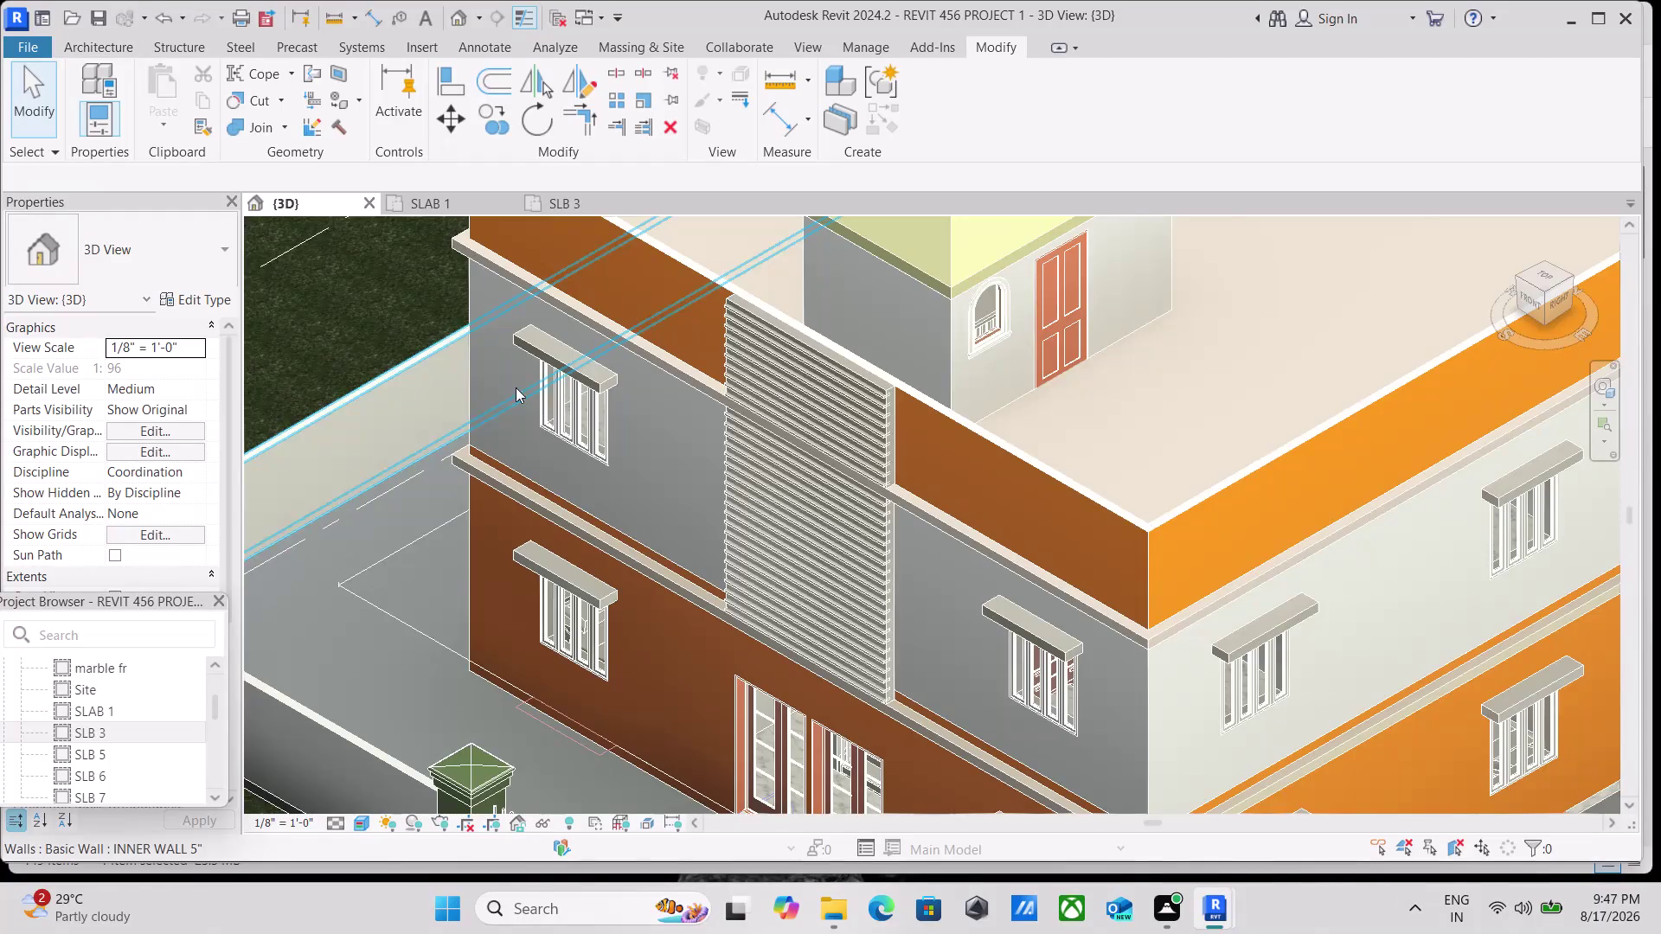
Select the sunshade above the grey-wall window and start the Paint tool.
scroll(up, 3)
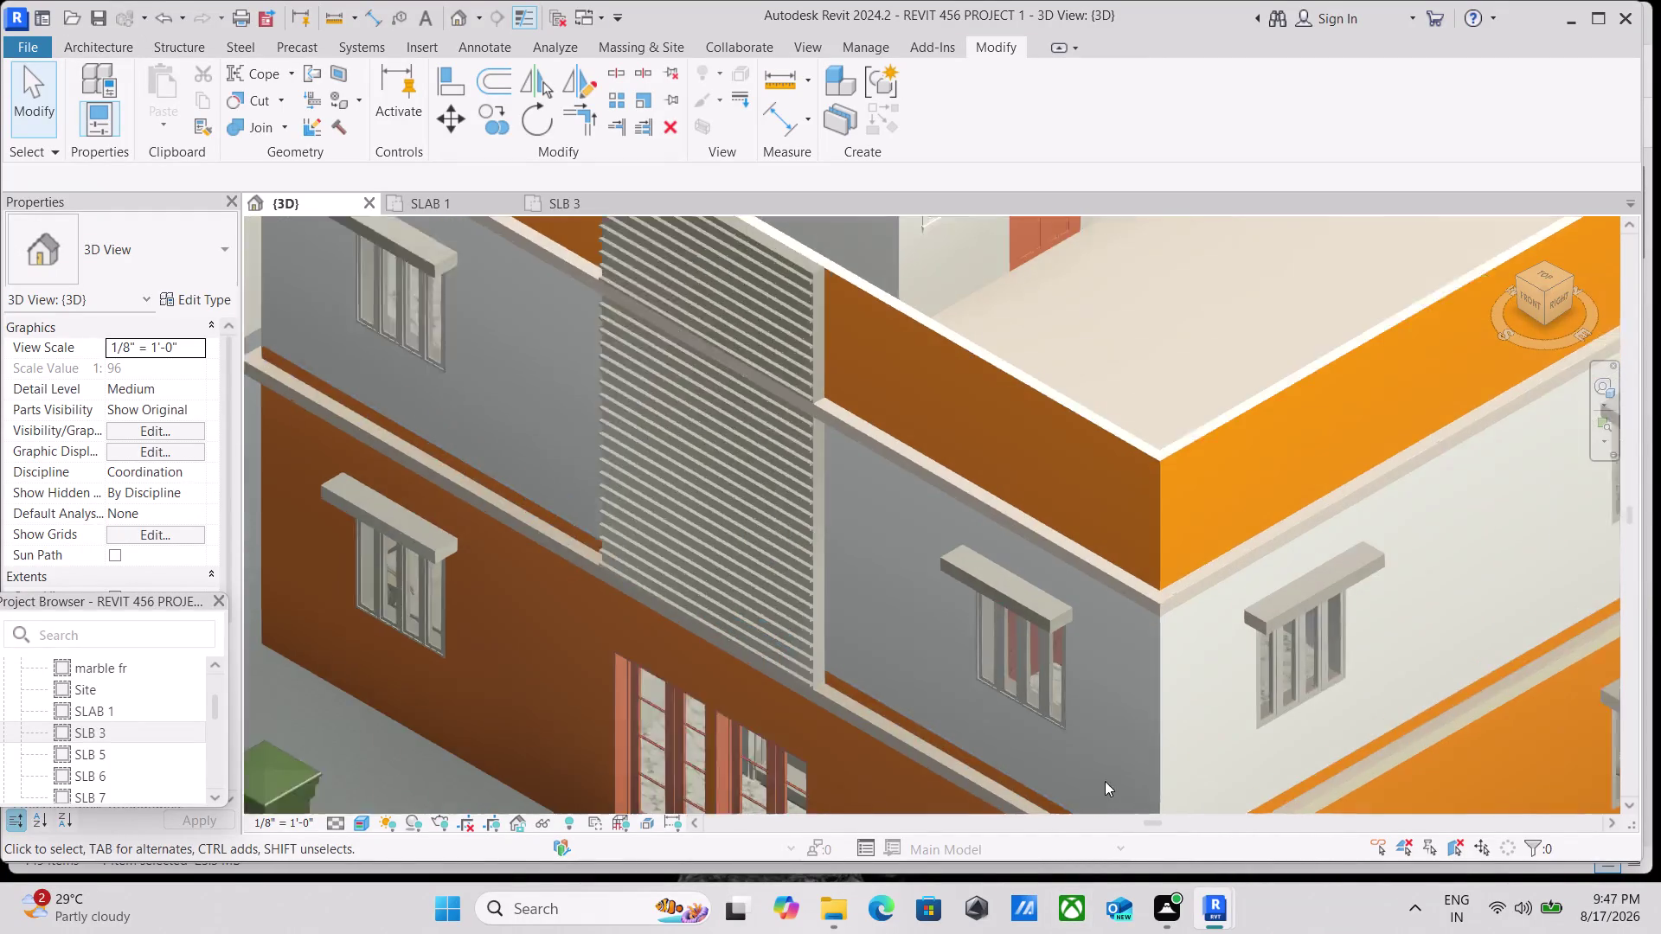
scroll(up, 3)
scroll(up, 3)
scroll(up, 3)
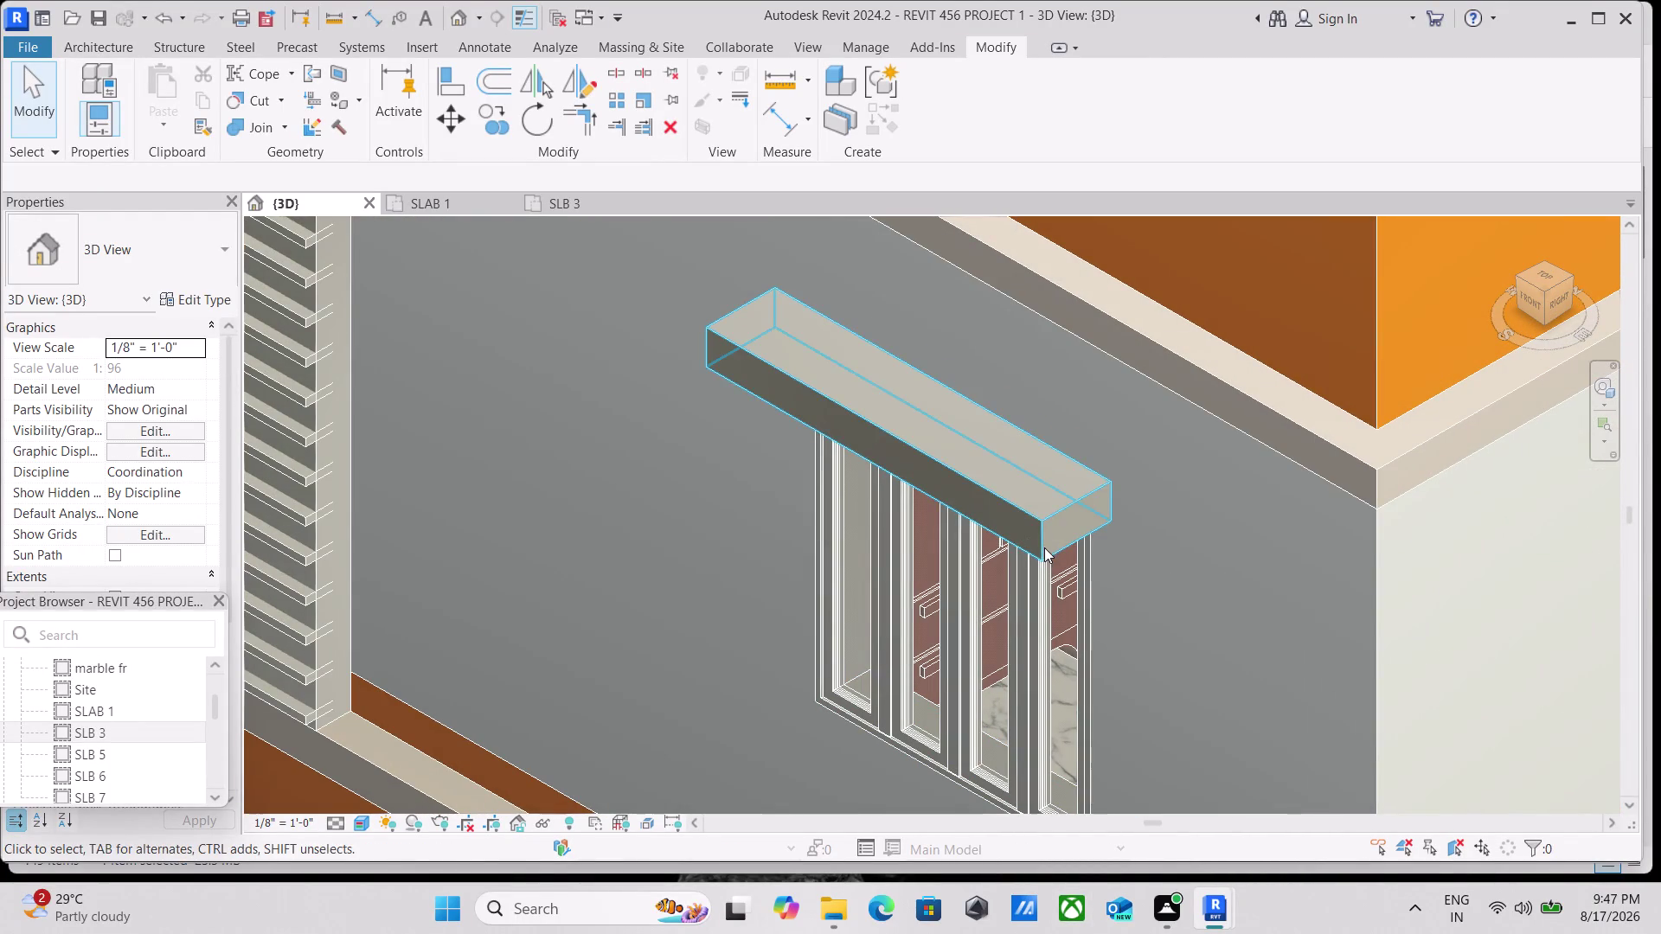
click(1044, 552)
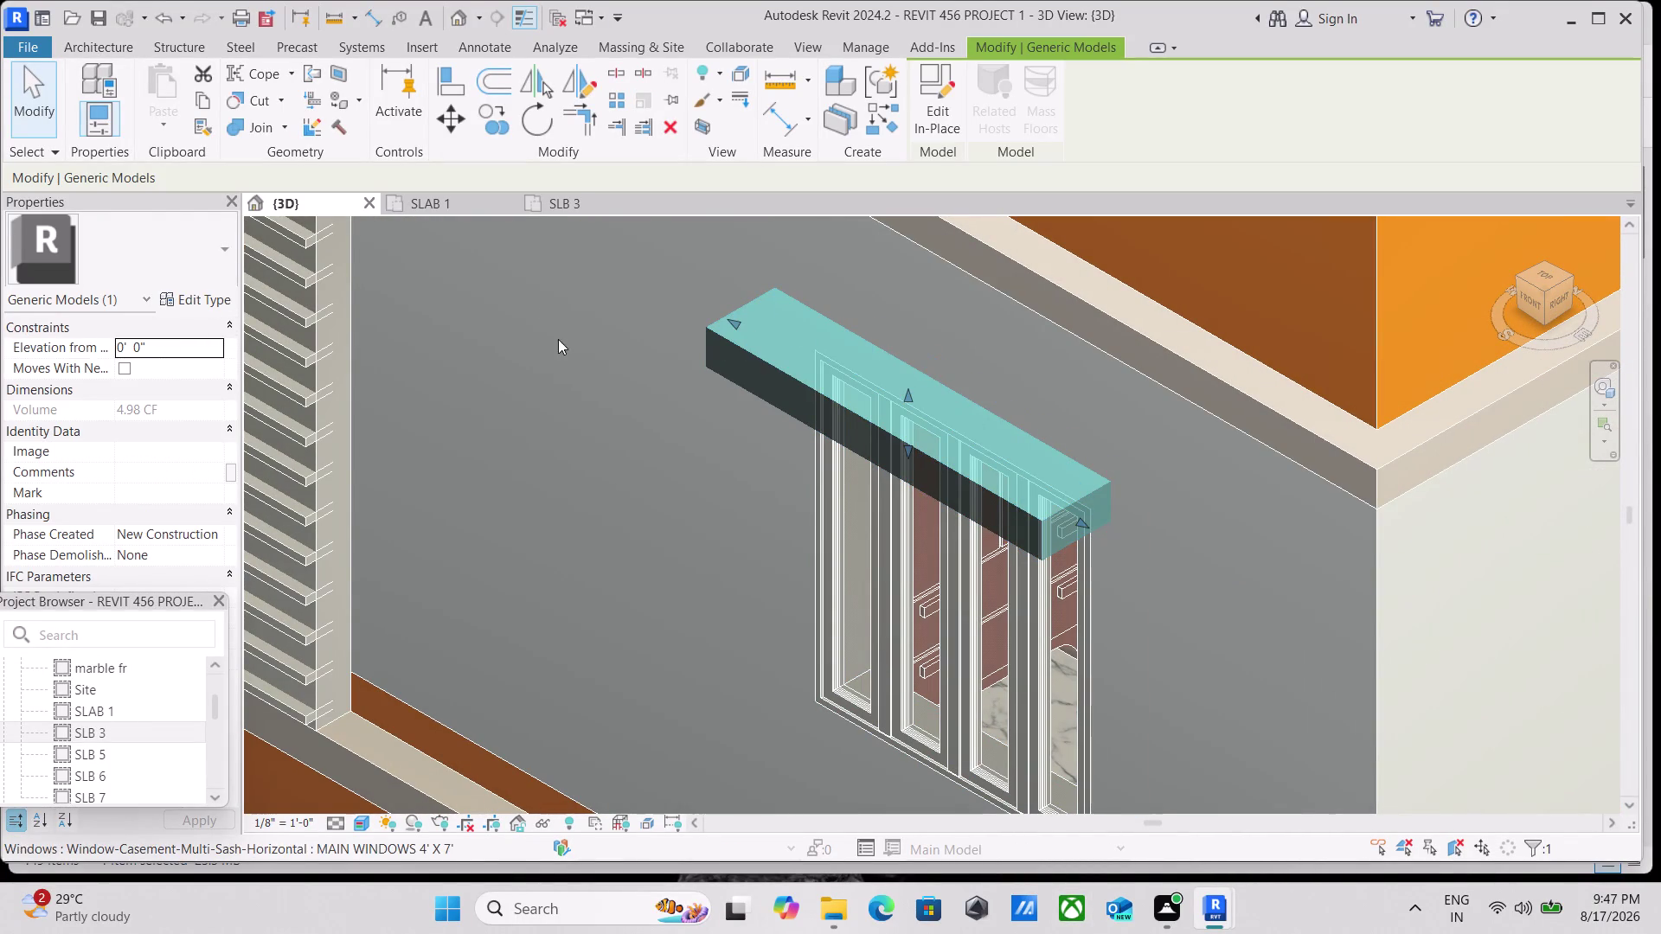
click(361, 104)
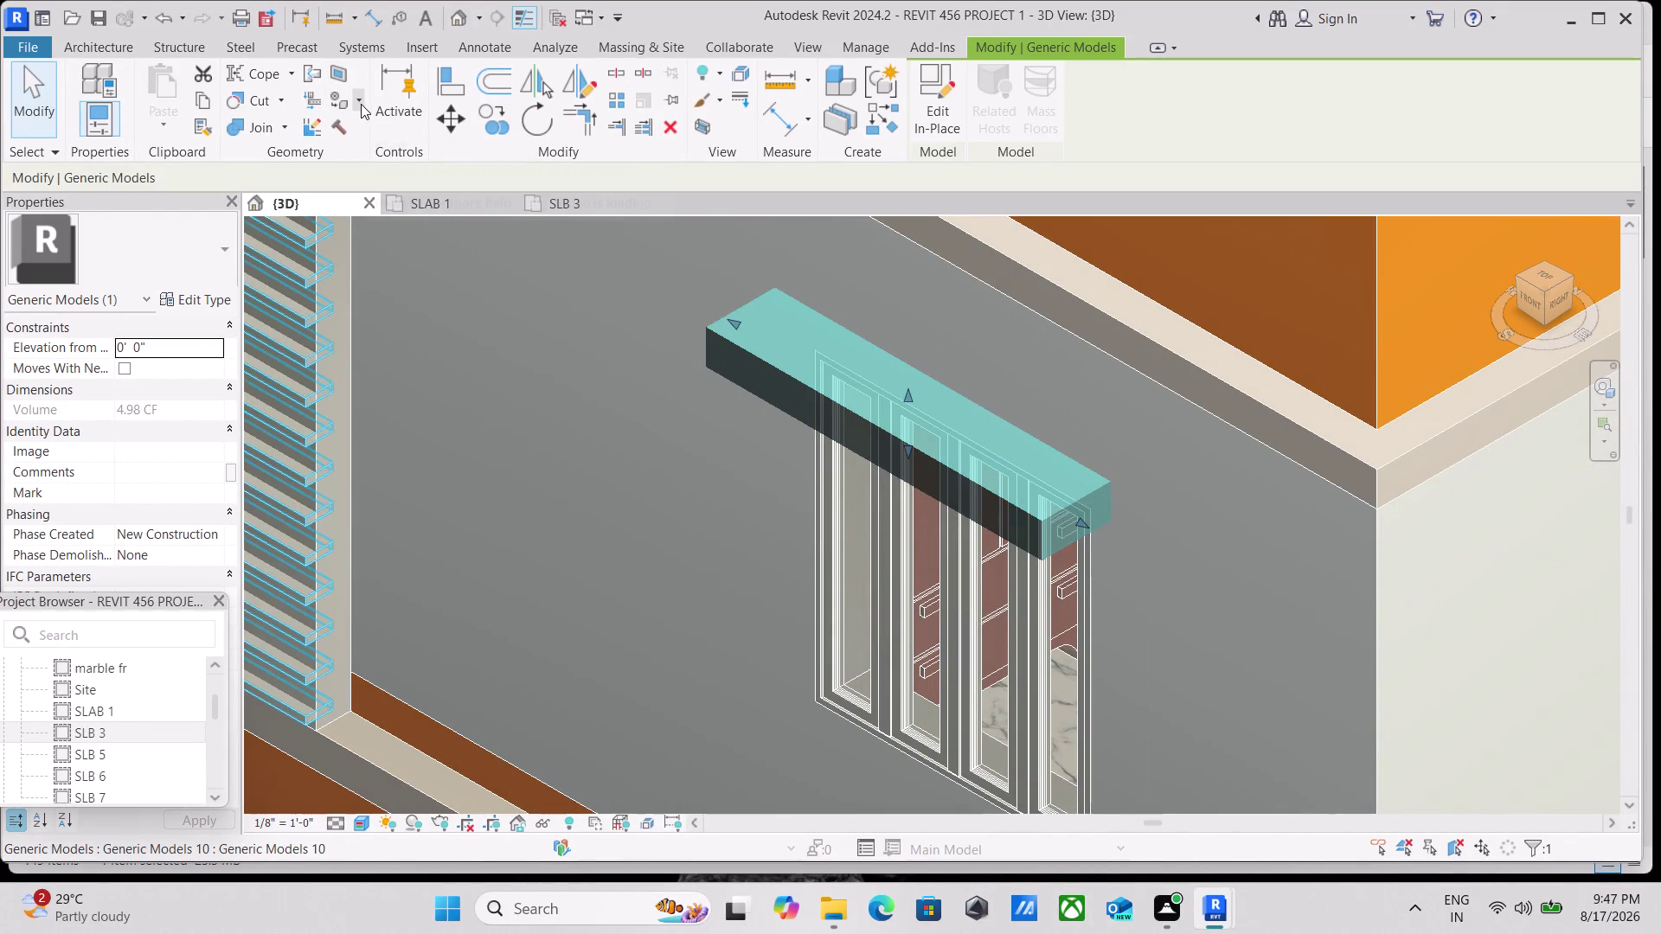
click(379, 140)
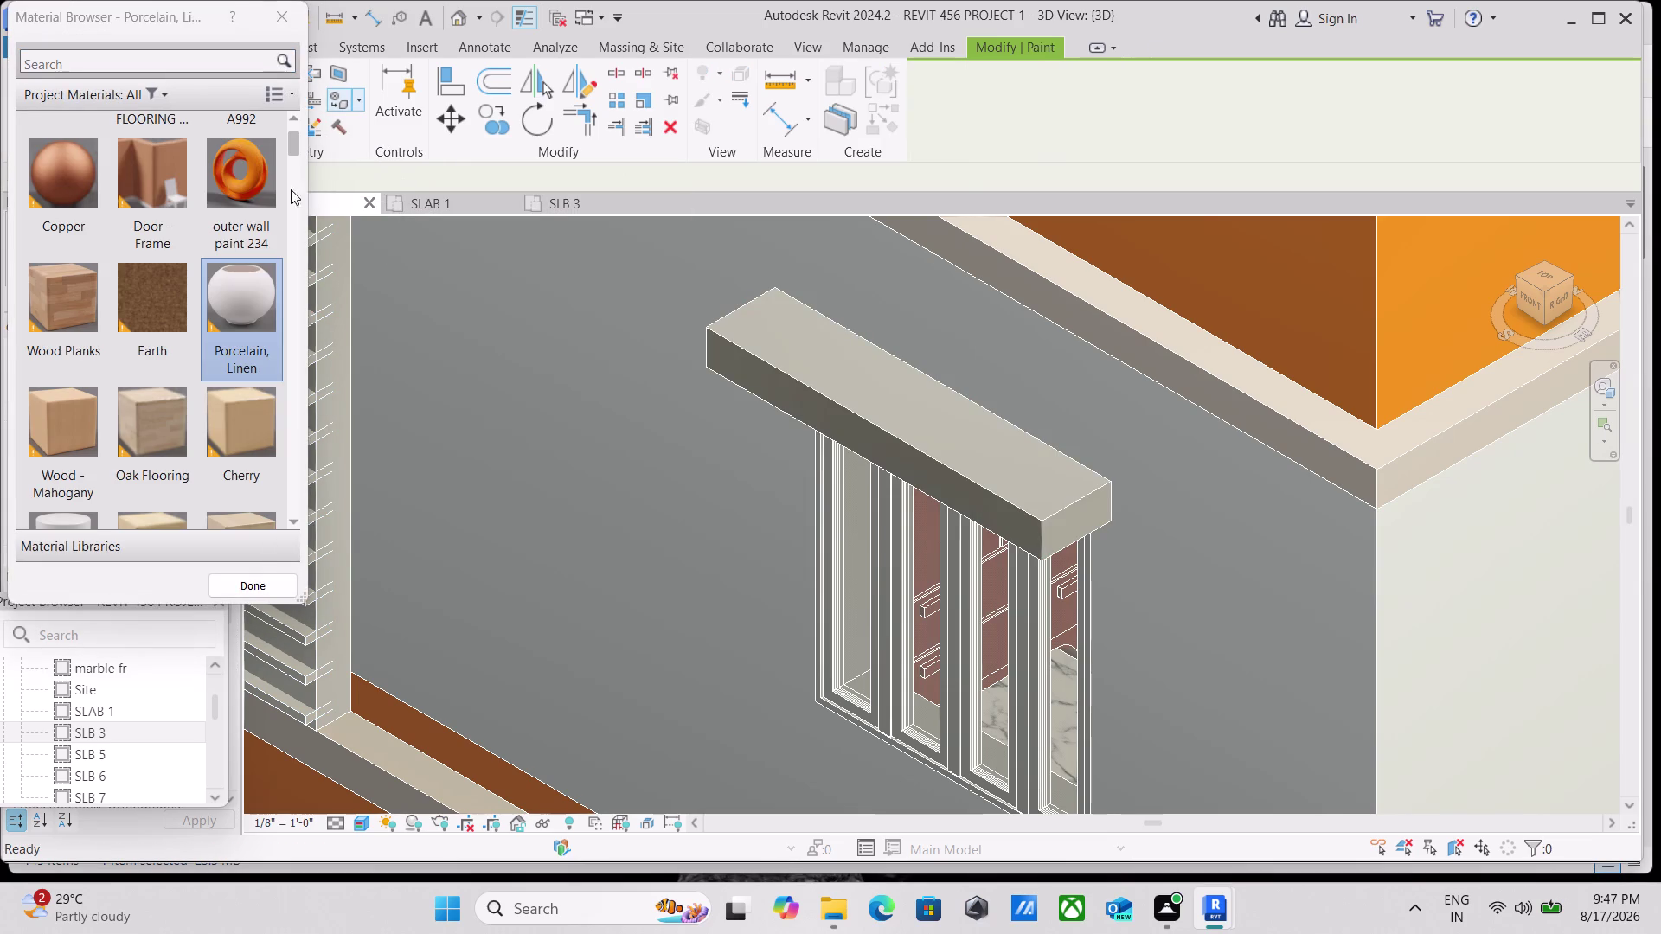
Paint the sunshade's underside and front faces.
click(232, 310)
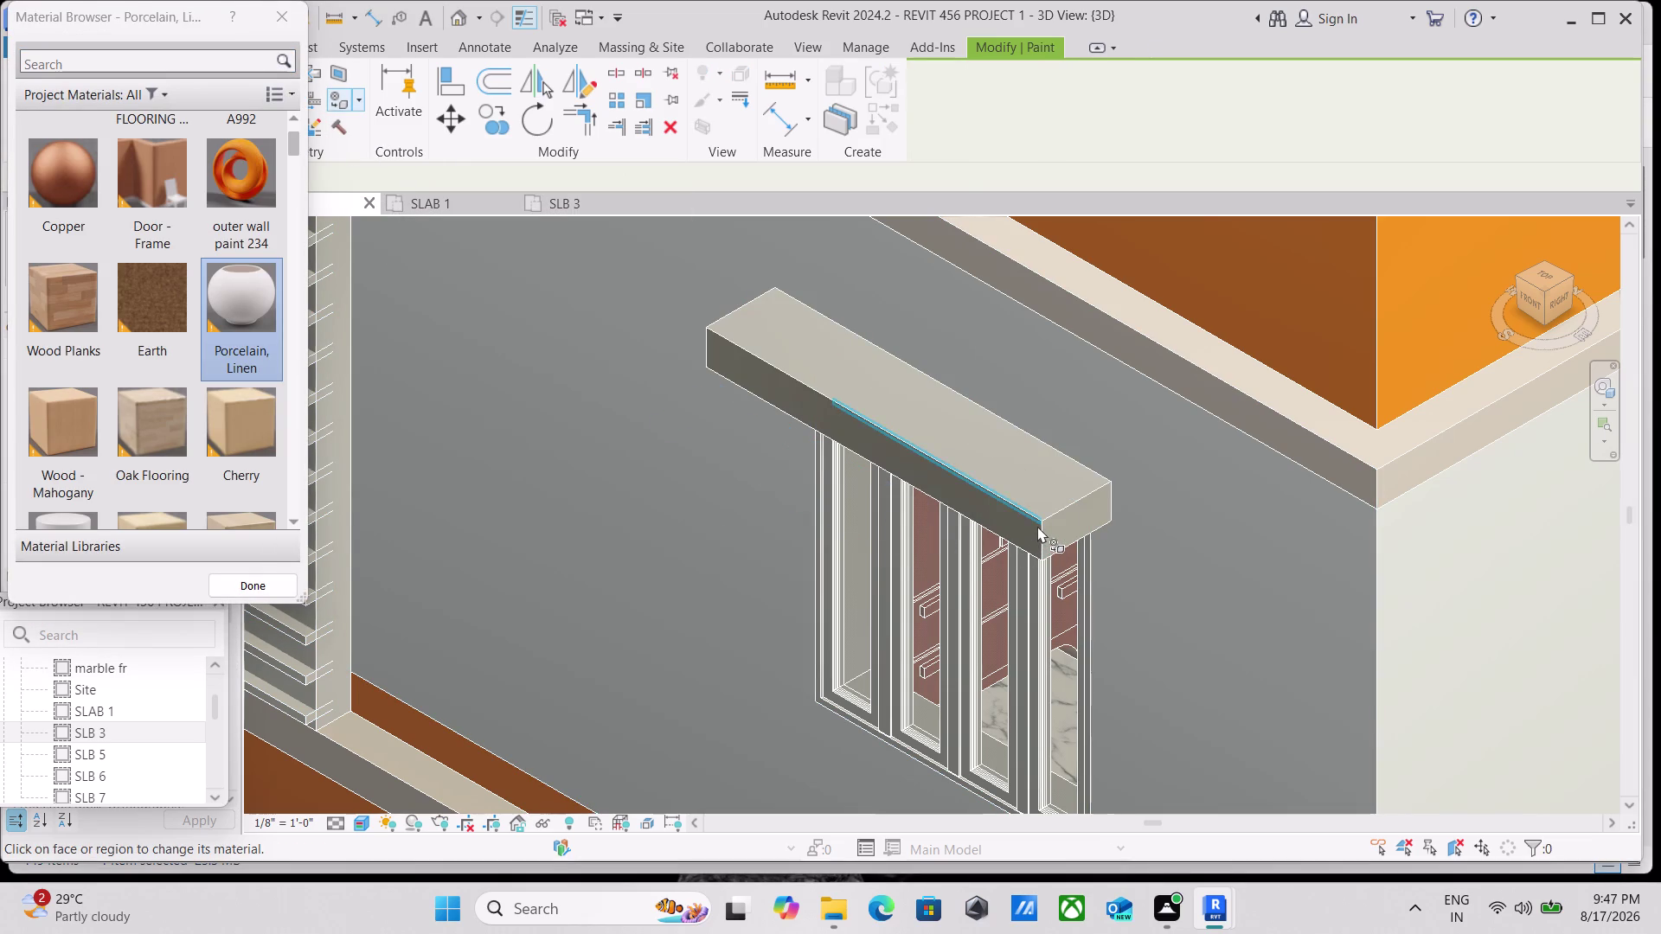
click(1037, 526)
click(1027, 539)
click(1036, 543)
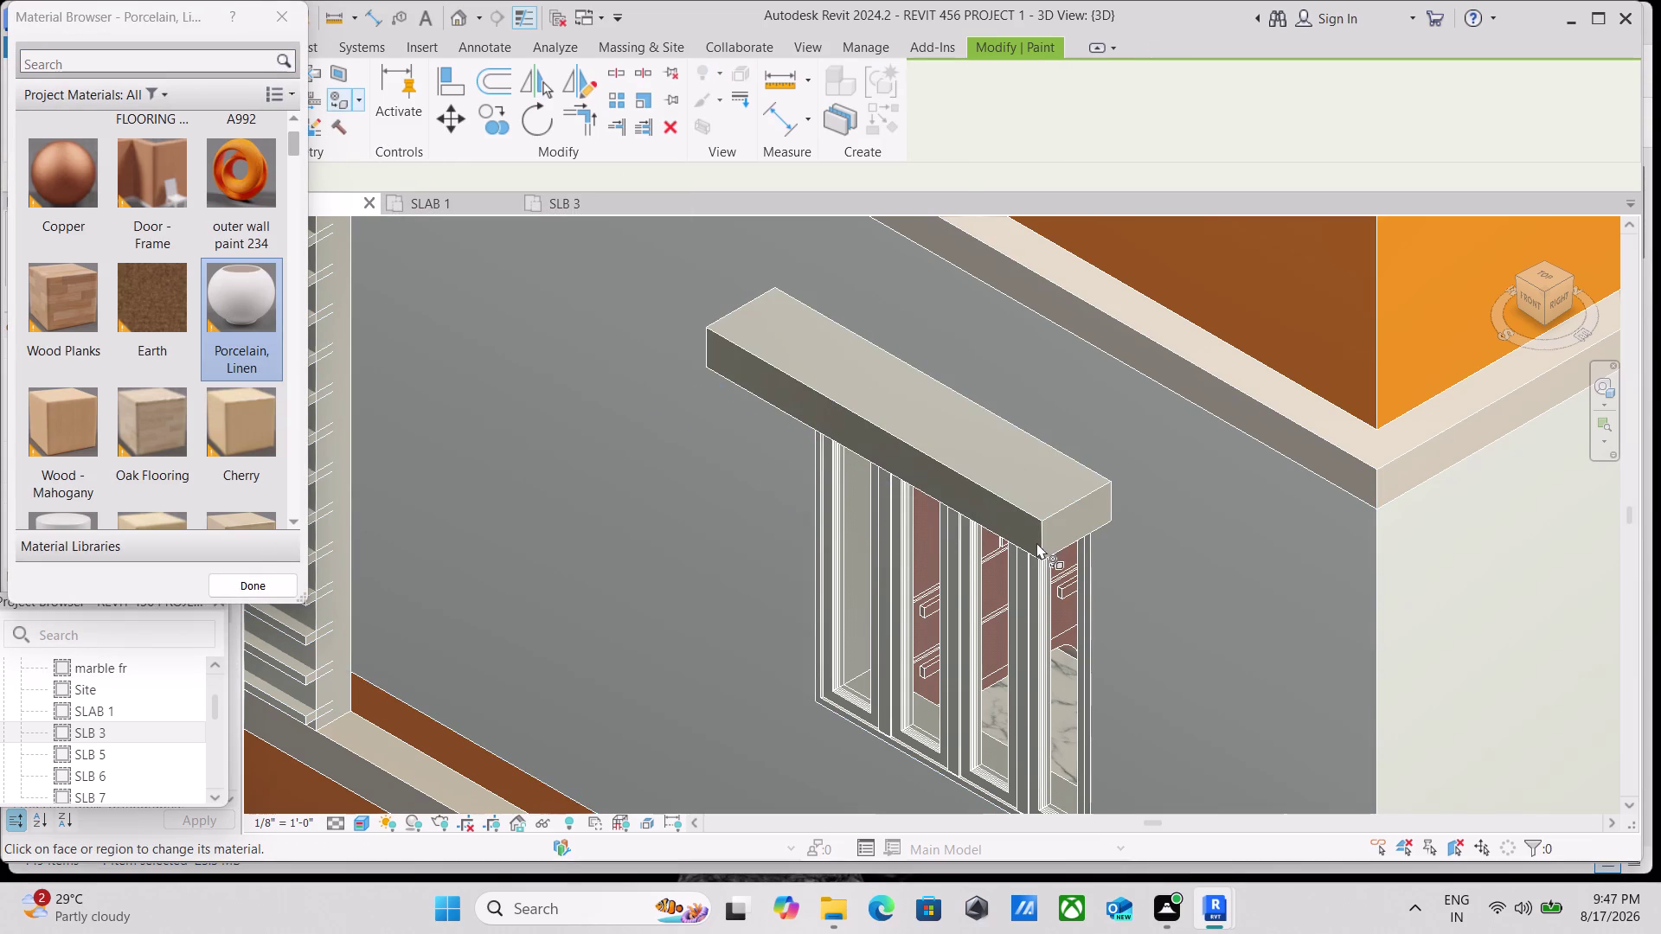
click(1067, 519)
Choose Porcelain, Linen in the Material Browser and finish painting.
scroll(up, 3)
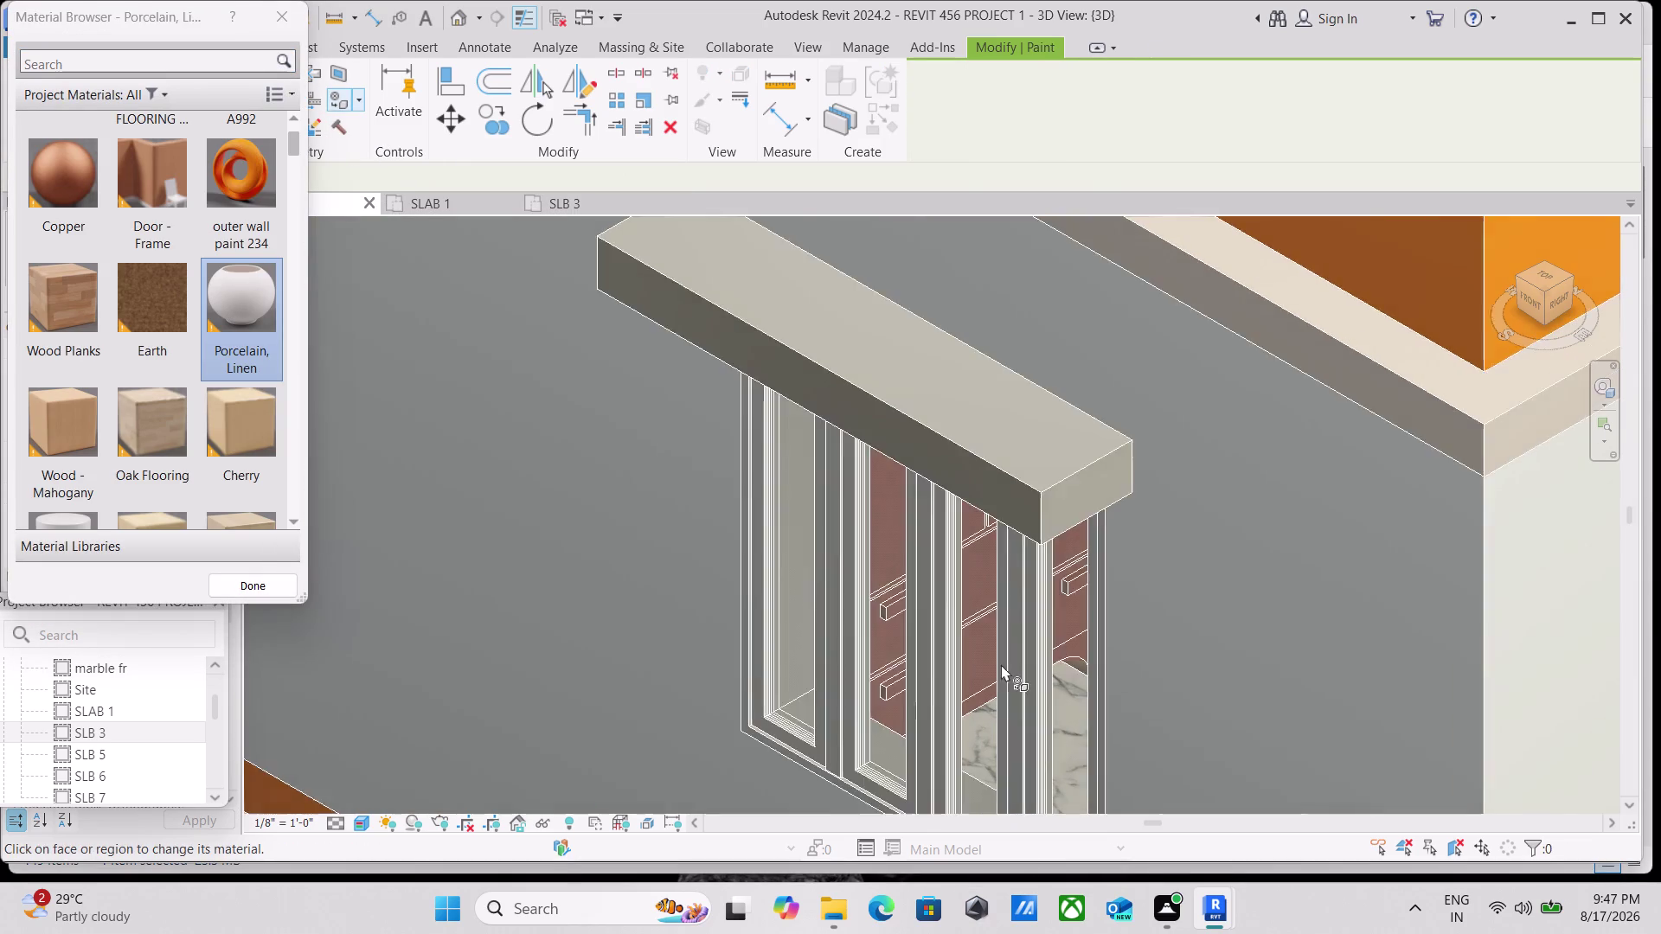
scroll(up, 3)
scroll(up, 3)
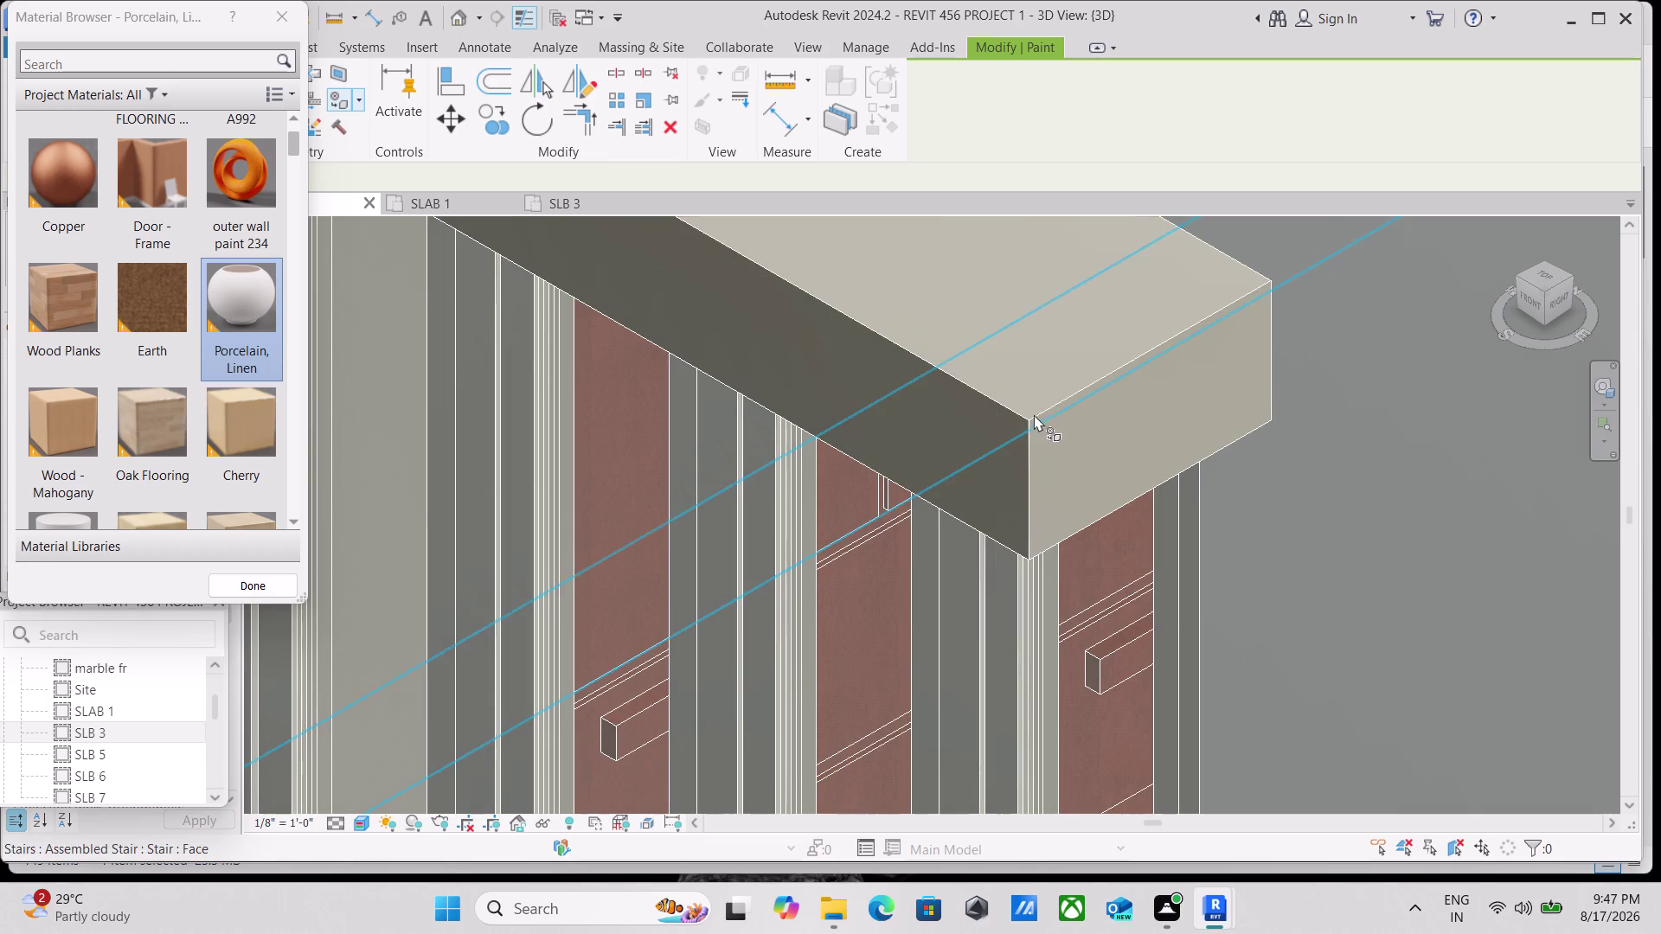
scroll(down, 3)
scroll(down, 3)
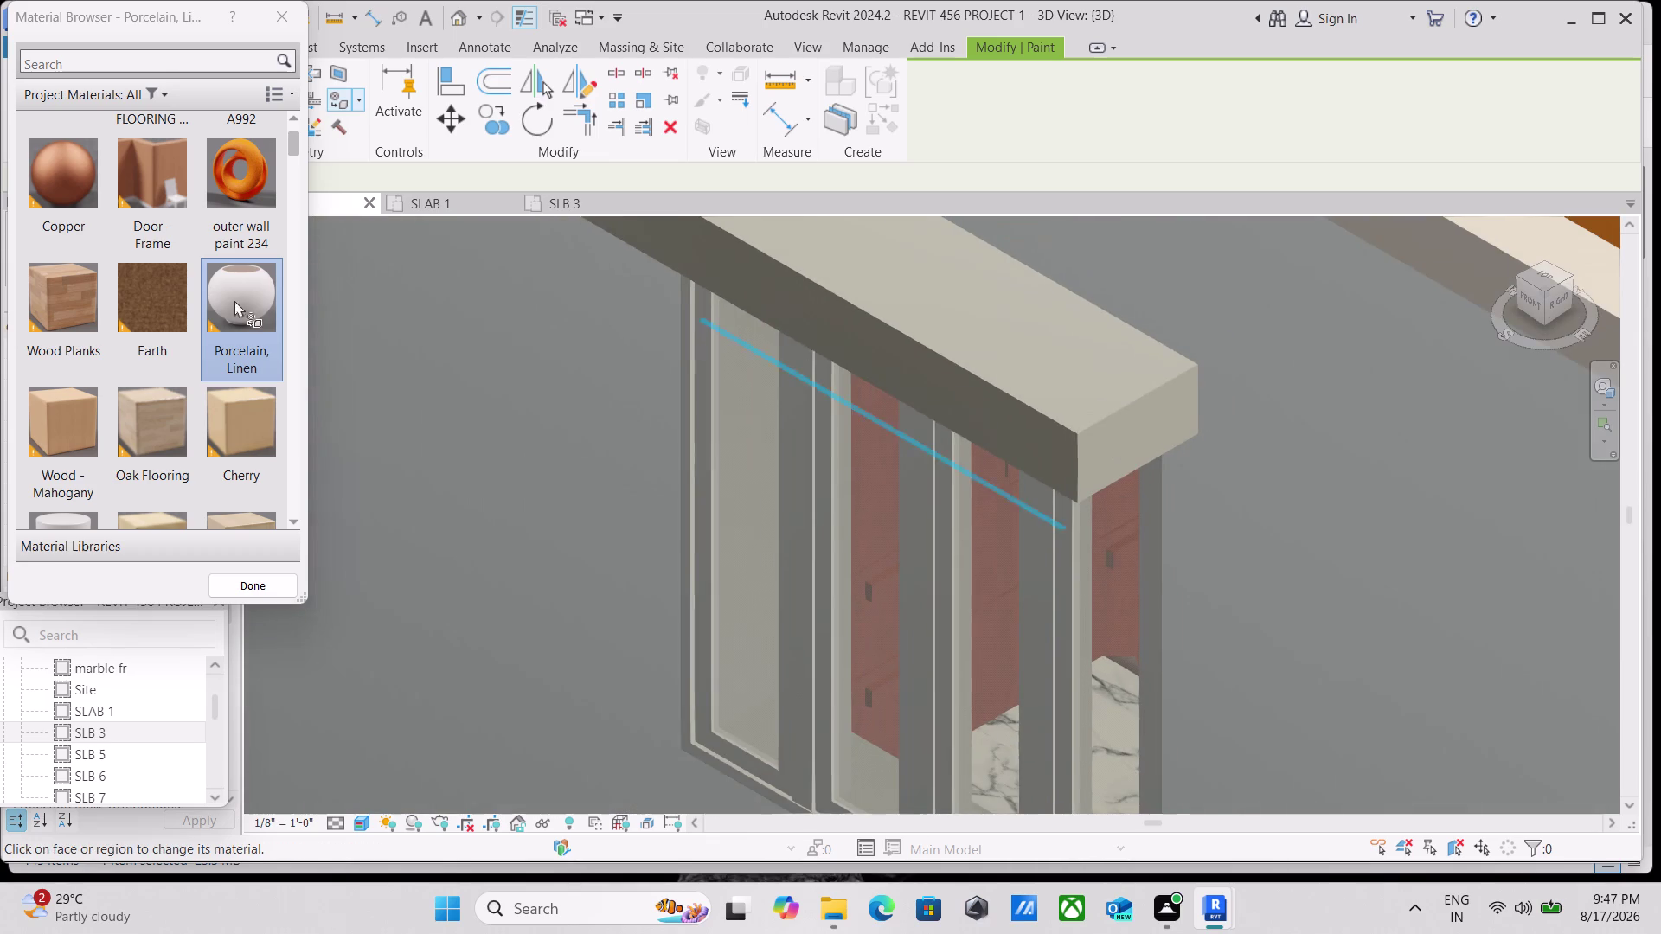
double_click(245, 308)
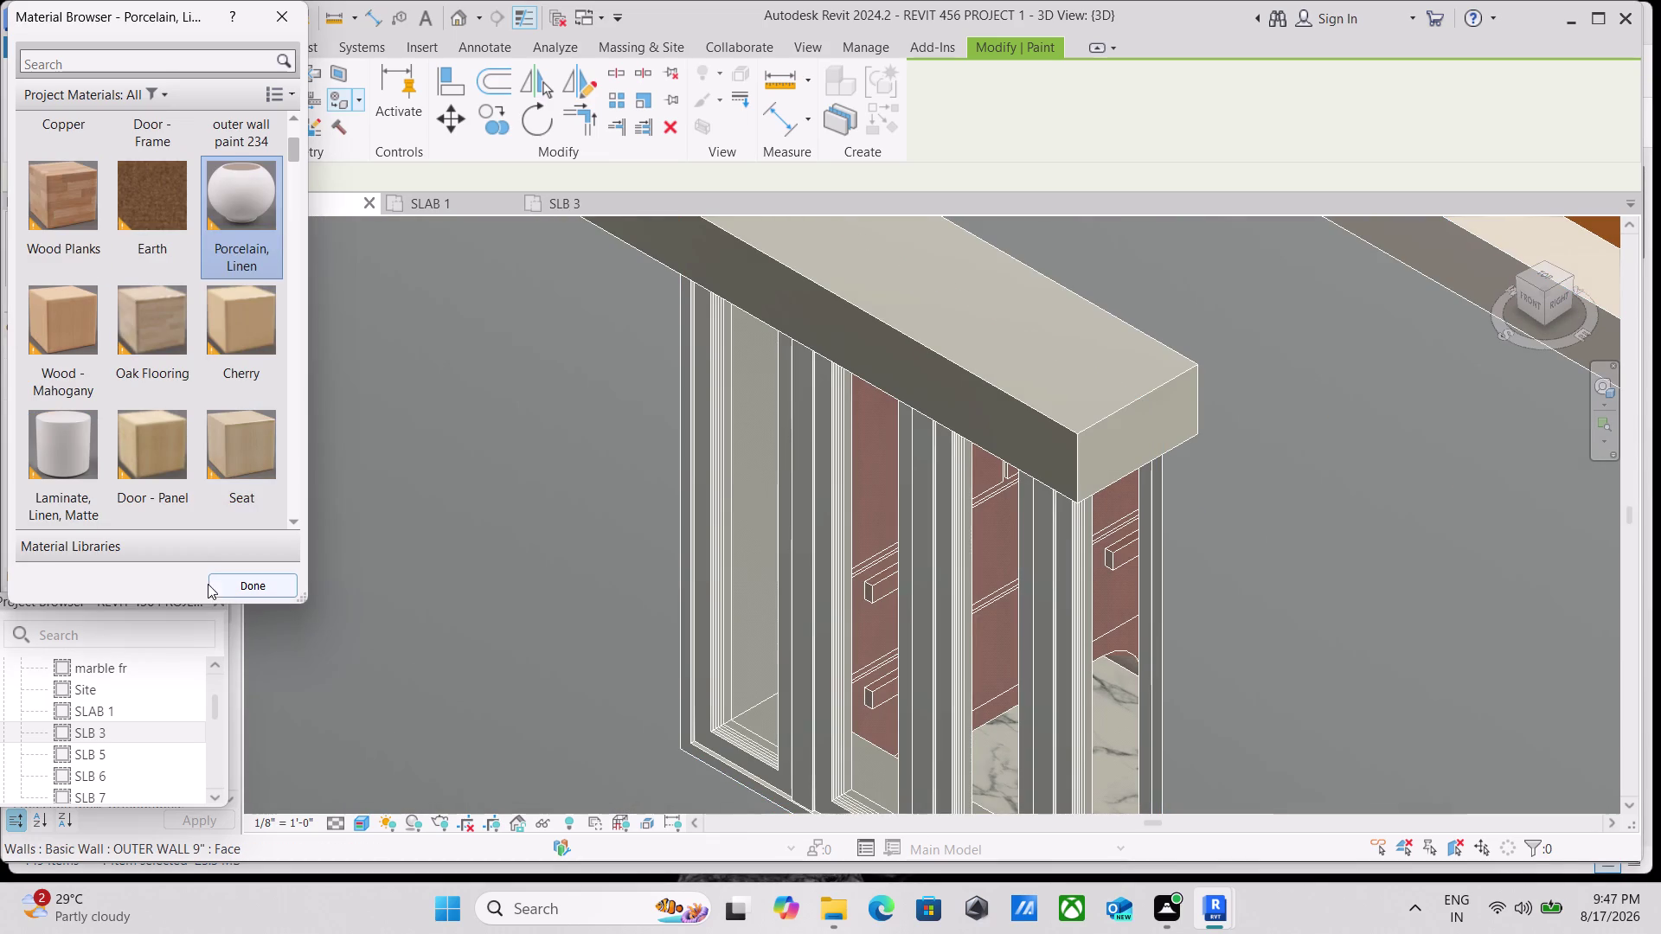
click(262, 236)
click(276, 580)
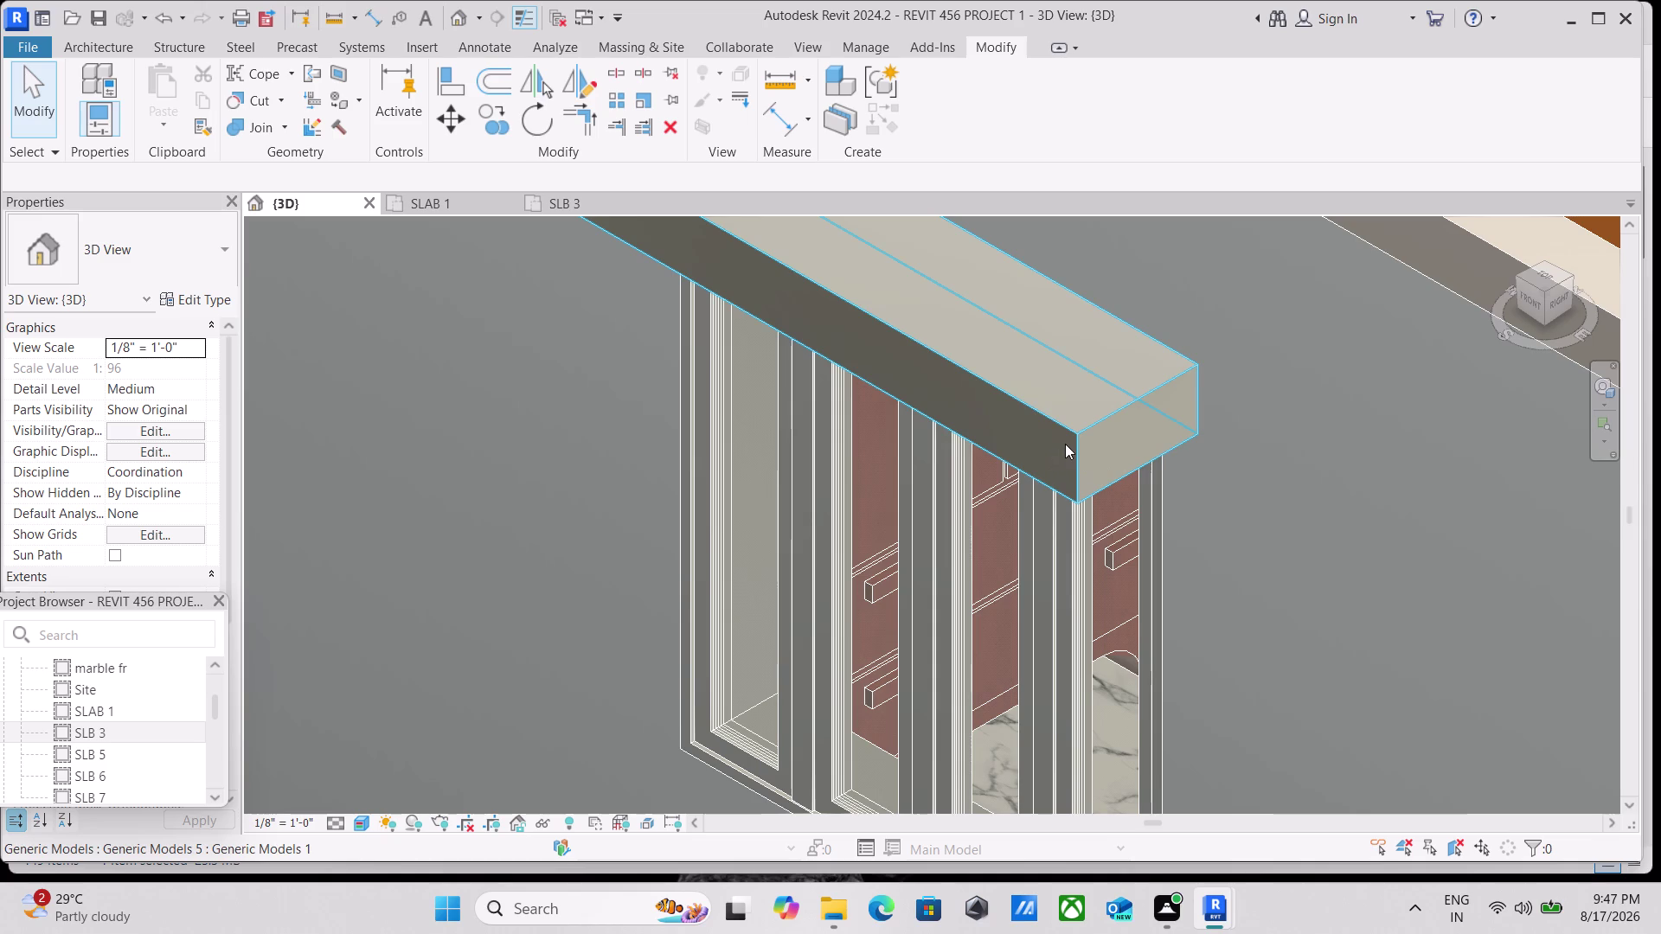
Bring the sunshade back into view, reselect it and start Paint.
scroll(down, 3)
scroll(down, 3)
middle_drag(1065, 443, 1031, 526)
click(1064, 522)
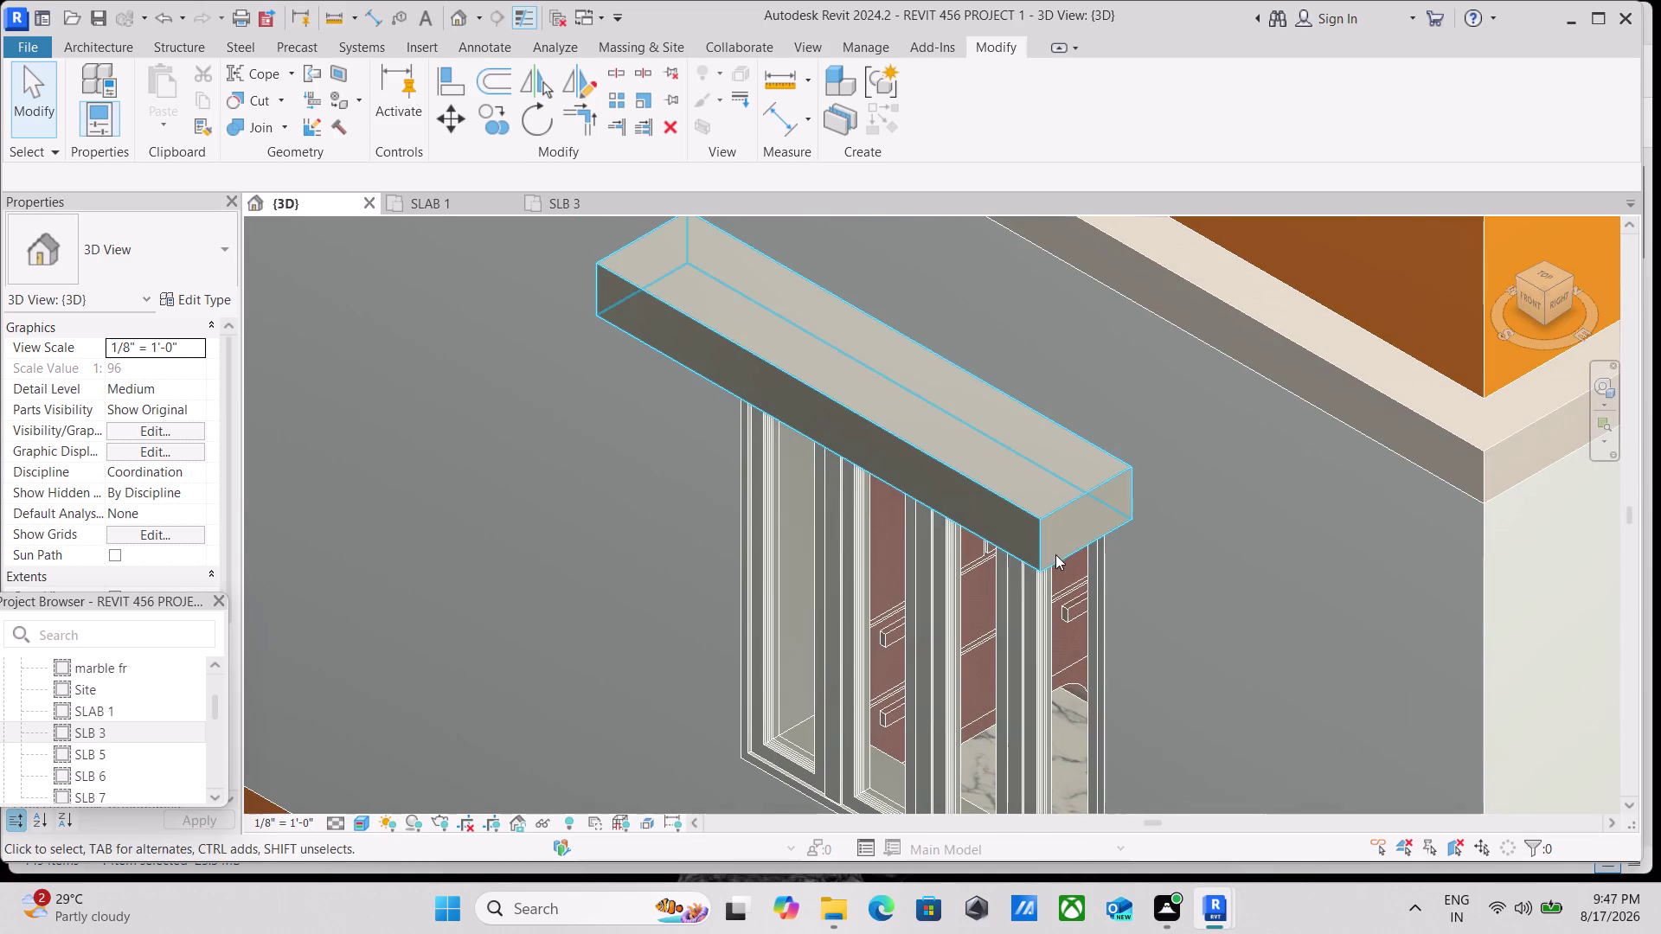
click(1039, 565)
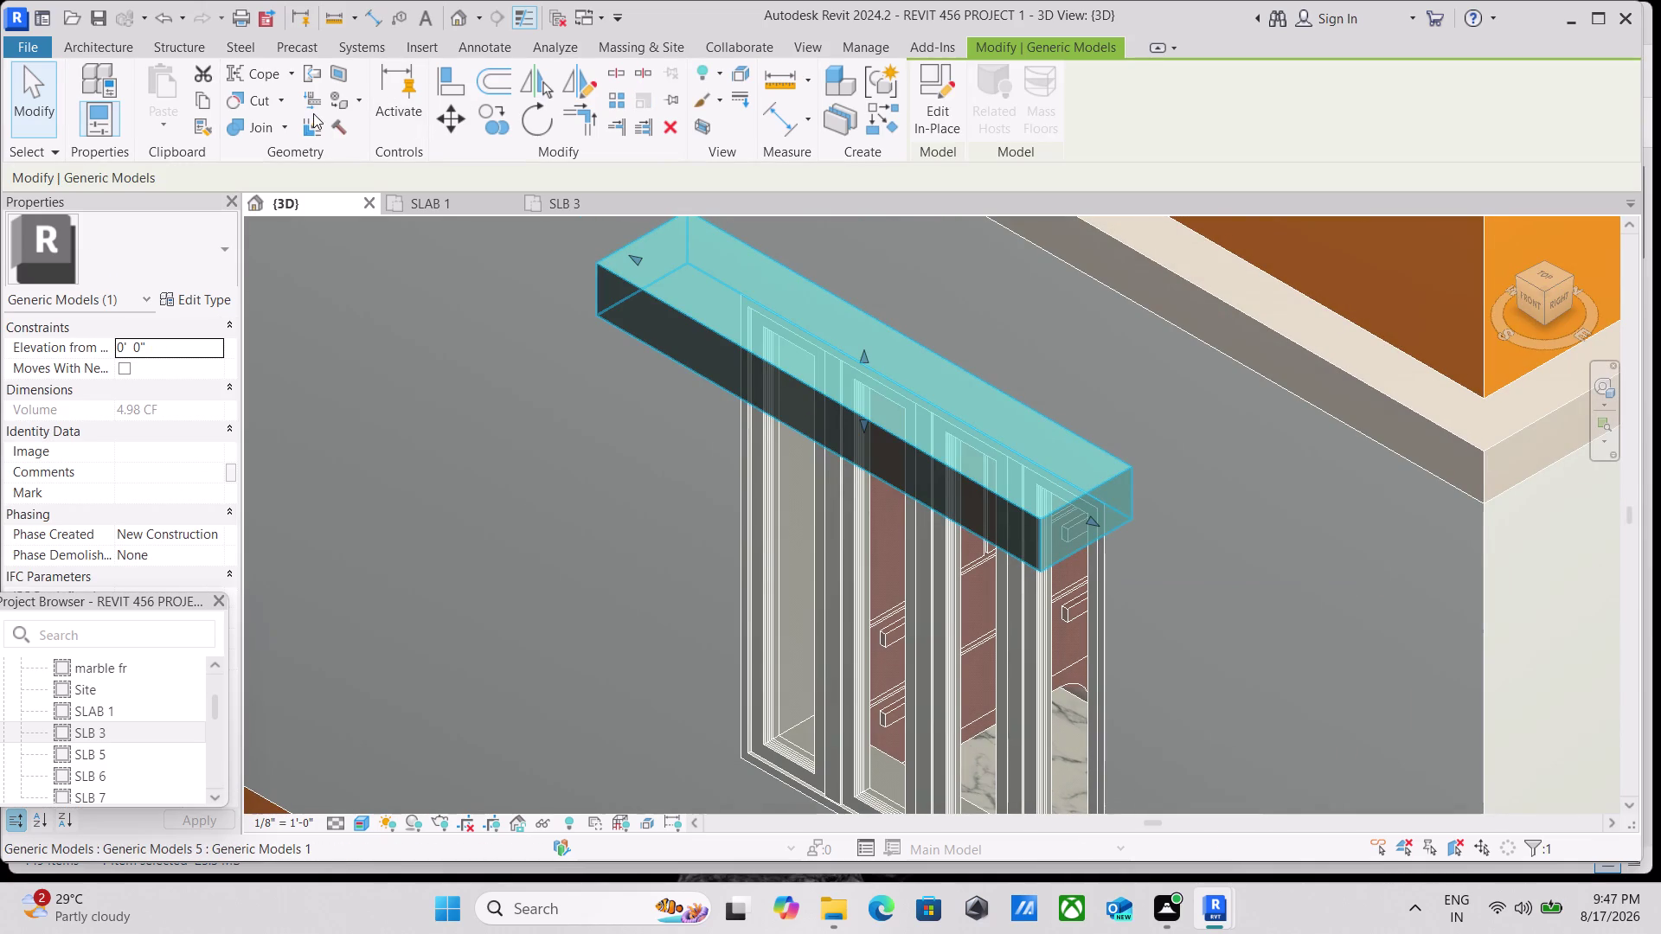
click(359, 97)
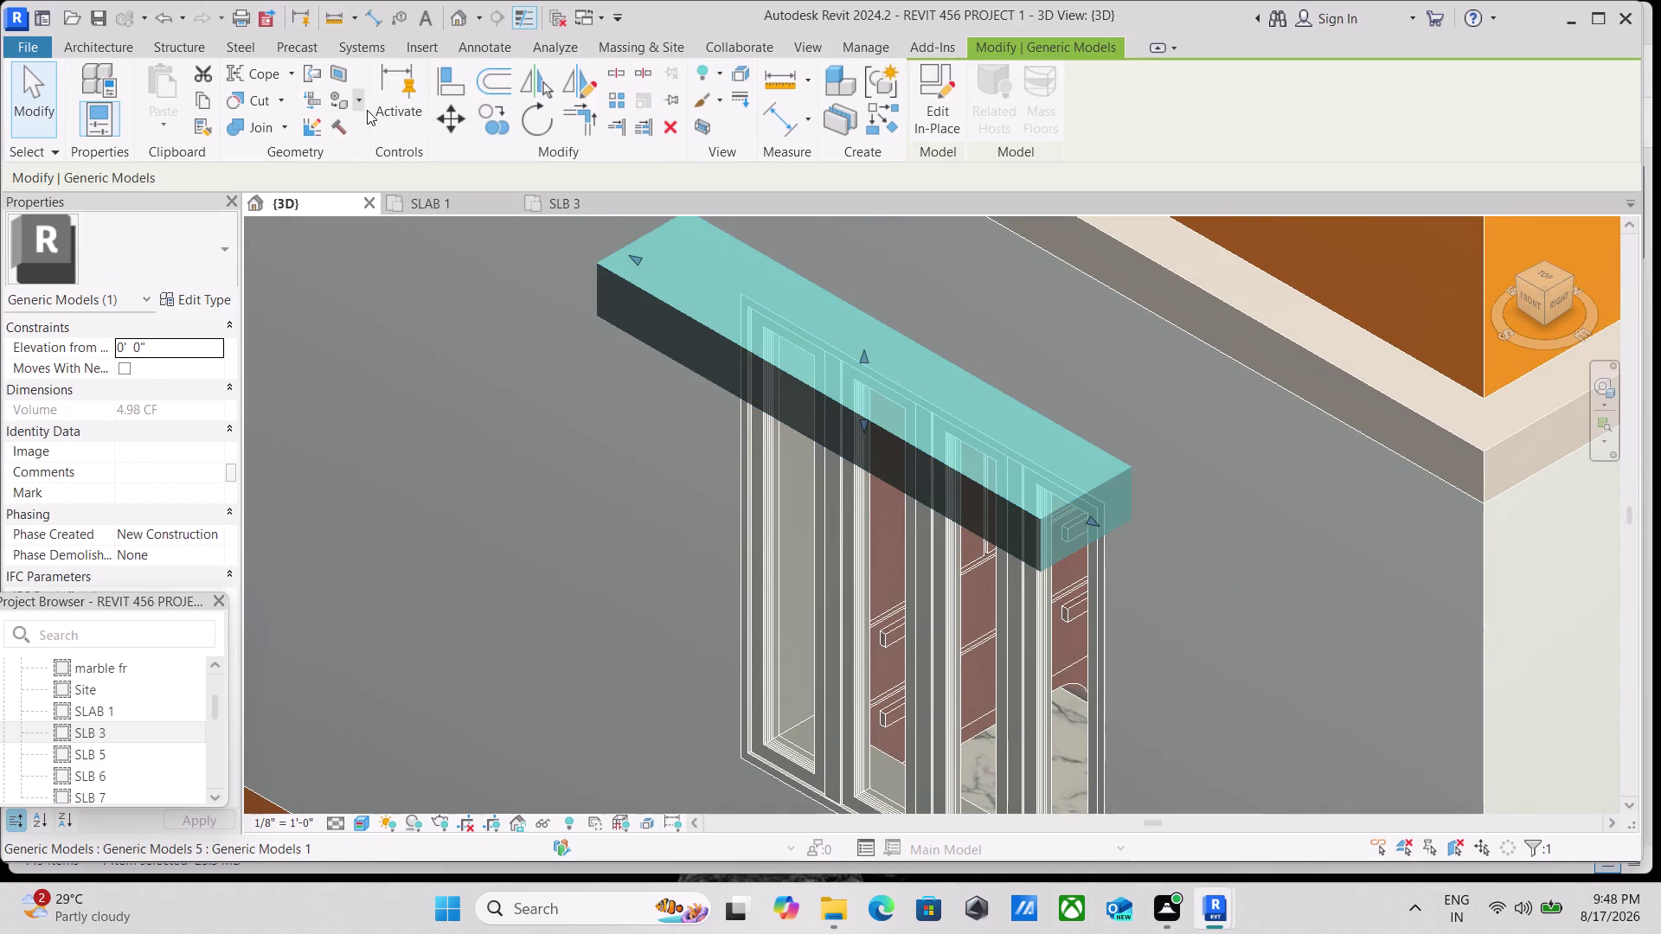
scroll(down, 3)
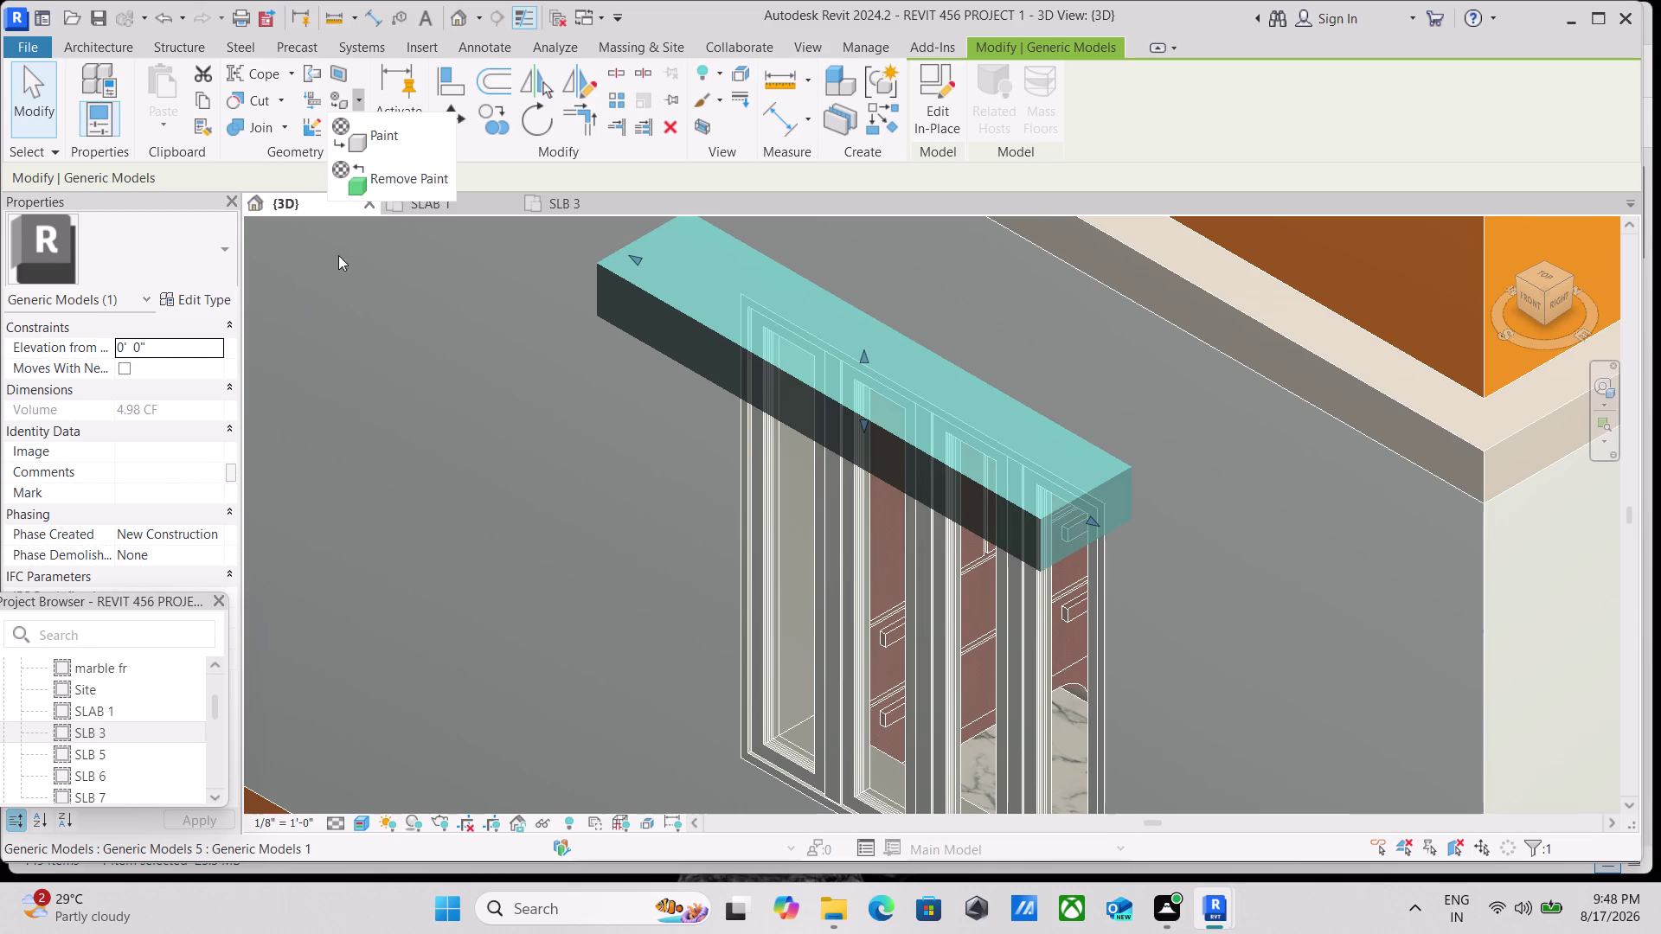
click(395, 145)
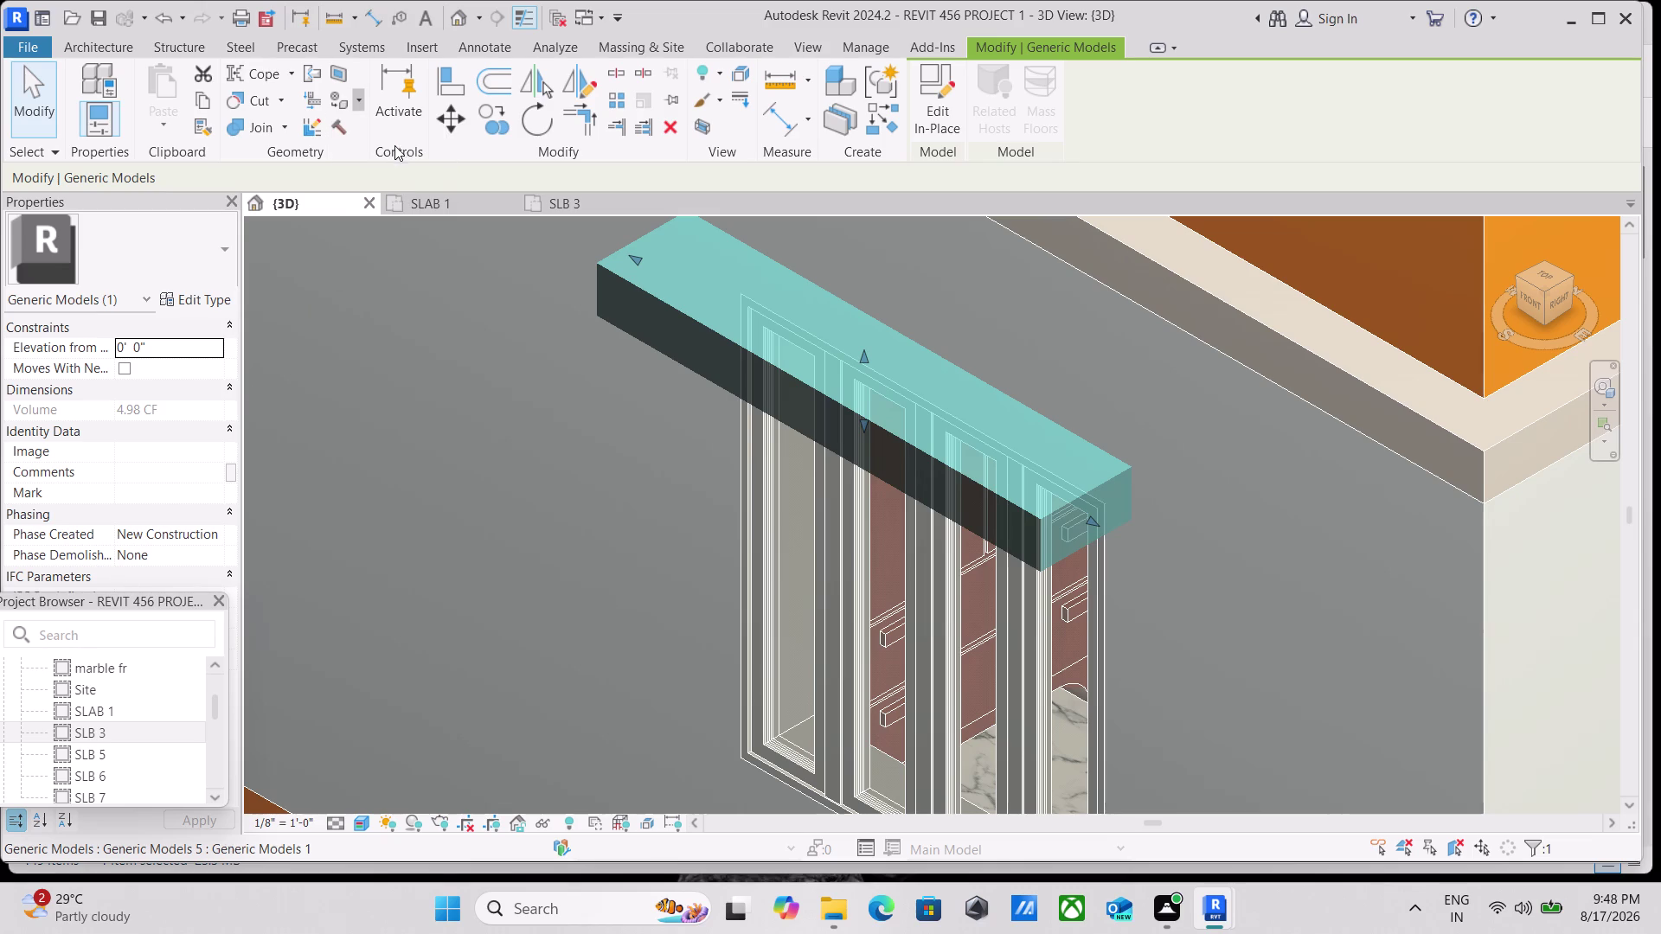
Paint the sunshade's top face with Porcelain, Ivory, then view from the front.
click(228, 297)
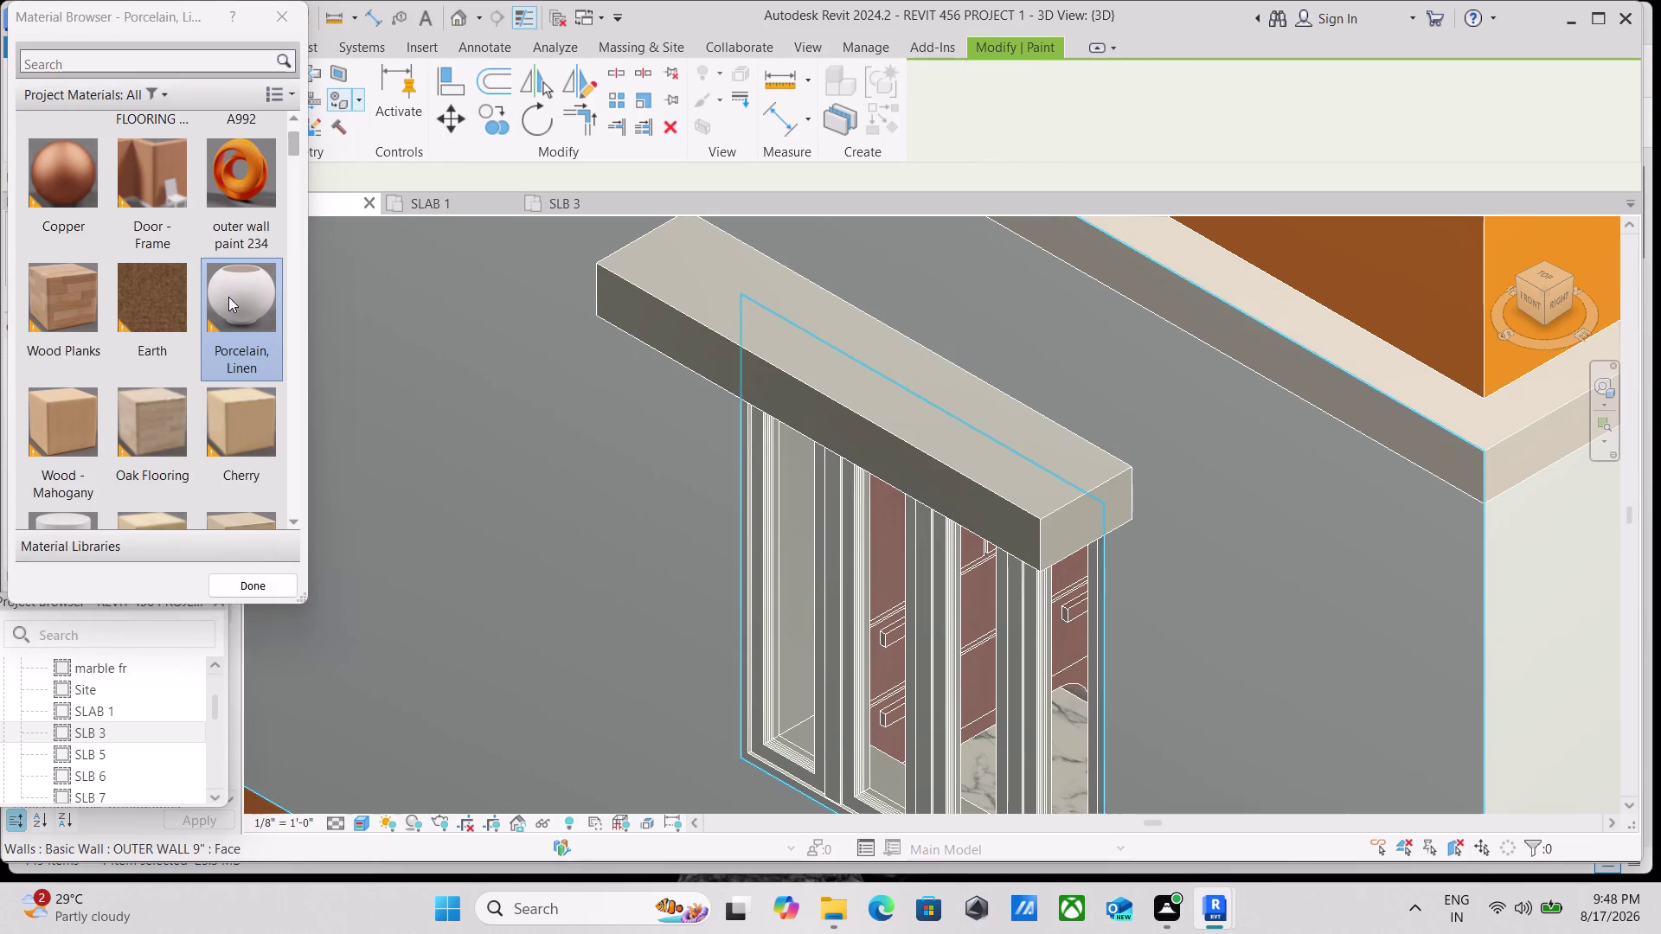
scroll(down, 3)
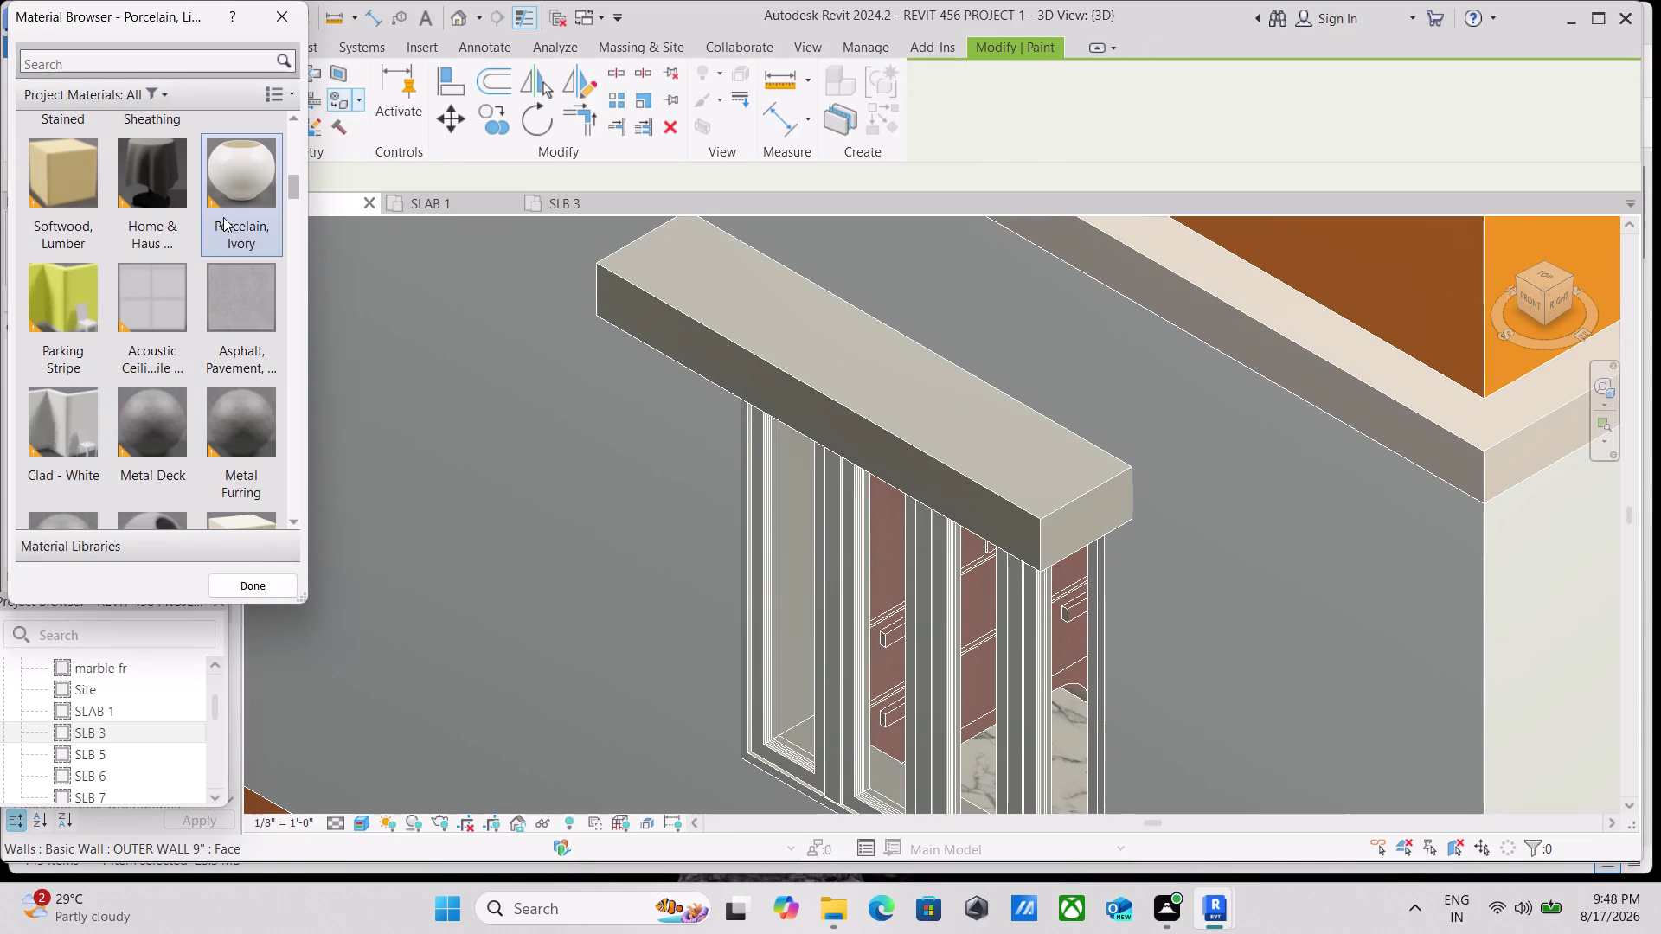
double_click(230, 209)
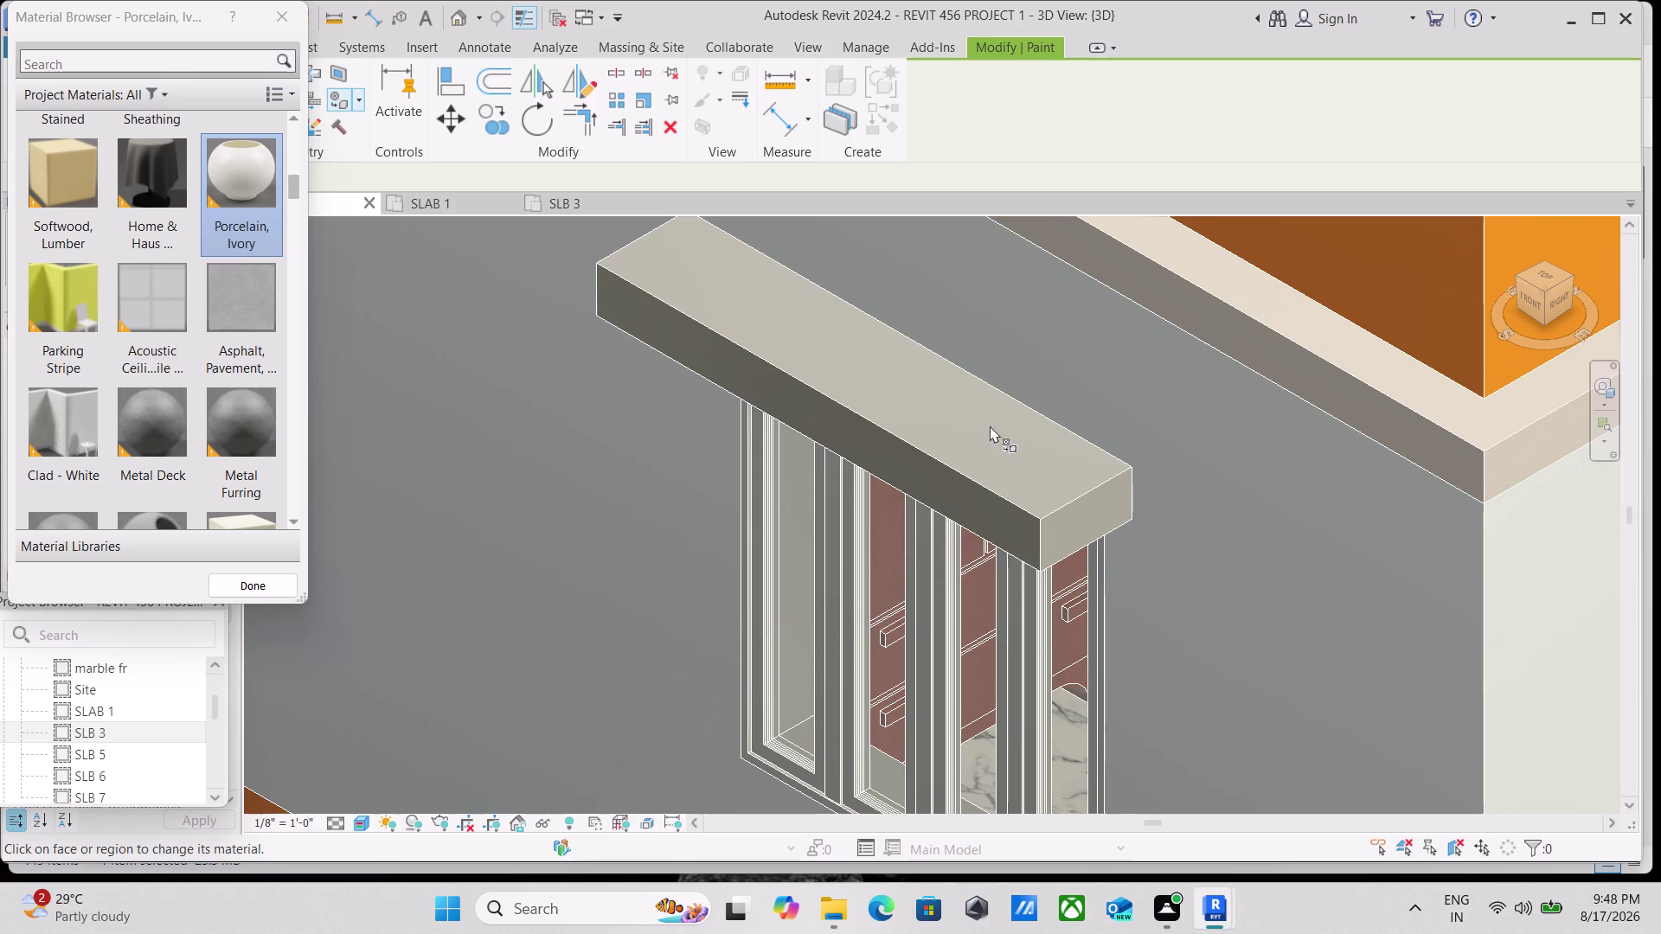
click(1073, 524)
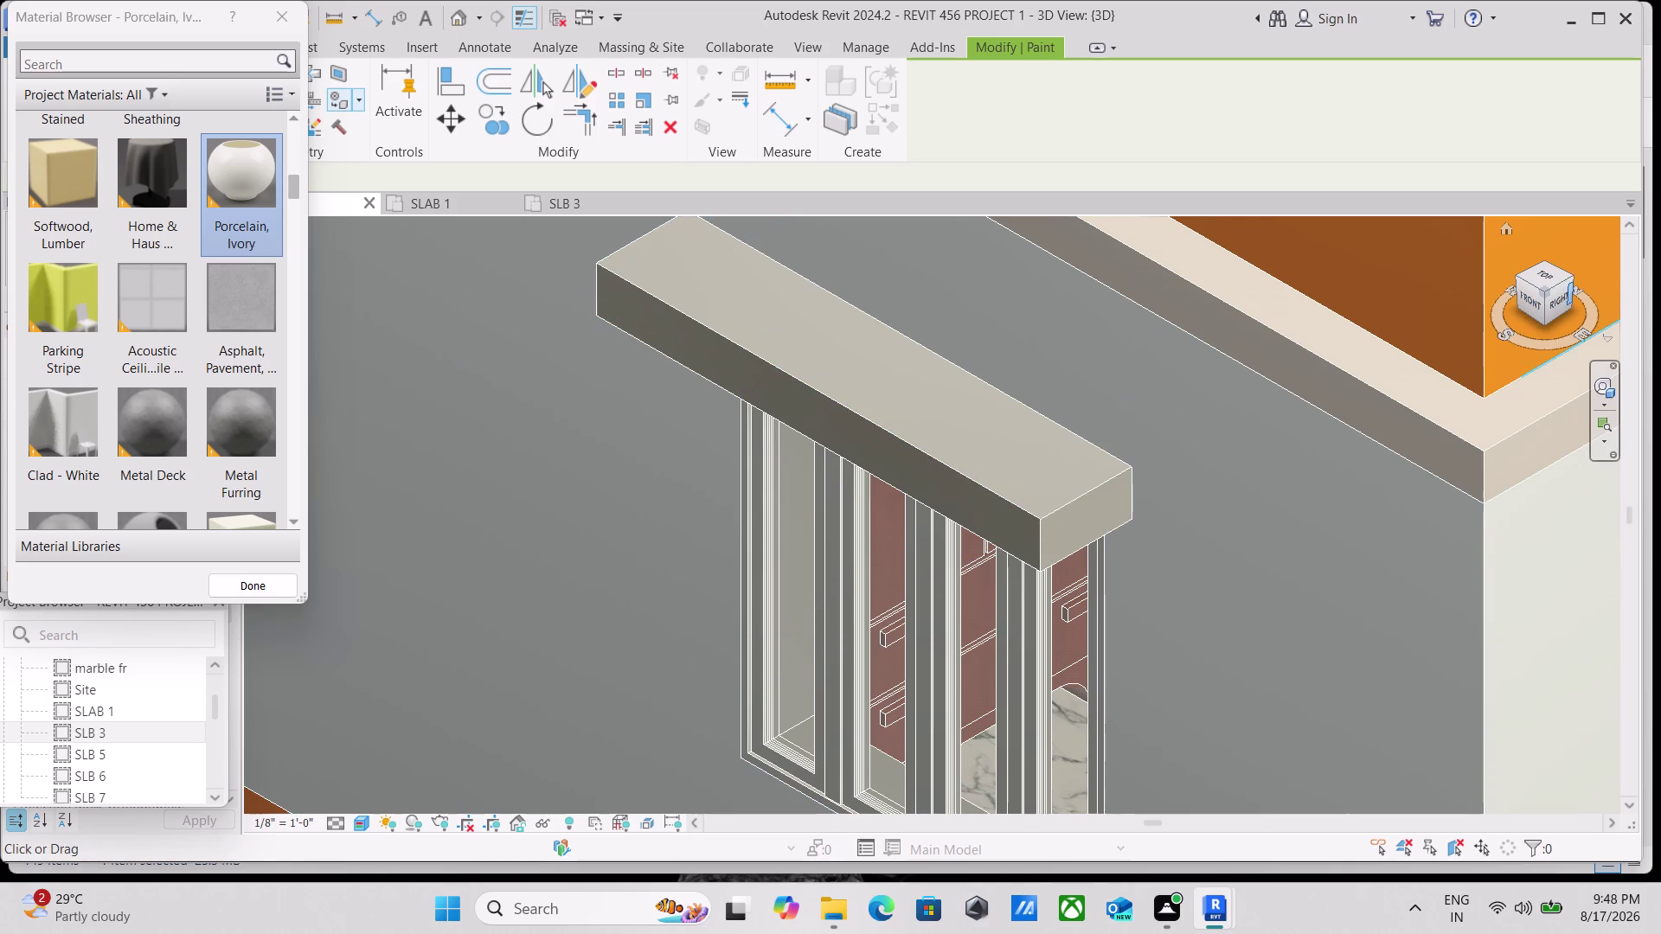
click(1530, 298)
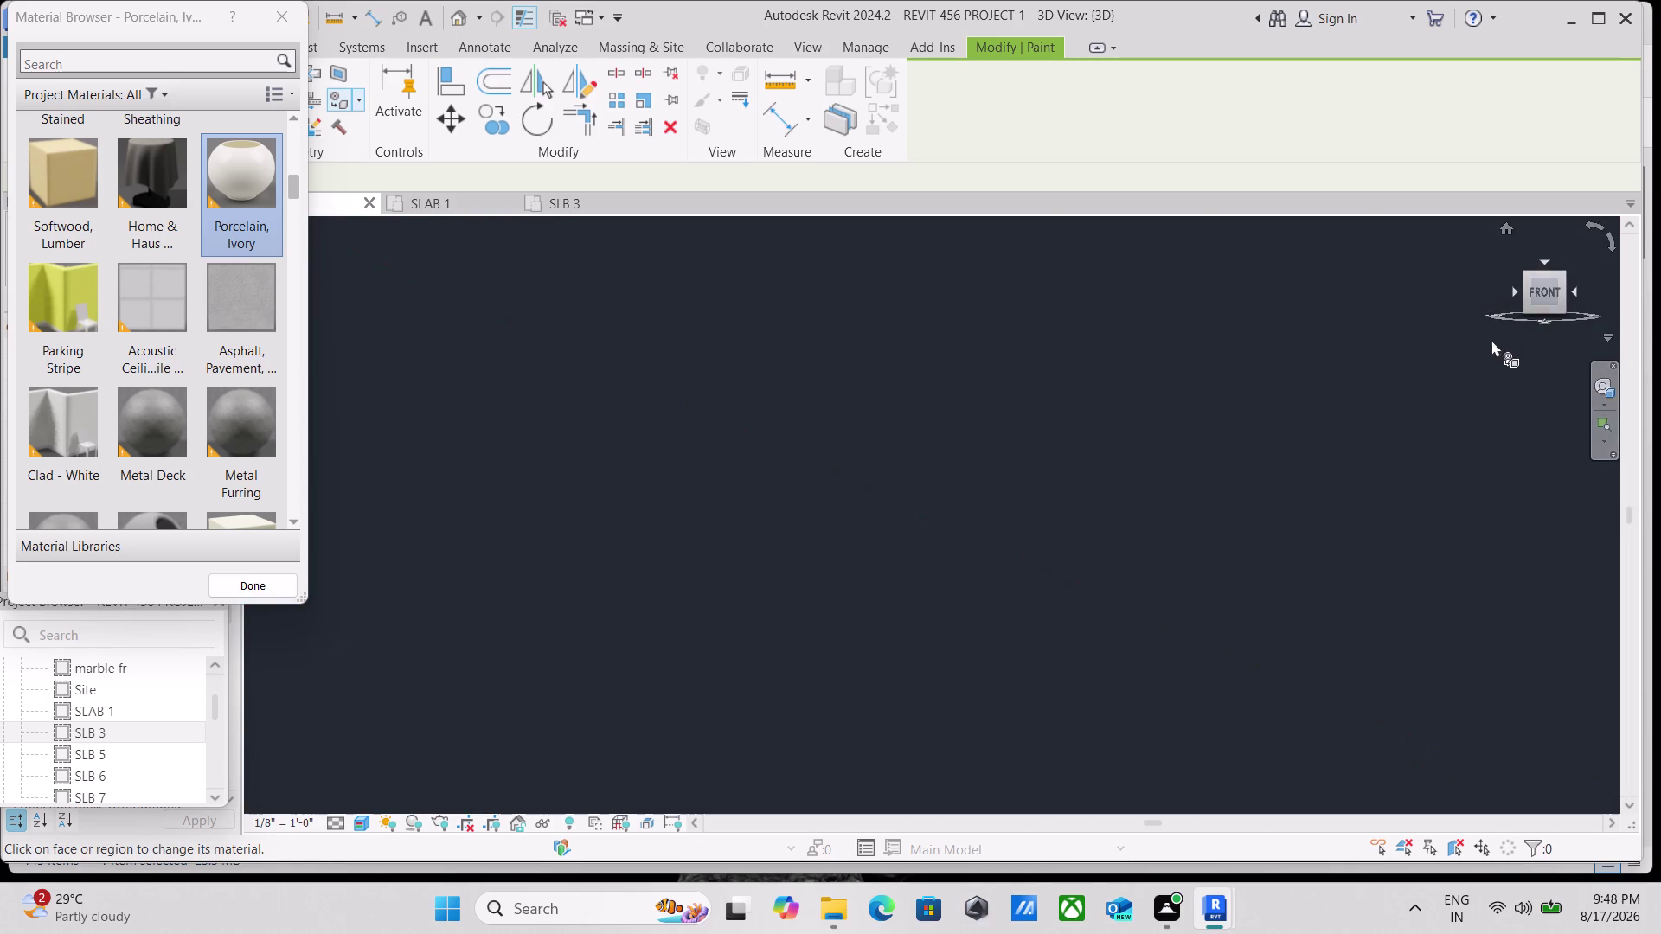
Paint the front face of the sunshade over the lower window in ivory.
scroll(up, 3)
scroll(up, 3)
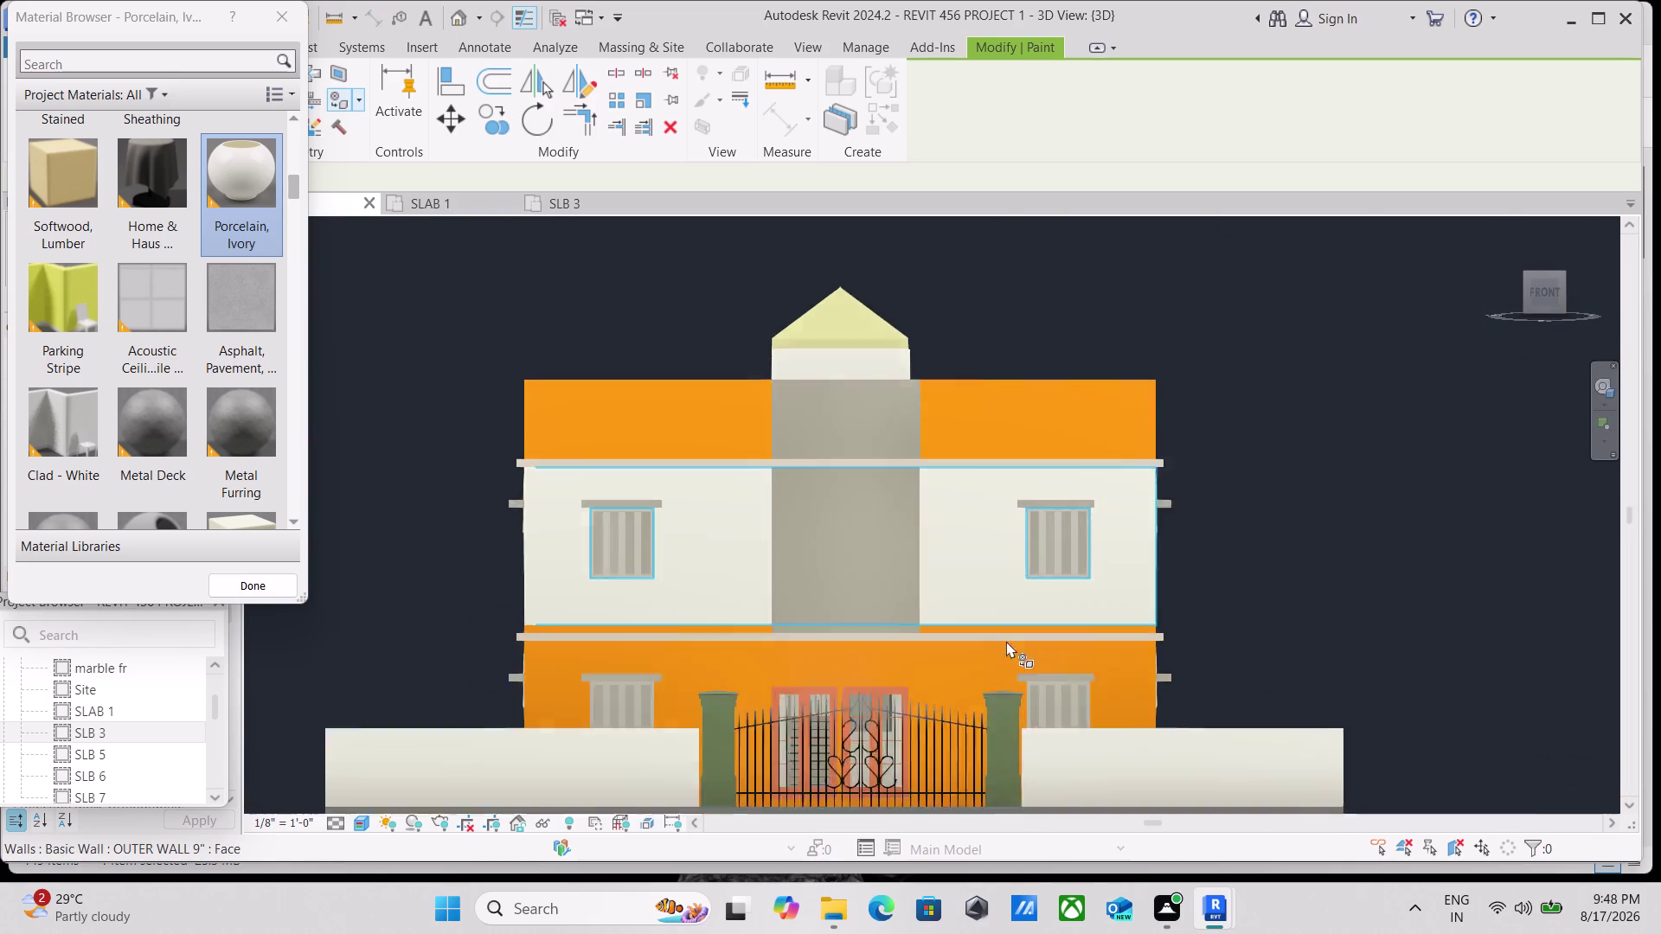
scroll(up, 3)
scroll(up, 3)
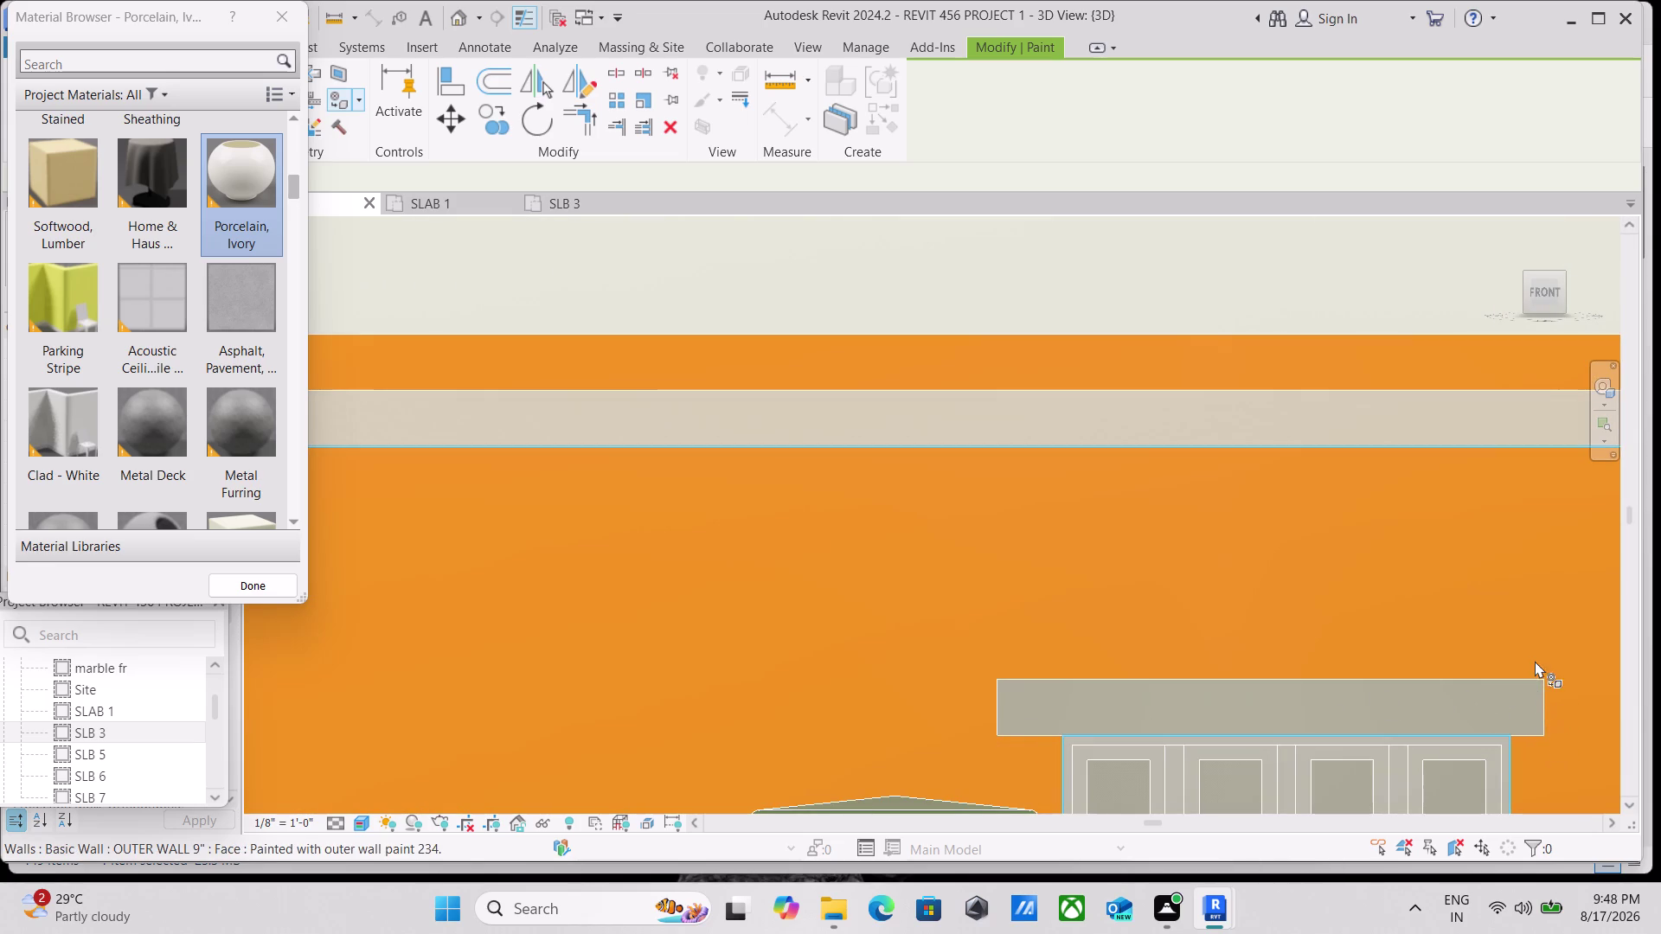
click(1519, 691)
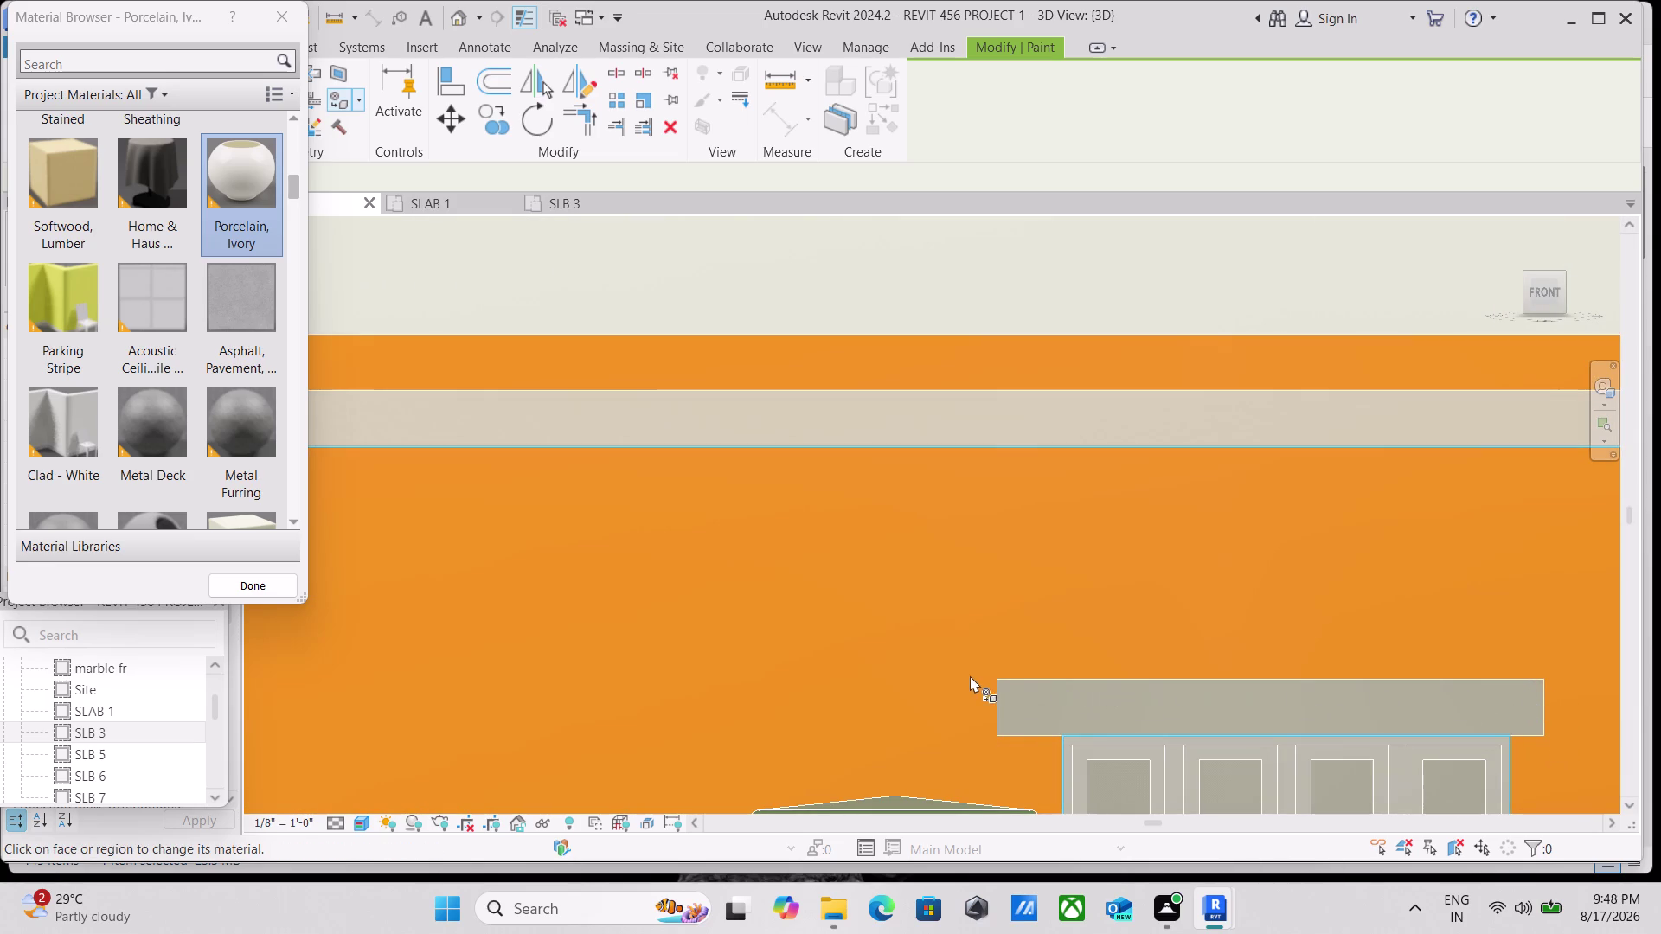
click(1002, 683)
scroll(down, 3)
scroll(down, 3)
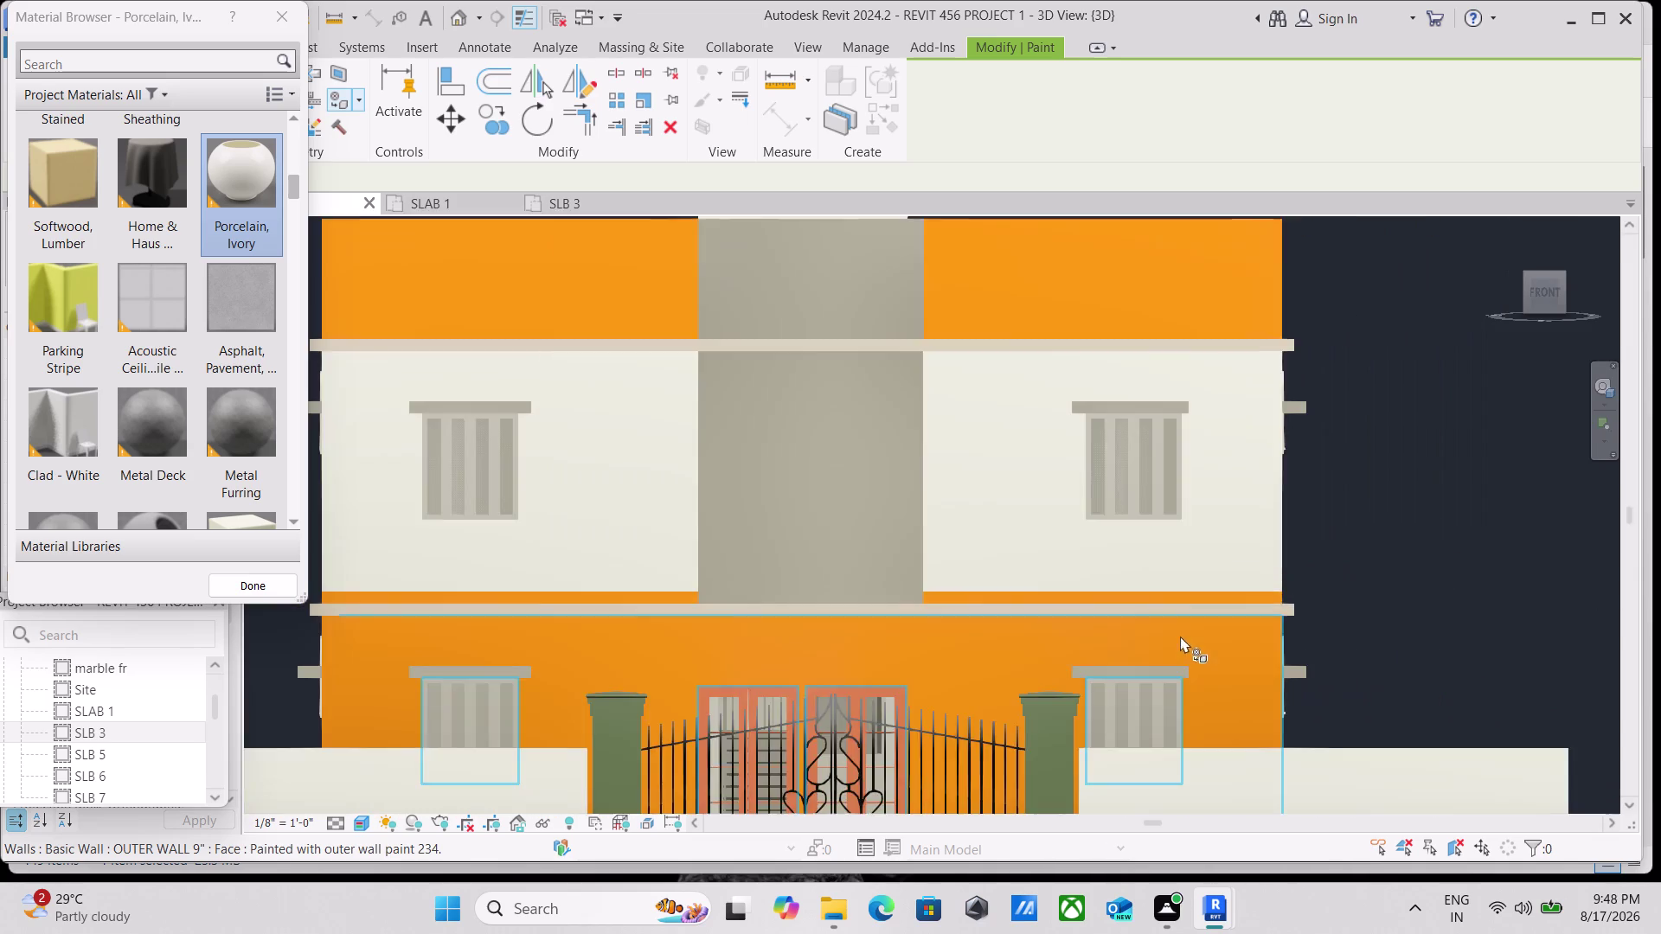
scroll(down, 3)
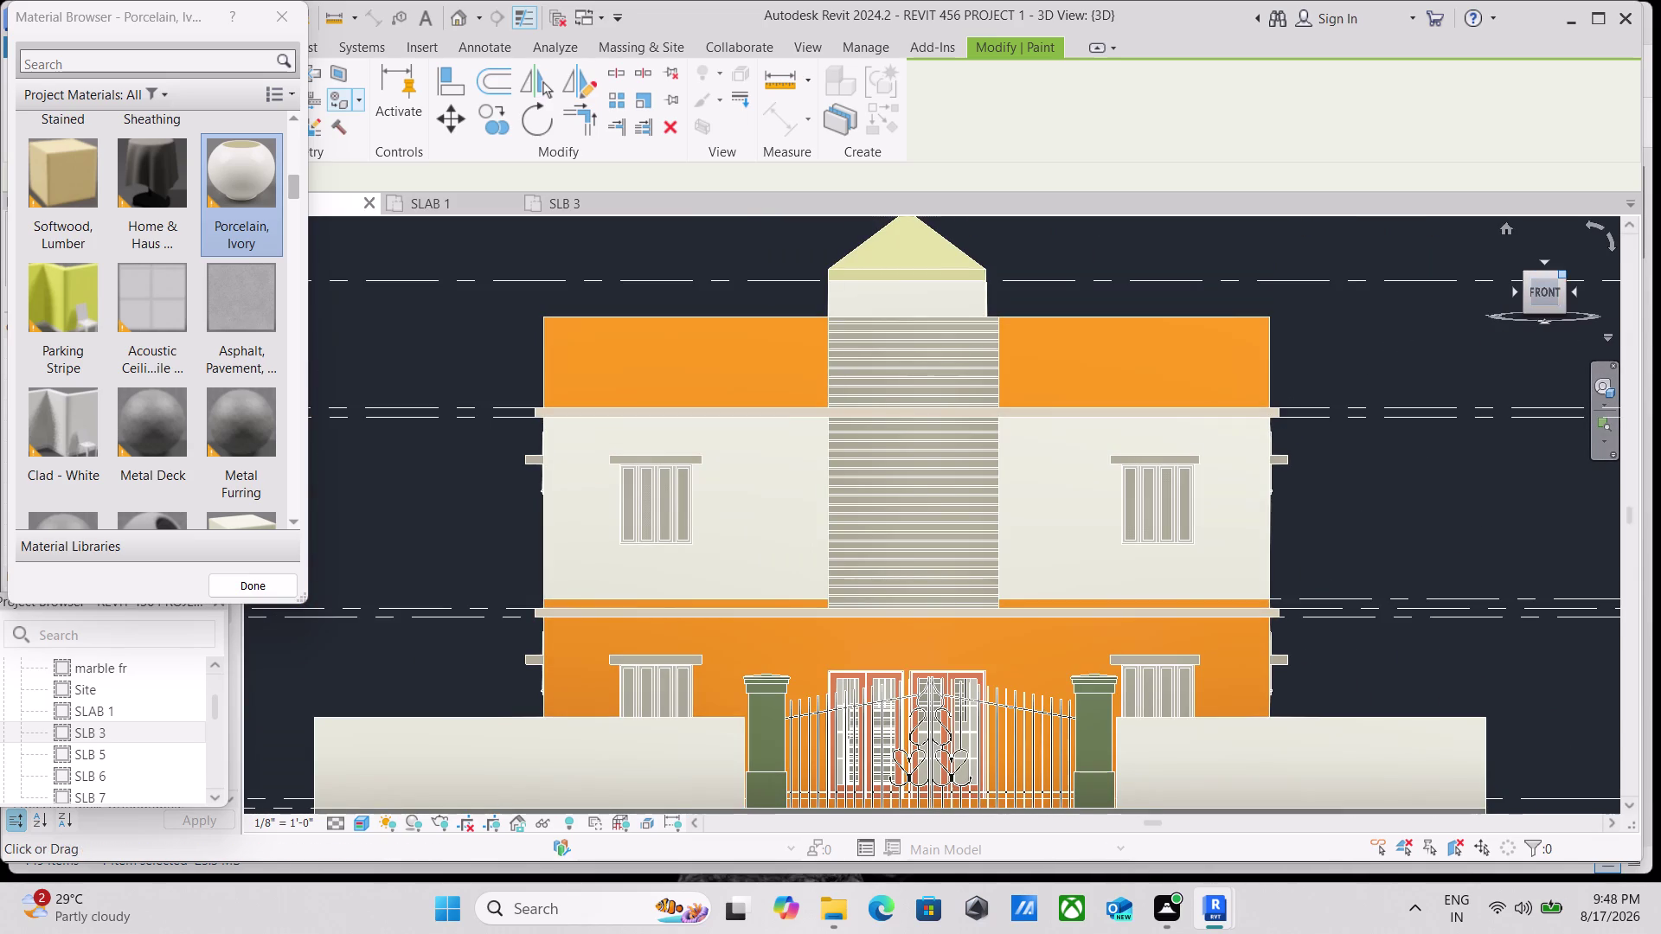
click(1563, 272)
Paint a louver face with Porcelain, Ivory and close the materials list.
scroll(up, 3)
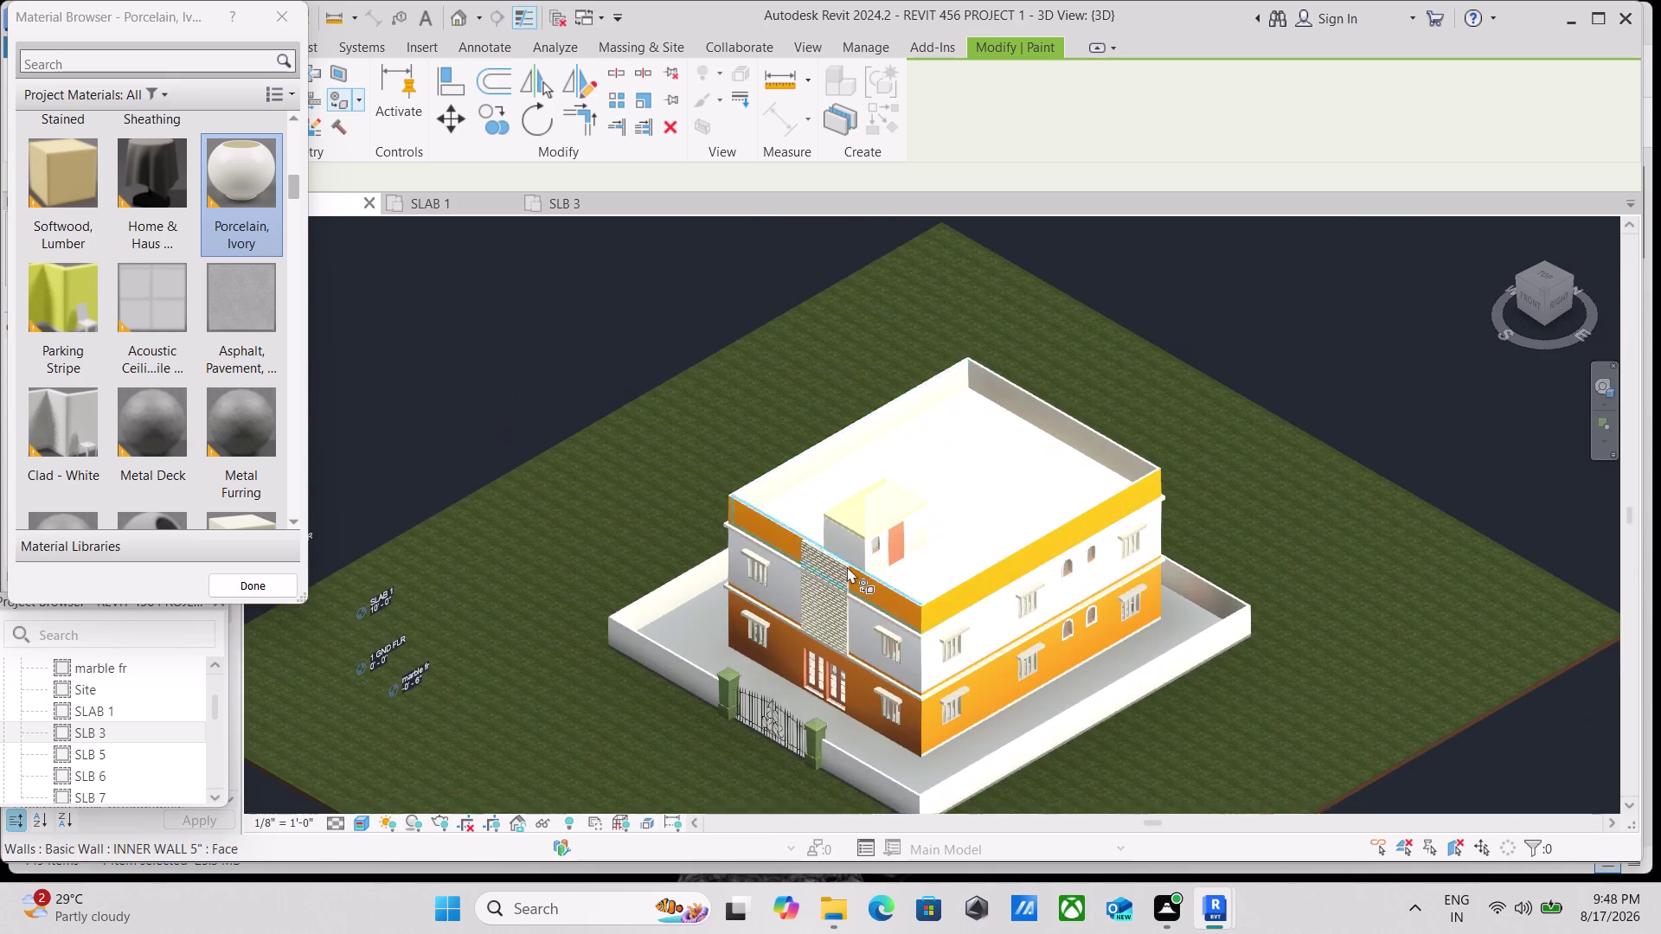
scroll(up, 3)
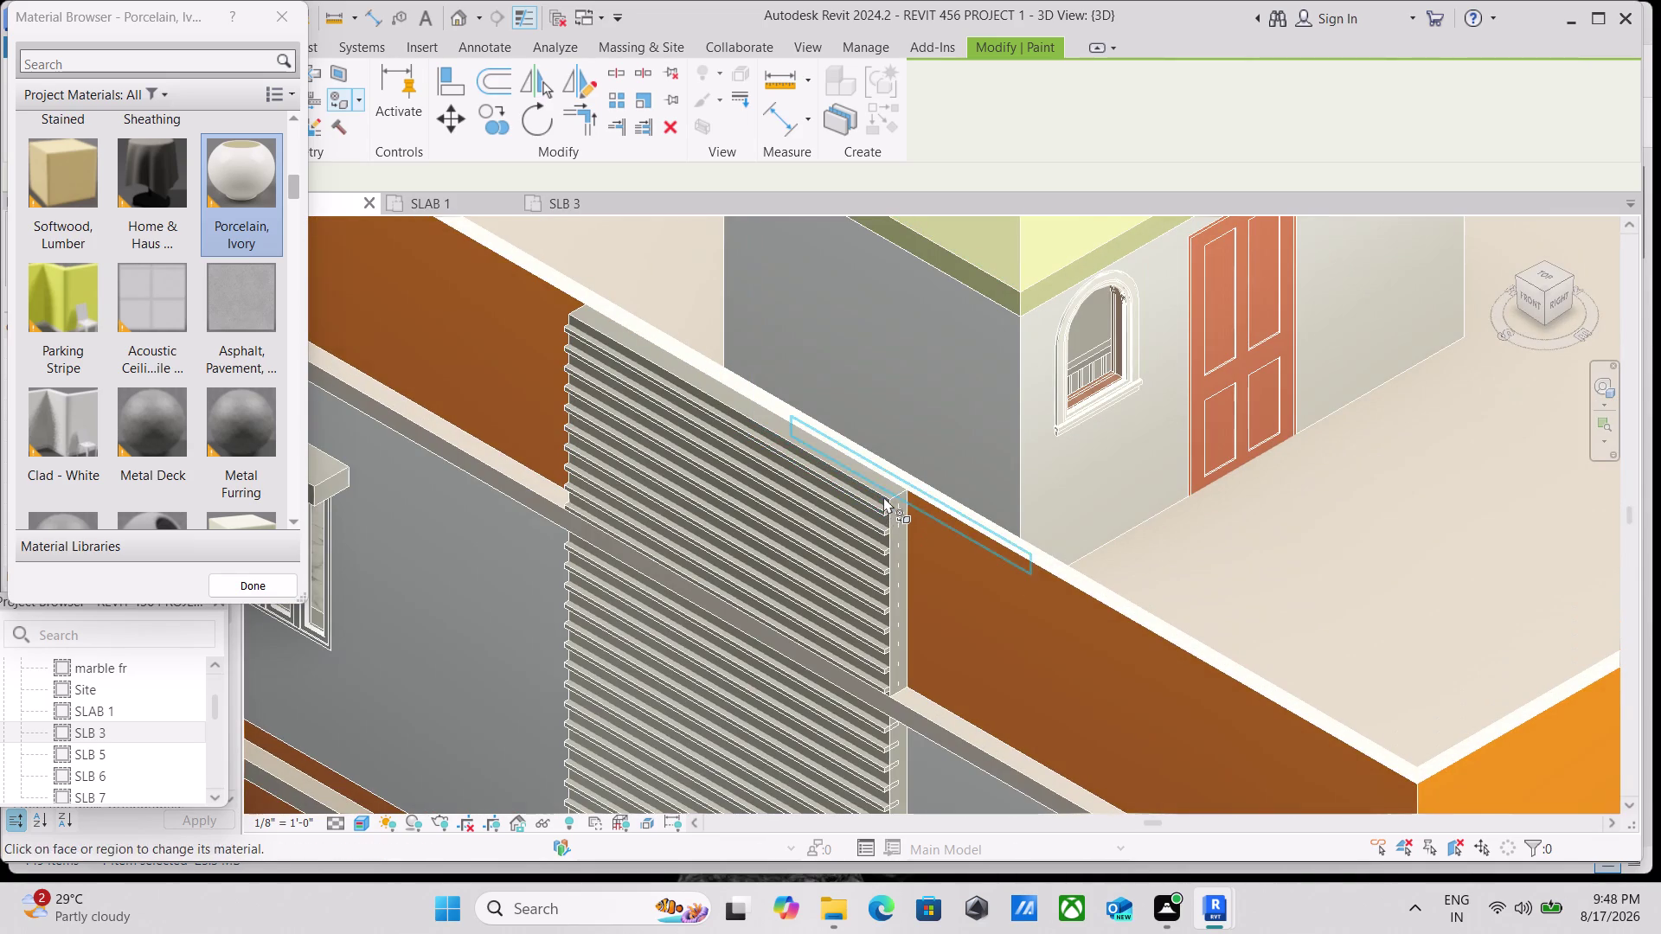
scroll(up, 3)
scroll(up, 3)
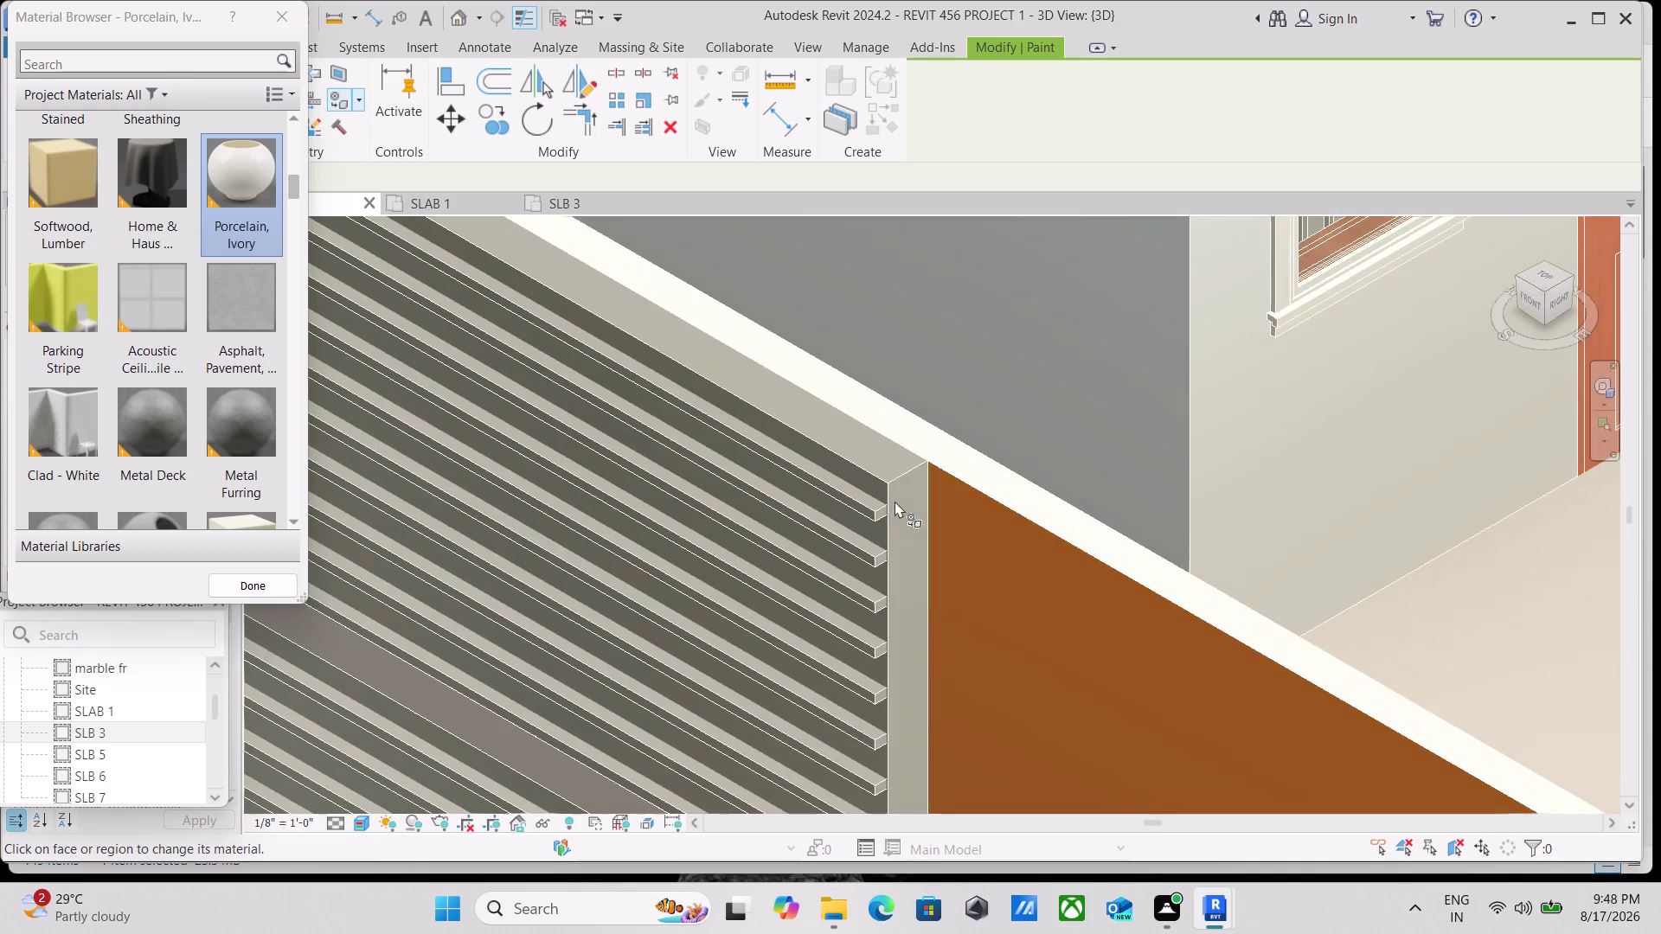
click(885, 479)
scroll(down, 3)
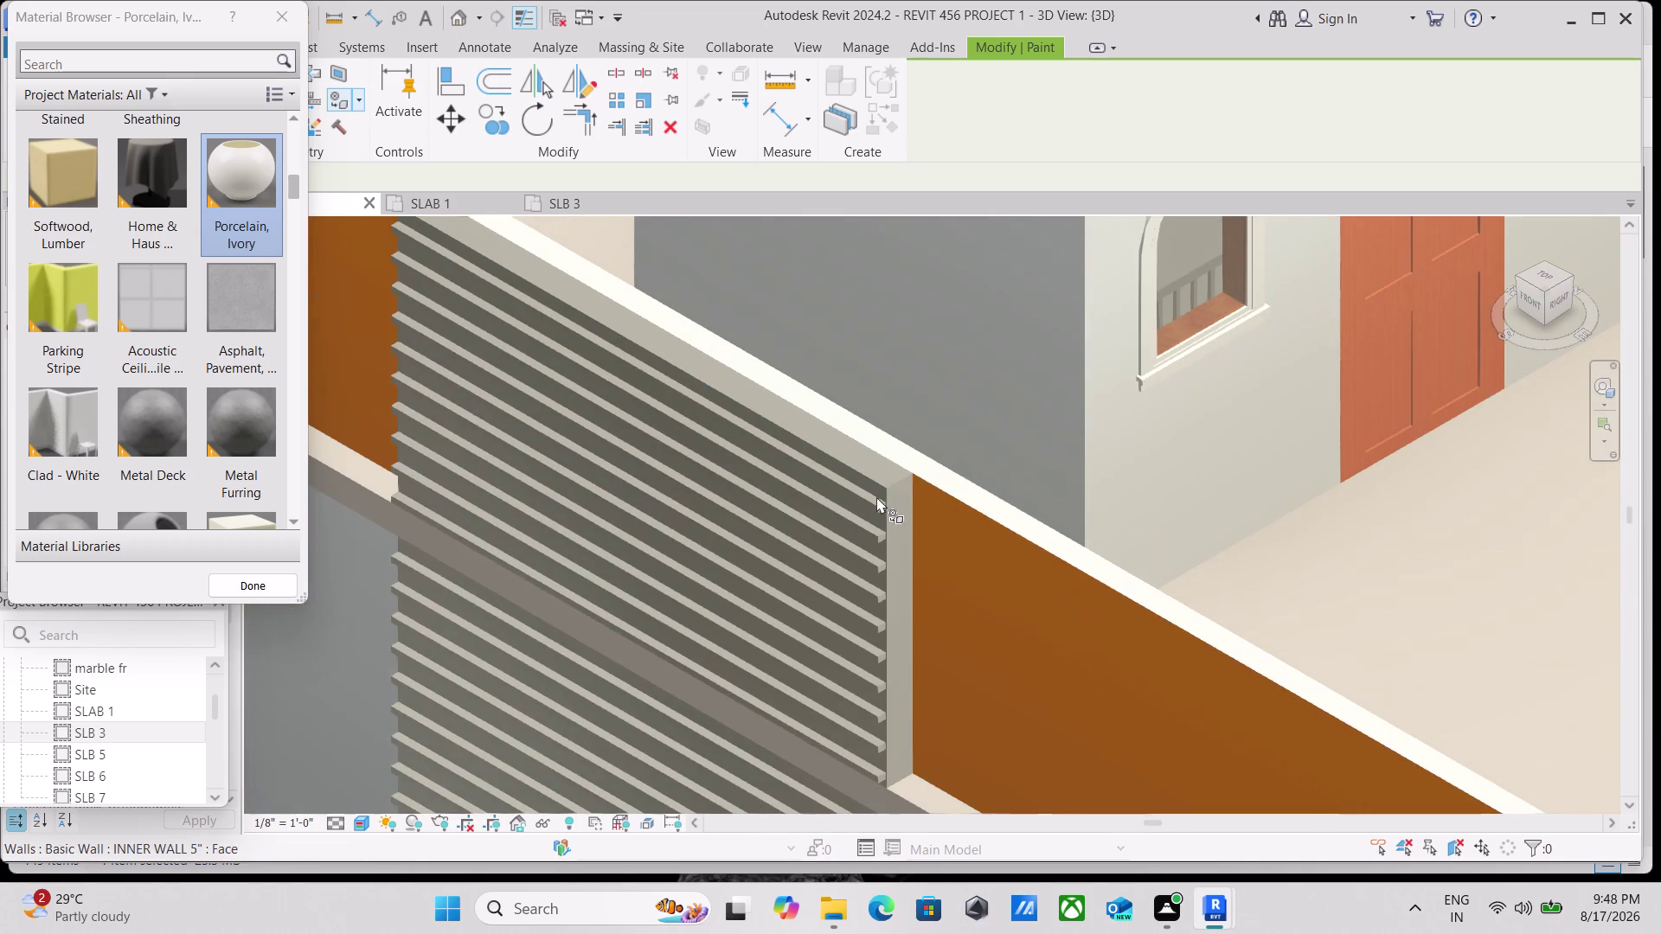
click(278, 12)
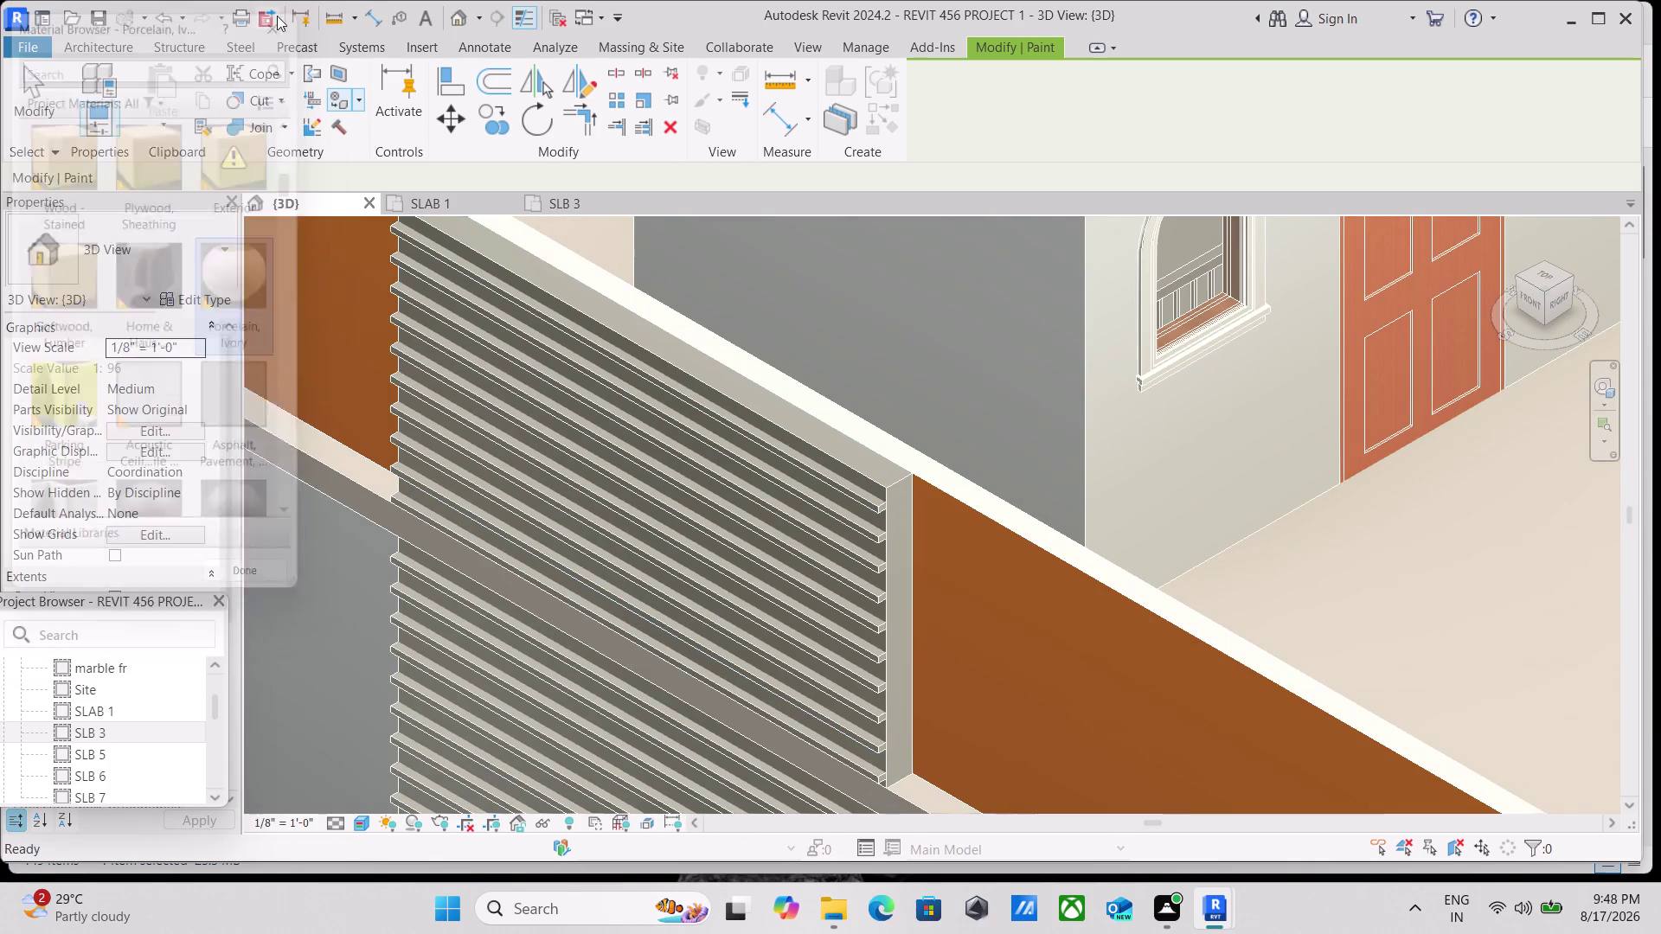
Select the louver model and paint its face with Porcelain, Ivory.
click(854, 499)
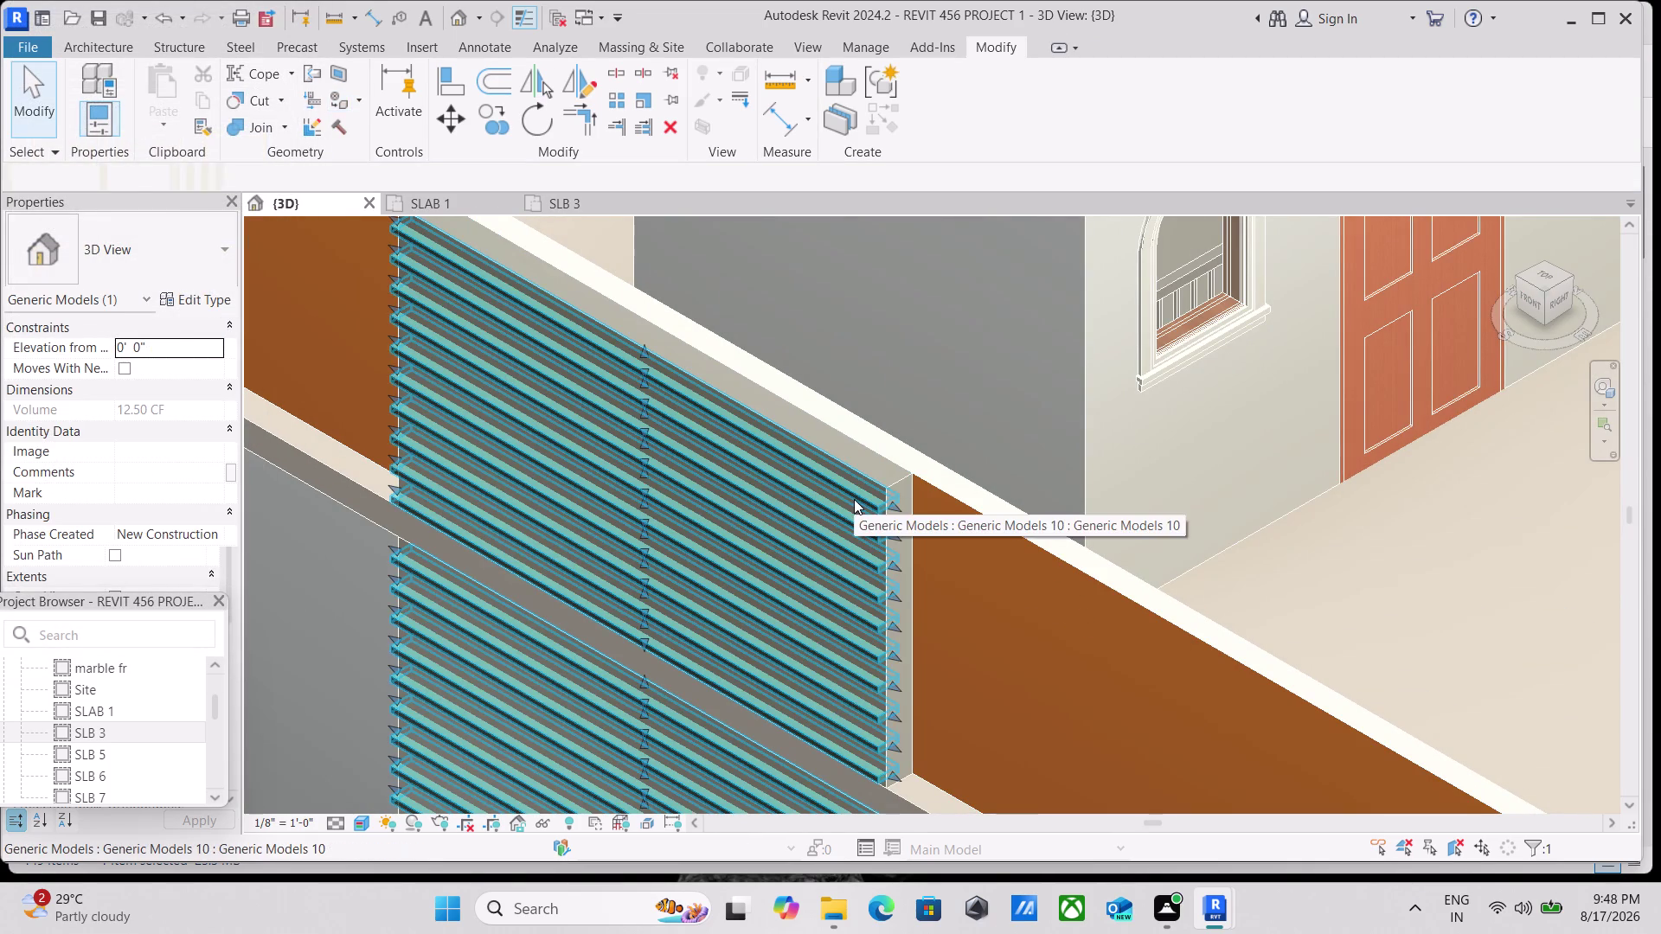
click(357, 105)
click(368, 128)
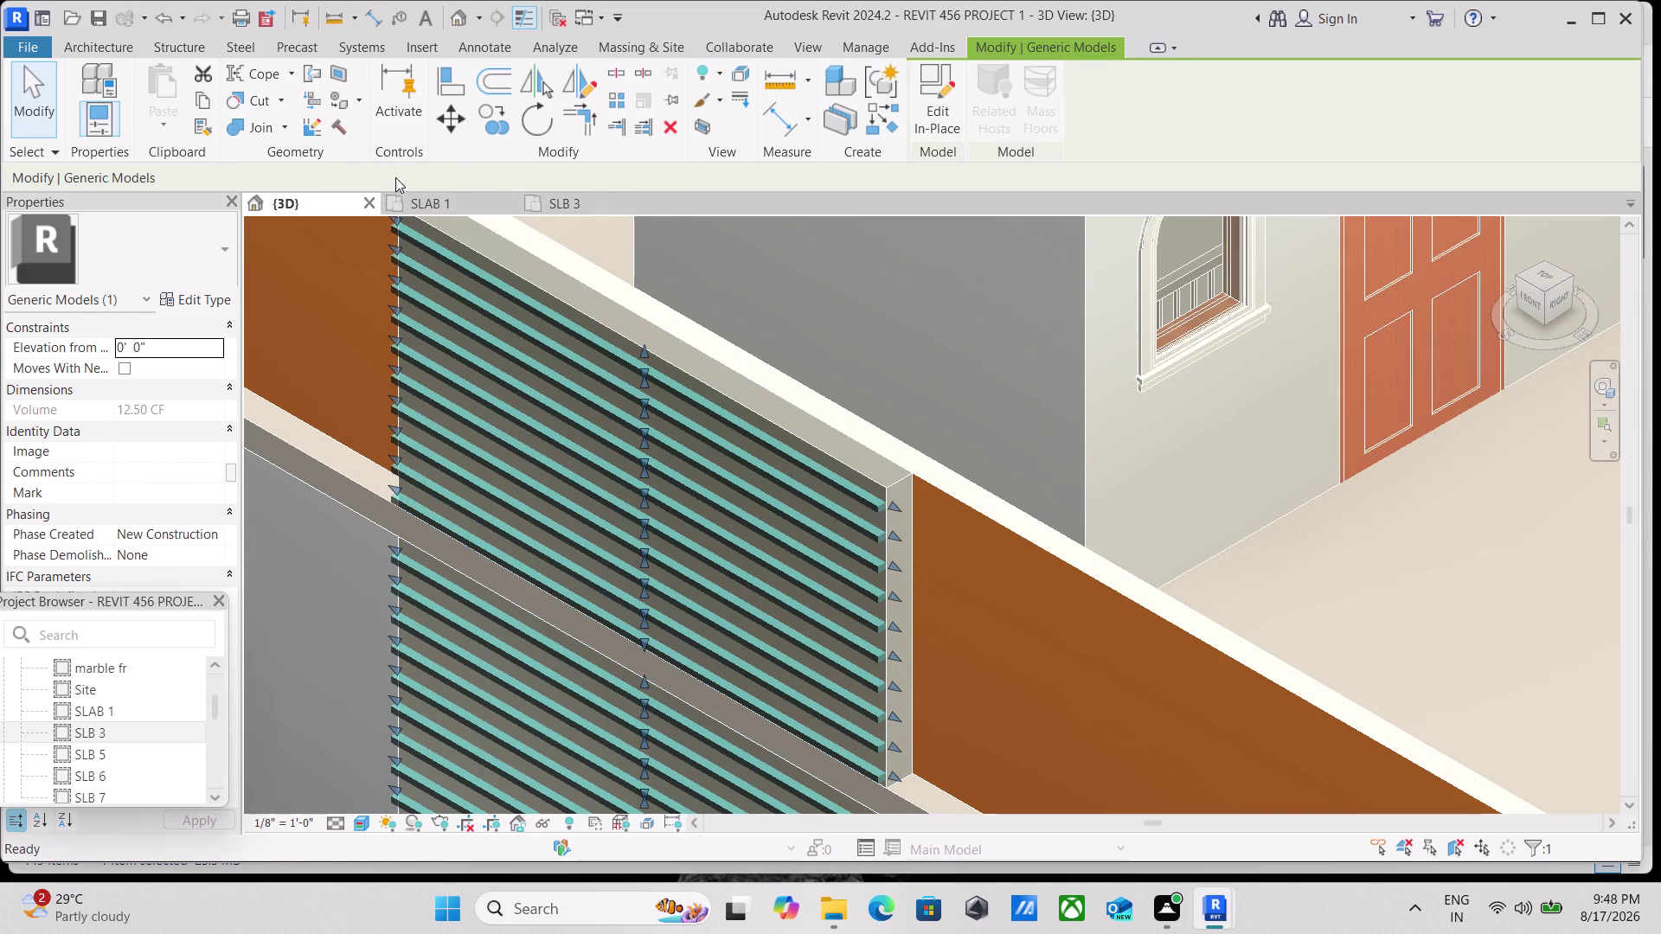
double_click(257, 310)
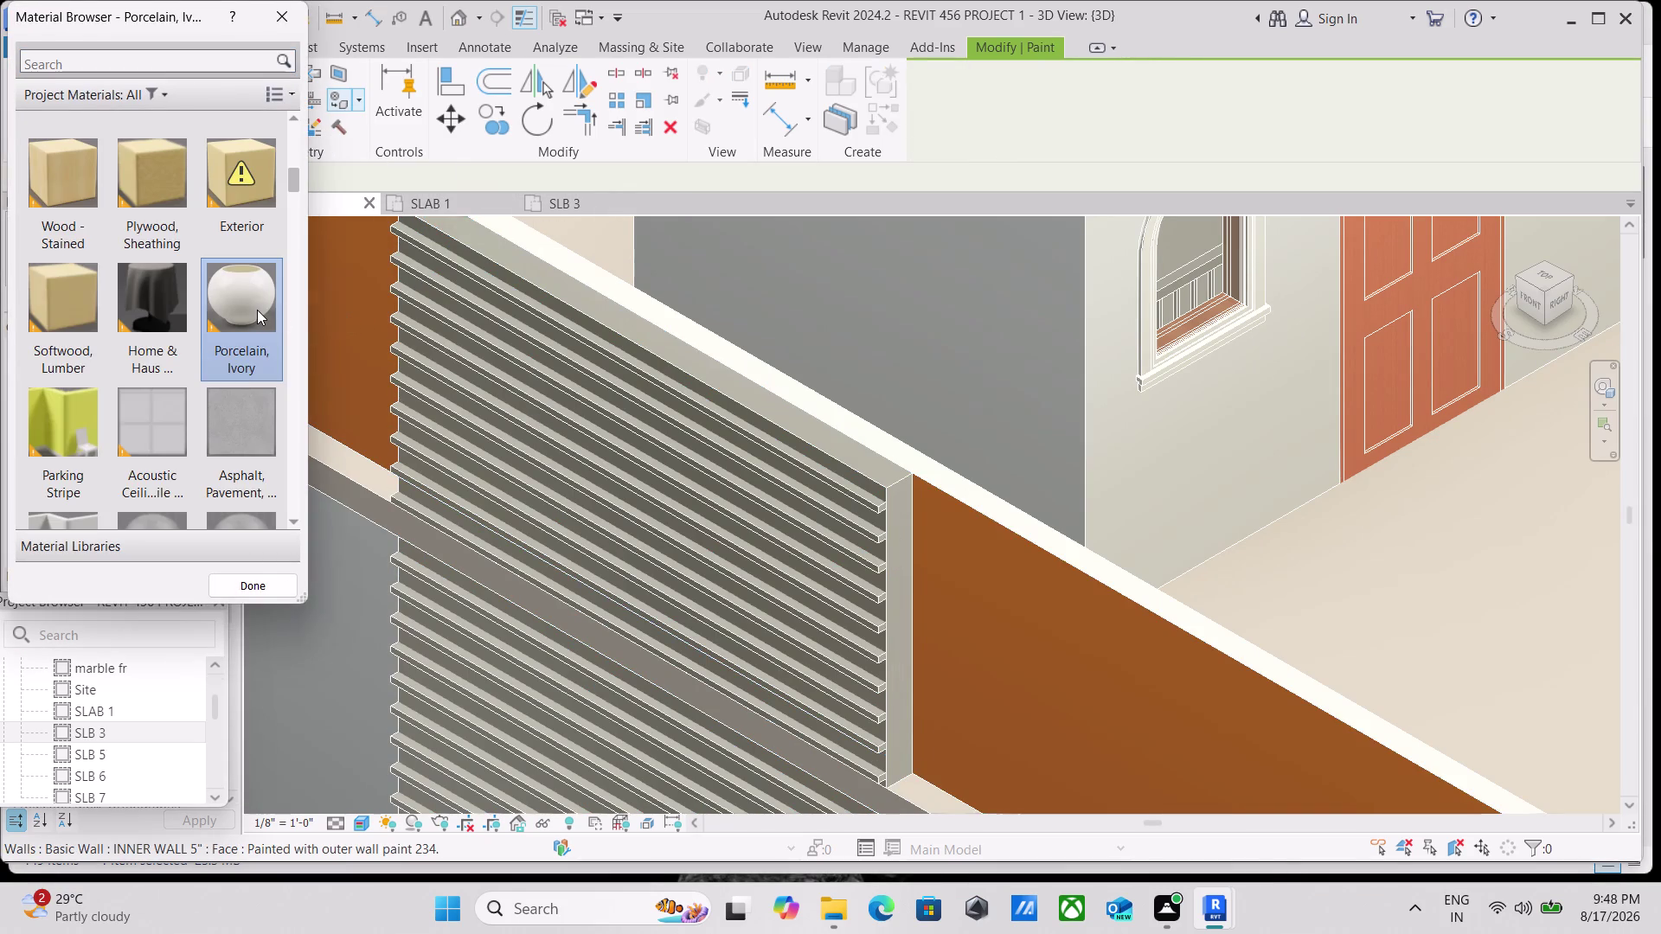
click(729, 399)
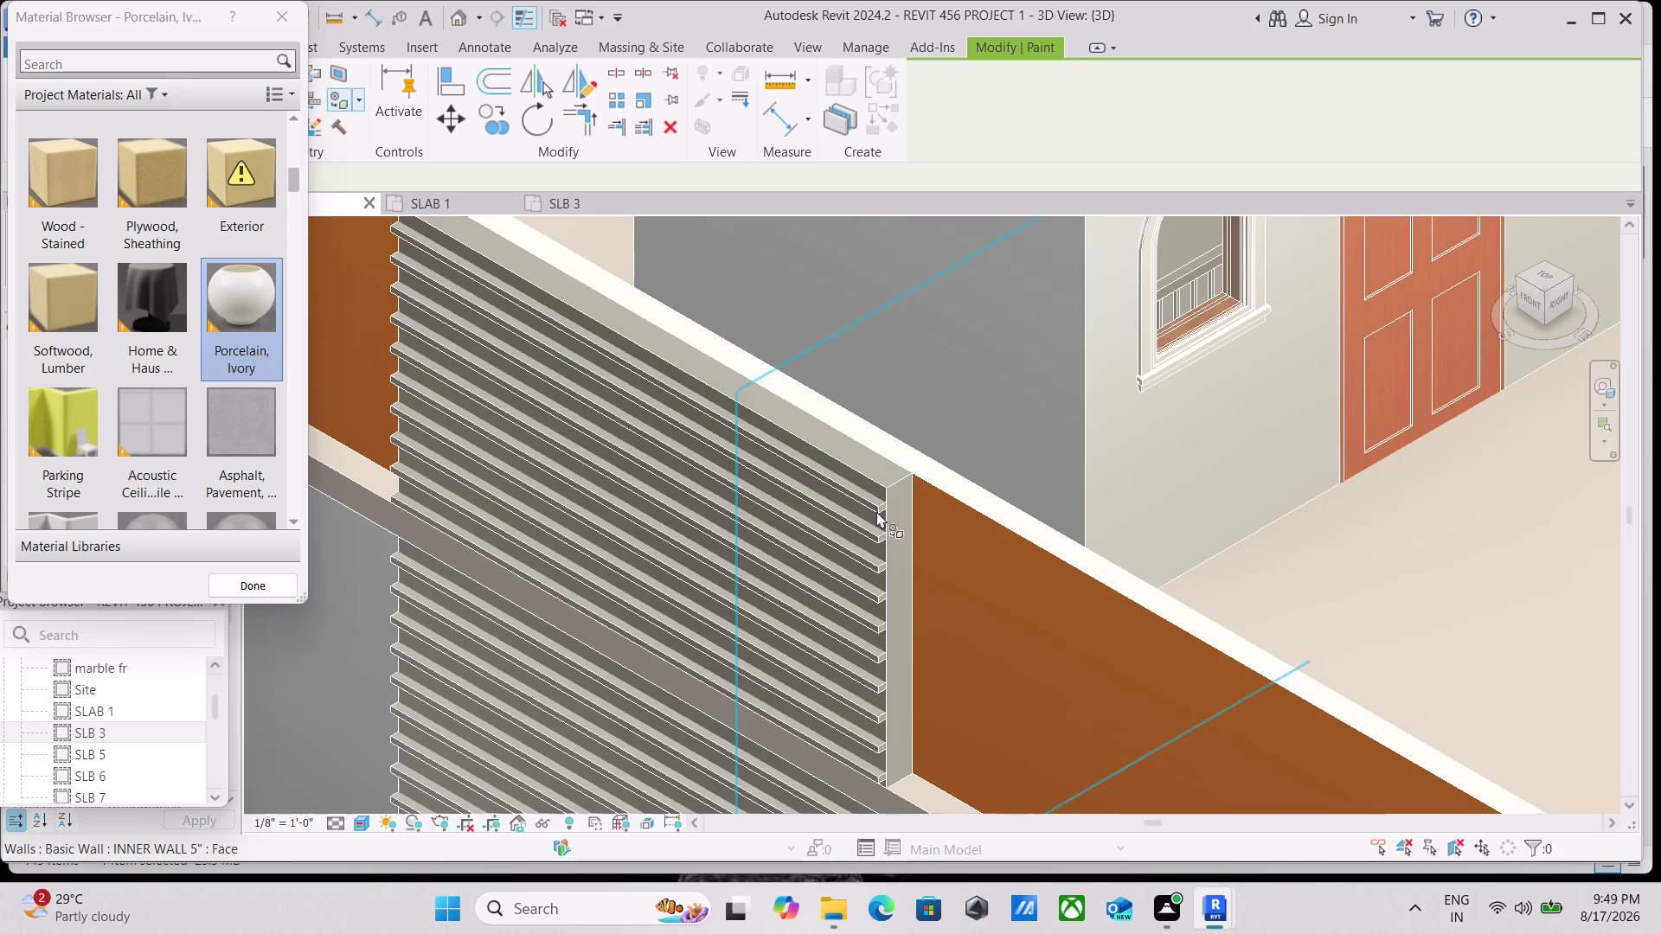
click(885, 489)
Pan along the facade and close the materials list.
scroll(down, 3)
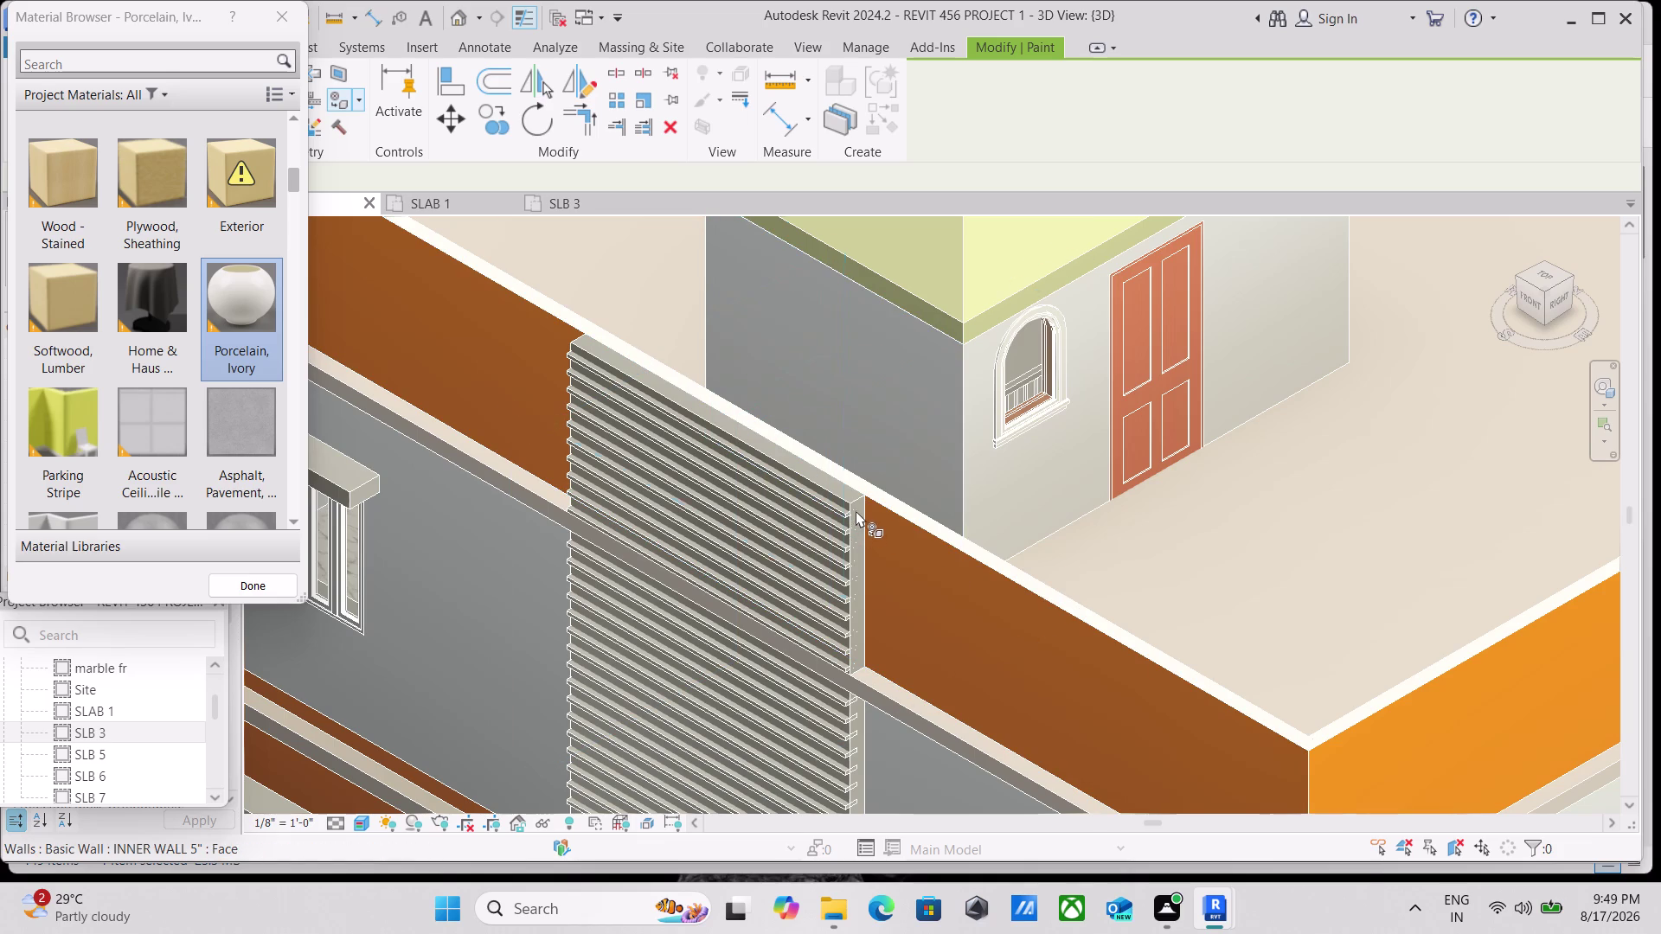
scroll(down, 3)
middle_drag(823, 607, 844, 522)
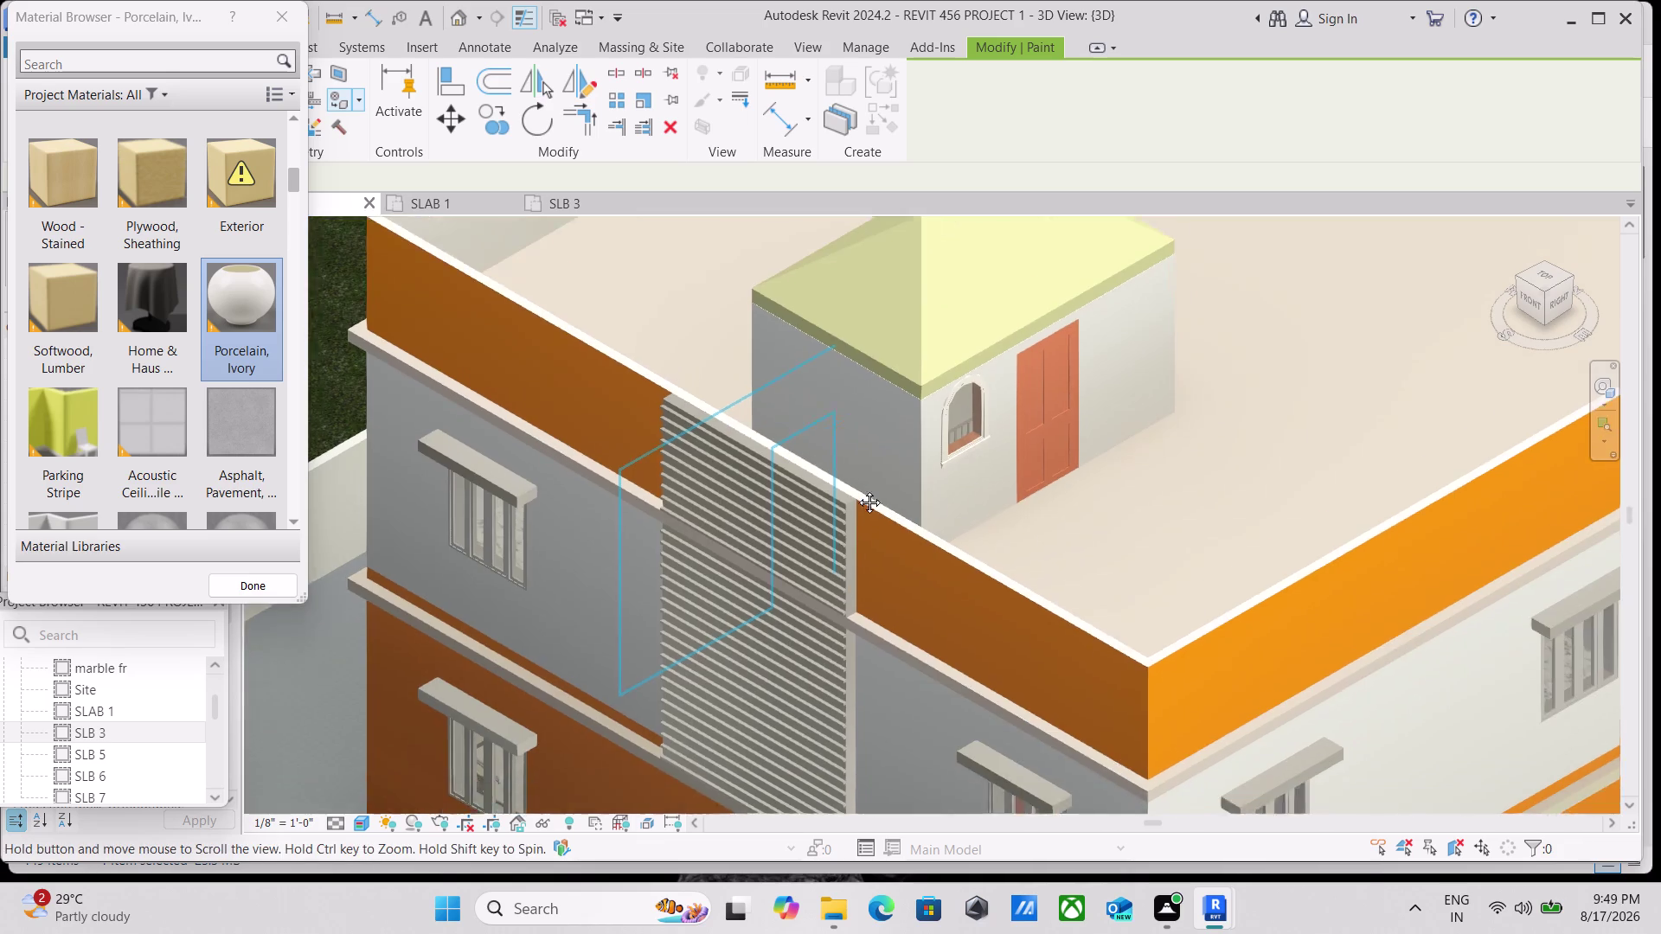
middle_drag(844, 523, 876, 449)
scroll(down, 3)
scroll(up, 3)
scroll(down, 3)
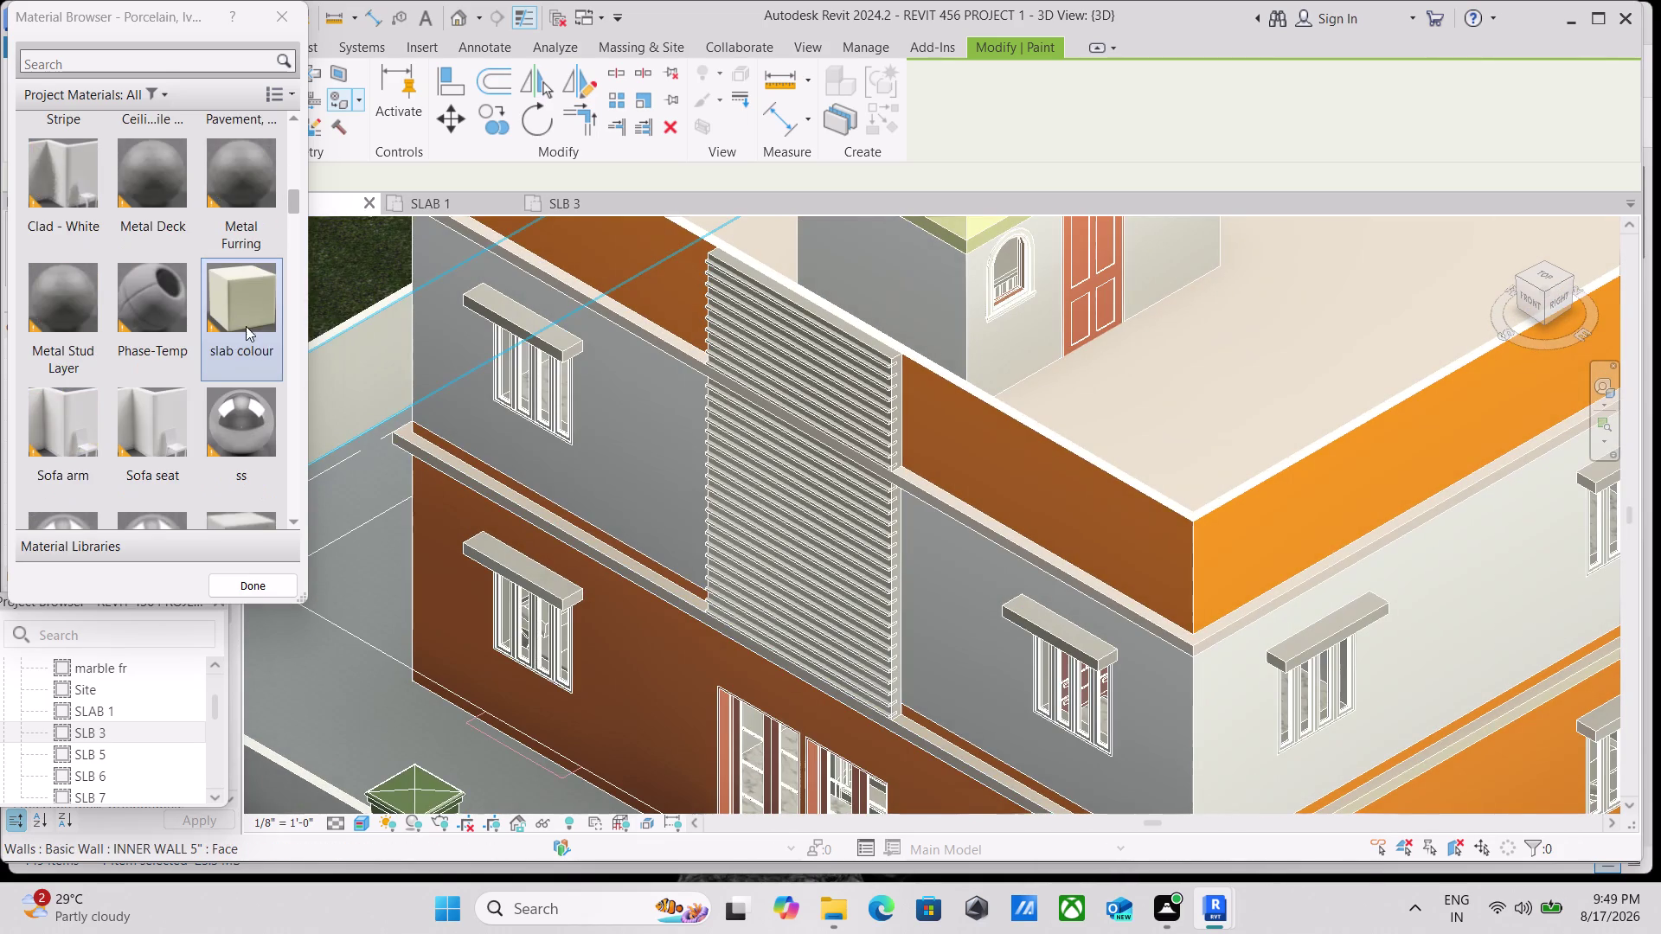
scroll(up, 3)
scroll(up, 3)
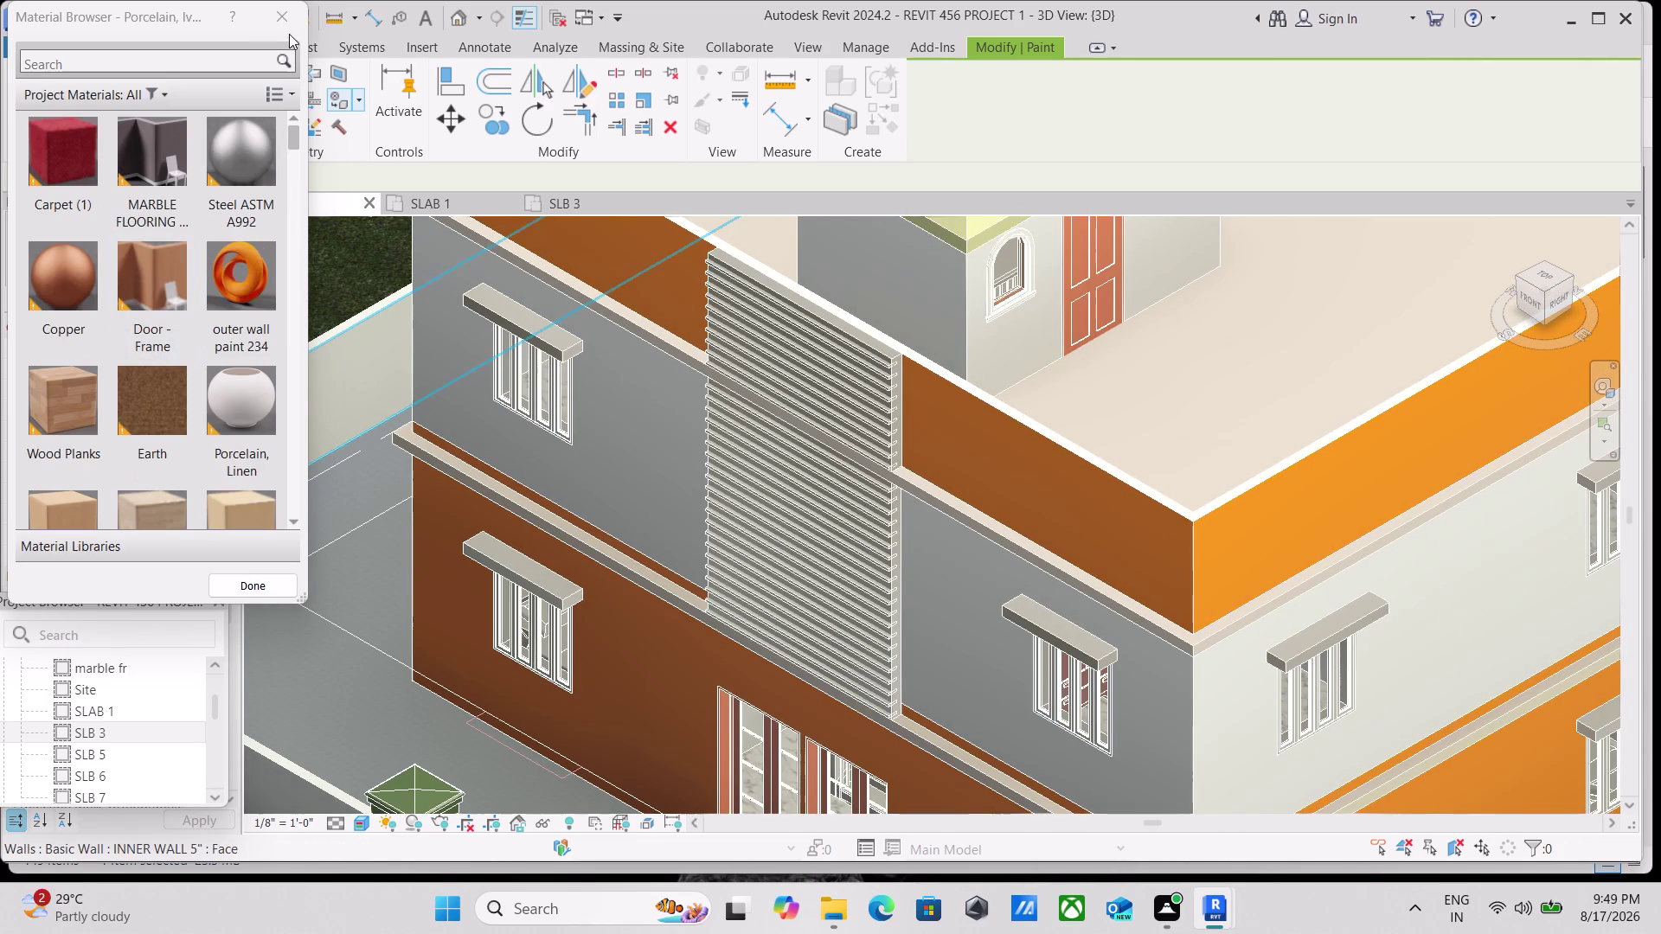
click(284, 4)
Exit painting and pan out toward the site boundary wall.
scroll(down, 3)
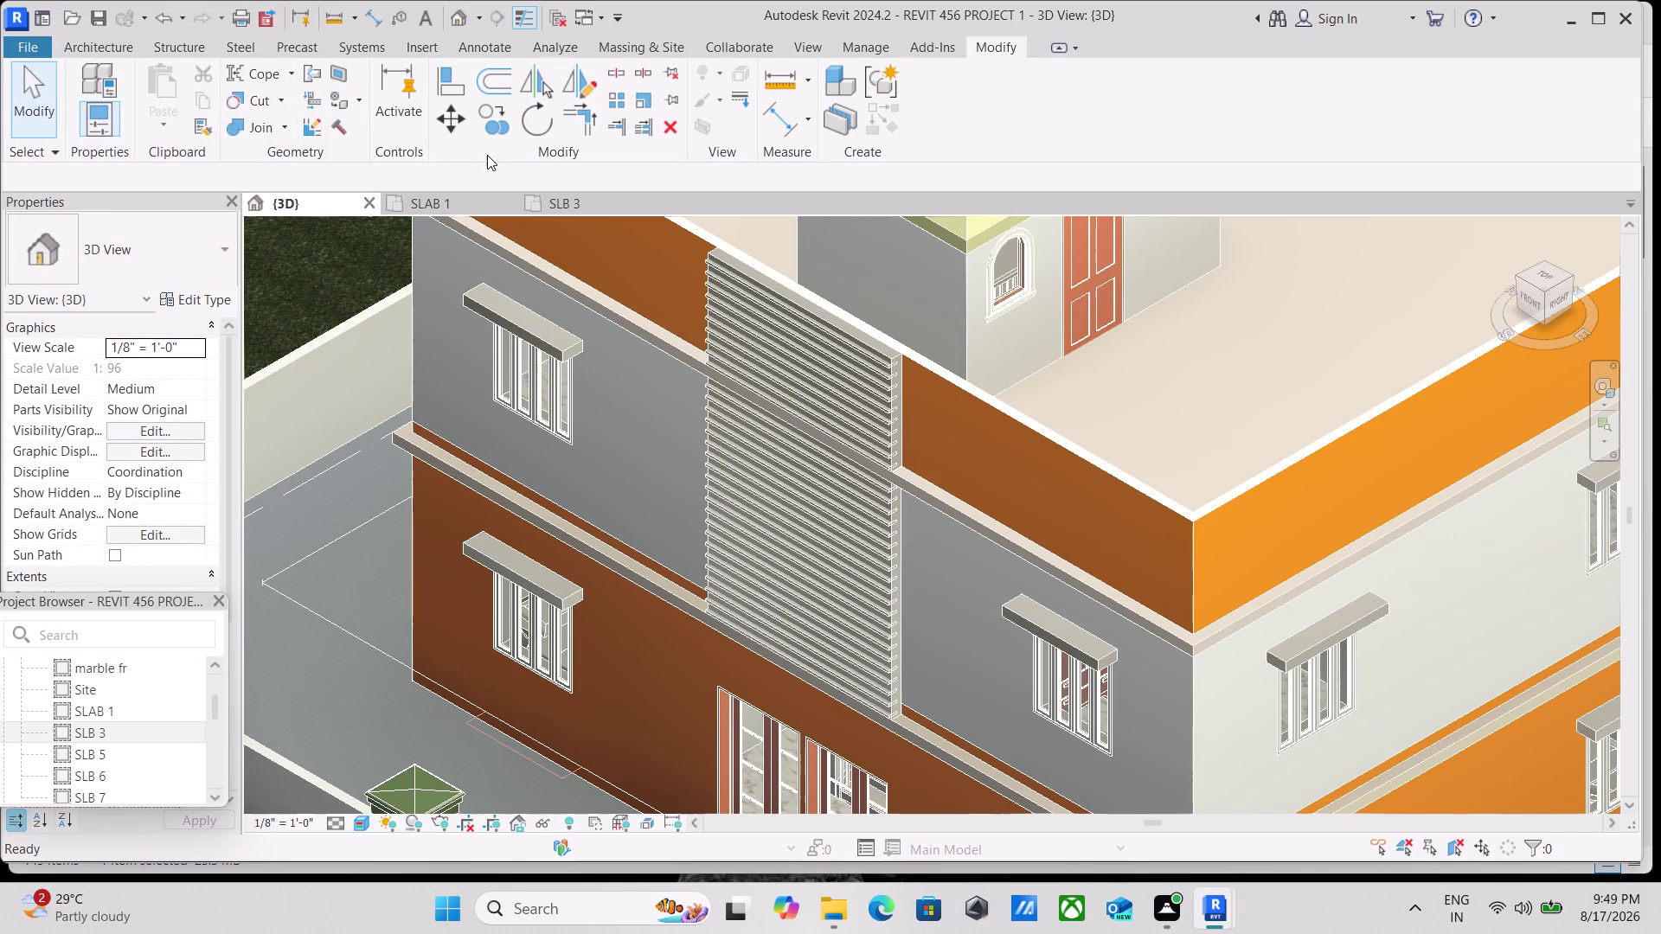
scroll(down, 3)
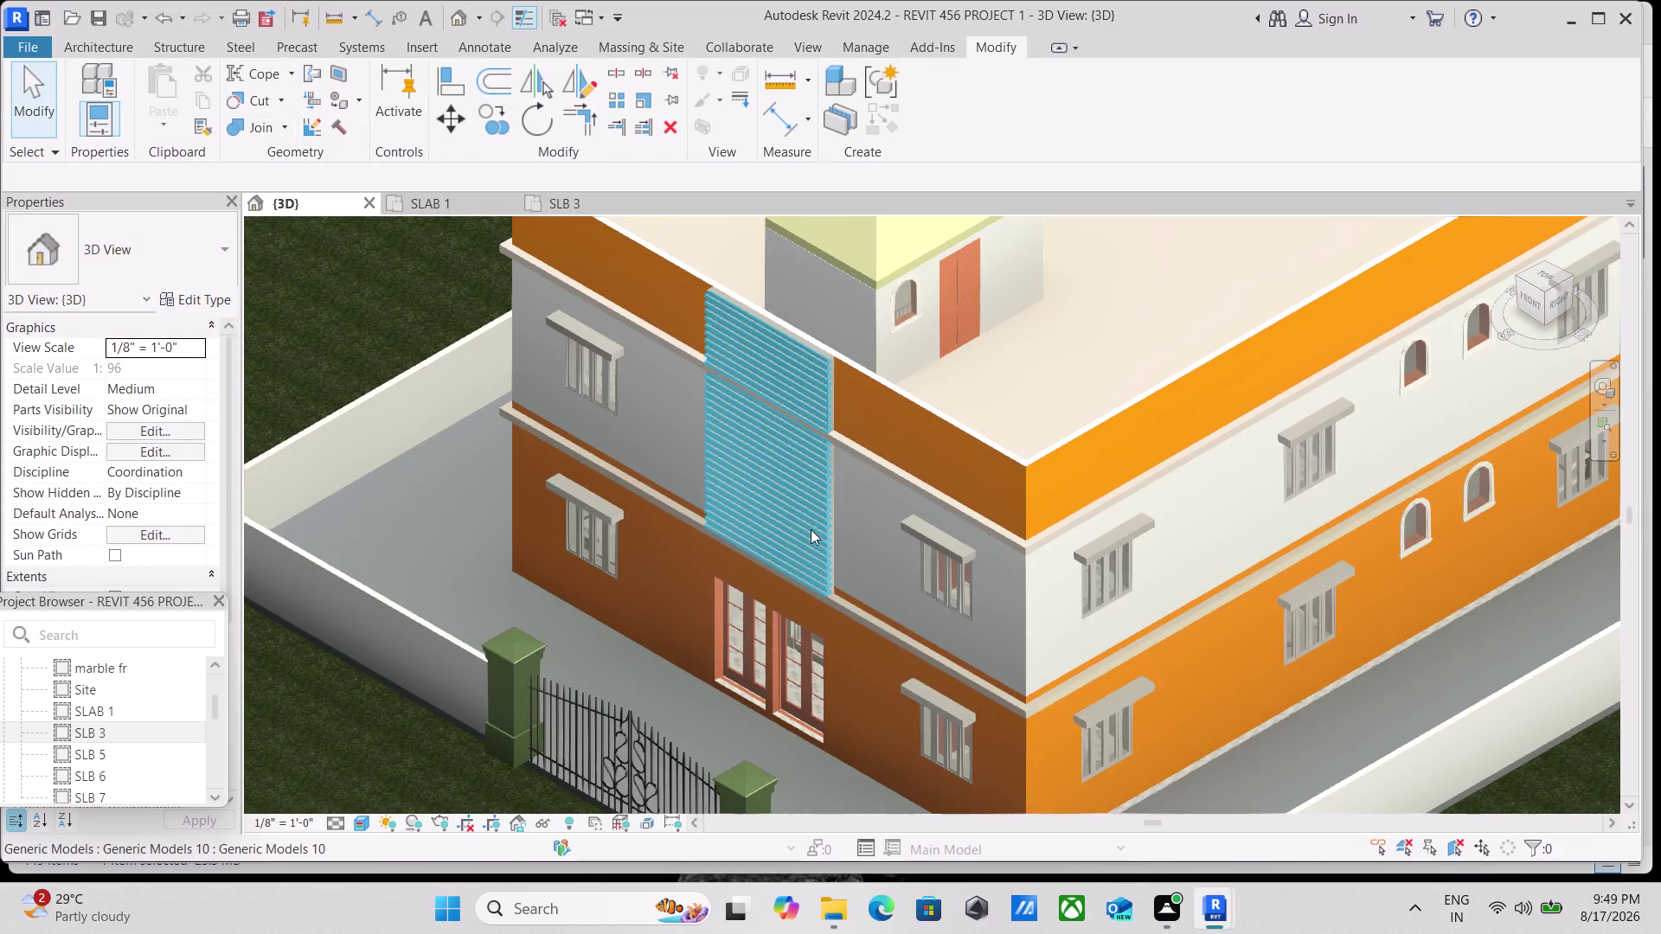
key(Escape)
scroll(down, 3)
middle_drag(830, 524, 854, 527)
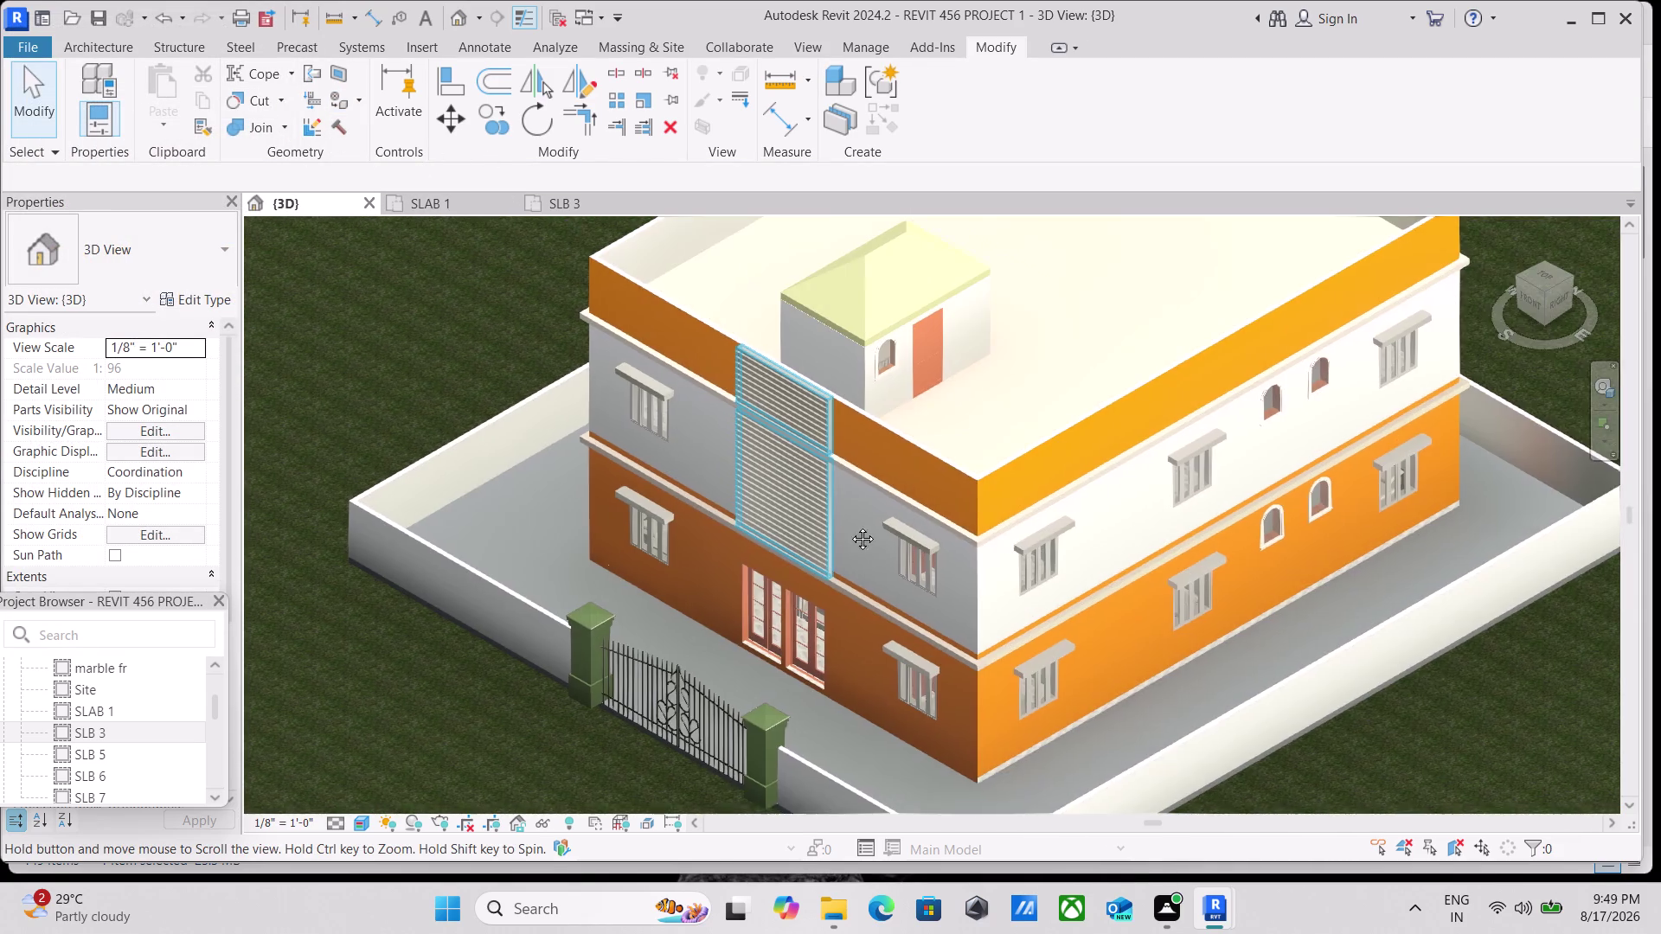
middle_drag(854, 526, 1123, 564)
Choose Place a Component from the Architecture tab's Component dropdown.
scroll(up, 3)
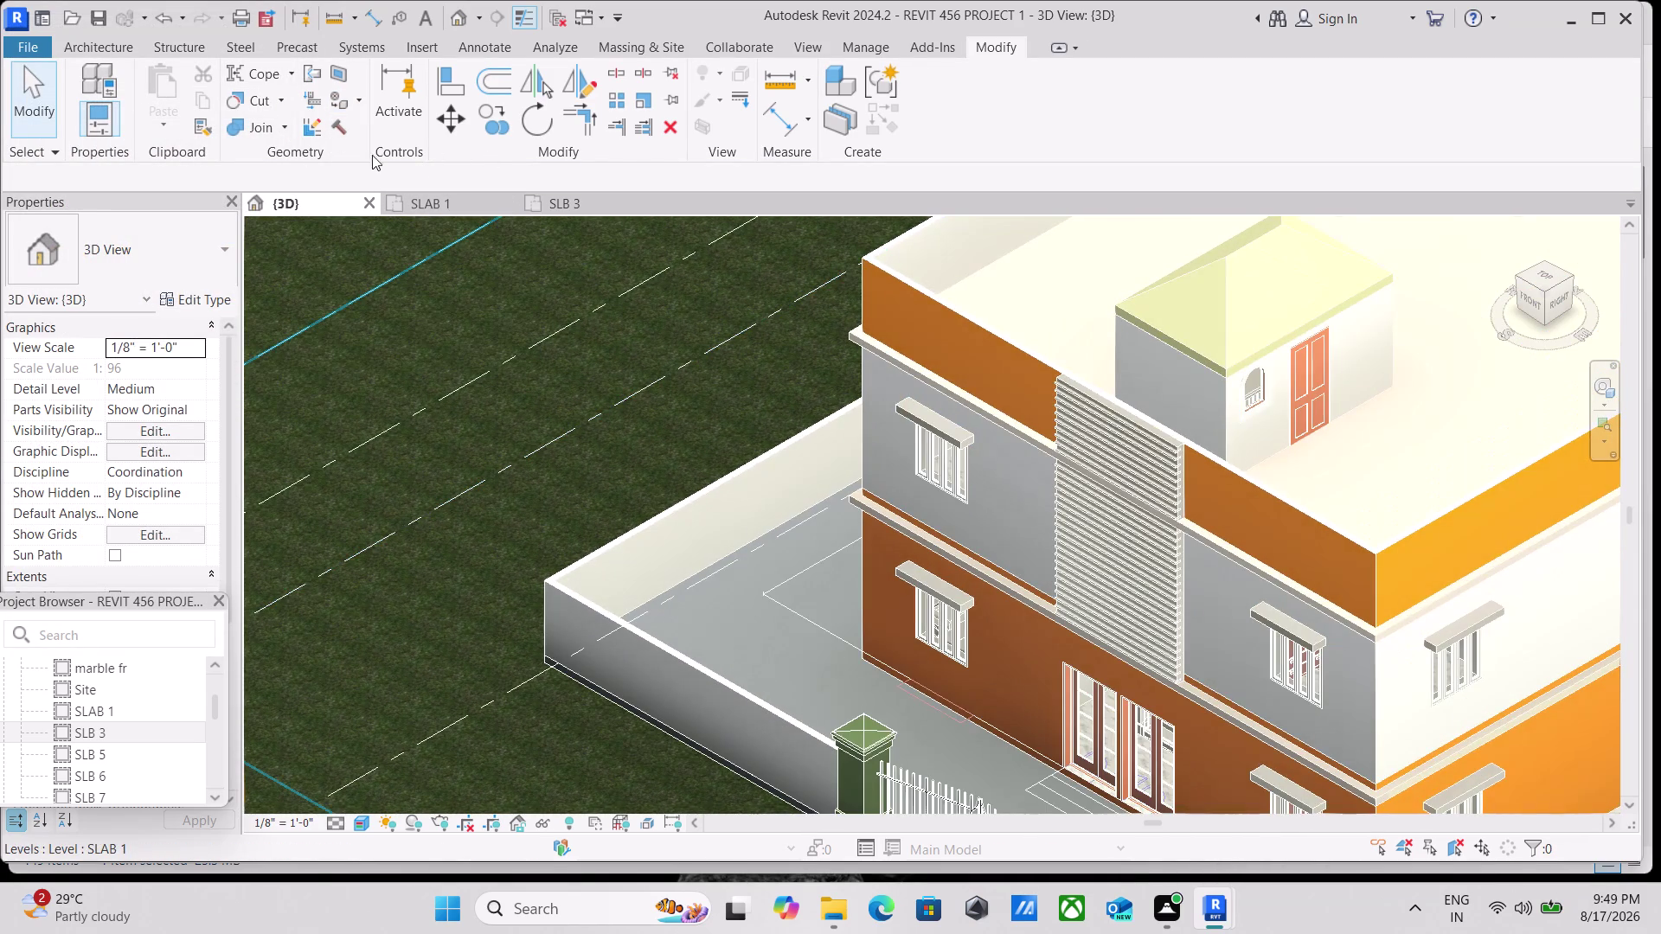
click(90, 43)
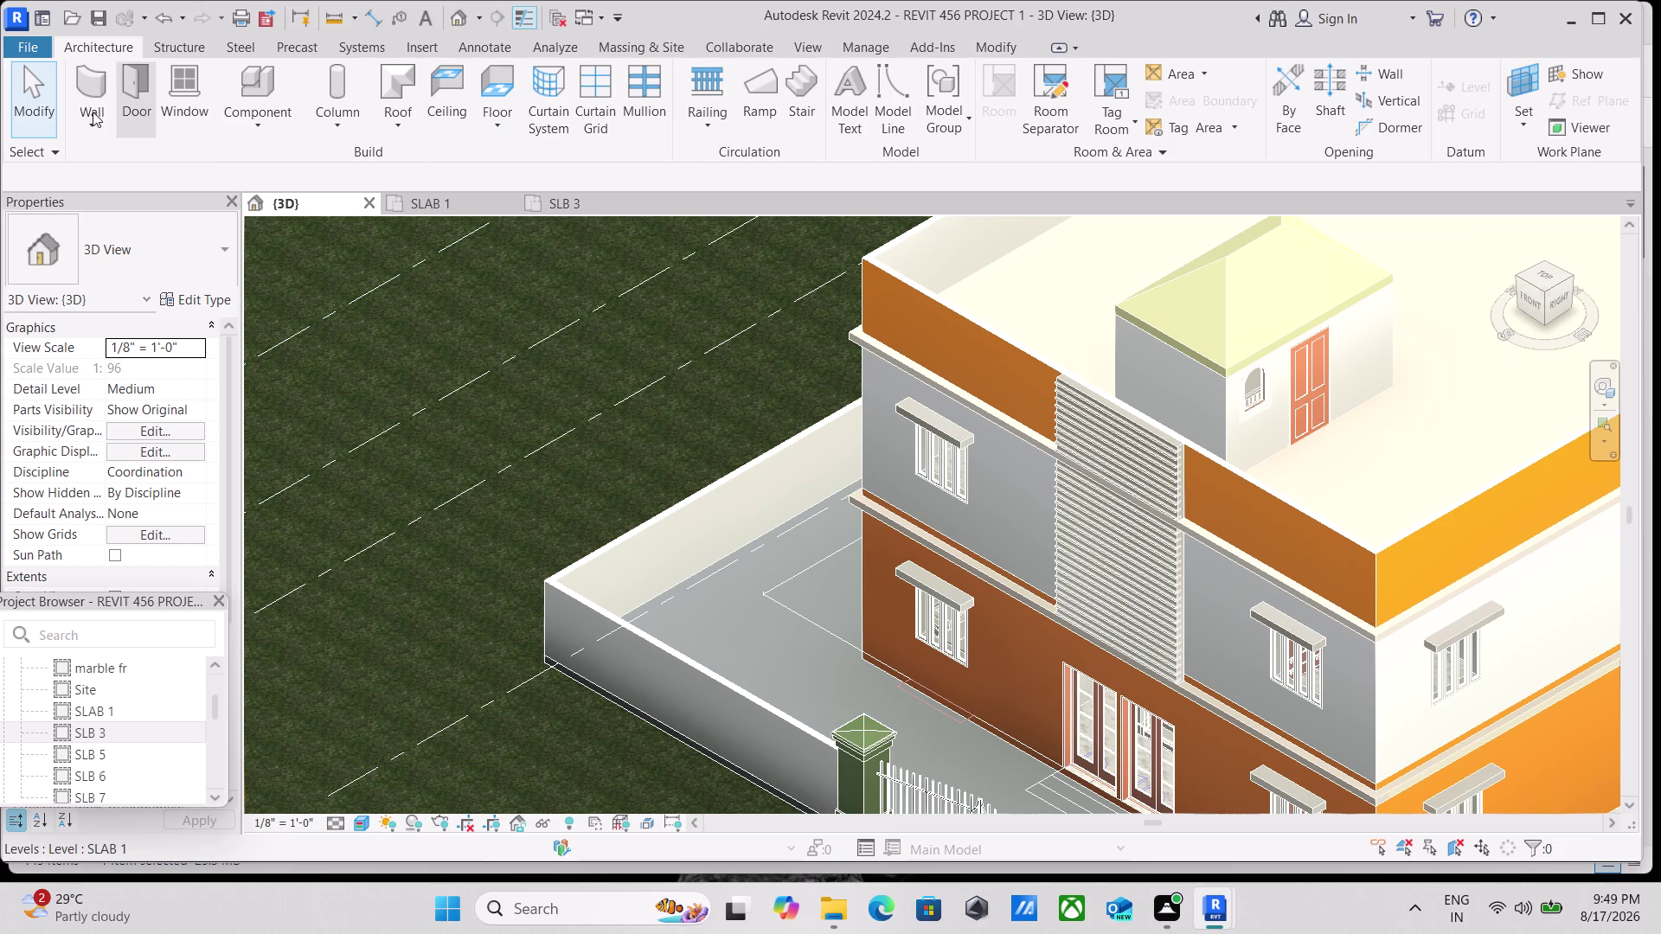
click(254, 130)
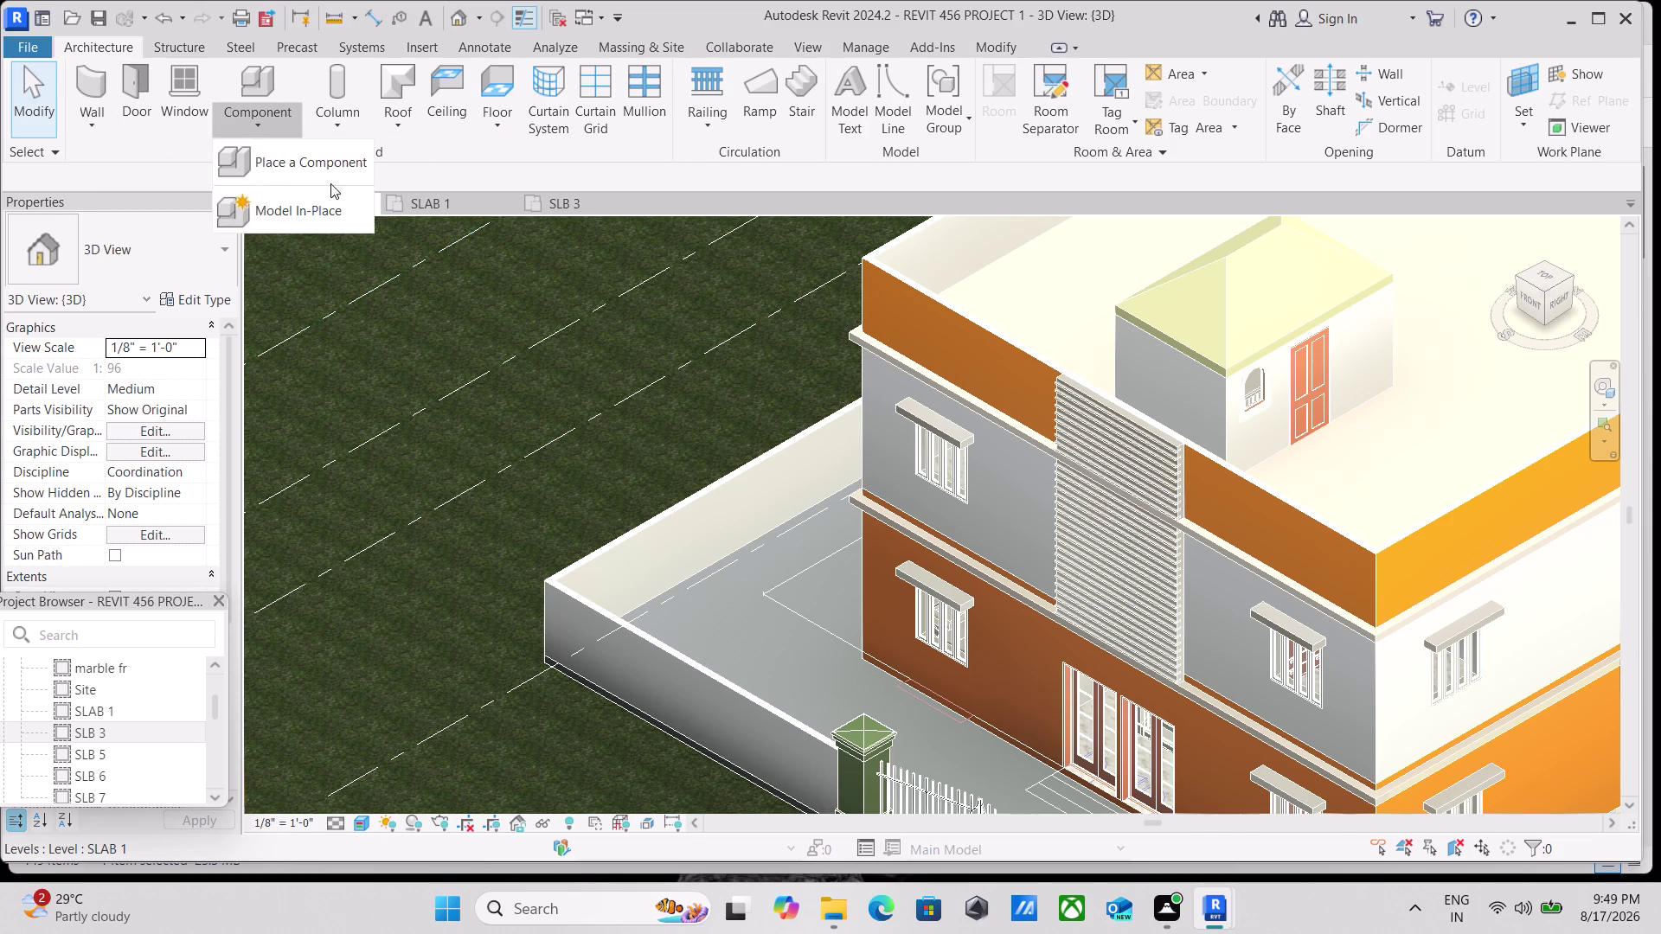
click(330, 175)
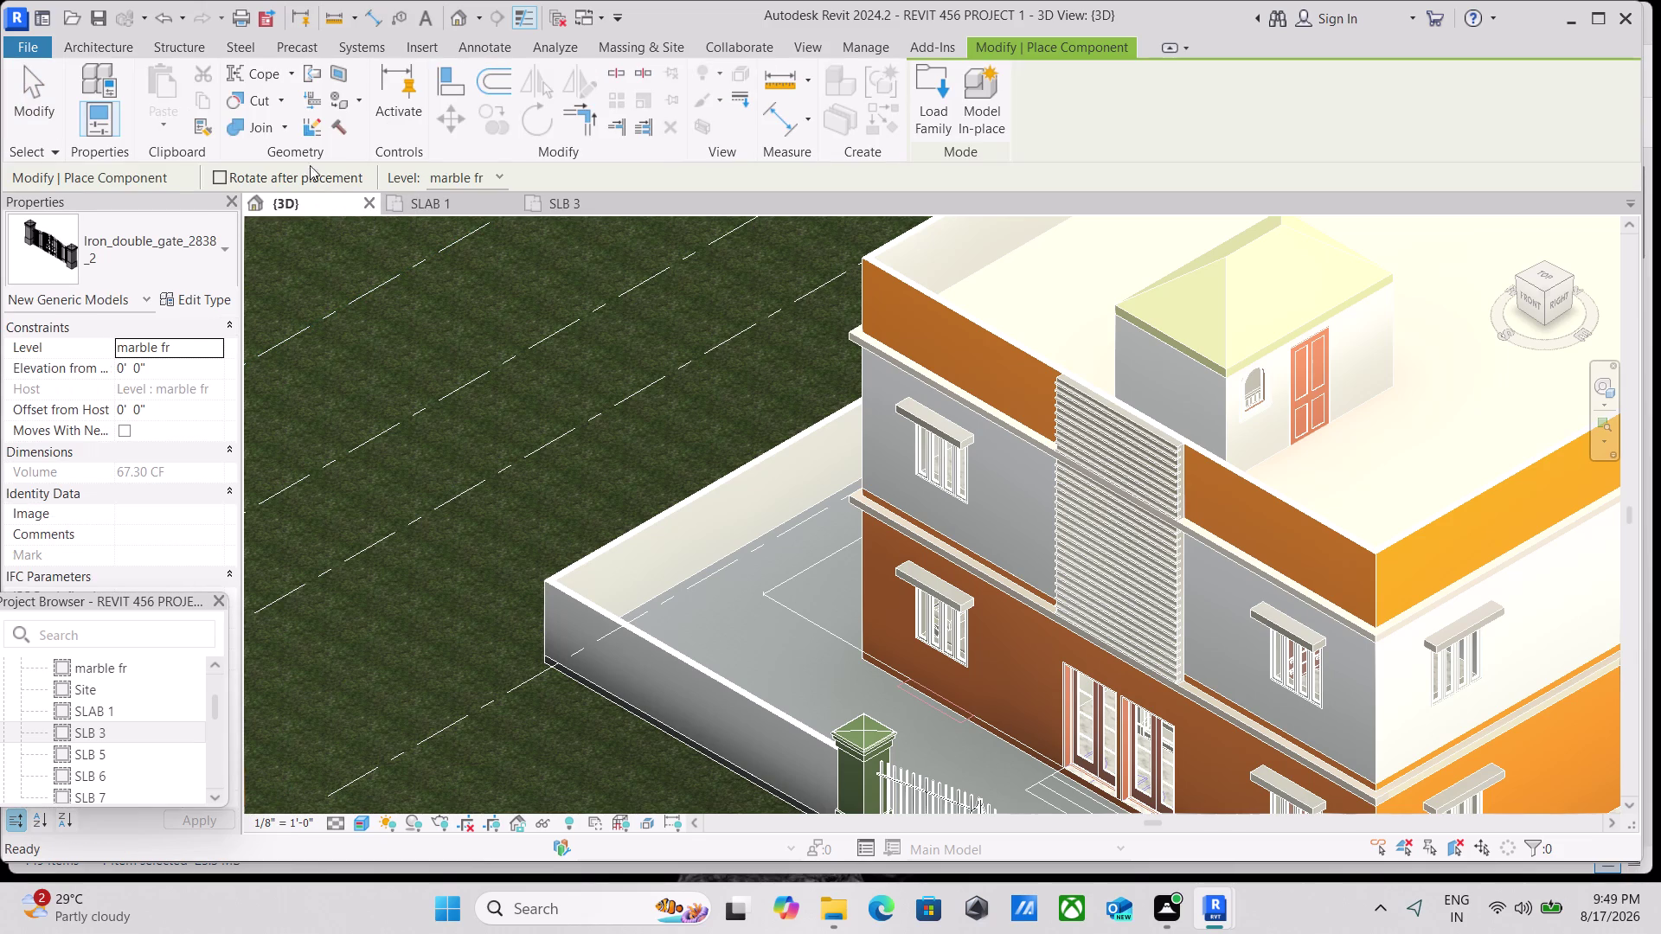
click(98, 41)
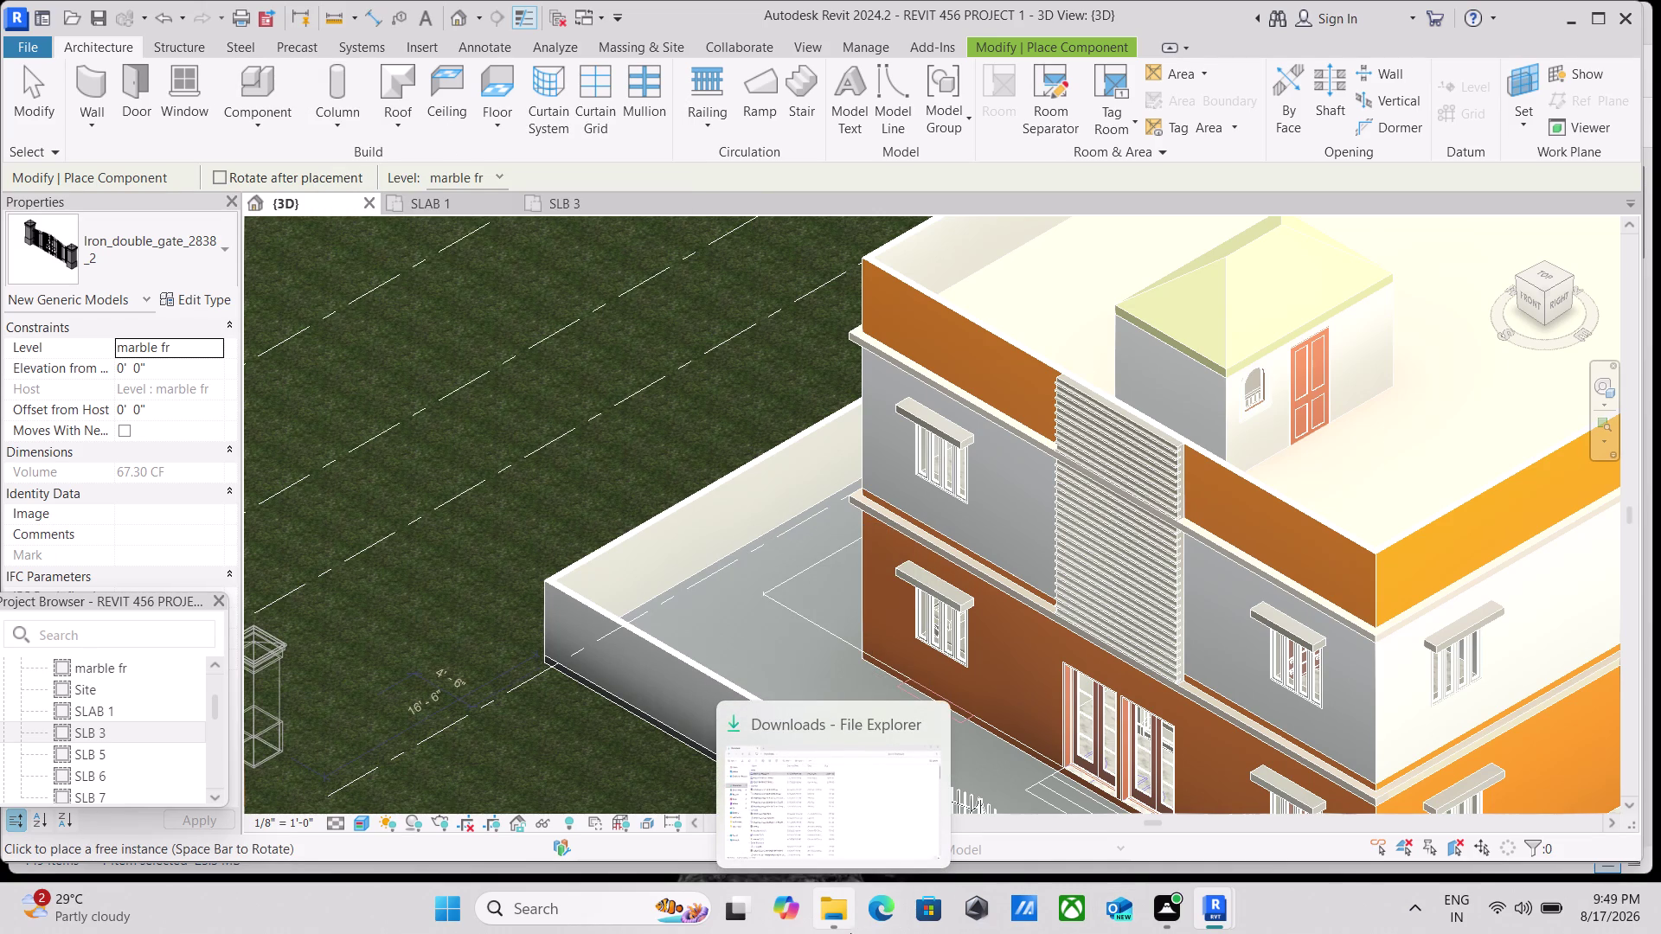
click(274, 123)
Start Model In-Place in the Generic Models category, accepting the name Generic Models 11.
click(330, 216)
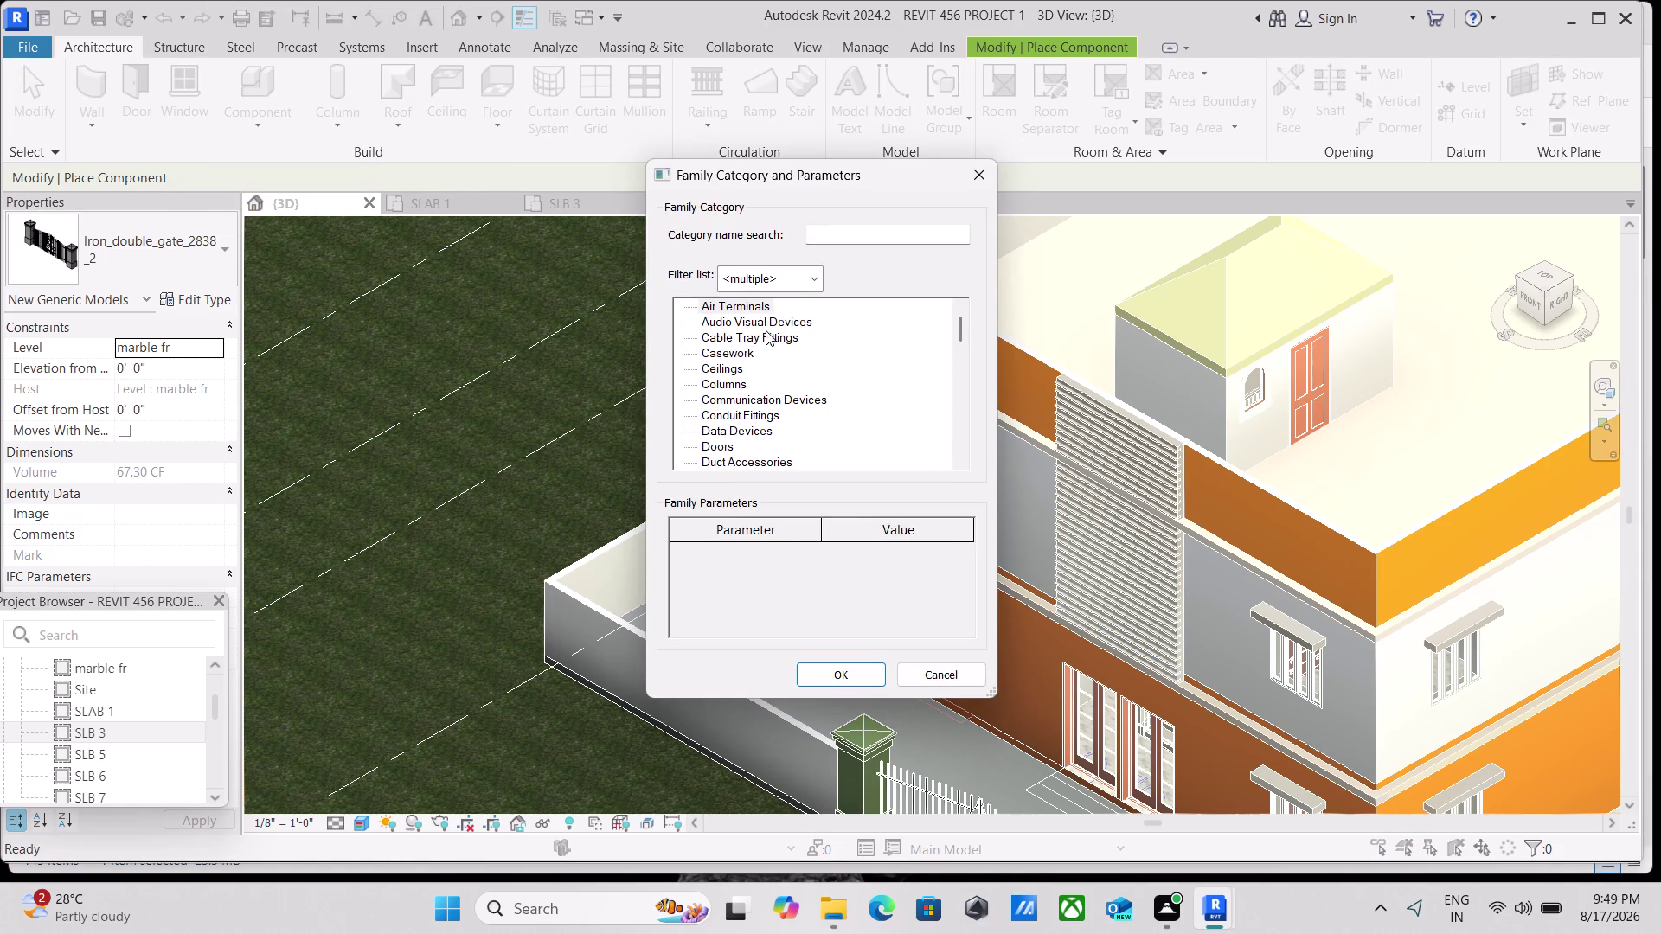
scroll(down, 3)
scroll(down, 3)
scroll(down, 3)
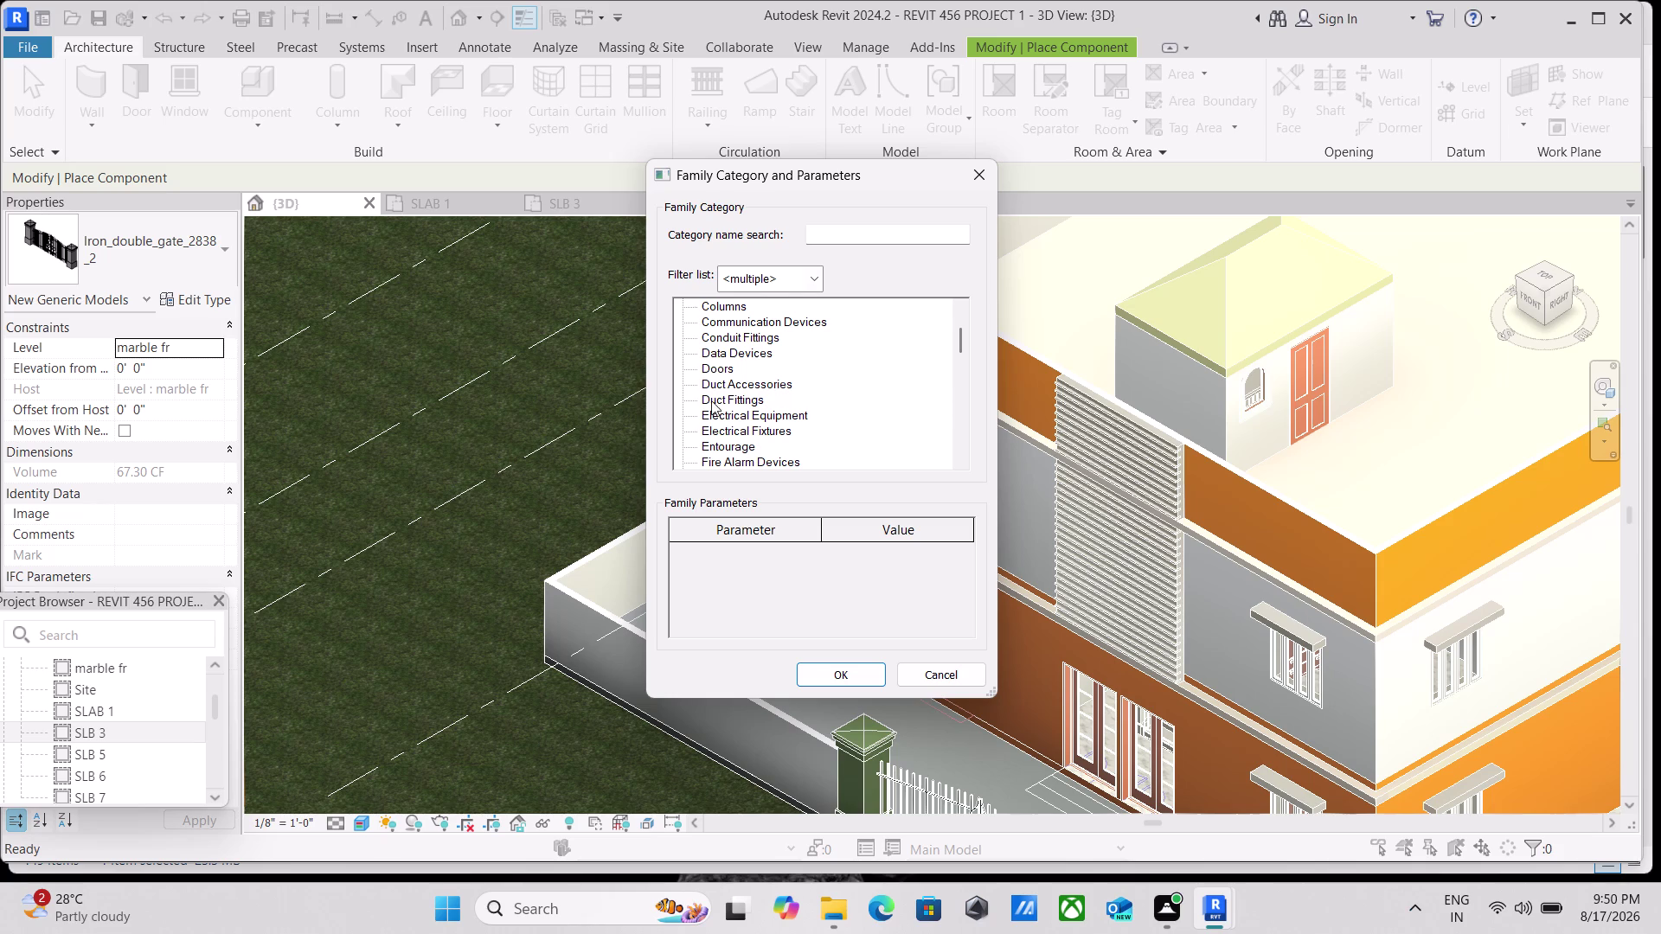
scroll(down, 3)
scroll(down, 3)
scroll(down, 3)
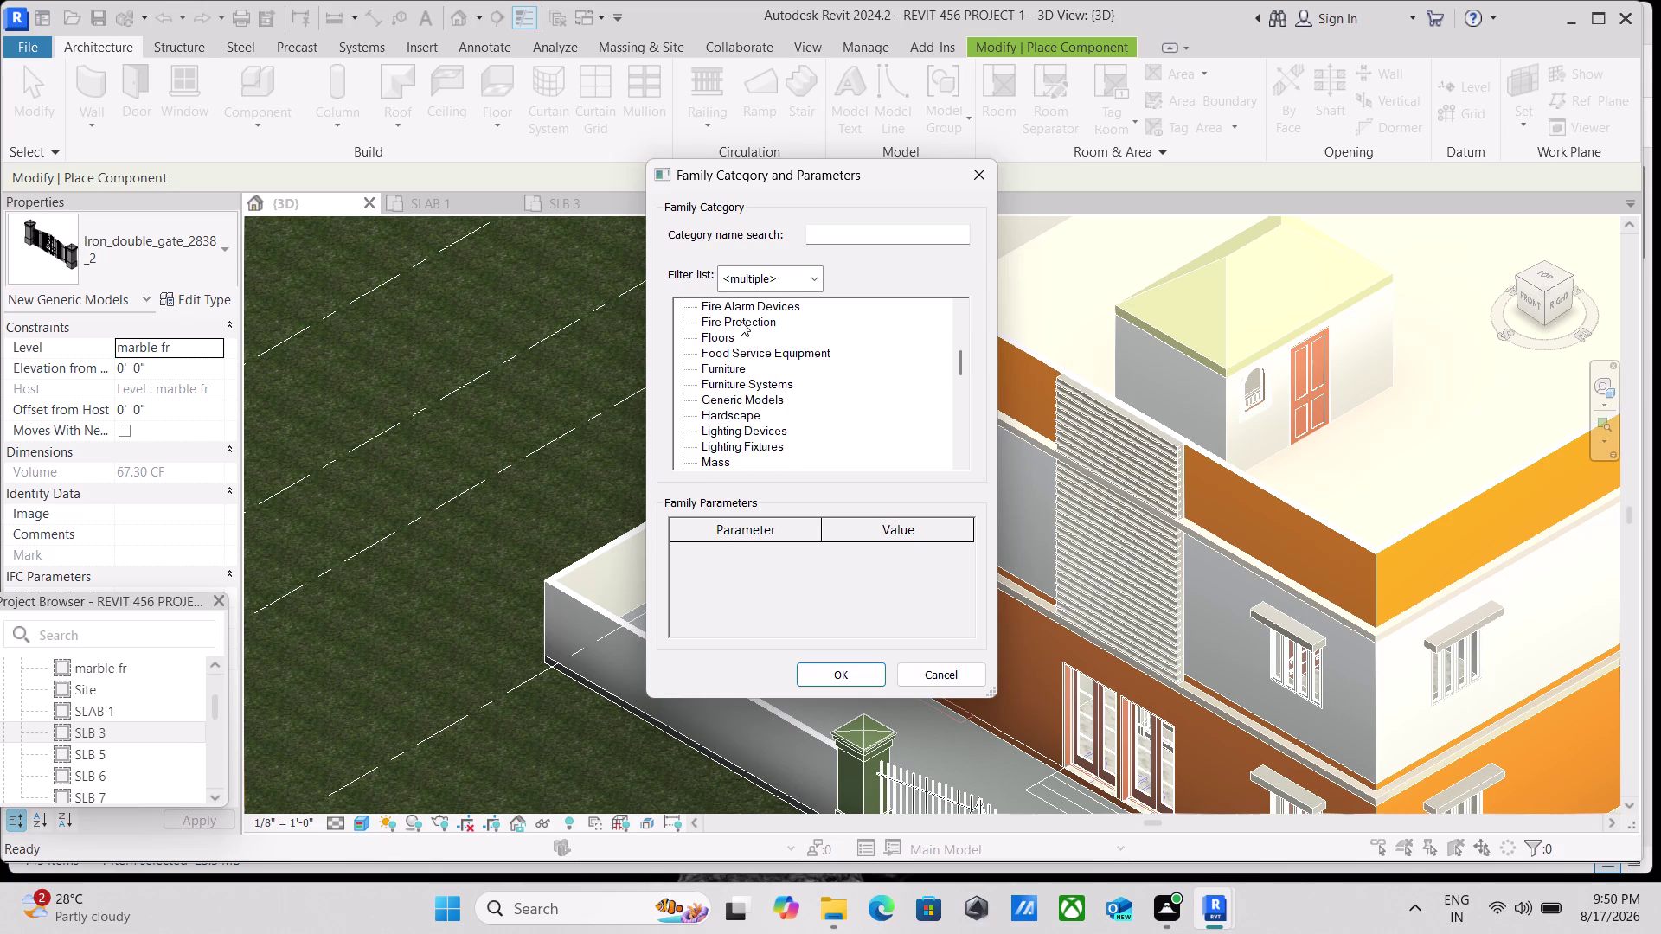
scroll(down, 3)
scroll(down, 3)
scroll(up, 3)
scroll(down, 3)
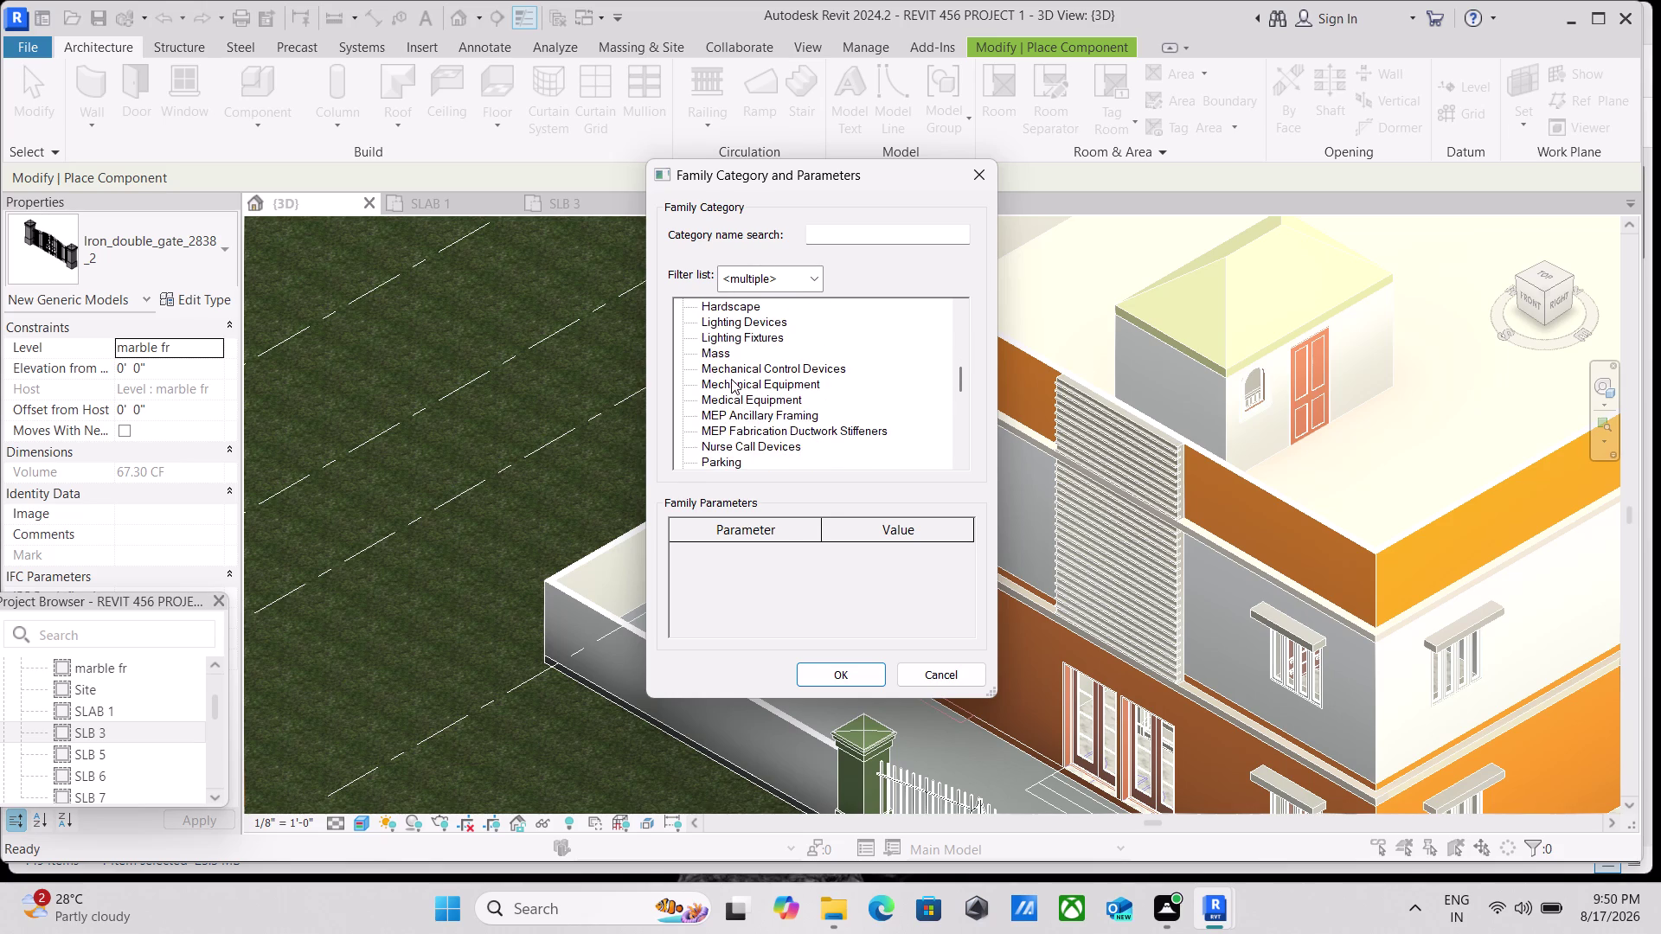
scroll(up, 3)
double_click(747, 341)
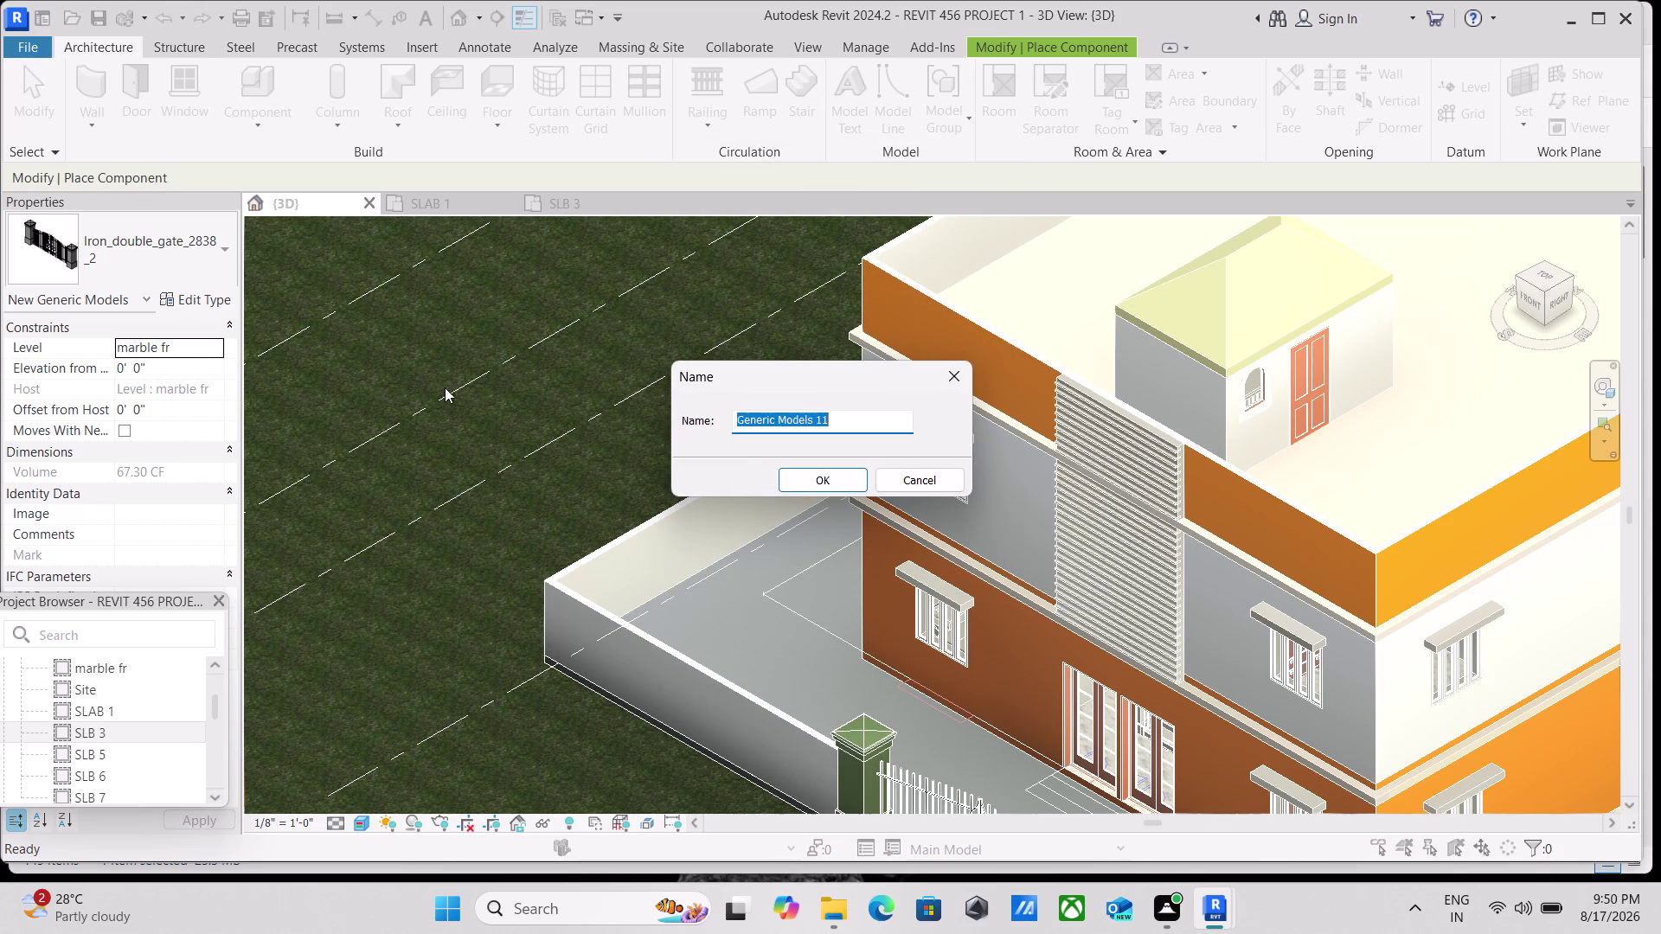
click(811, 480)
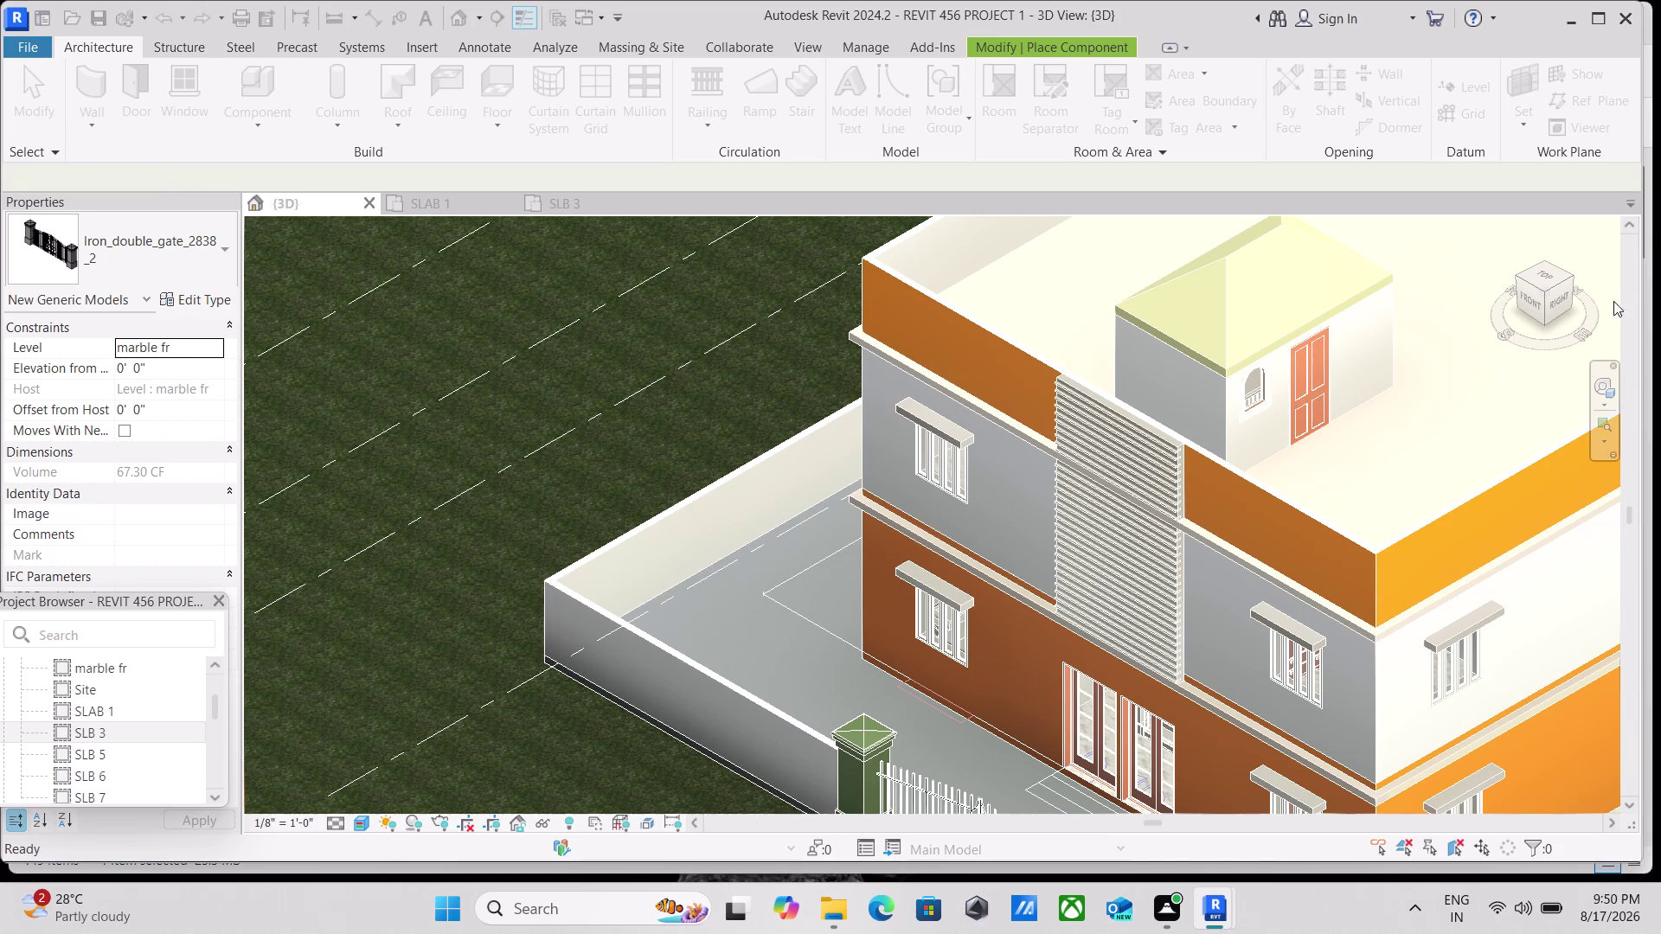
click(1528, 294)
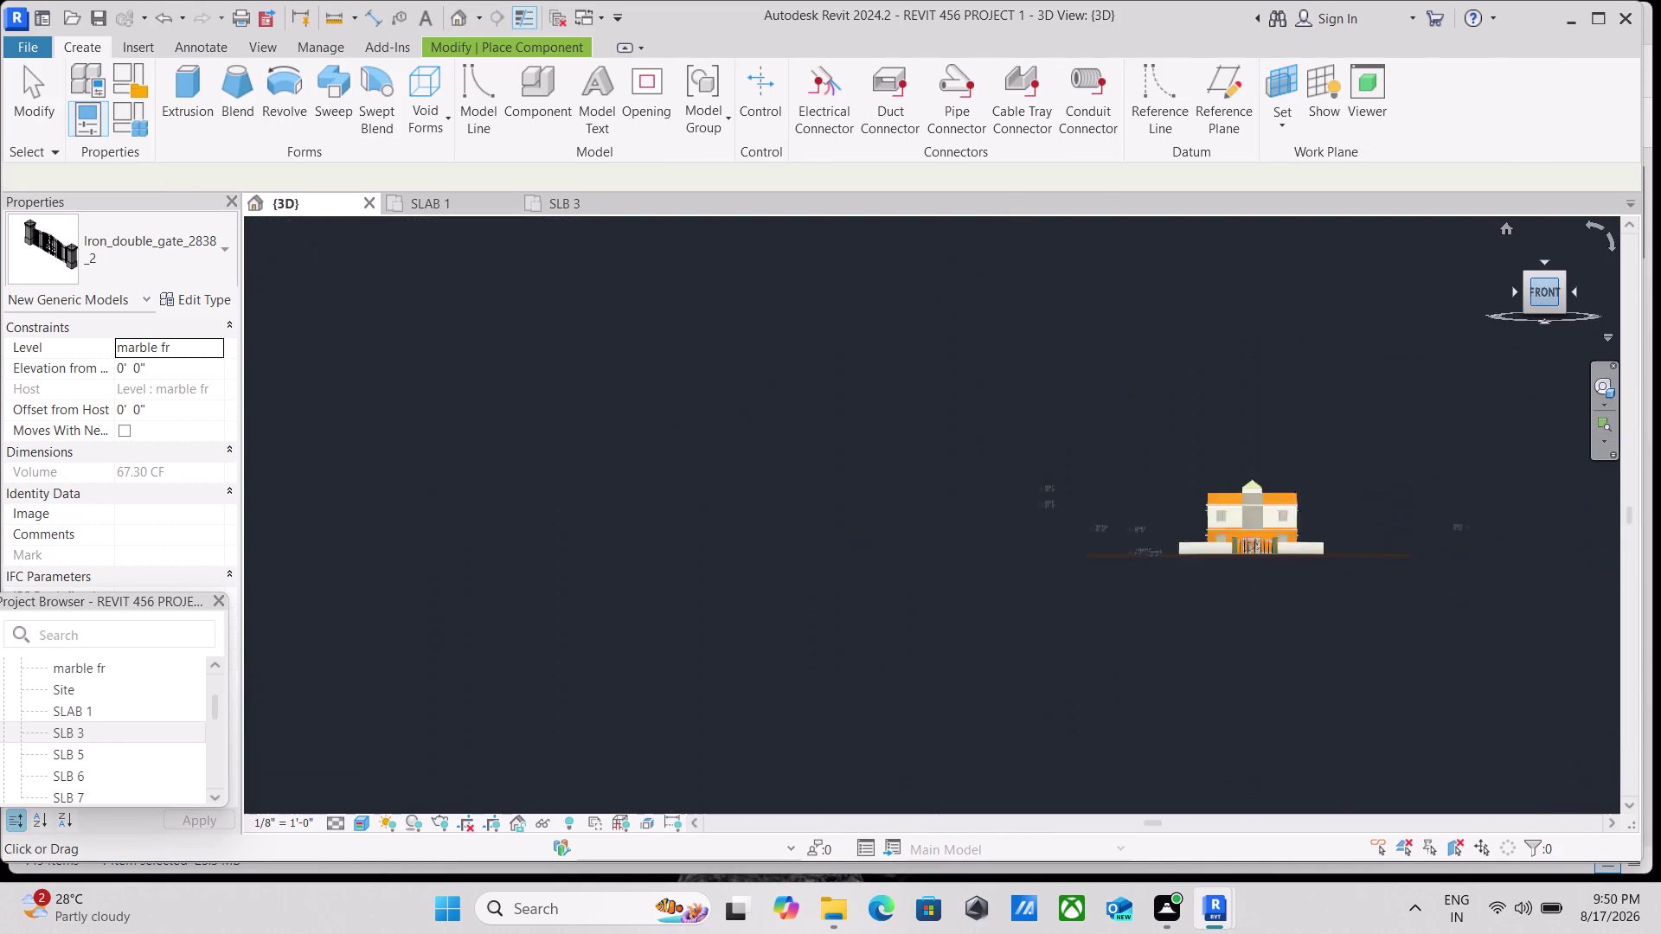
Start the Paint tool from the Modify tab for the in-place element.
scroll(up, 3)
scroll(up, 3)
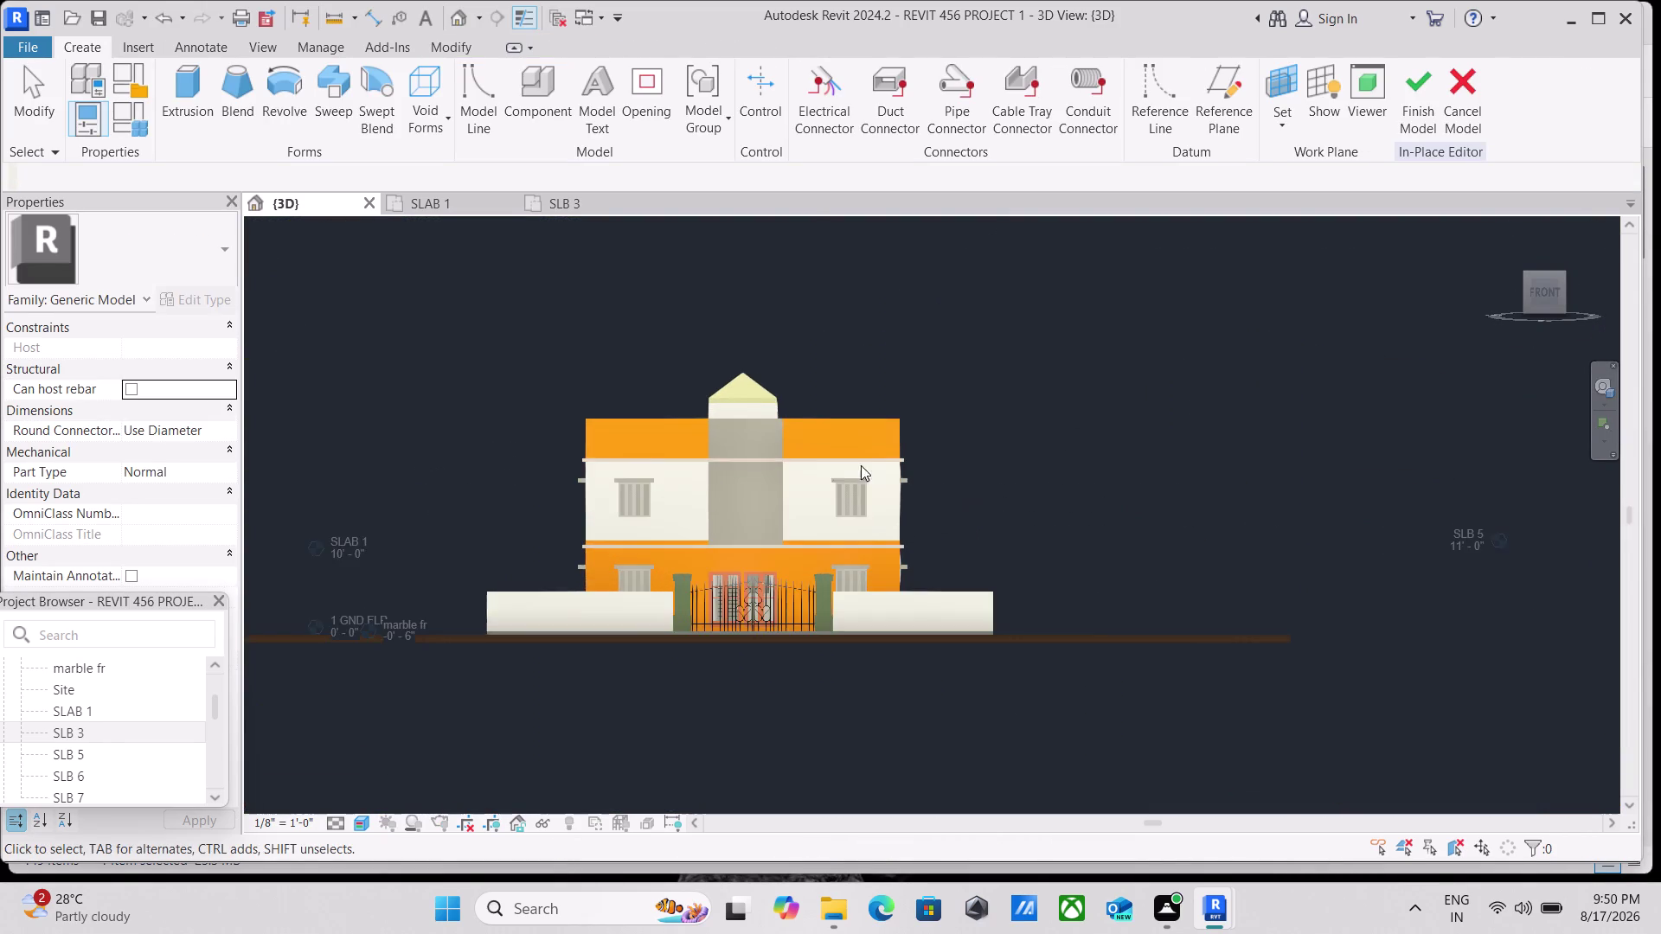
scroll(up, 3)
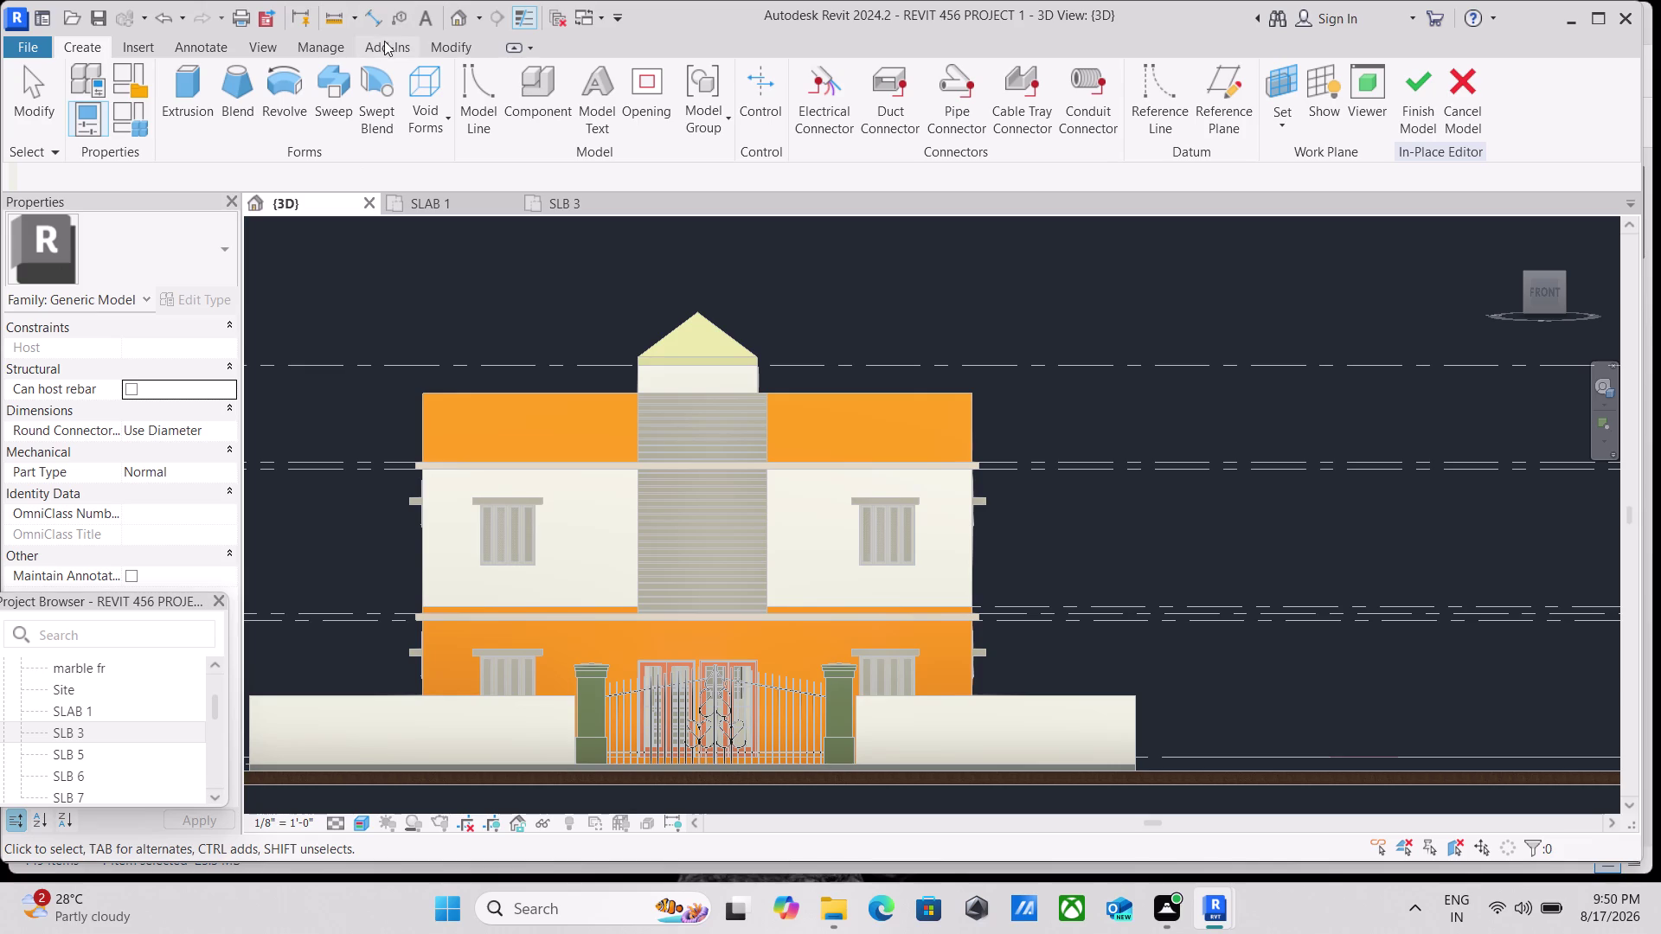
click(451, 48)
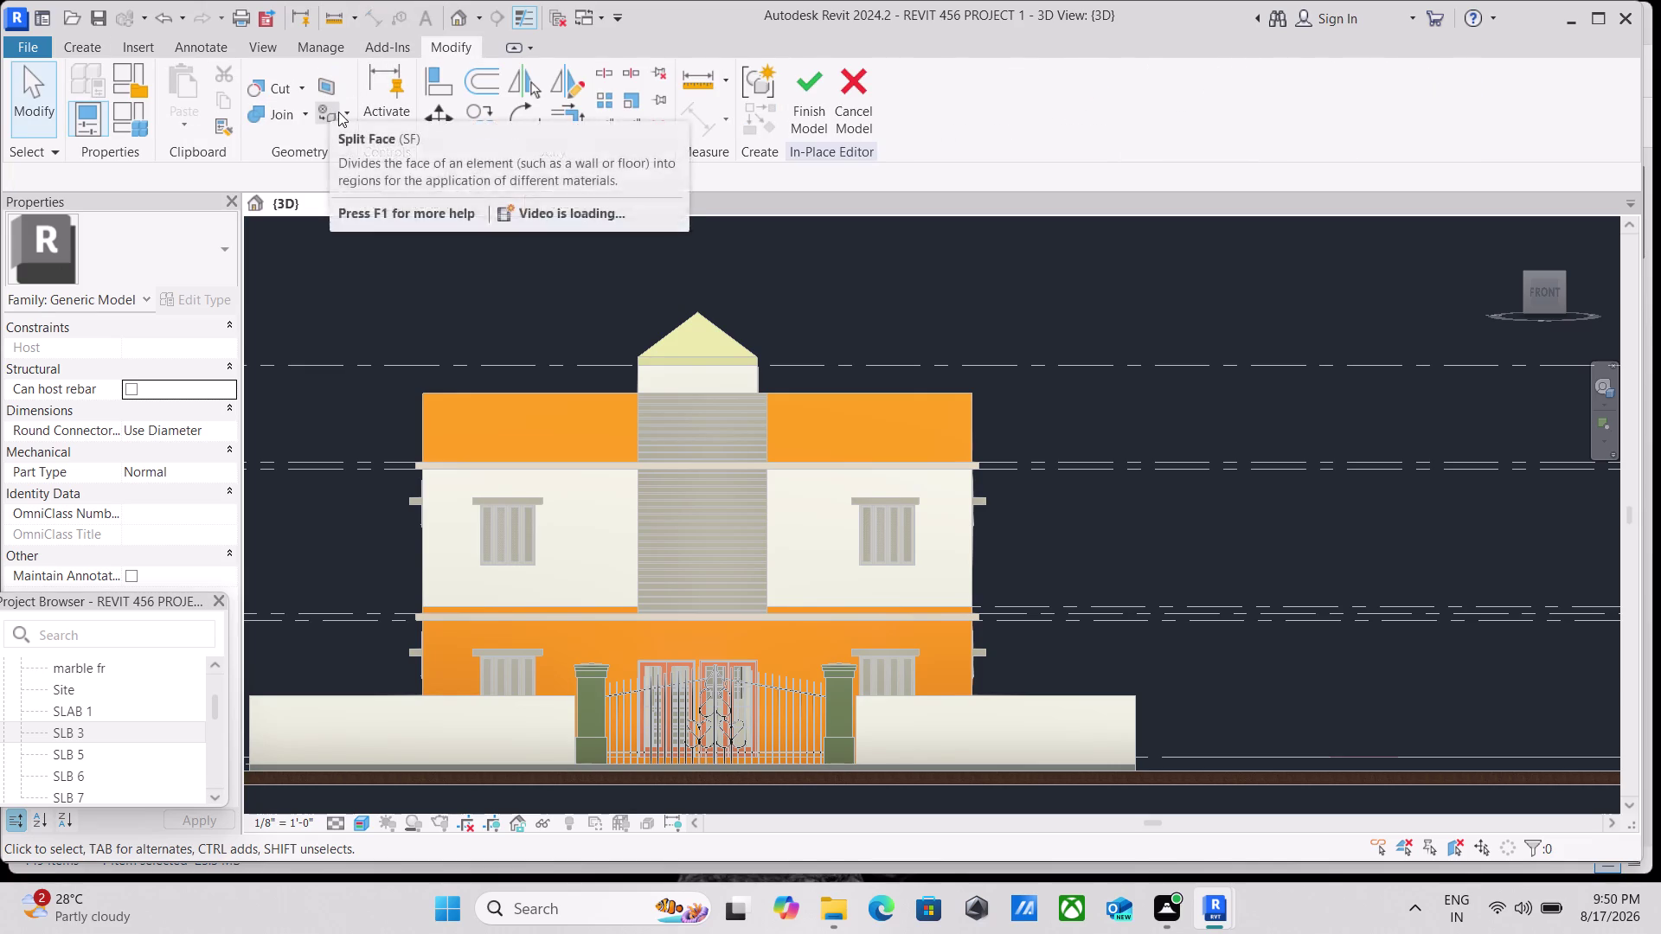
click(339, 110)
click(346, 110)
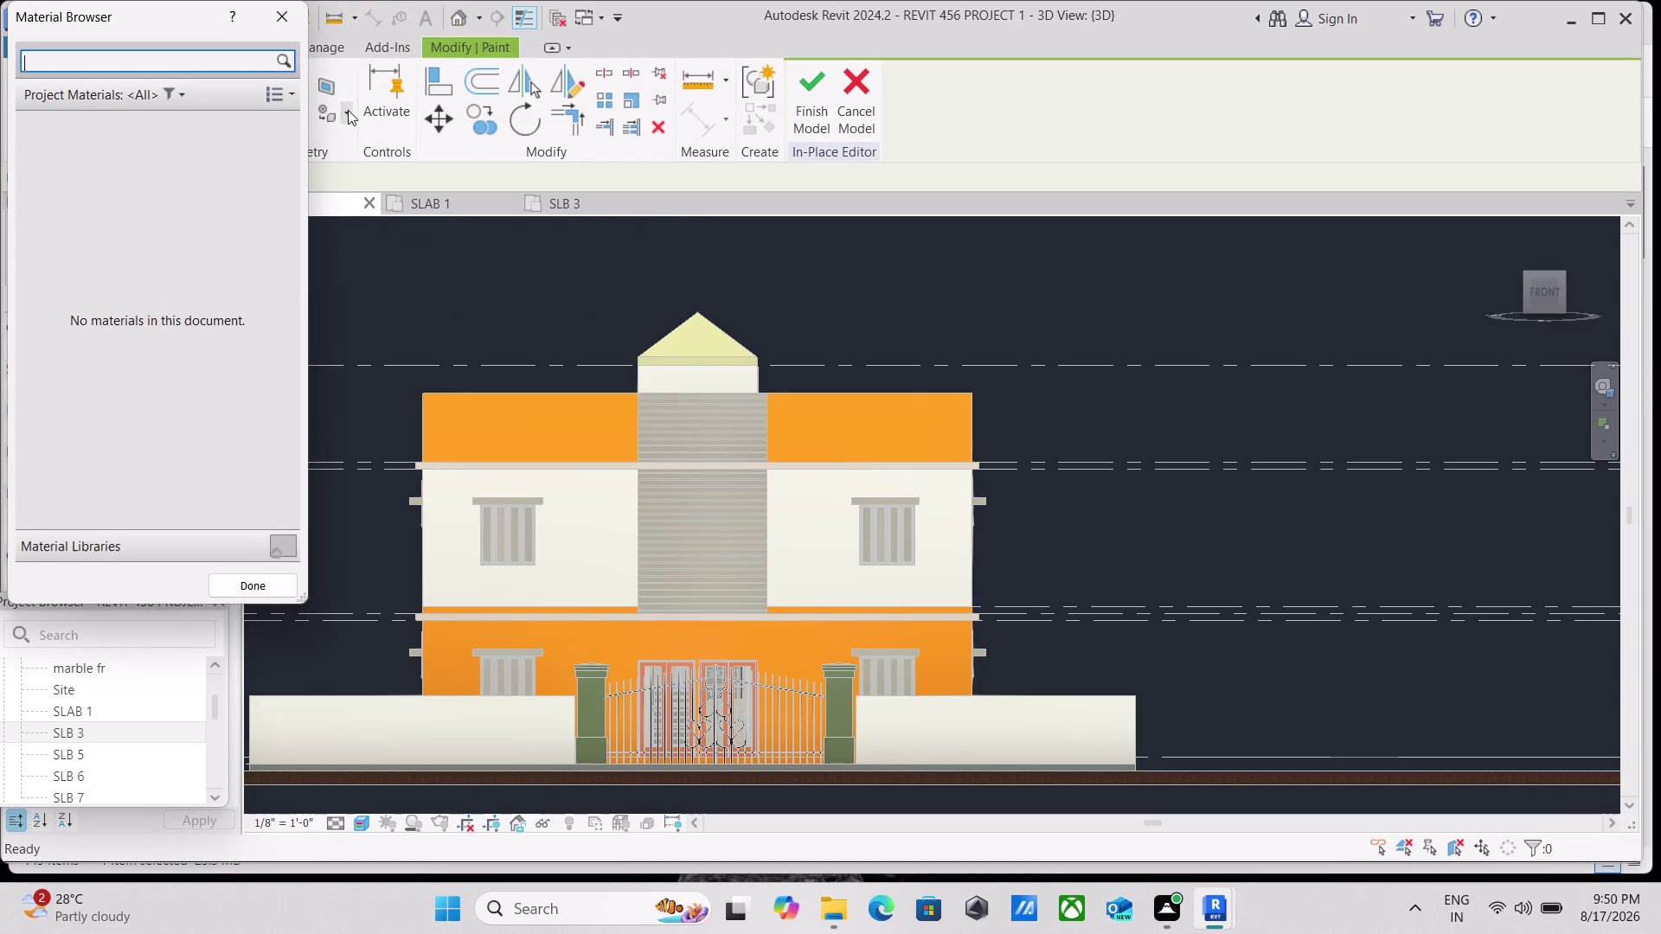
Choose Porcelain, Linen from the project materials and close the list.
click(211, 341)
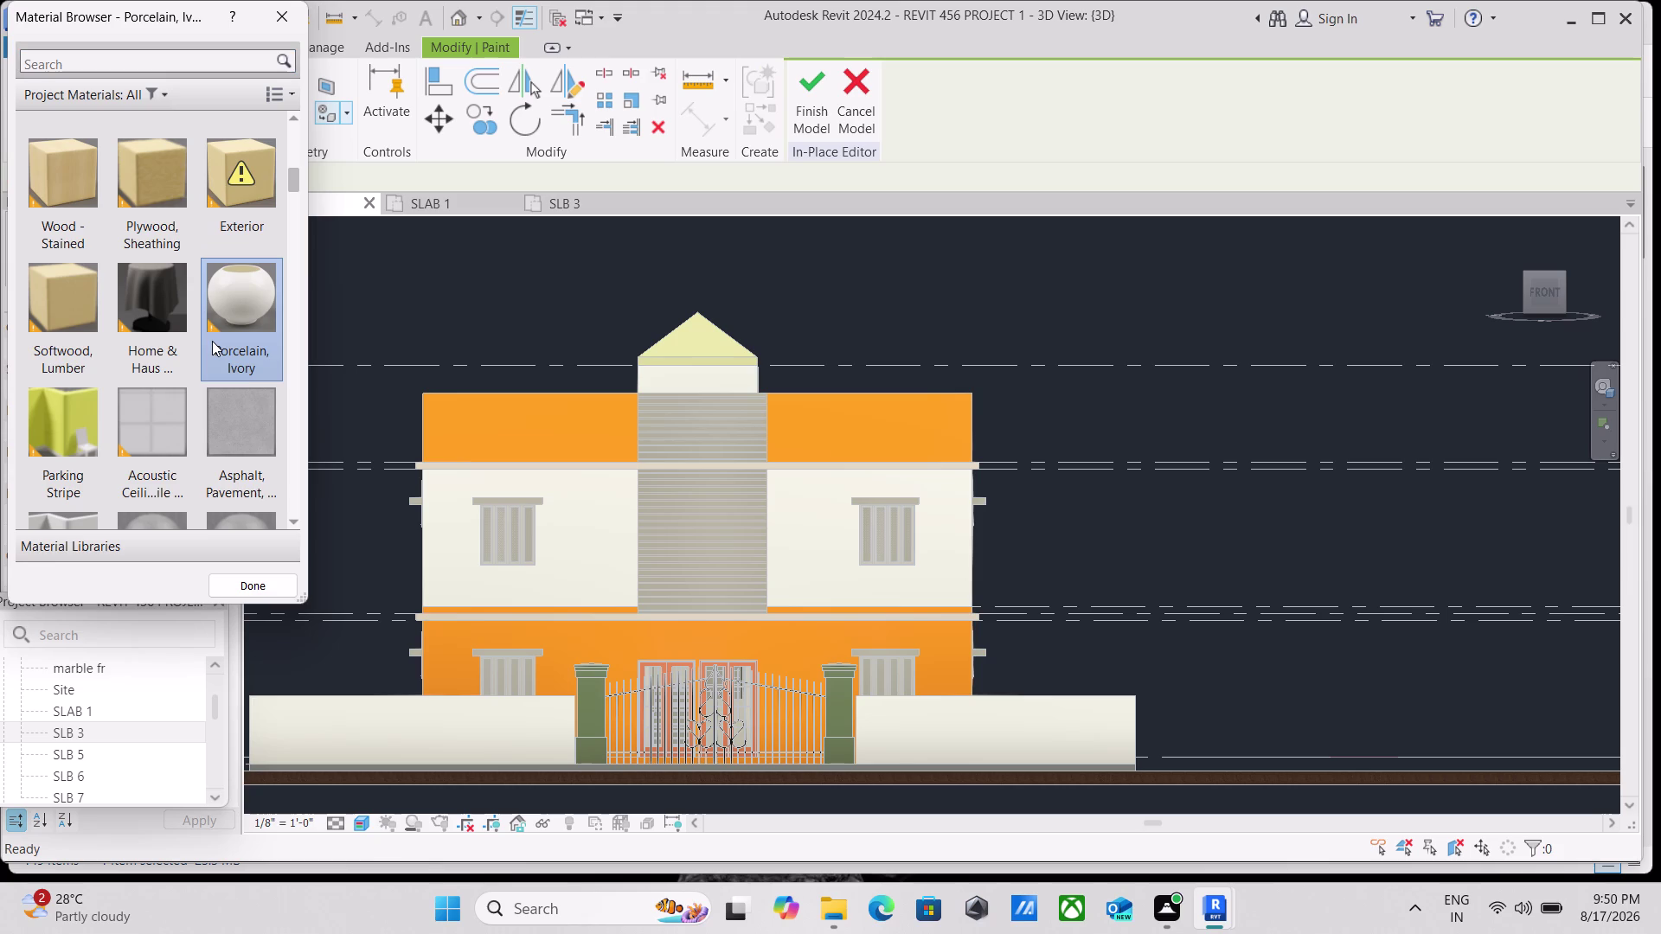
scroll(down, 3)
scroll(up, 3)
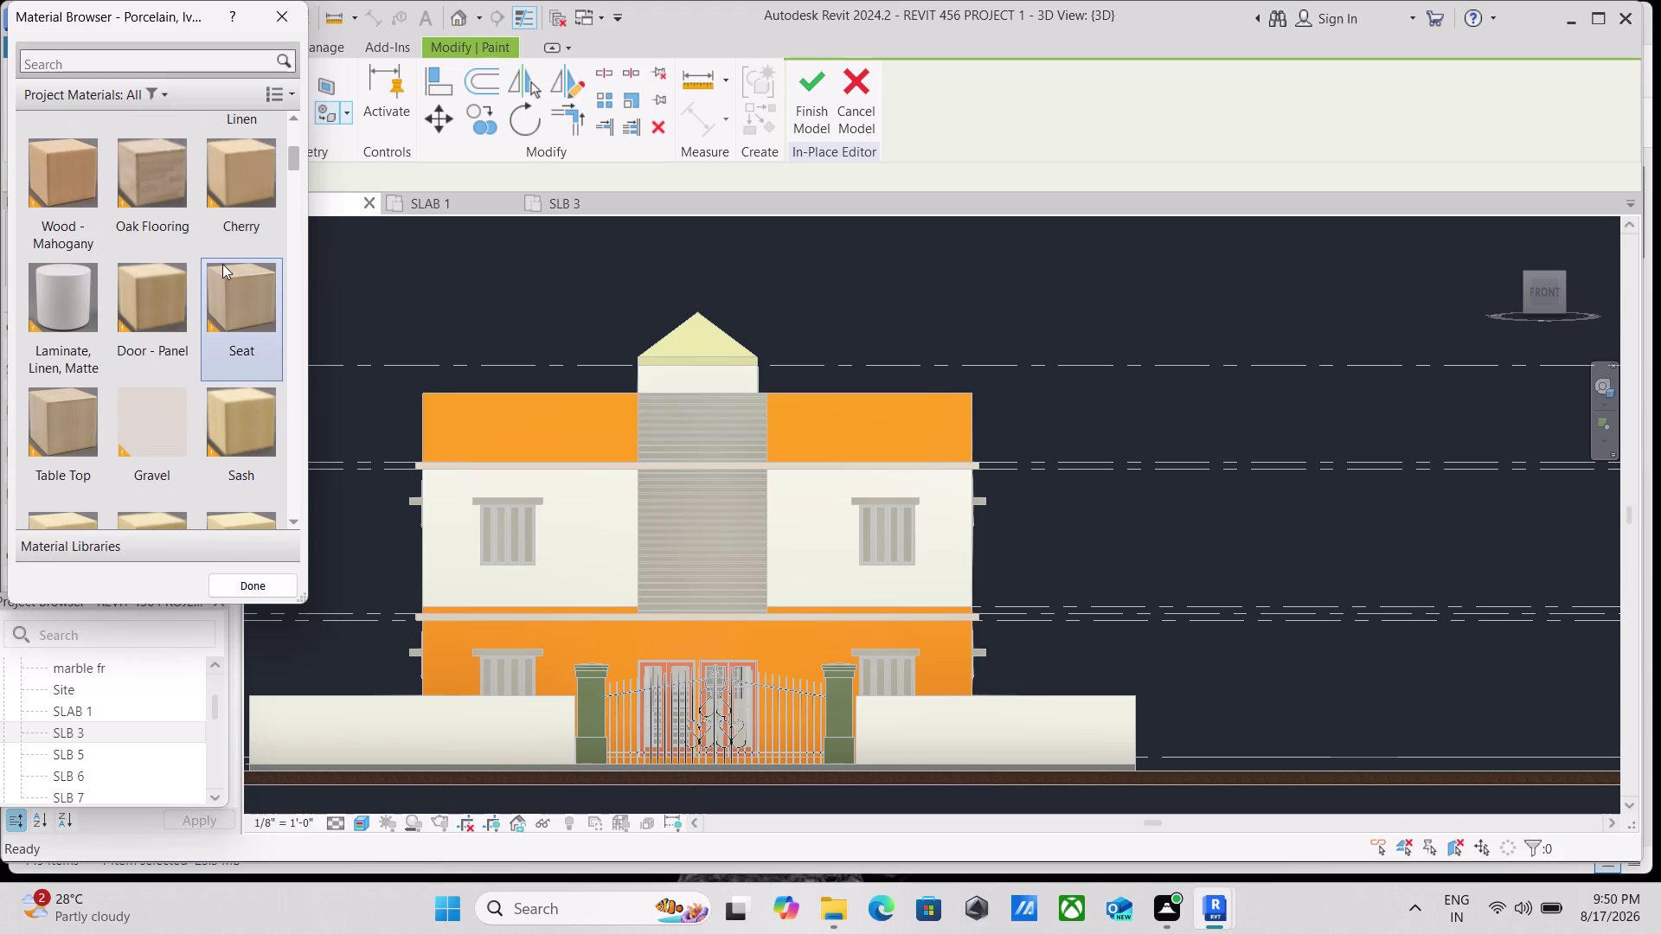
scroll(up, 3)
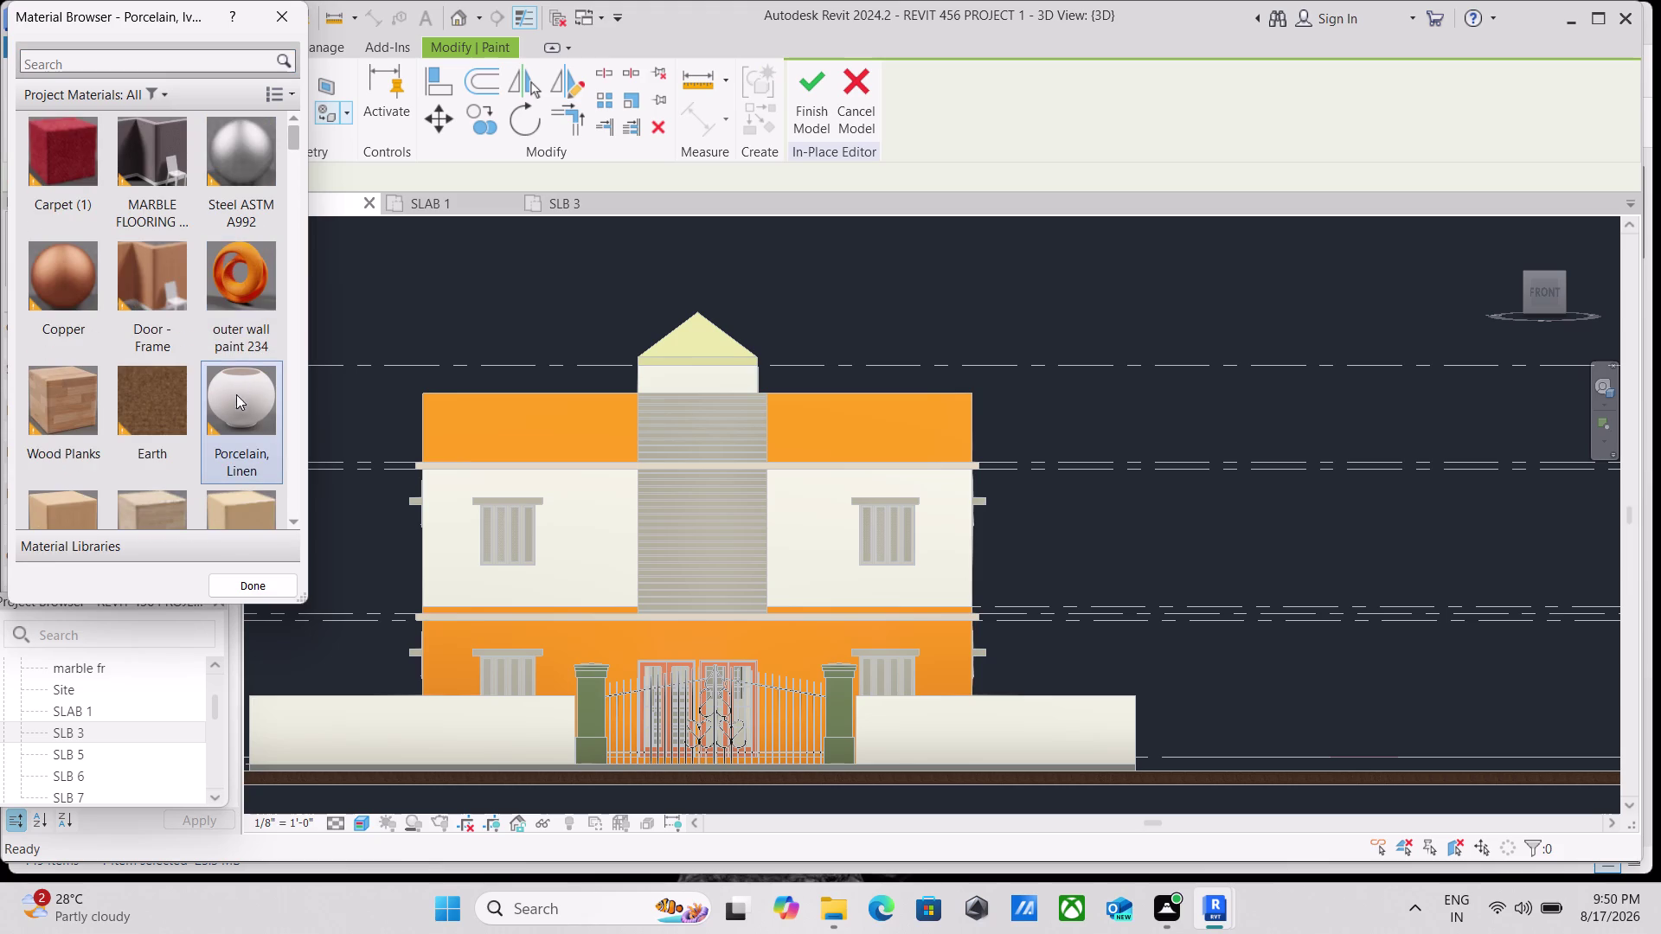
scroll(down, 3)
scroll(up, 3)
click(233, 402)
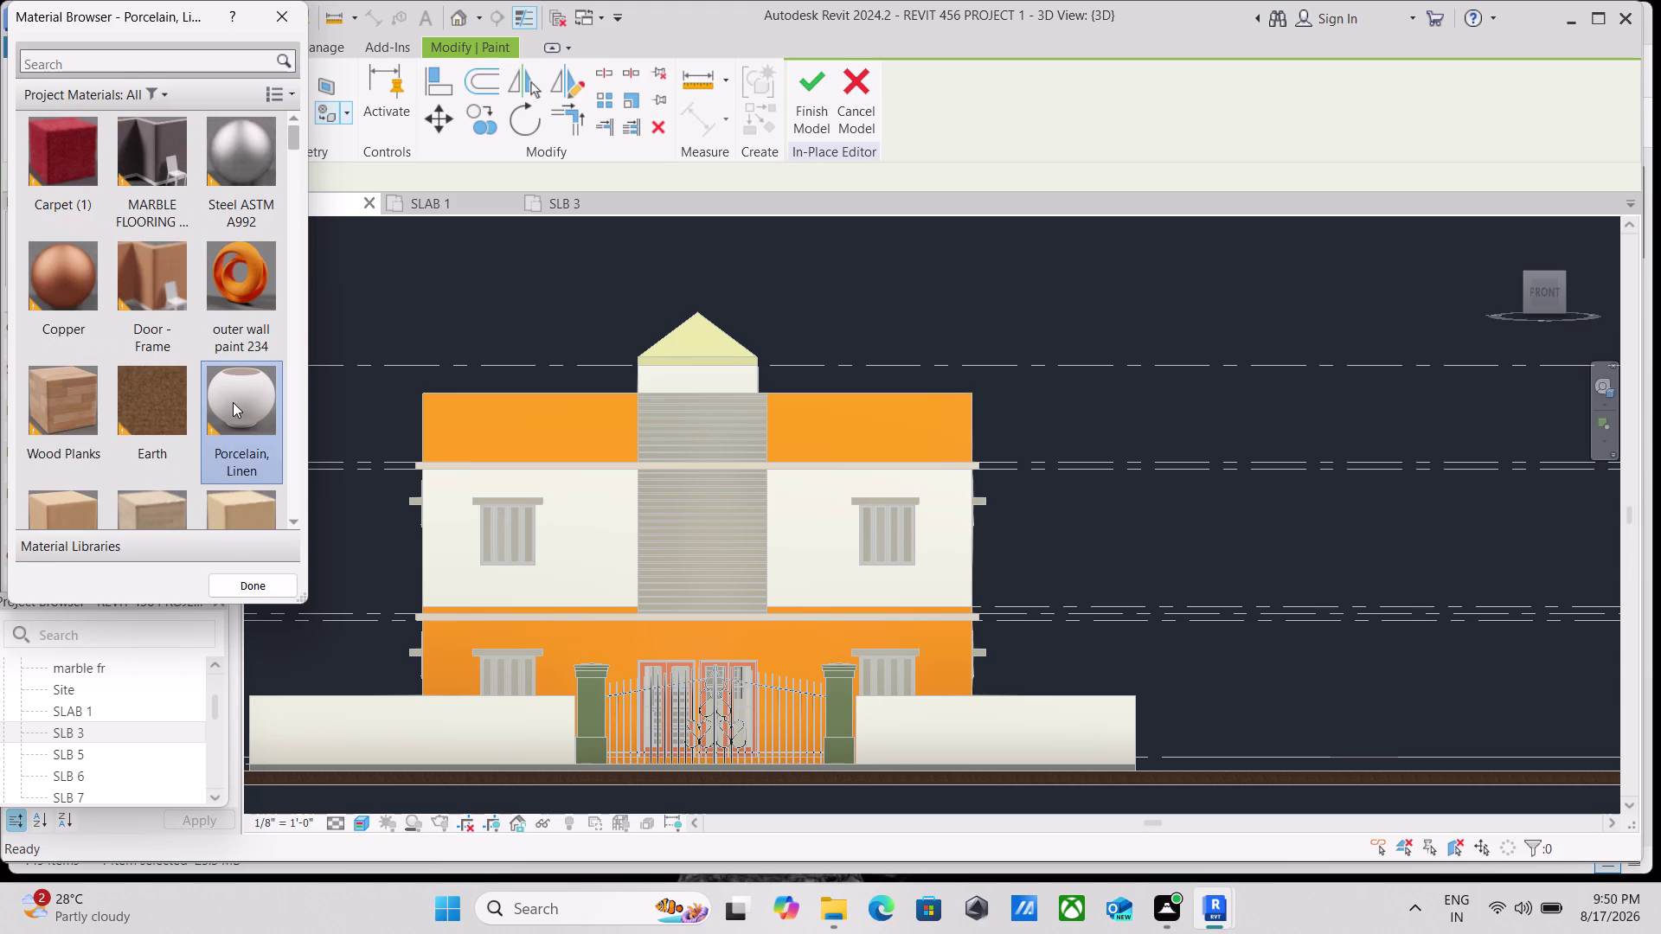
click(238, 582)
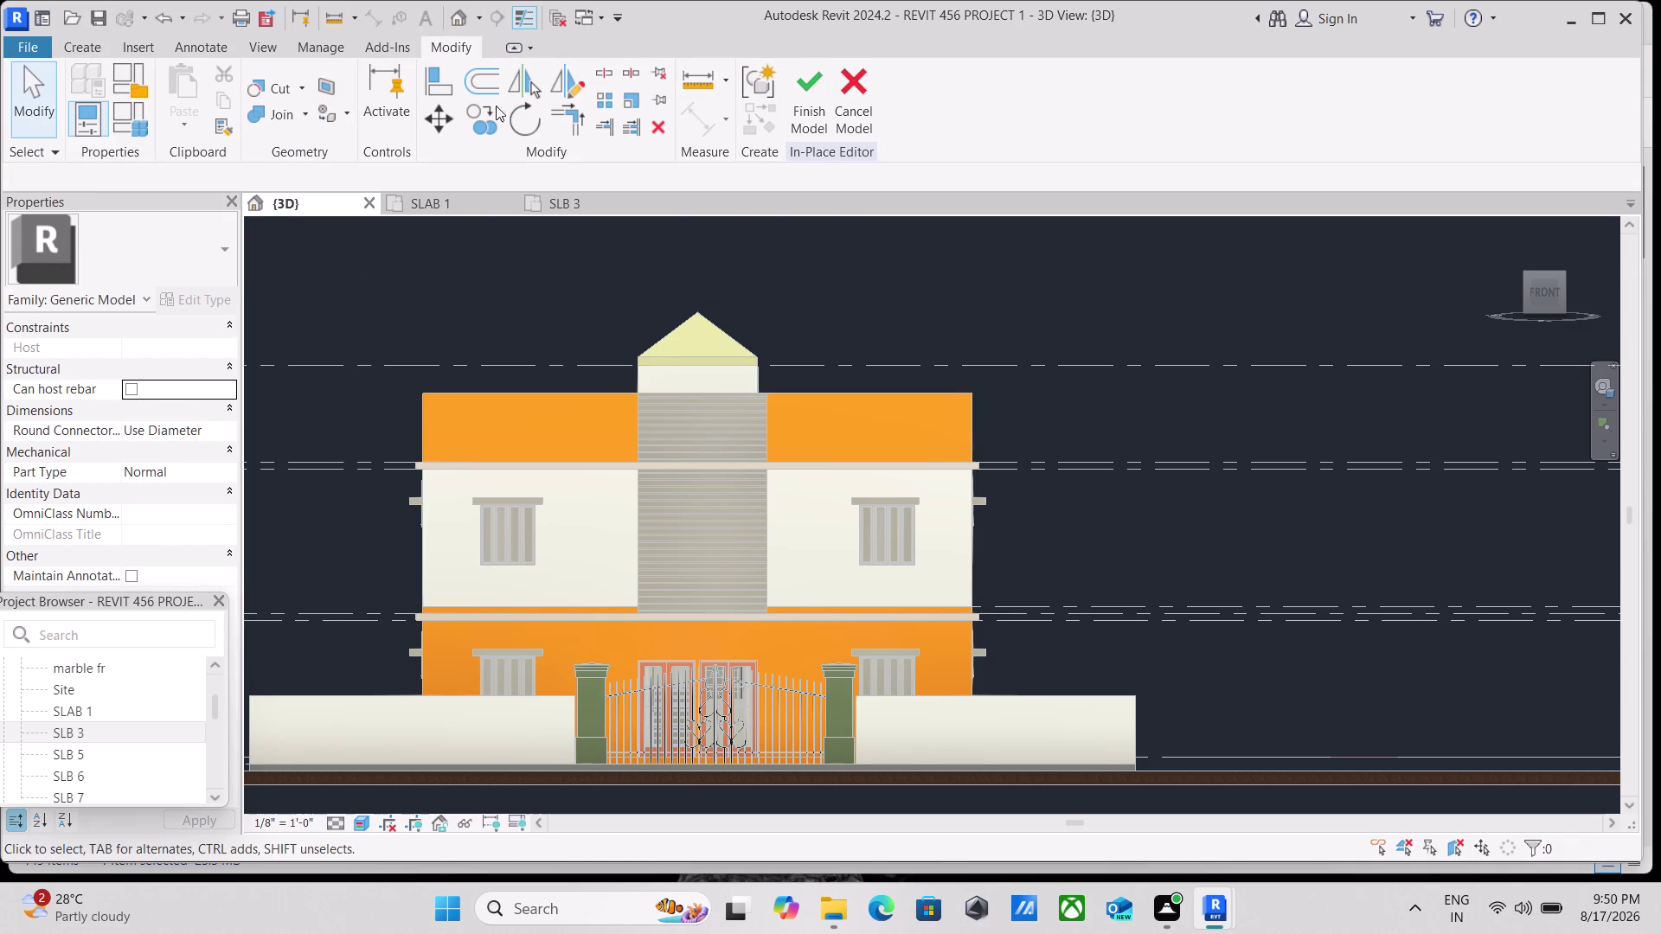
Pan to the louvered centre section and start an Extrusion.
scroll(up, 3)
scroll(up, 3)
middle_drag(524, 234, 434, 234)
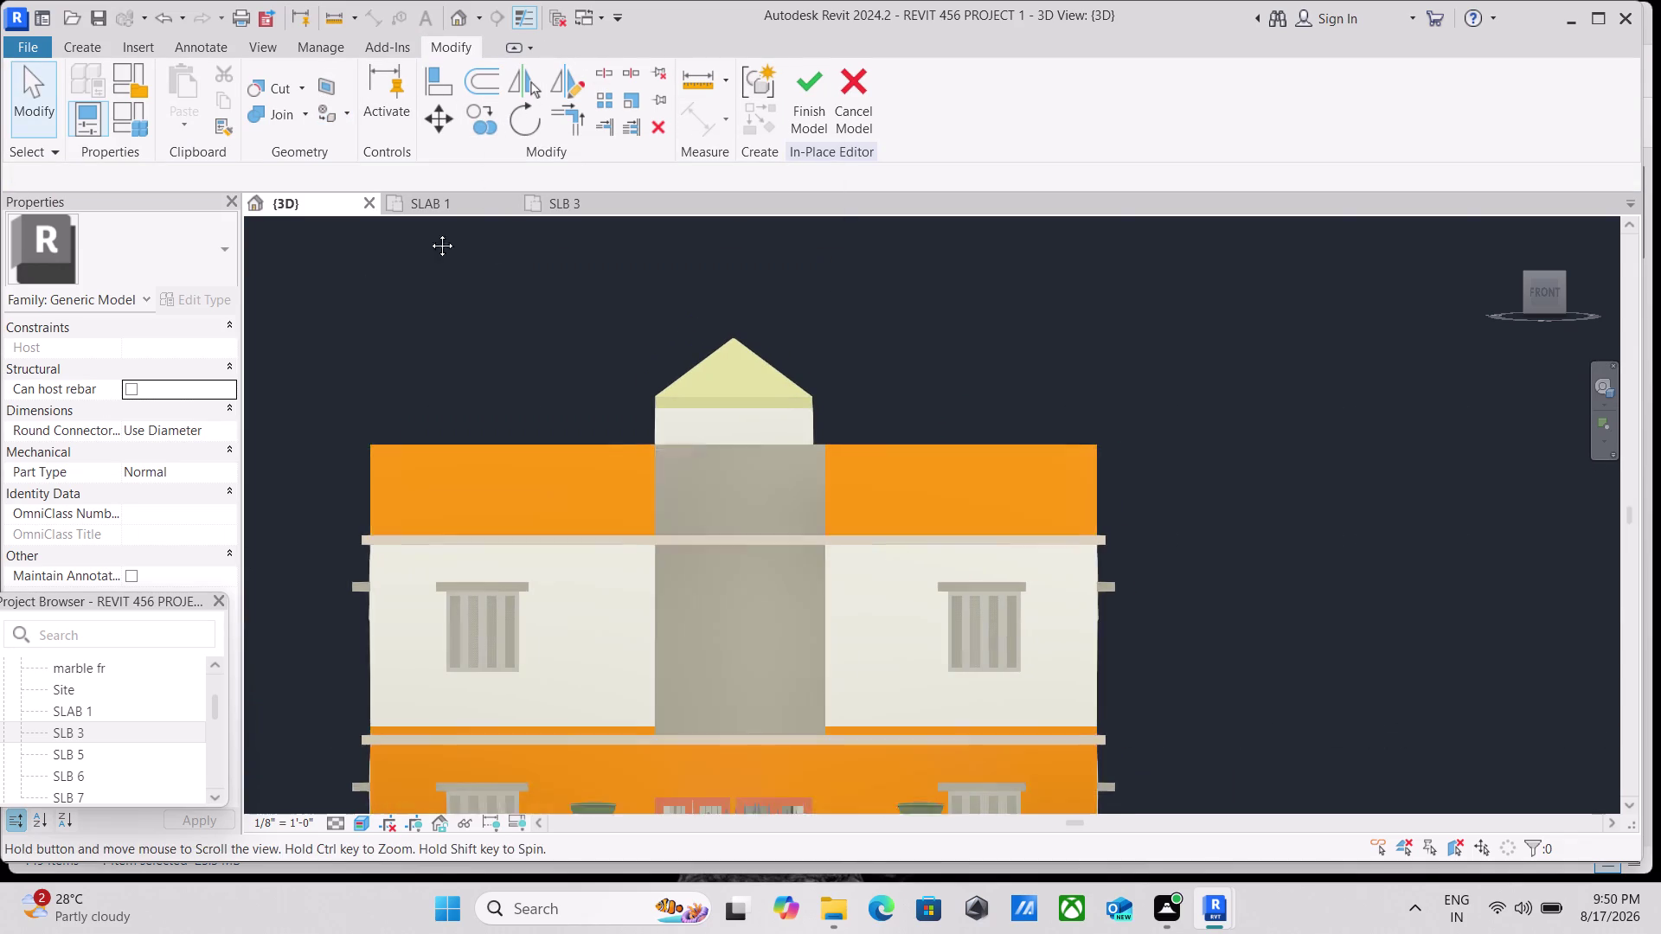
middle_drag(435, 233, 290, 224)
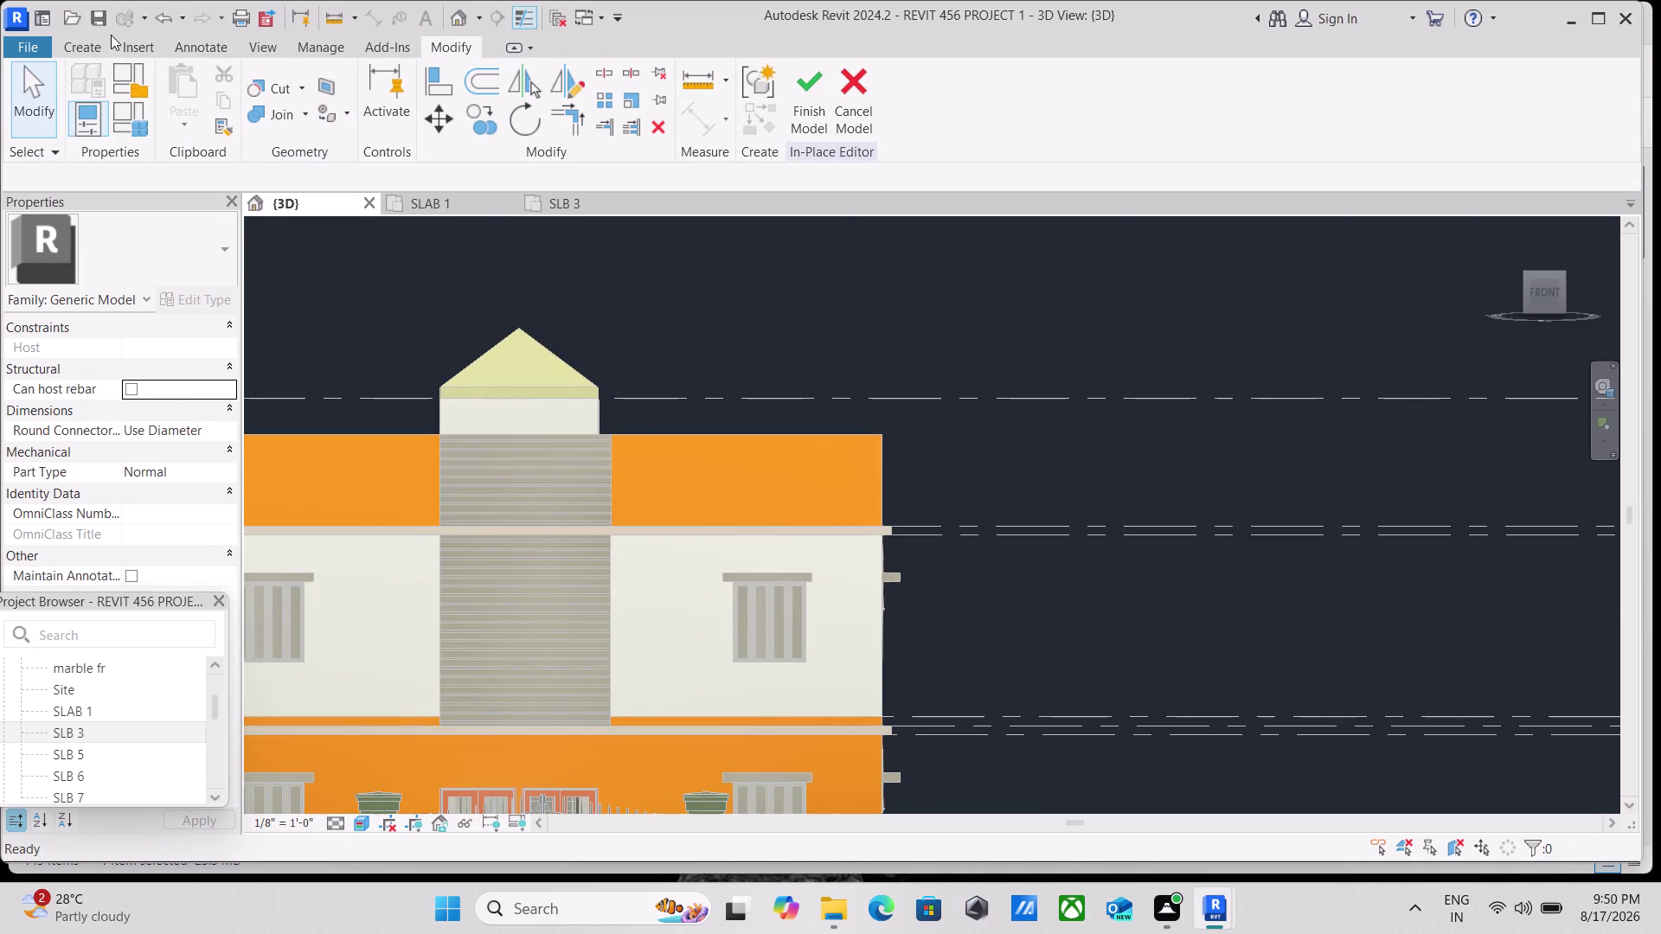
click(90, 49)
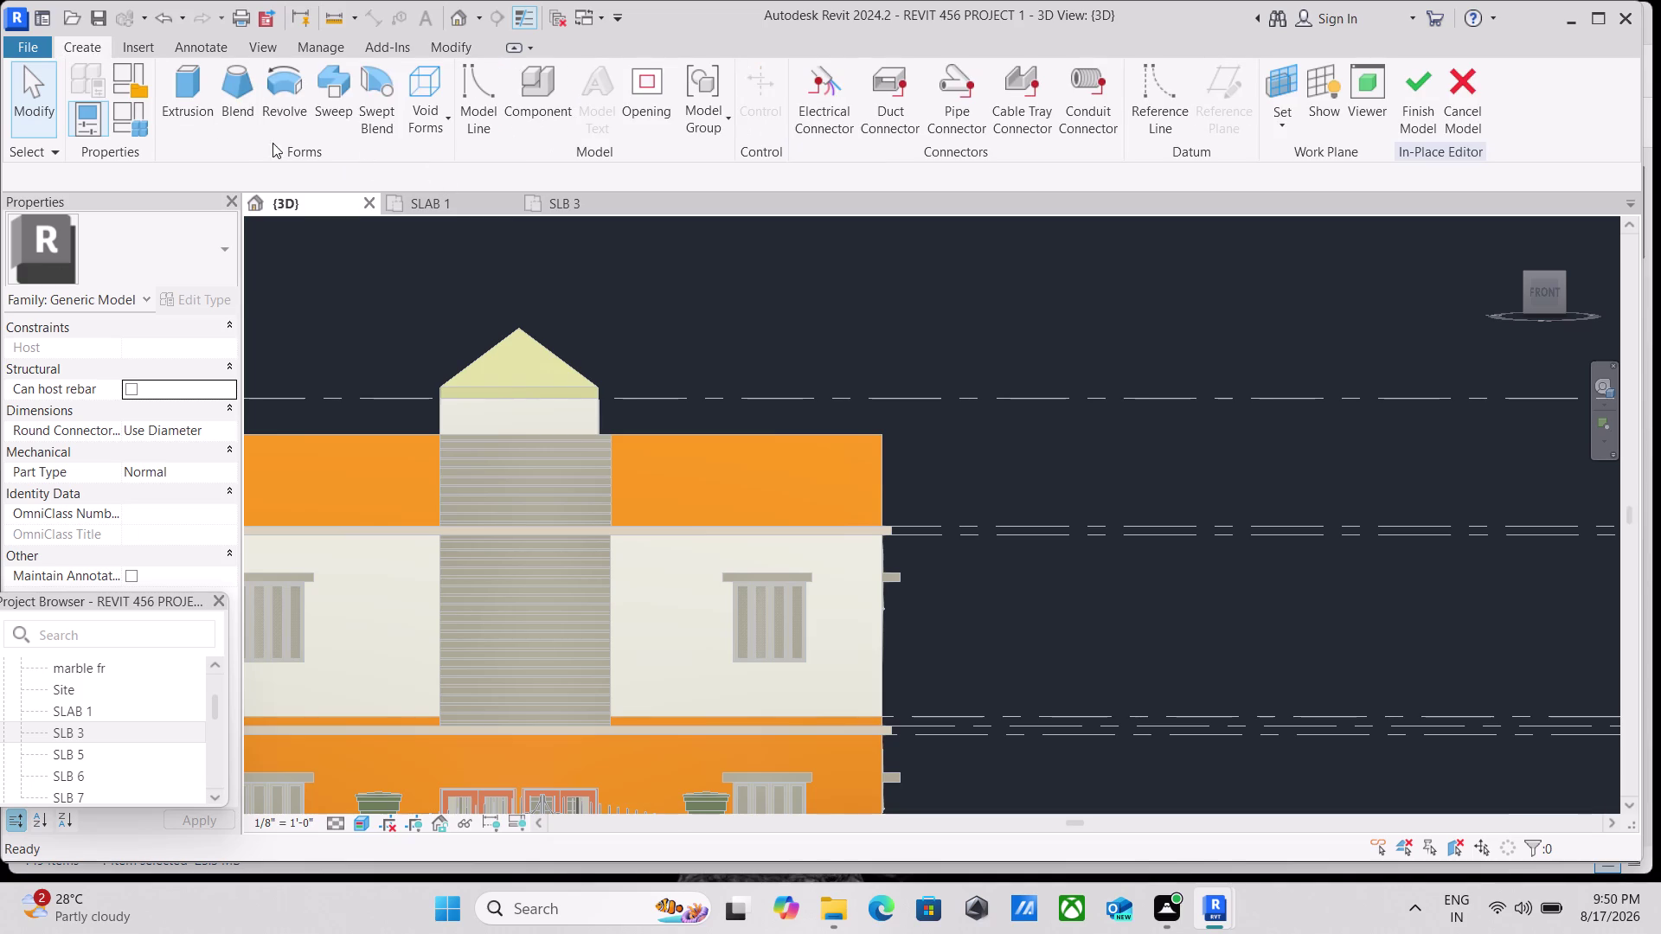
click(186, 104)
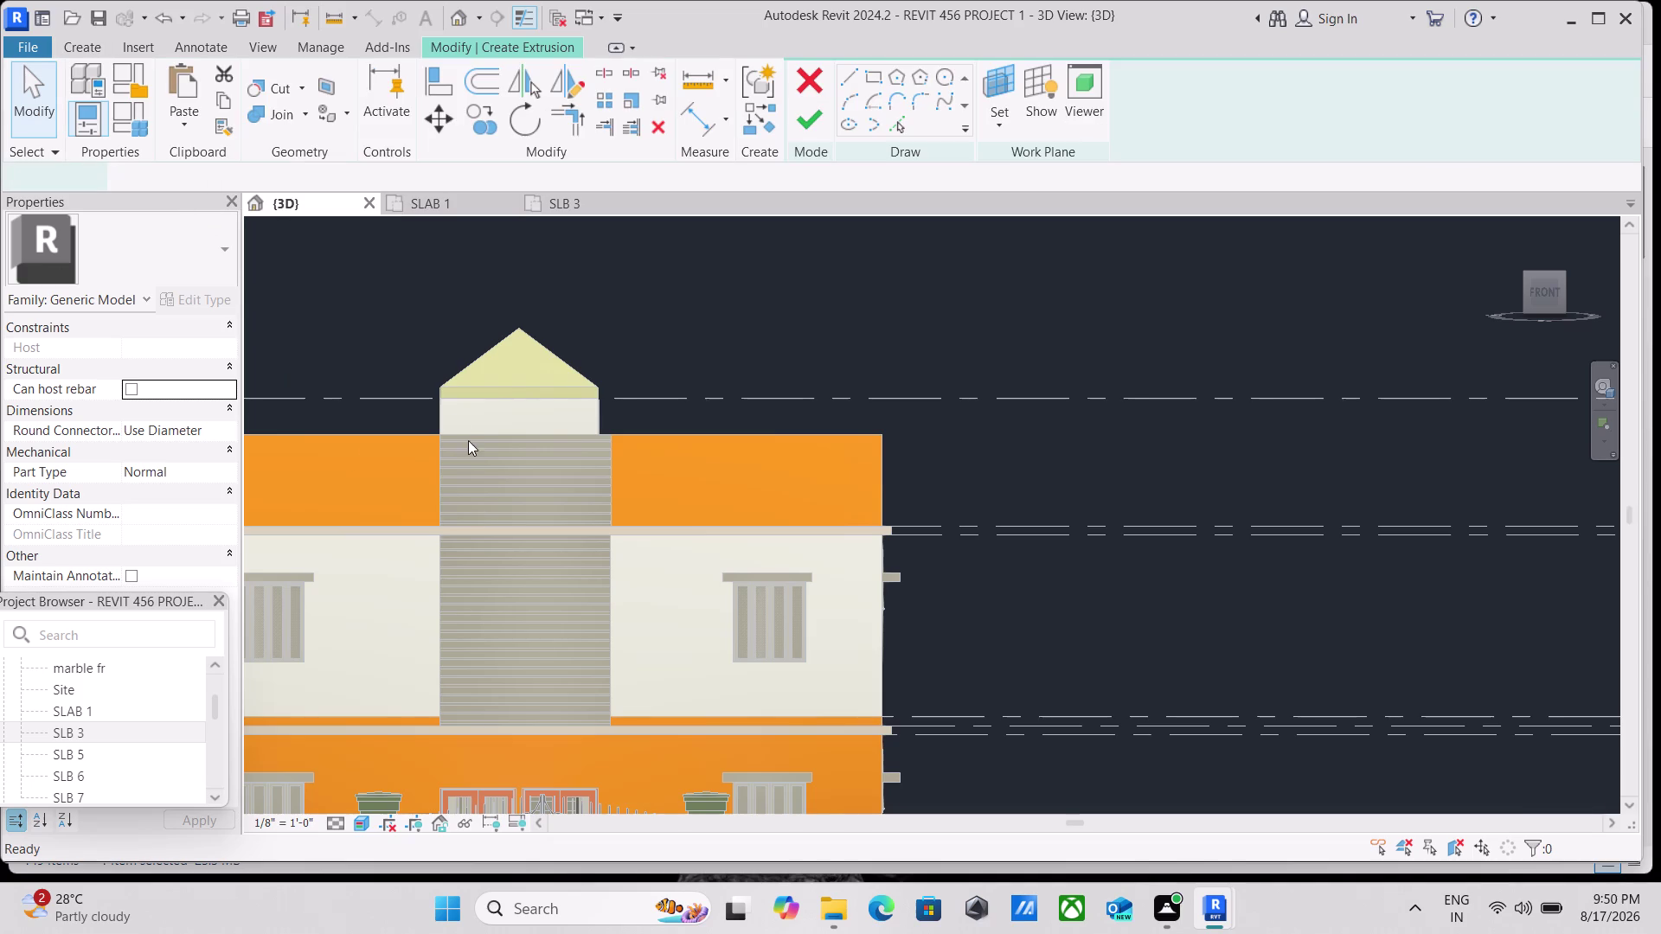
Recentre the front elevation and open the Set work plane options.
scroll(up, 3)
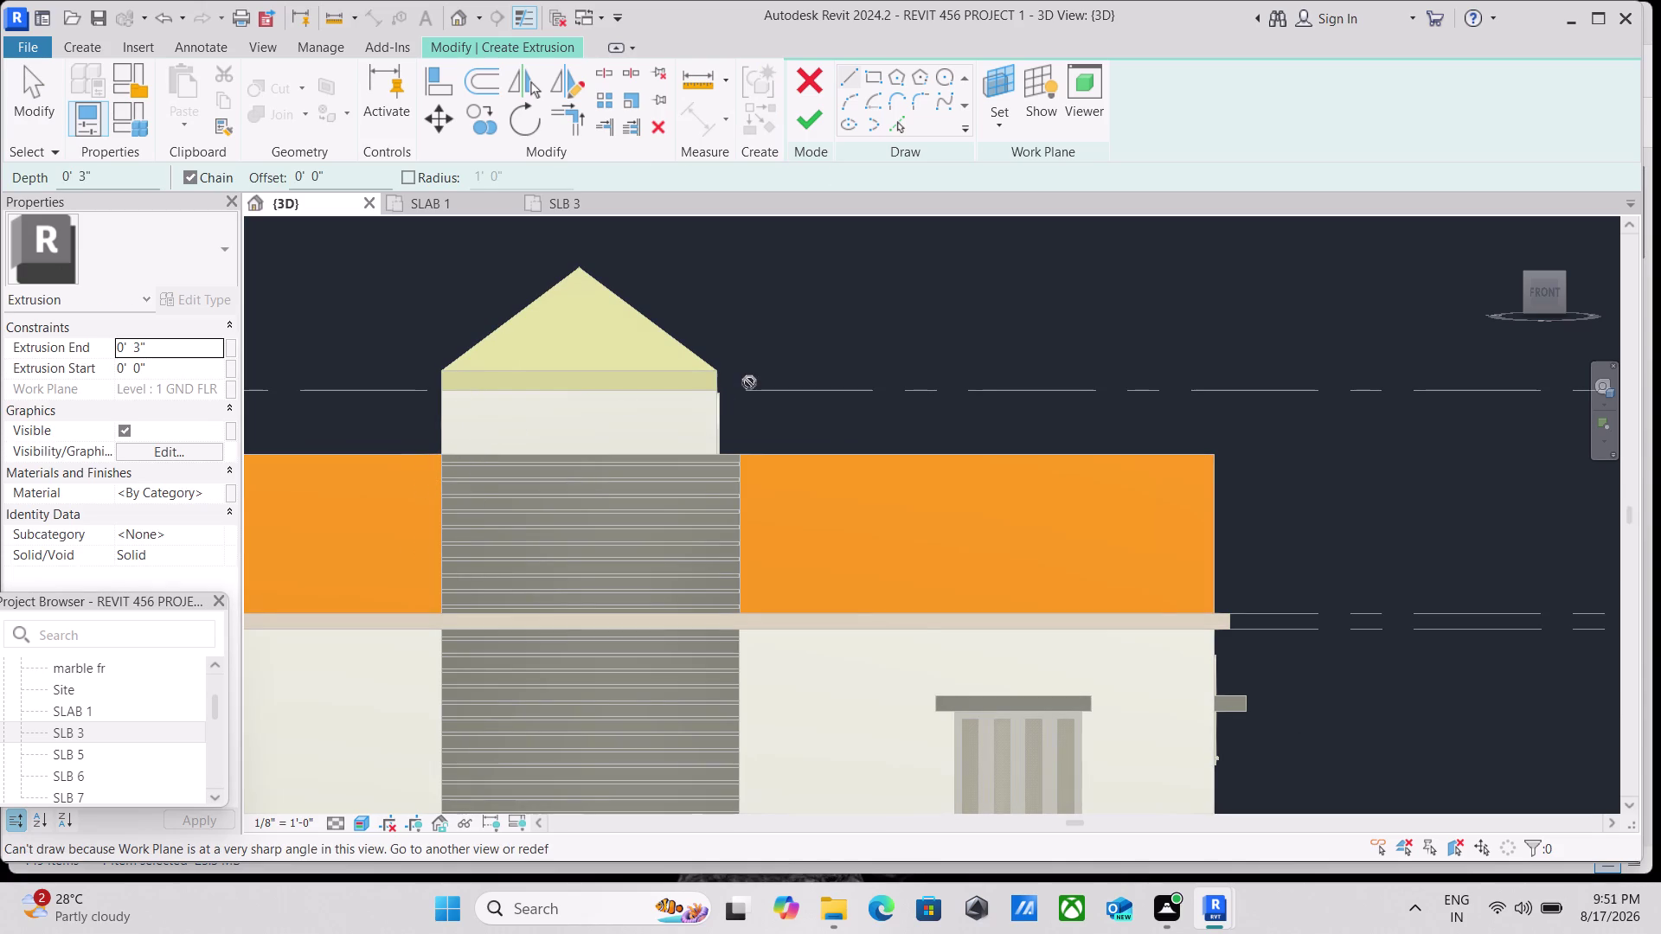
scroll(down, 3)
middle_drag(917, 420, 922, 335)
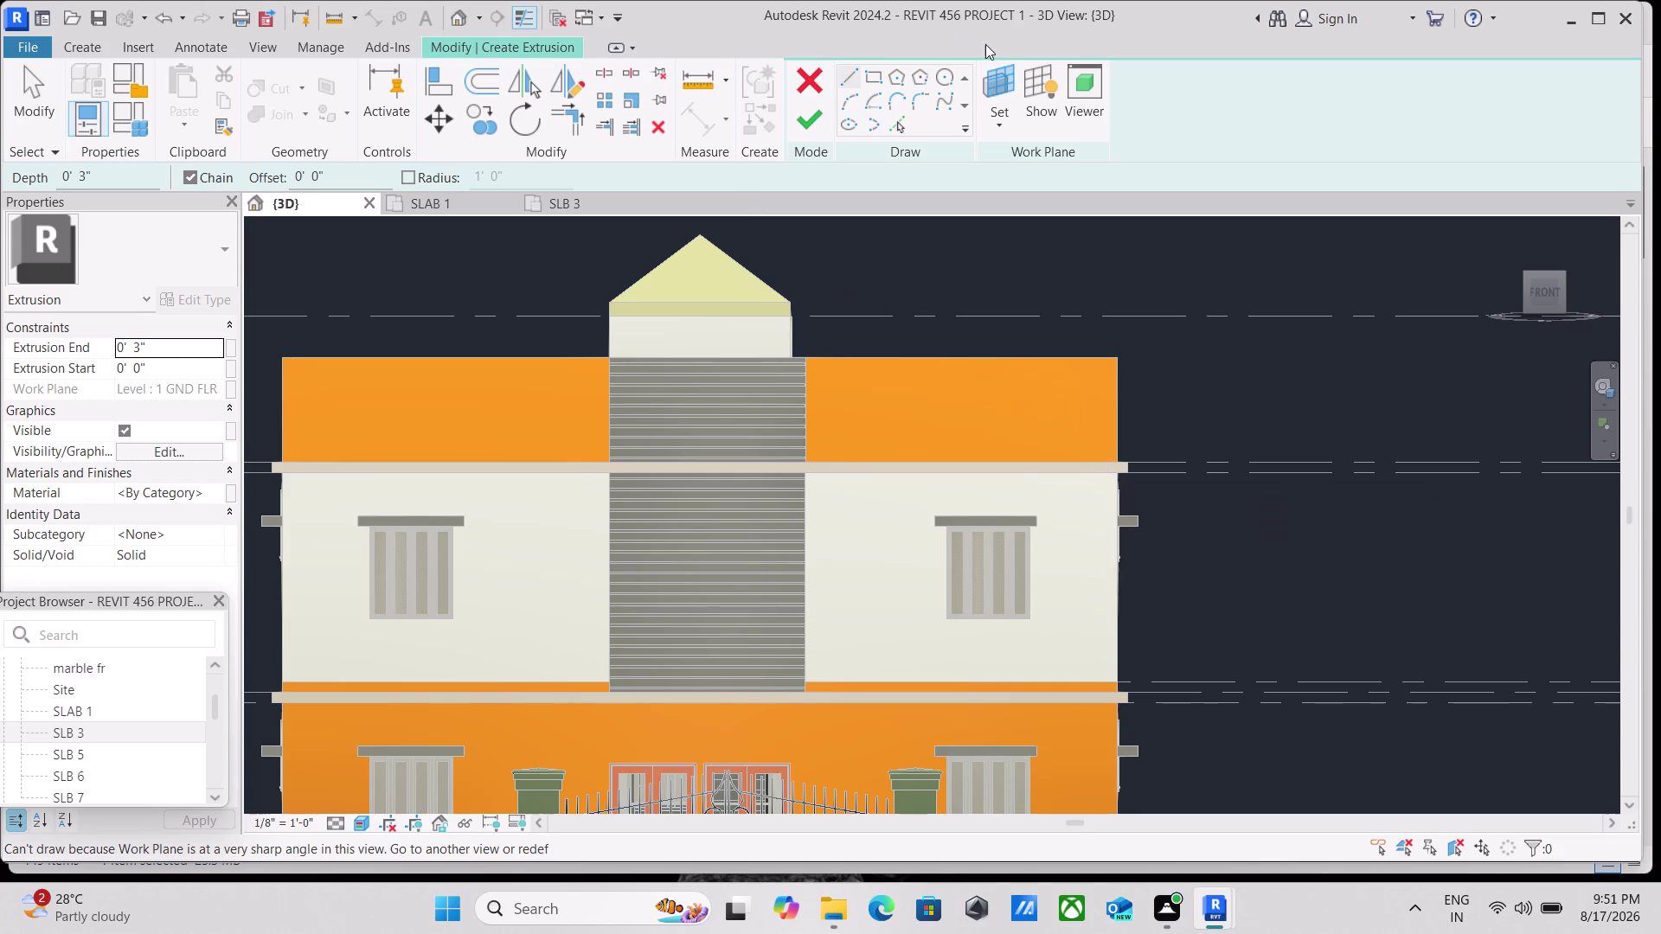
click(996, 118)
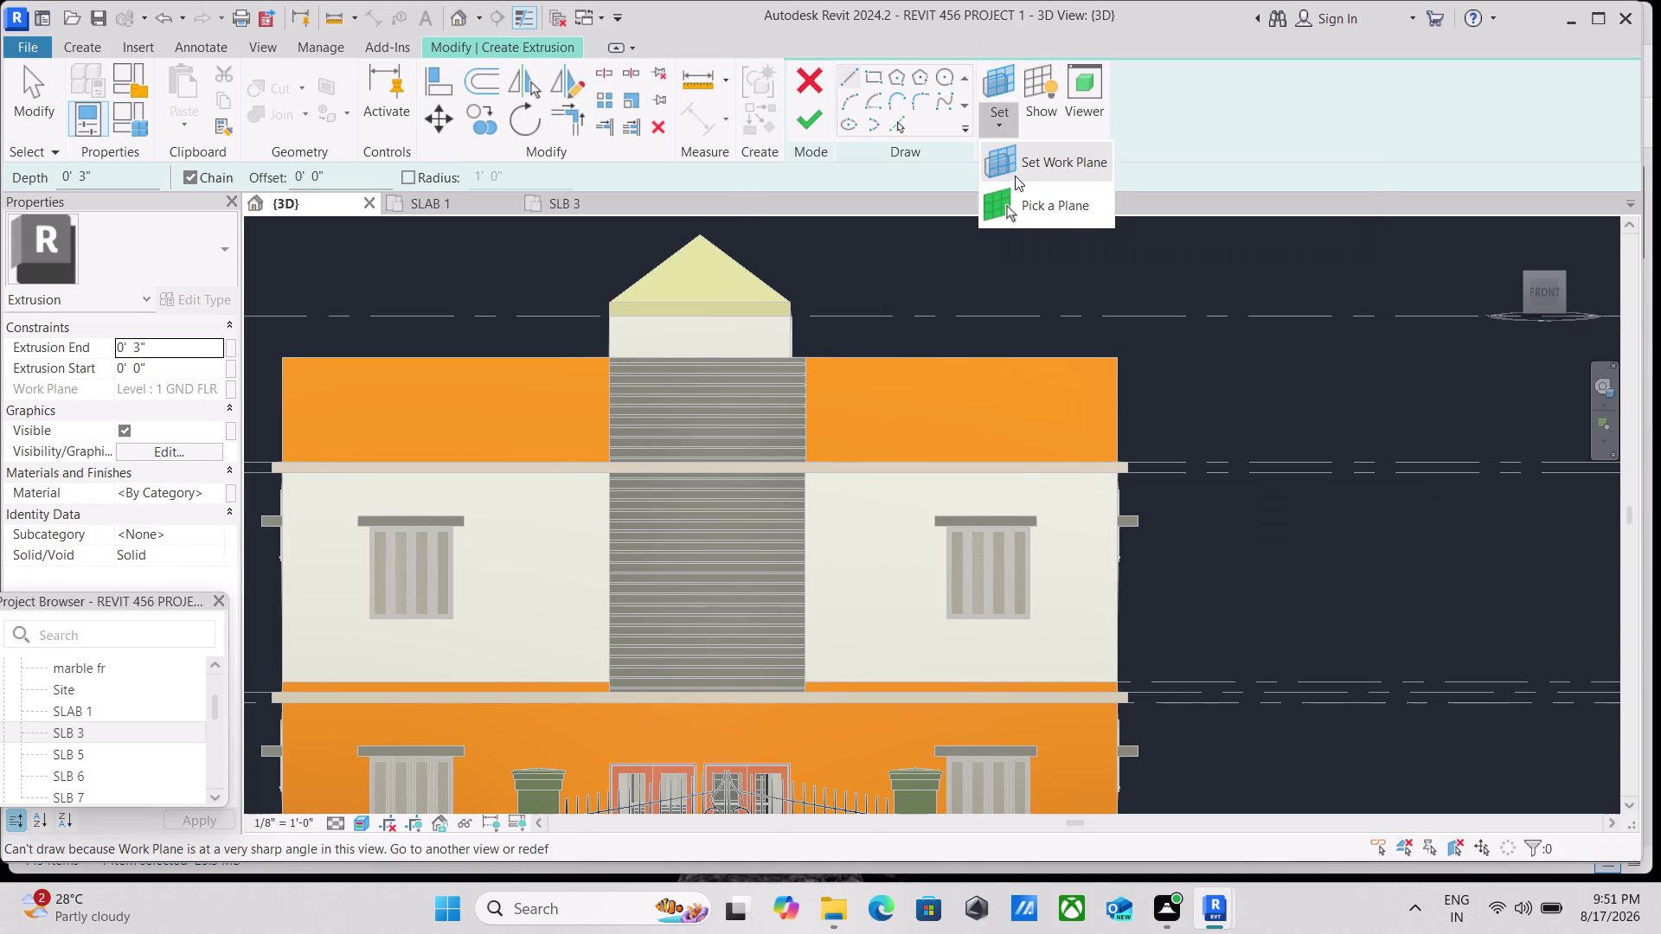
click(1018, 199)
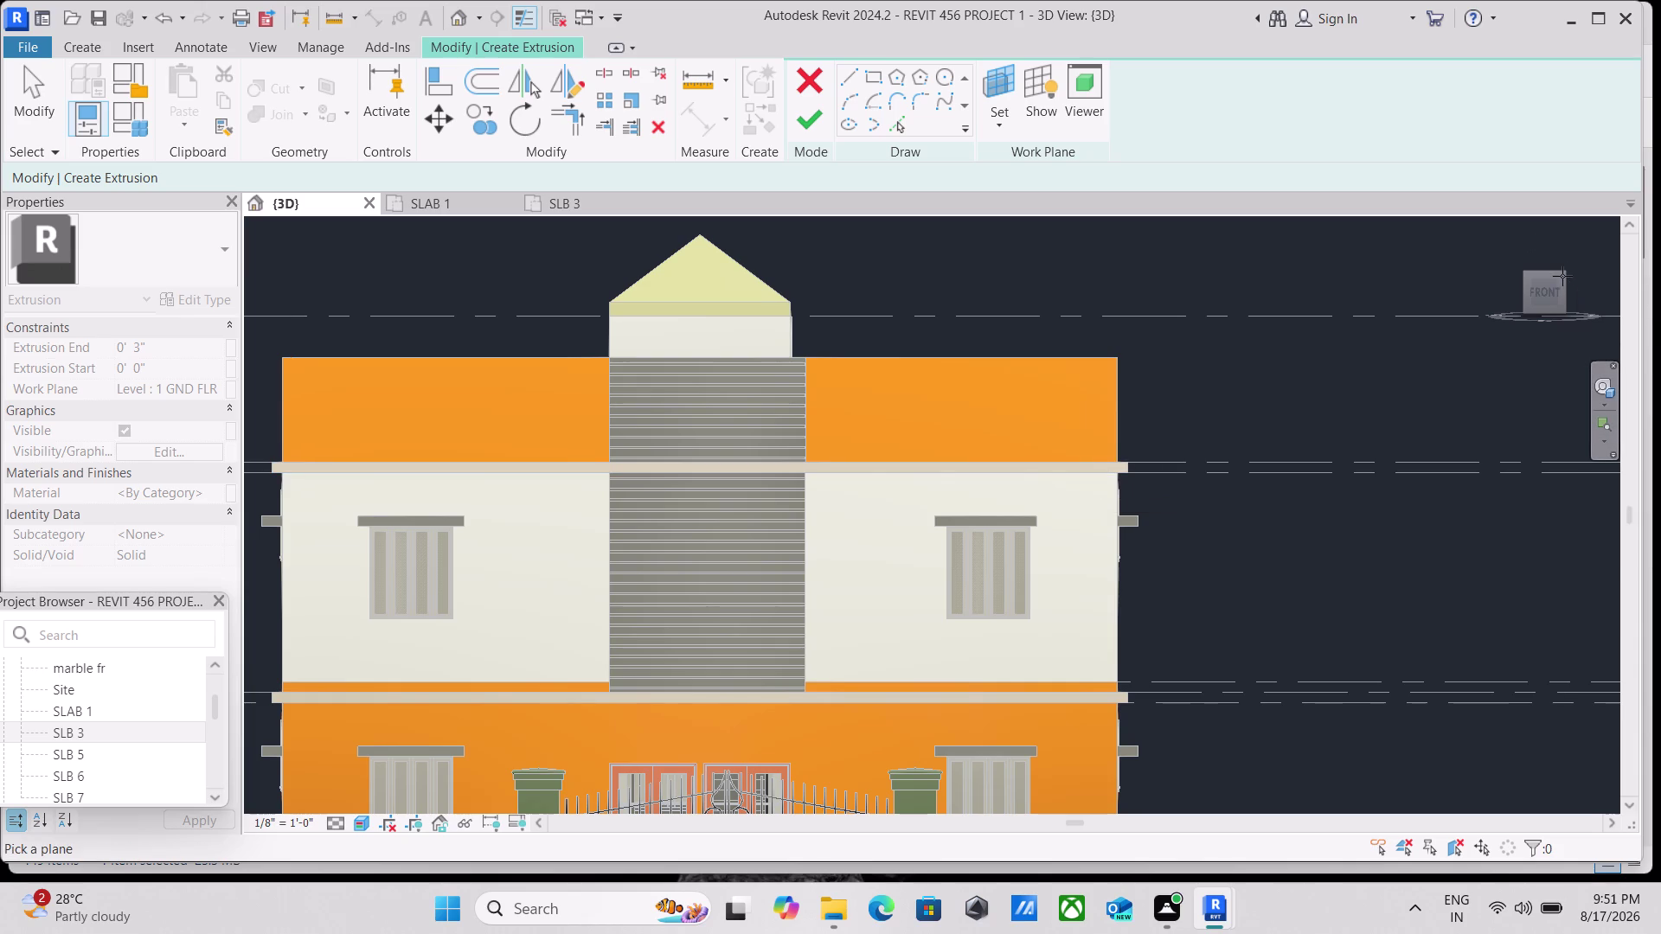
scroll(down, 3)
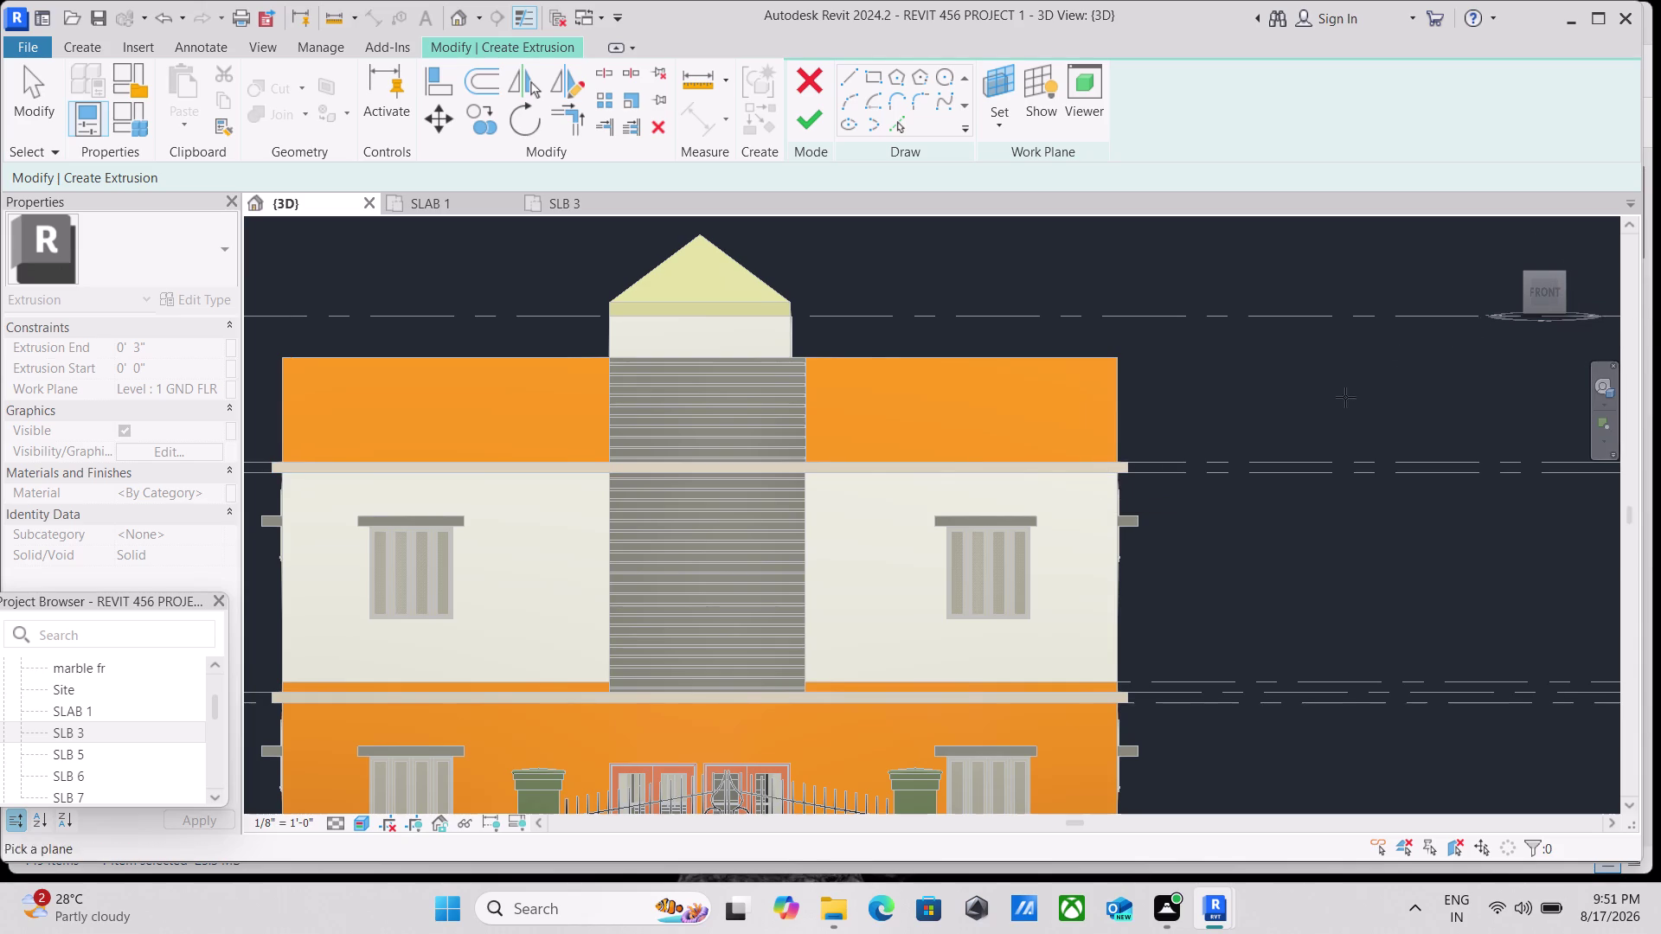
scroll(up, 3)
scroll(up, 3)
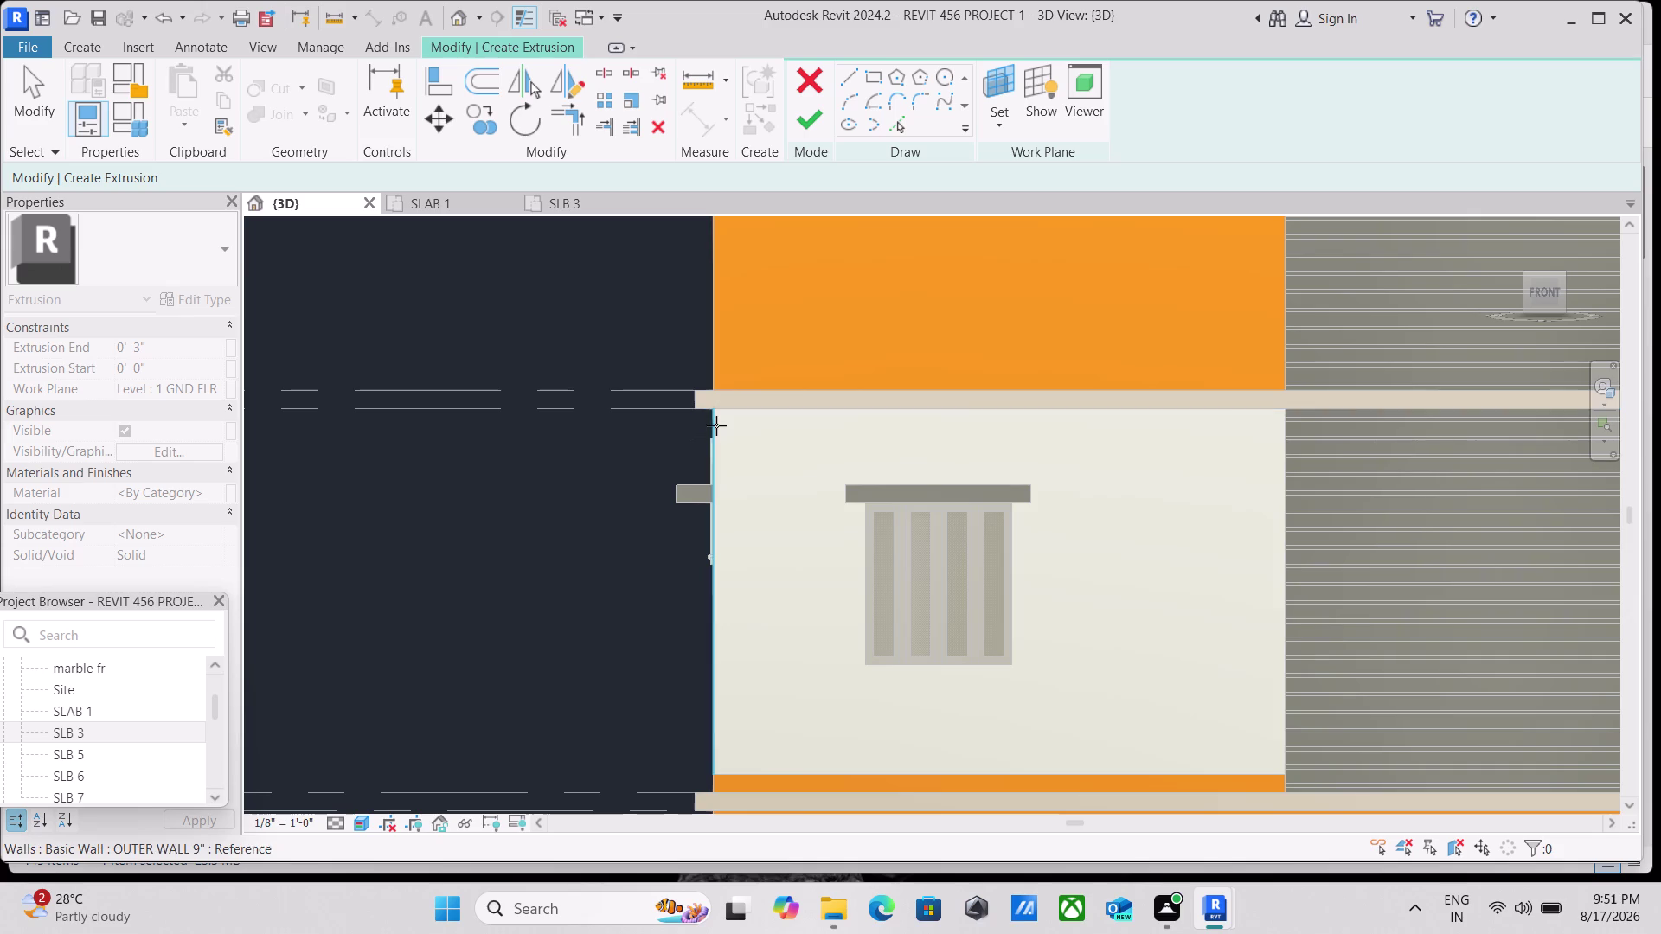
scroll(down, 3)
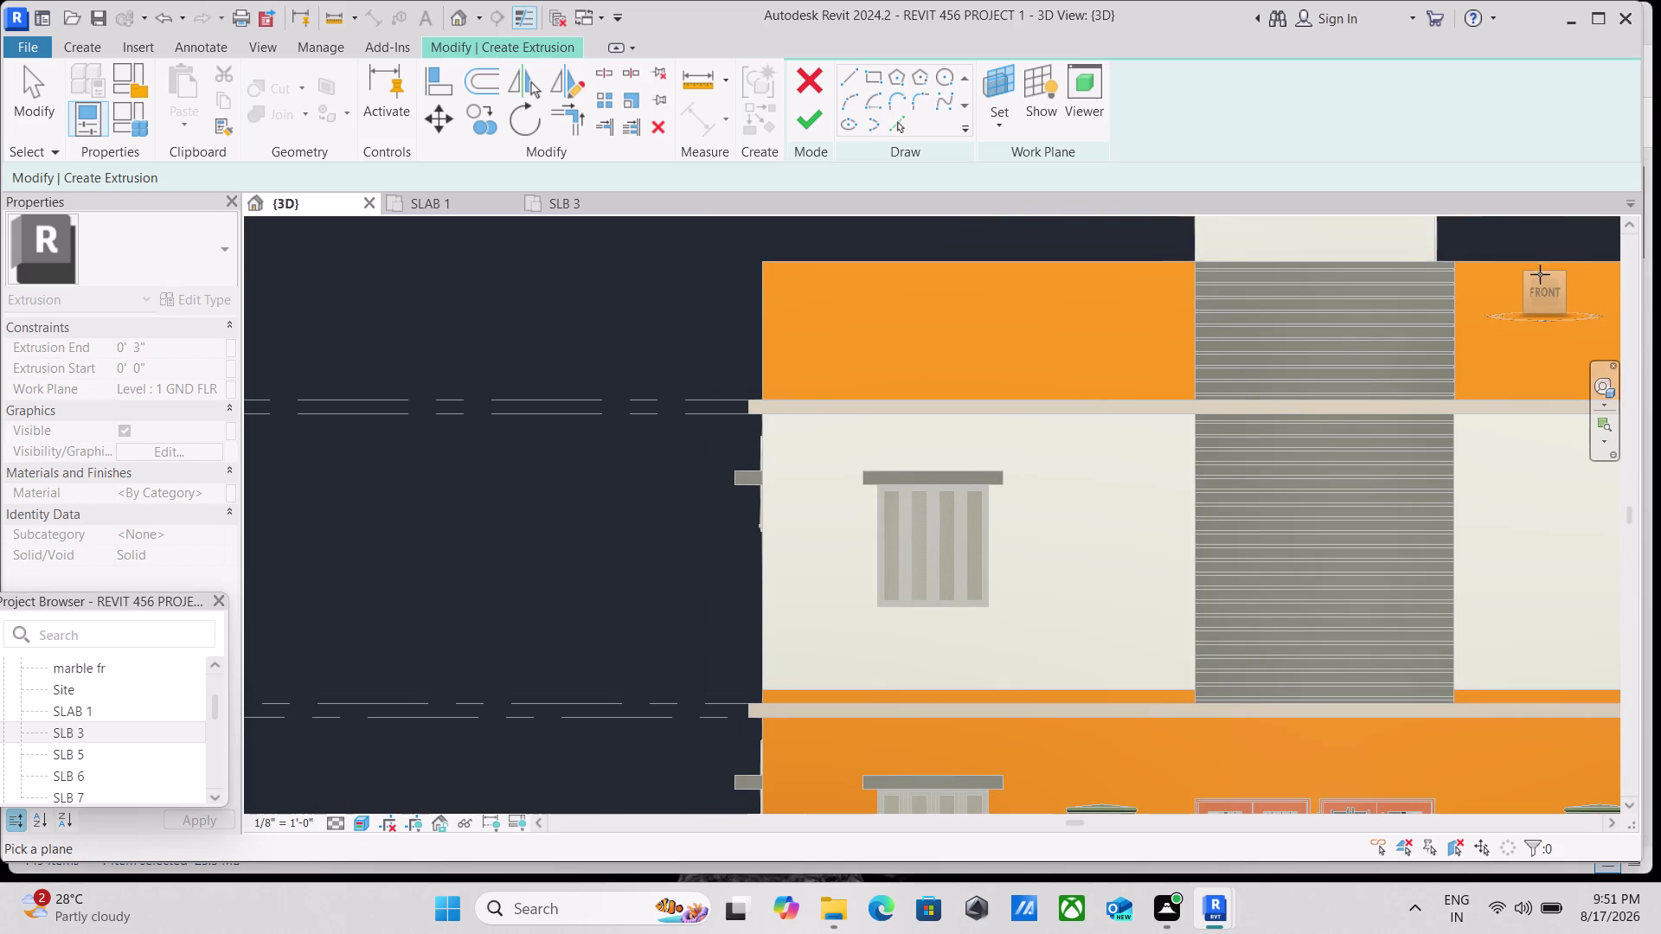
scroll(up, 3)
scroll(down, 3)
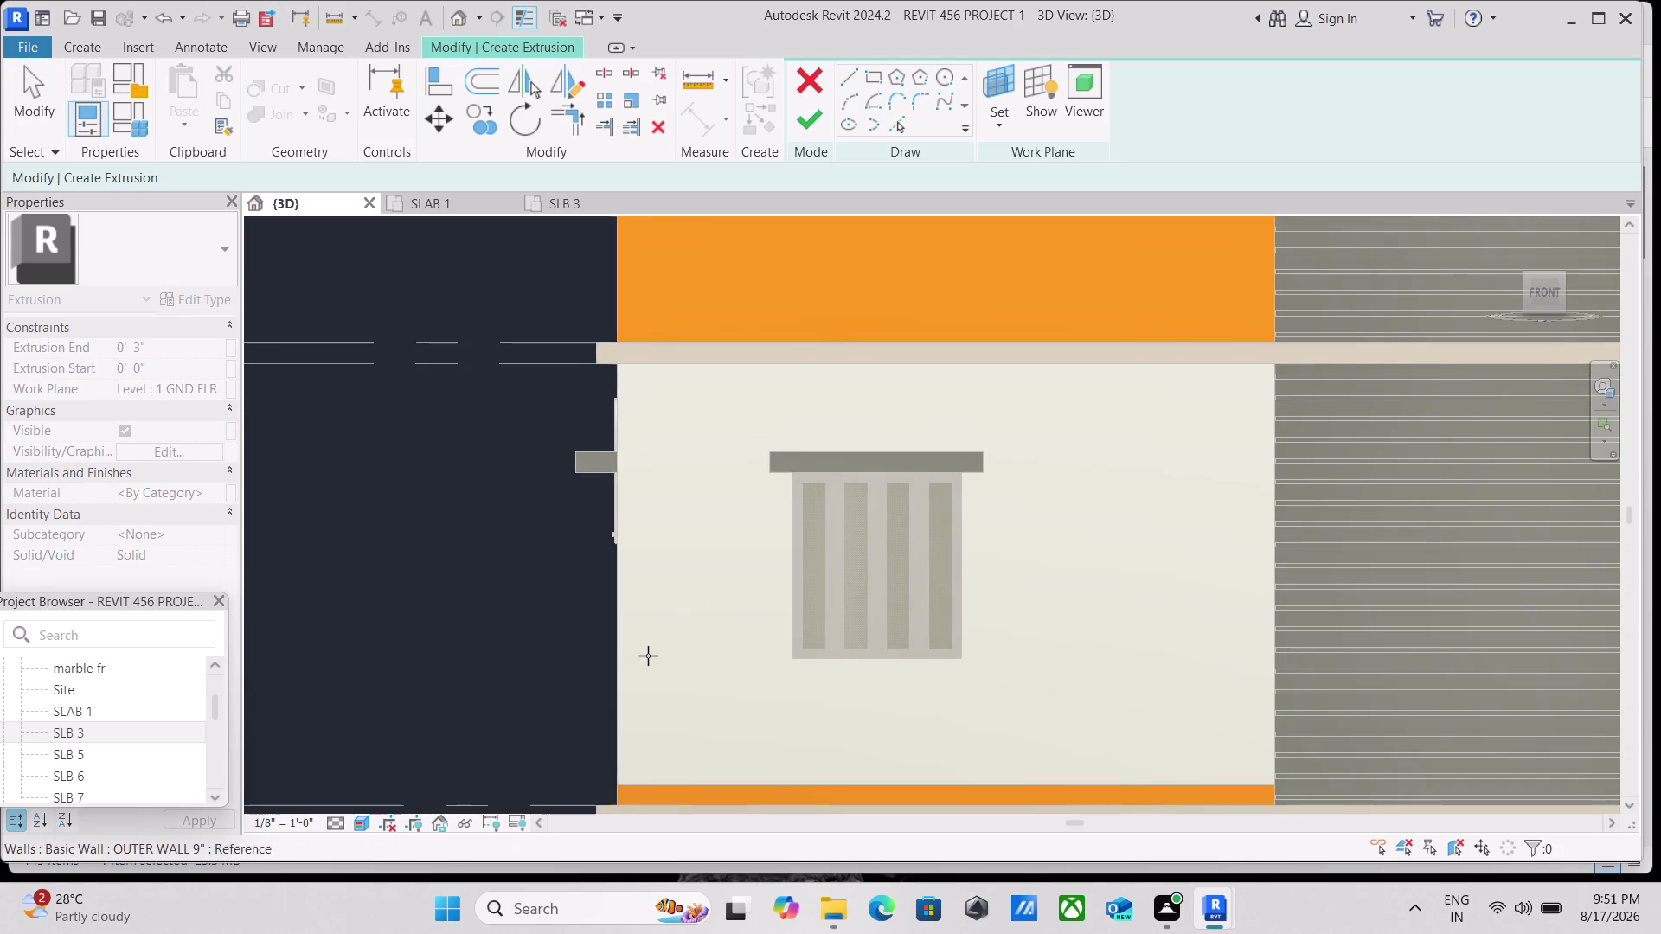
middle_drag(648, 654, 615, 440)
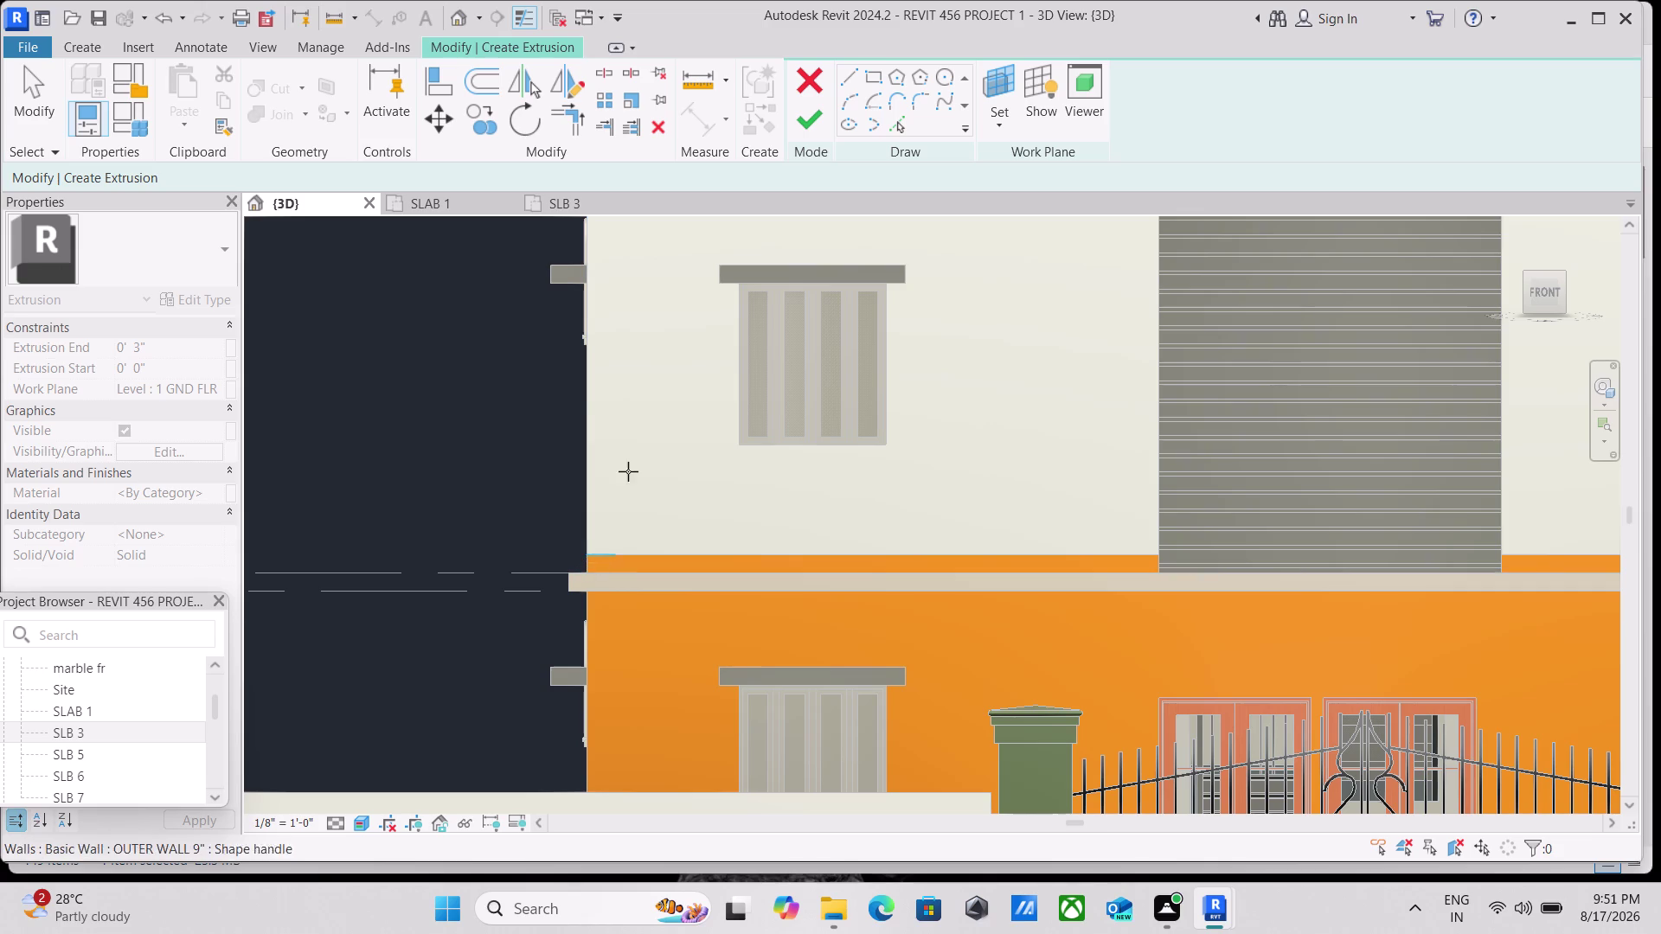
scroll(down, 3)
middle_drag(622, 417, 523, 593)
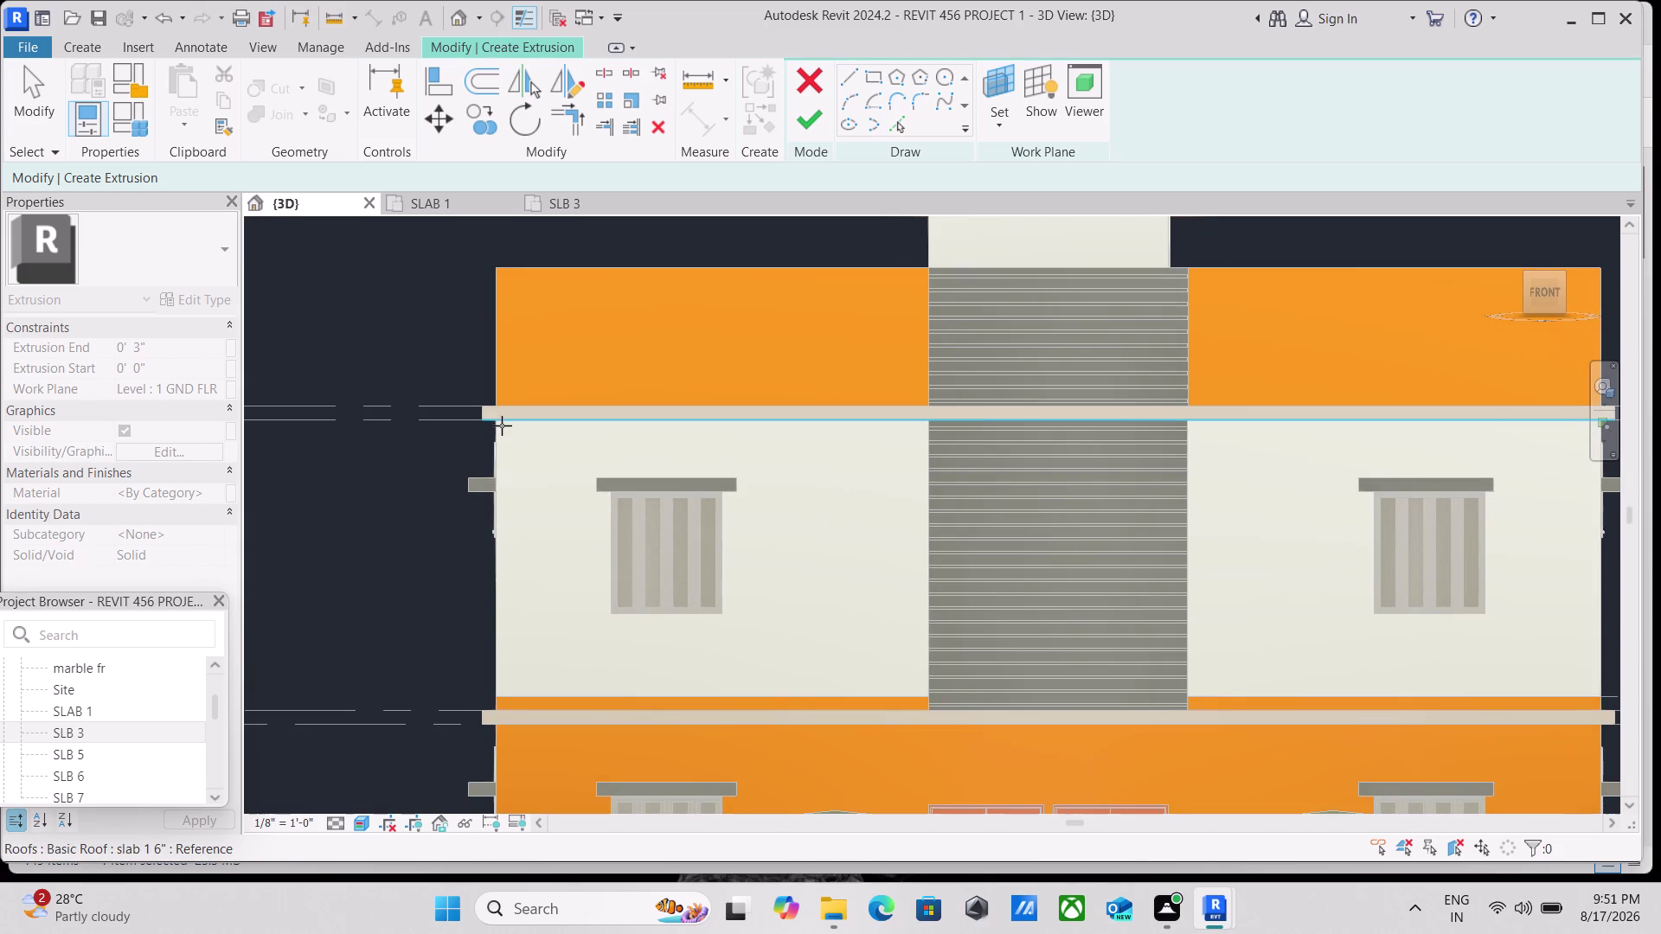
scroll(up, 3)
scroll(up, 3)
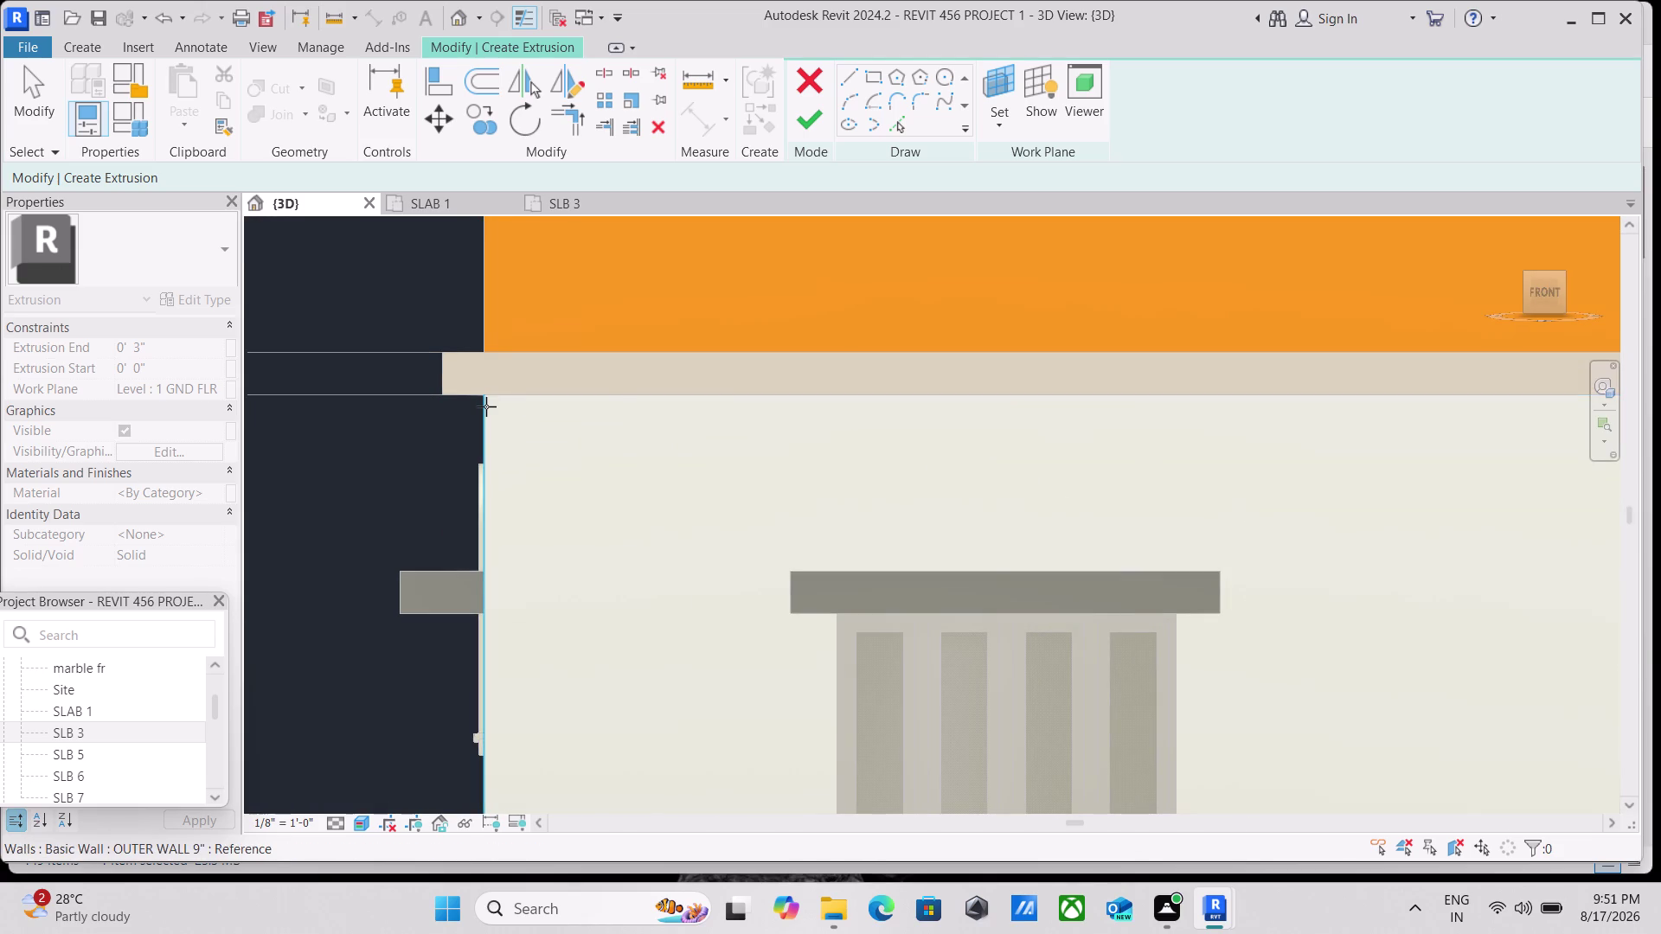
scroll(down, 3)
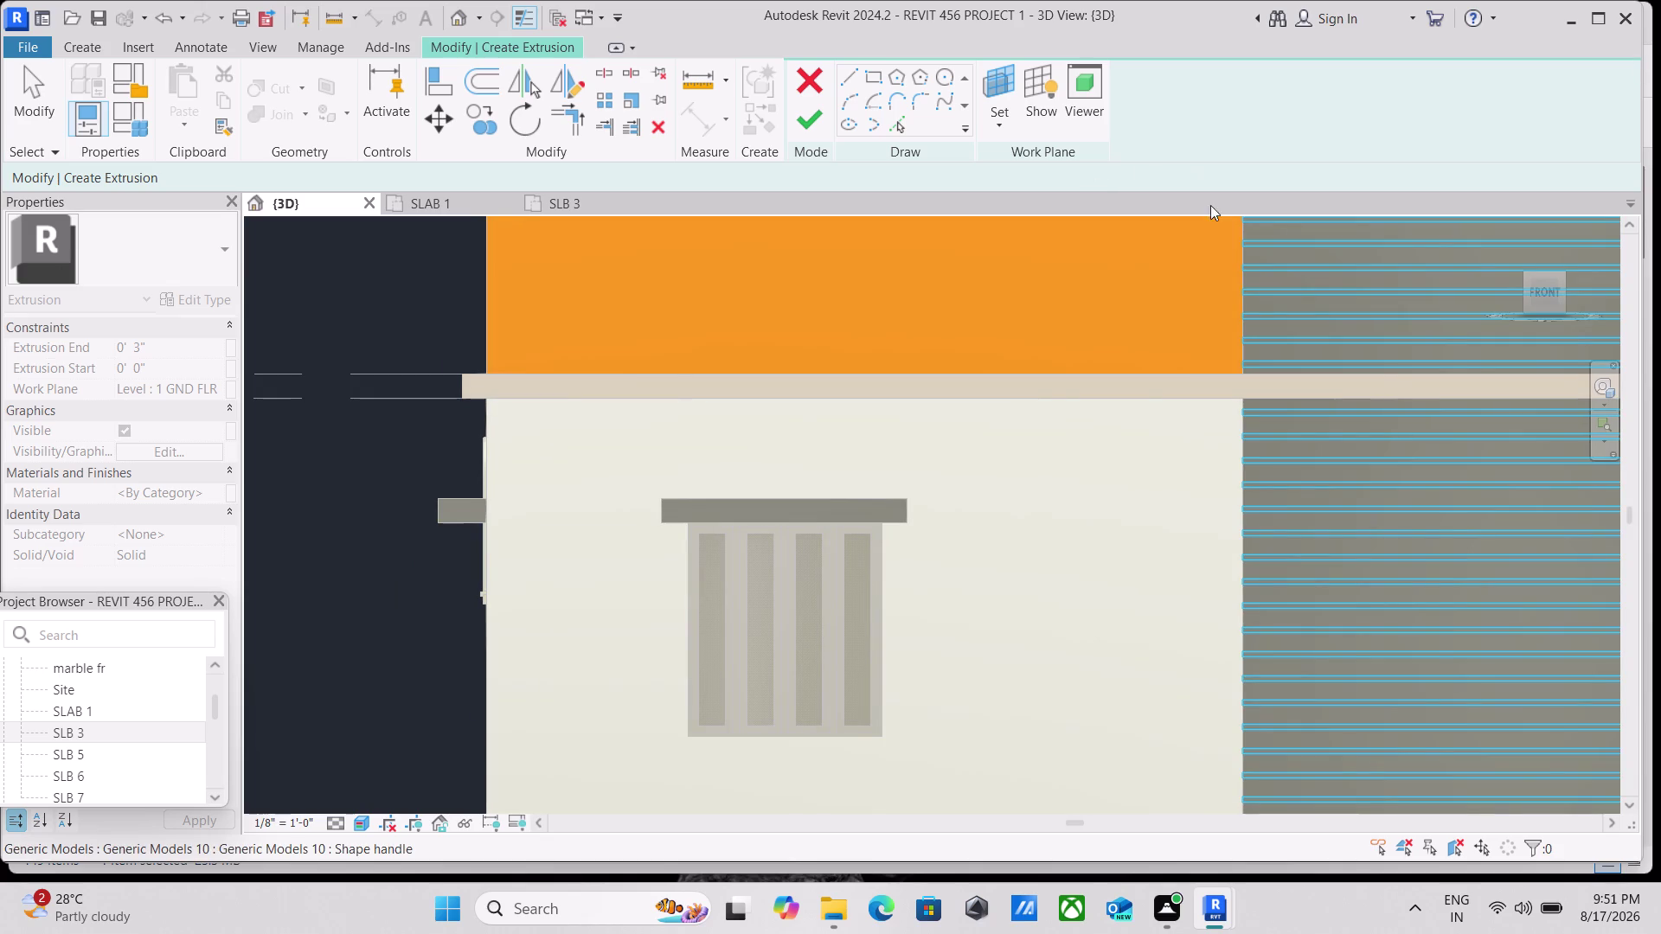
key(Escape)
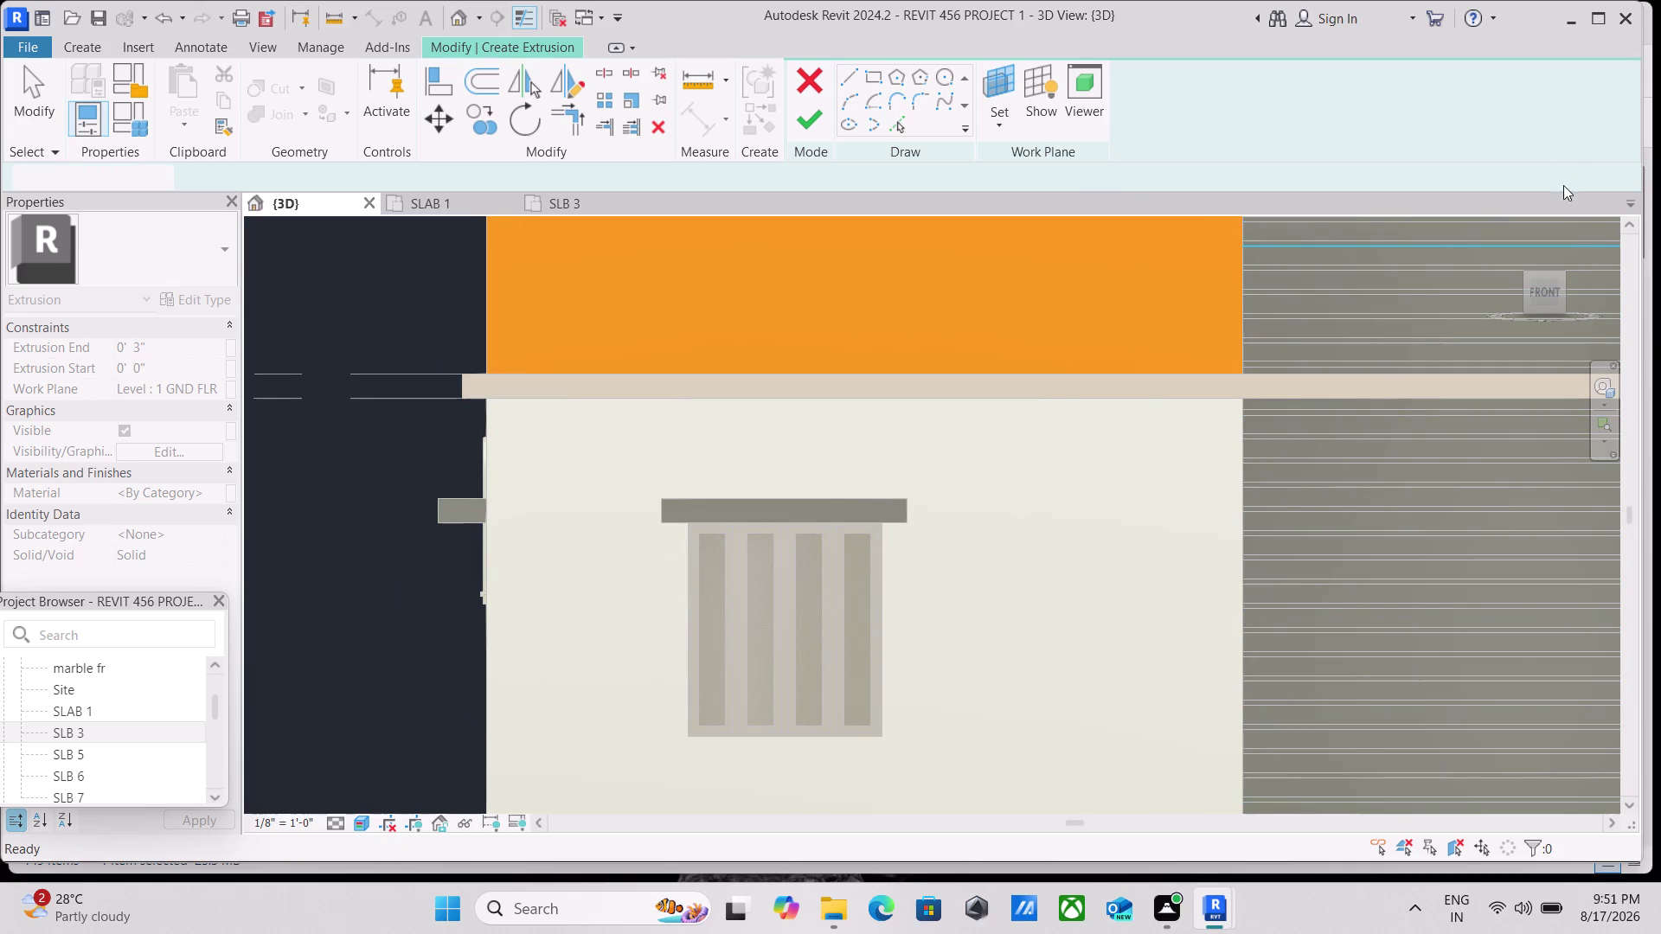
click(1563, 264)
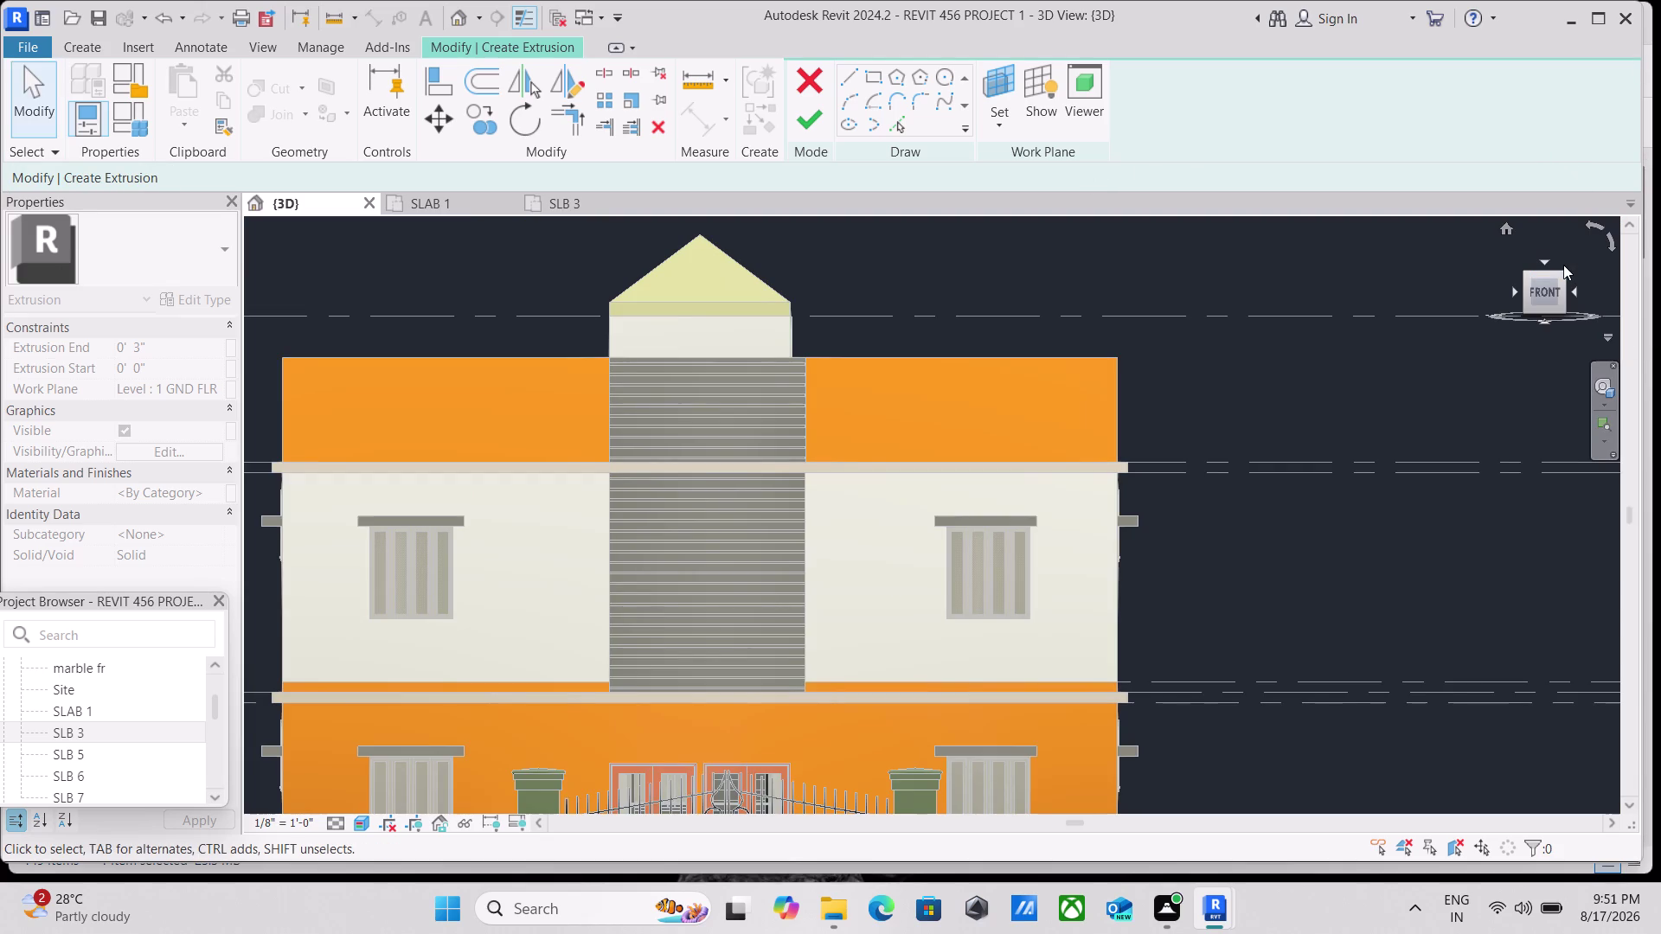
Switch to an isometric 3D view and zoom in on the upper-floor louvers.
click(1559, 274)
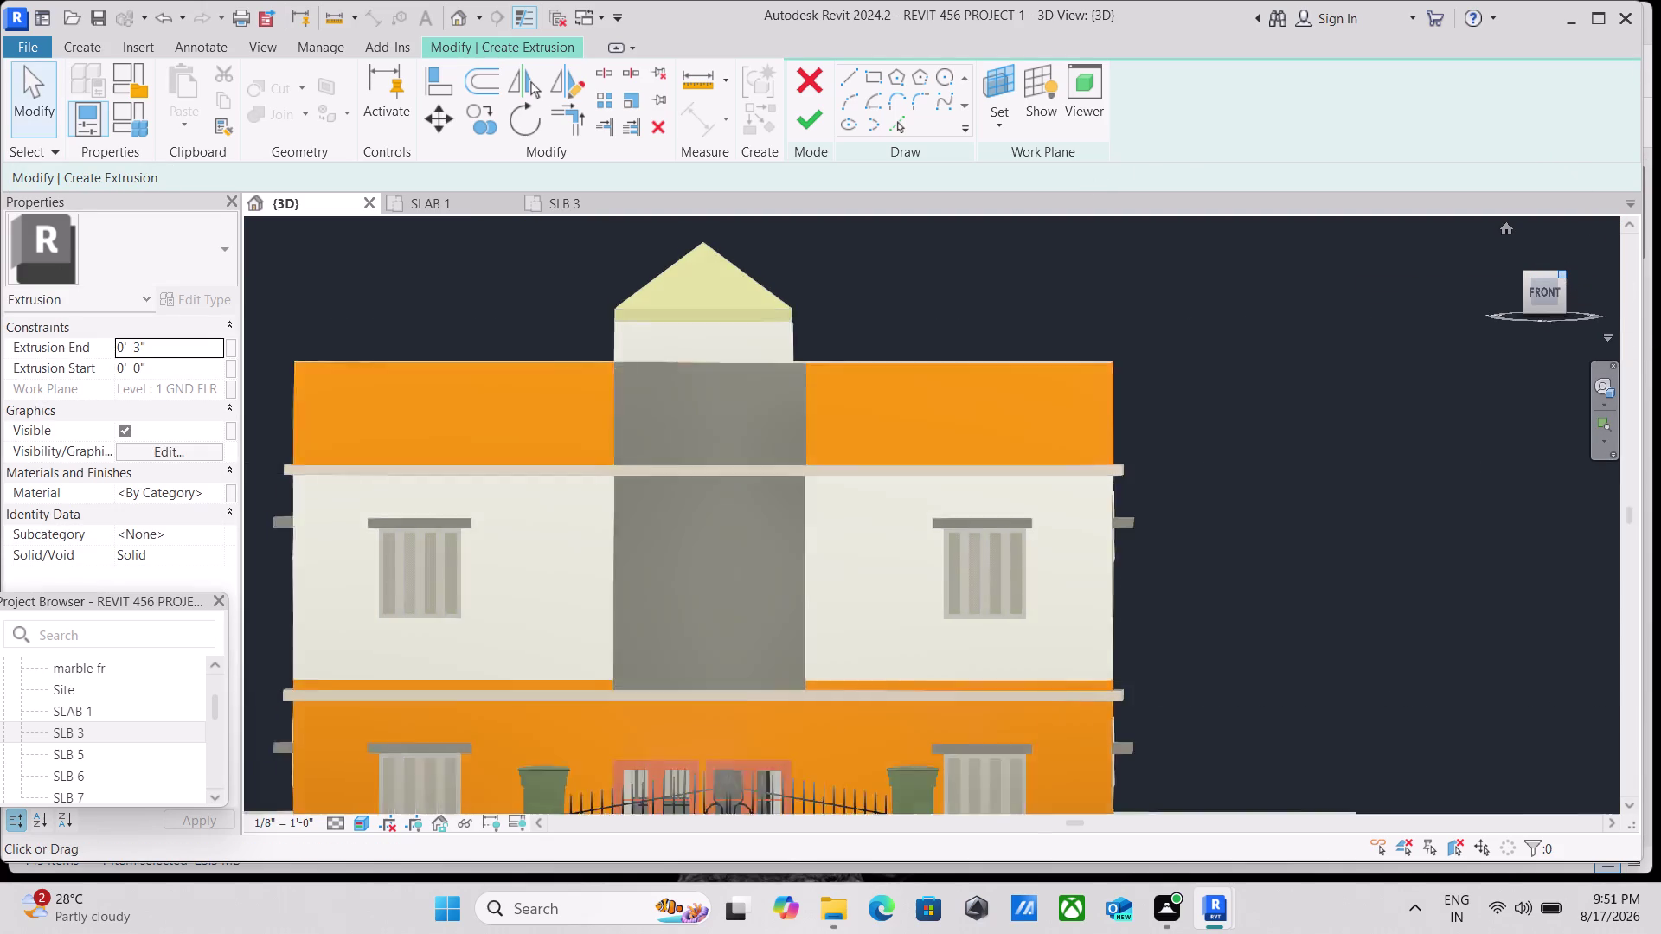
scroll(up, 3)
scroll(up, 3)
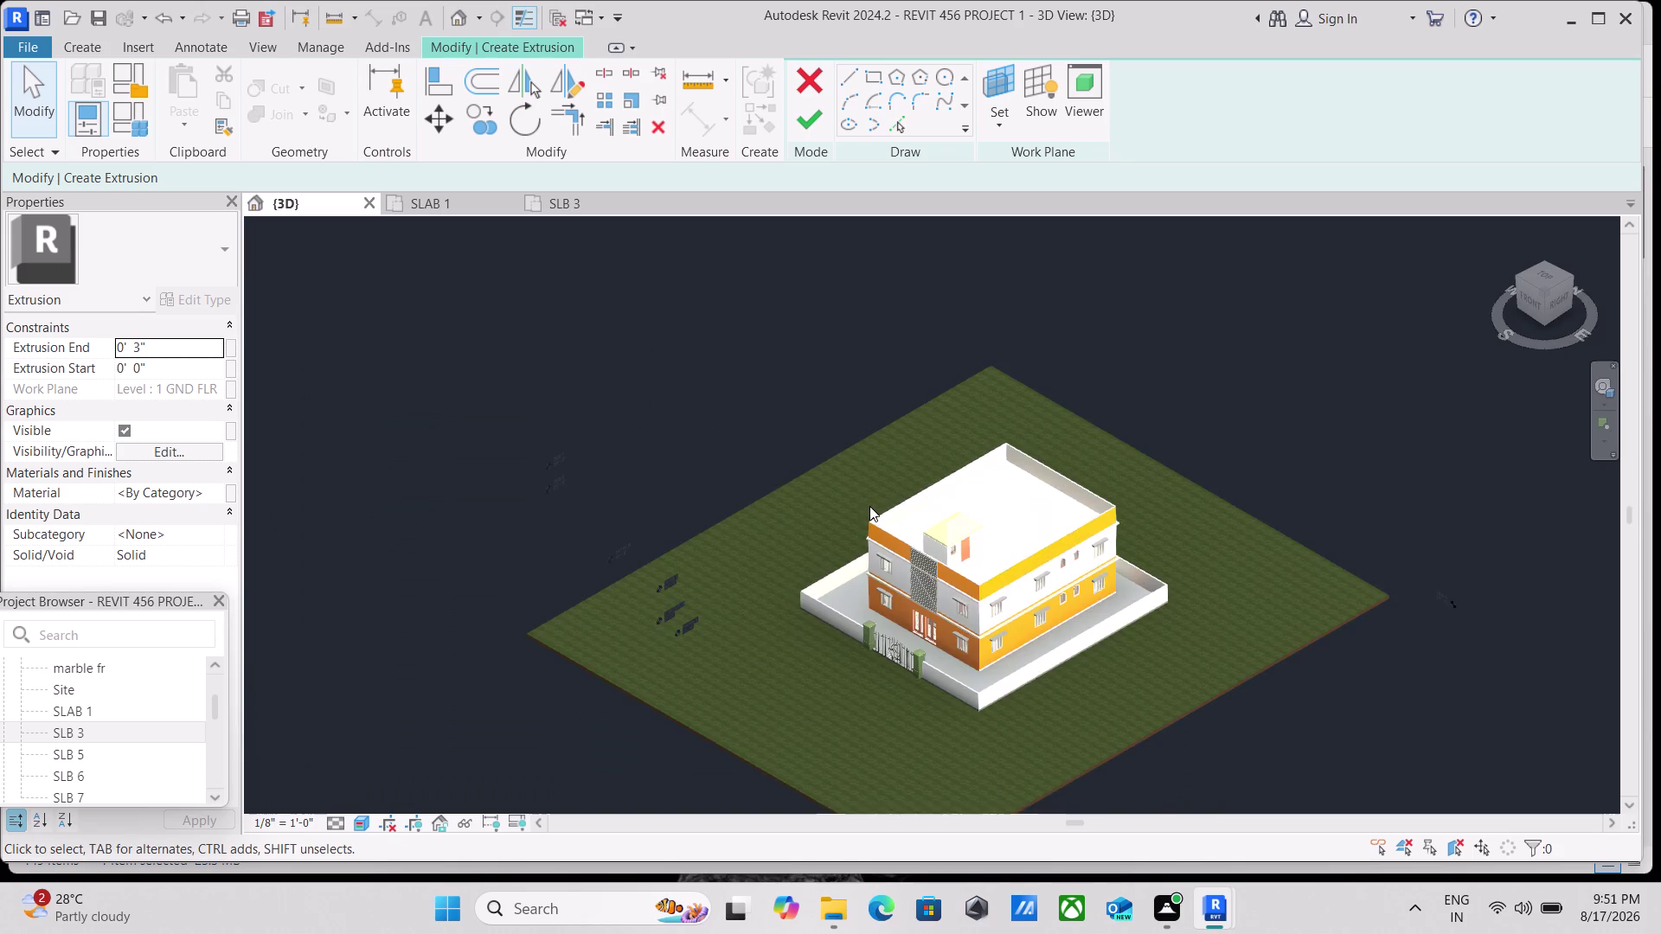
scroll(up, 3)
scroll(up, 3)
middle_drag(999, 643, 726, 485)
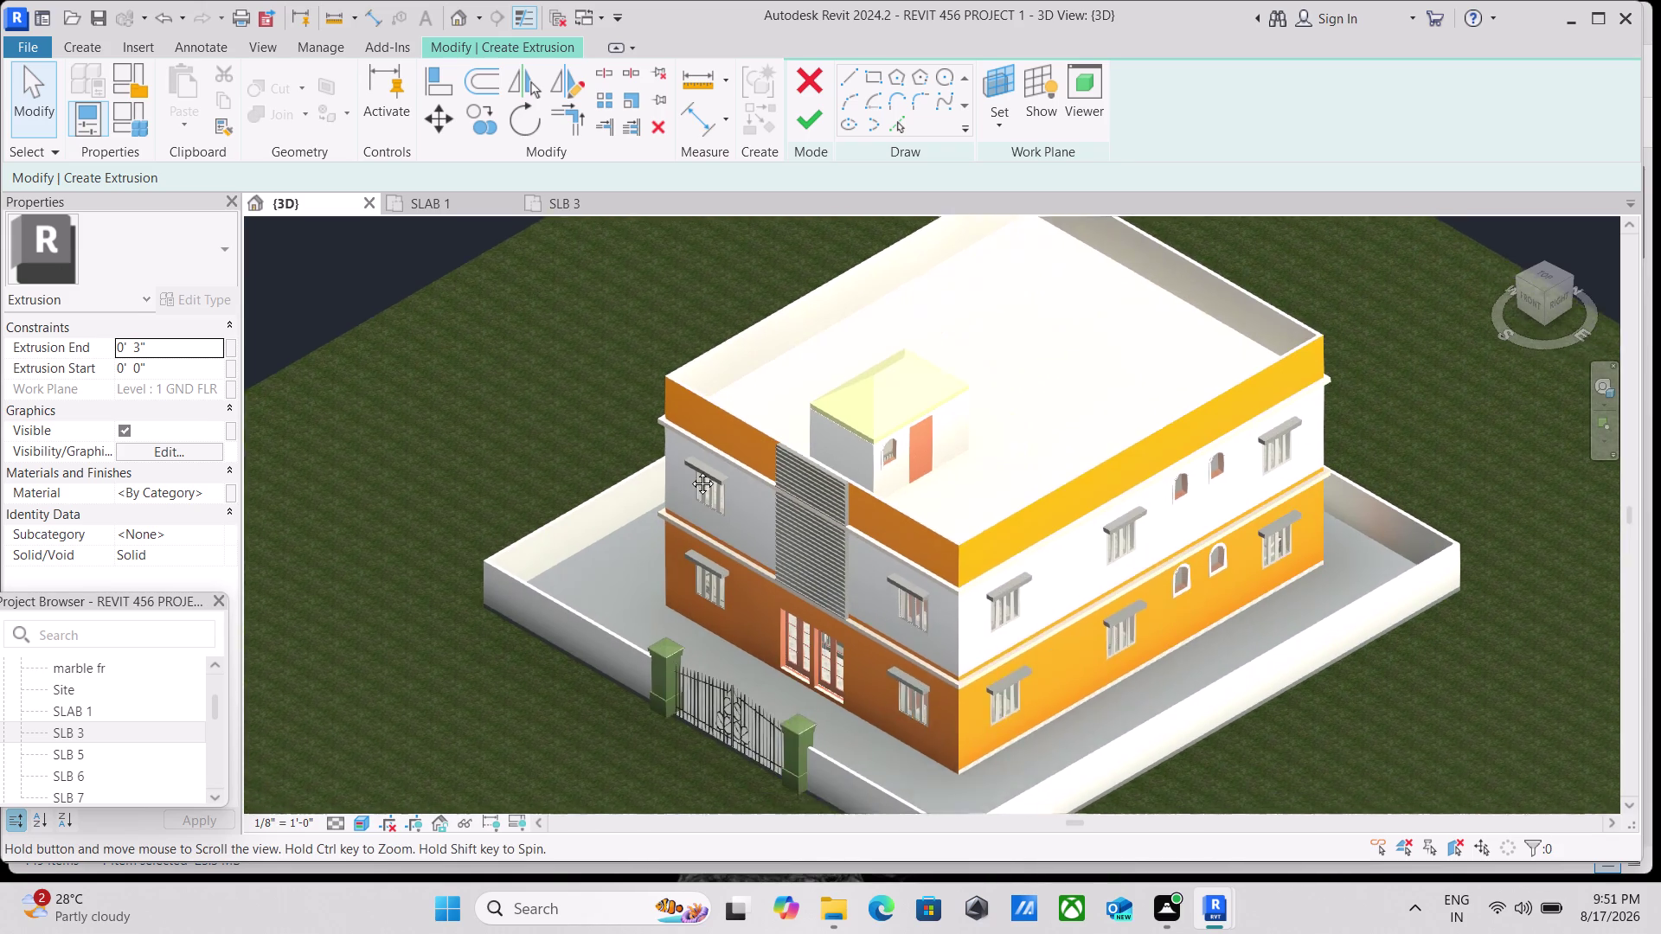
middle_drag(726, 486, 357, 372)
scroll(down, 3)
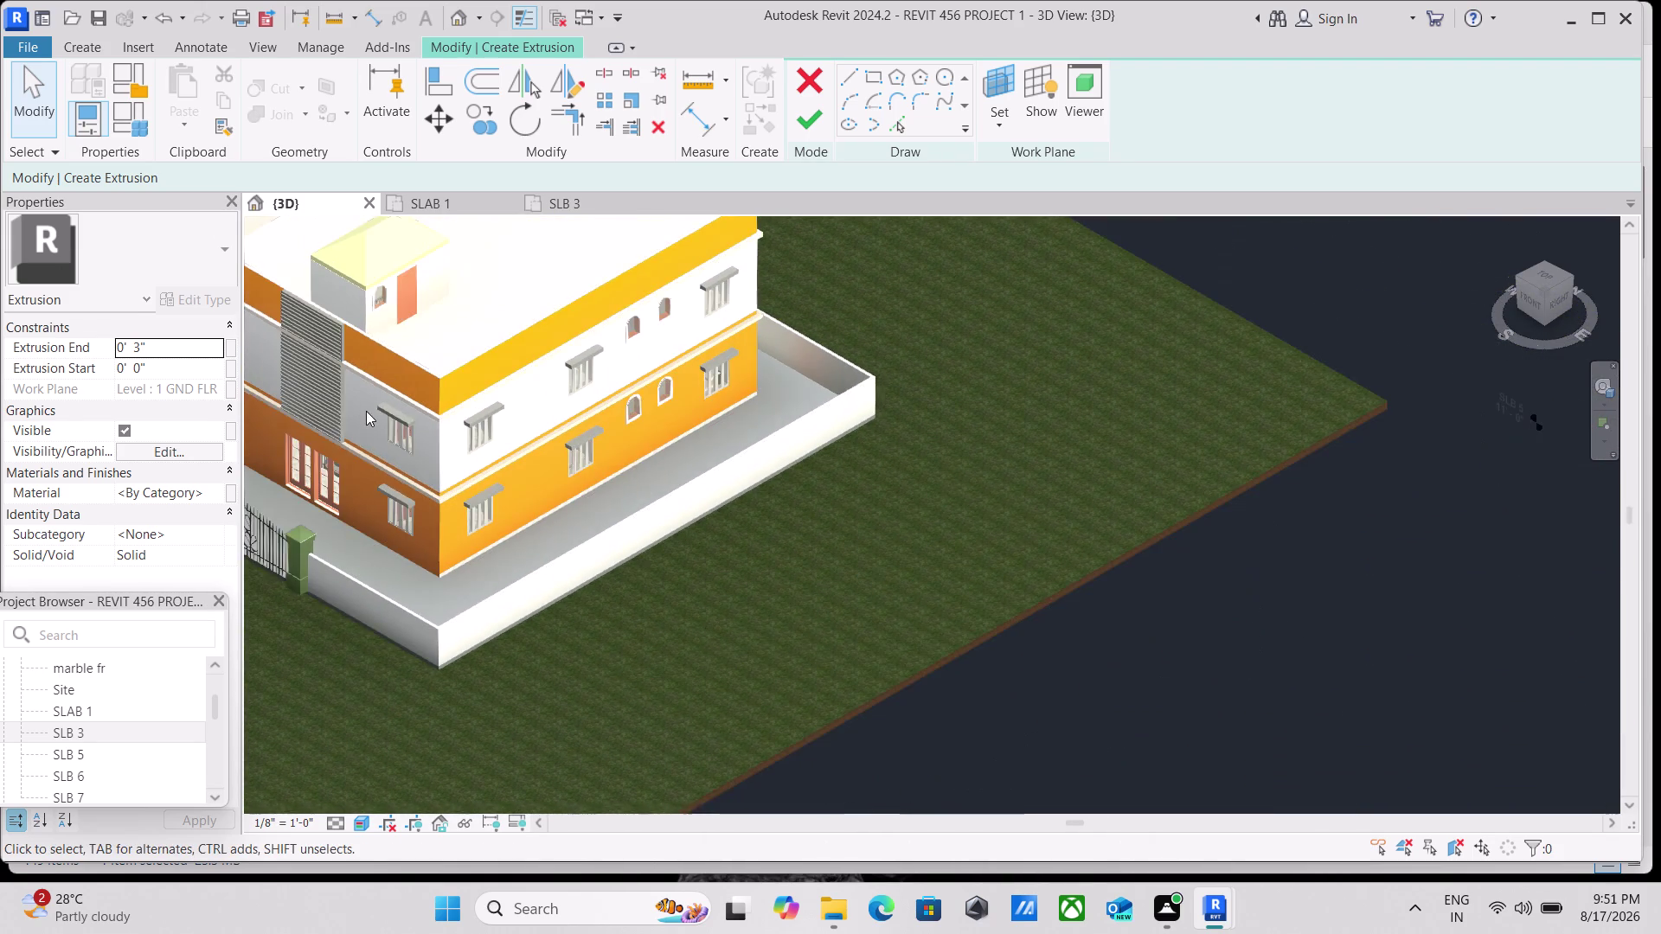
scroll(down, 3)
middle_drag(366, 409, 424, 443)
scroll(up, 3)
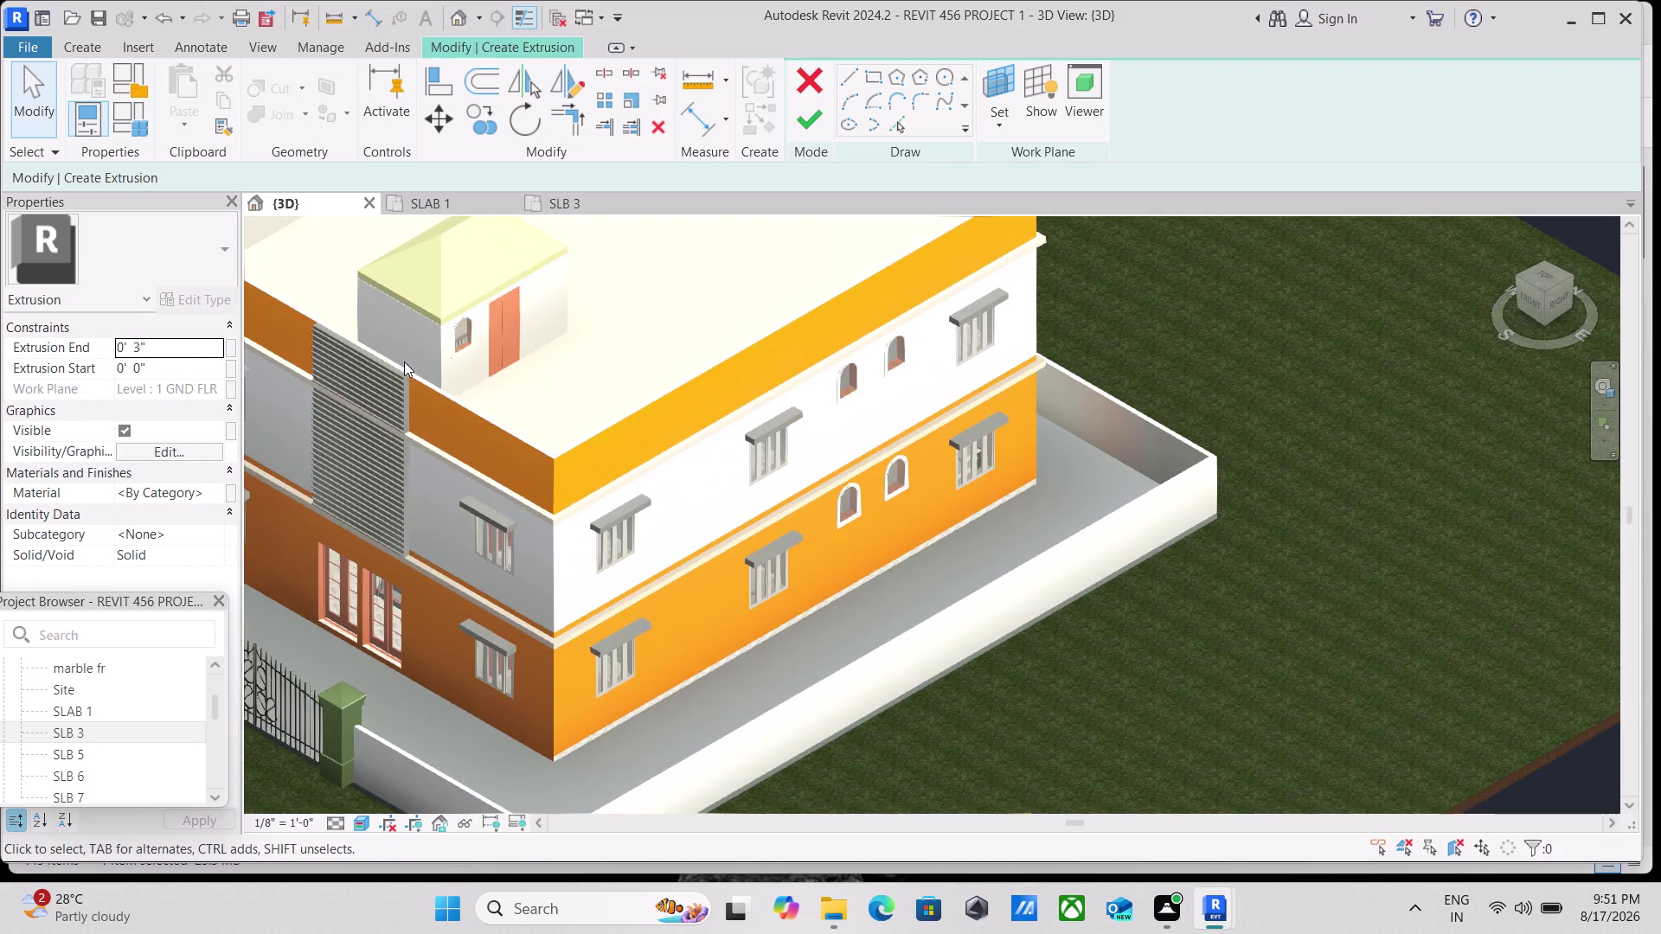
scroll(up, 3)
scroll(up, 3)
middle_drag(407, 438, 637, 525)
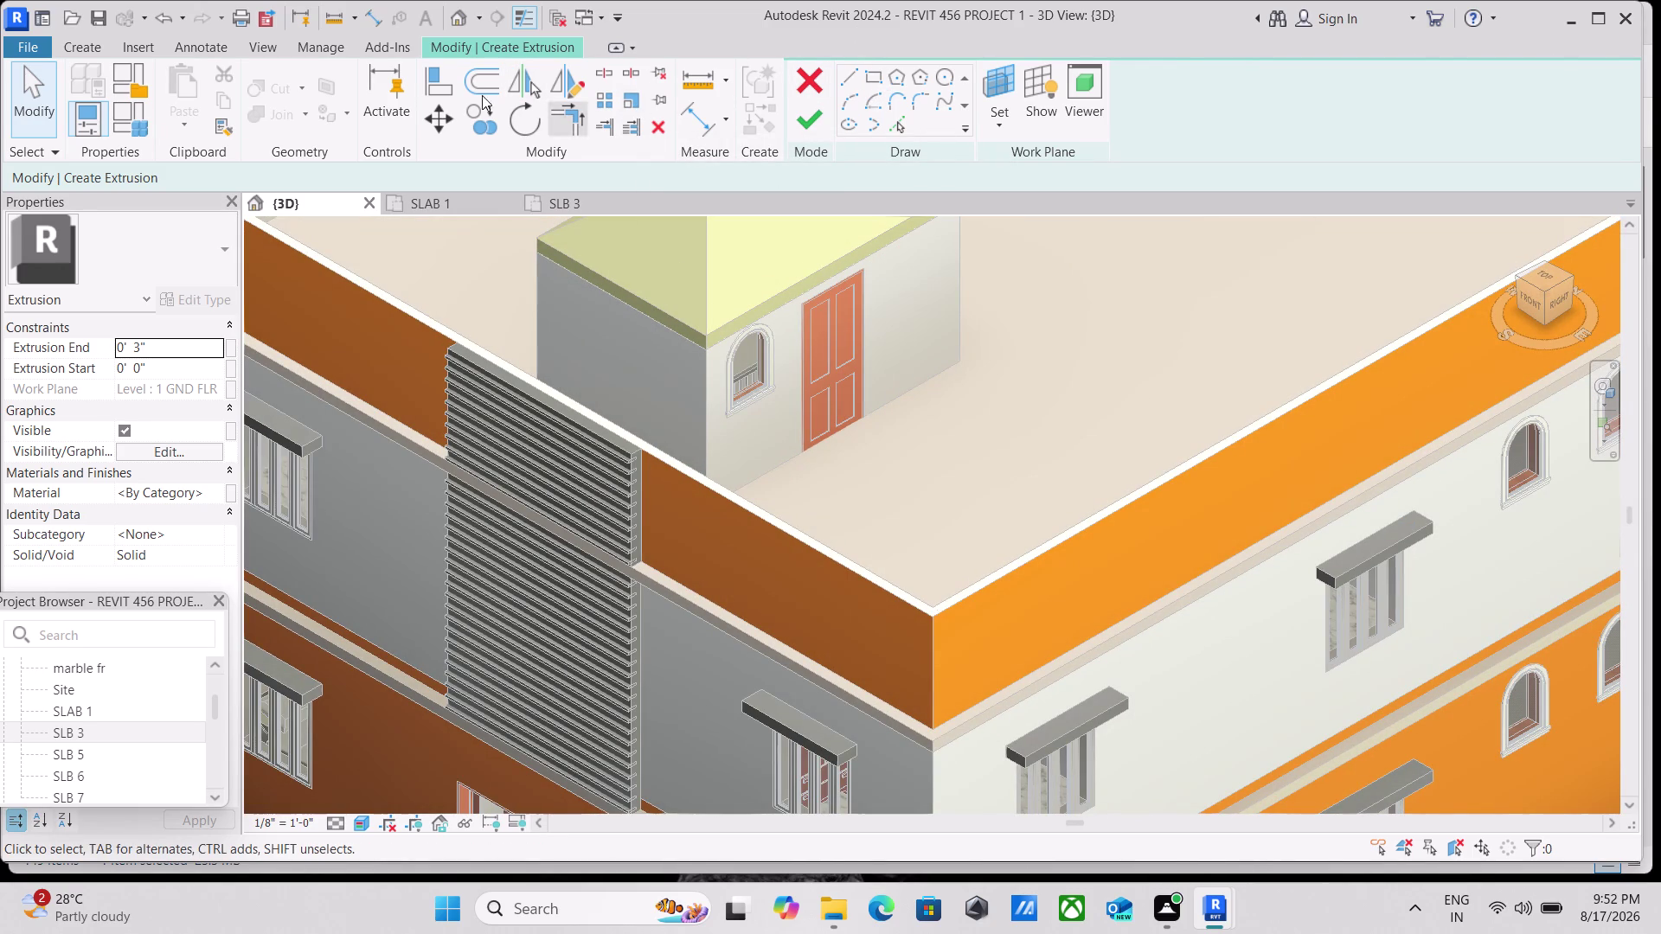
Set the extrusion's work plane to the corner wall face beside the louvers.
click(69, 45)
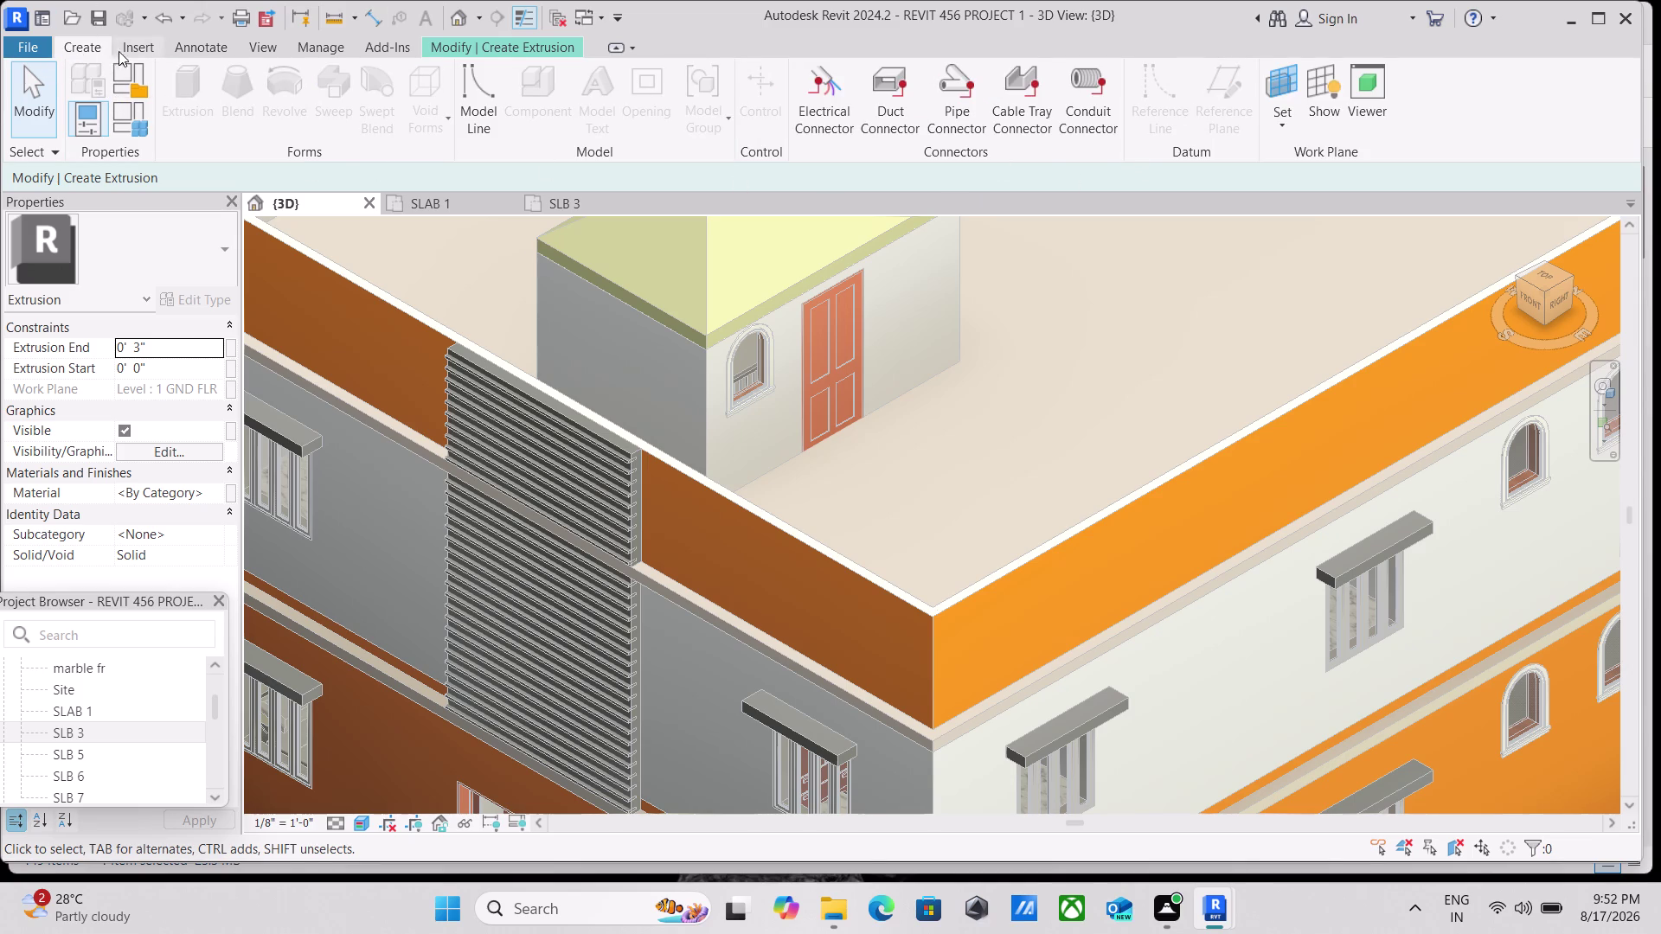
scroll(down, 3)
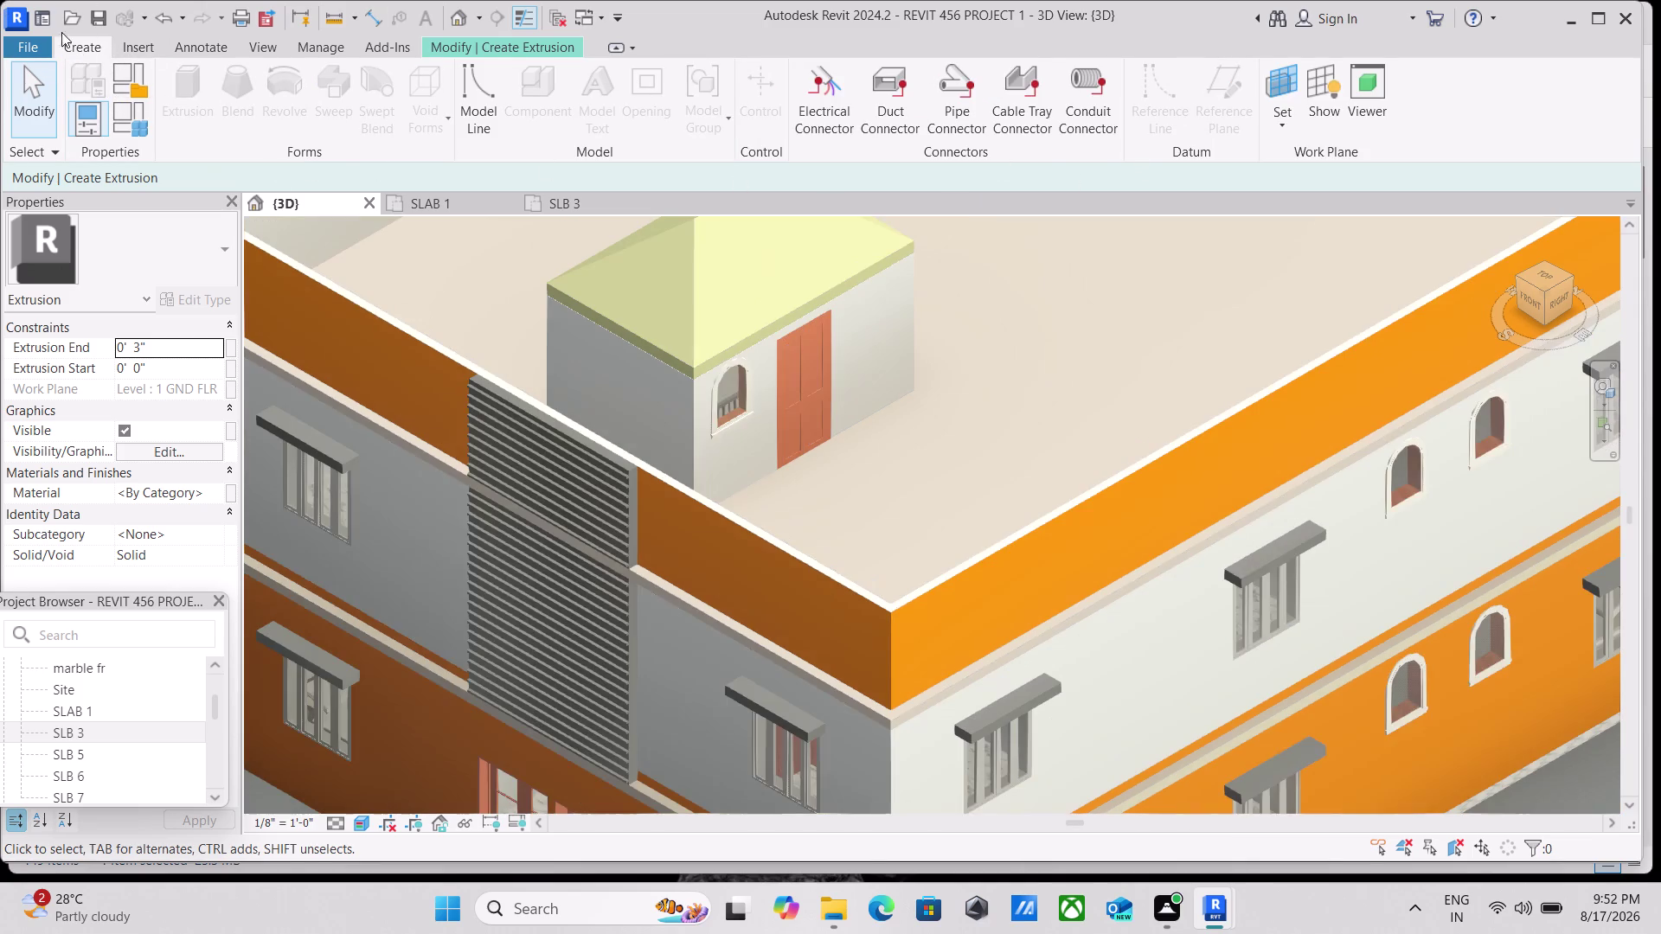
click(1285, 123)
click(1315, 206)
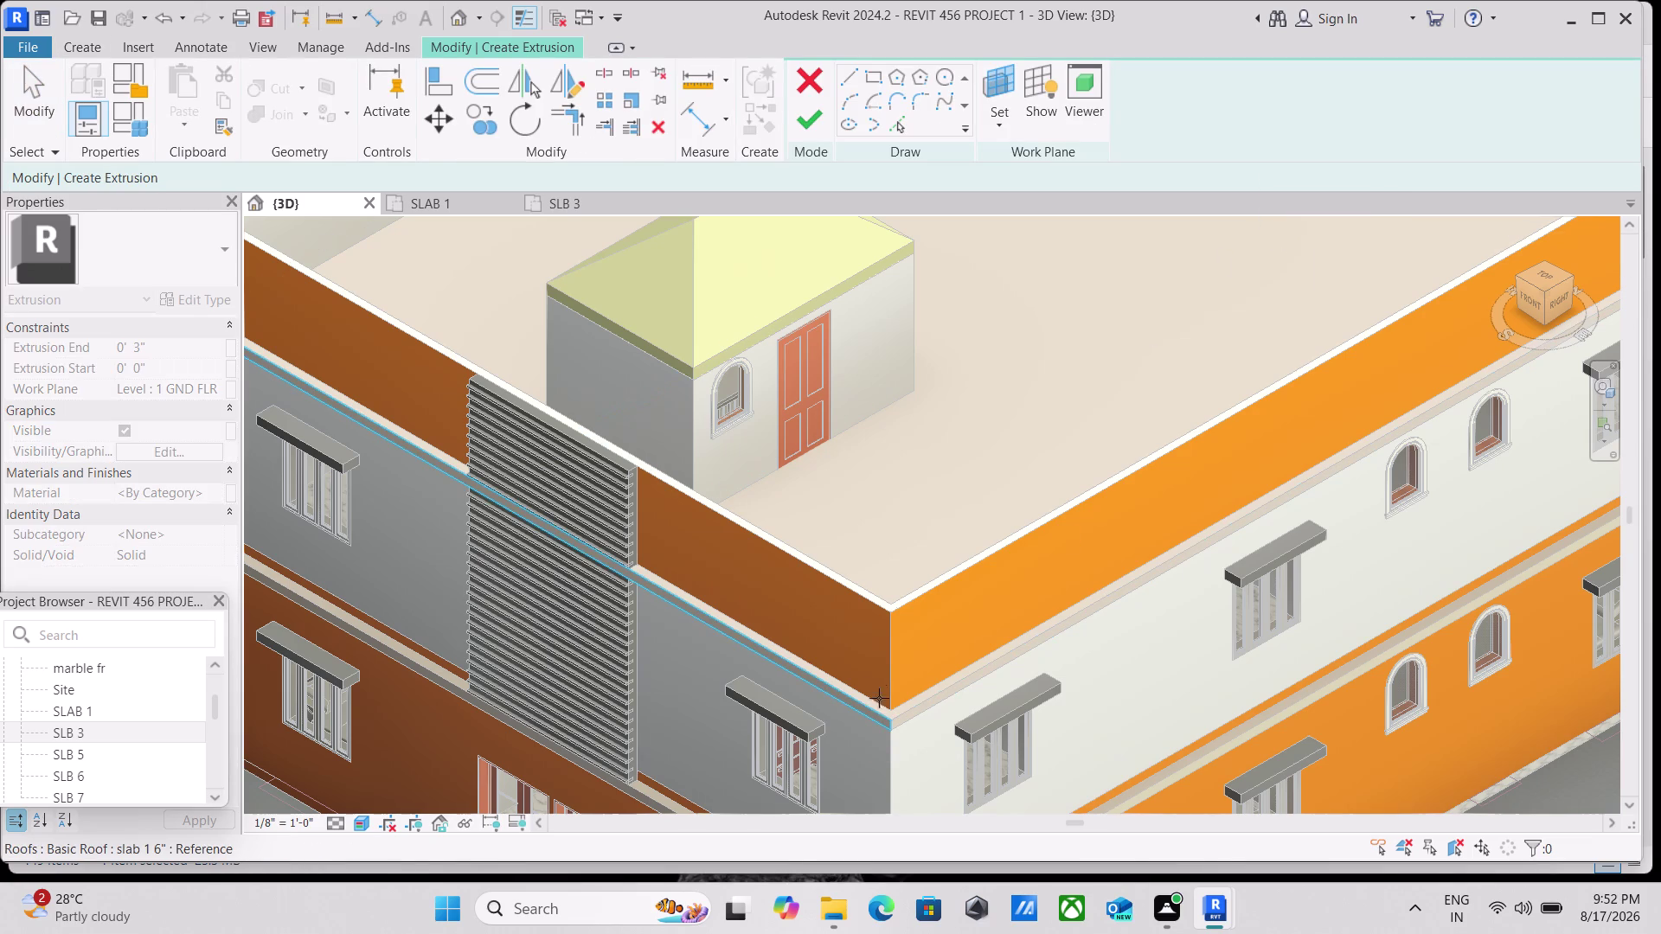
click(886, 617)
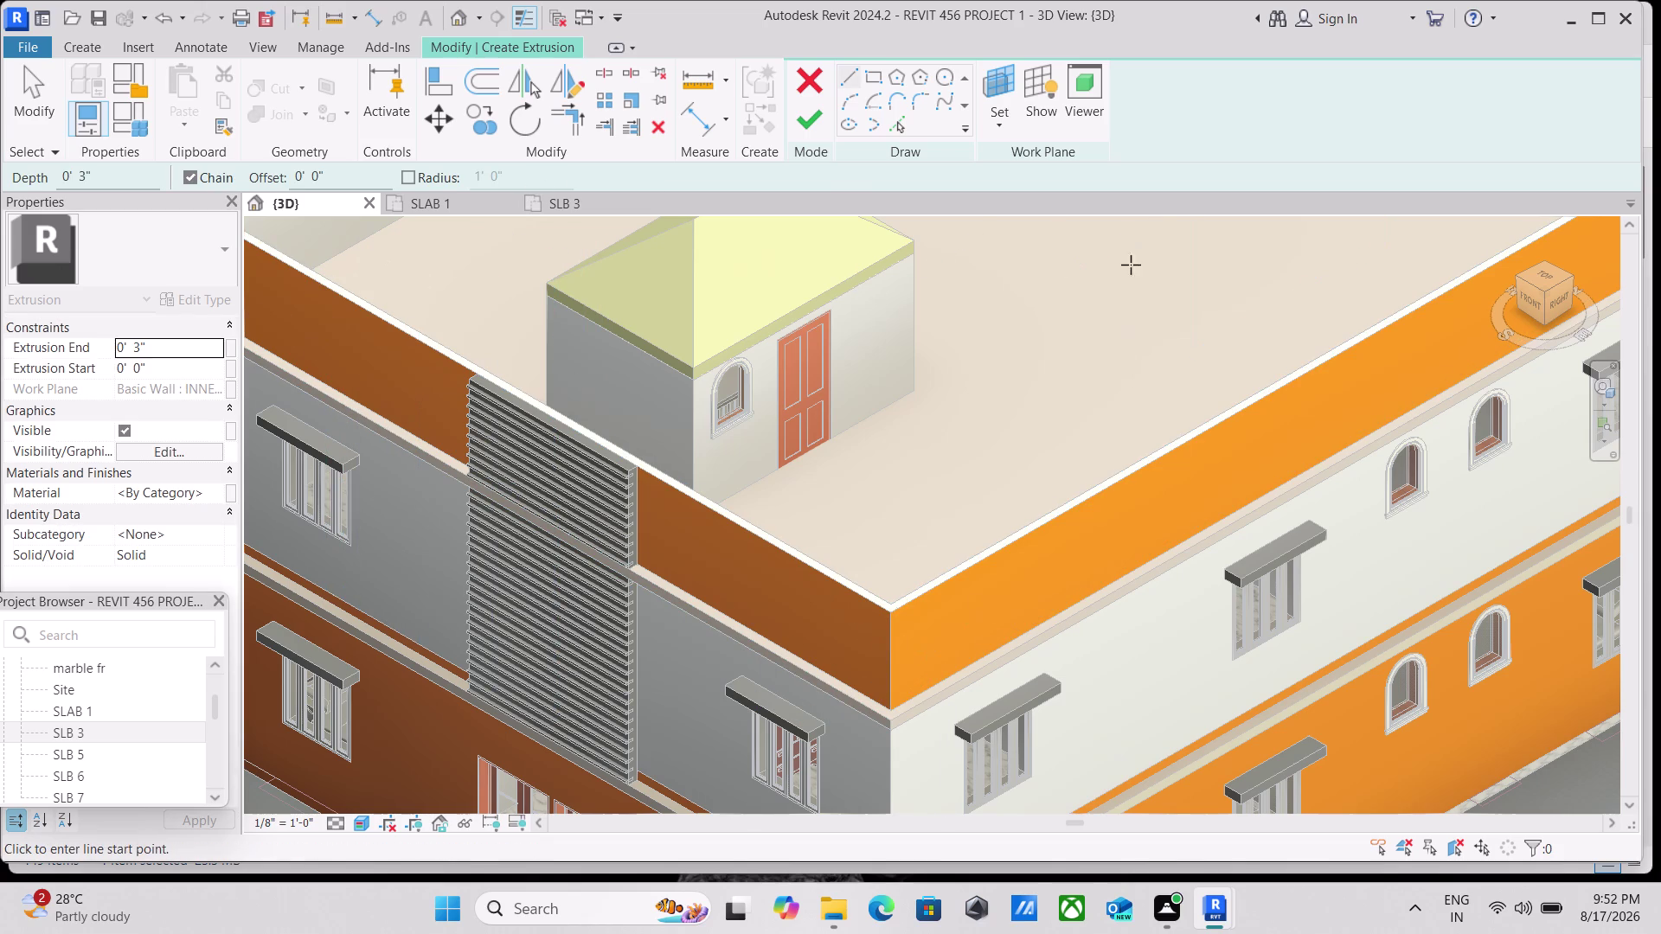
Set the extrusion's work plane to the gray outer wall face beside the louvers.
click(991, 118)
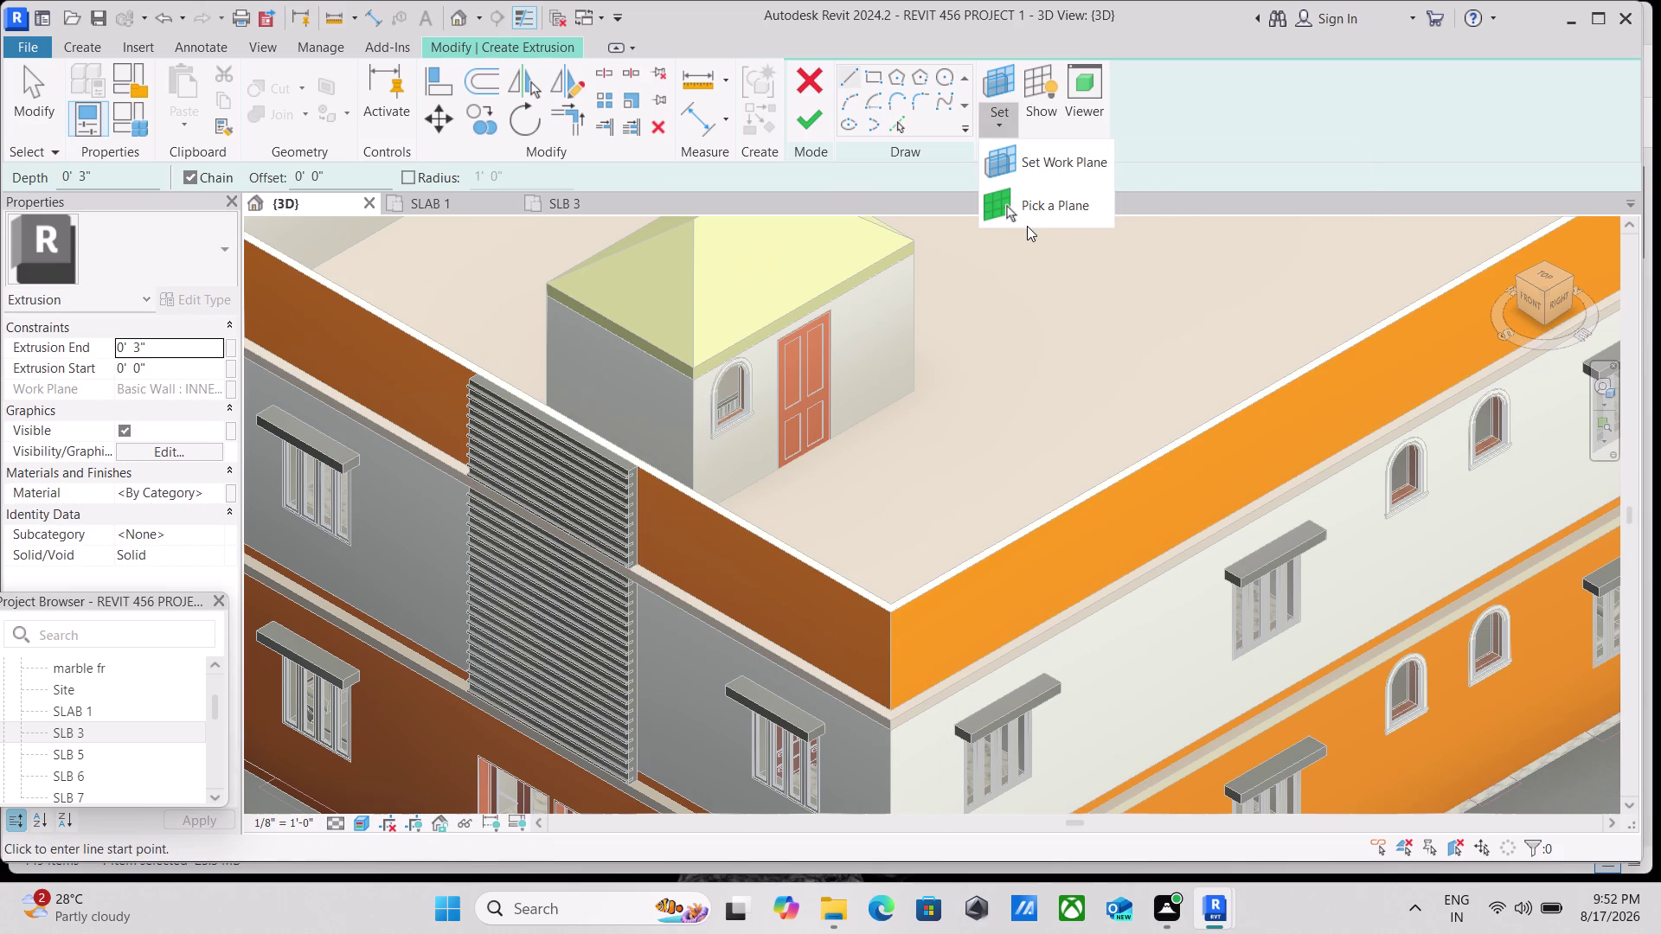
click(1031, 214)
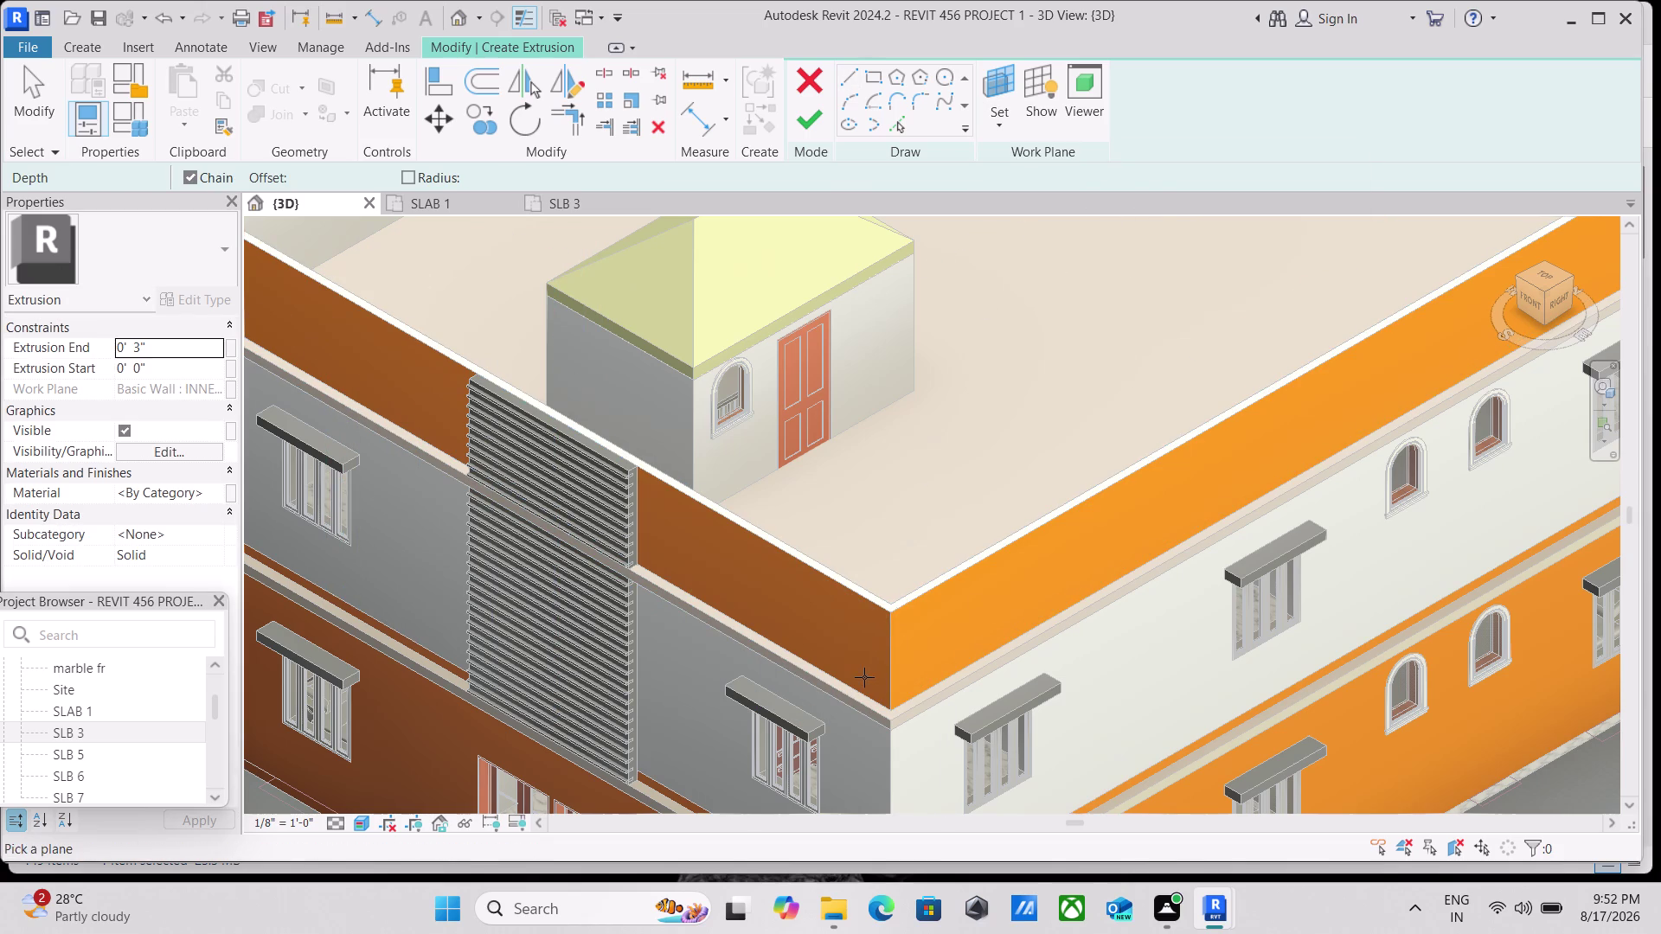
scroll(down, 3)
middle_drag(852, 642, 803, 398)
scroll(down, 3)
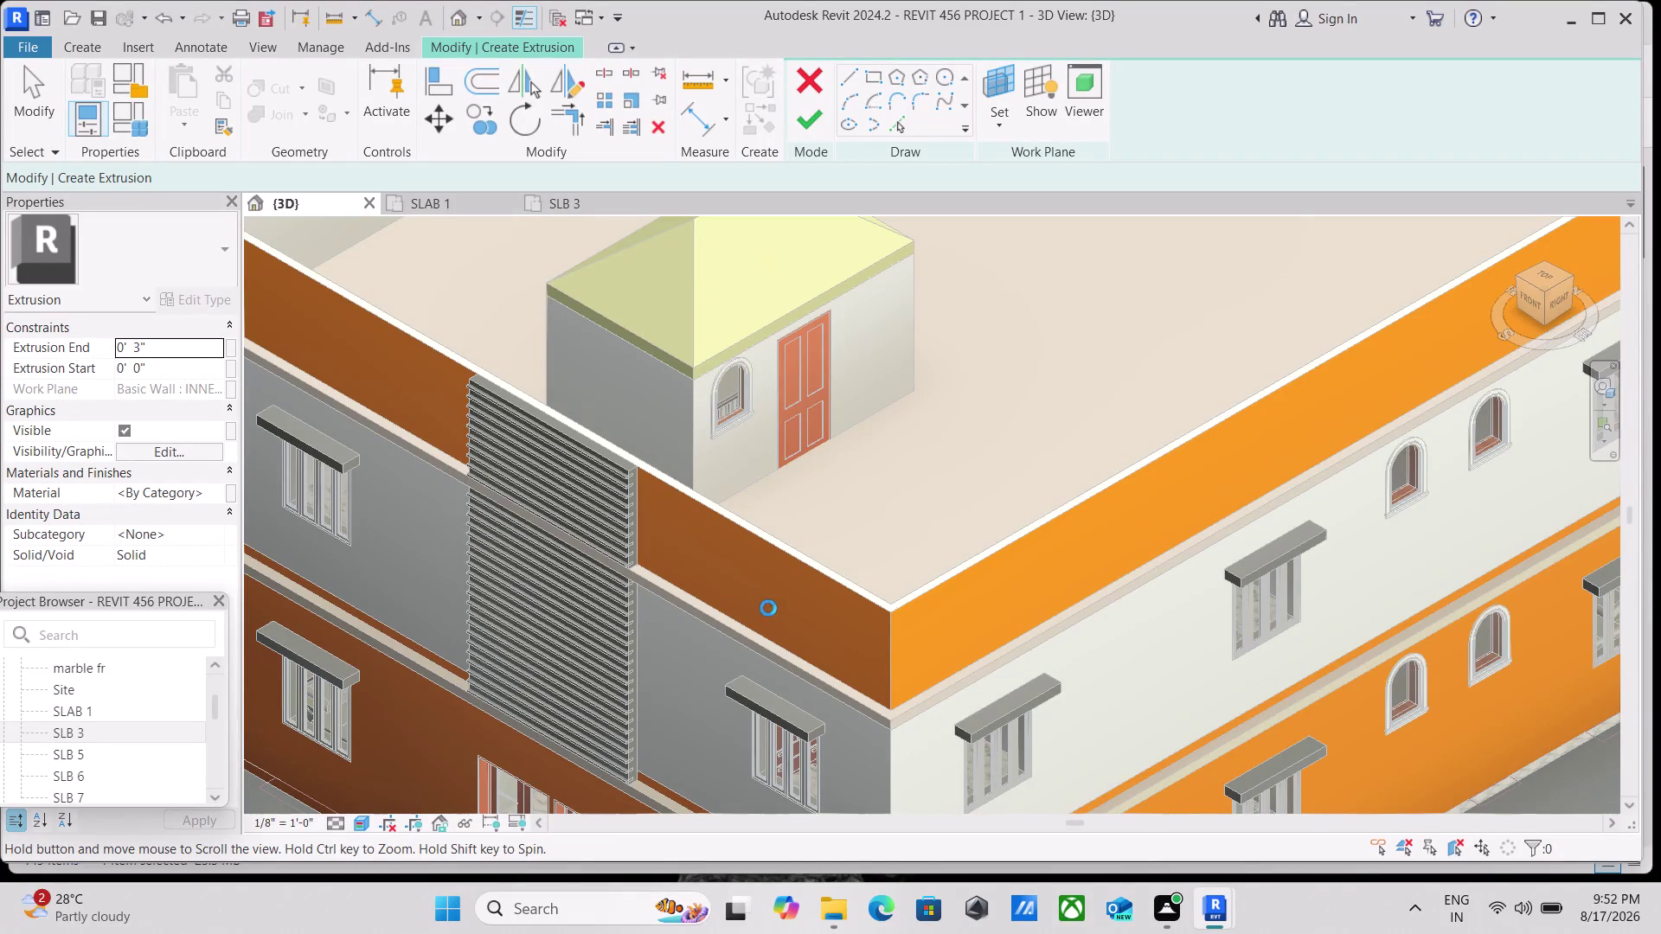
middle_drag(768, 608, 767, 372)
scroll(down, 3)
scroll(up, 3)
scroll(down, 3)
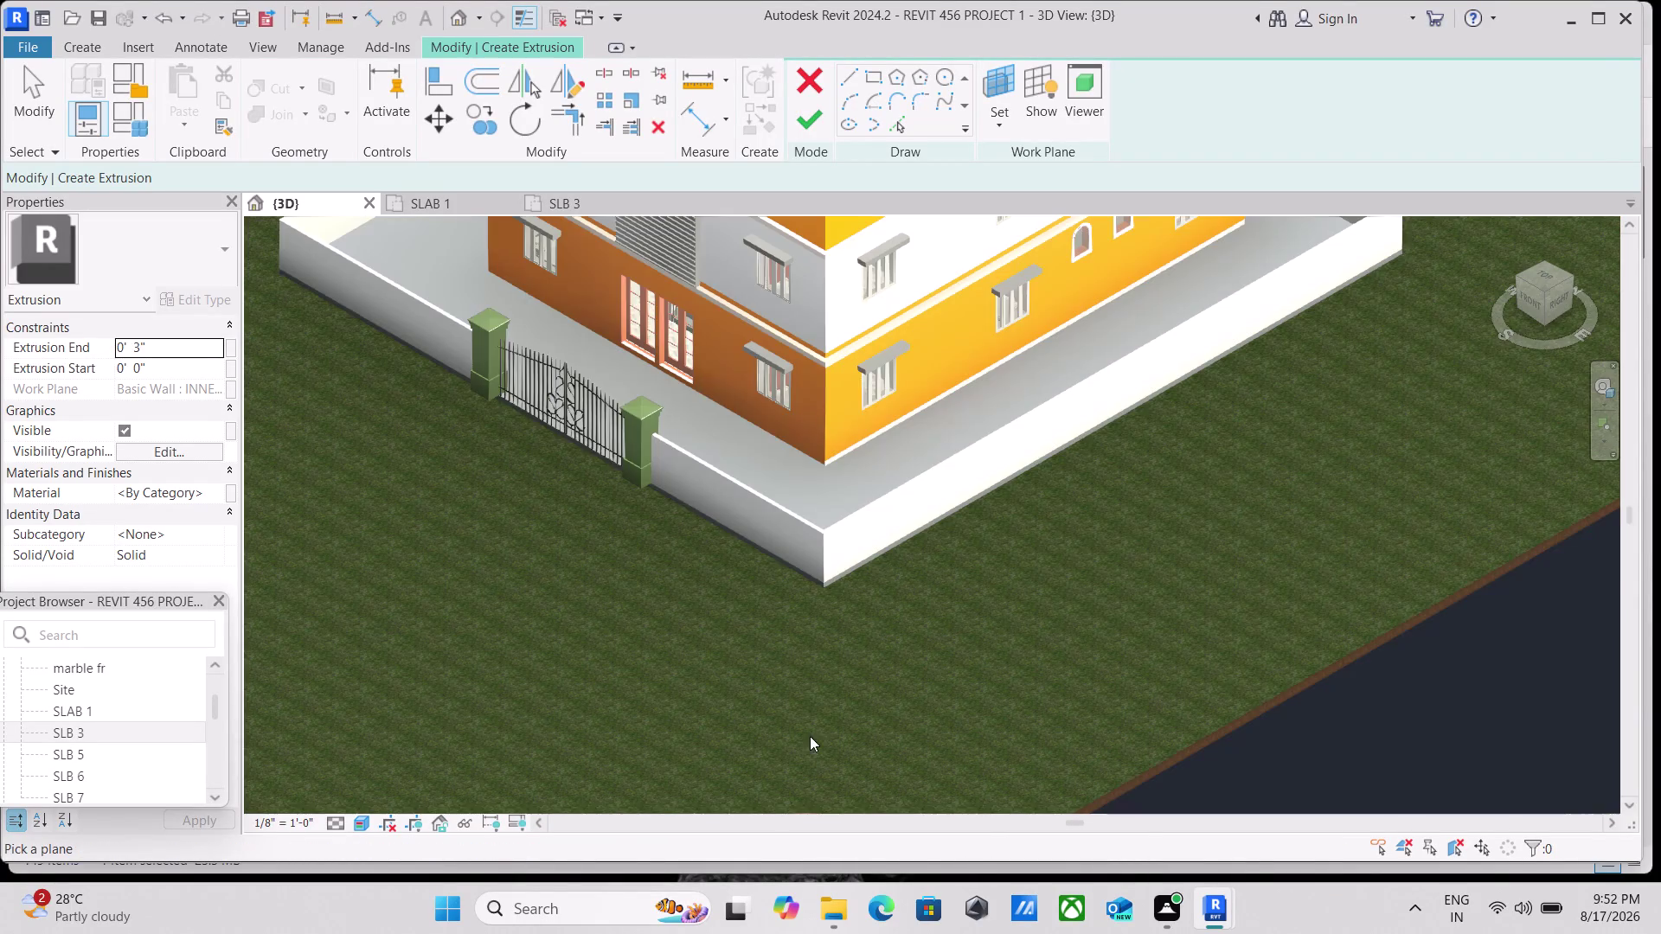
scroll(up, 3)
scroll(up, 3)
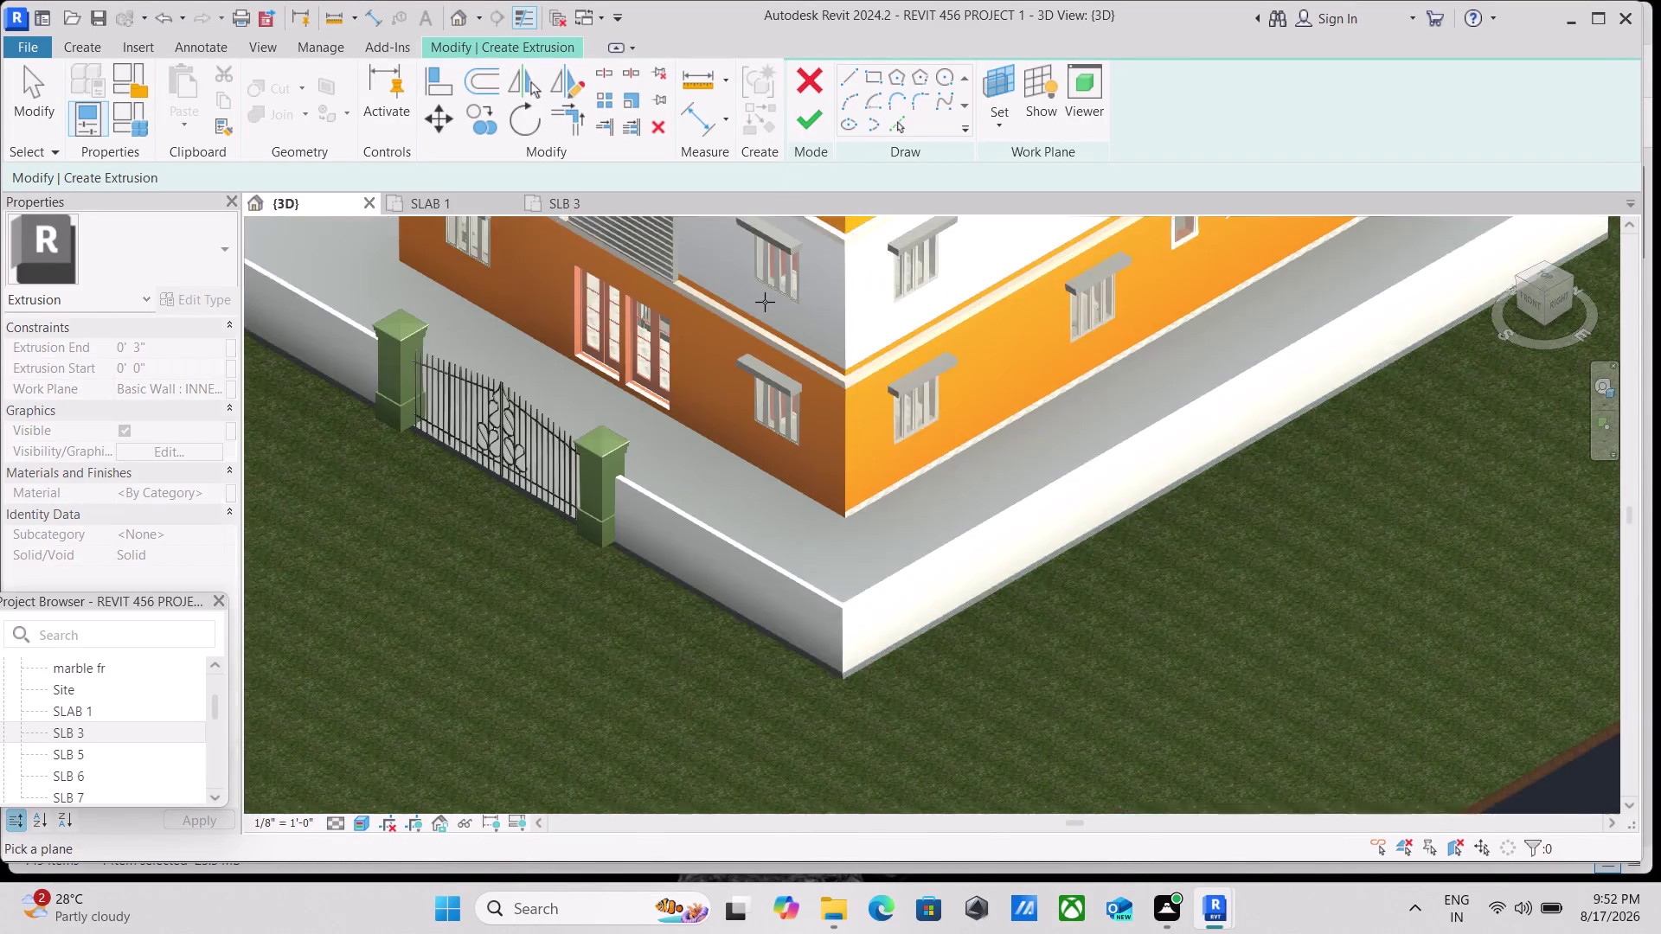
middle_drag(766, 301, 718, 610)
scroll(up, 3)
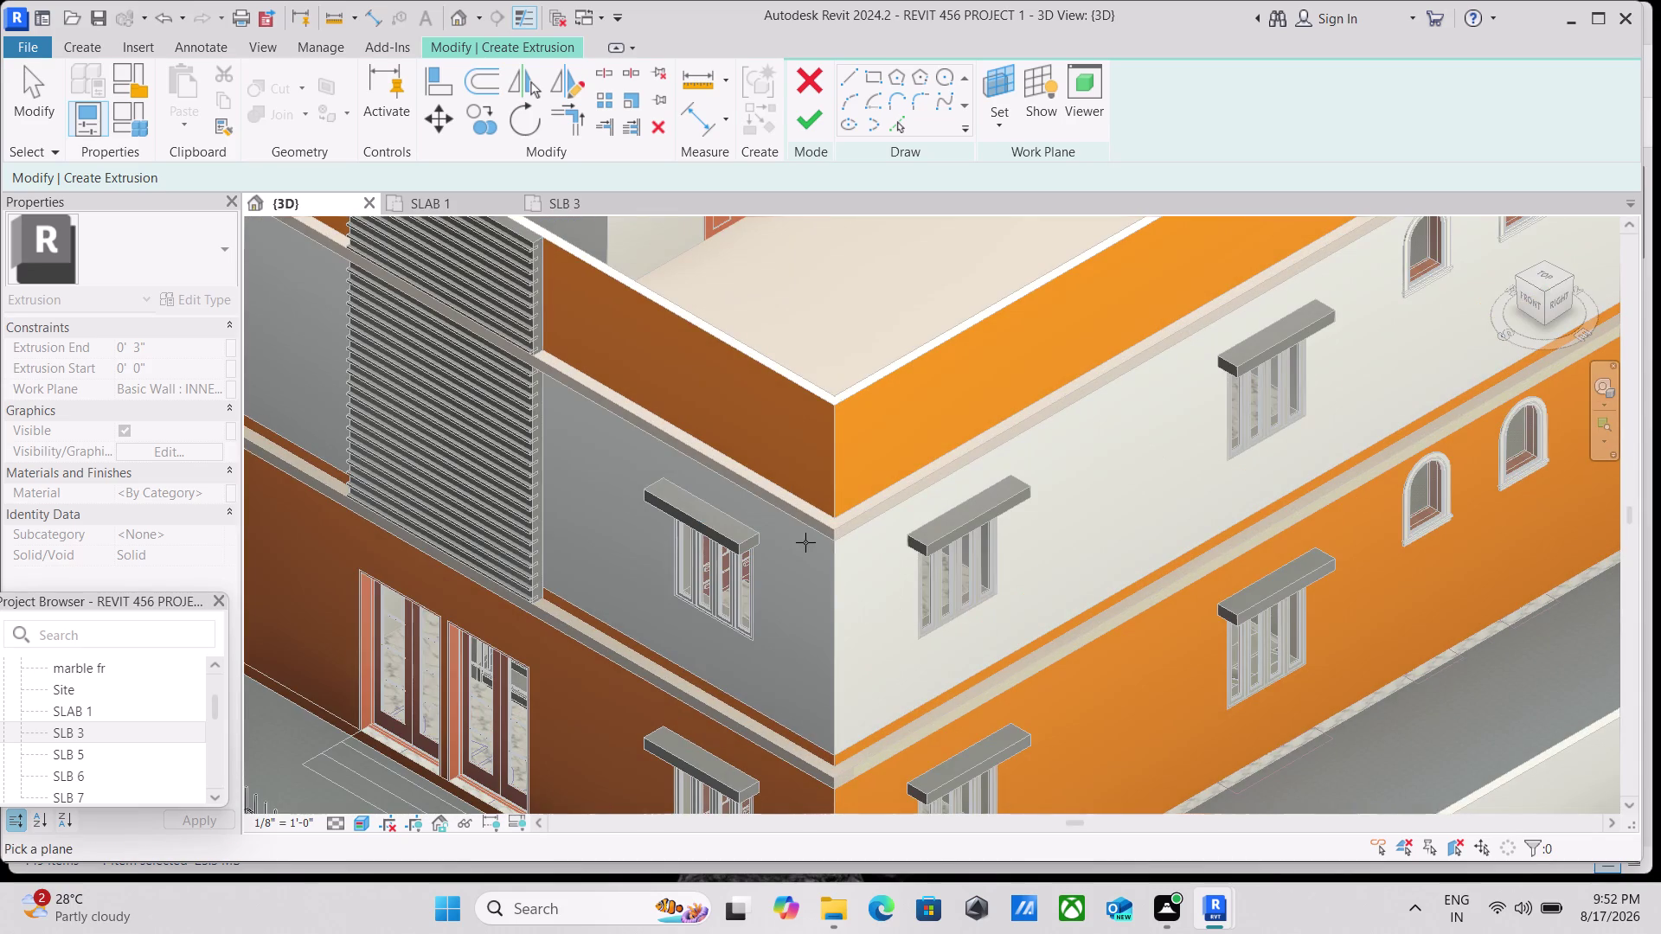
click(827, 585)
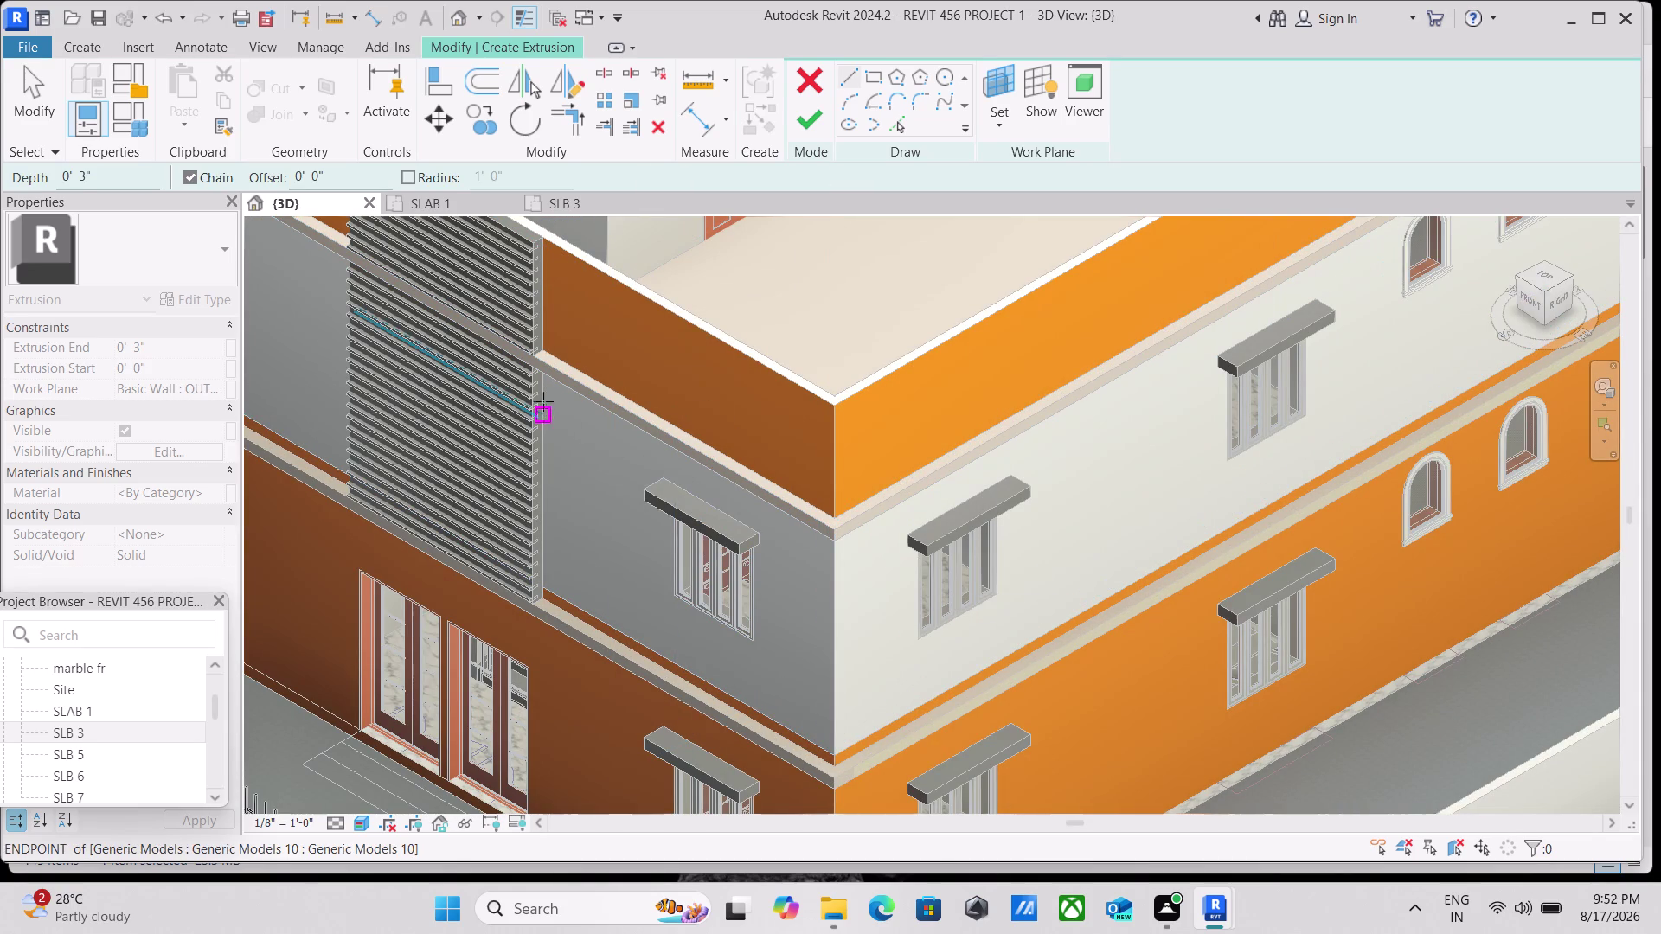
Bring up the Create tools and show the whole house from a ViewCube corner.
scroll(down, 3)
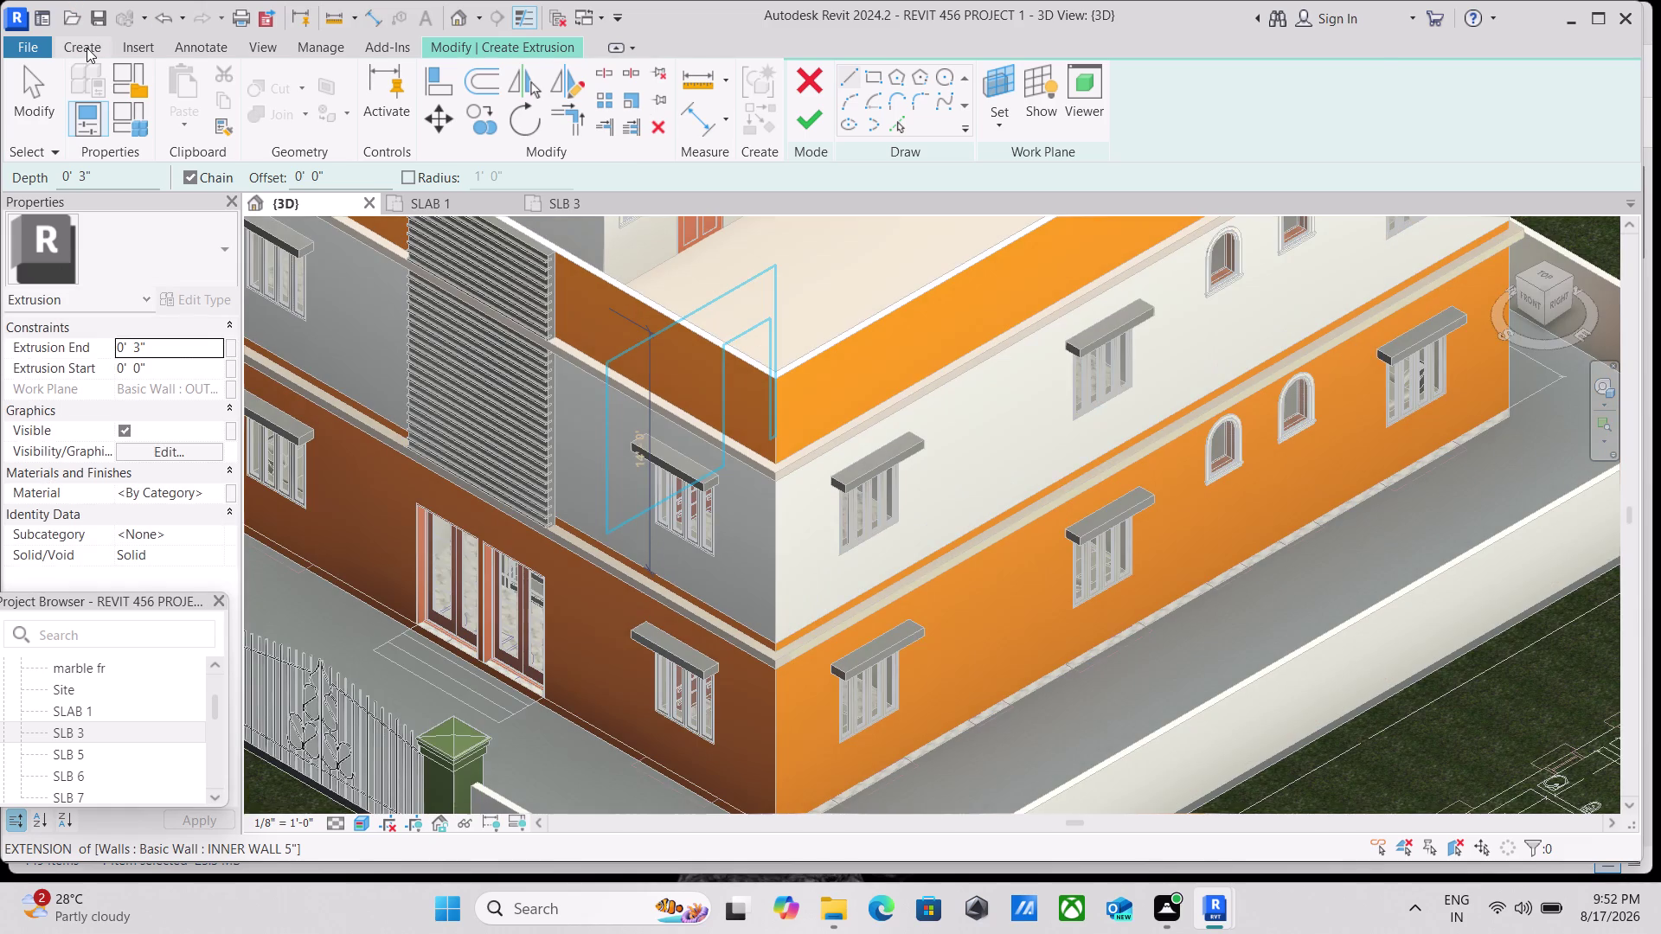
click(87, 48)
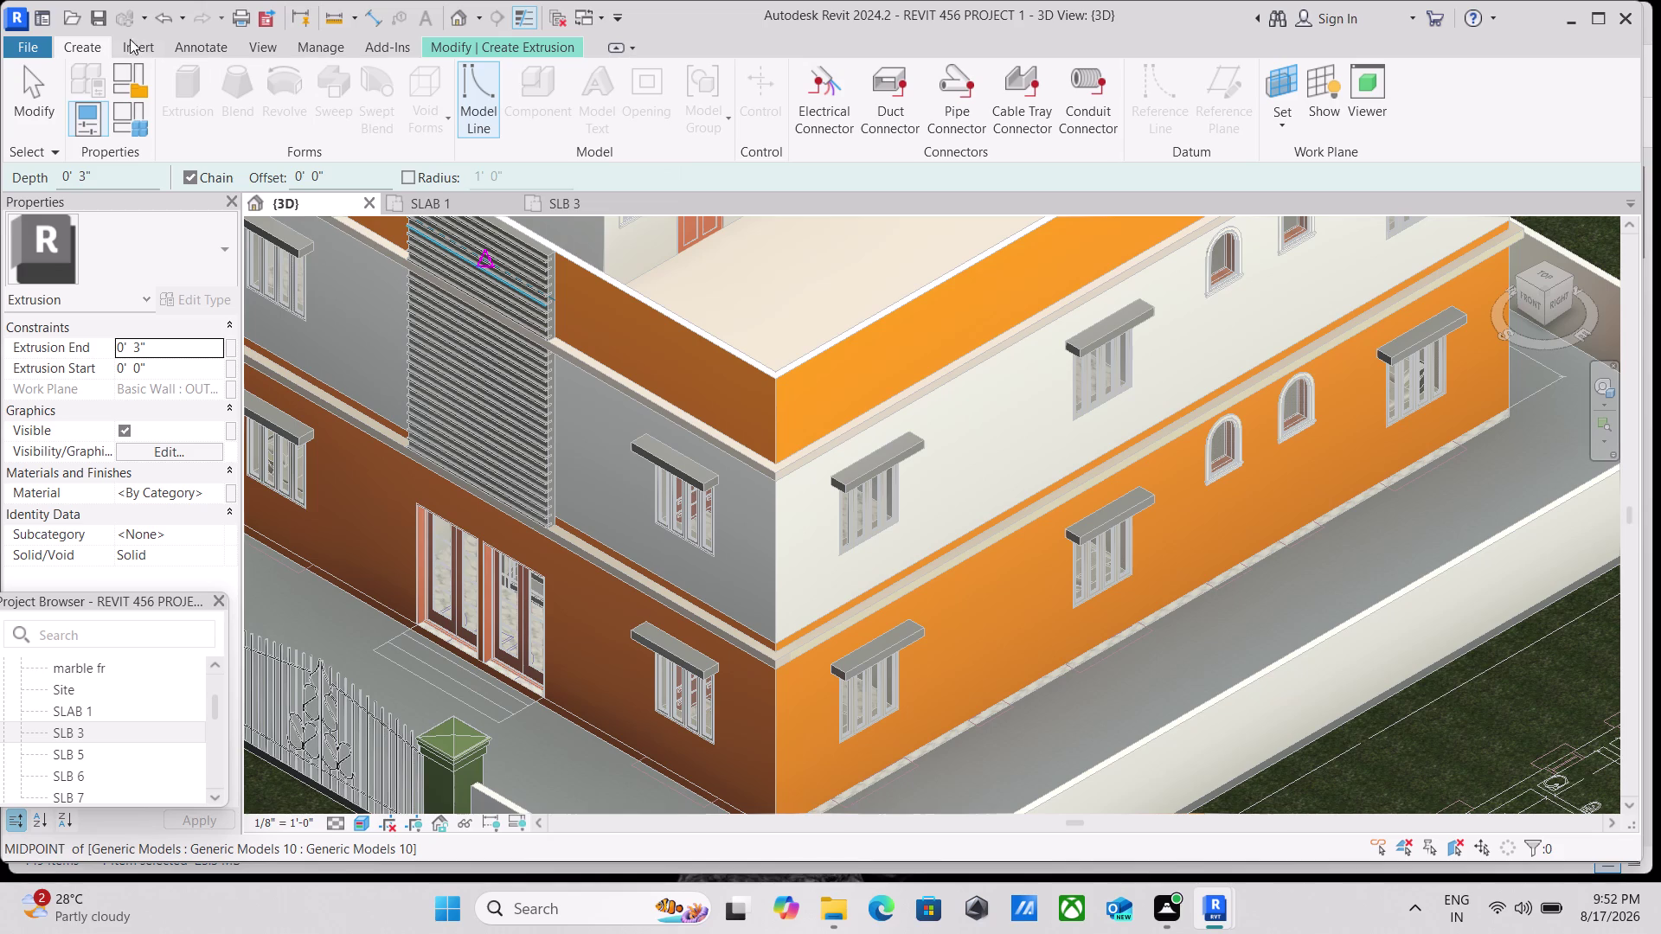
scroll(down, 3)
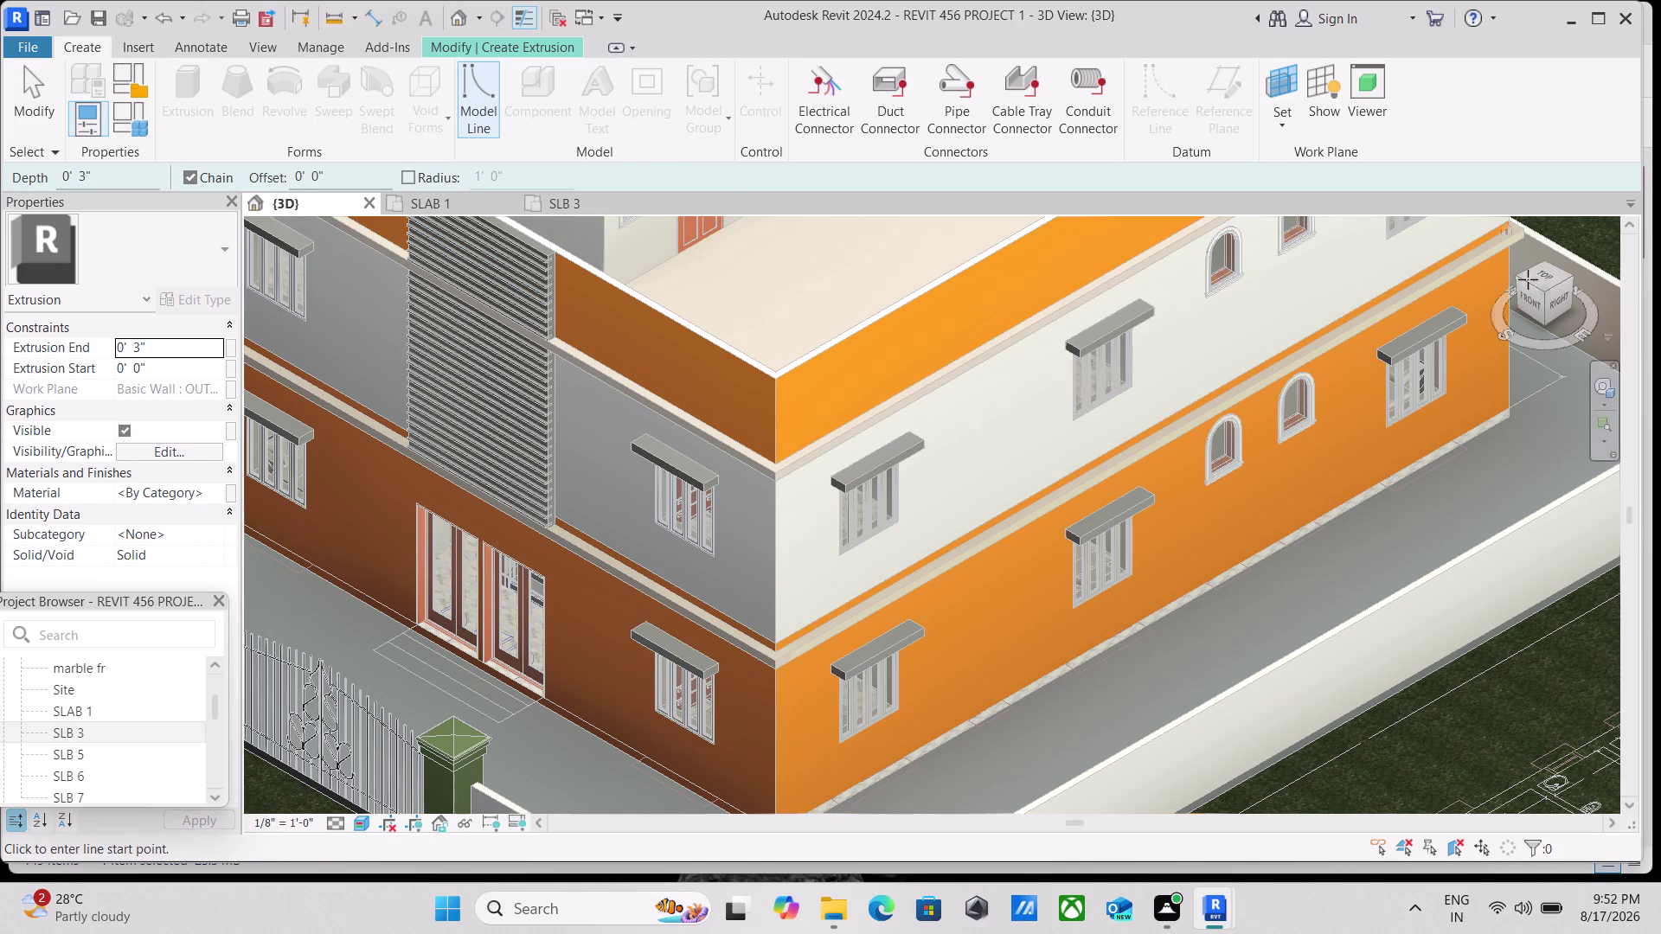
click(1529, 309)
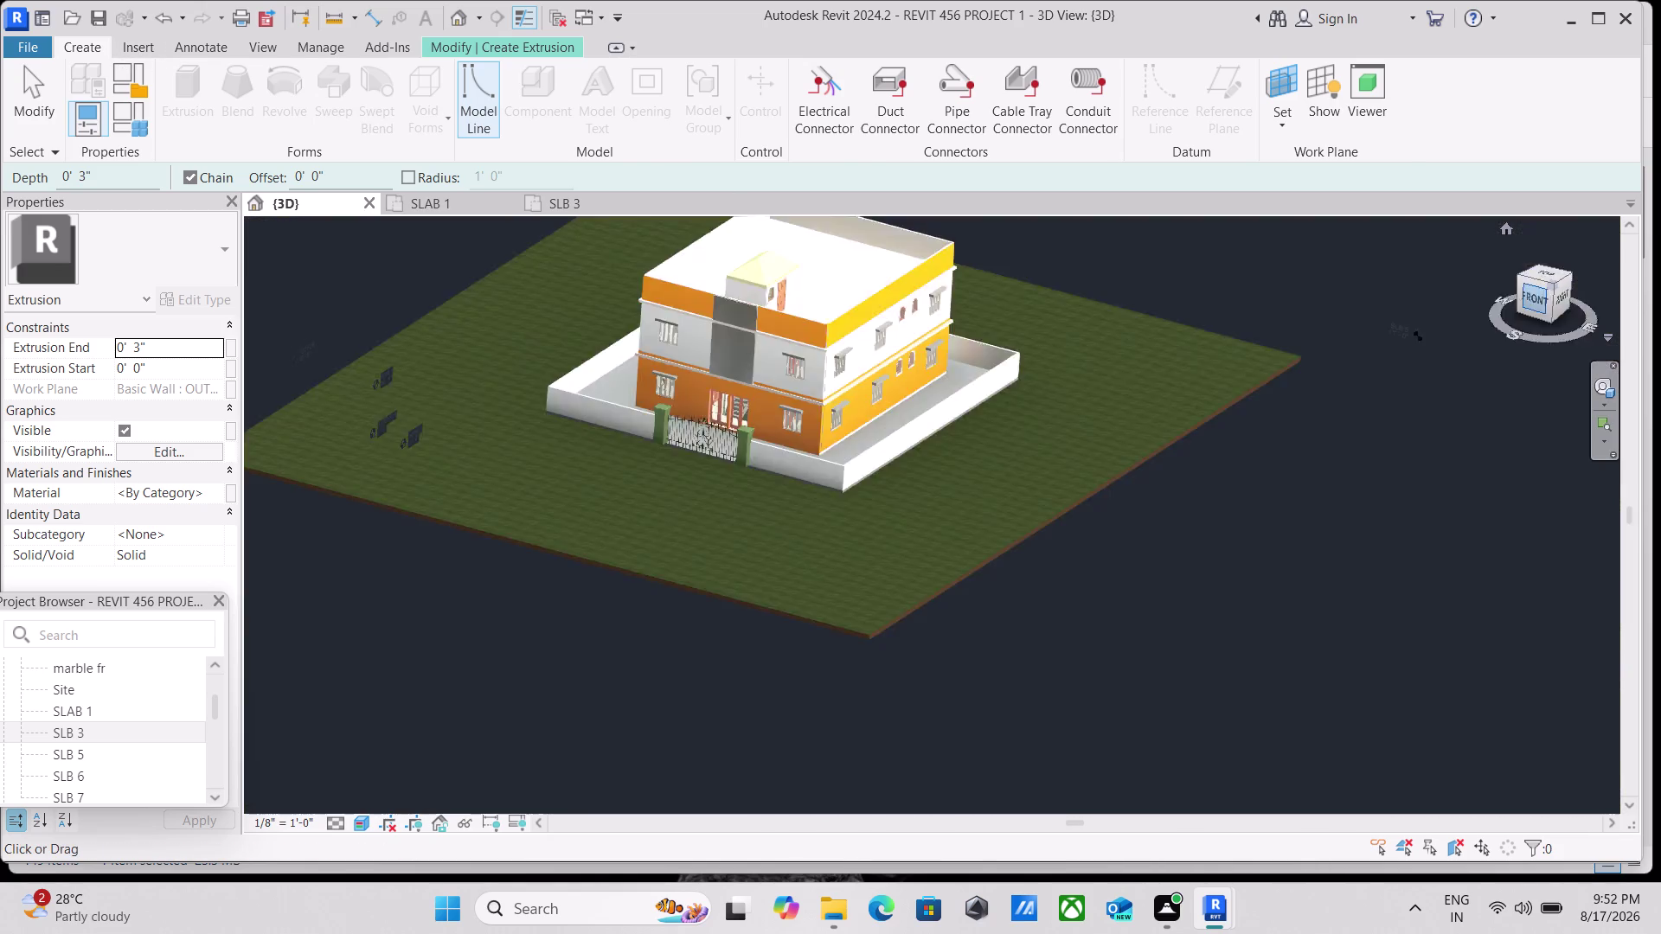
Pan the front facade's top storey into view and bring up the model tools.
scroll(up, 3)
scroll(up, 3)
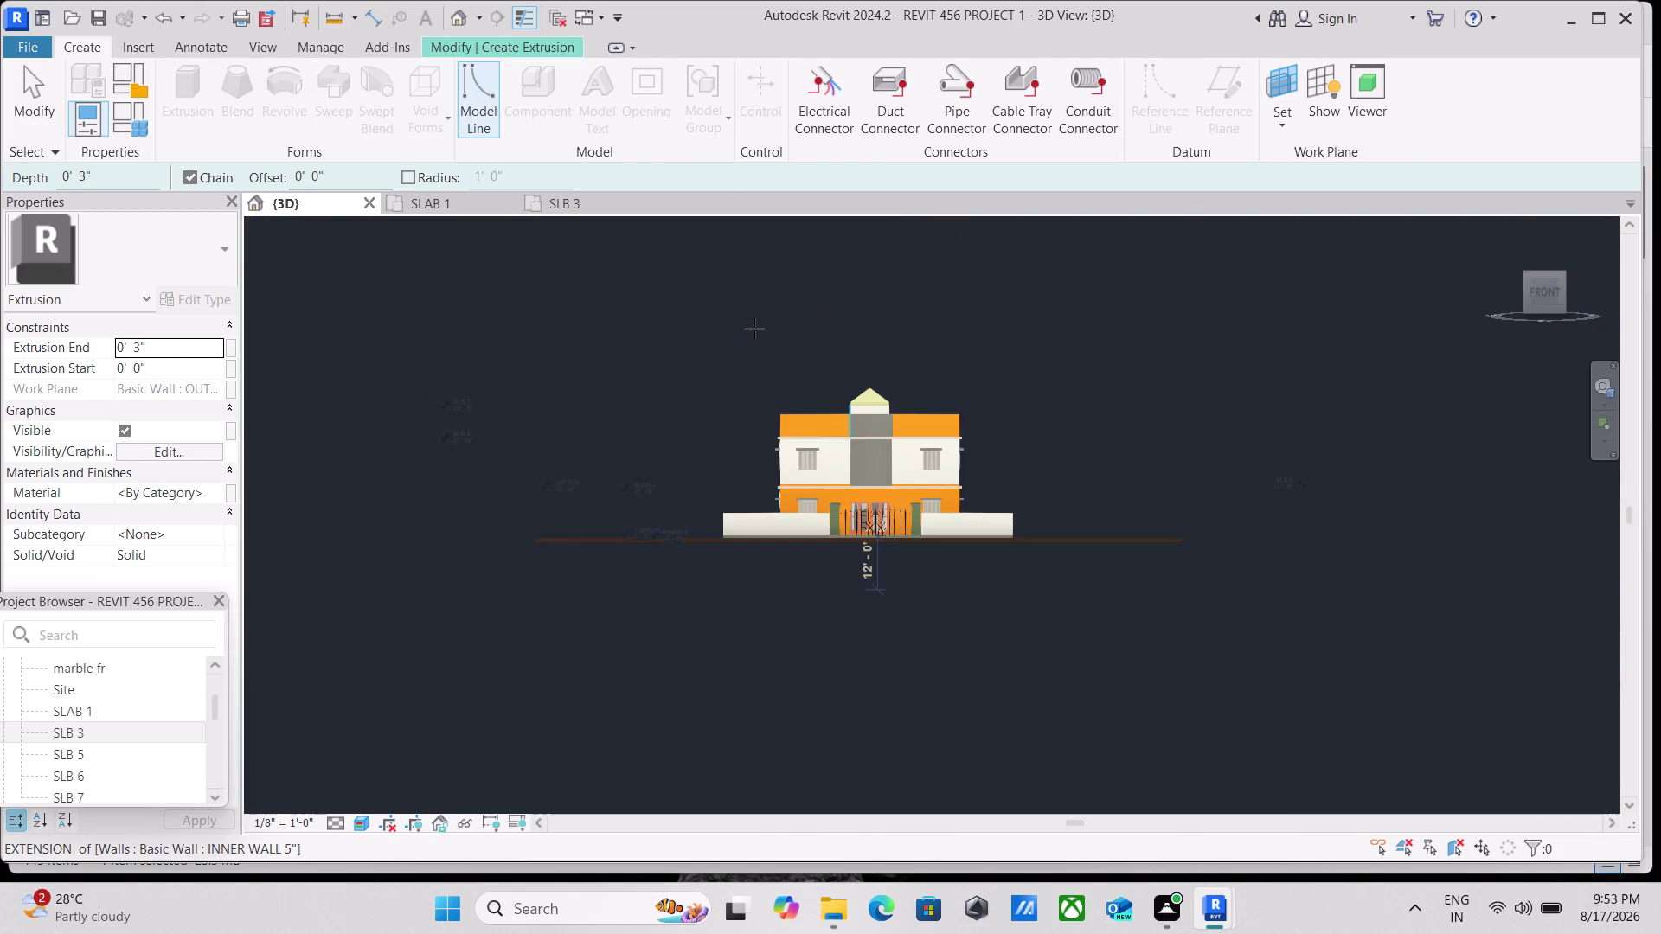
scroll(up, 3)
scroll(up, 3)
scroll(down, 3)
middle_drag(1054, 657, 606, 528)
scroll(up, 3)
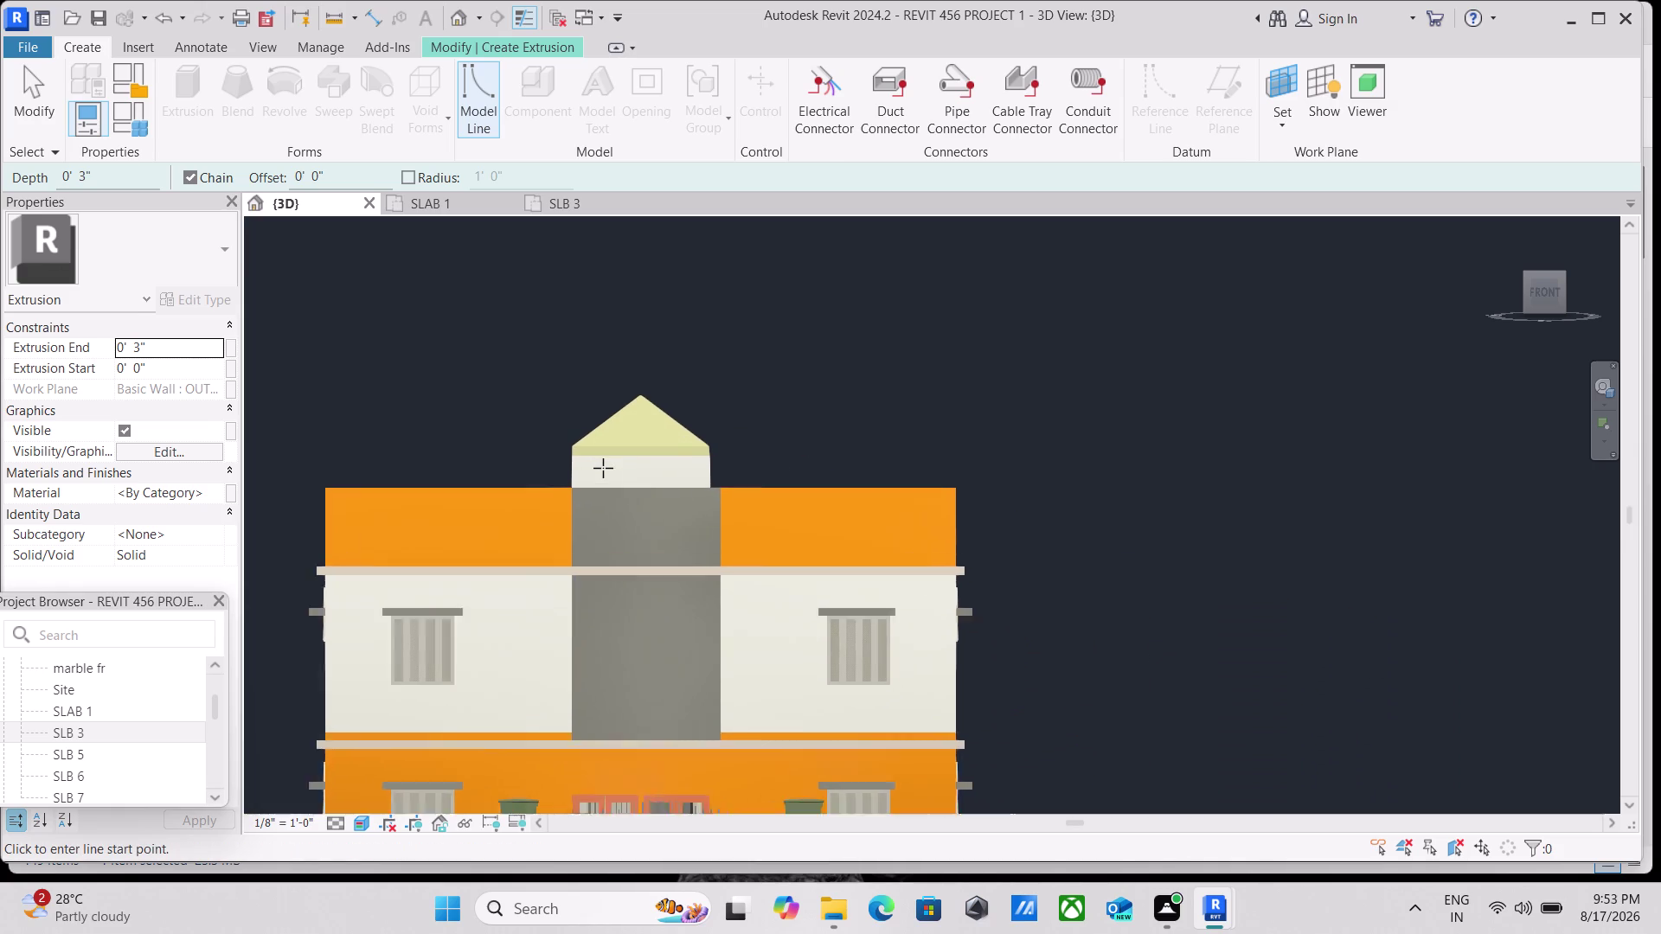
click(85, 47)
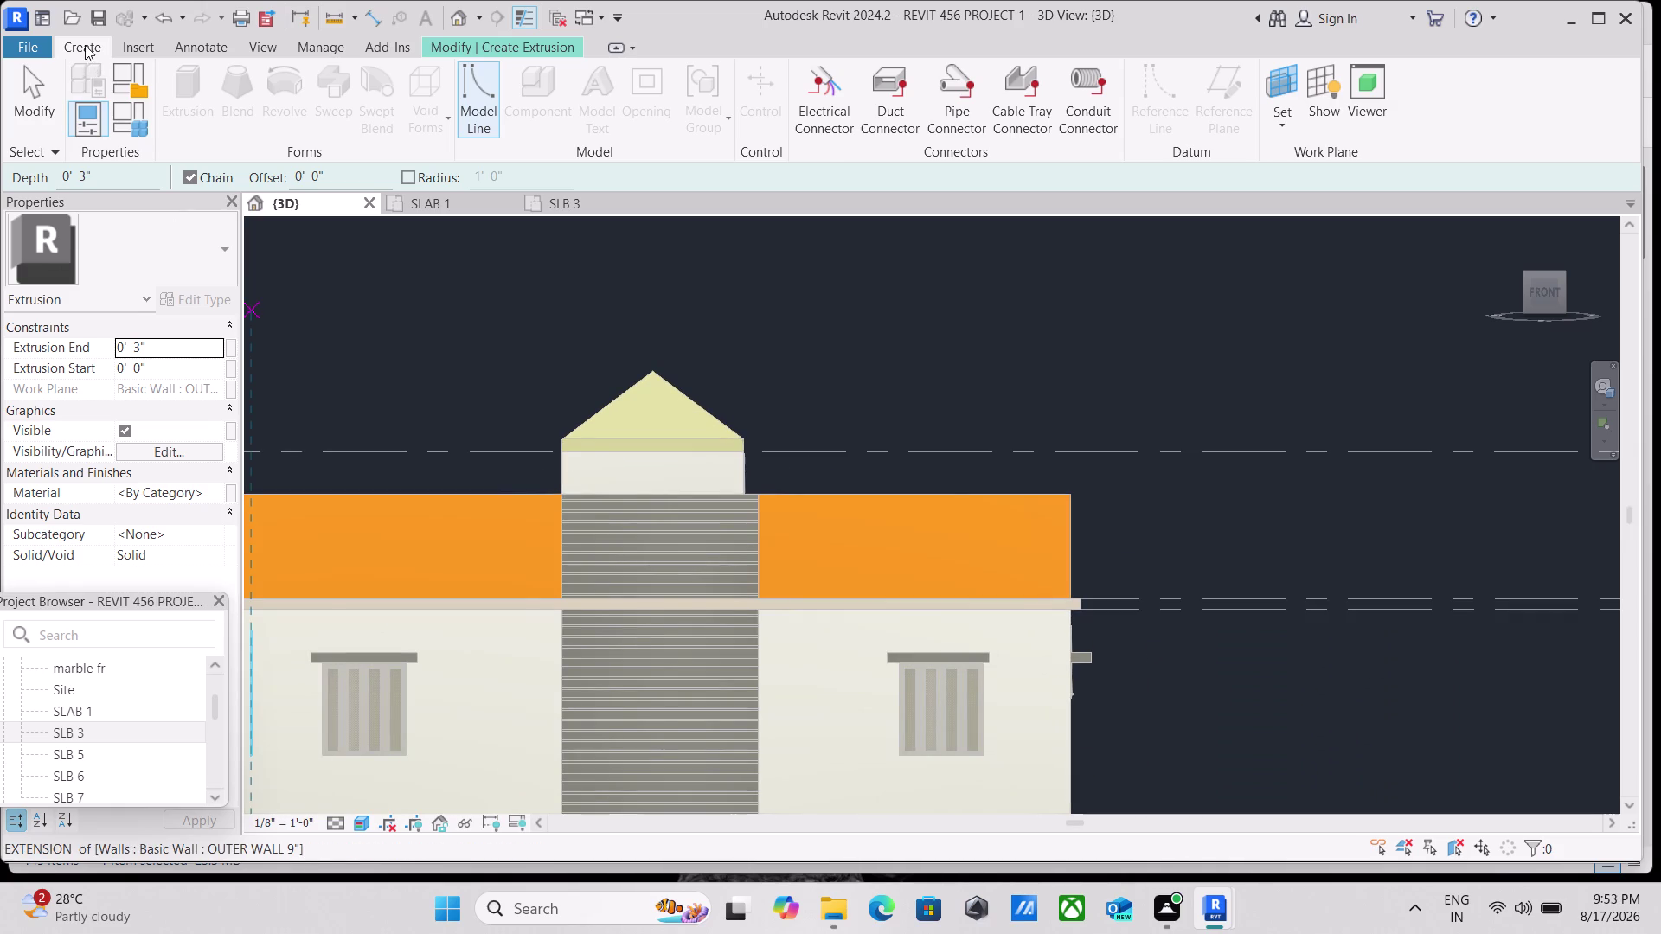
Dismiss the File menu, cancel the unfinished model line and return to the extrusion sketch.
click(12, 48)
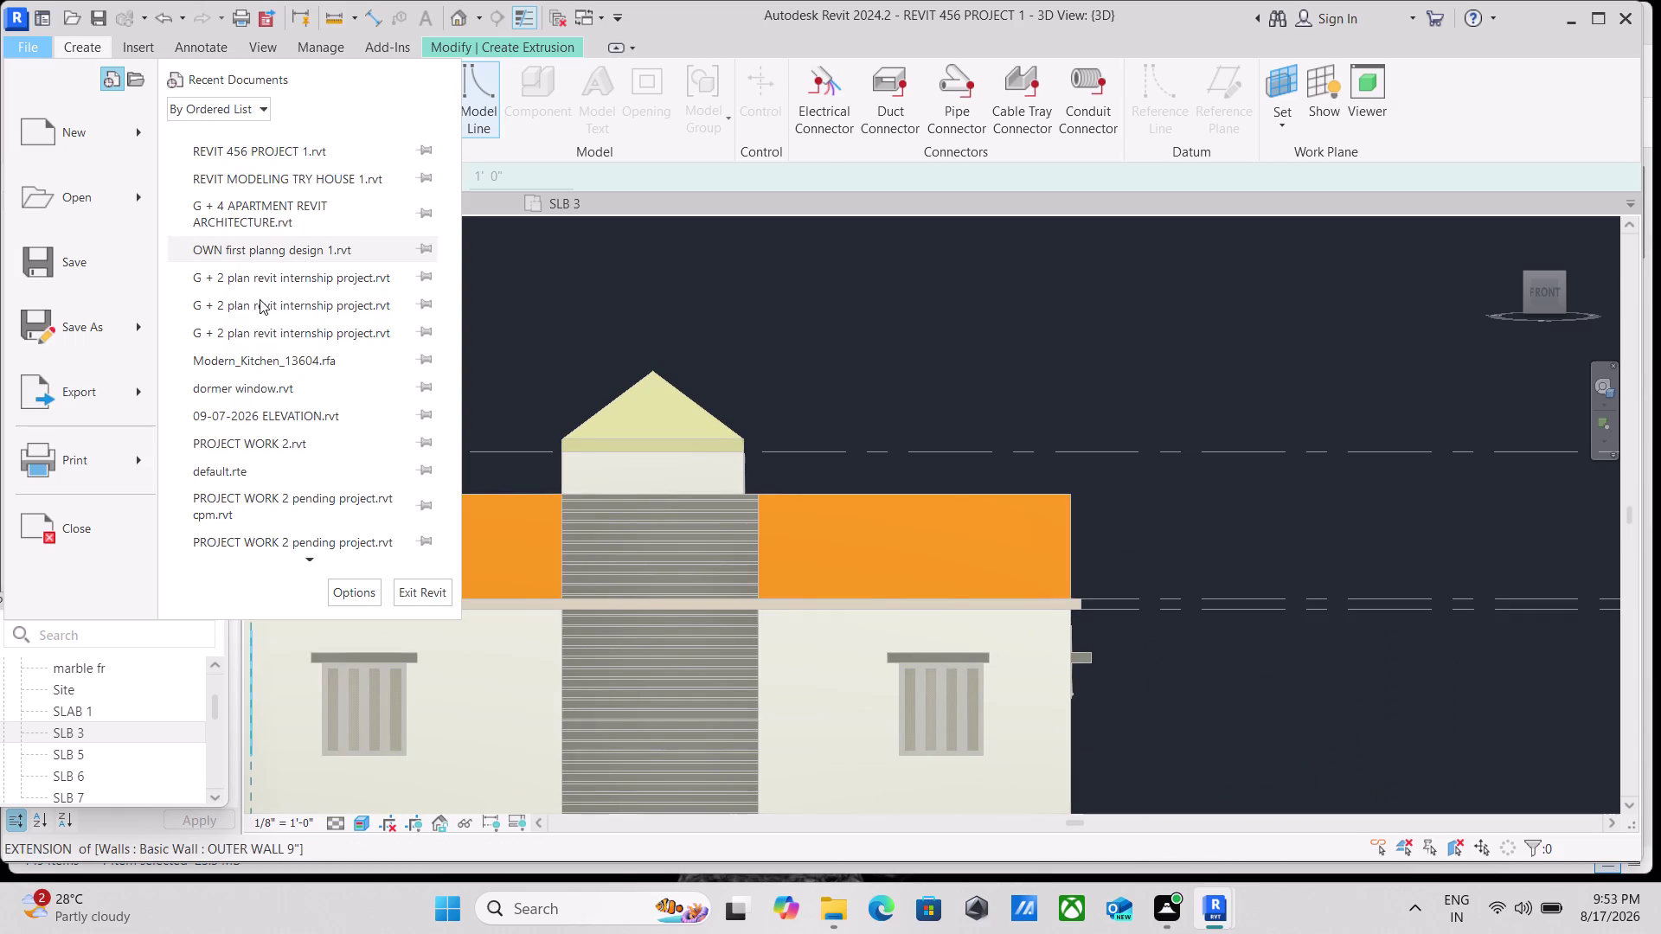
click(576, 261)
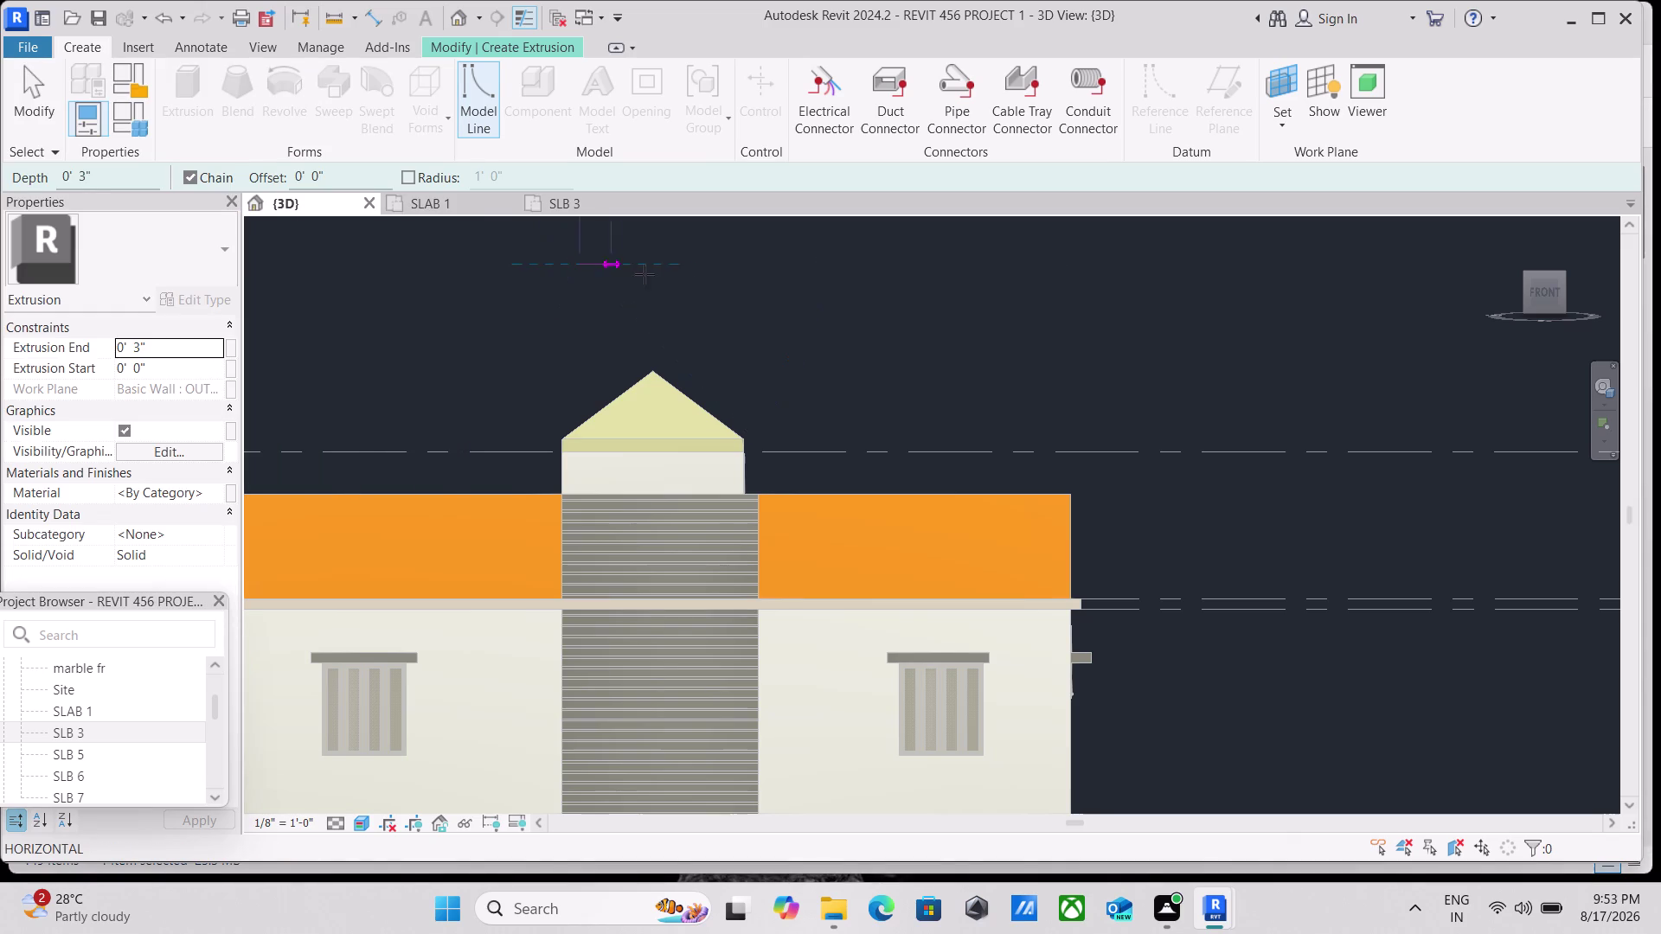
key(Escape)
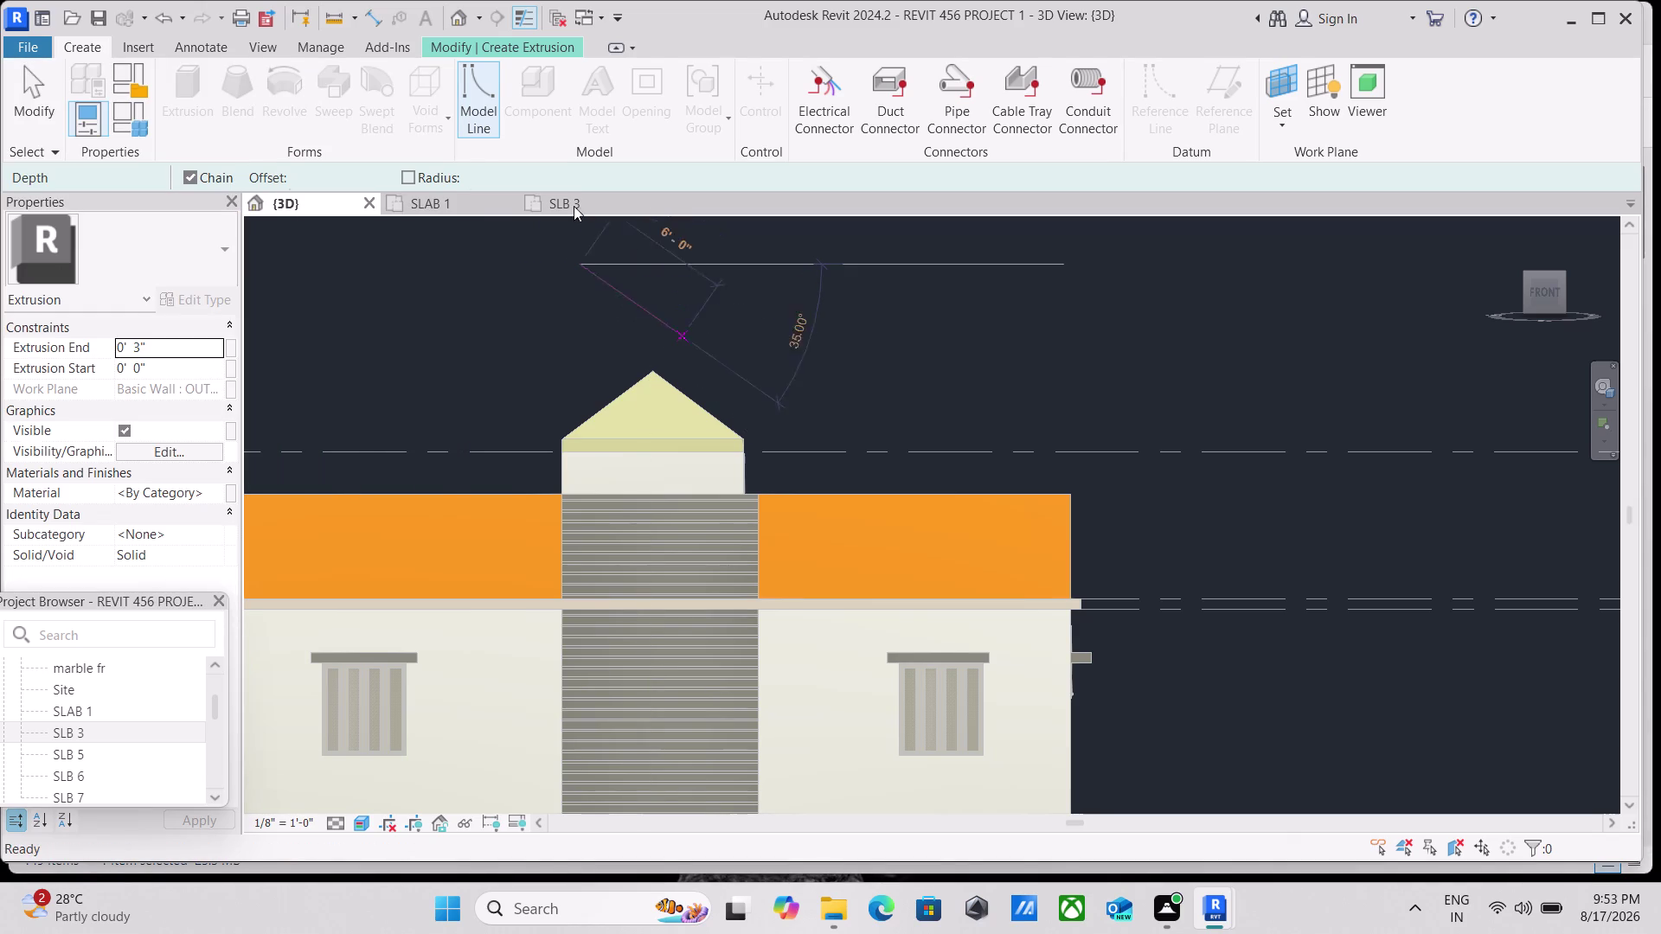
key(Escape)
key(Escape)
scroll(down, 3)
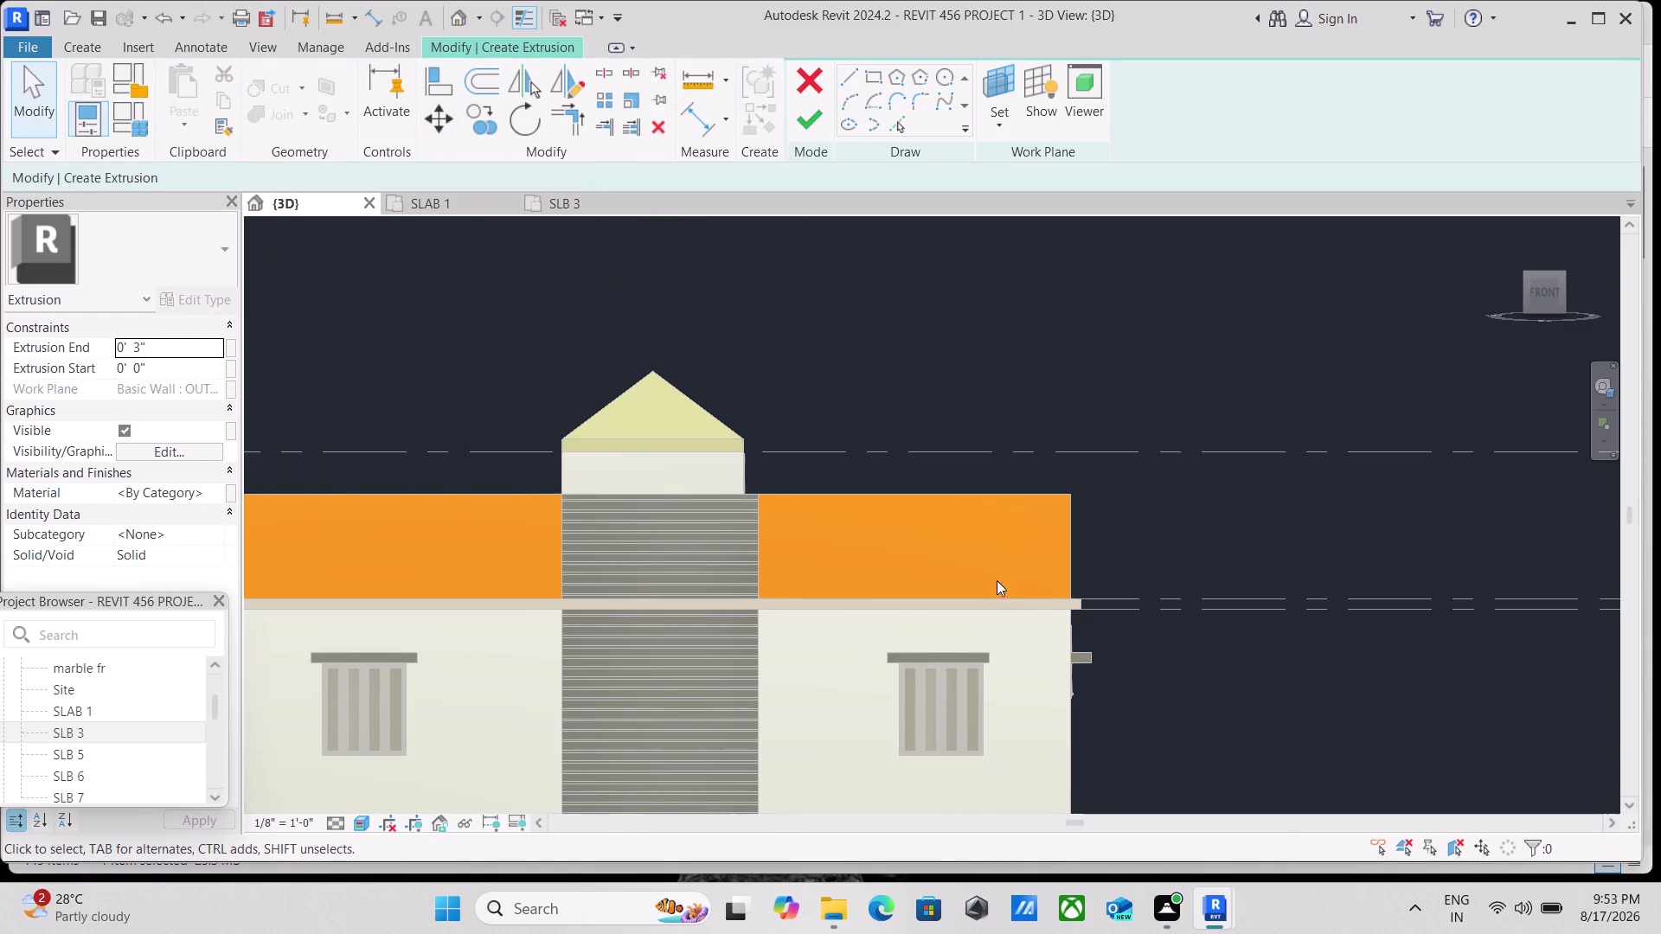
click(1007, 127)
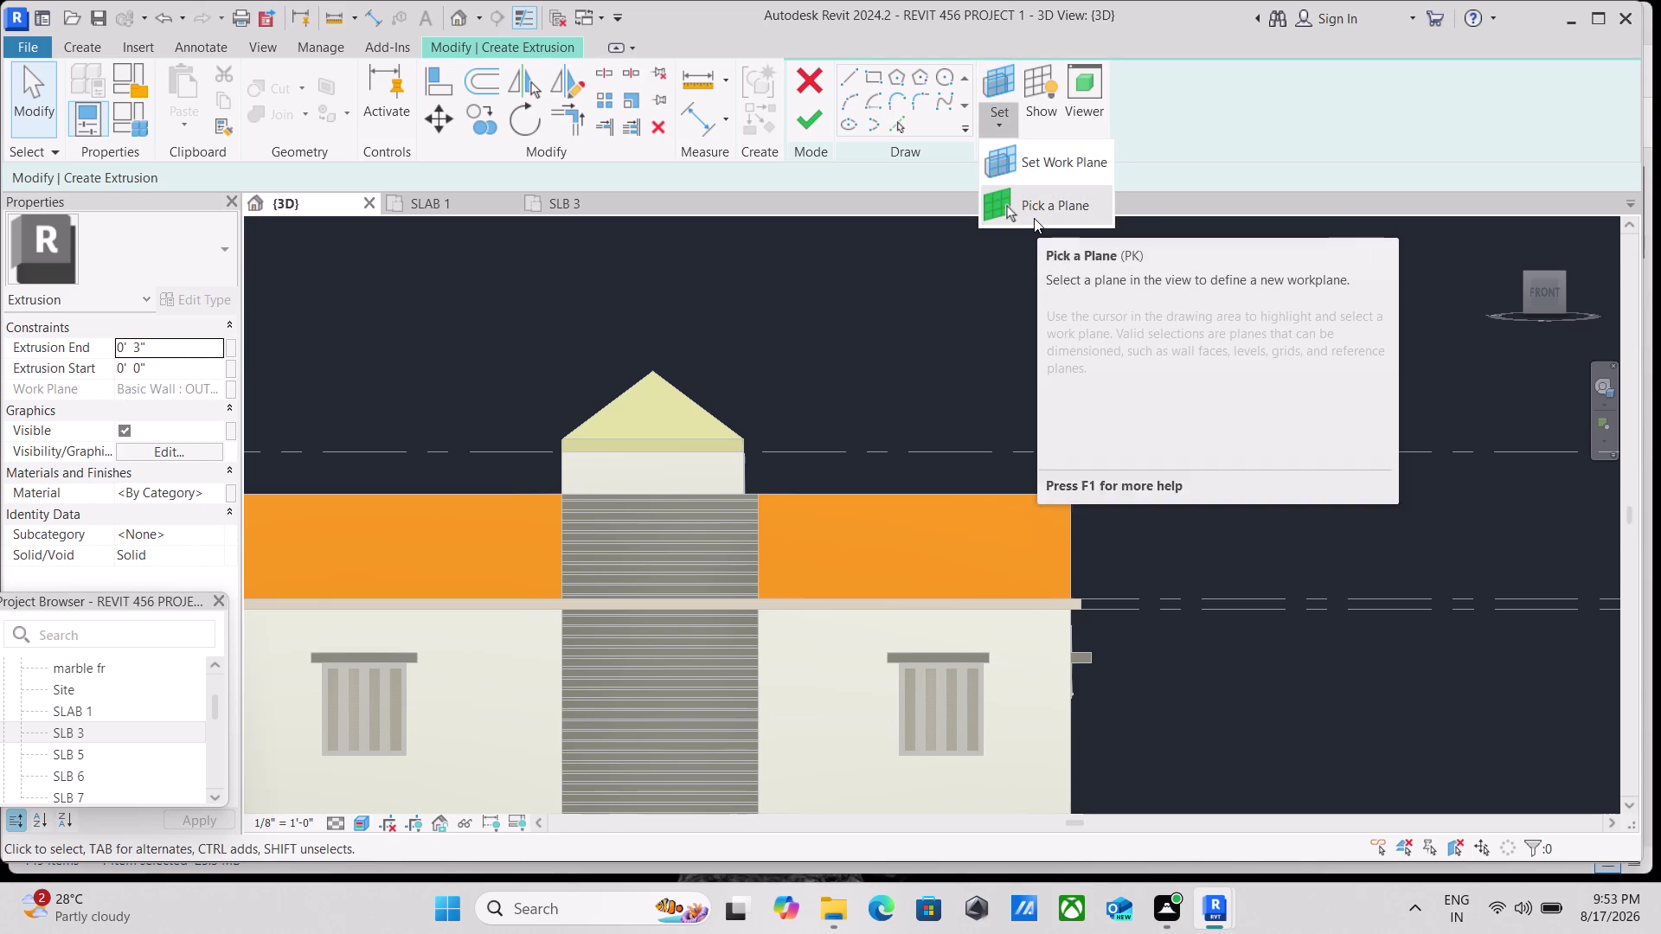
Pick the 5" inner wall as the sketch plane and discard the trial model line.
click(1034, 218)
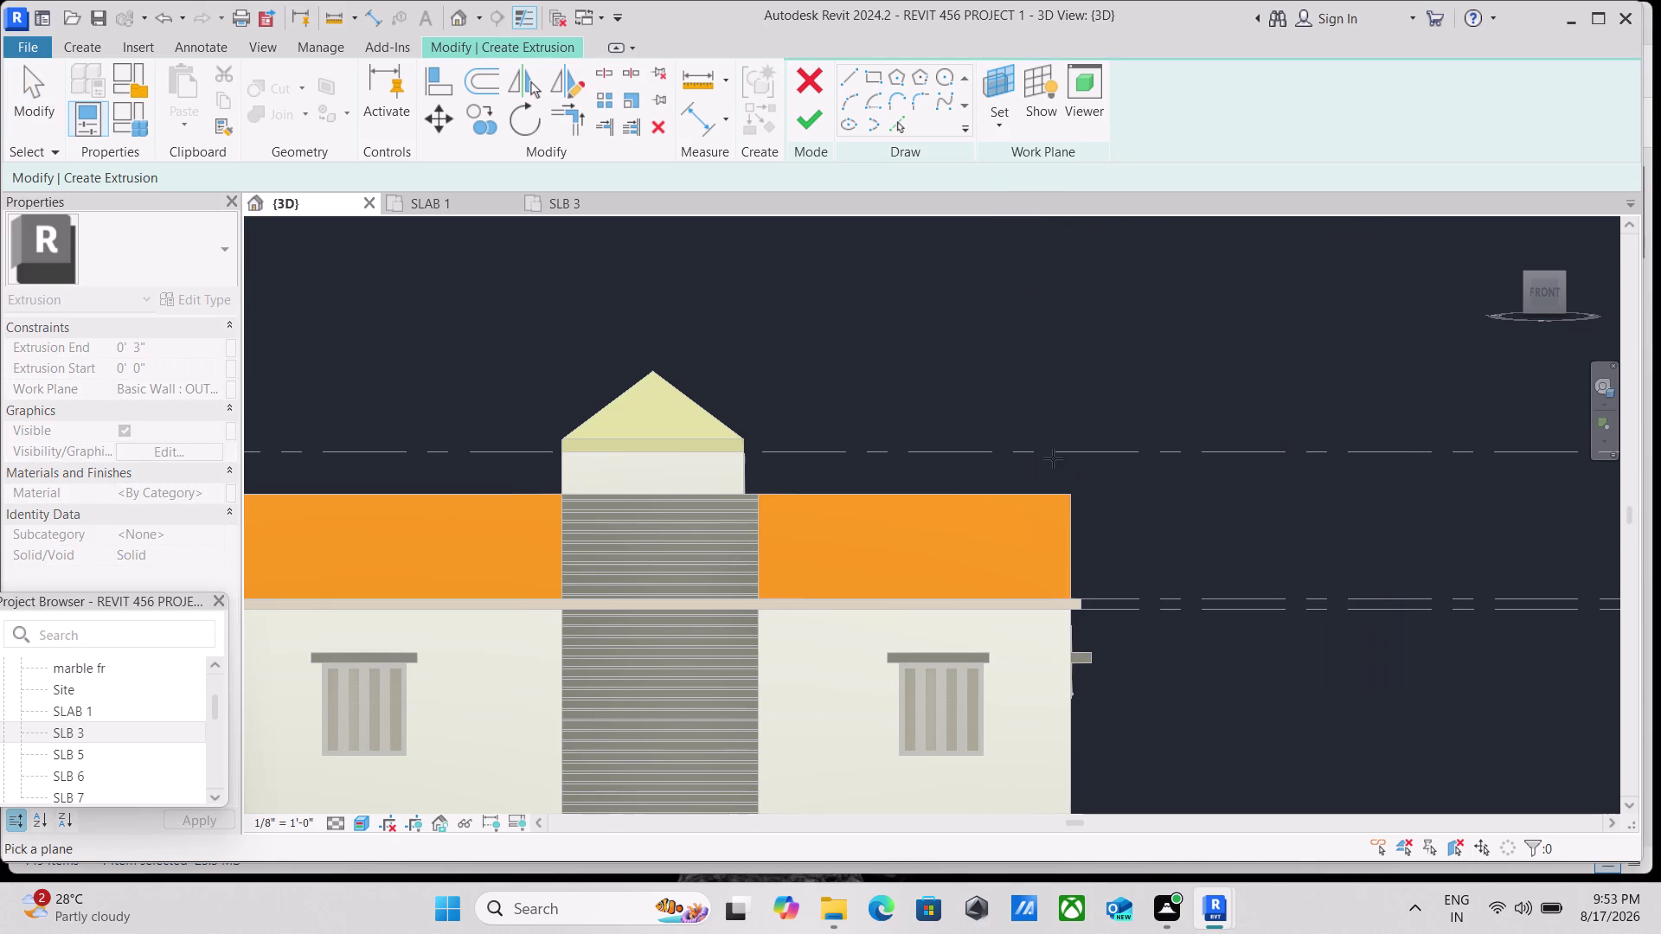
click(1069, 501)
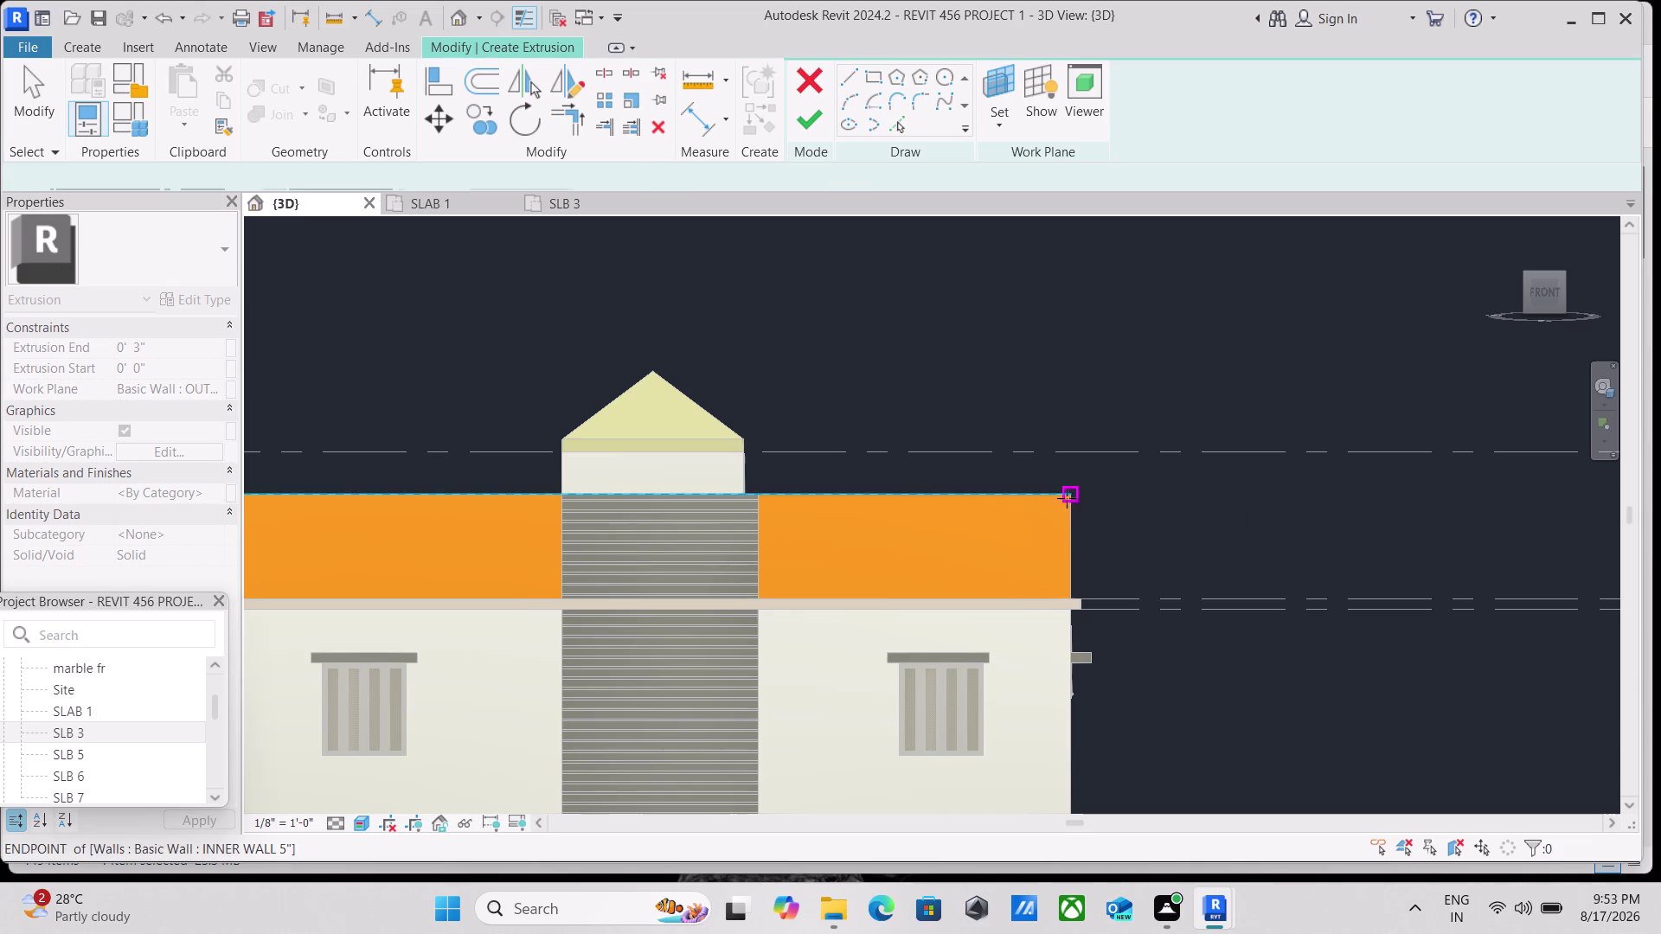
click(79, 47)
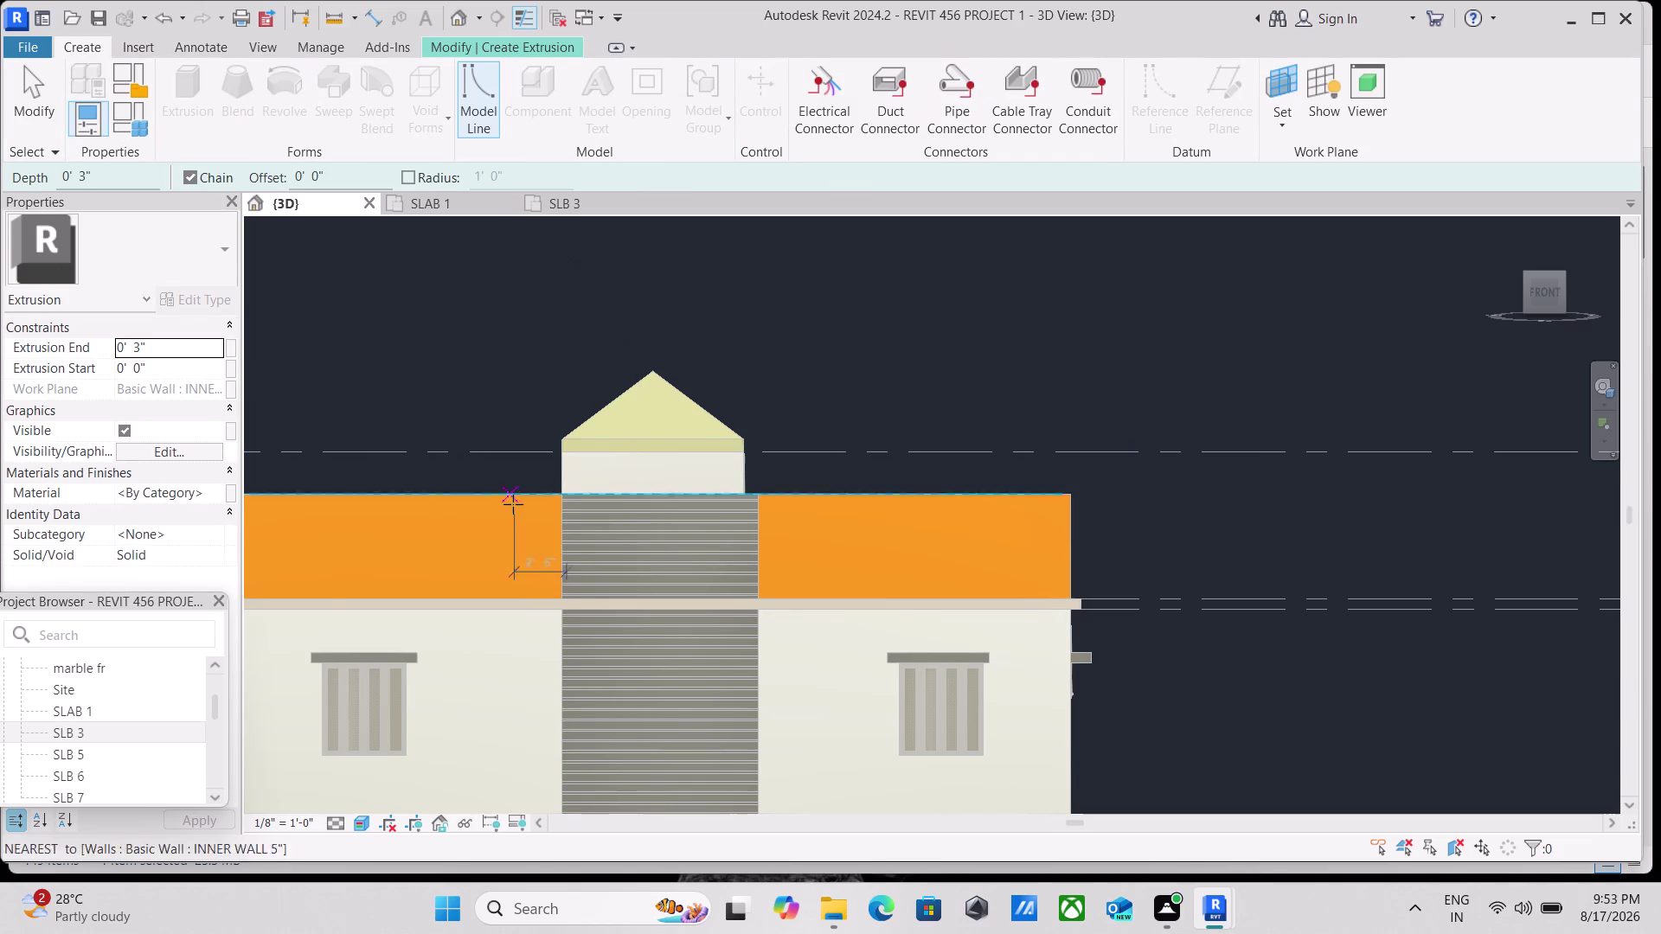
click(571, 492)
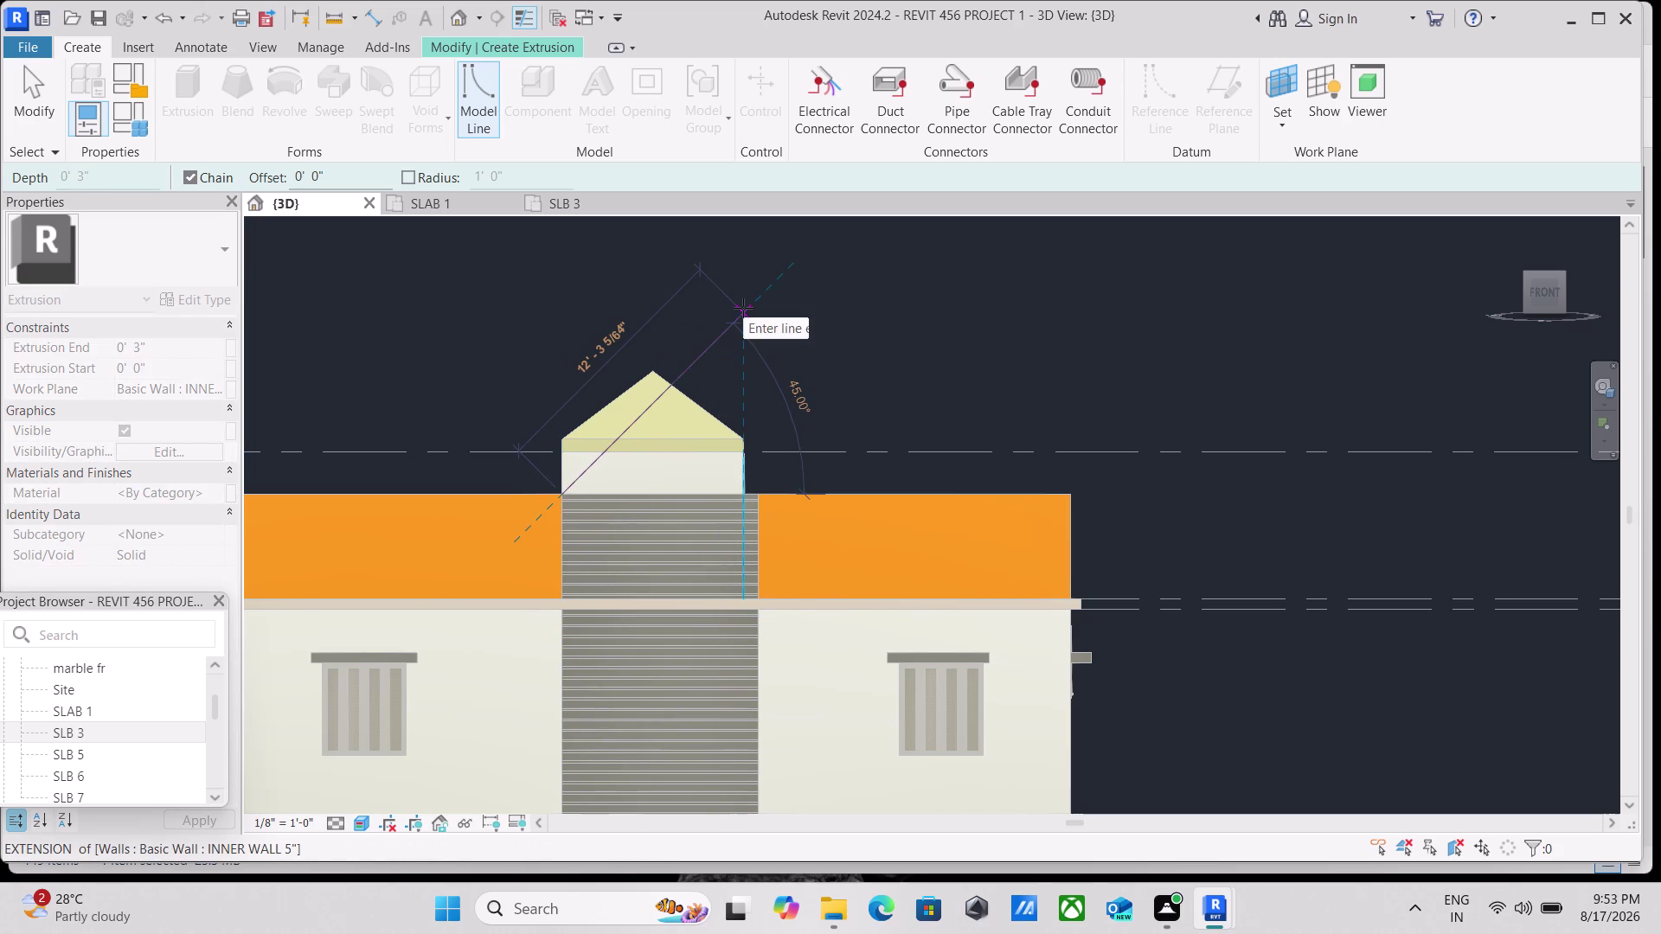
key(Escape)
scroll(down, 3)
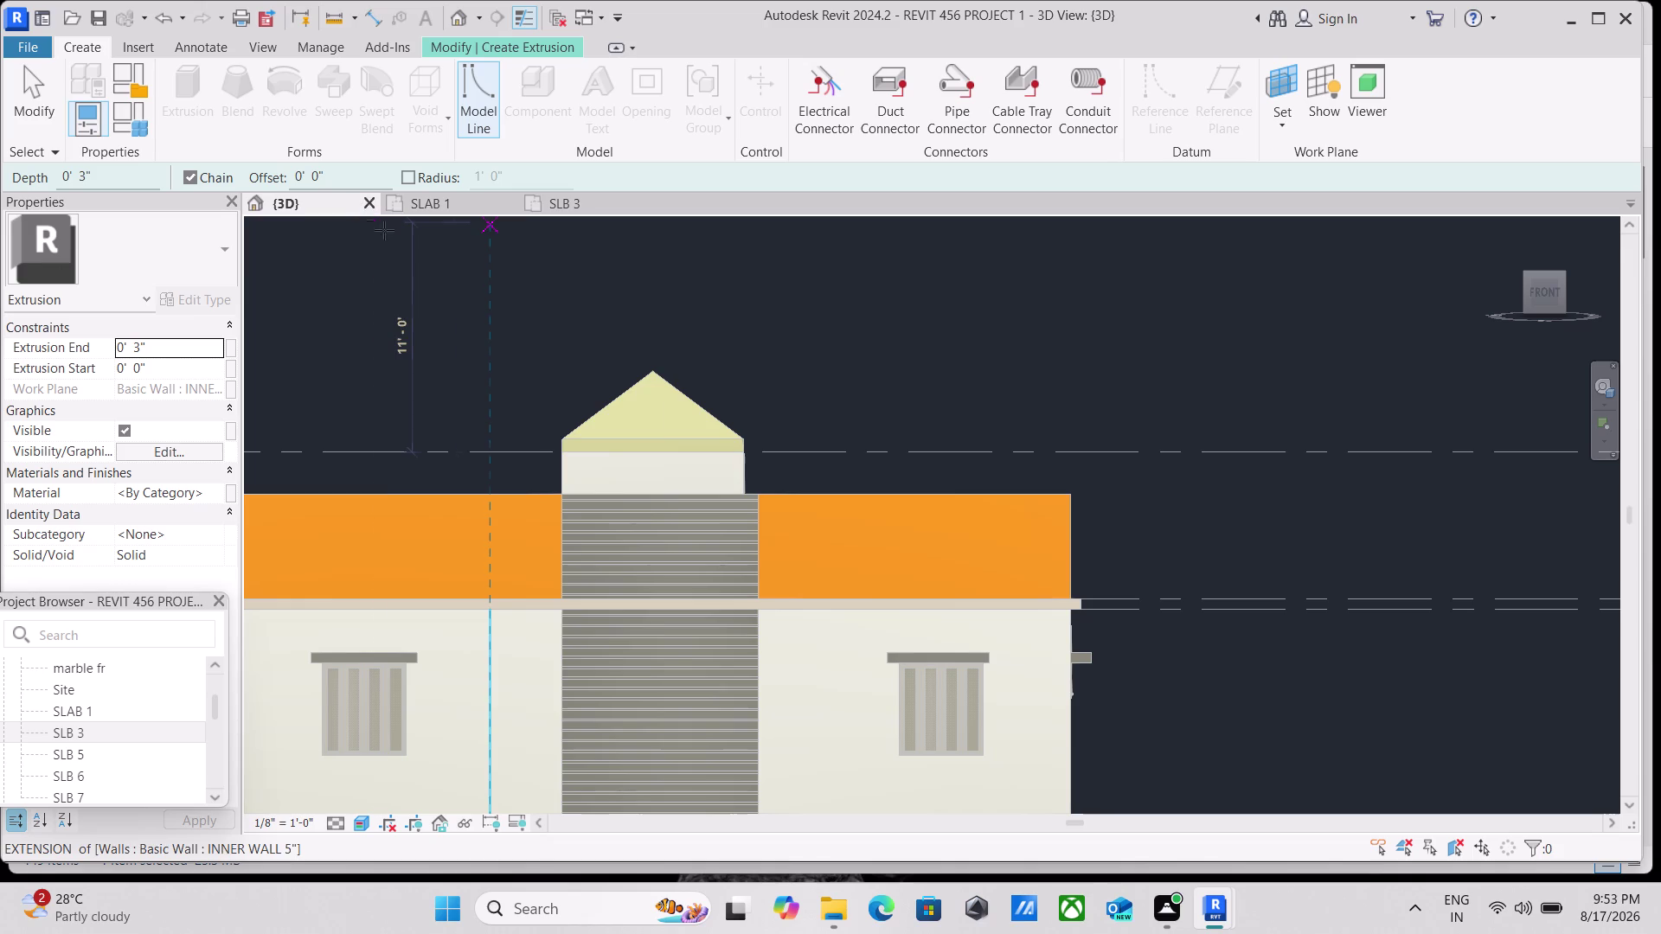
scroll(down, 3)
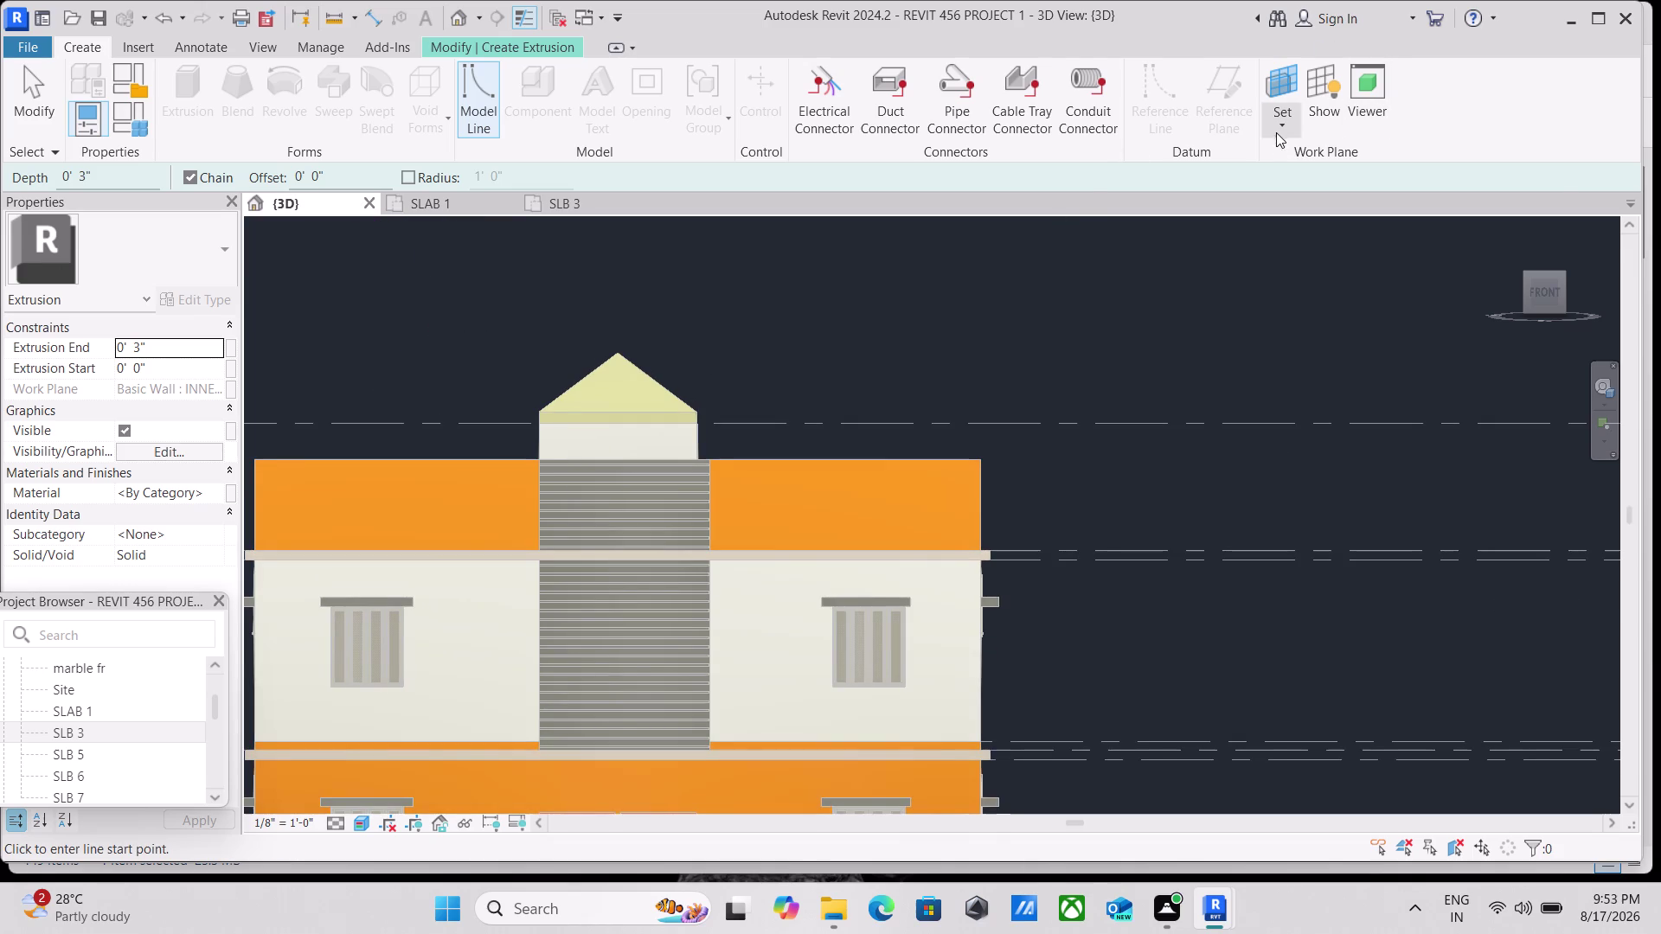
Re-pick the inner front wall as the work plane and start the profile line at its edge.
click(1276, 120)
click(1288, 206)
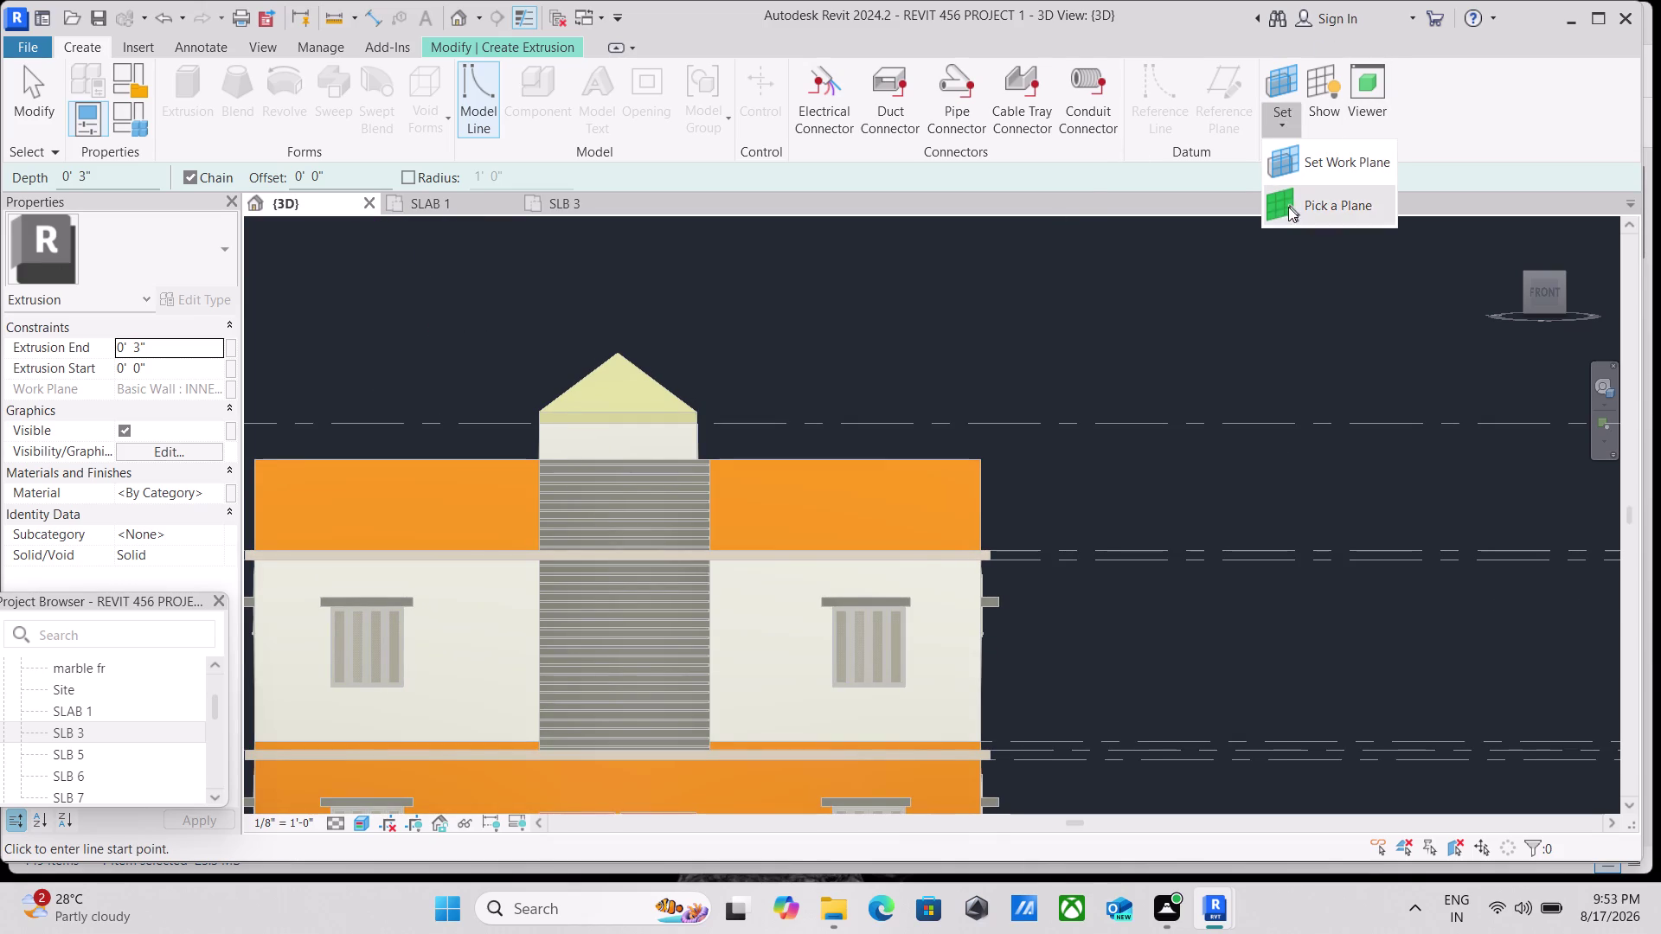
scroll(up, 3)
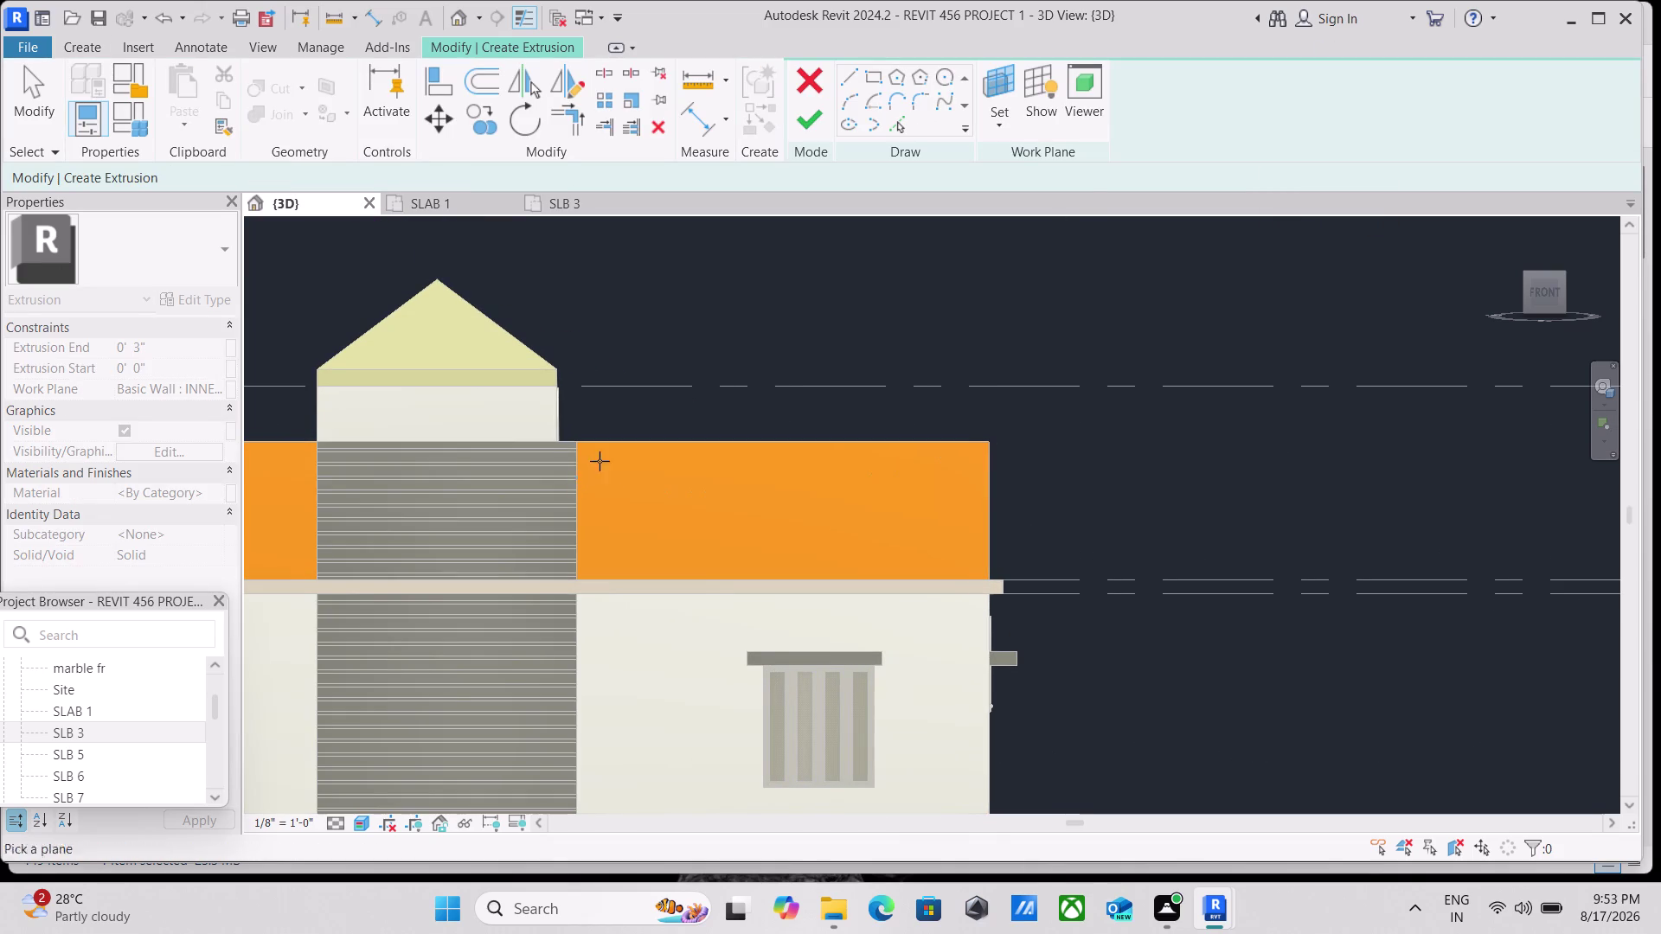
click(95, 42)
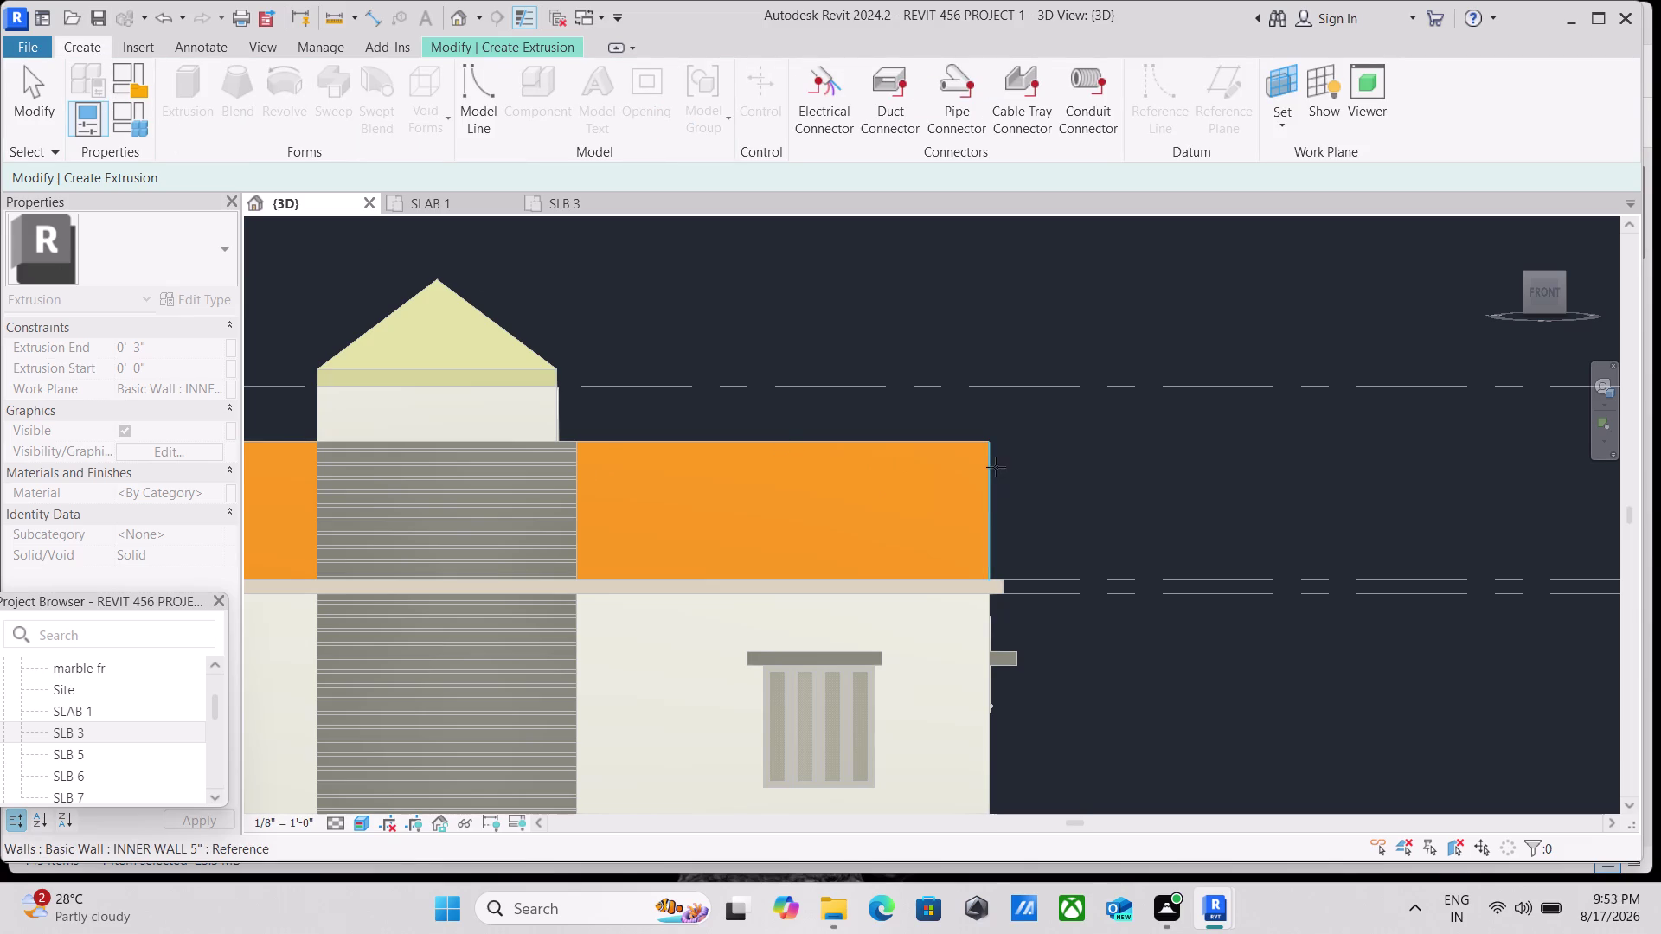
click(978, 449)
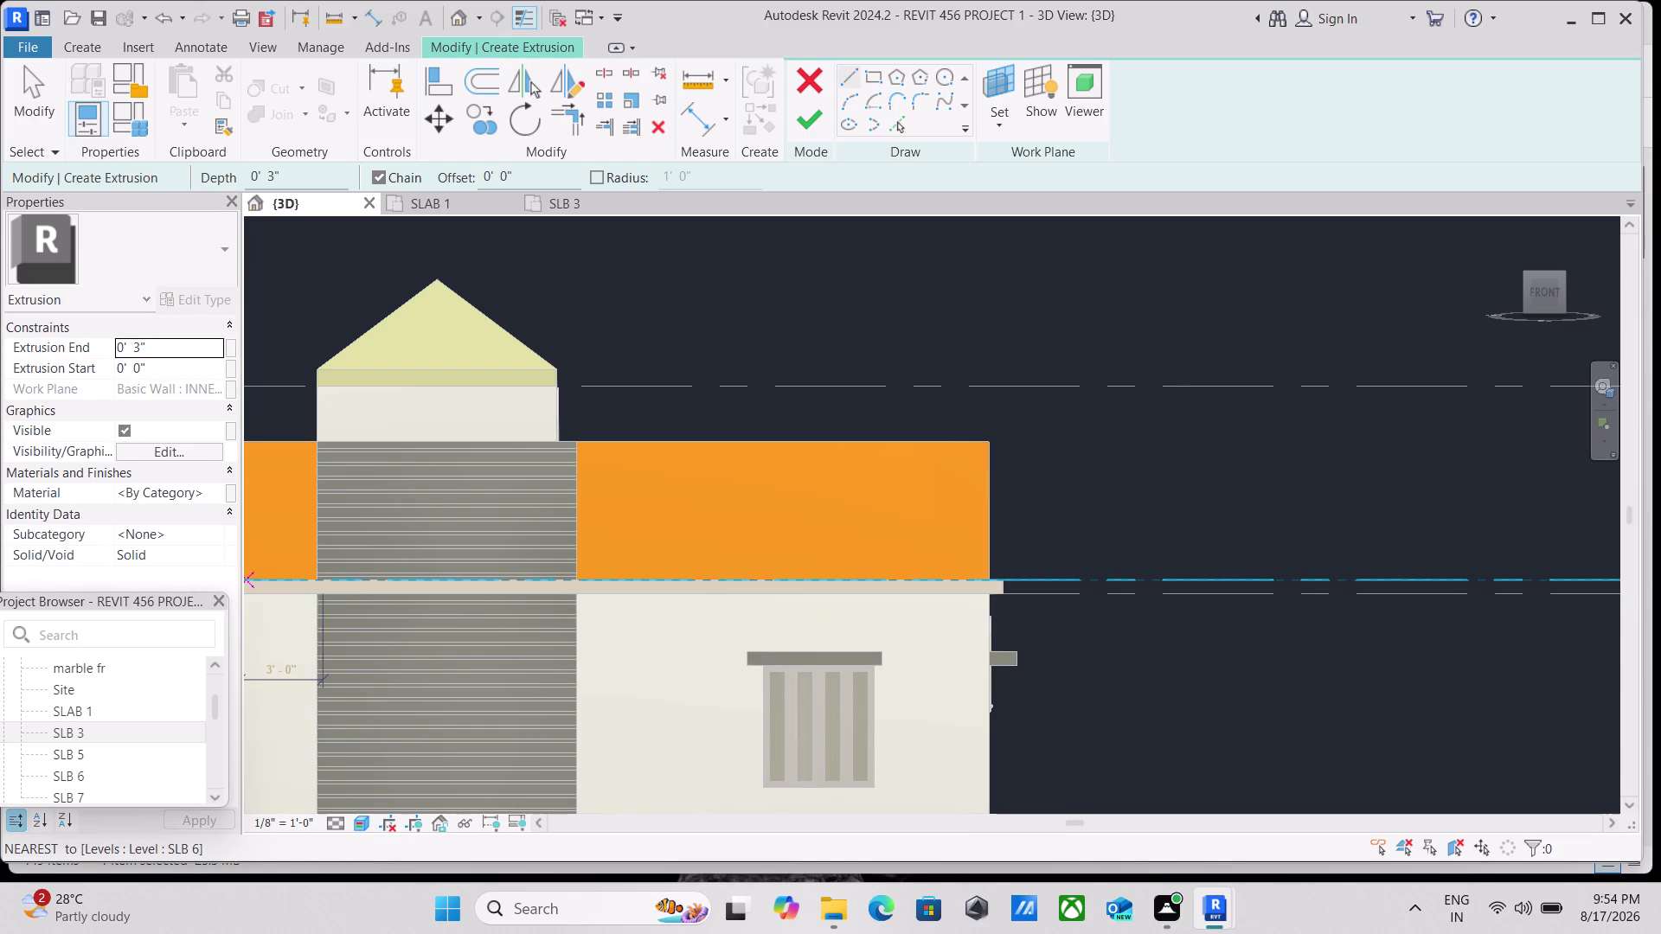
Browse the Project Browser and open the North elevation view.
scroll(down, 3)
scroll(up, 3)
scroll(up, 3)
scroll(down, 3)
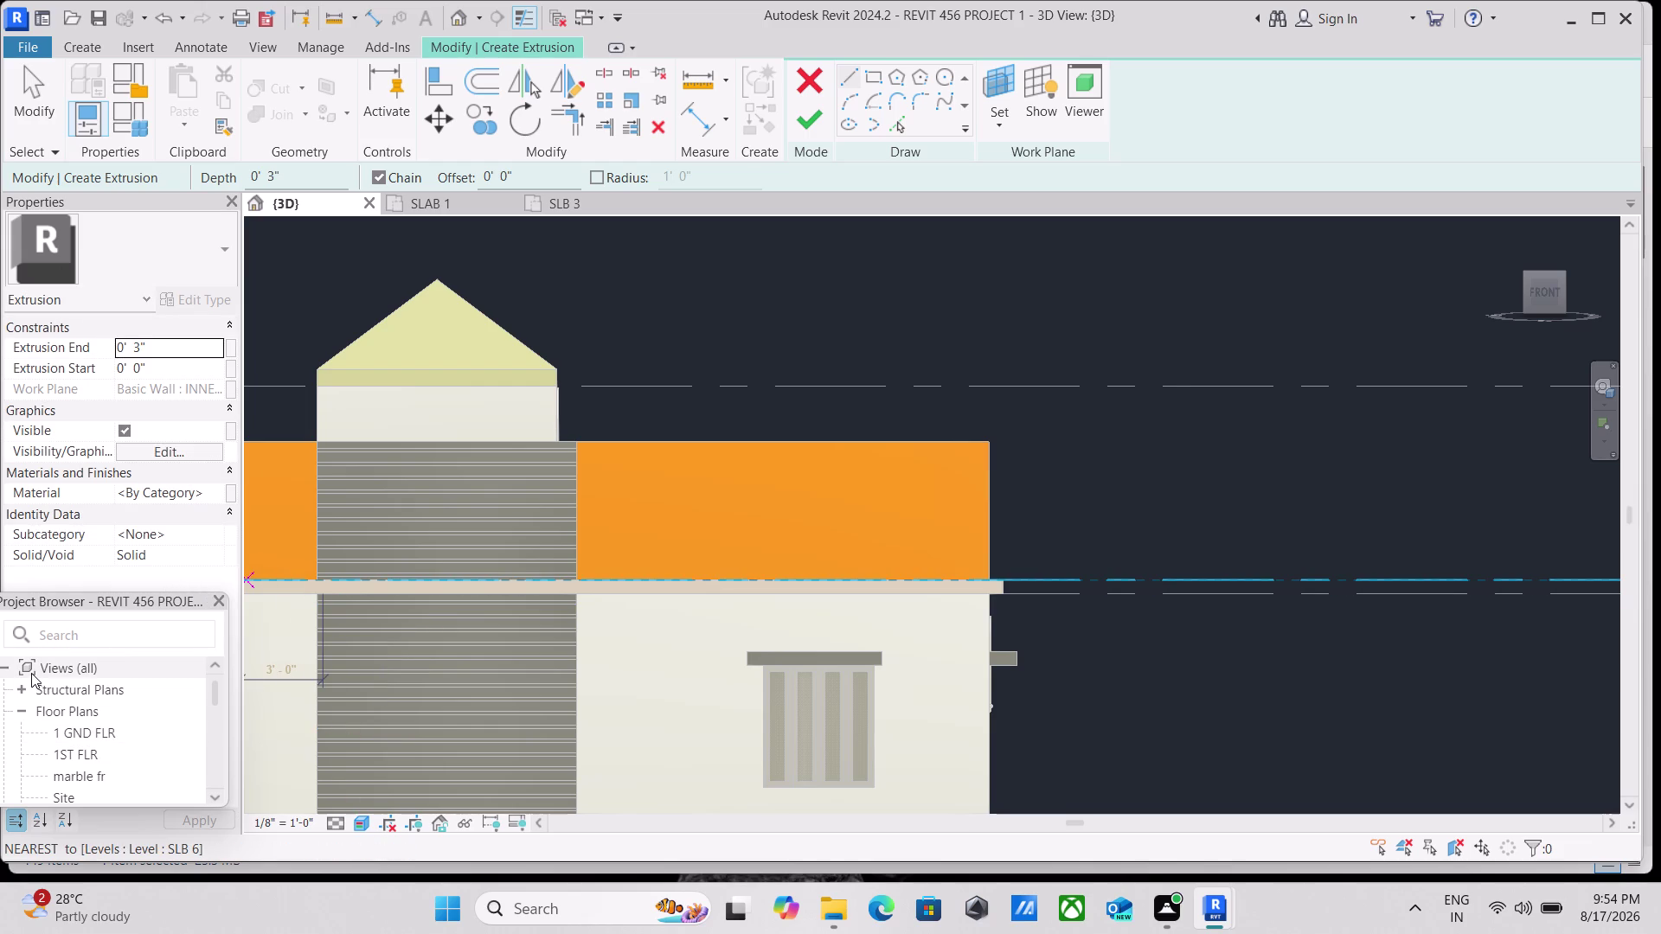
scroll(down, 3)
scroll(down, 3)
scroll(up, 3)
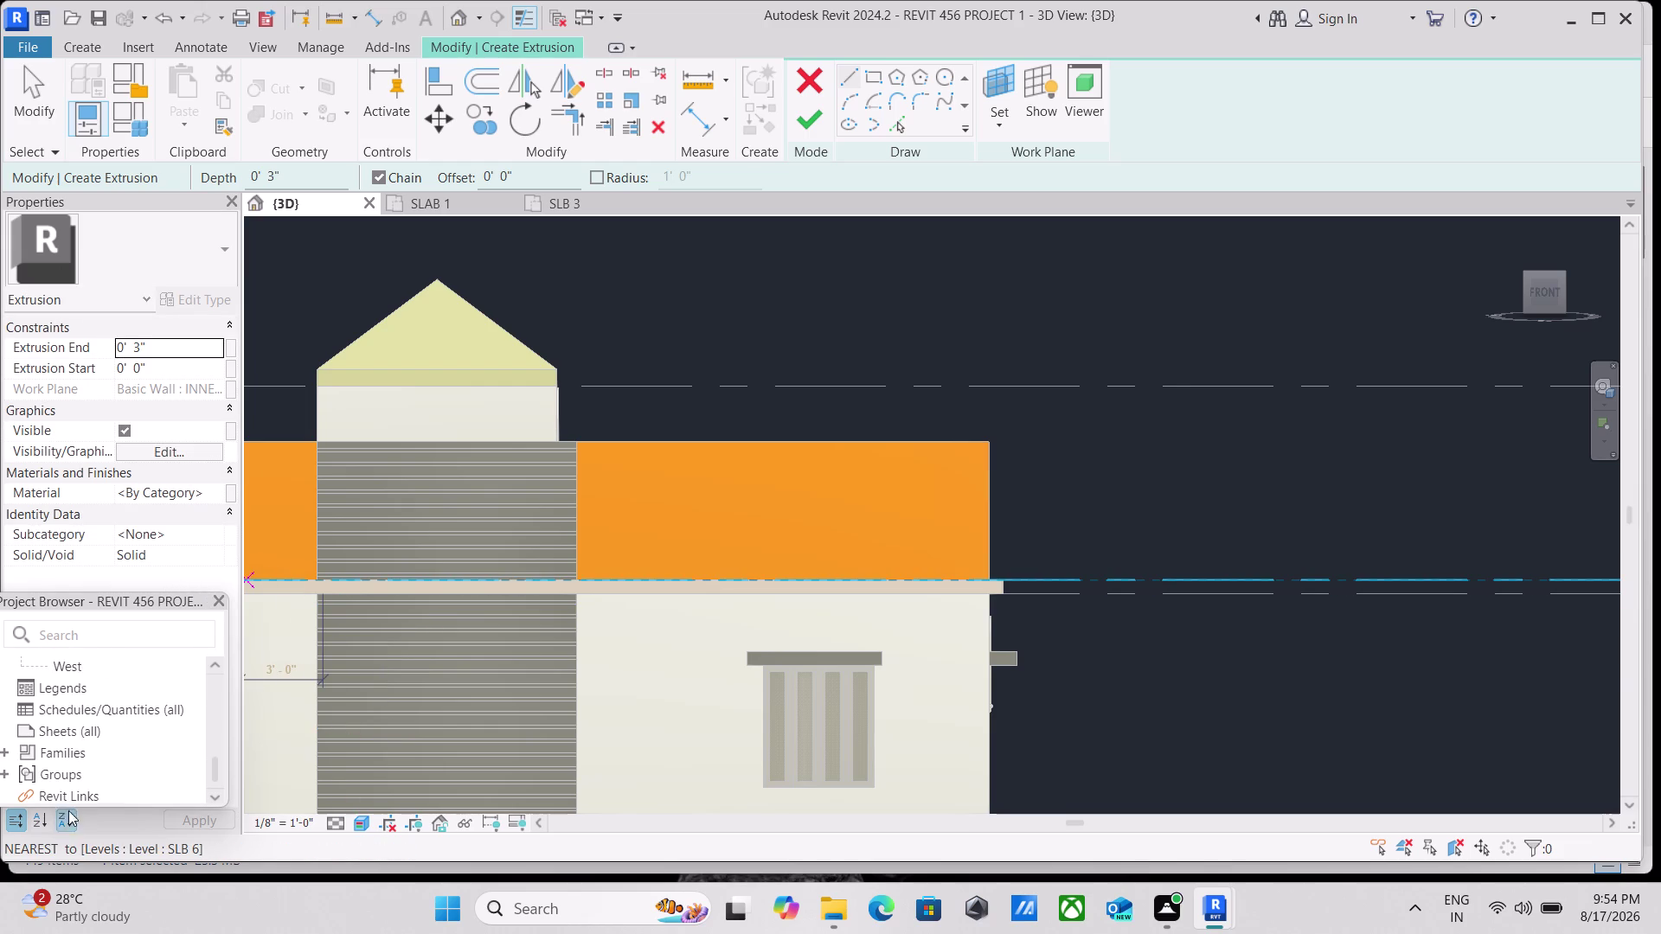
scroll(up, 3)
scroll(down, 3)
scroll(up, 3)
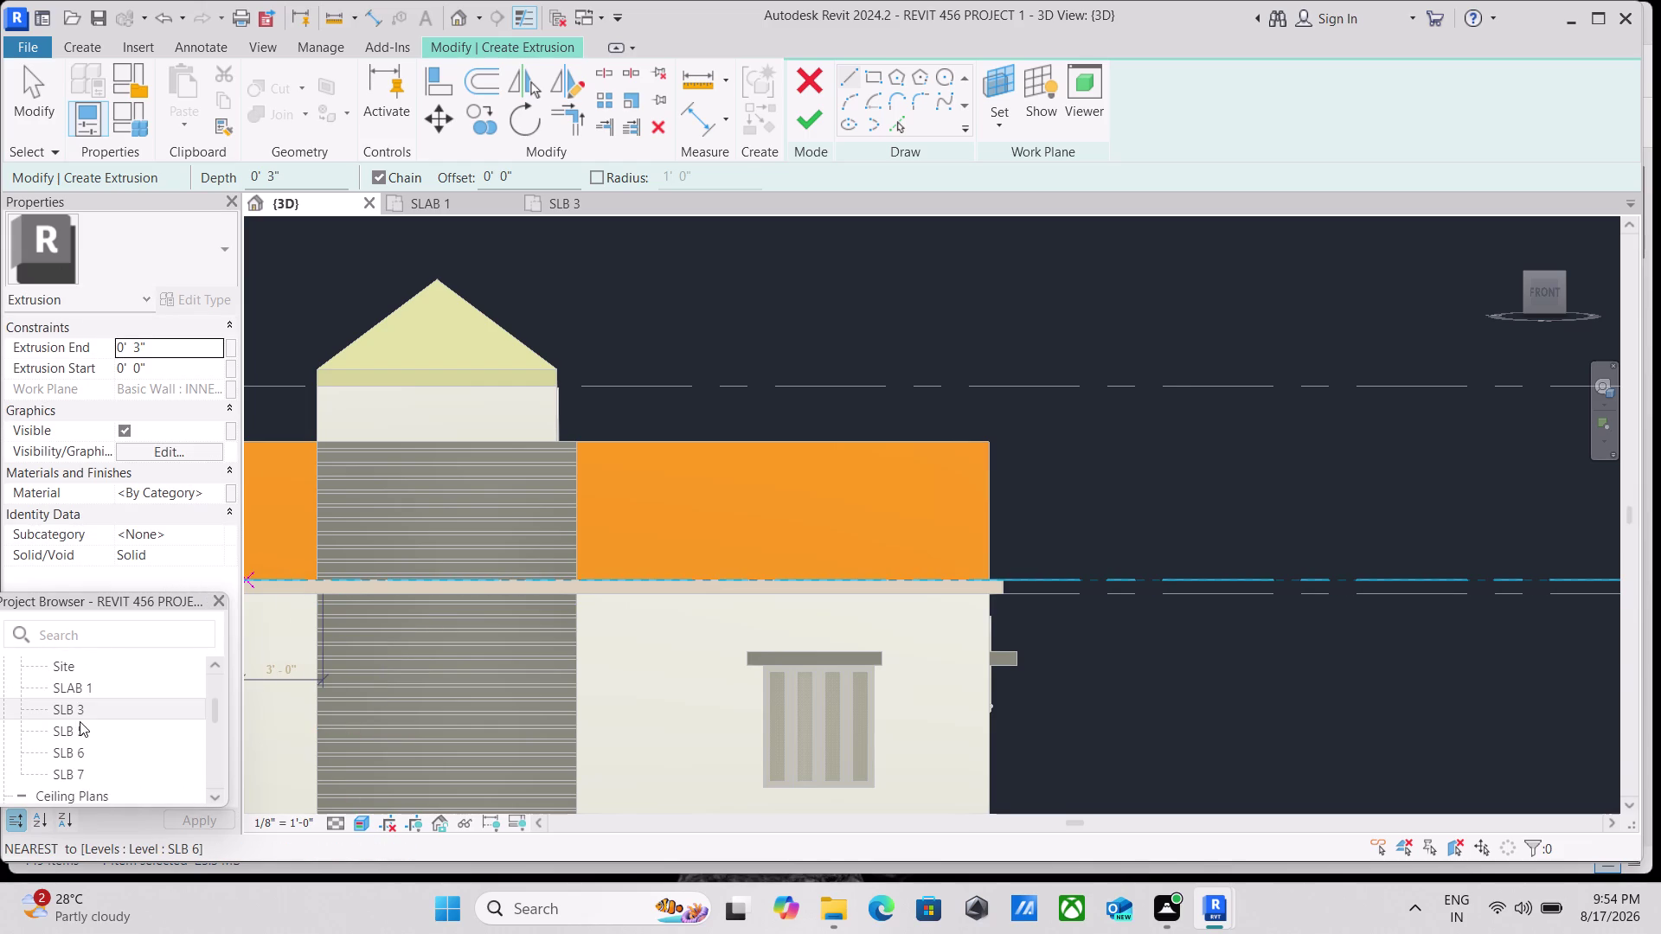
scroll(up, 3)
scroll(down, 3)
scroll(down, 3)
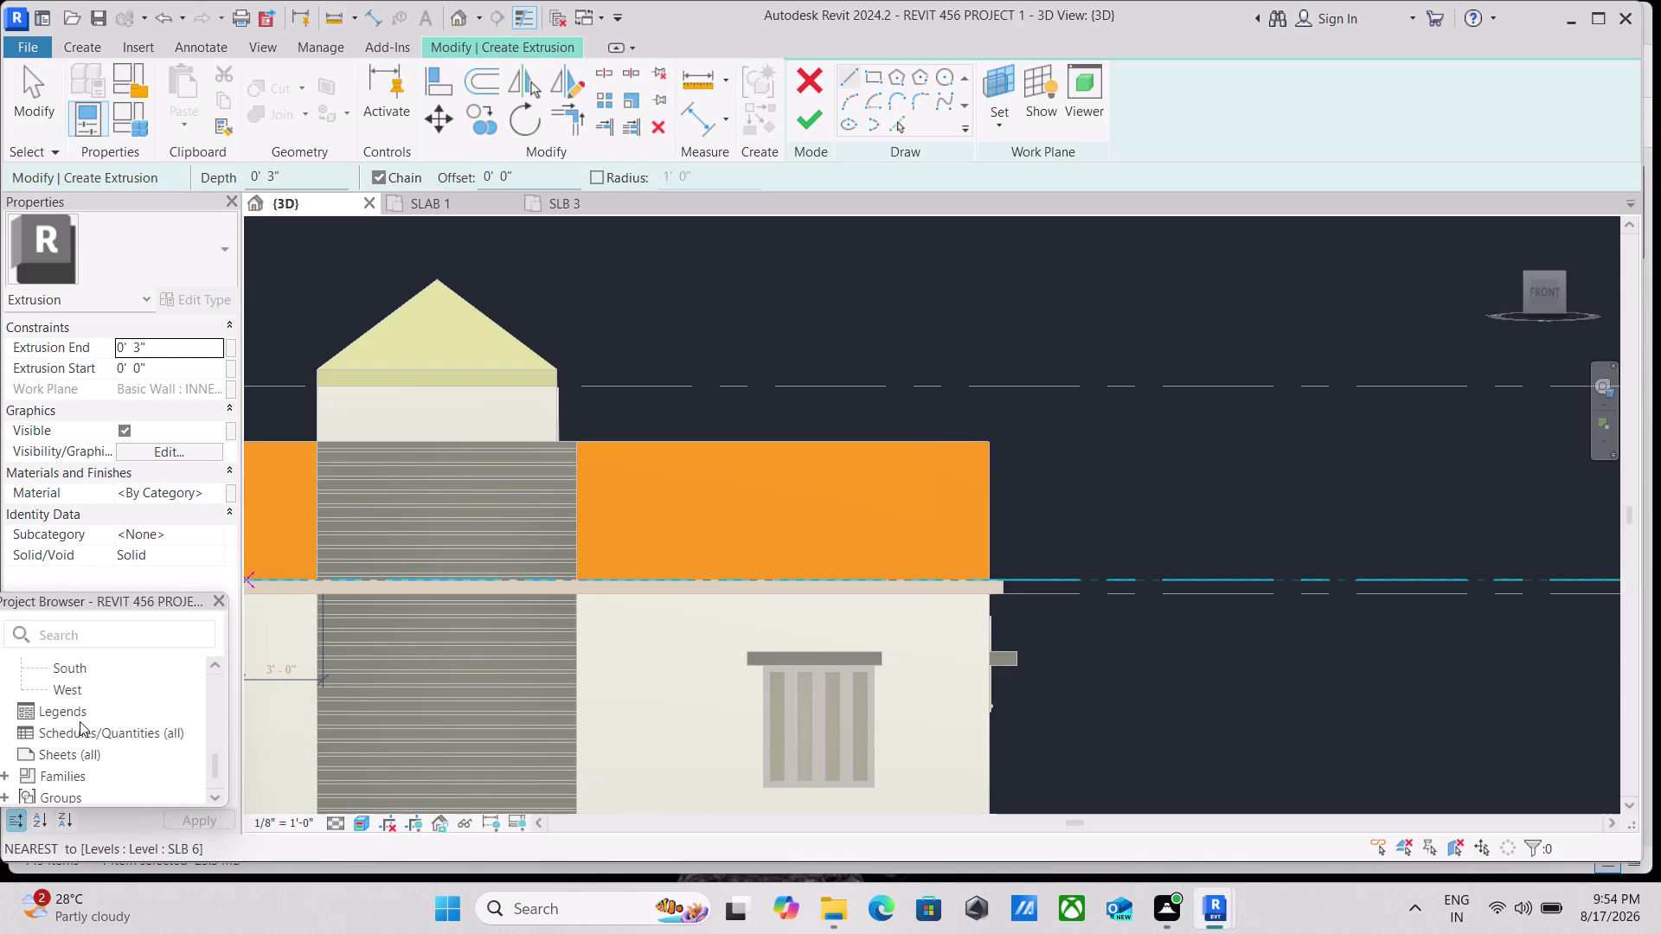
scroll(up, 3)
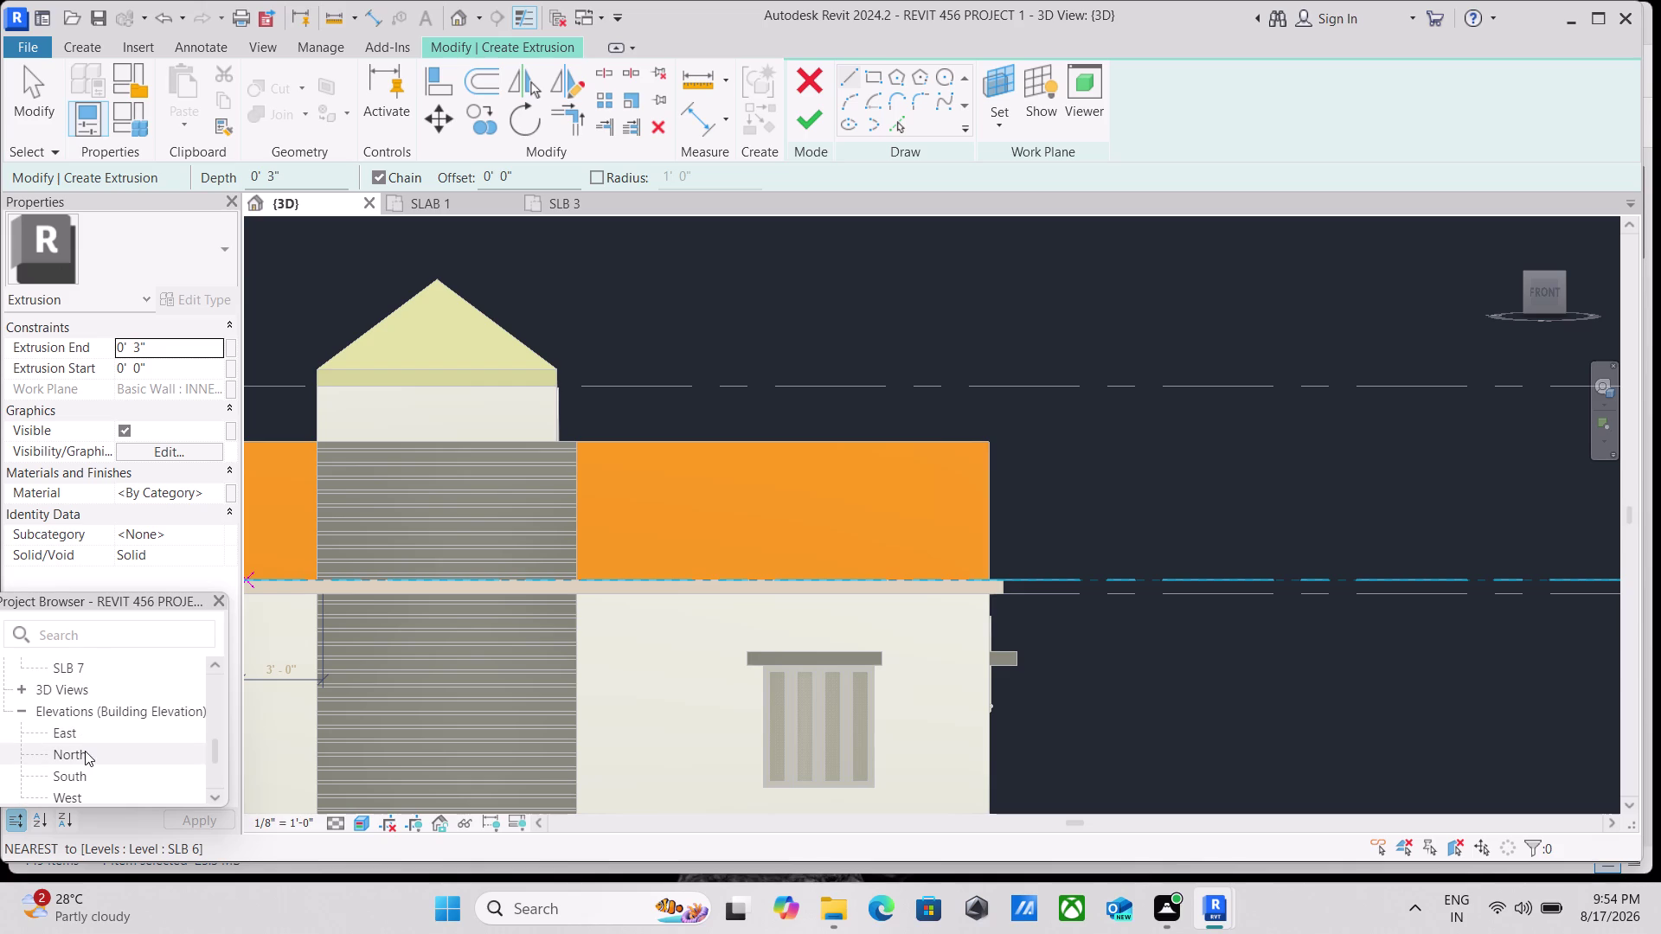
double_click(83, 752)
click(82, 752)
click(81, 752)
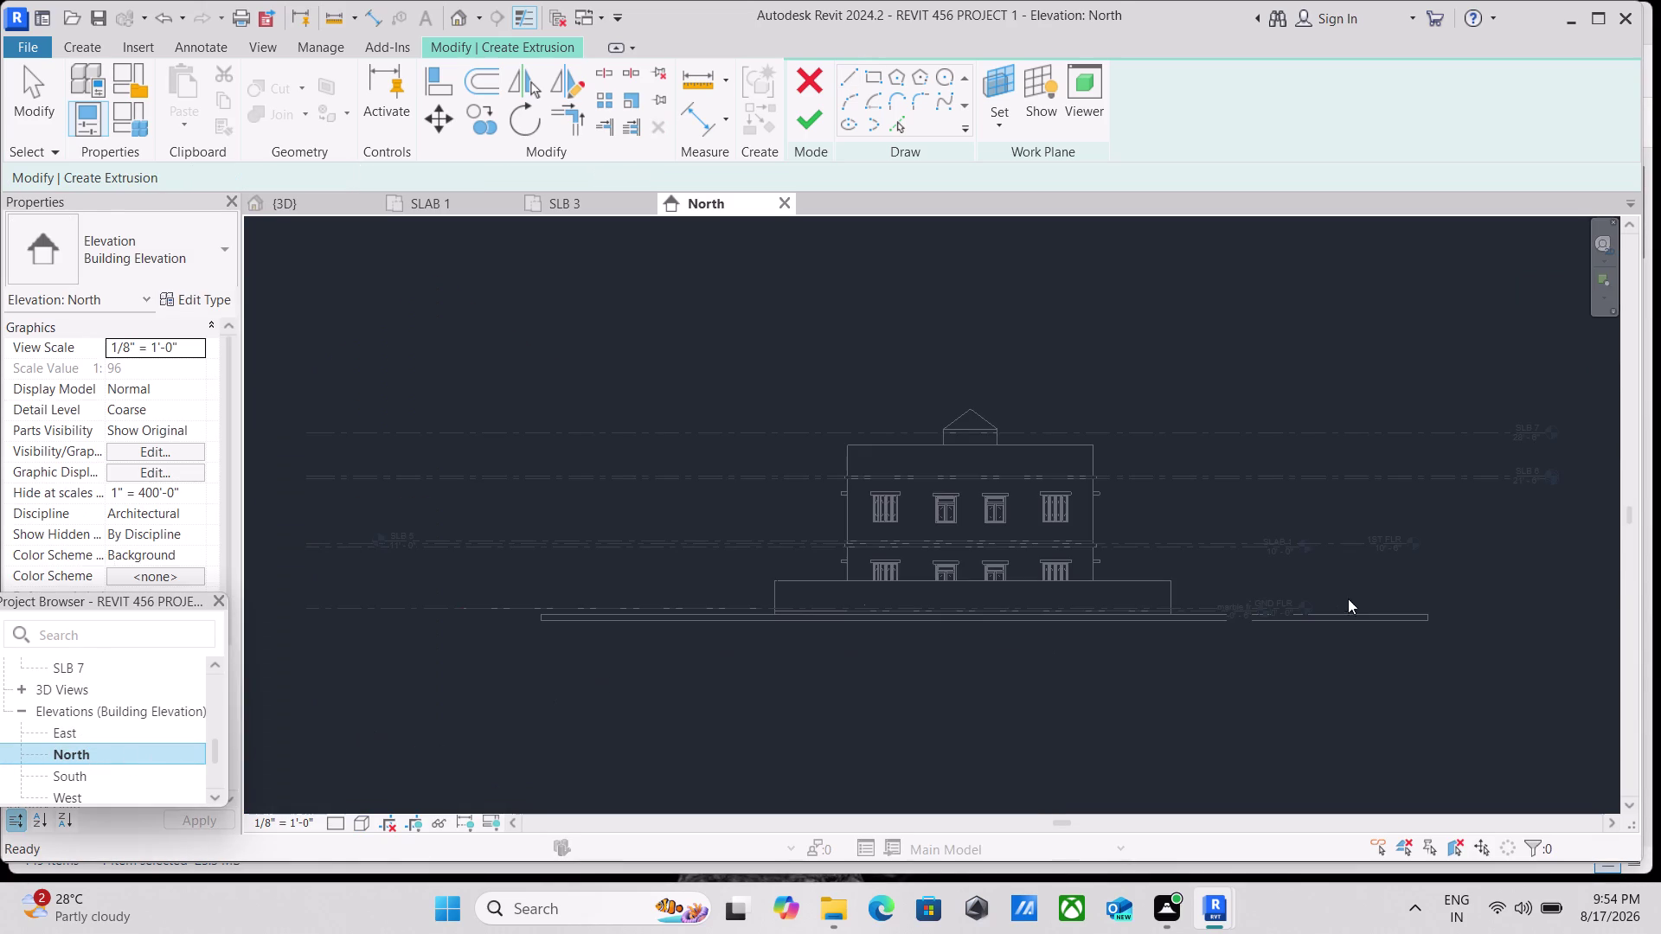
scroll(up, 3)
scroll(up, 3)
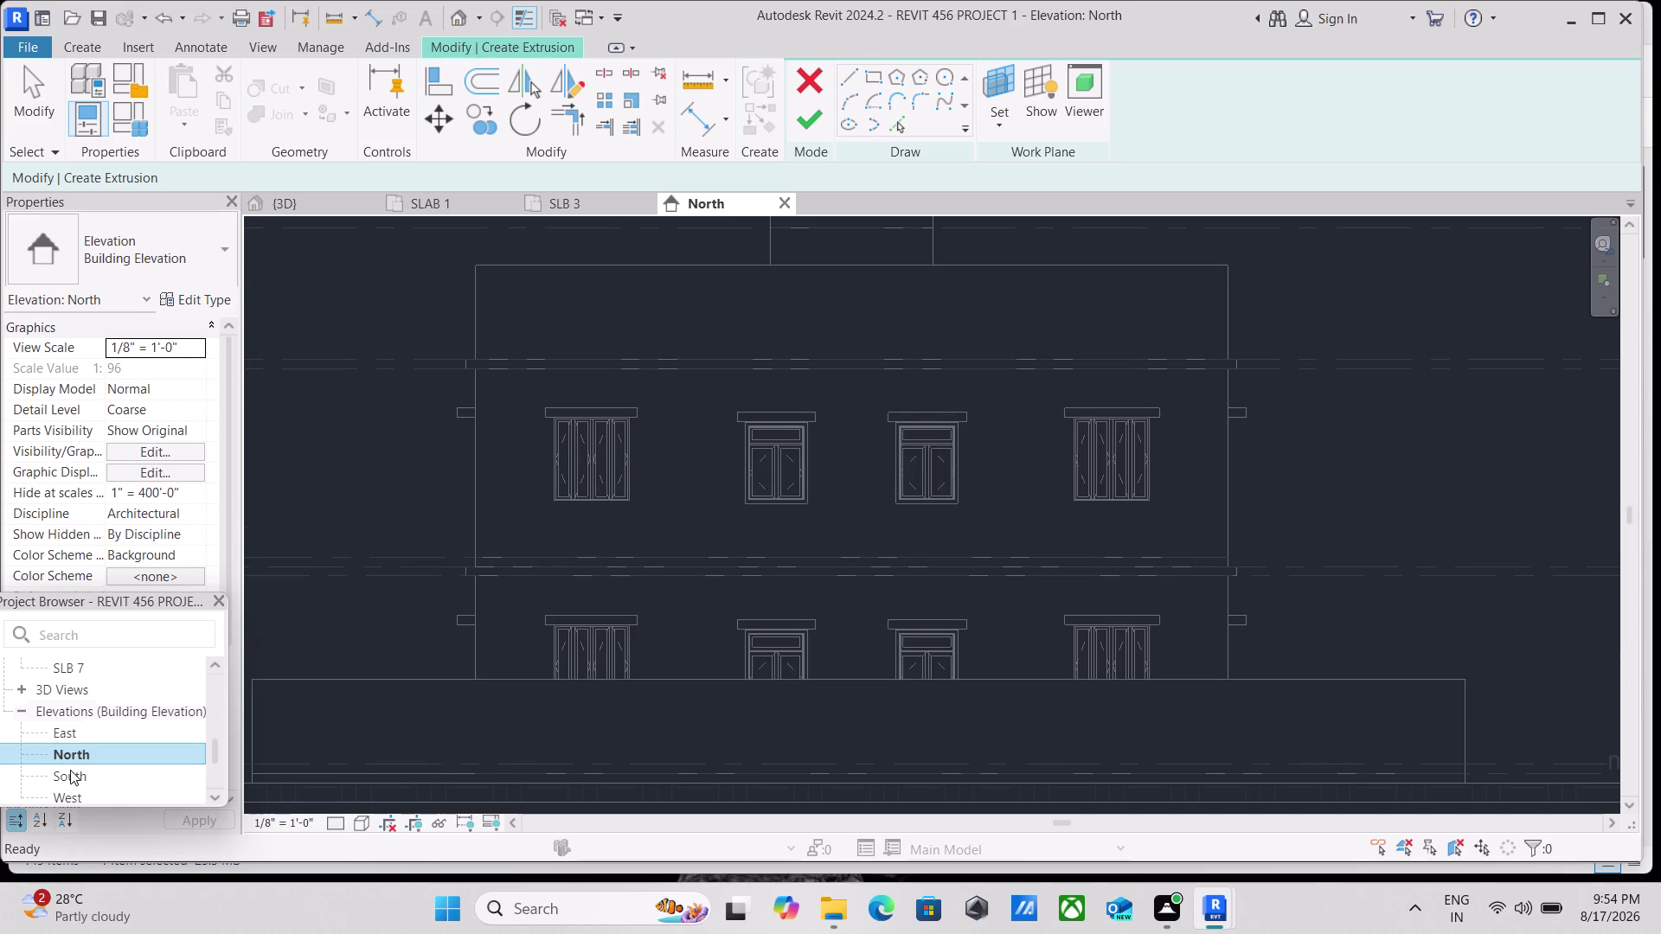
scroll(down, 3)
scroll(up, 3)
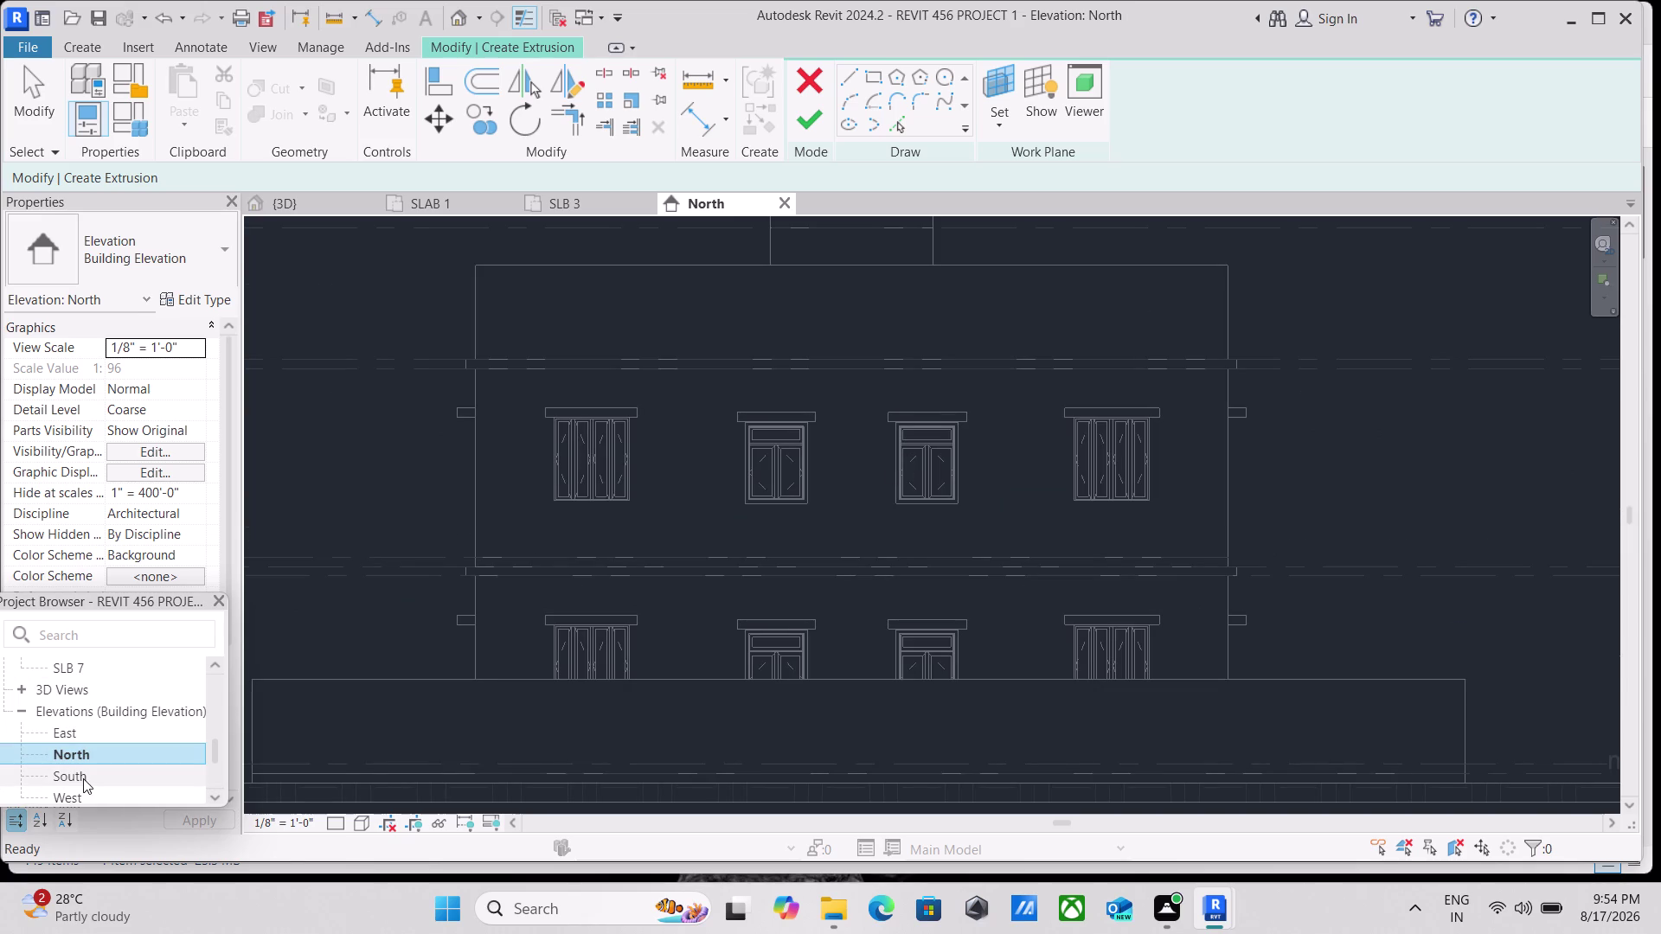
Open the South elevation and bring the upper louver panel into view.
double_click(82, 779)
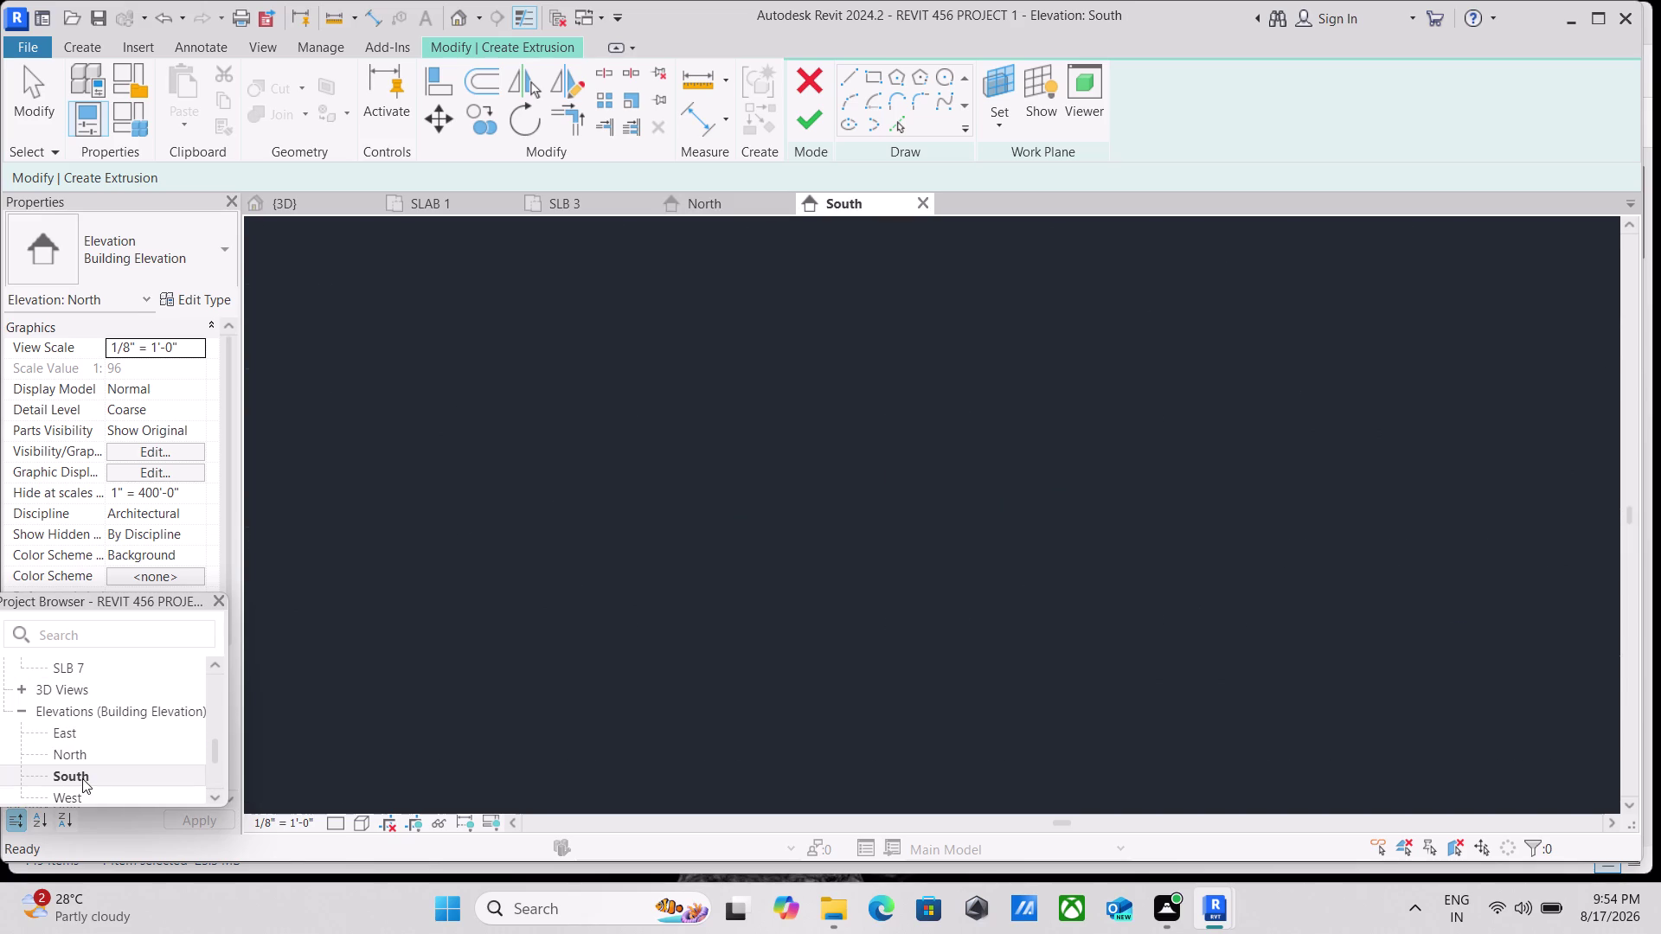
scroll(up, 3)
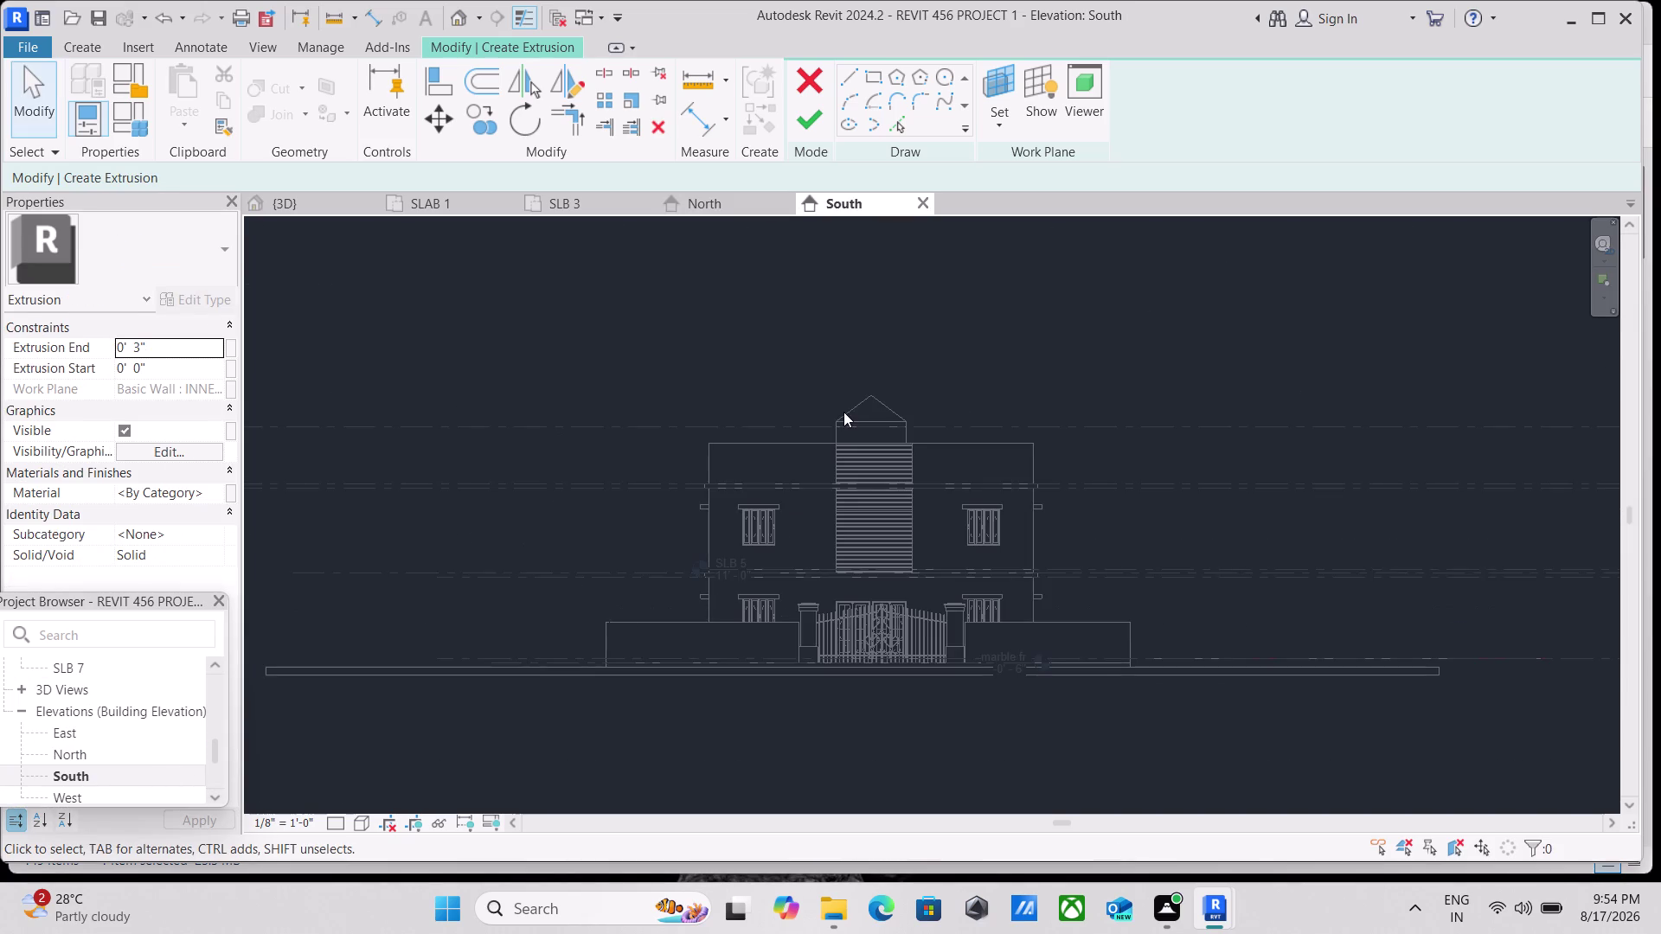
scroll(up, 3)
scroll(up, 3)
middle_drag(789, 403, 769, 401)
scroll(up, 3)
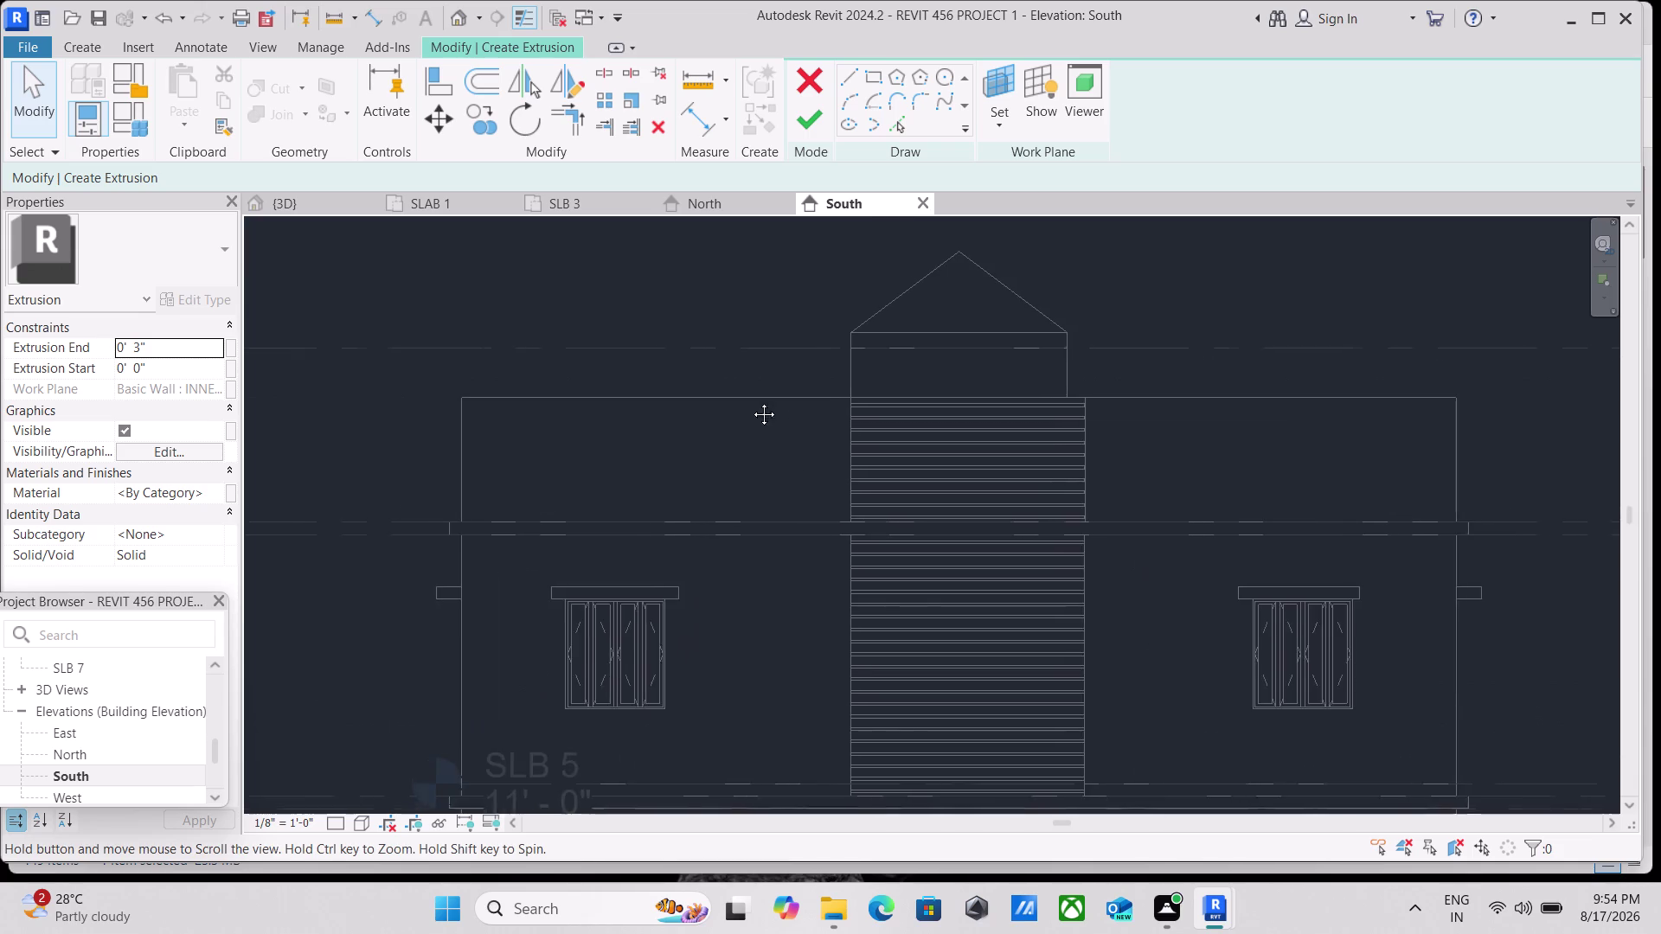
middle_drag(769, 401, 408, 345)
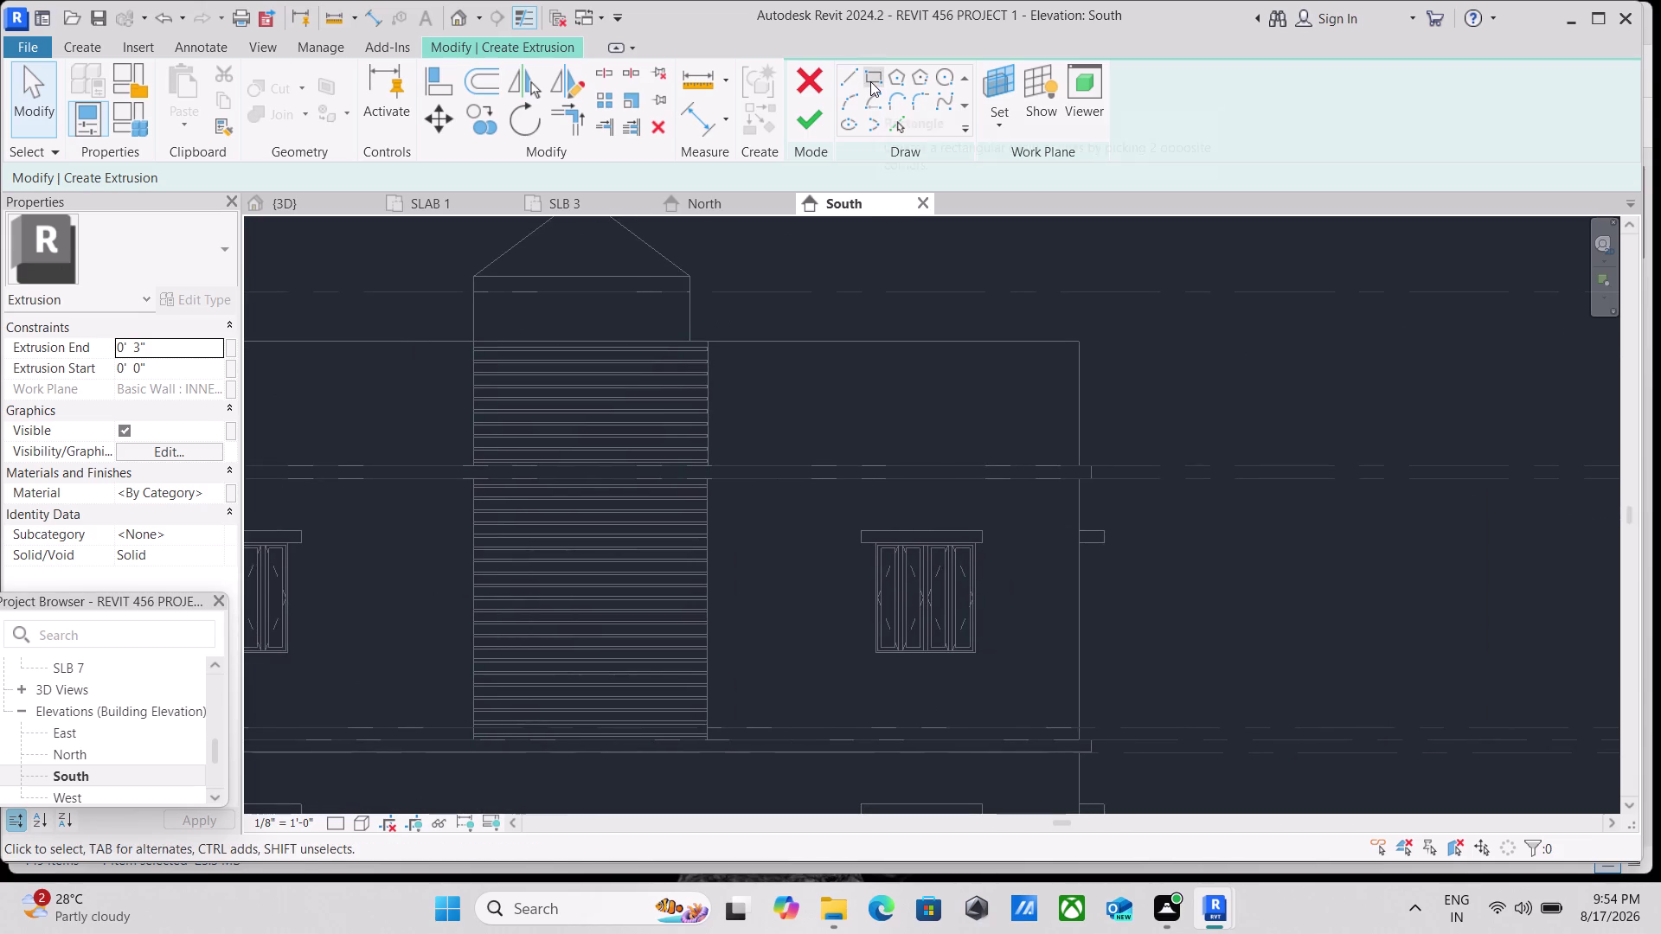
Select the Rectangle draw tool with a 2" offset.
click(870, 78)
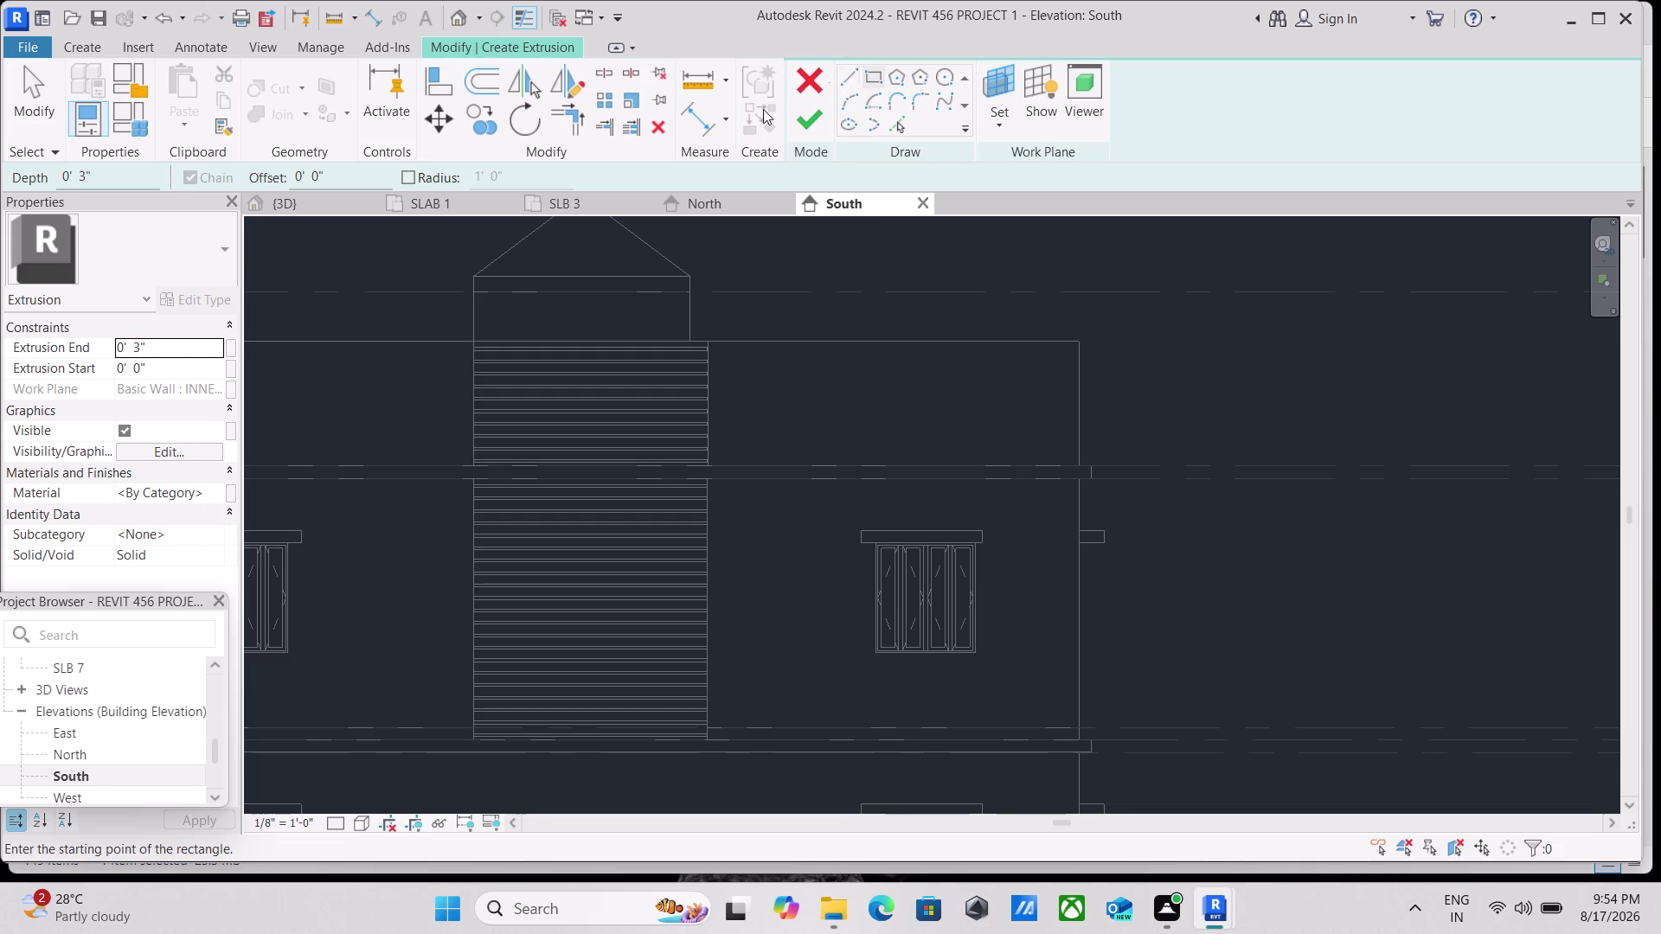
click(874, 77)
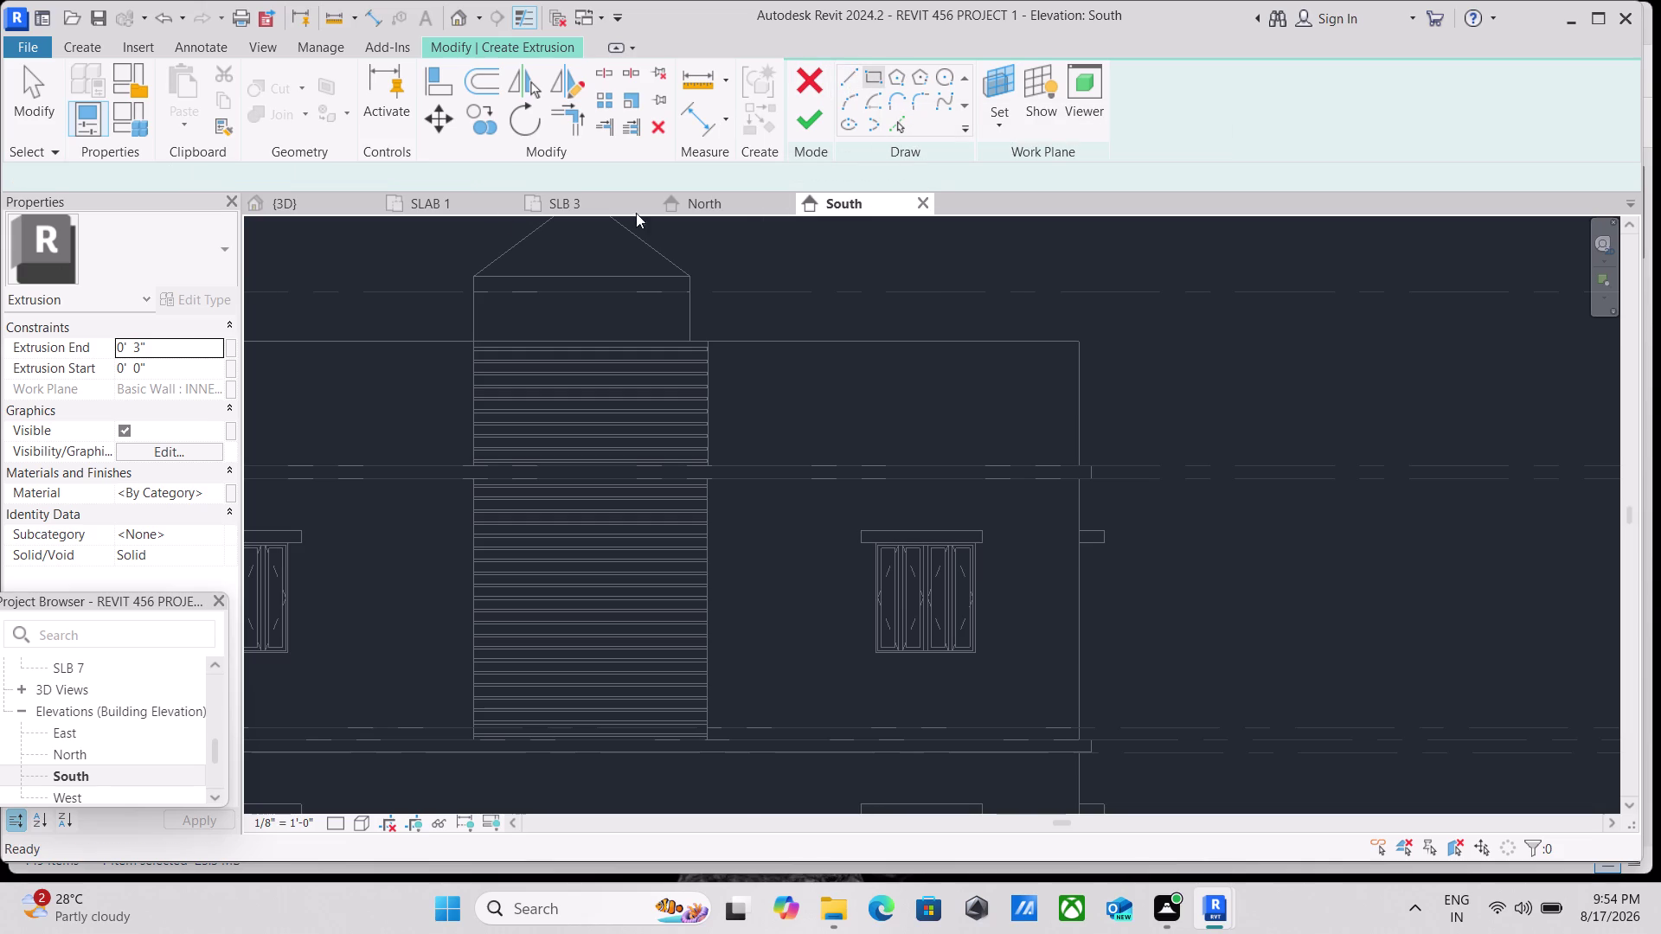
click(90, 43)
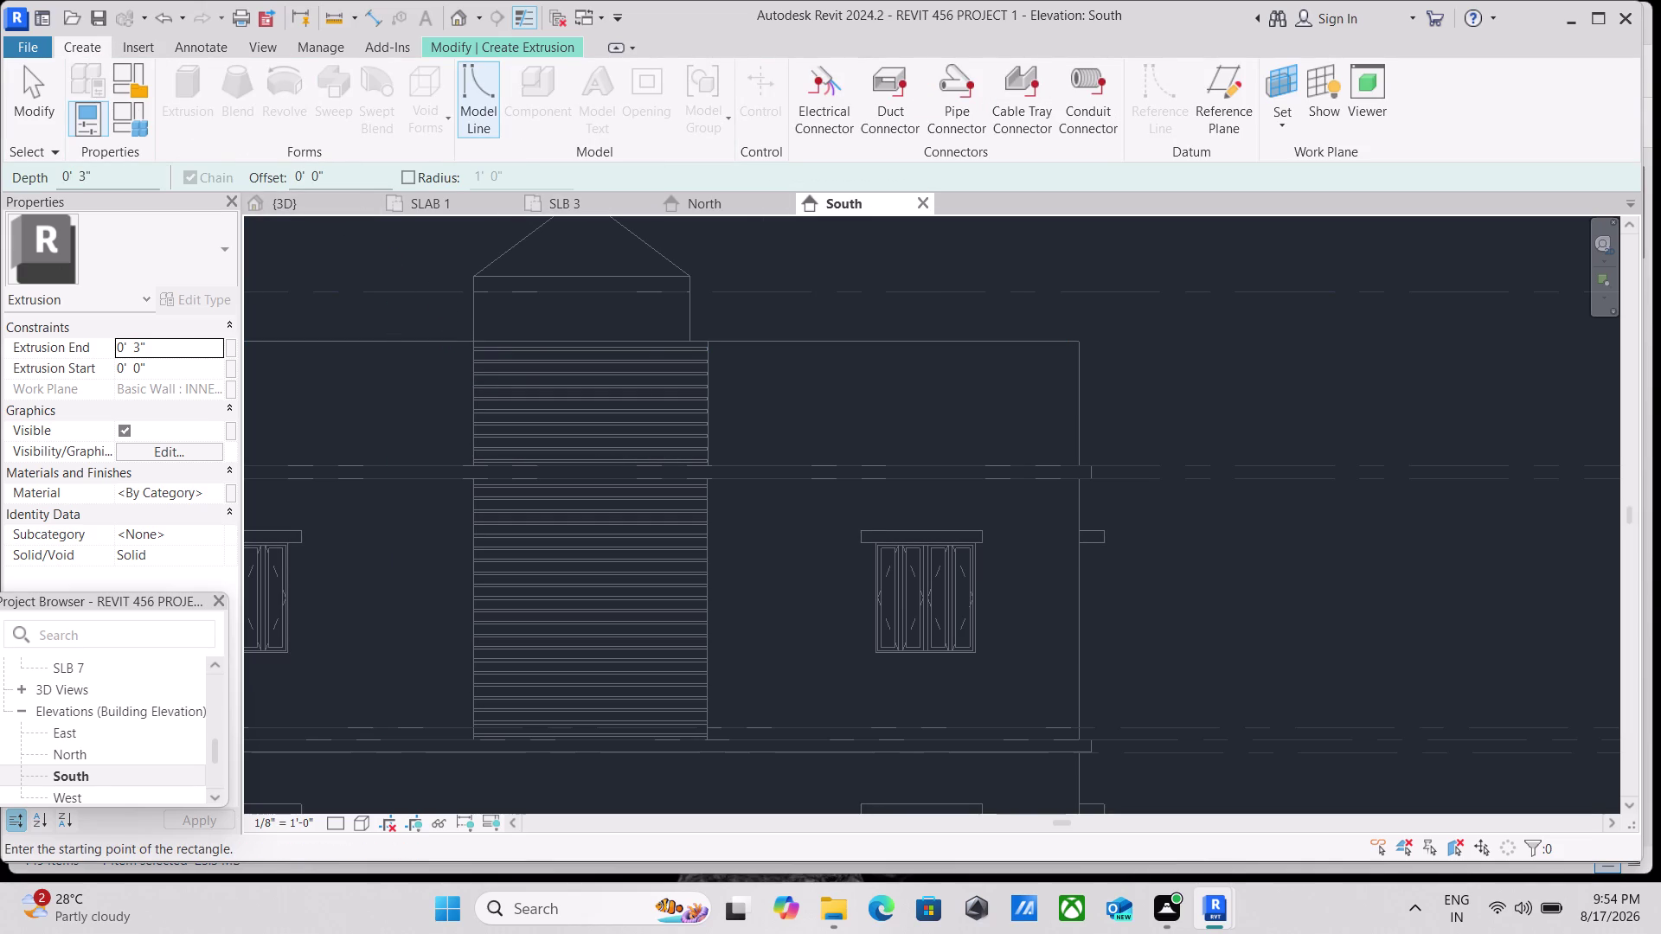
drag(355, 175, 268, 175)
key(2)
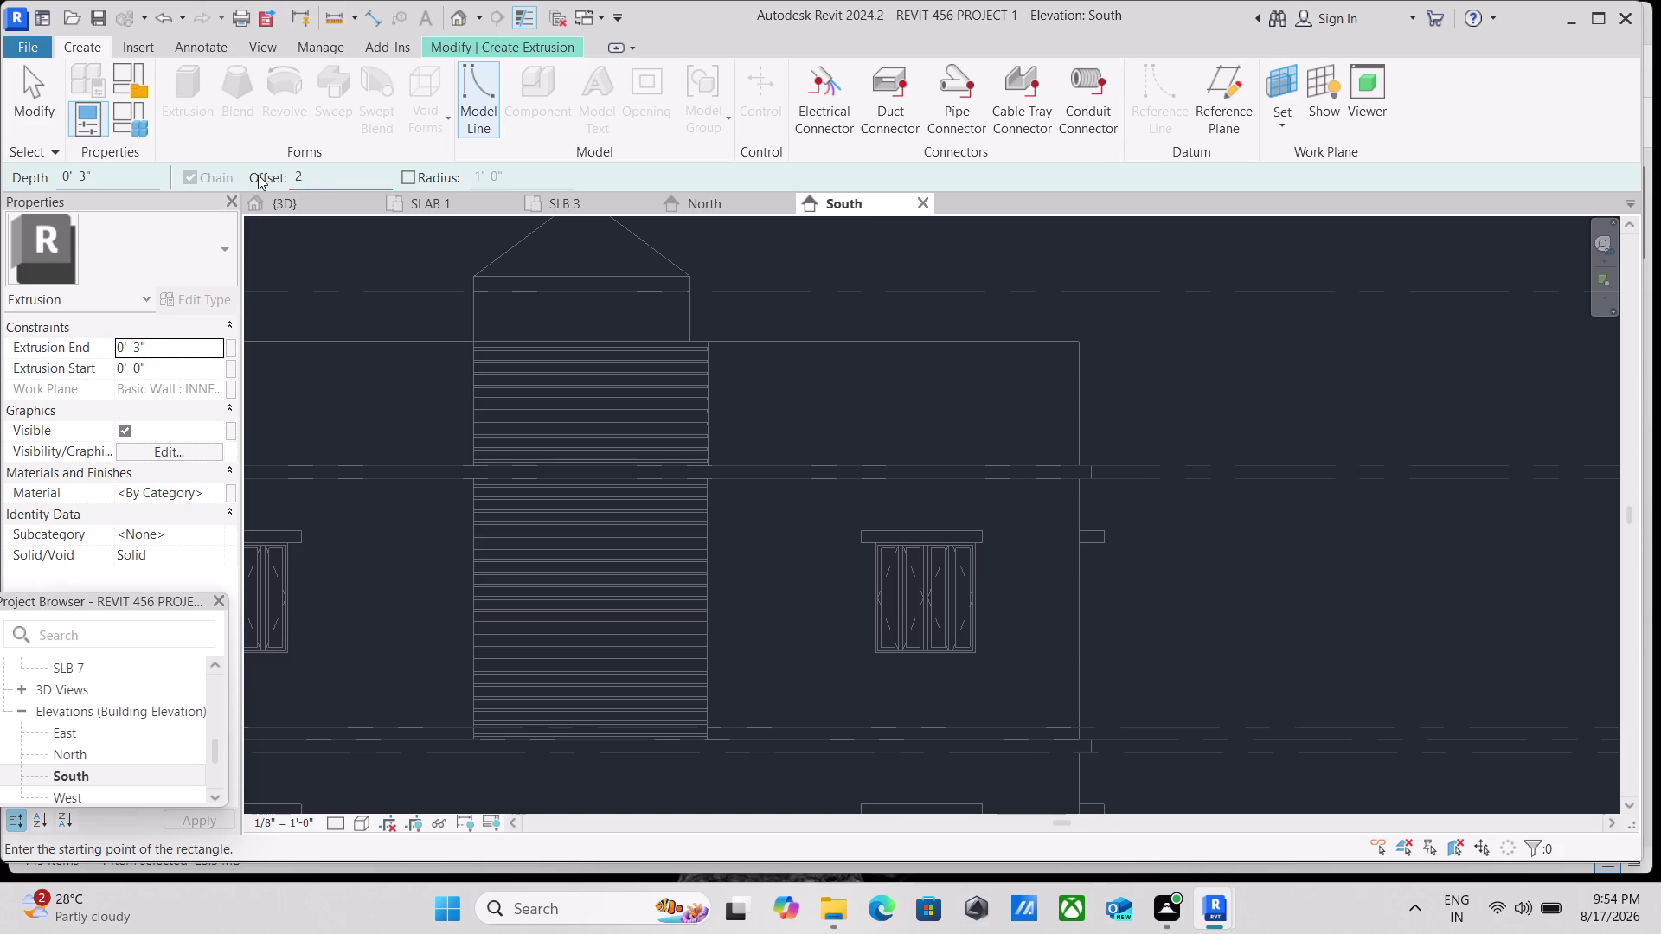
key(shift+quotedbl)
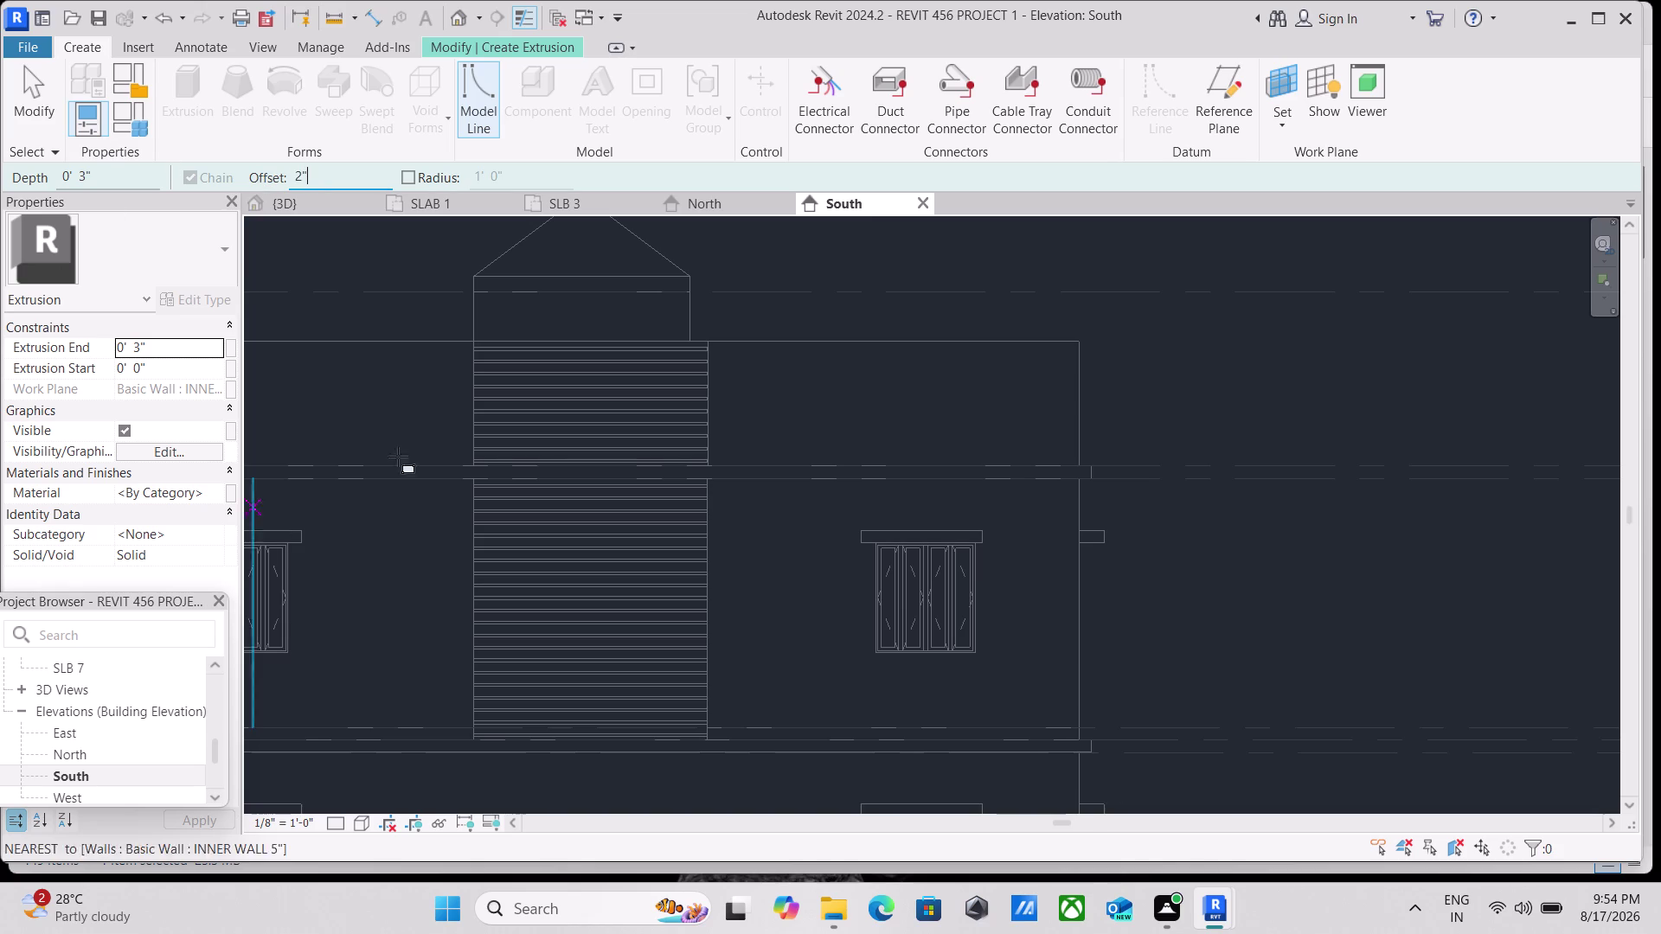
Draw a rectangle from the louver panel corner to its lower endpoint.
click(473, 339)
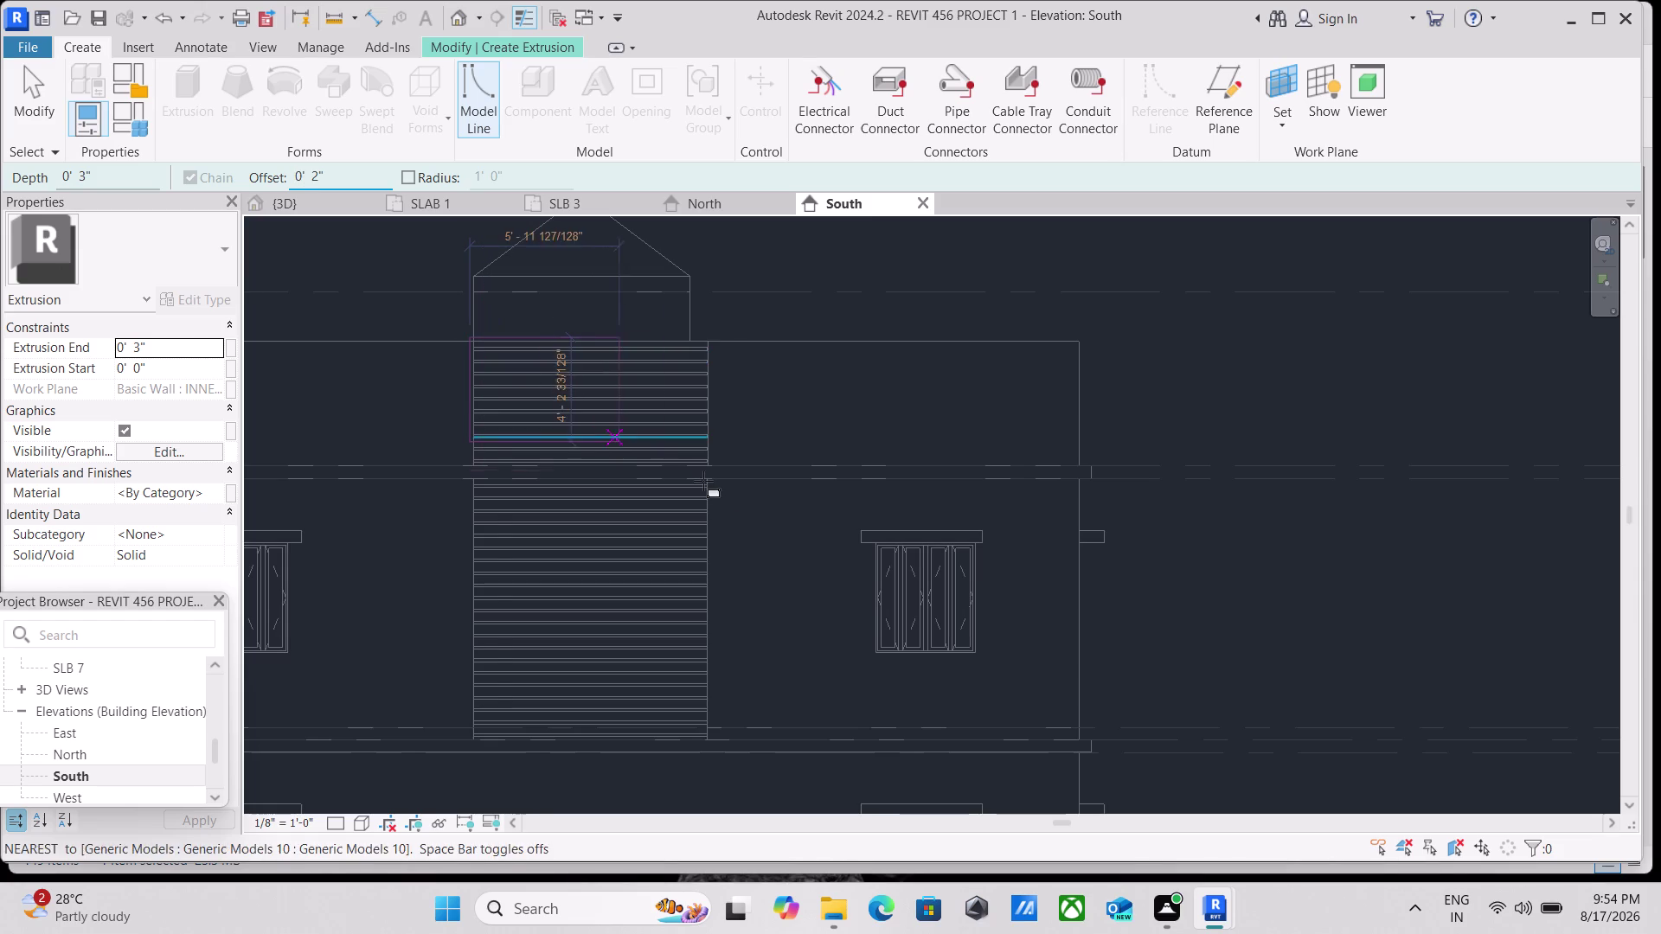
scroll(up, 3)
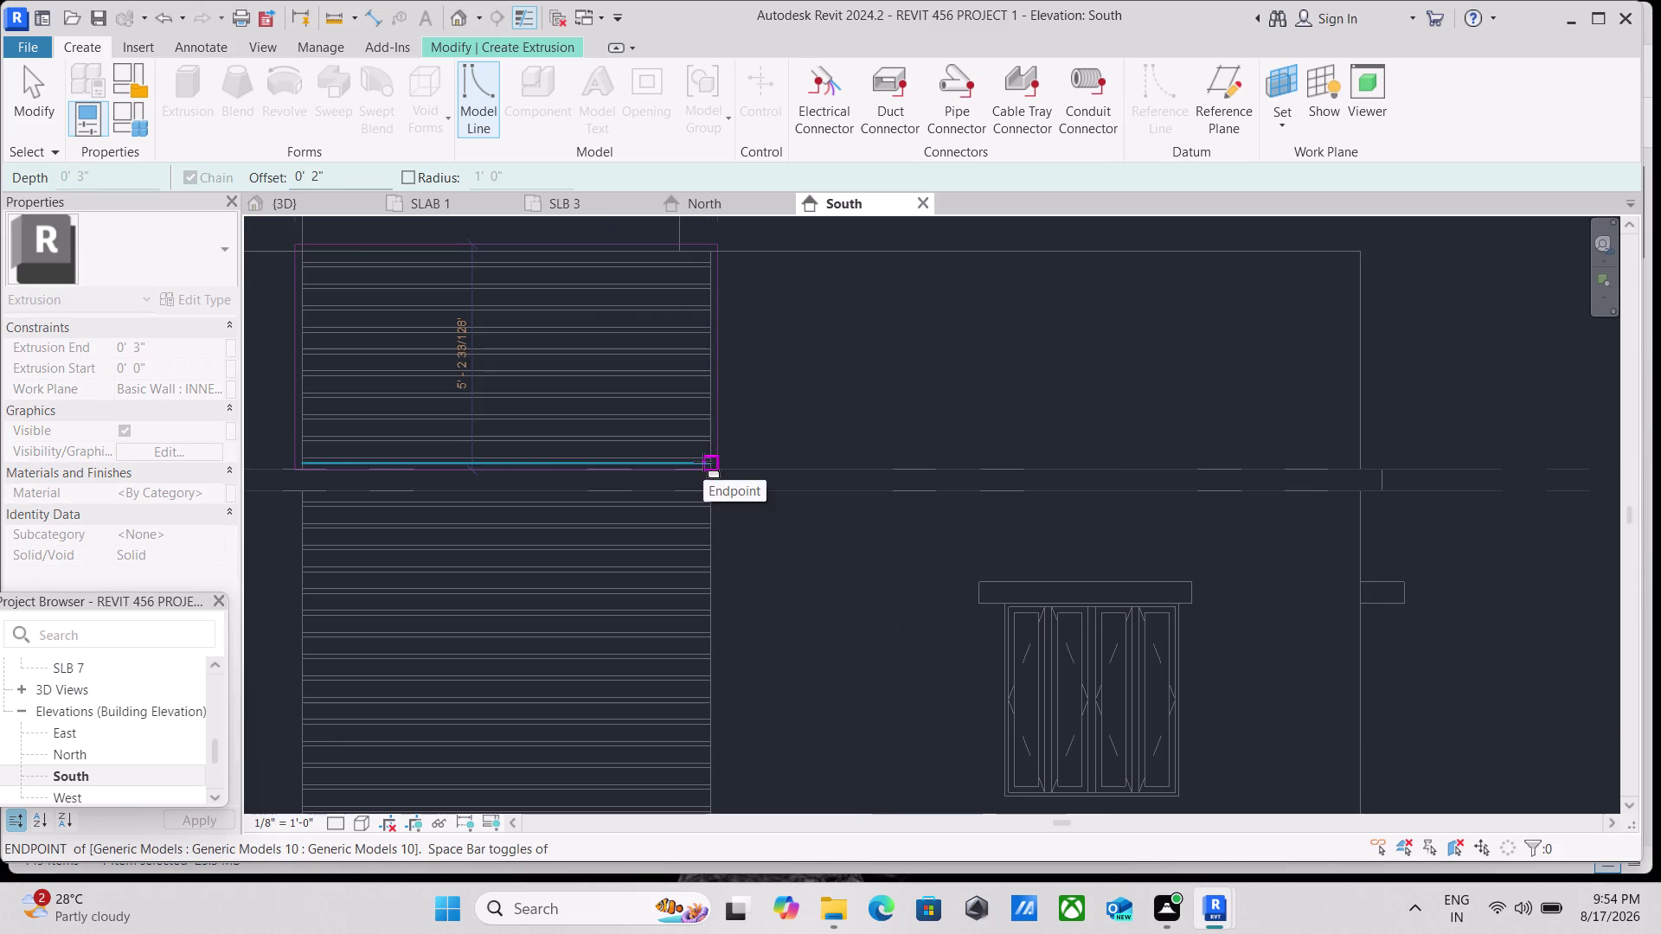
scroll(up, 3)
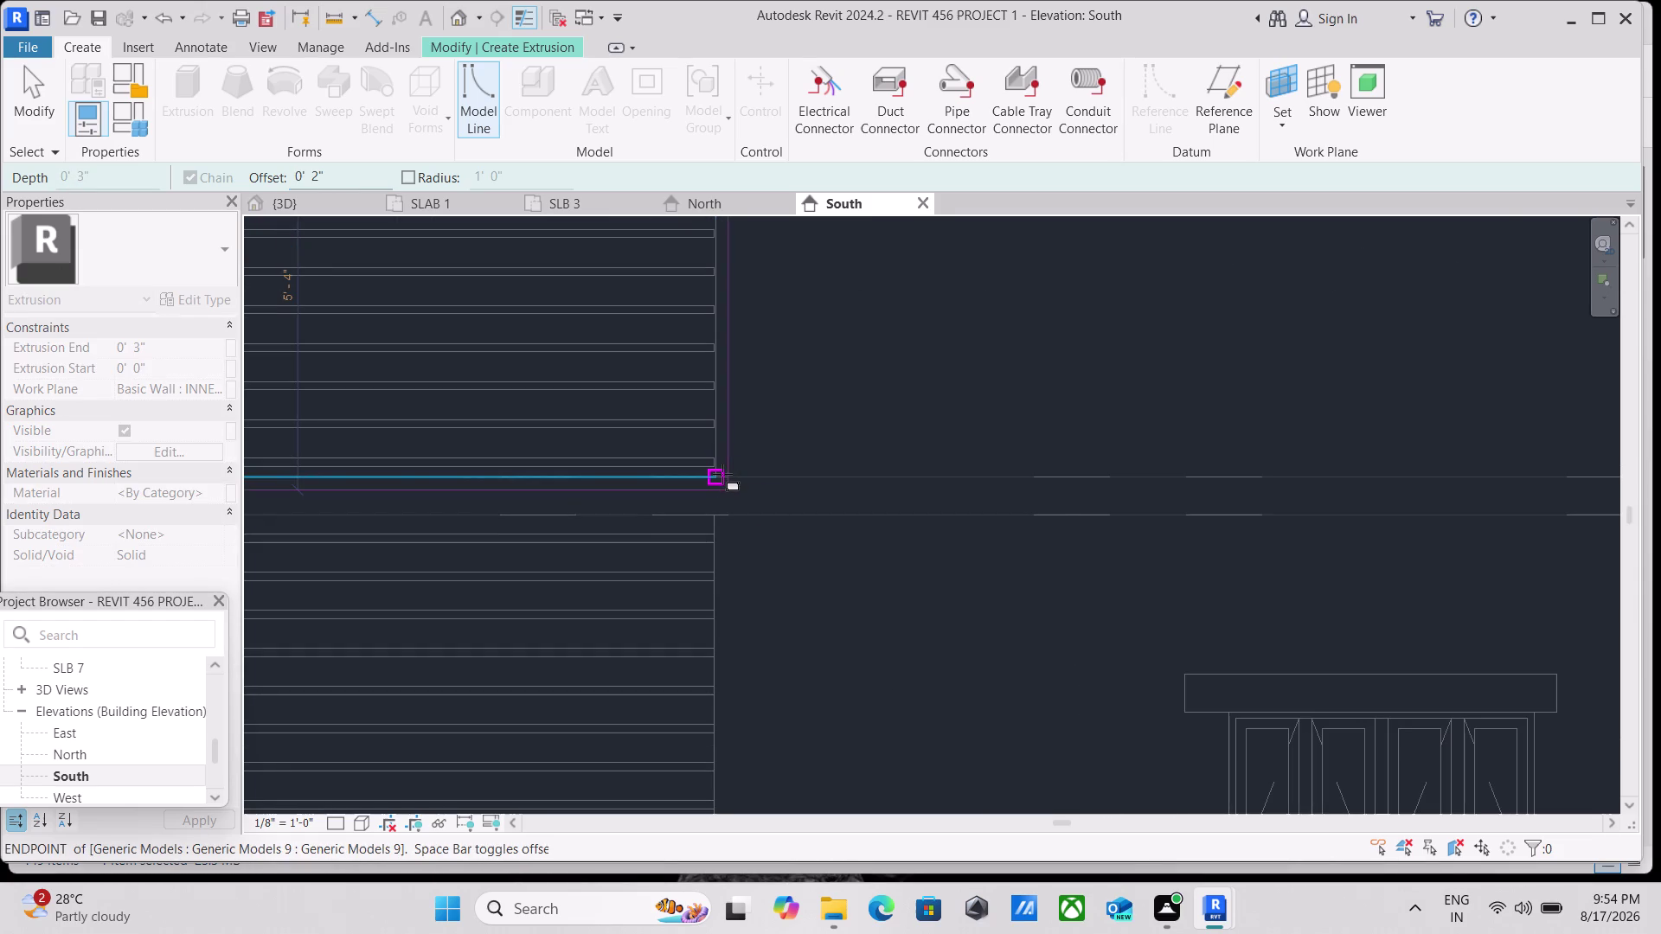
click(722, 474)
scroll(down, 3)
middle_drag(816, 411, 847, 457)
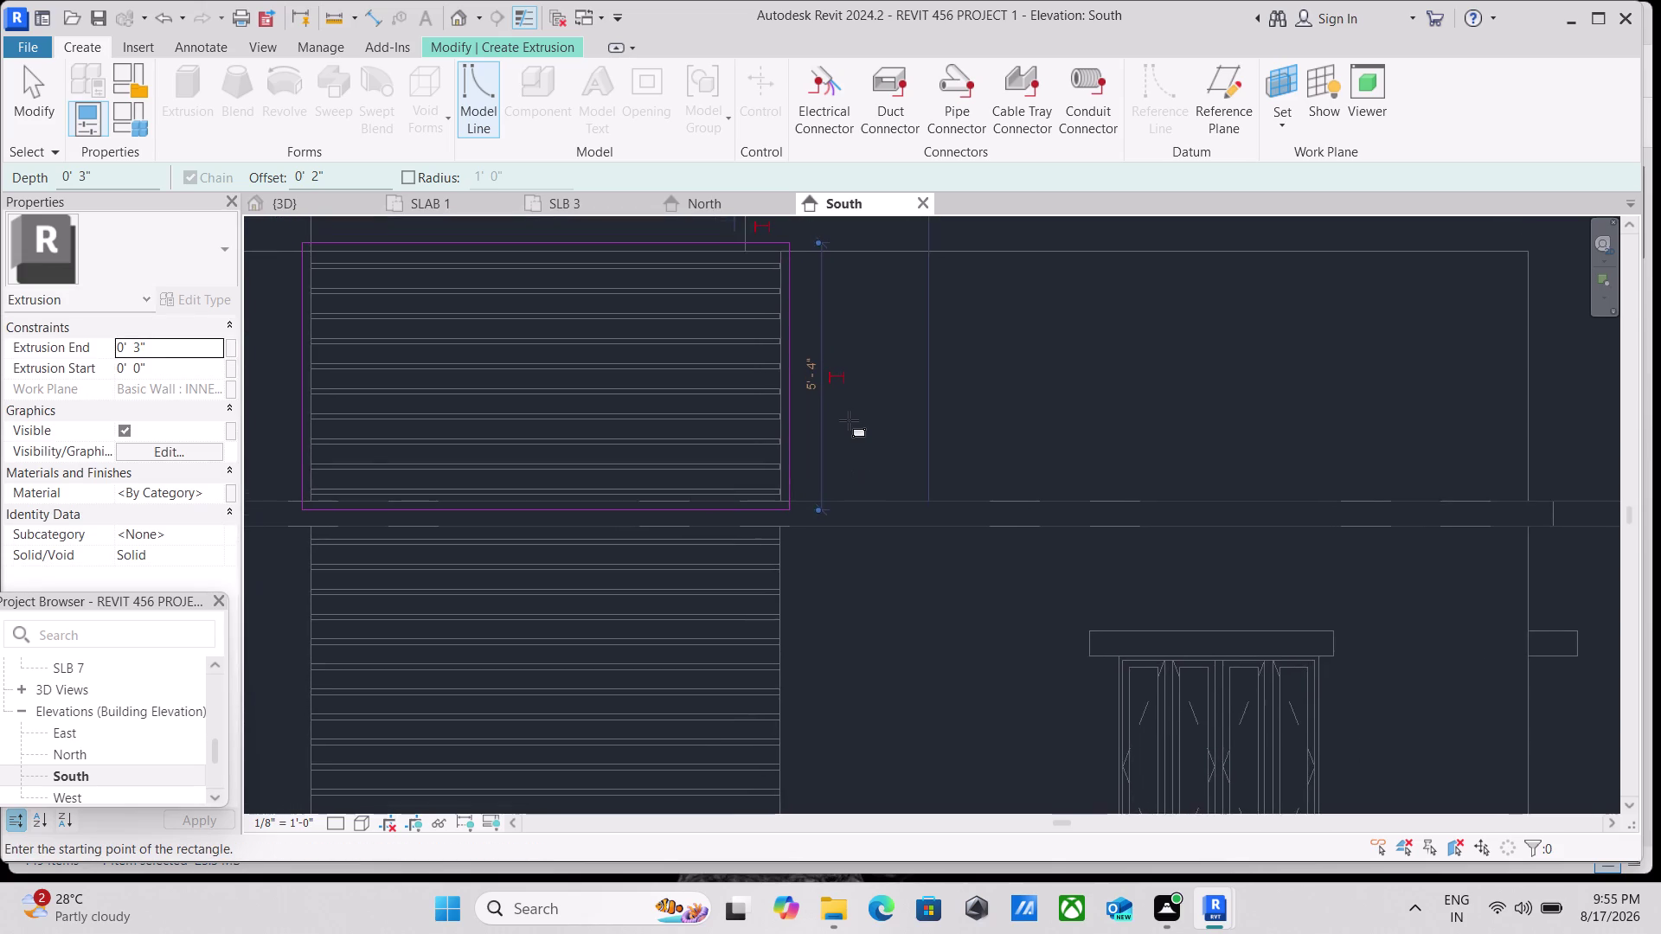
scroll(down, 3)
scroll(down, 3)
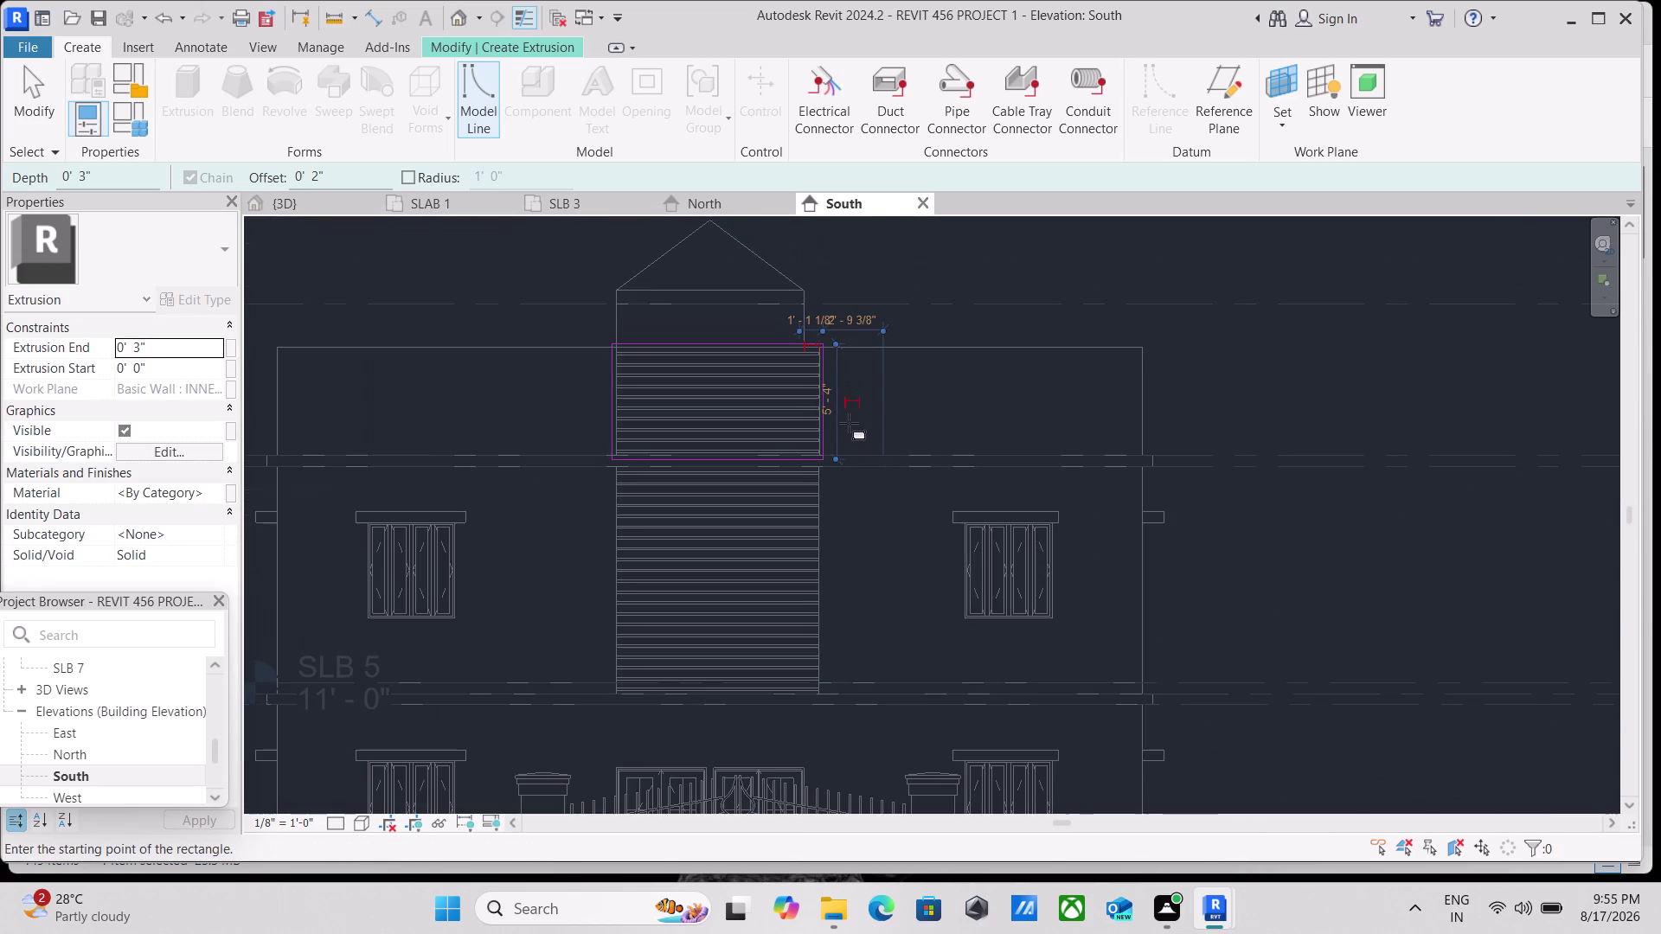
scroll(up, 3)
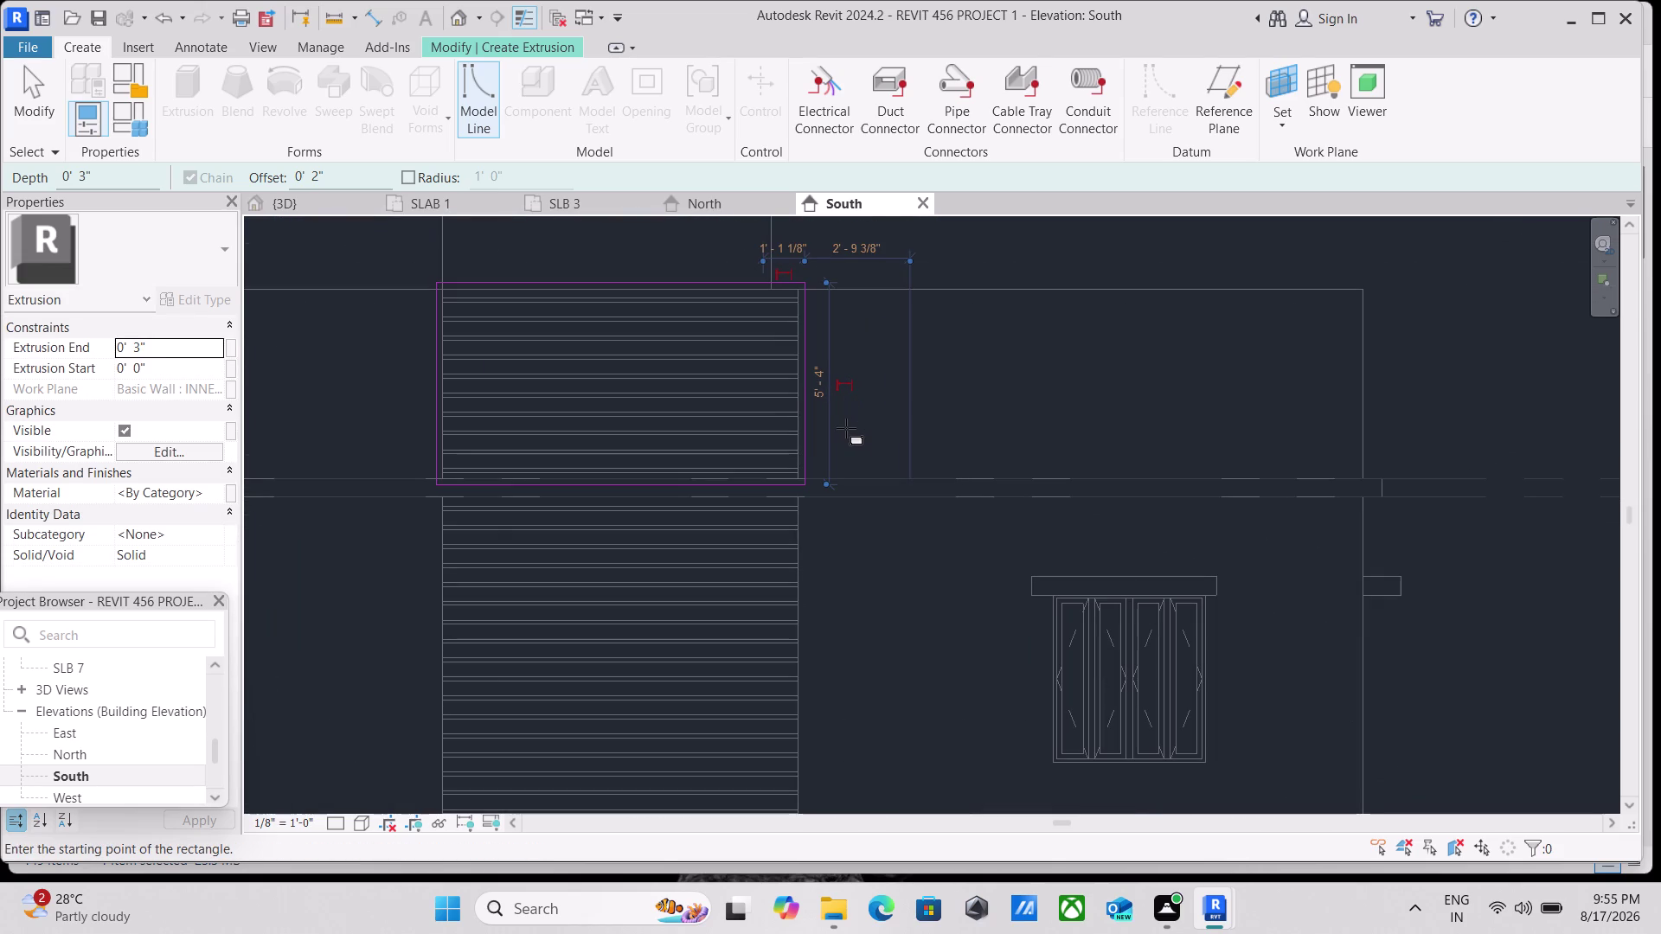
key(Escape)
key(Escape)
Delete the rectangle's bottom and top sketch lines.
click(736, 484)
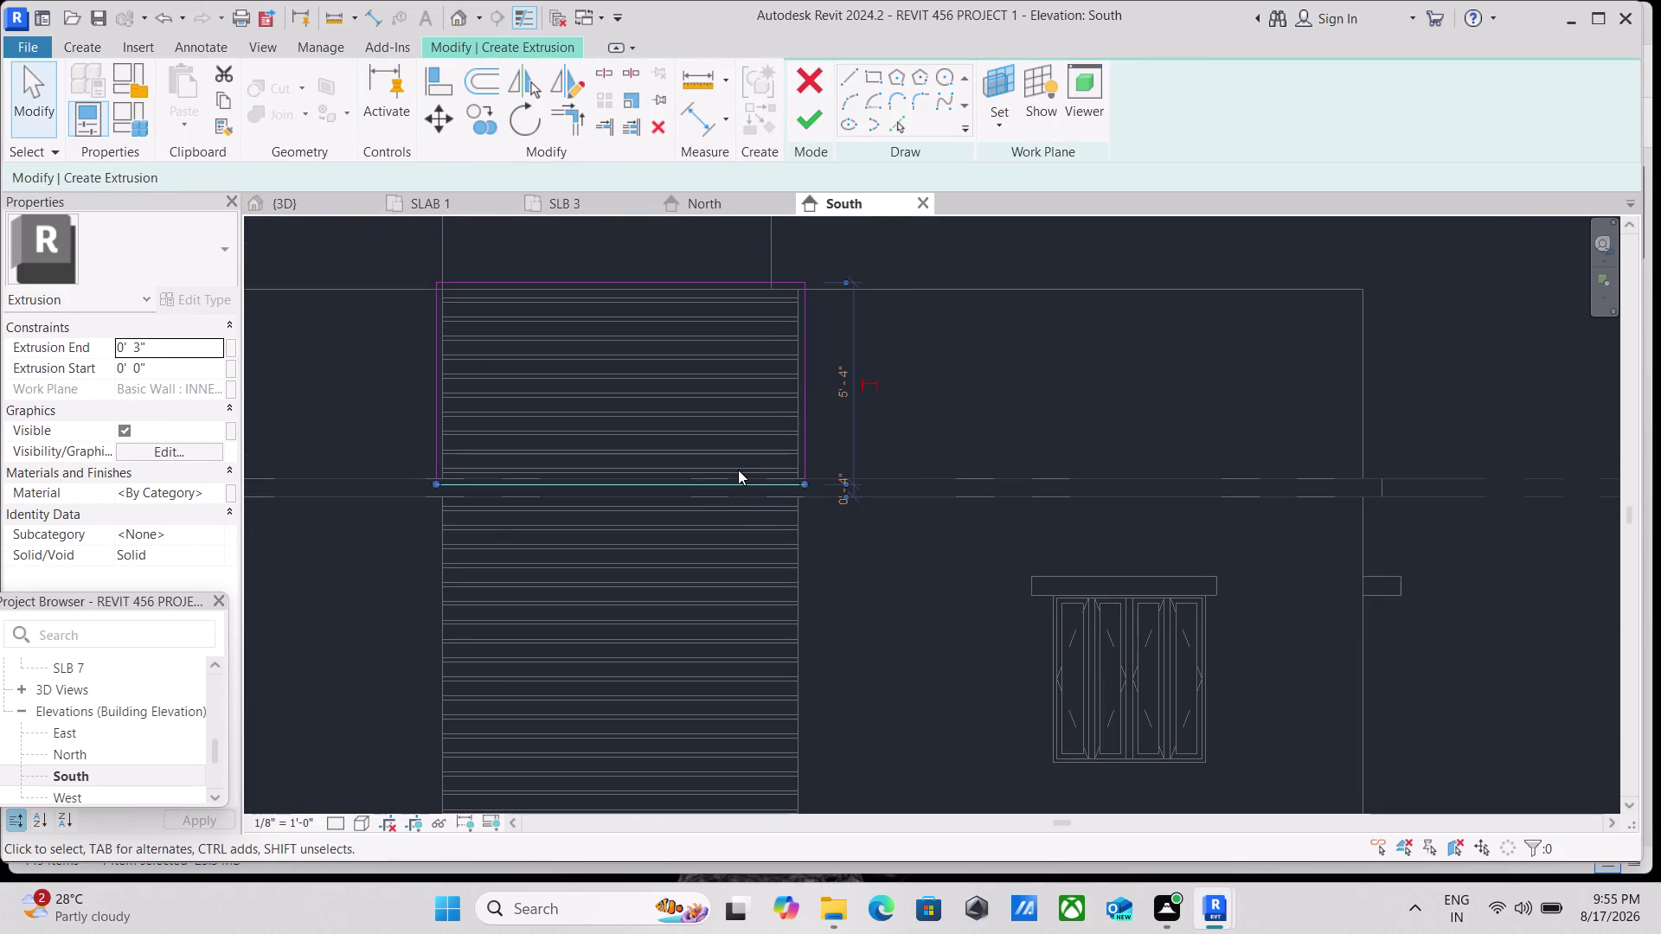
right_click(738, 469)
click(852, 600)
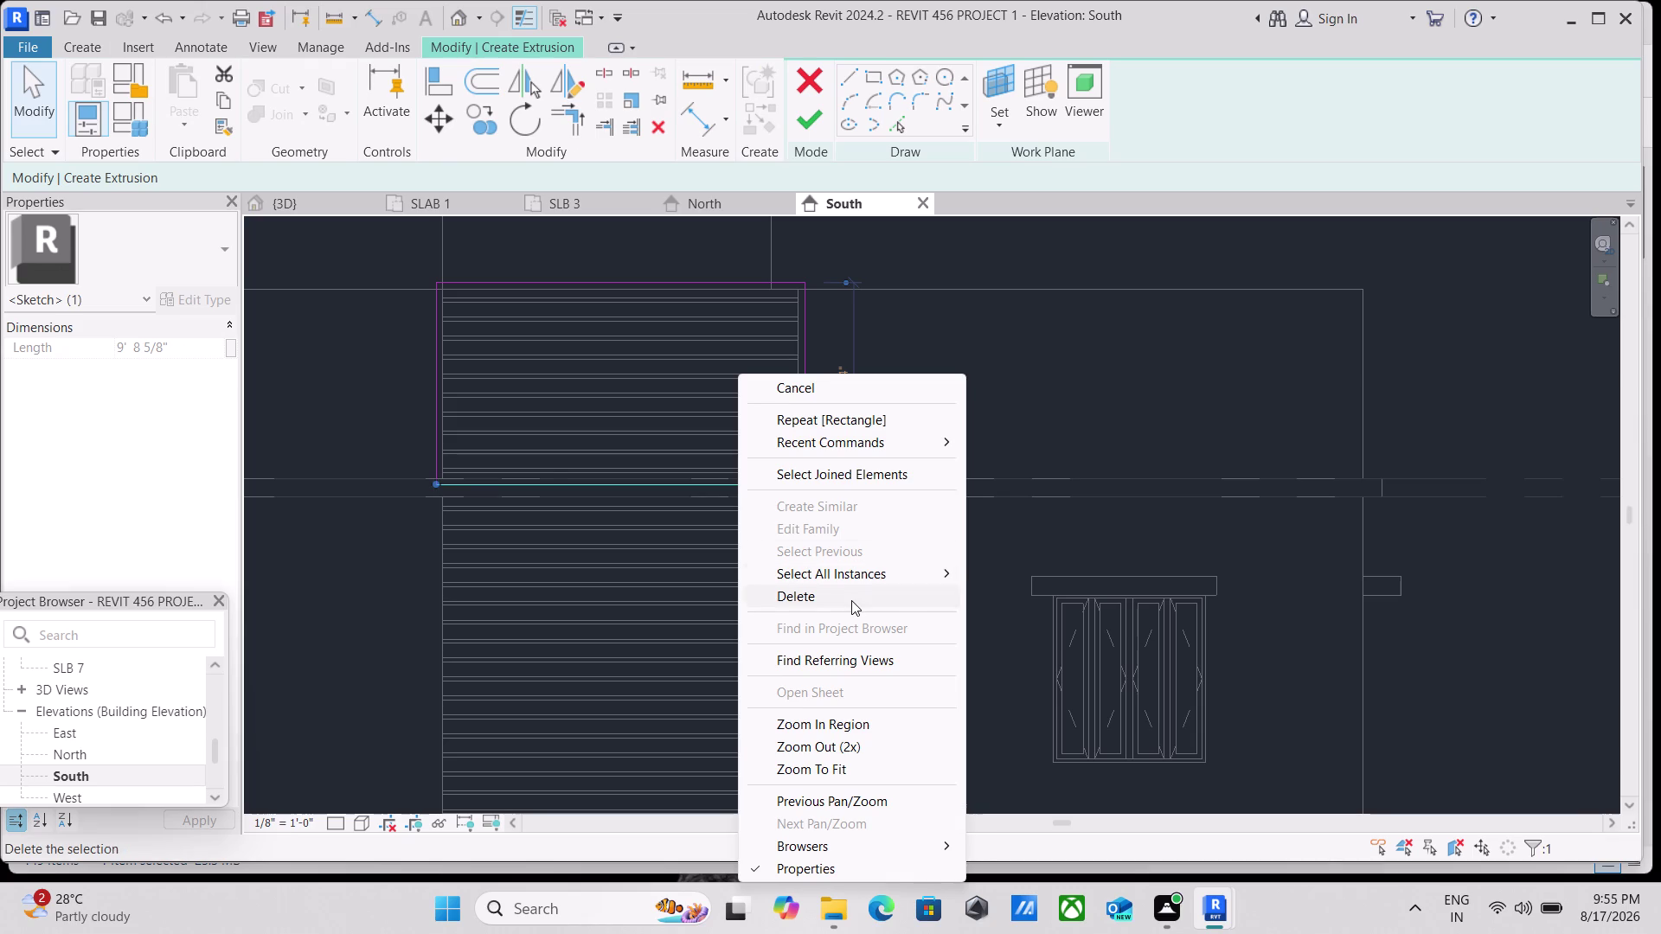
click(511, 279)
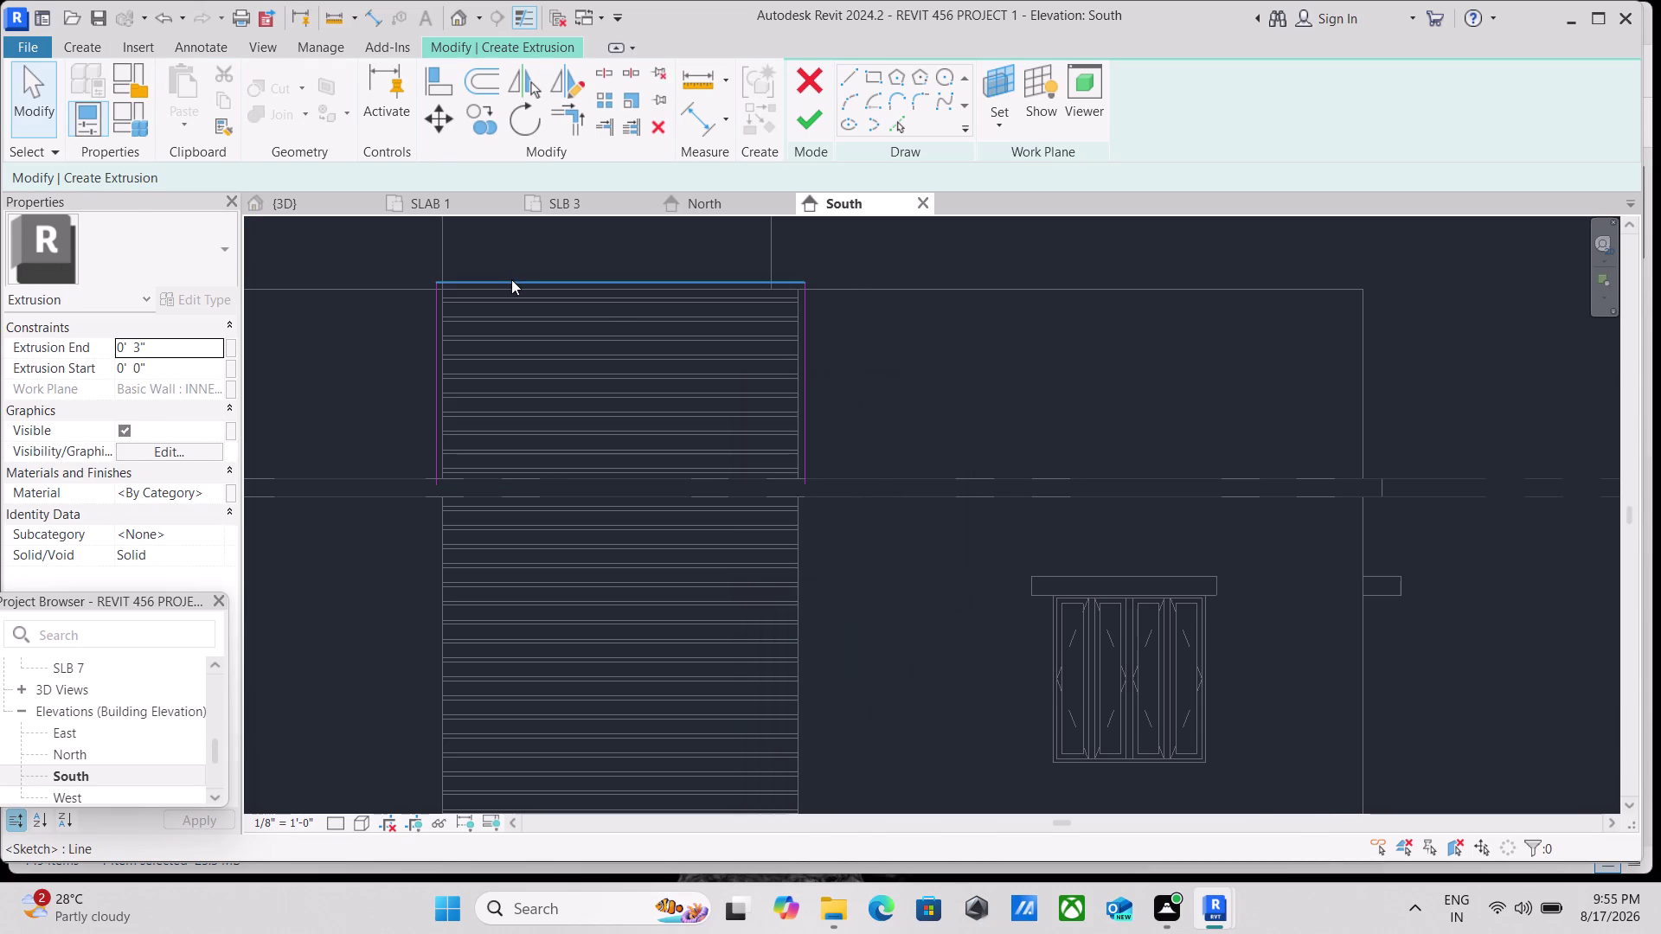
right_click(511, 278)
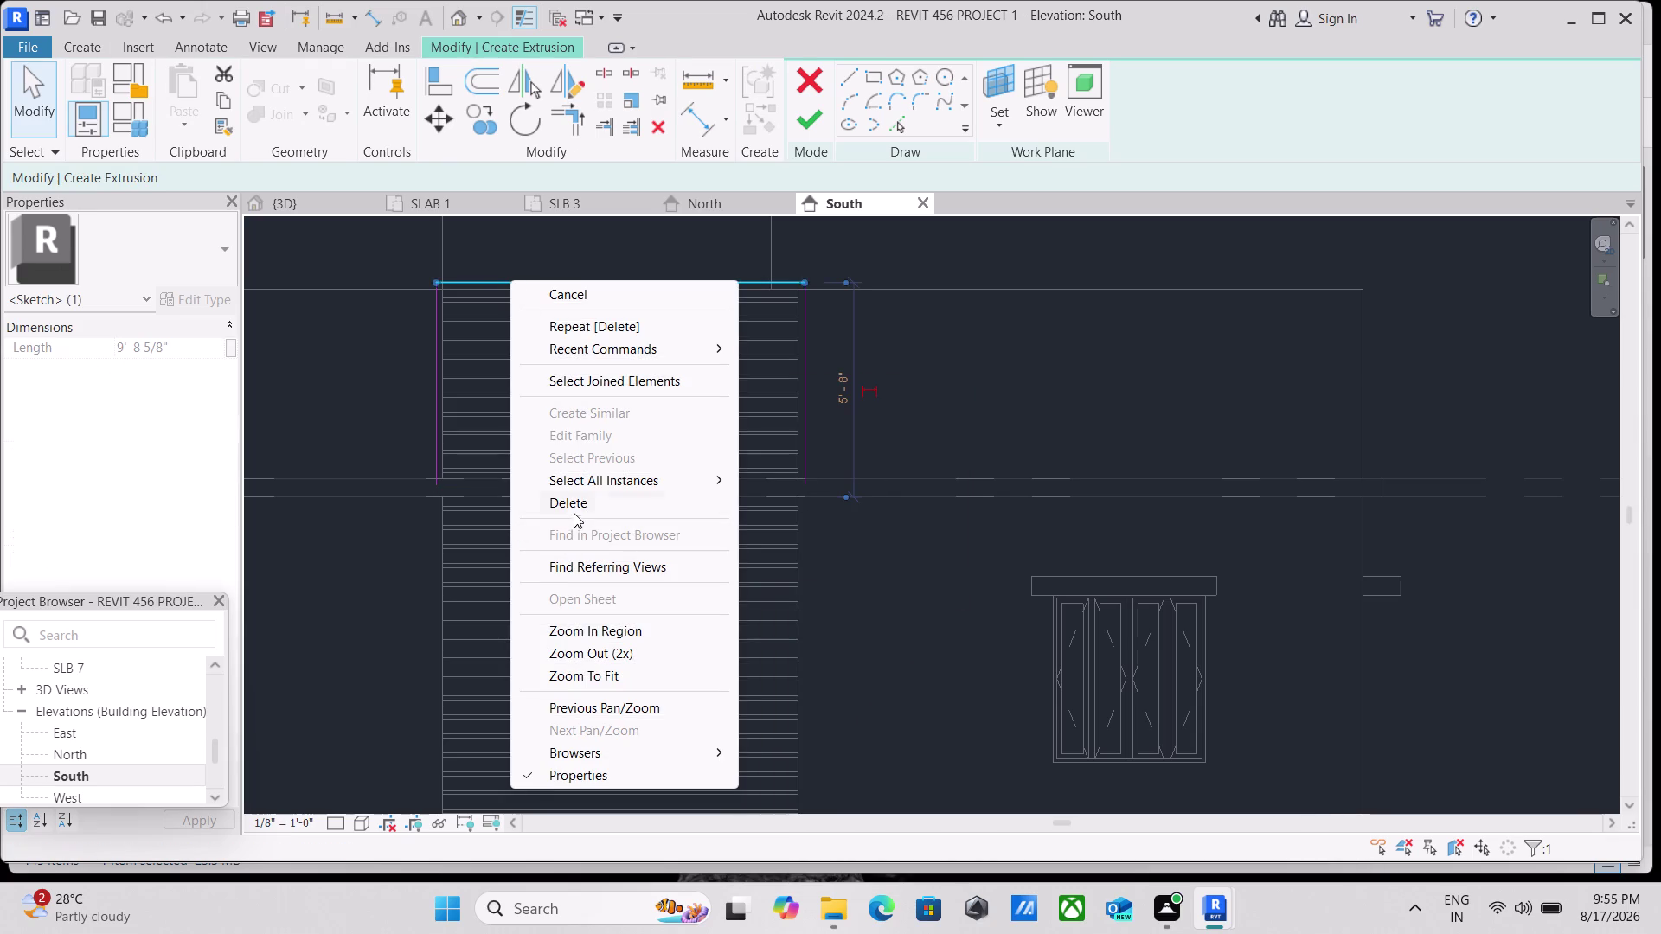
click(573, 507)
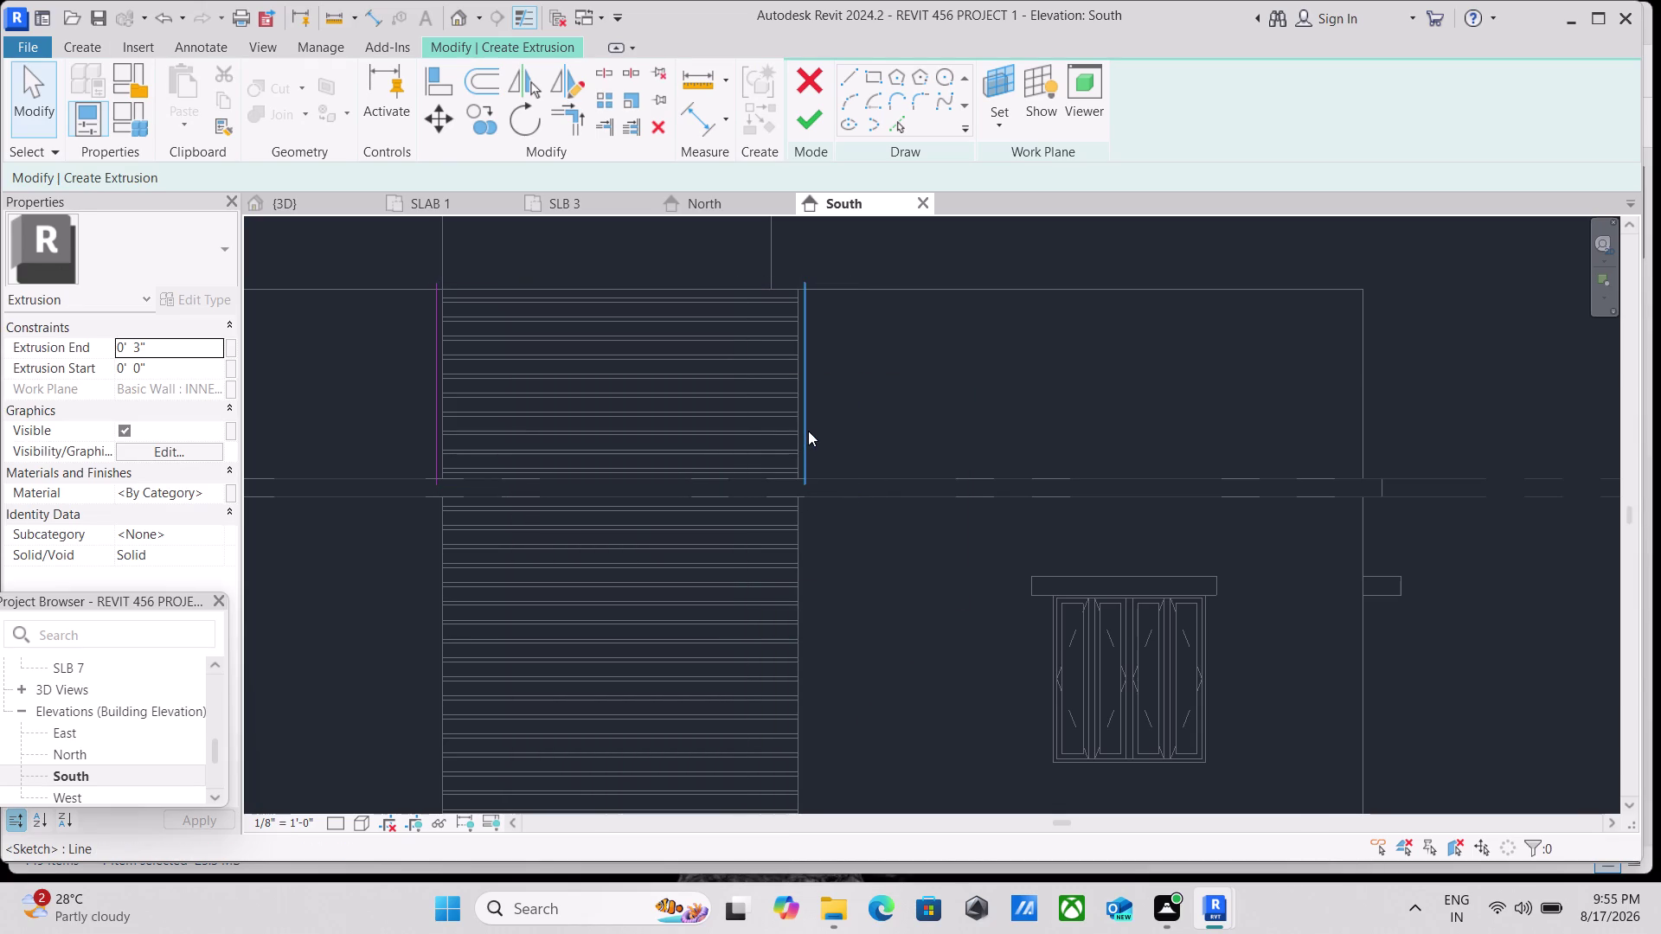
Delete the rectangle's right and left sketch lines.
click(808, 431)
right_click(808, 430)
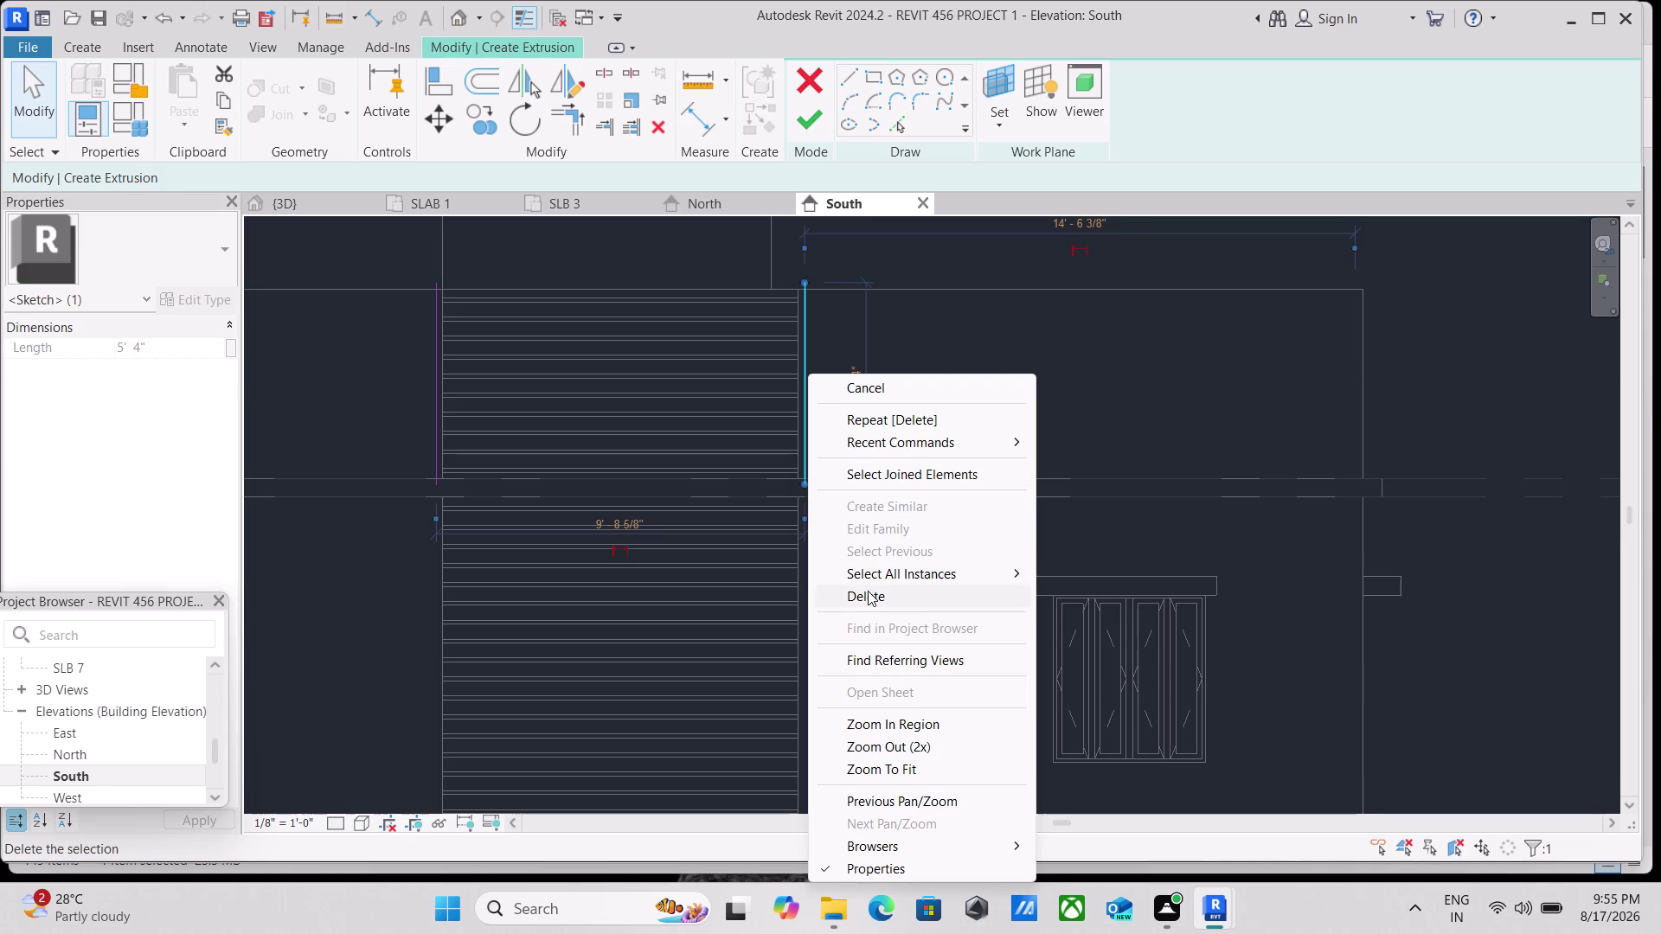
click(867, 591)
click(428, 416)
right_click(428, 416)
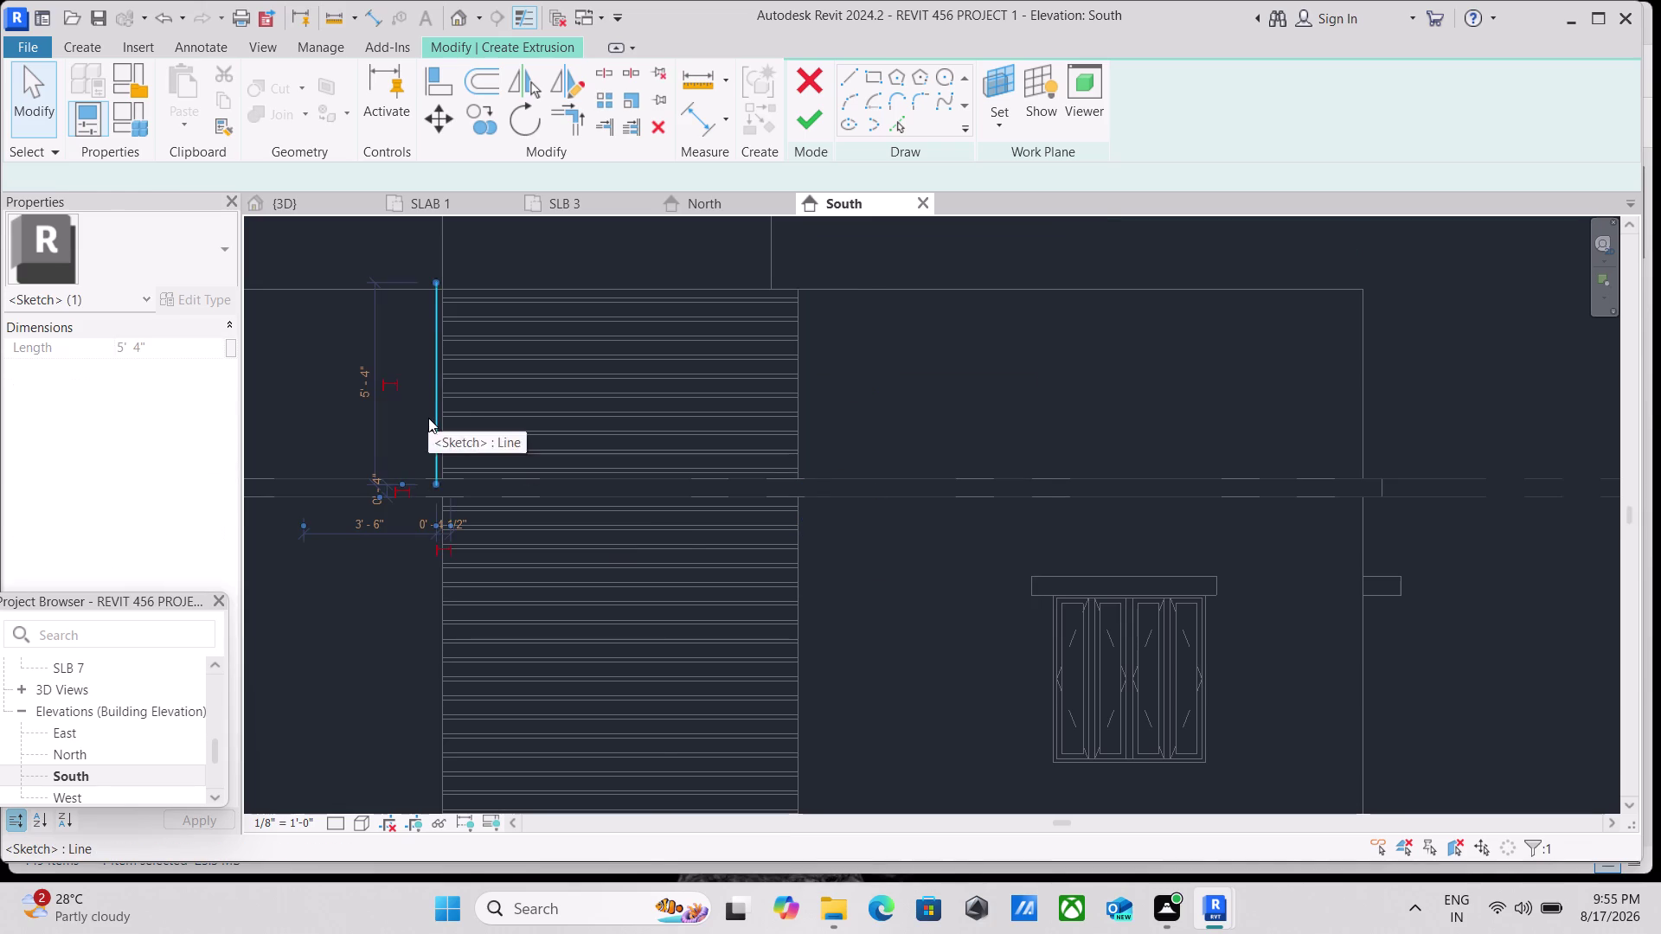
click(487, 590)
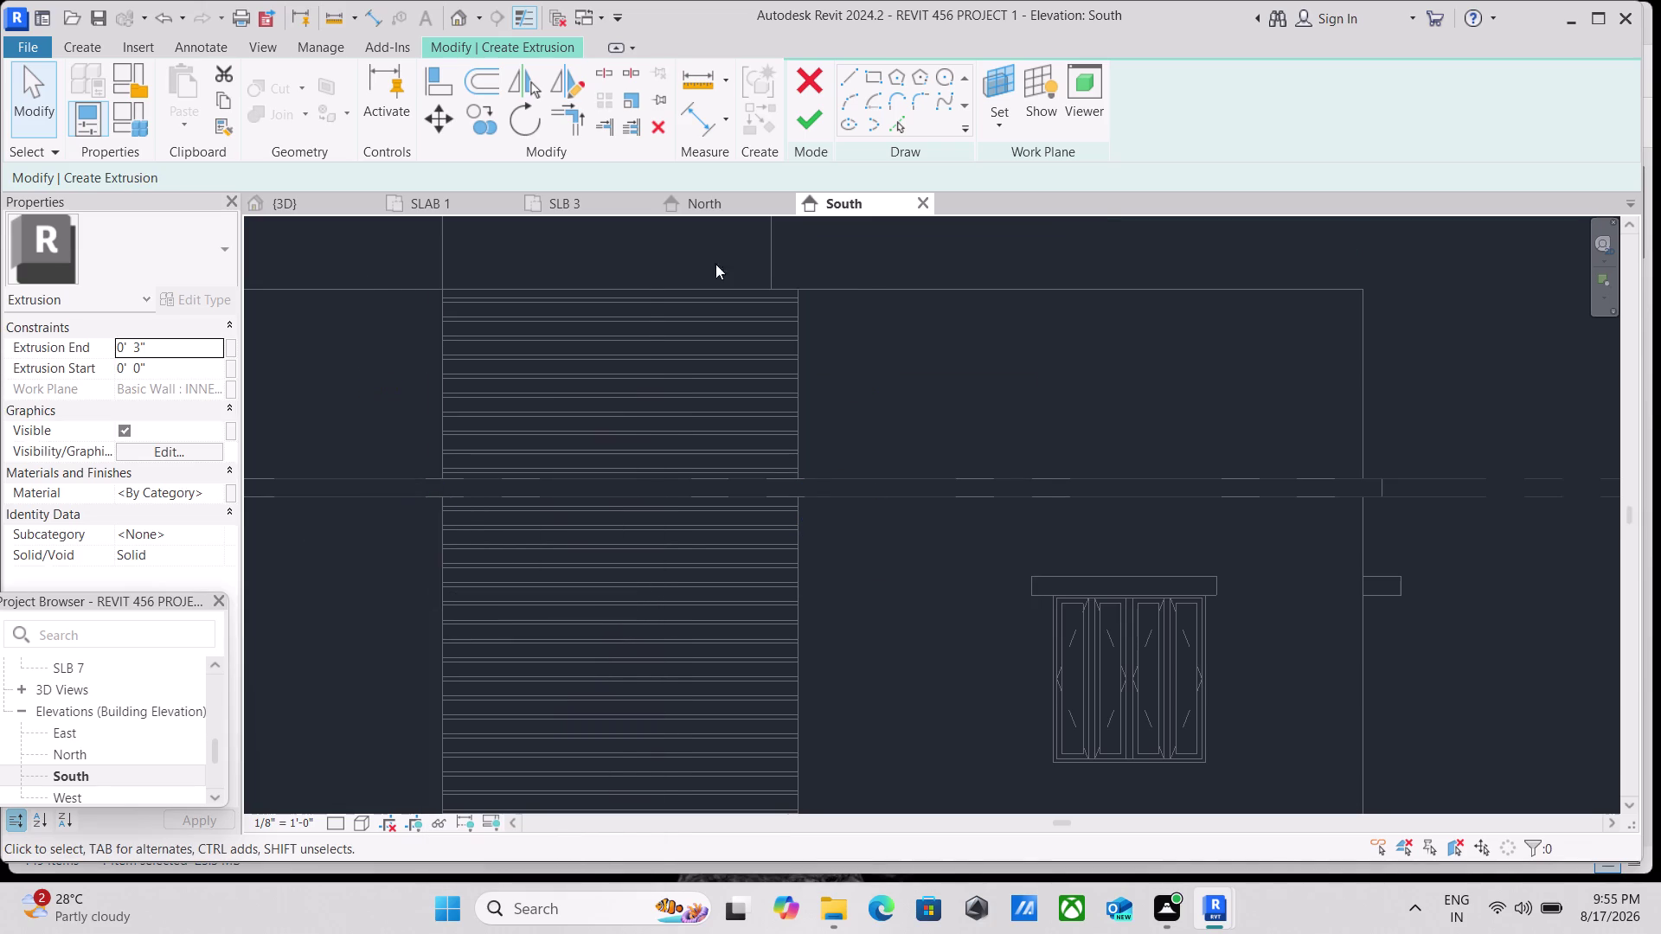
click(879, 79)
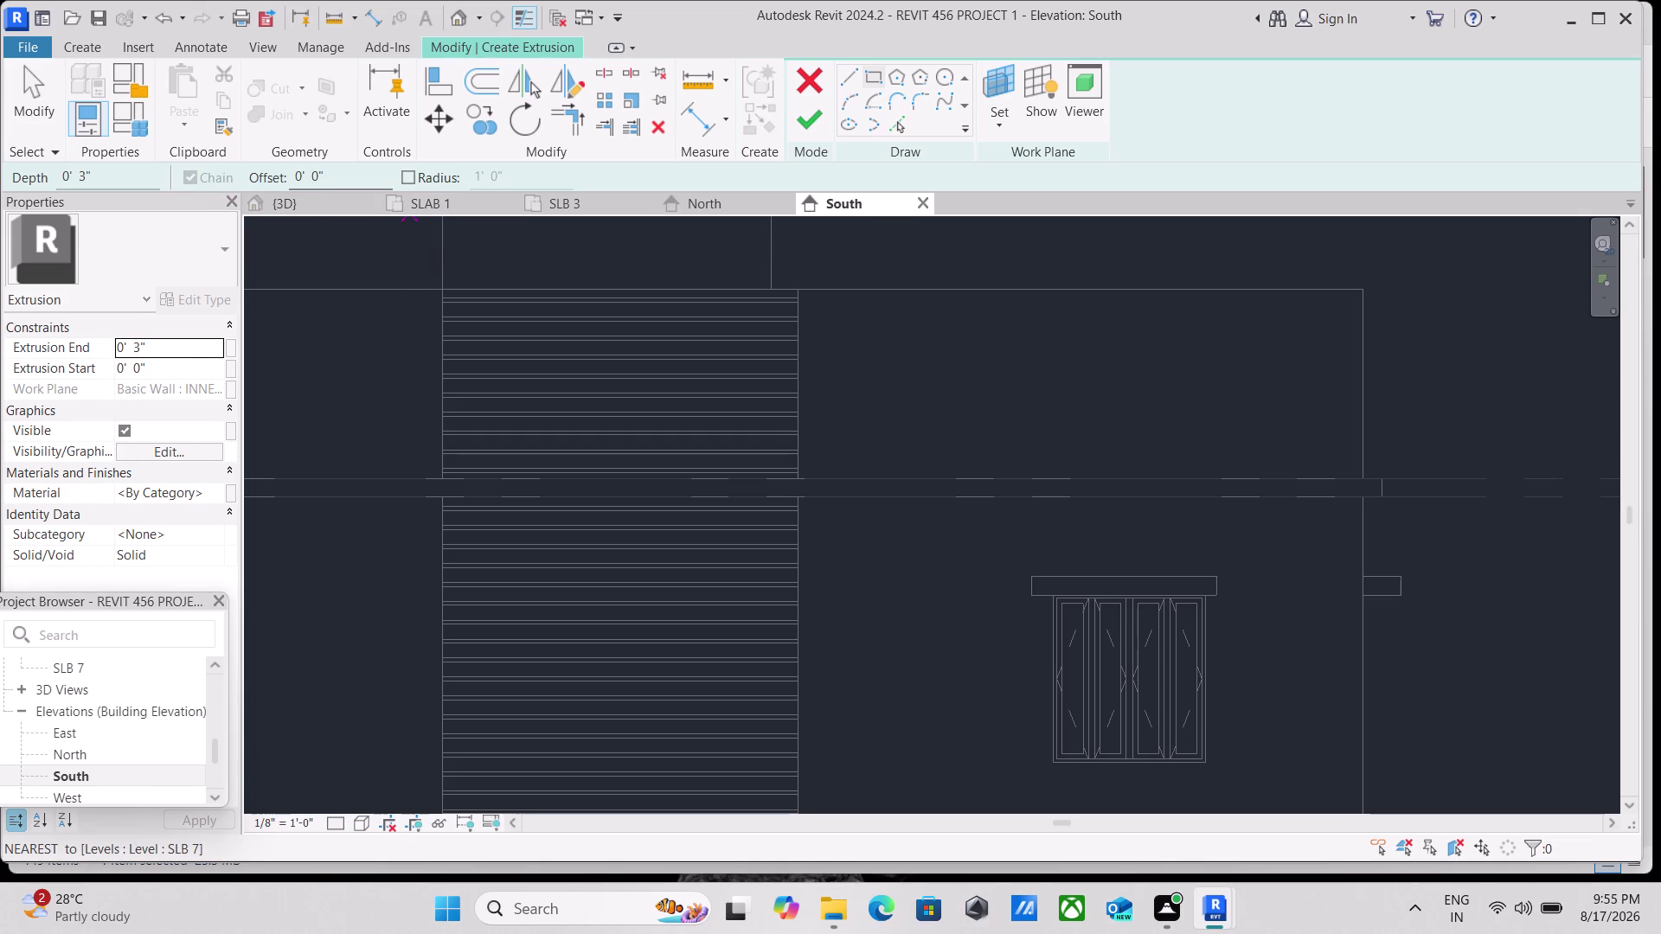
Set the sketch offset to 2" for the Rectangle tool.
drag(335, 175, 263, 171)
key(2)
key(shift+quotedbl)
click(869, 71)
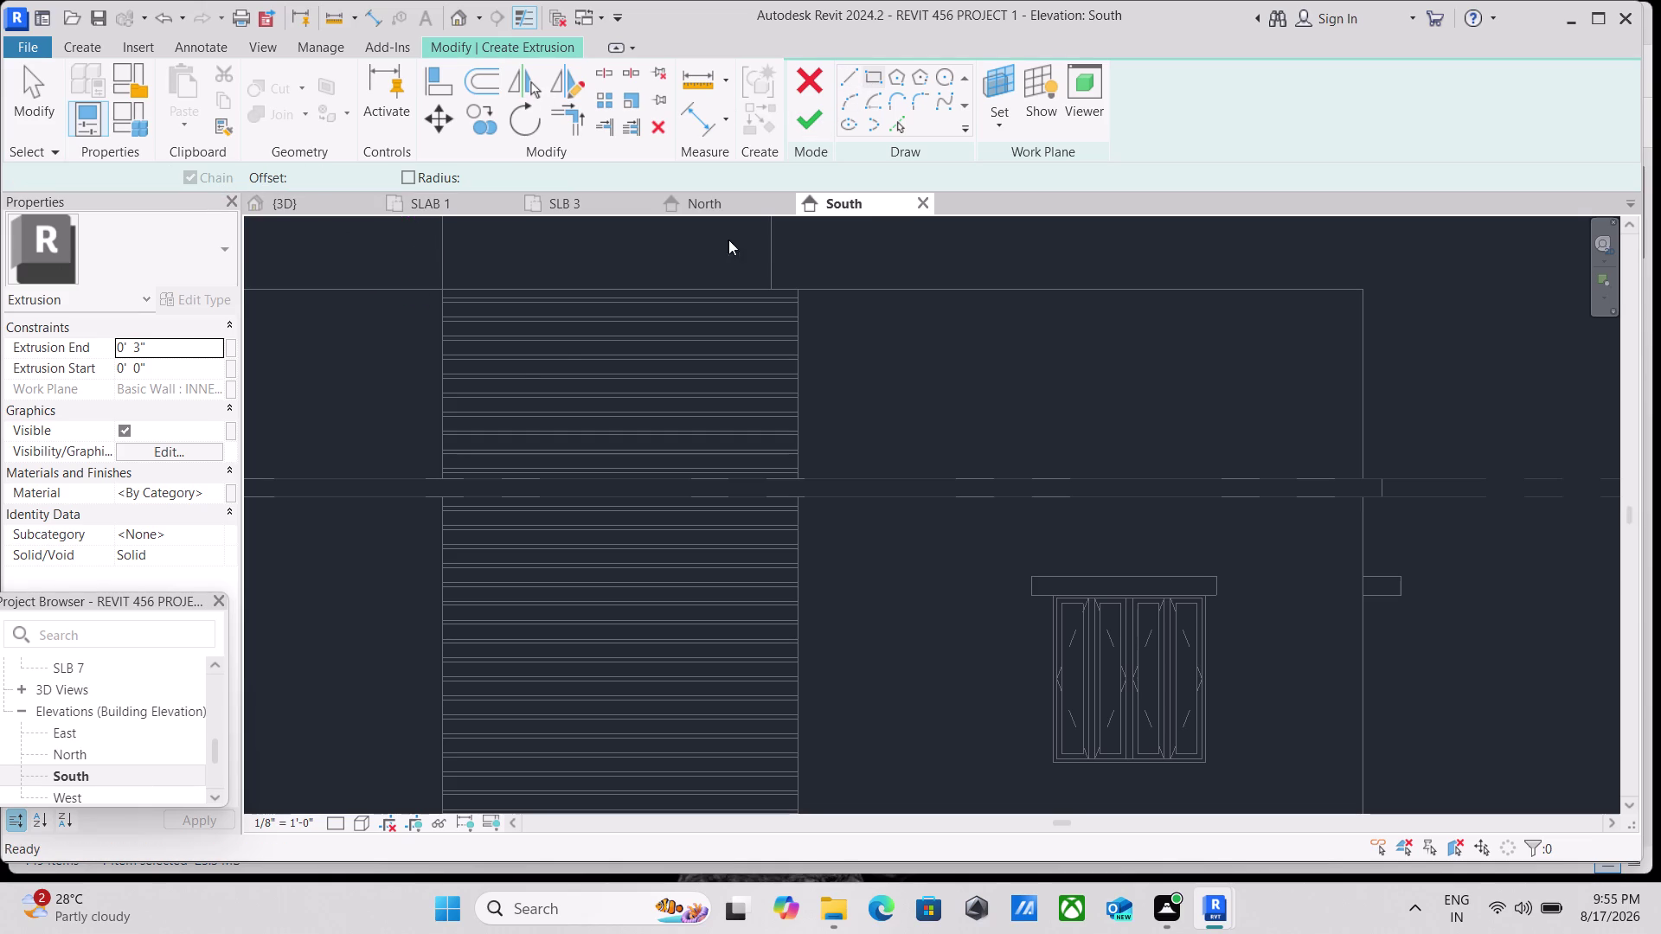
Draw the frame rectangle at the louver edge corners and finish the extrusion.
click(443, 288)
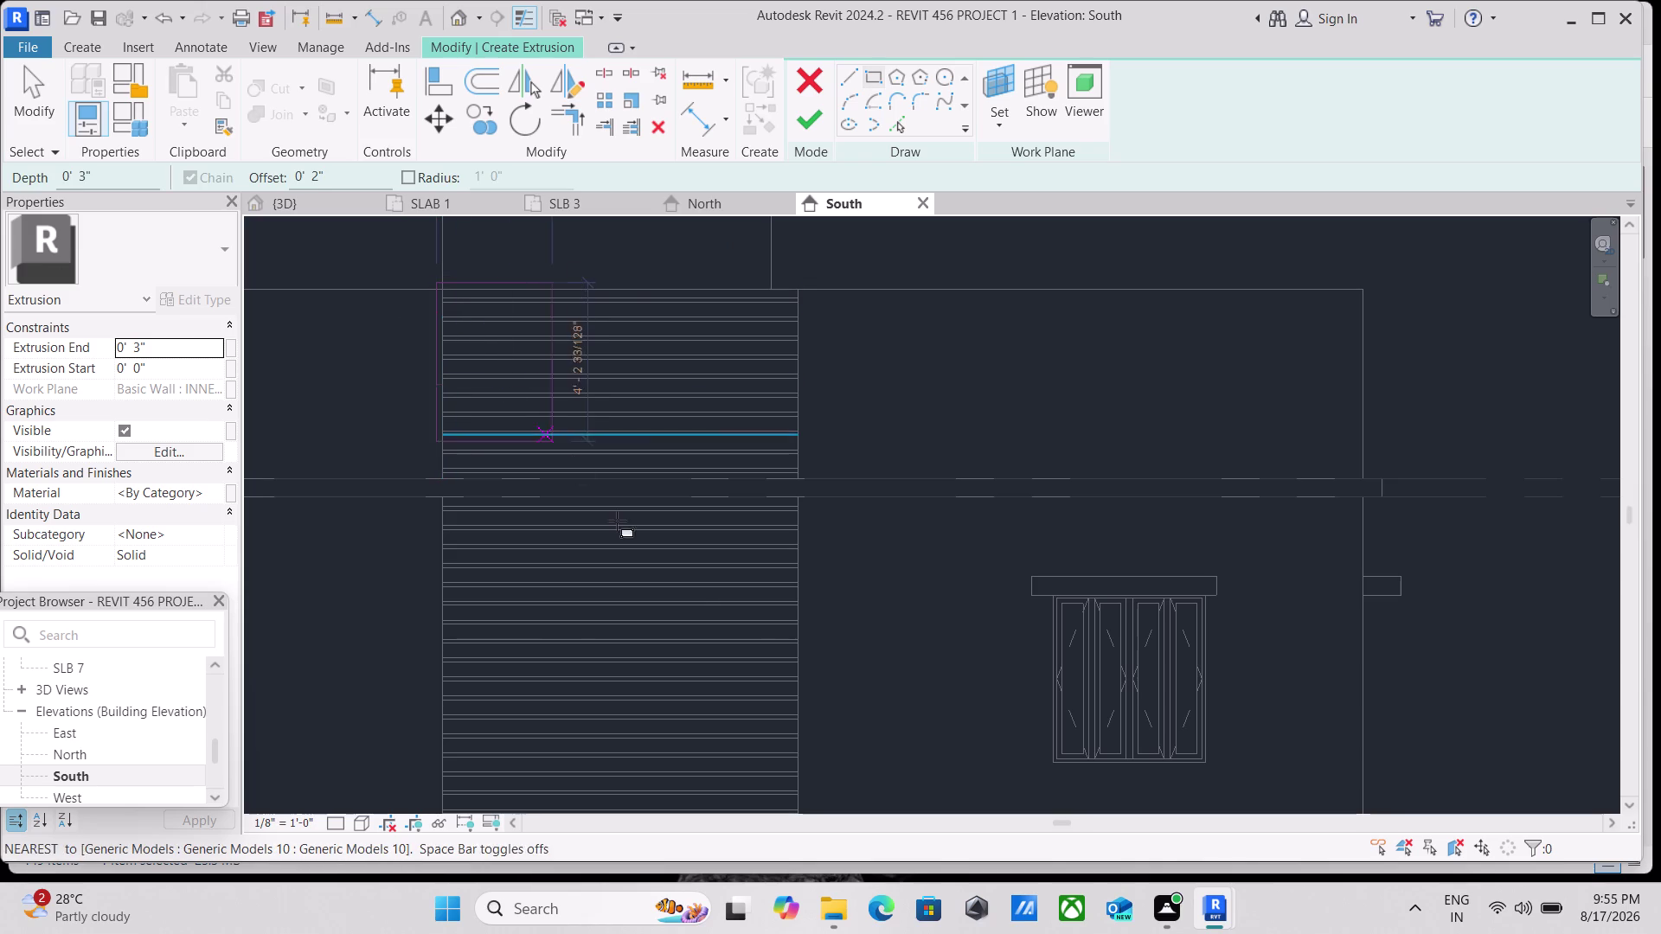
scroll(down, 3)
middle_drag(878, 704, 555, 368)
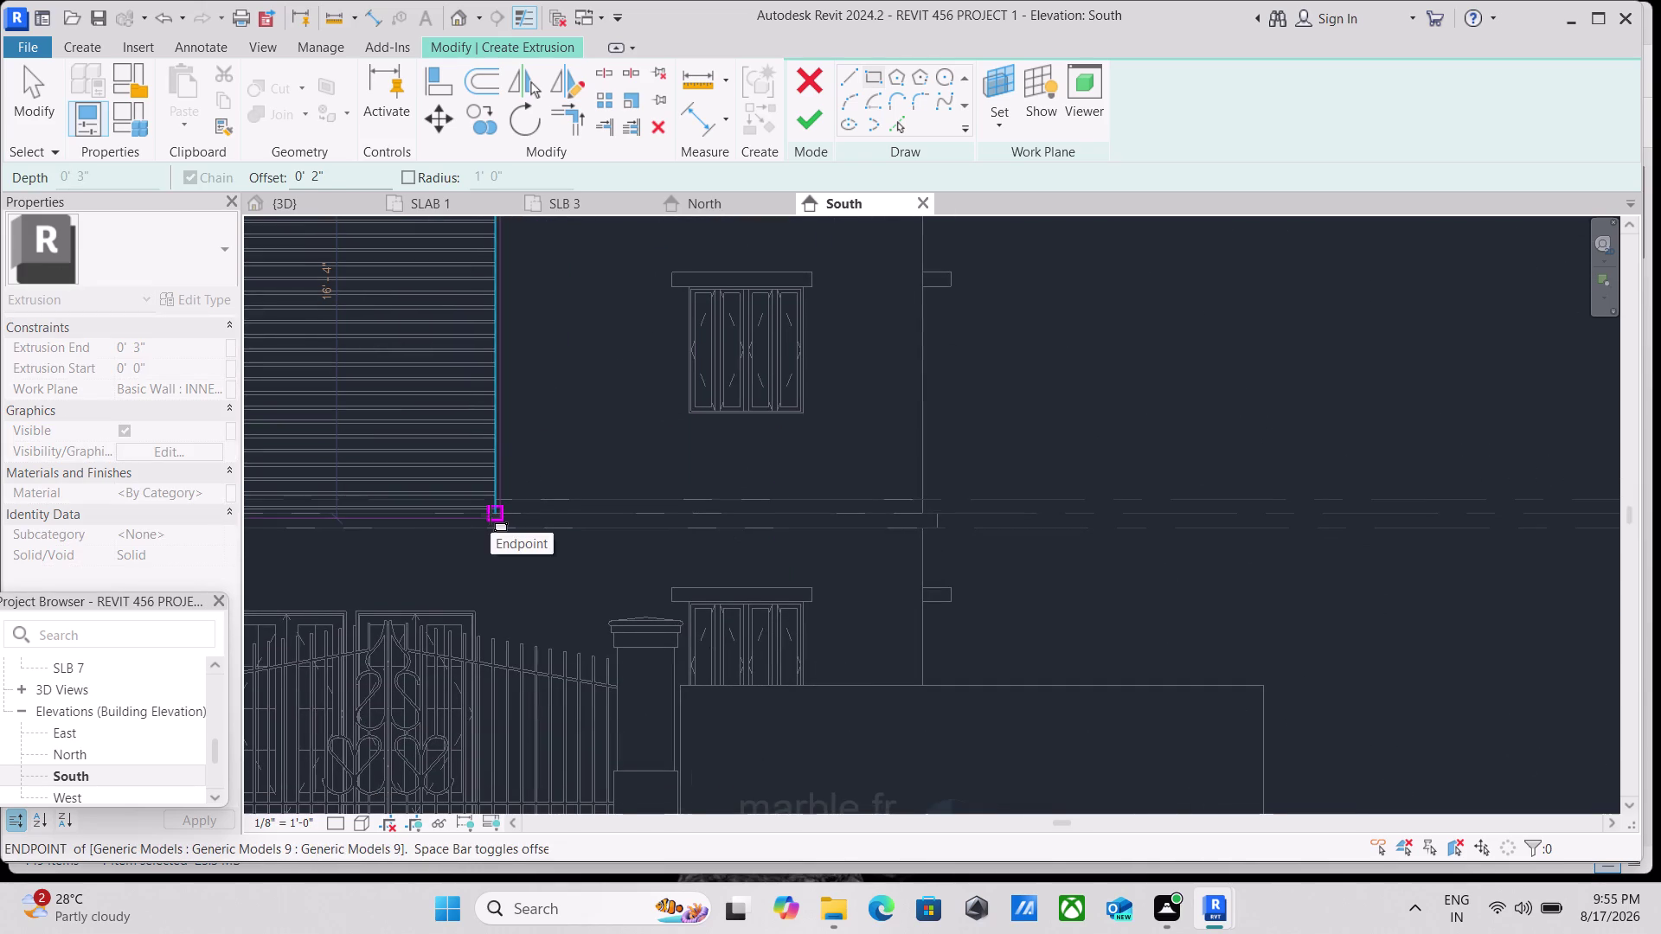
scroll(up, 3)
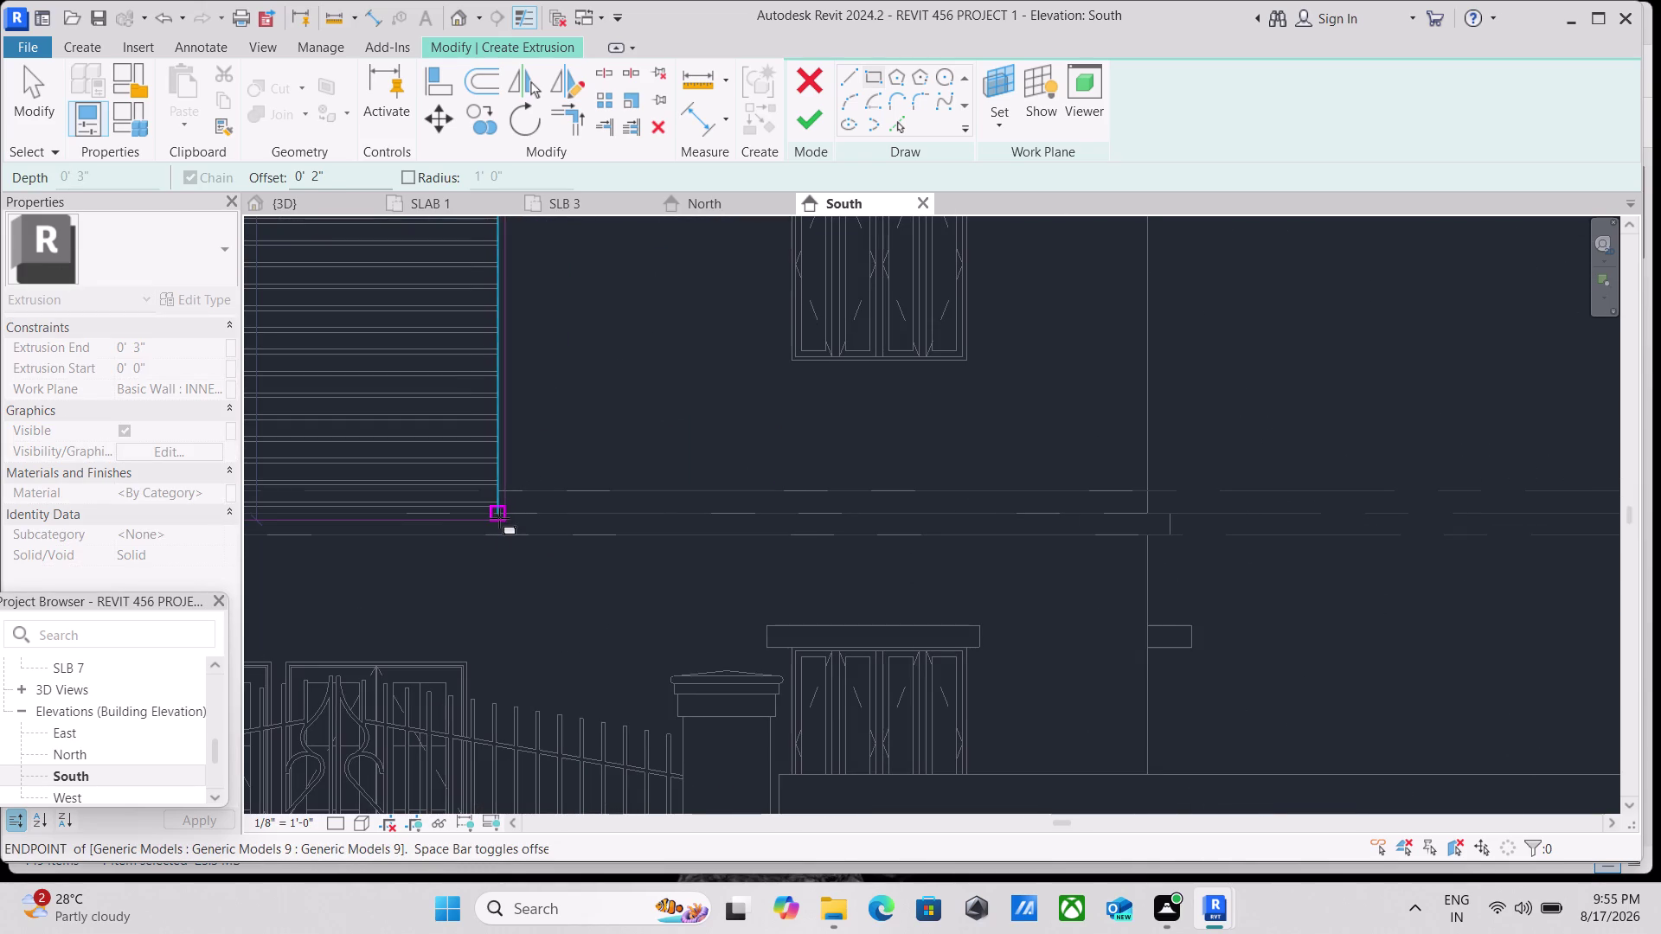
click(499, 518)
scroll(down, 3)
middle_drag(554, 393, 727, 571)
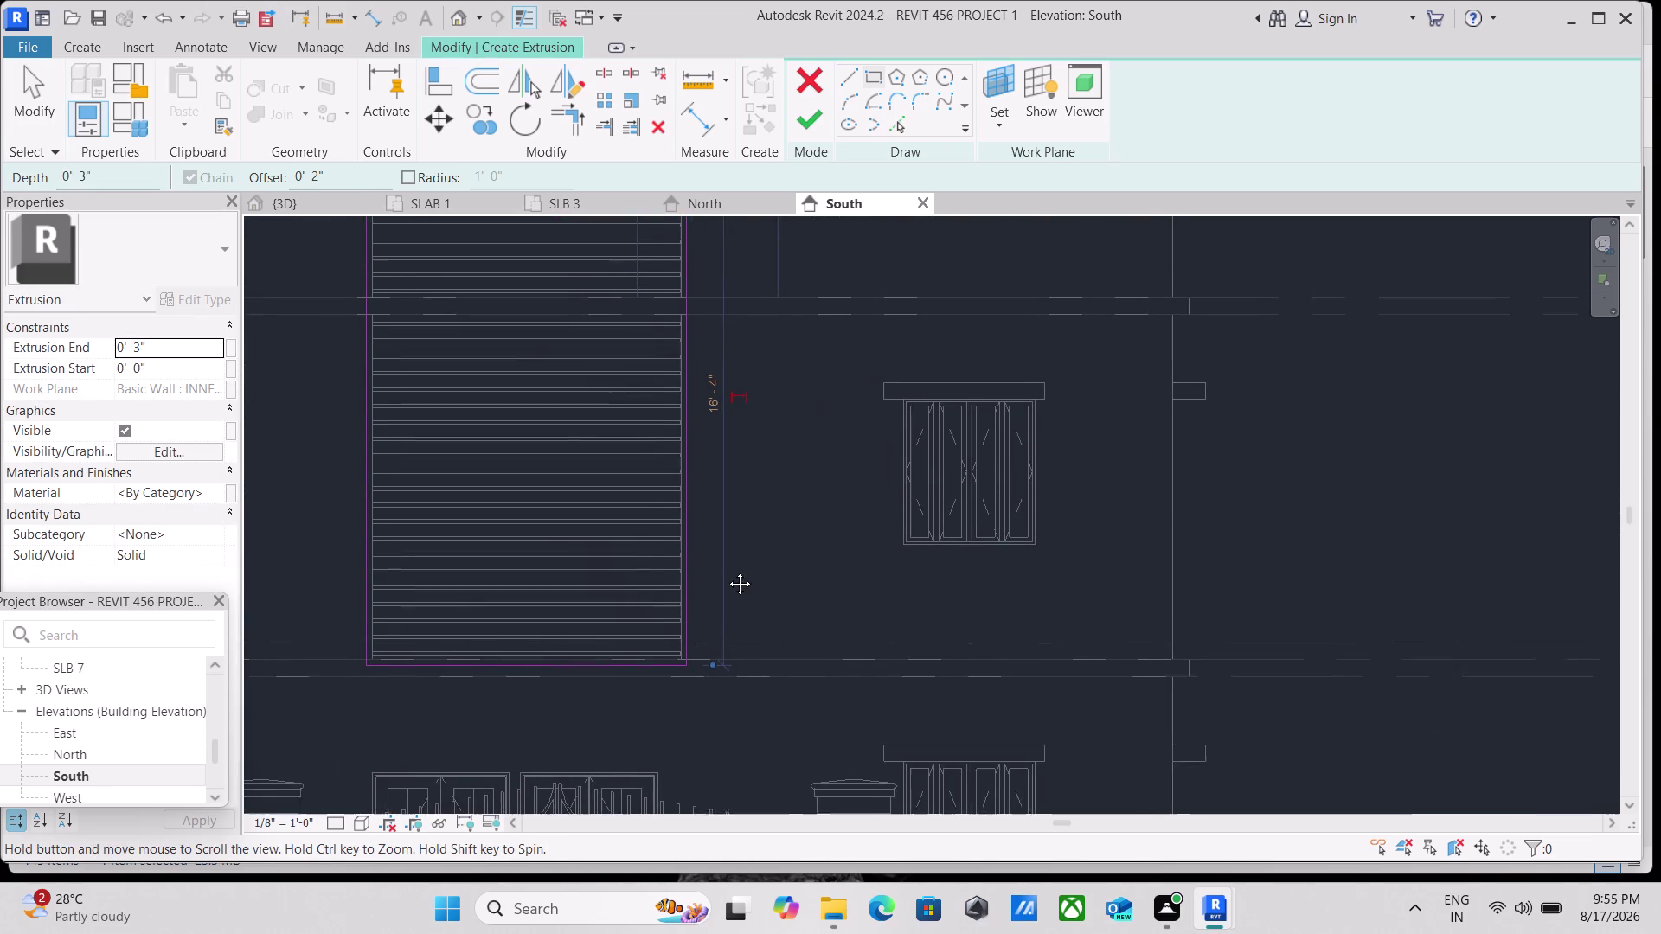
middle_drag(726, 571, 728, 571)
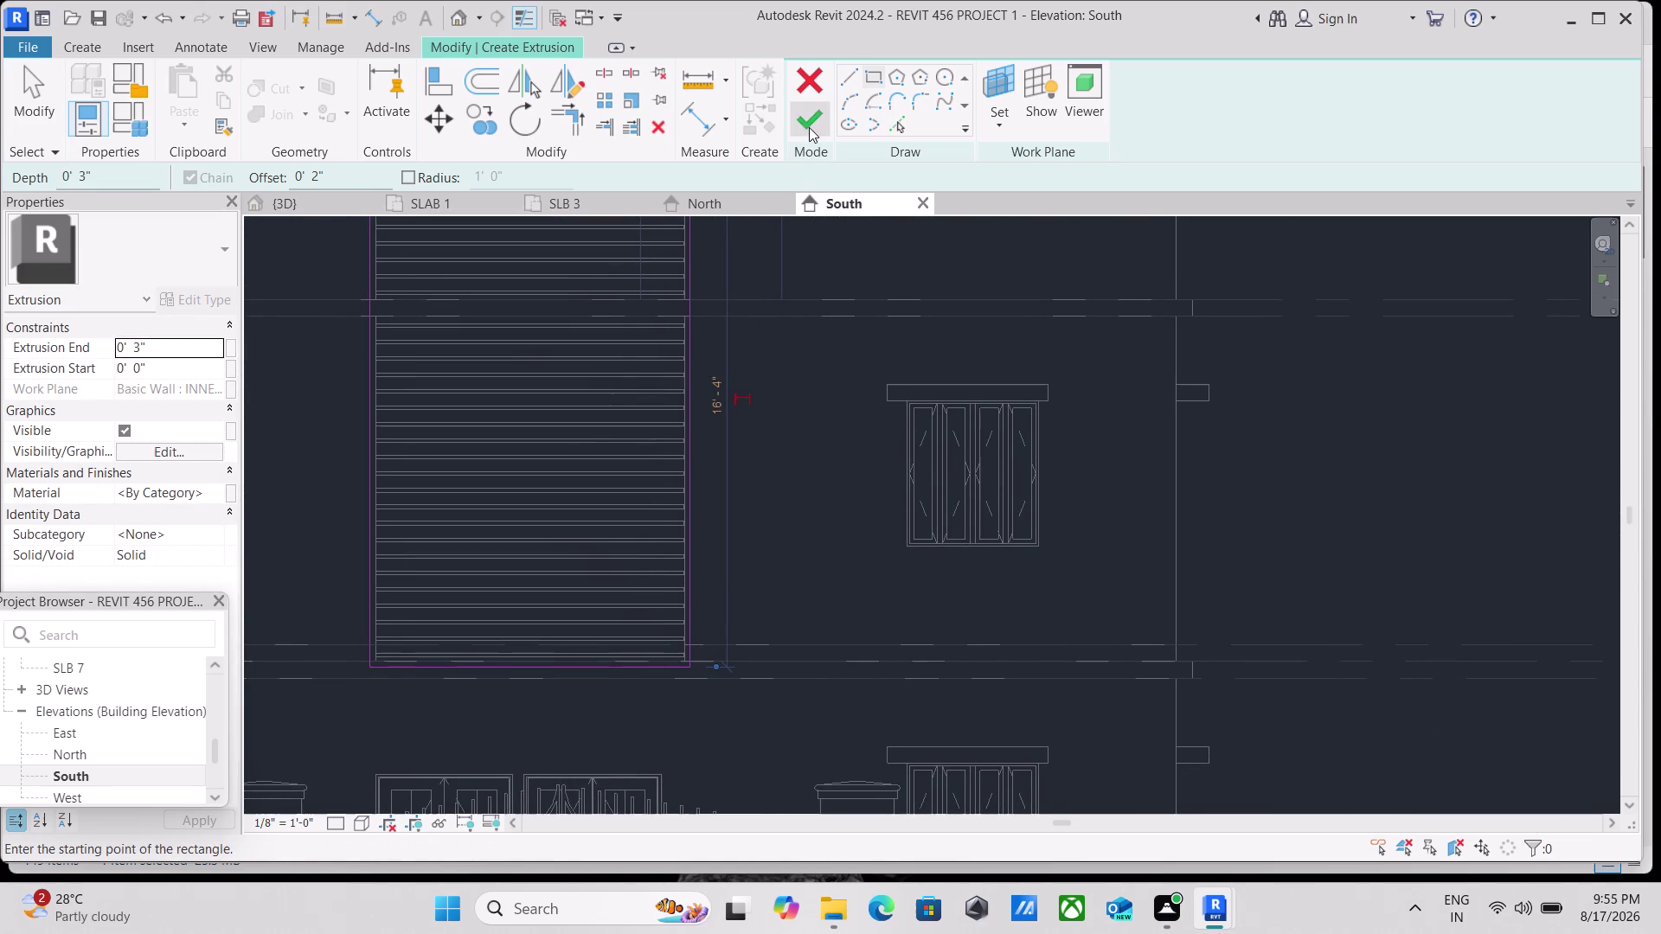
click(809, 124)
Zoom out and back in to inspect the new louver frame extrusion.
scroll(down, 3)
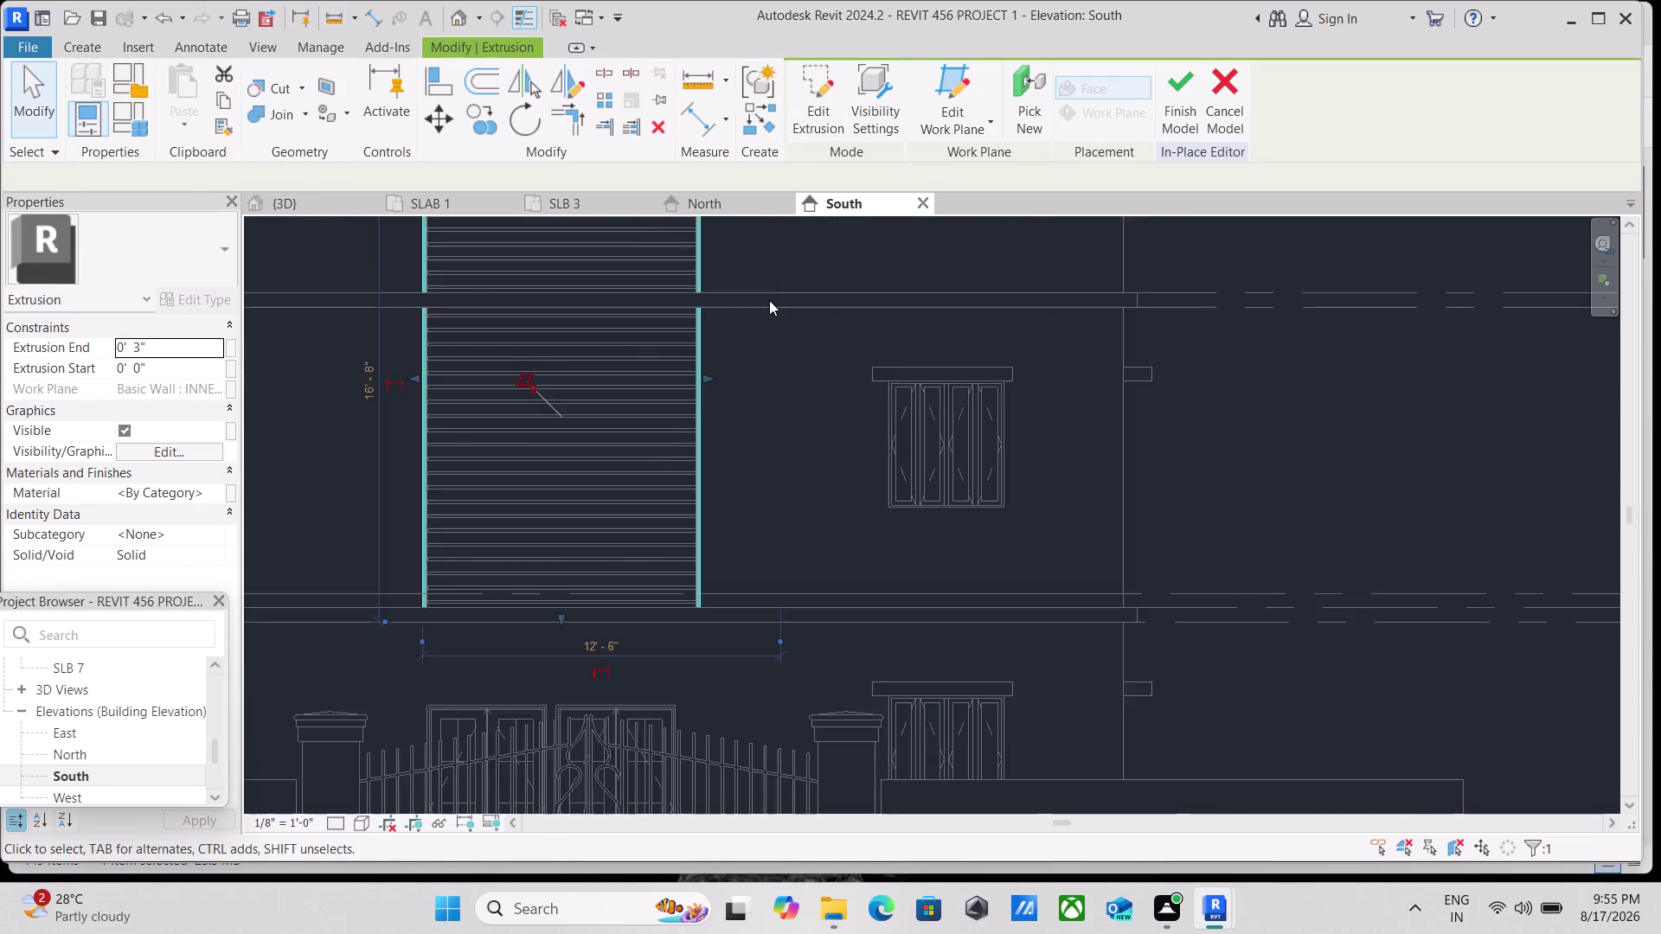
scroll(down, 3)
scroll(down, 3)
scroll(down, 3)
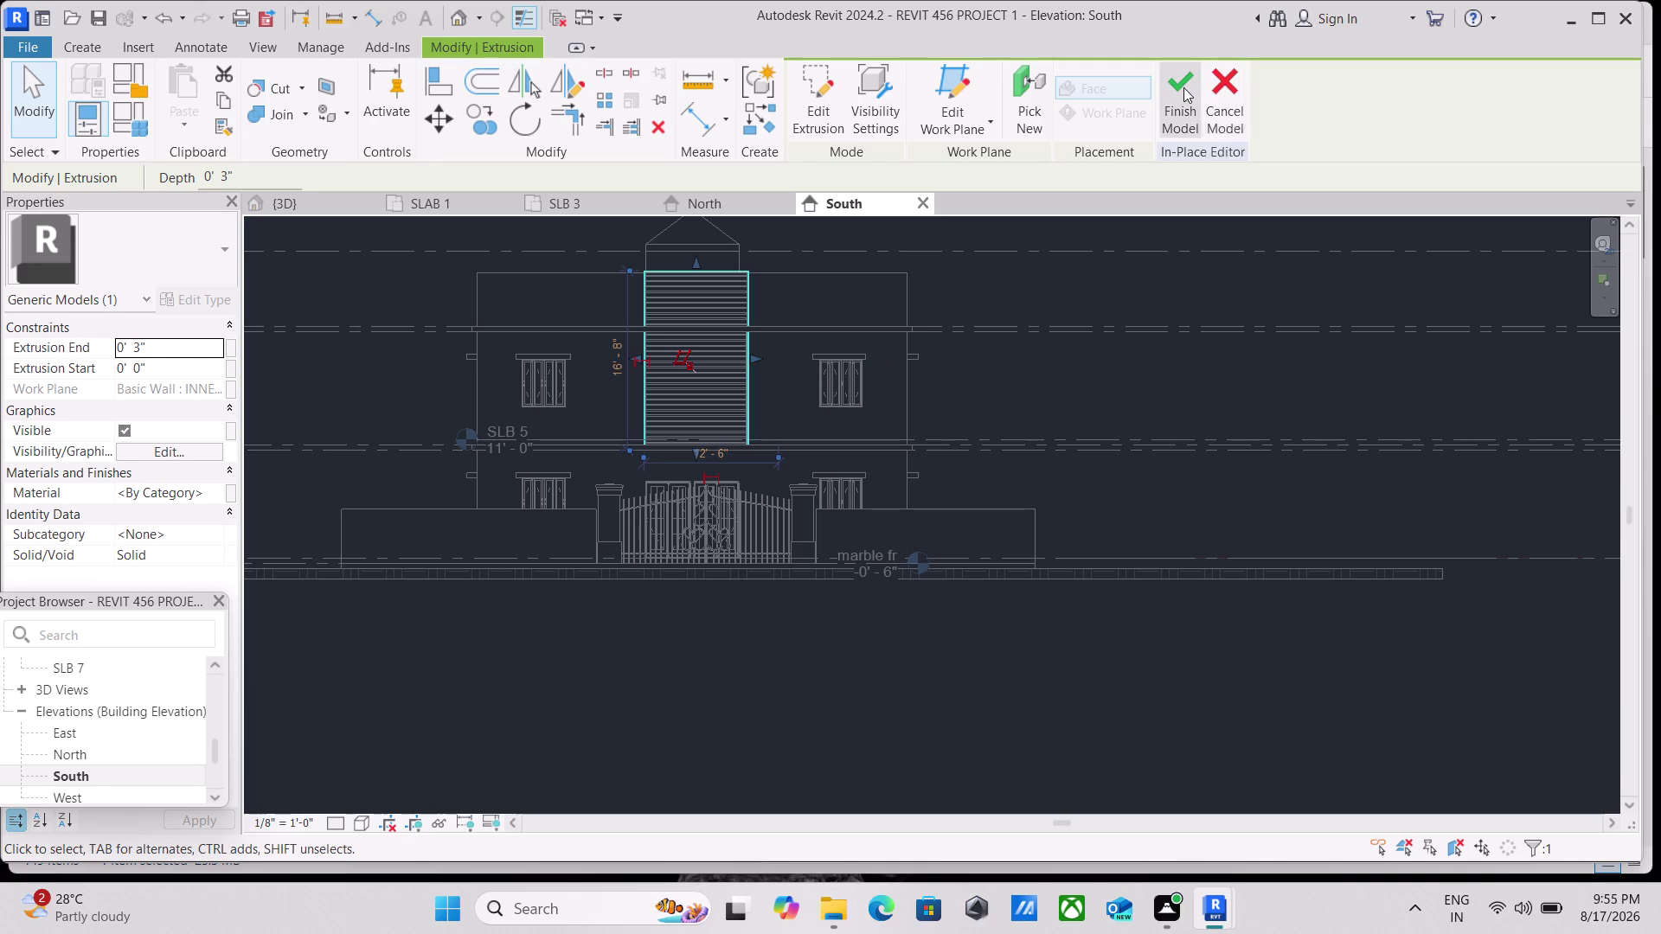
scroll(up, 3)
scroll(up, 3)
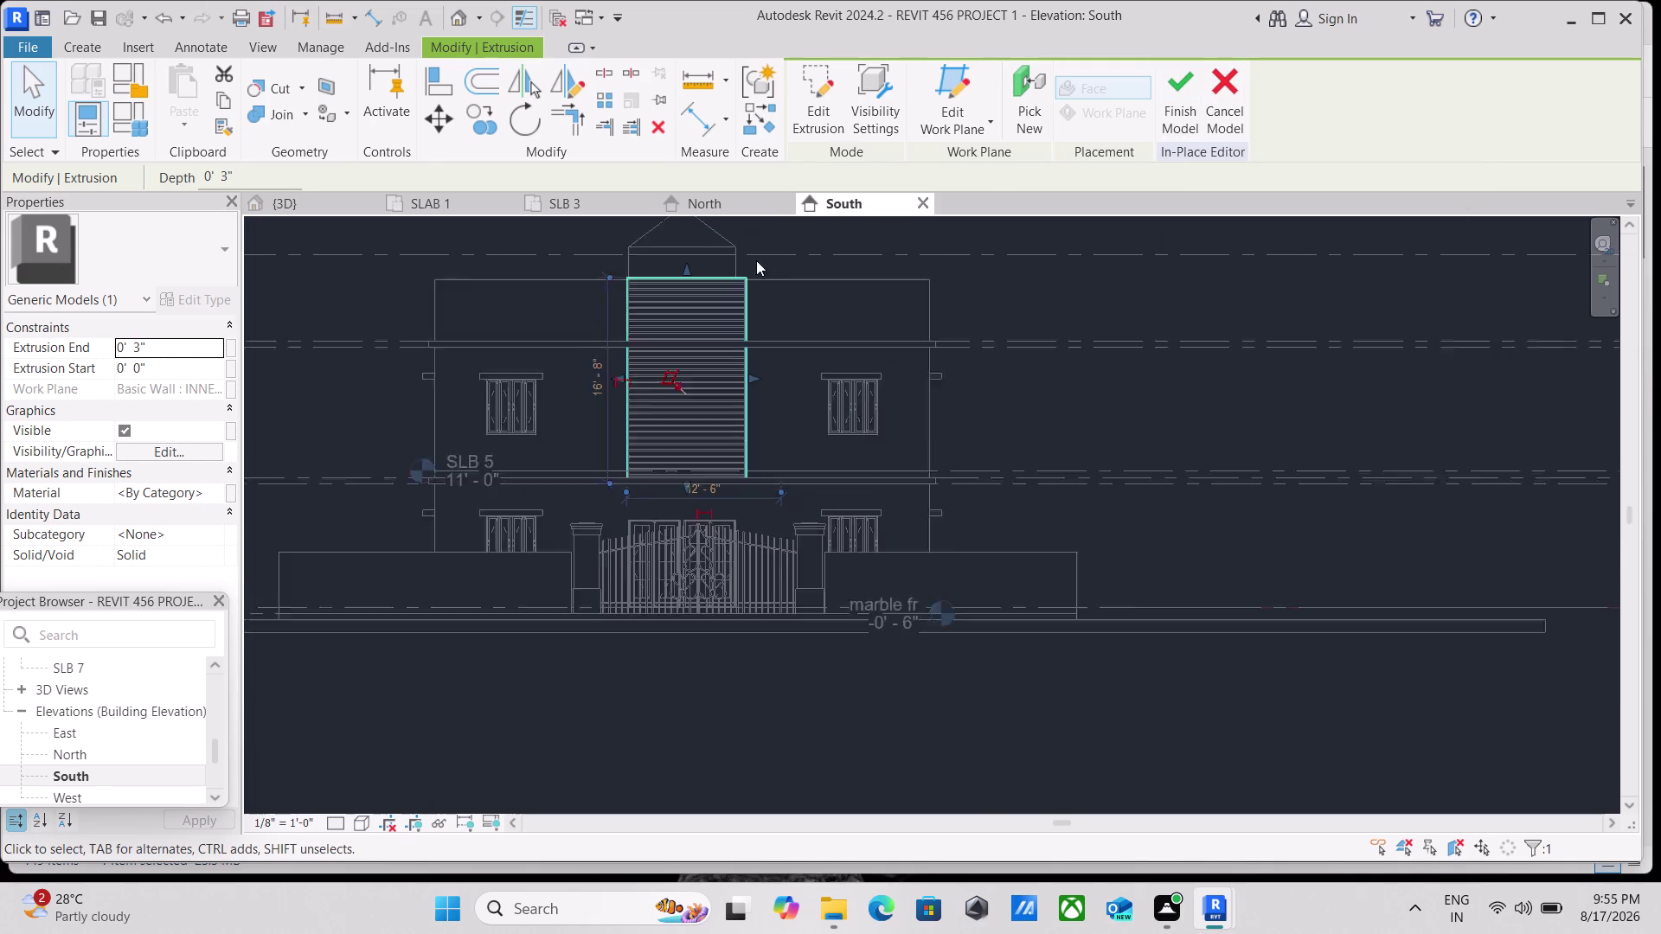
scroll(up, 3)
scroll(up, 3)
scroll(up, 3)
scroll(up, 3)
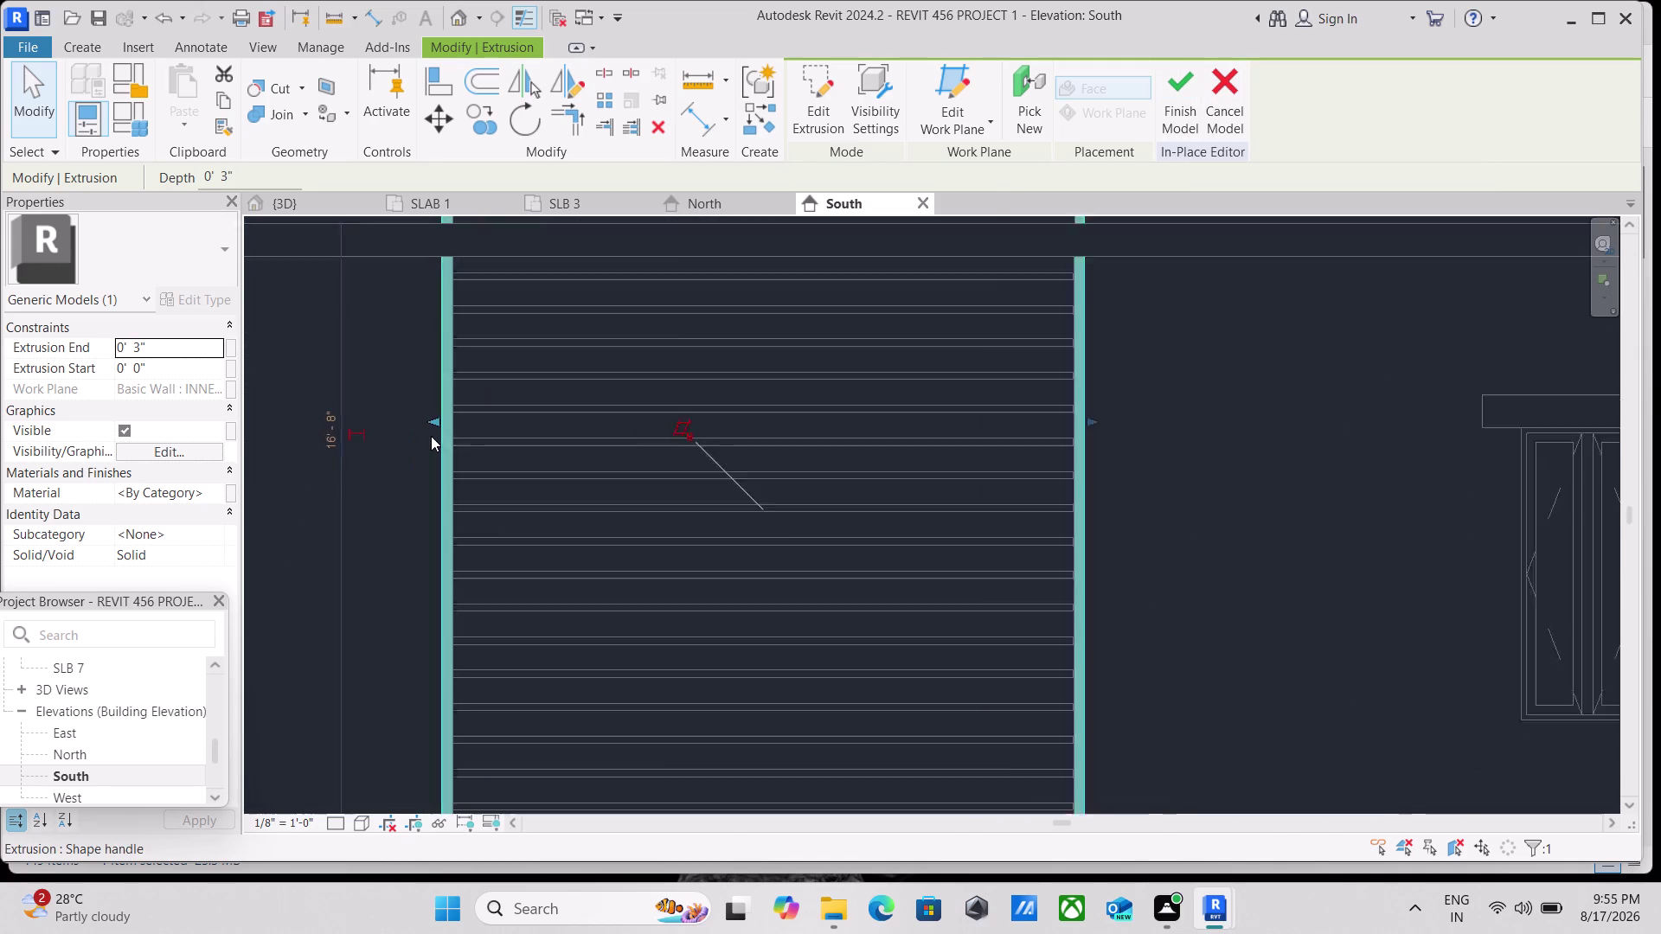
scroll(up, 3)
scroll(up, 3)
Recenter the louver panel and finish the in-place frame model.
scroll(down, 3)
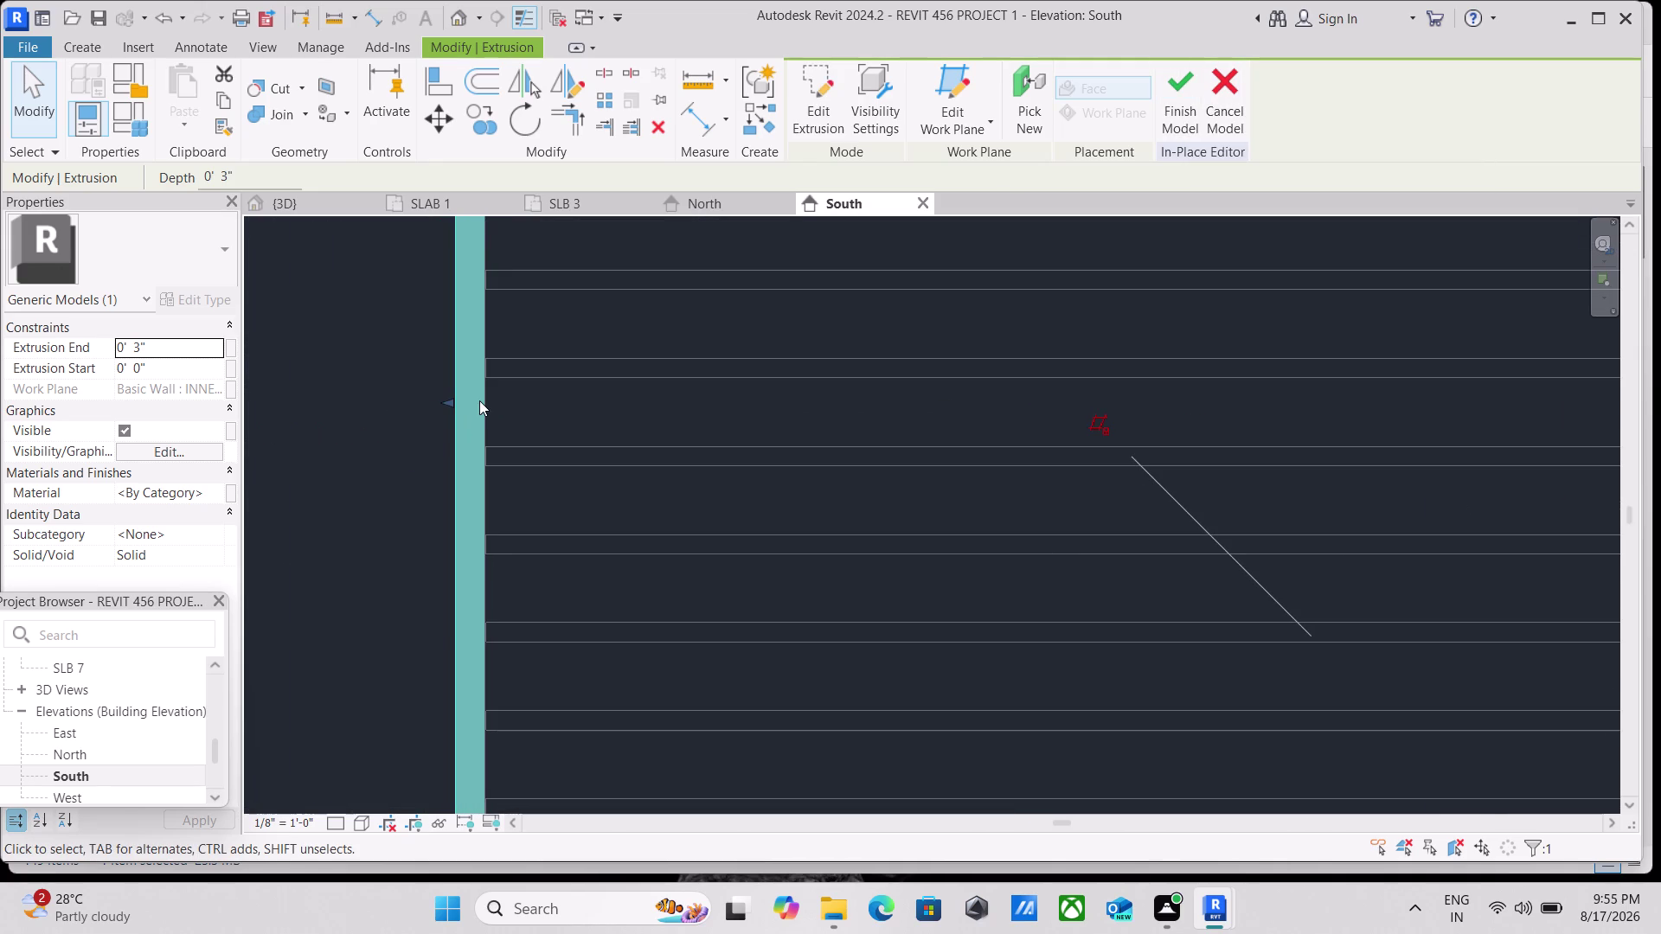
scroll(down, 3)
scroll(down, 3)
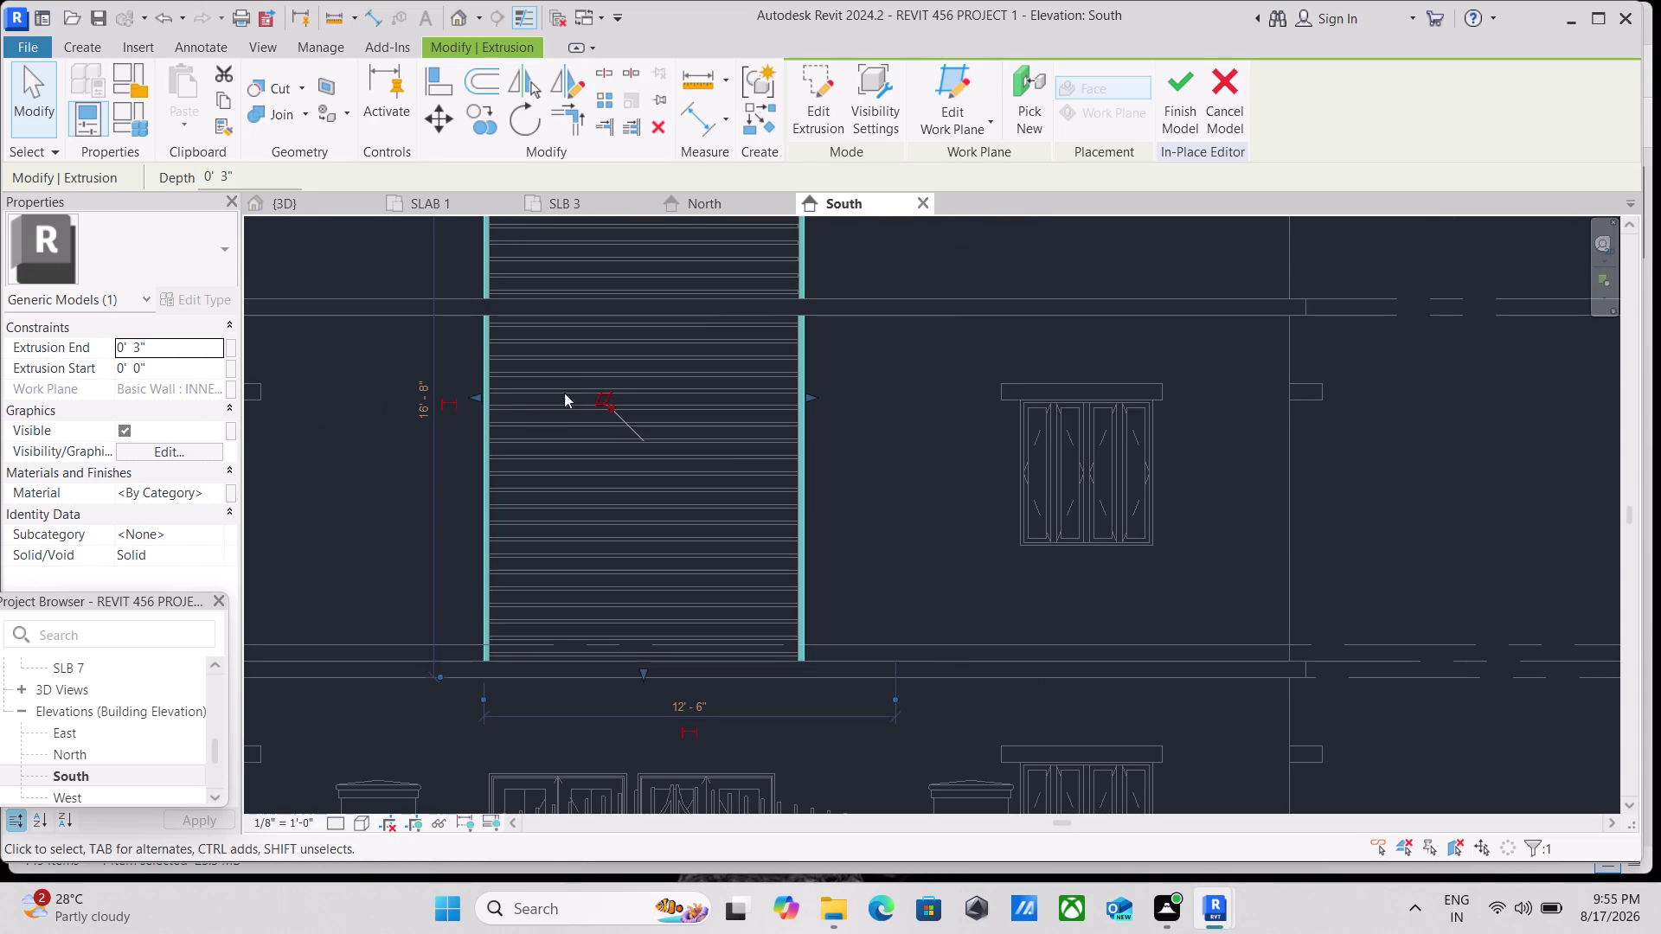
middle_drag(859, 307, 806, 373)
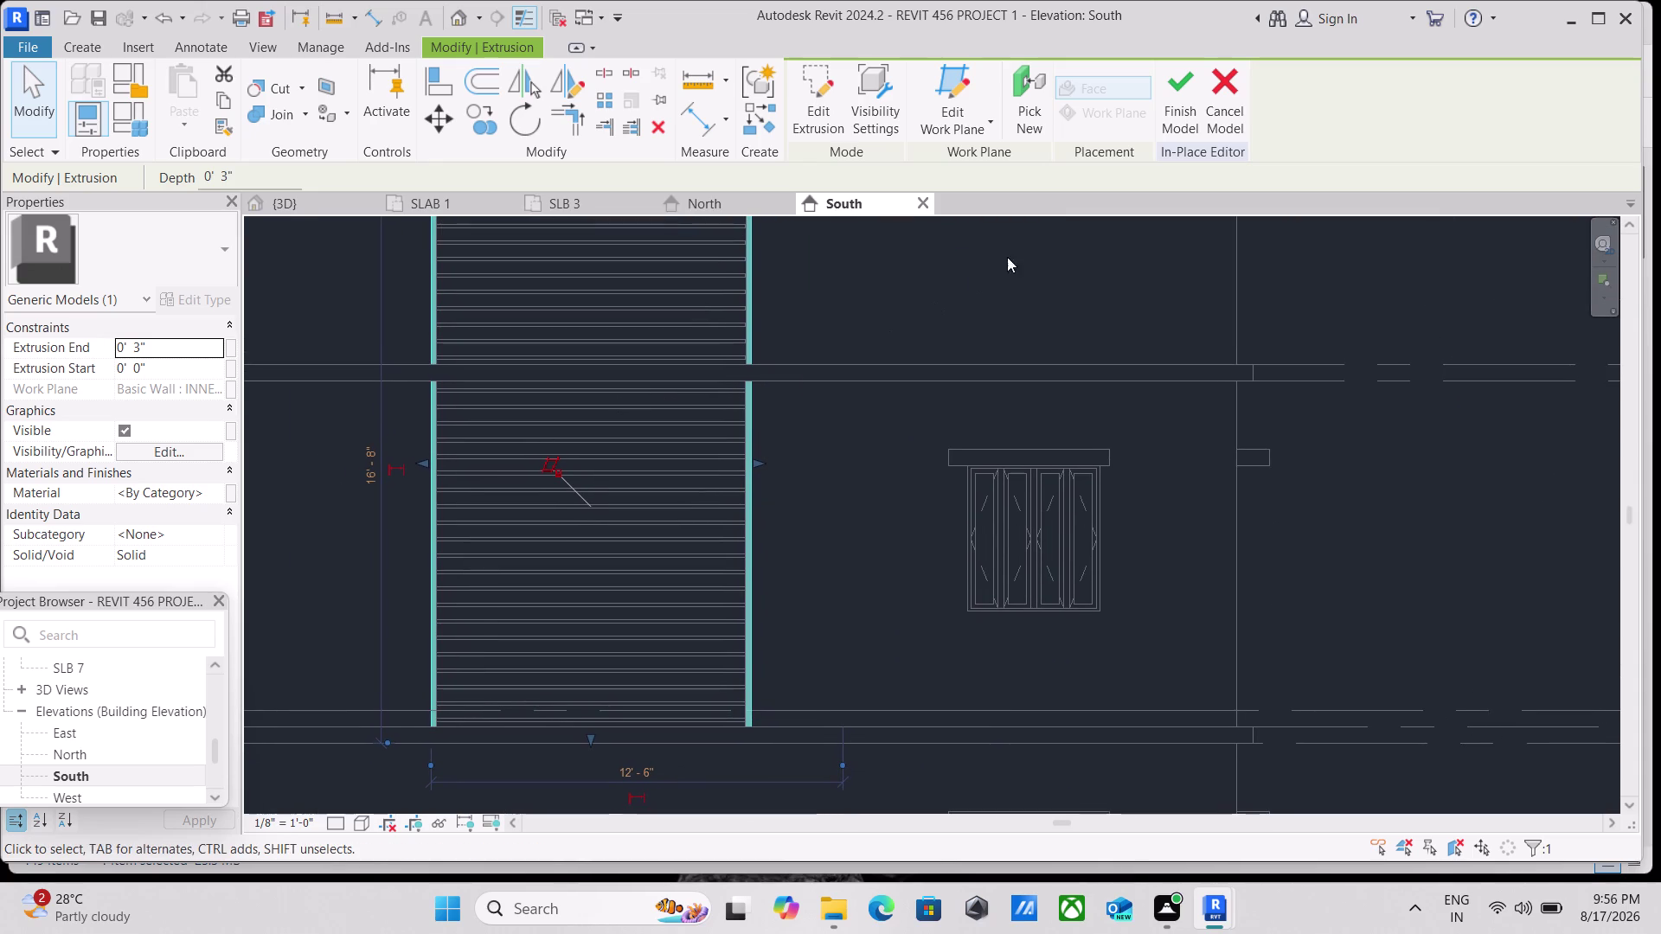
click(1182, 102)
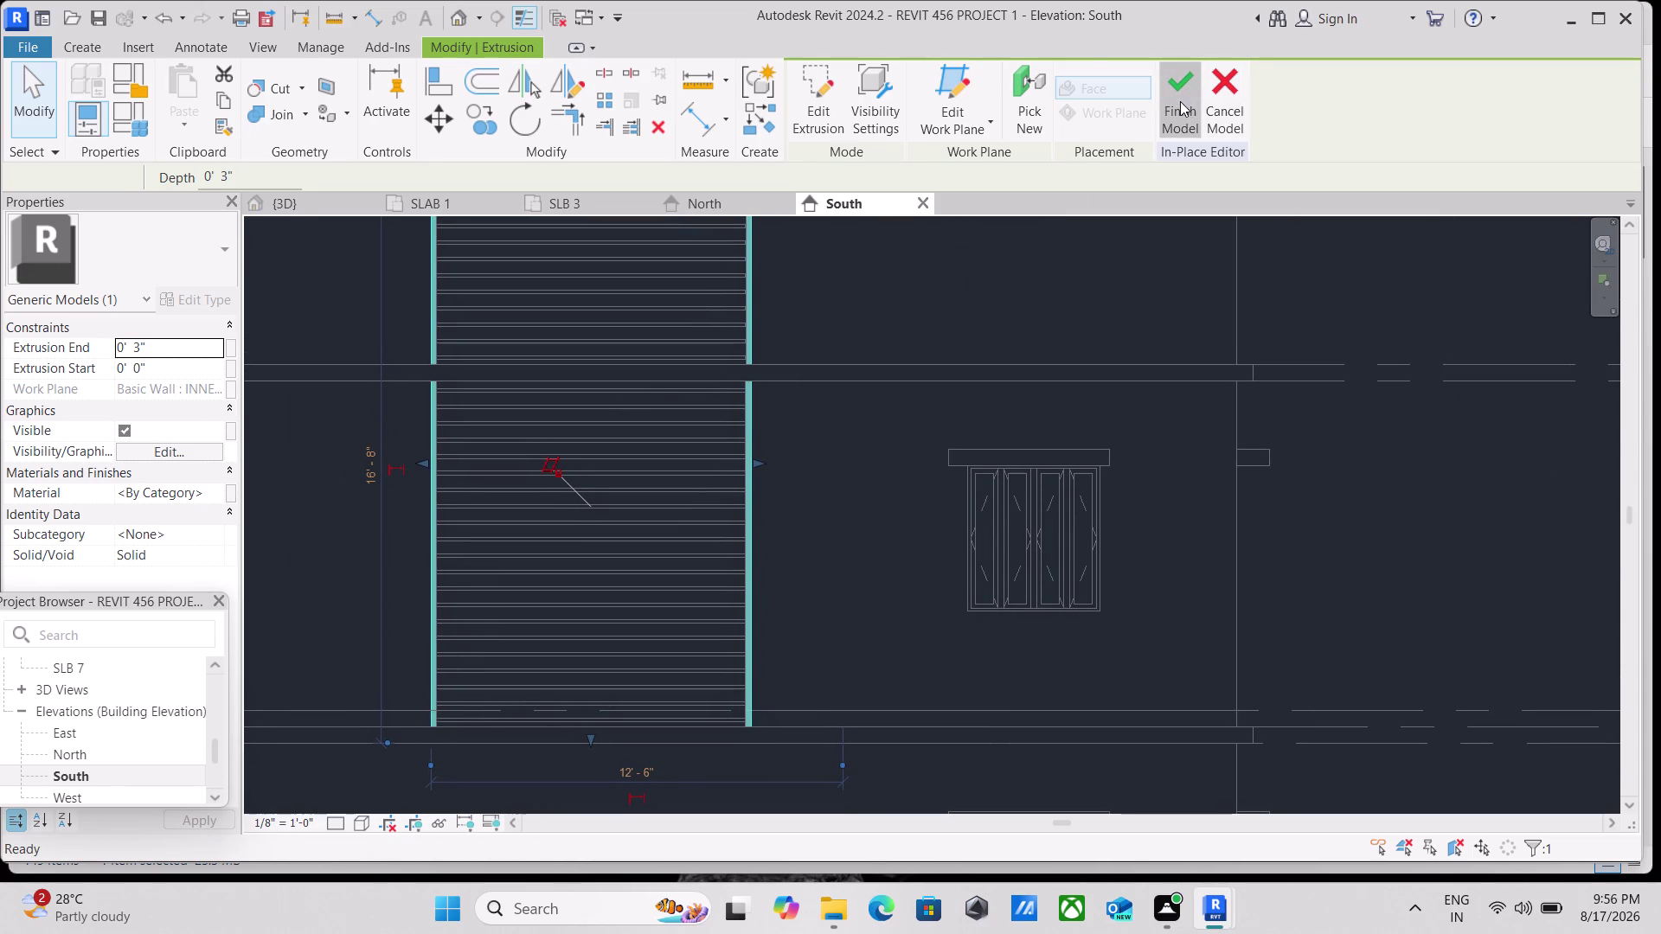
scroll(down, 3)
Switch to the house's 3D view and turn it to an angled isometric view.
scroll(down, 3)
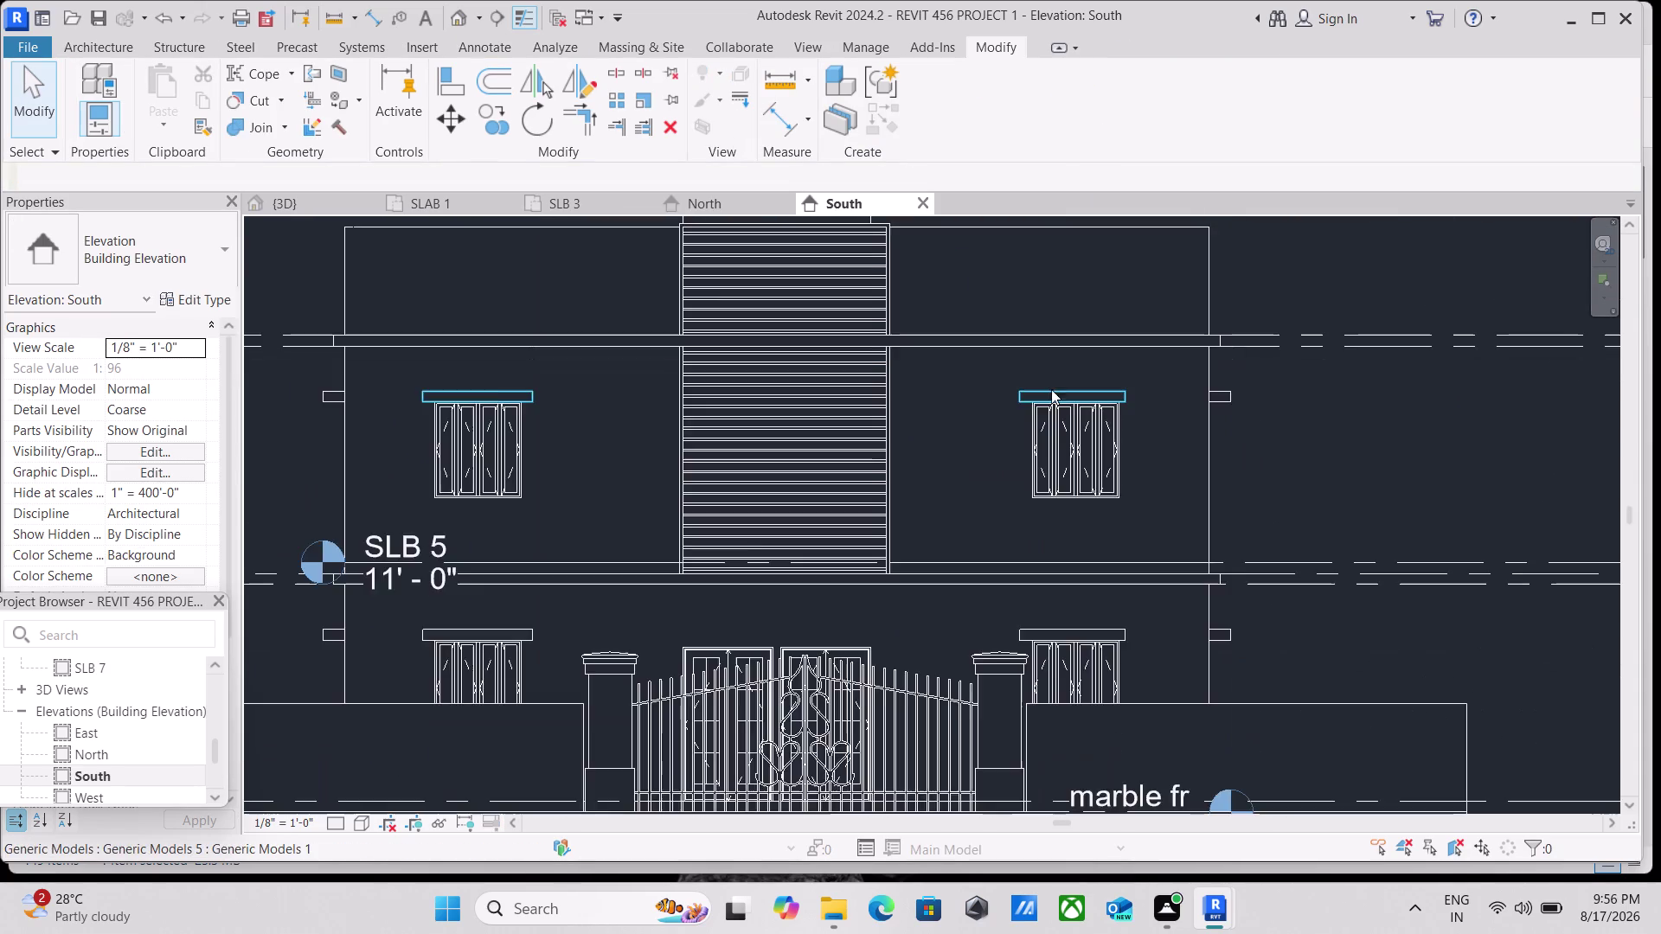
scroll(down, 3)
middle_drag(1022, 394, 967, 428)
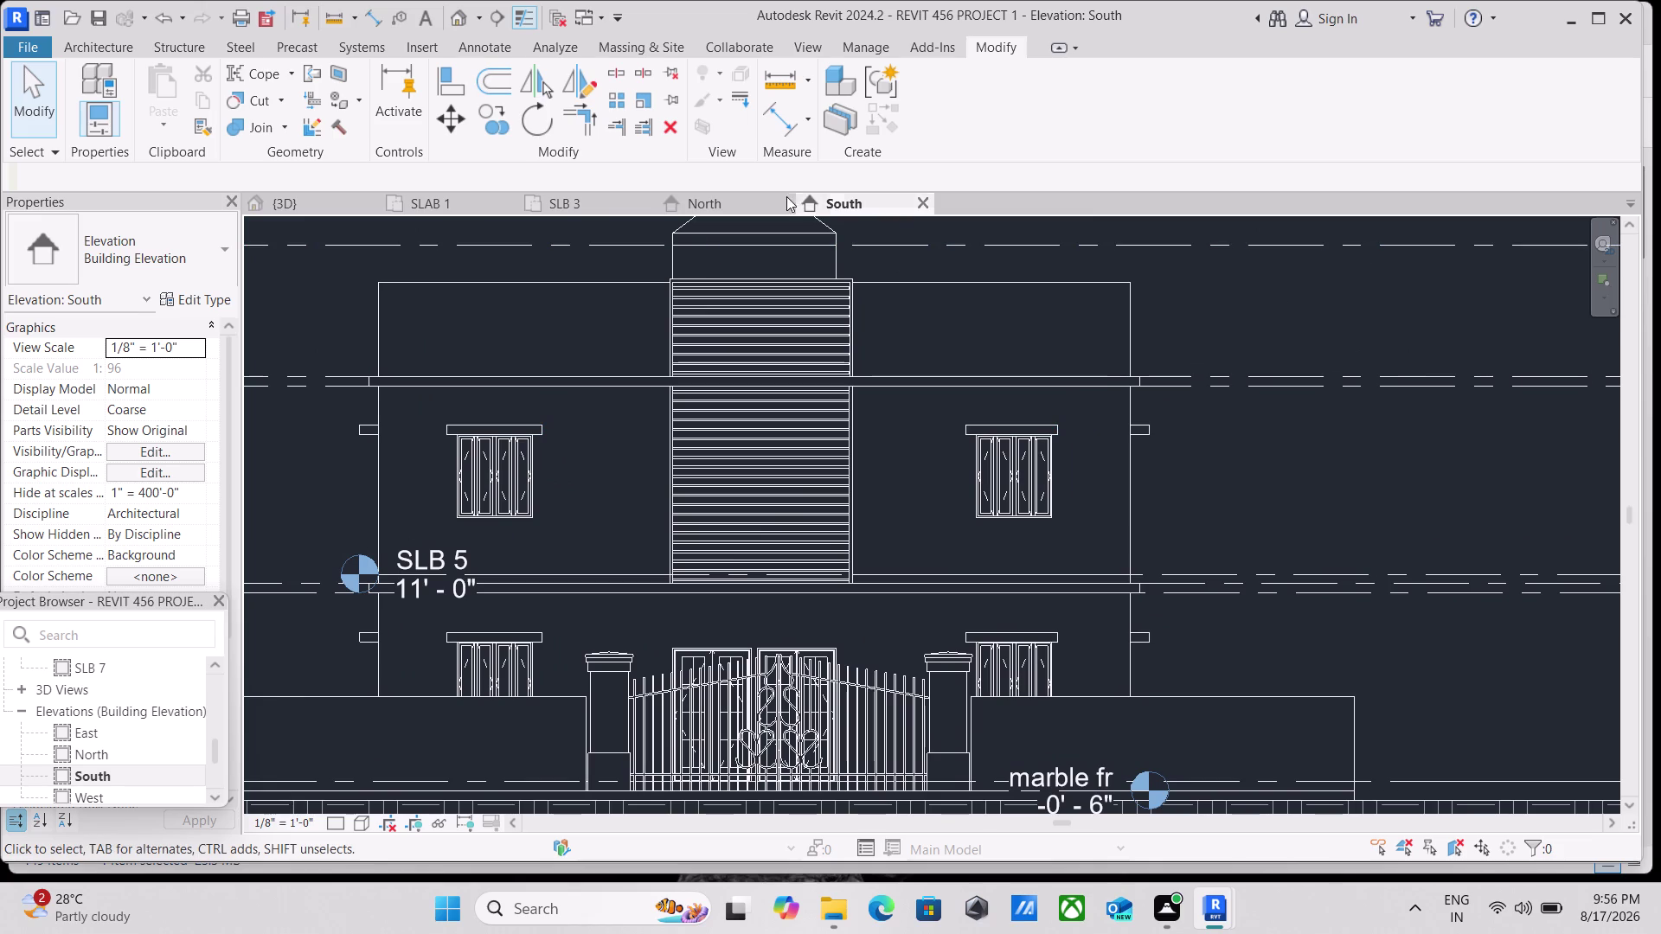
click(303, 208)
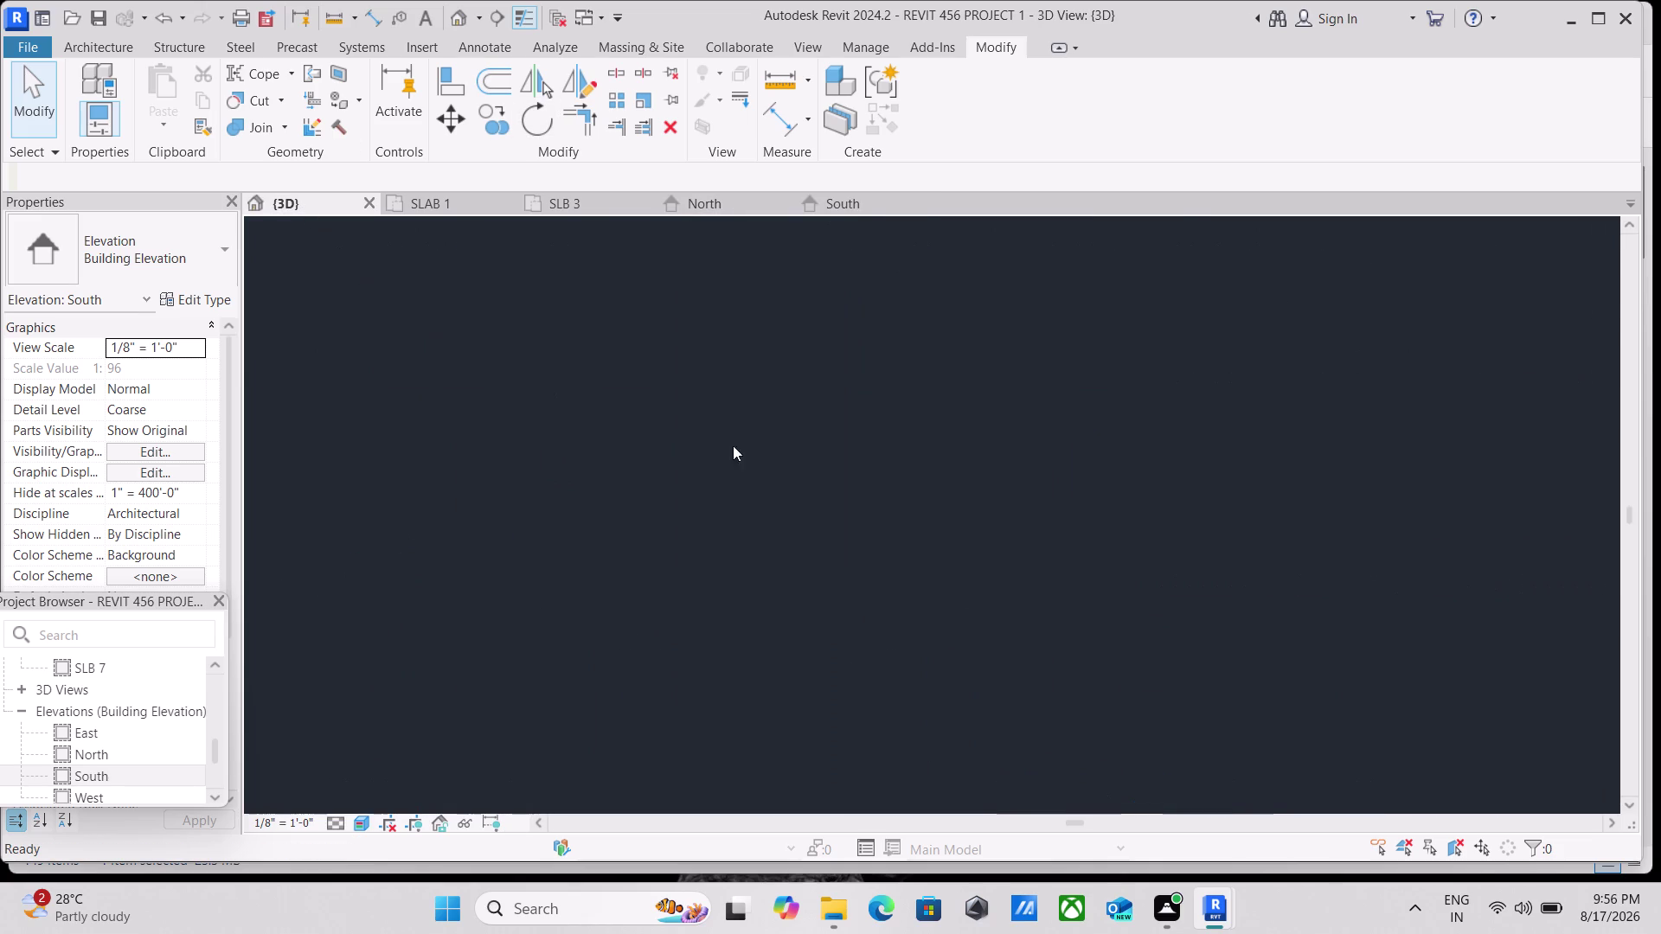
scroll(down, 3)
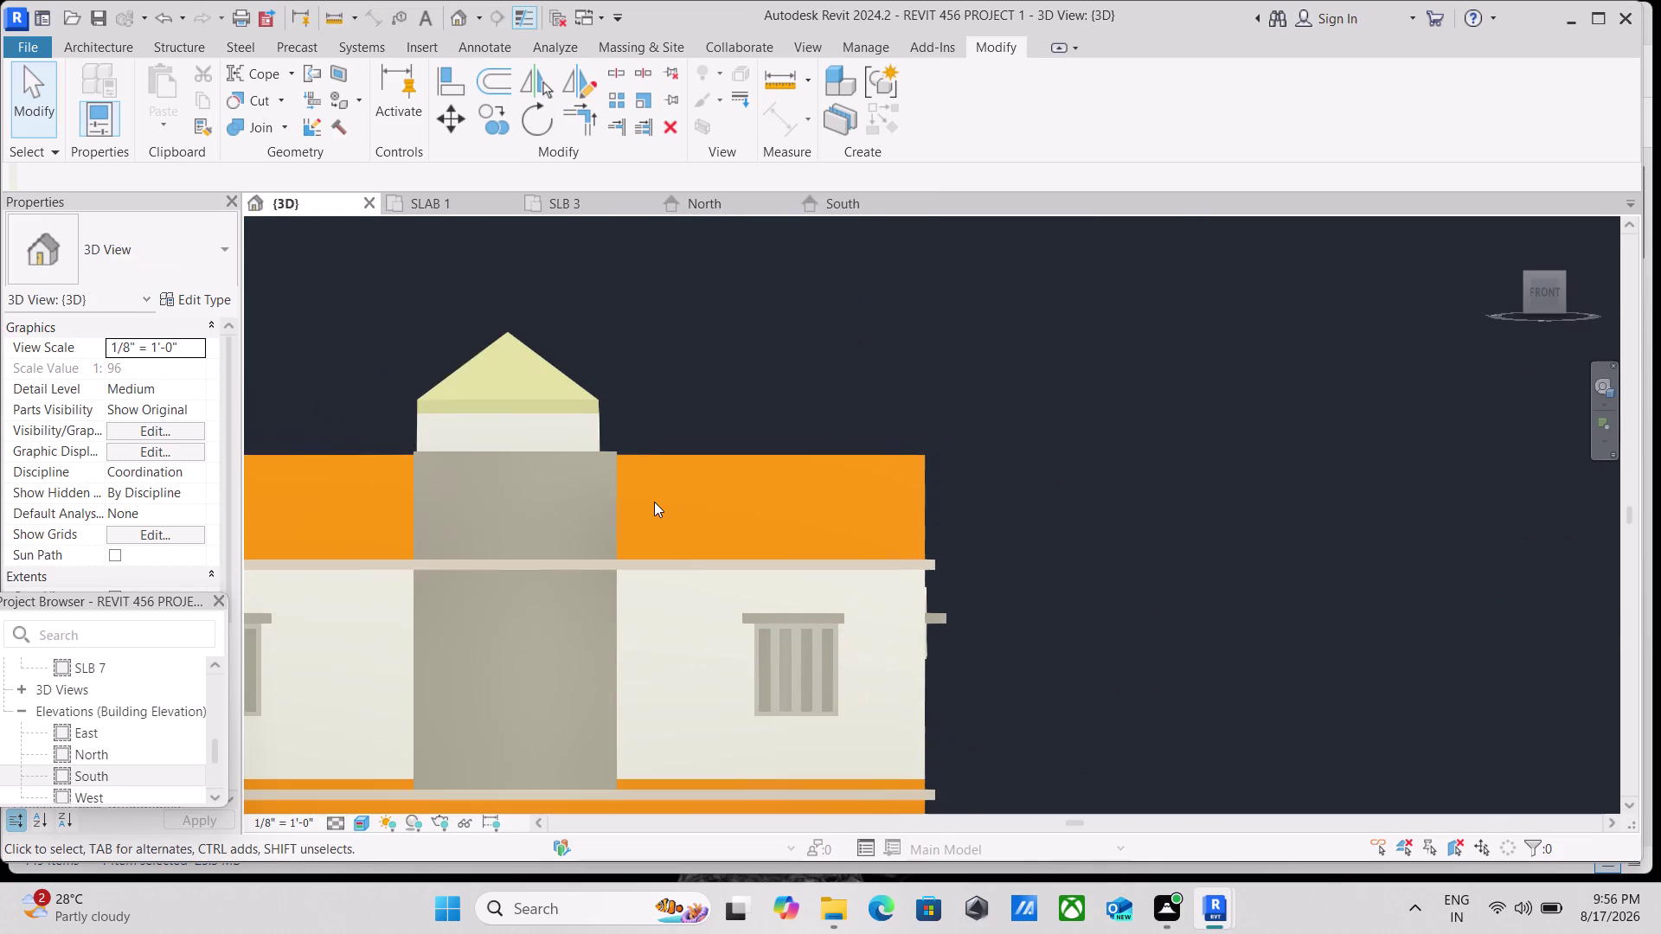
scroll(up, 3)
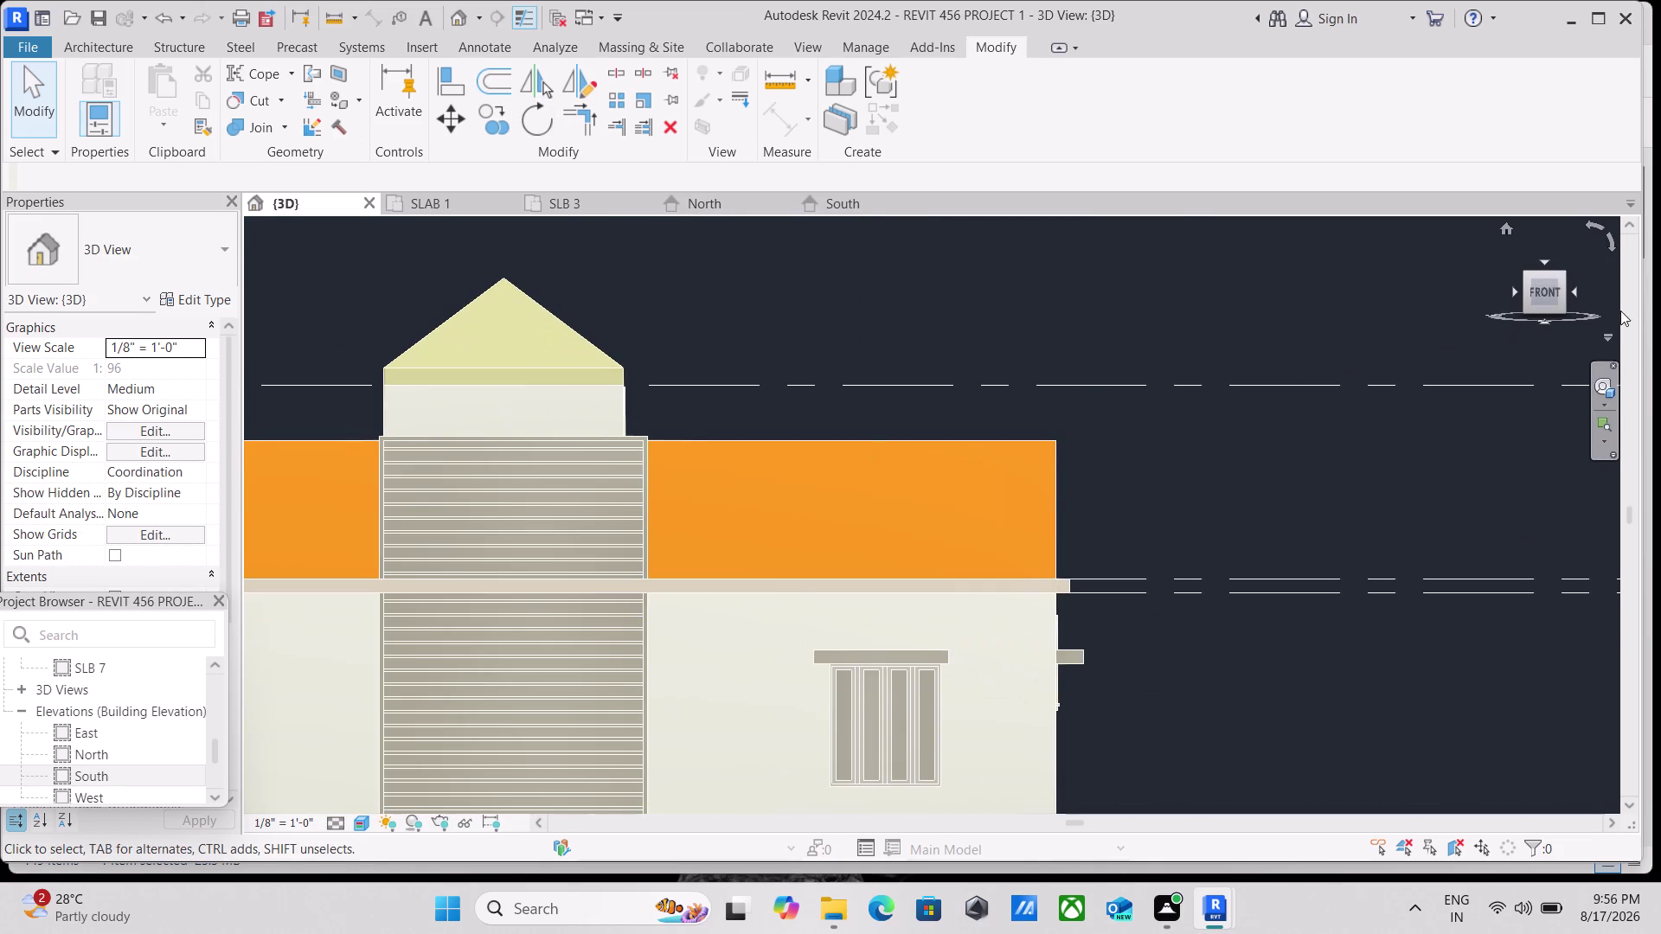
click(1564, 274)
Zoom into the upper louver panel and select its new side frame.
scroll(up, 3)
scroll(up, 3)
scroll(up, 3)
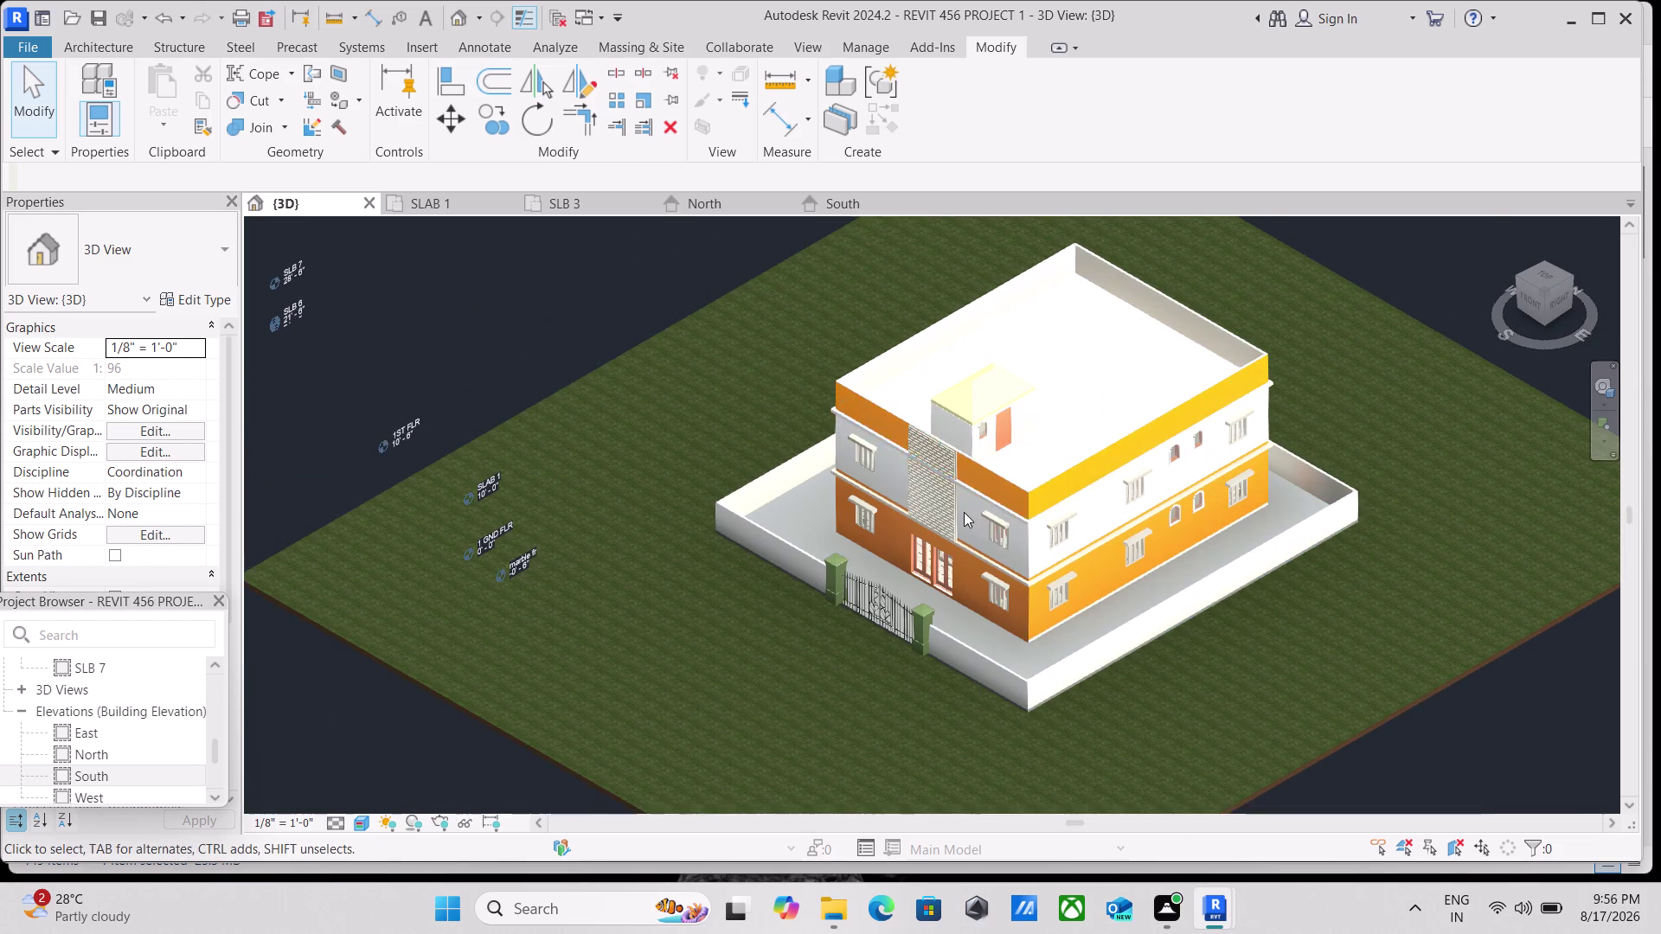
scroll(up, 3)
scroll(up, 3)
scroll(up, 3)
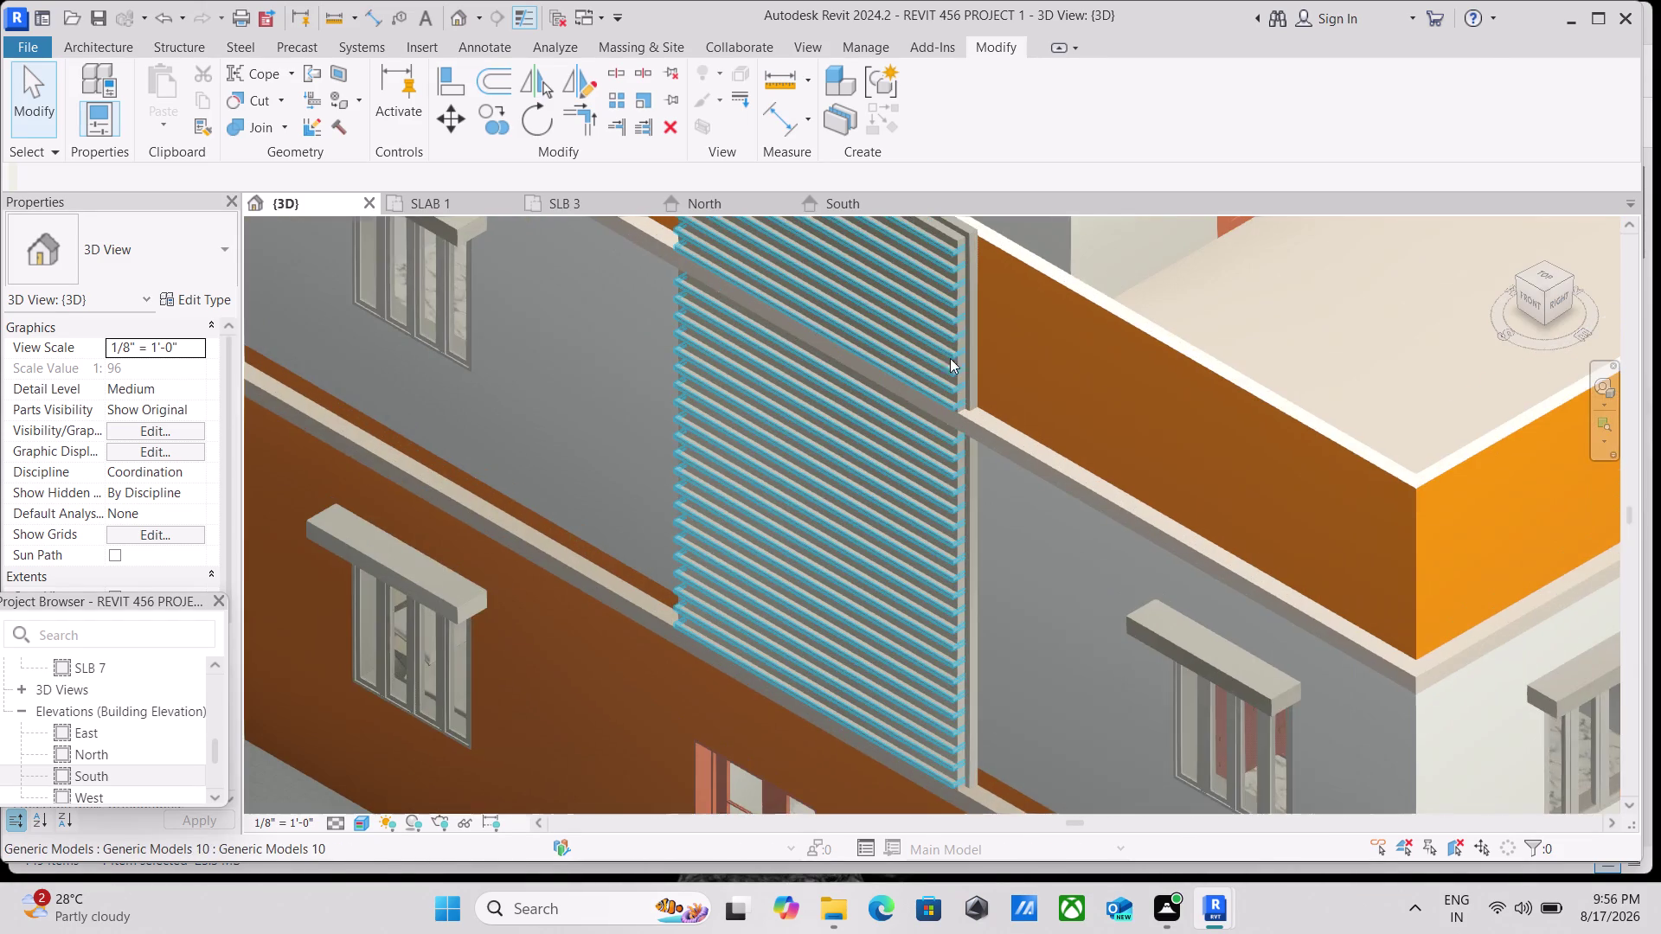
scroll(up, 3)
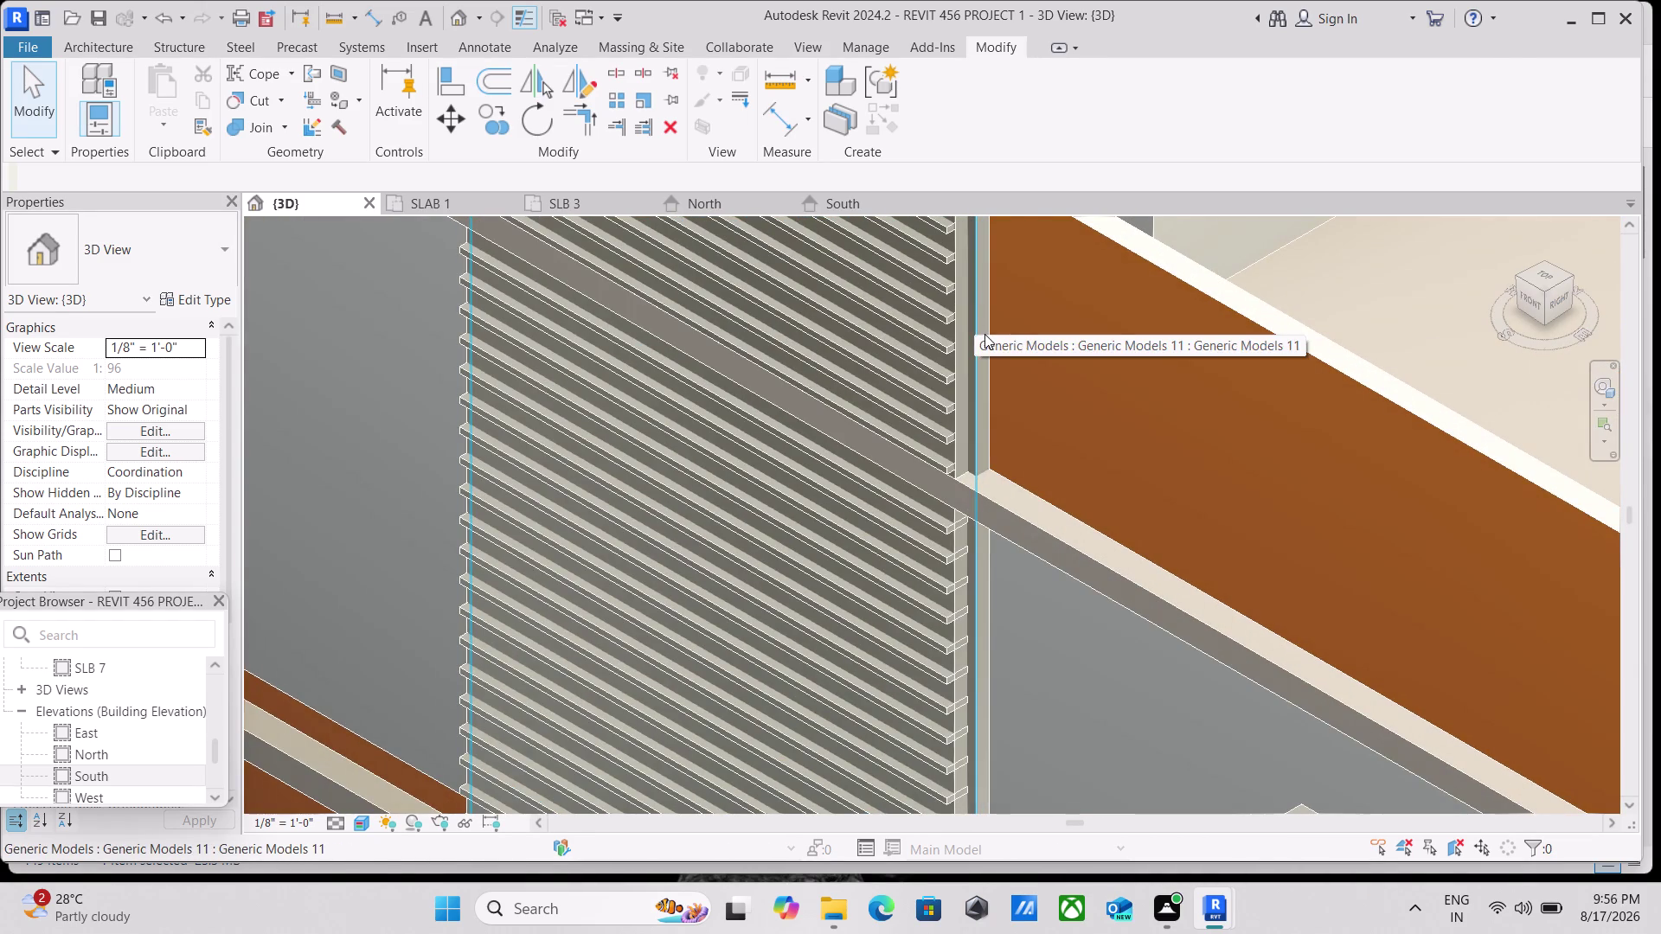
click(984, 334)
From the Right view, drag the frame's shape handle outward twice, then return to isometric and deselect.
scroll(down, 3)
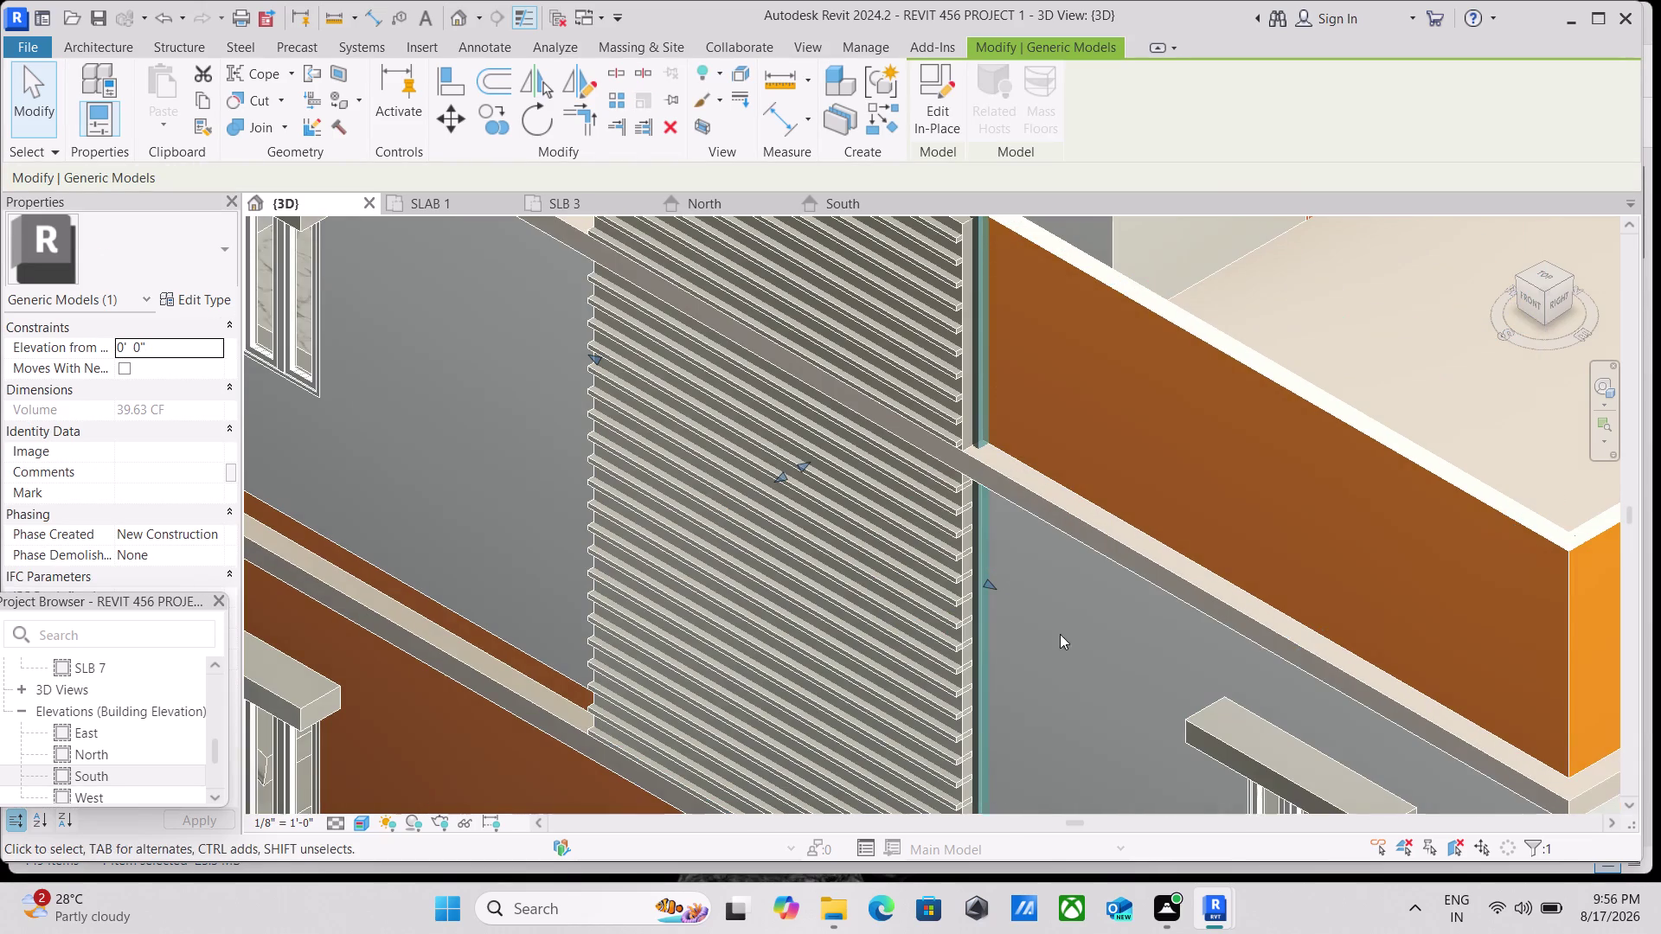
click(1561, 305)
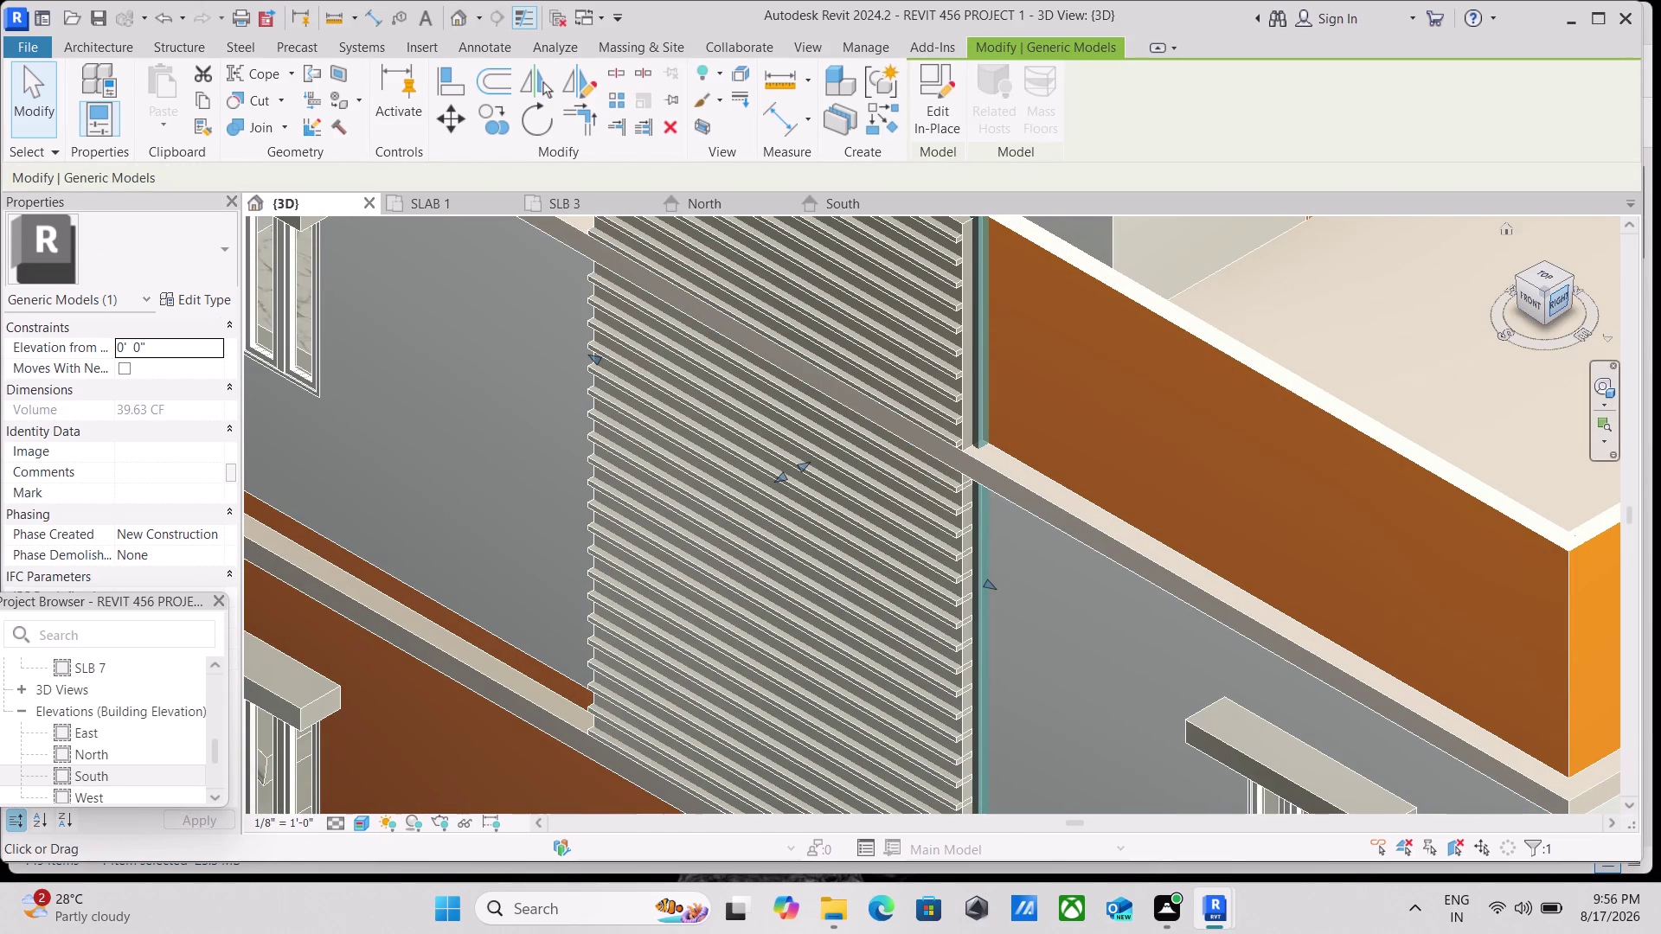
scroll(up, 3)
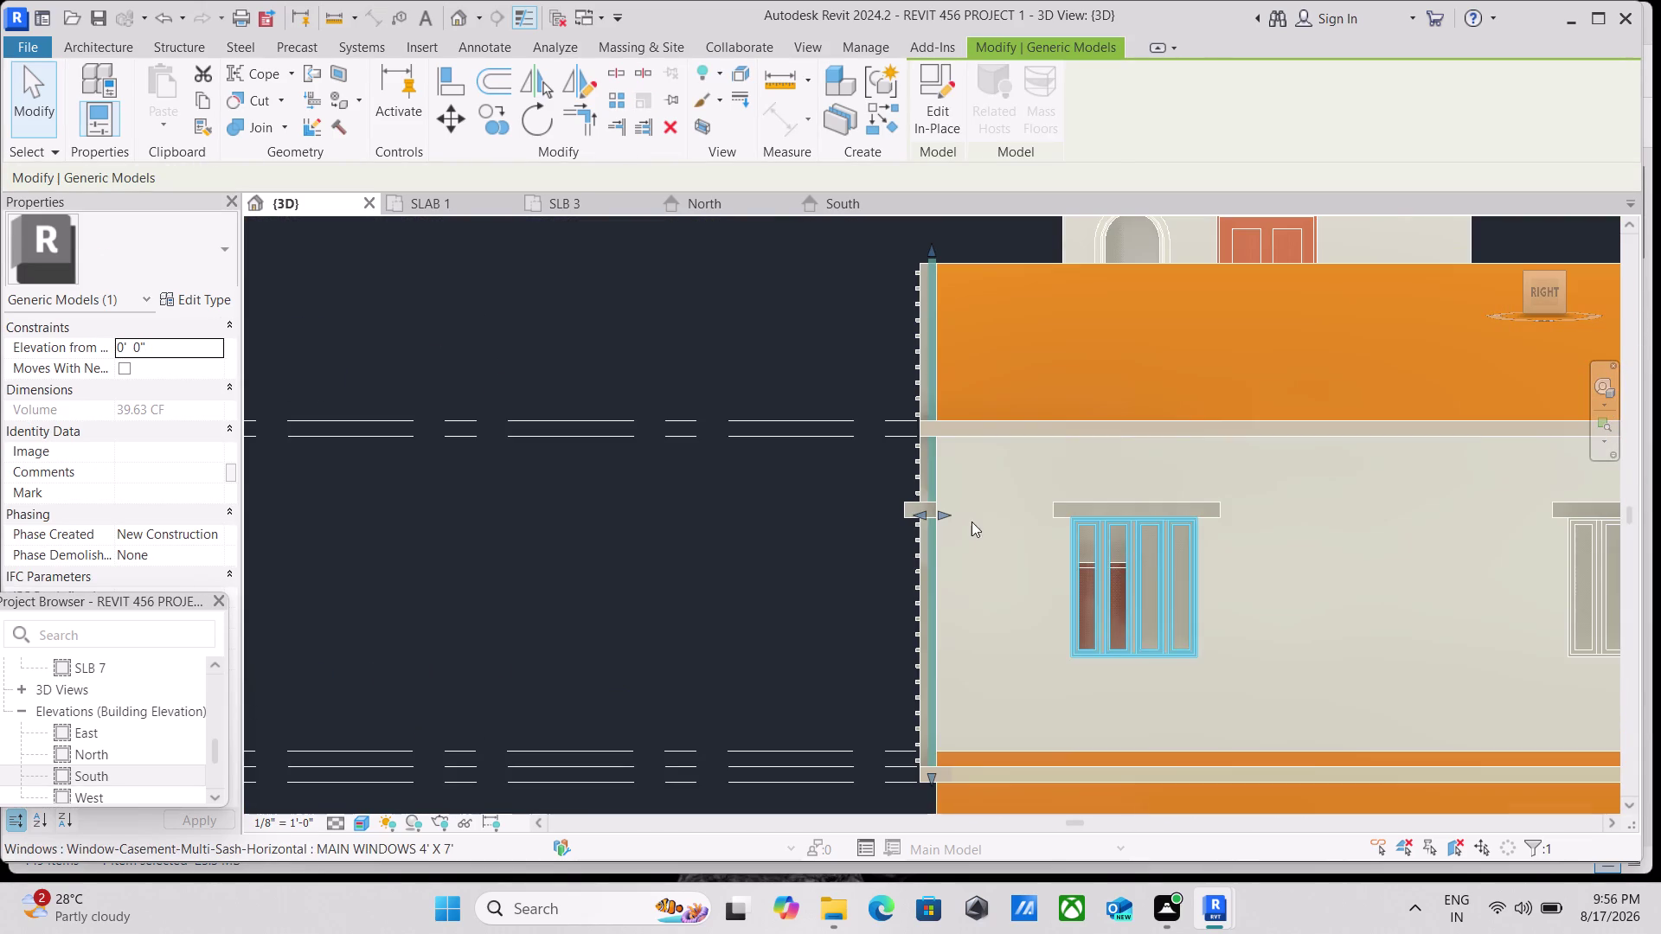
scroll(up, 3)
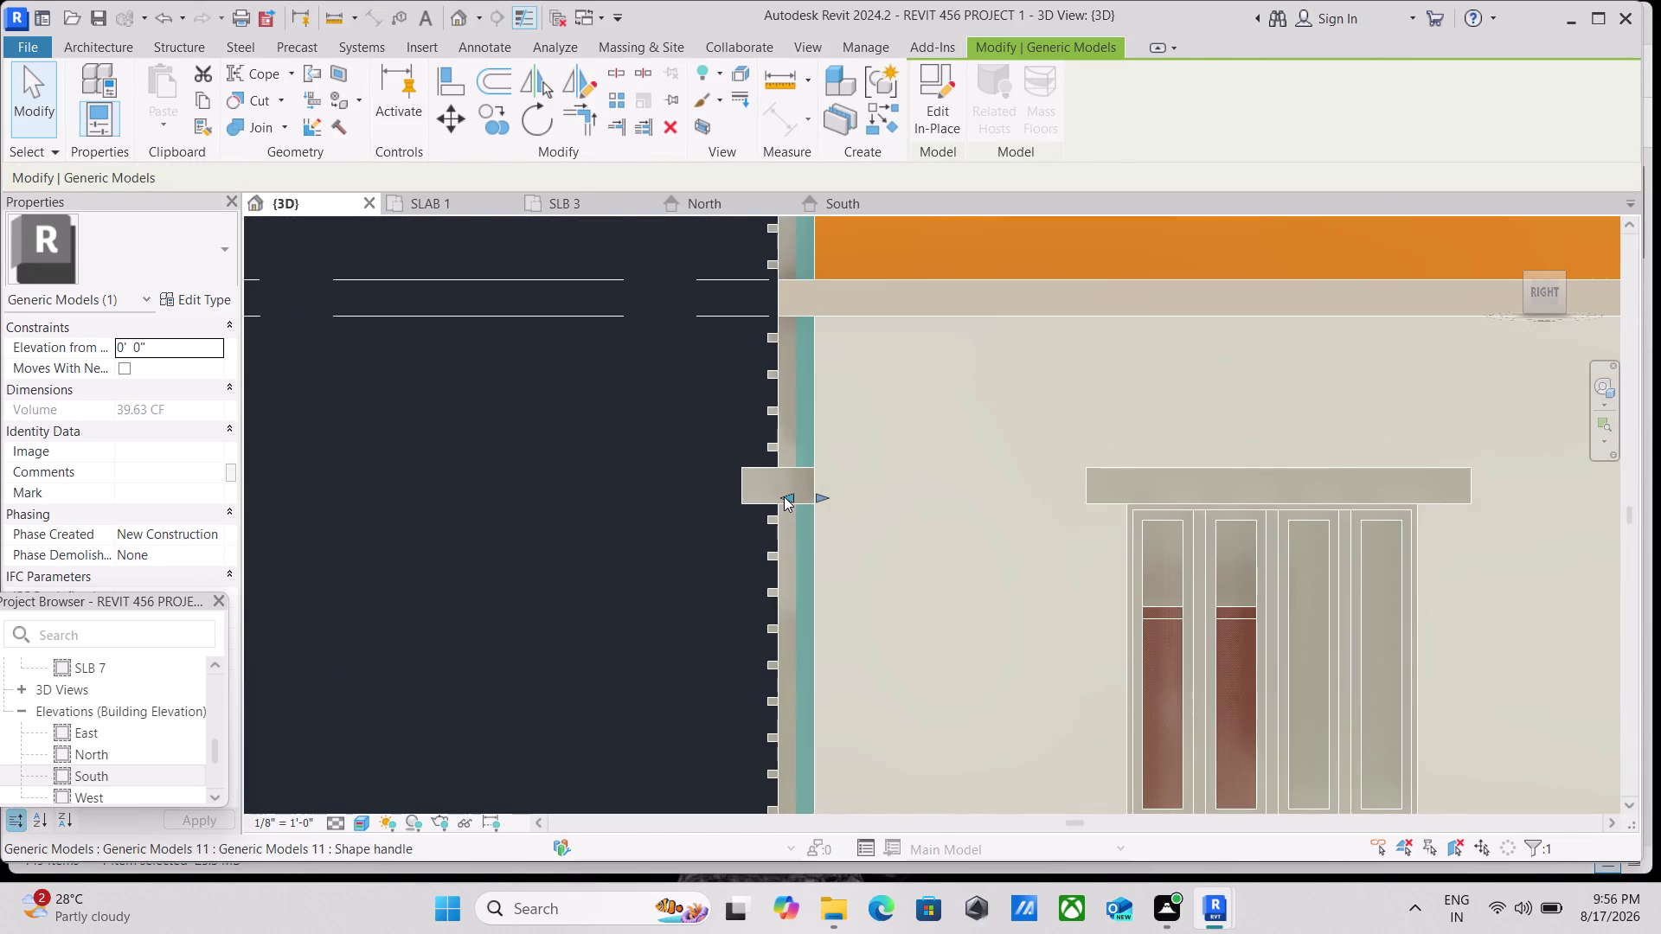
drag(784, 497, 751, 495)
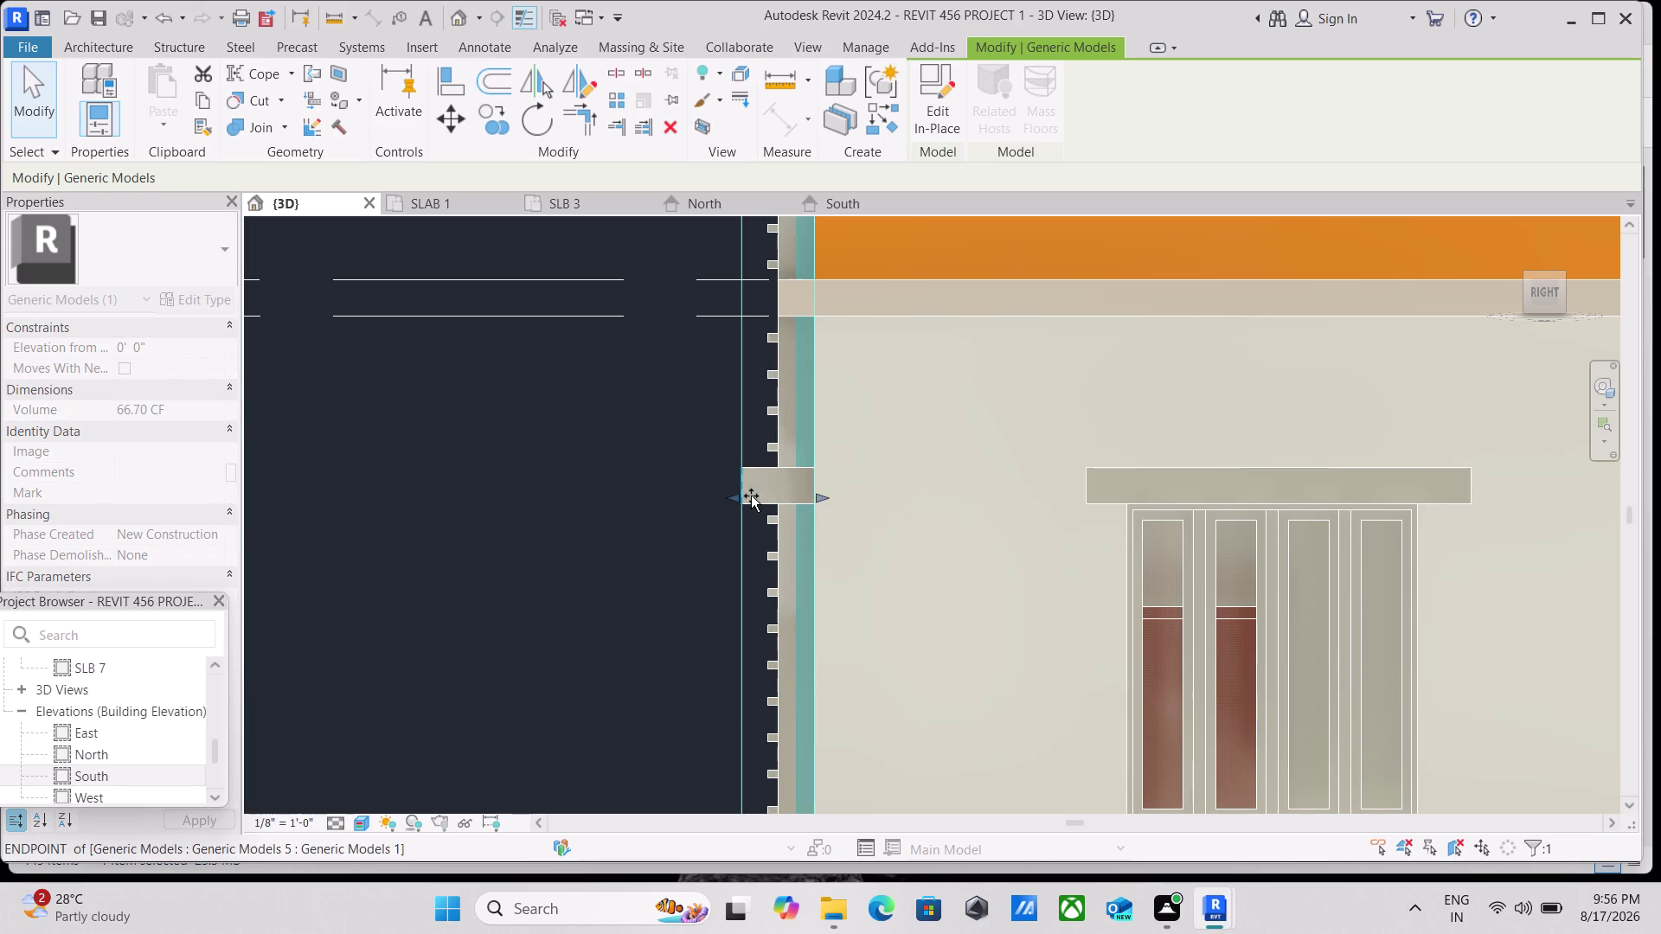
drag(751, 495, 759, 494)
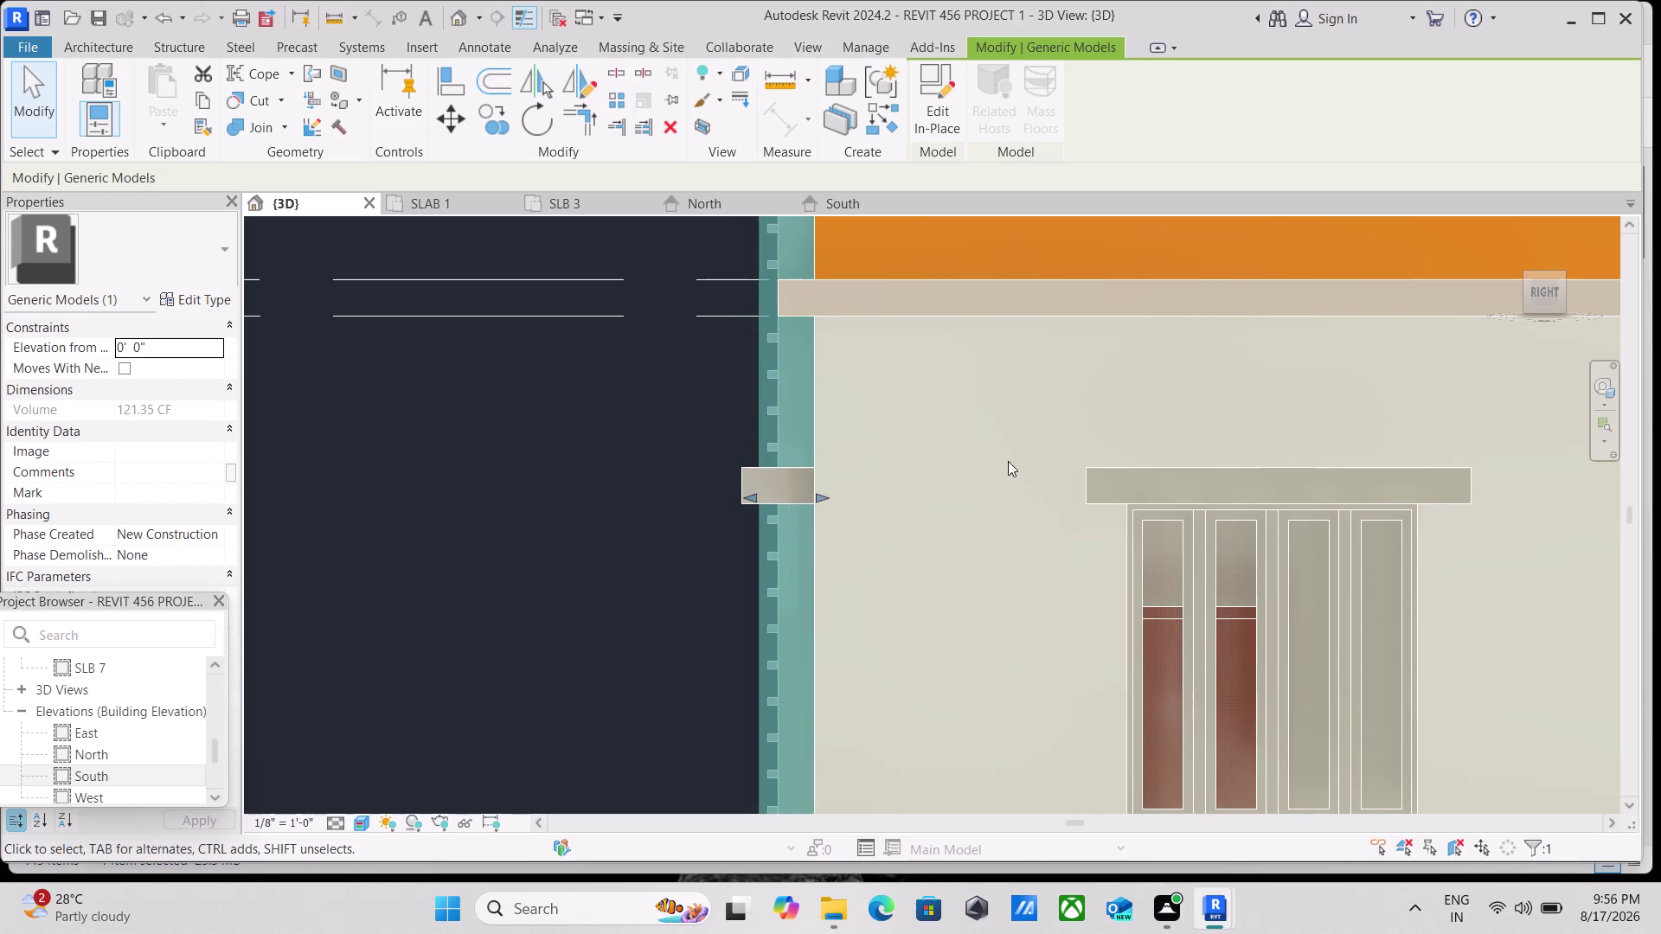
scroll(down, 3)
scroll(down, 3)
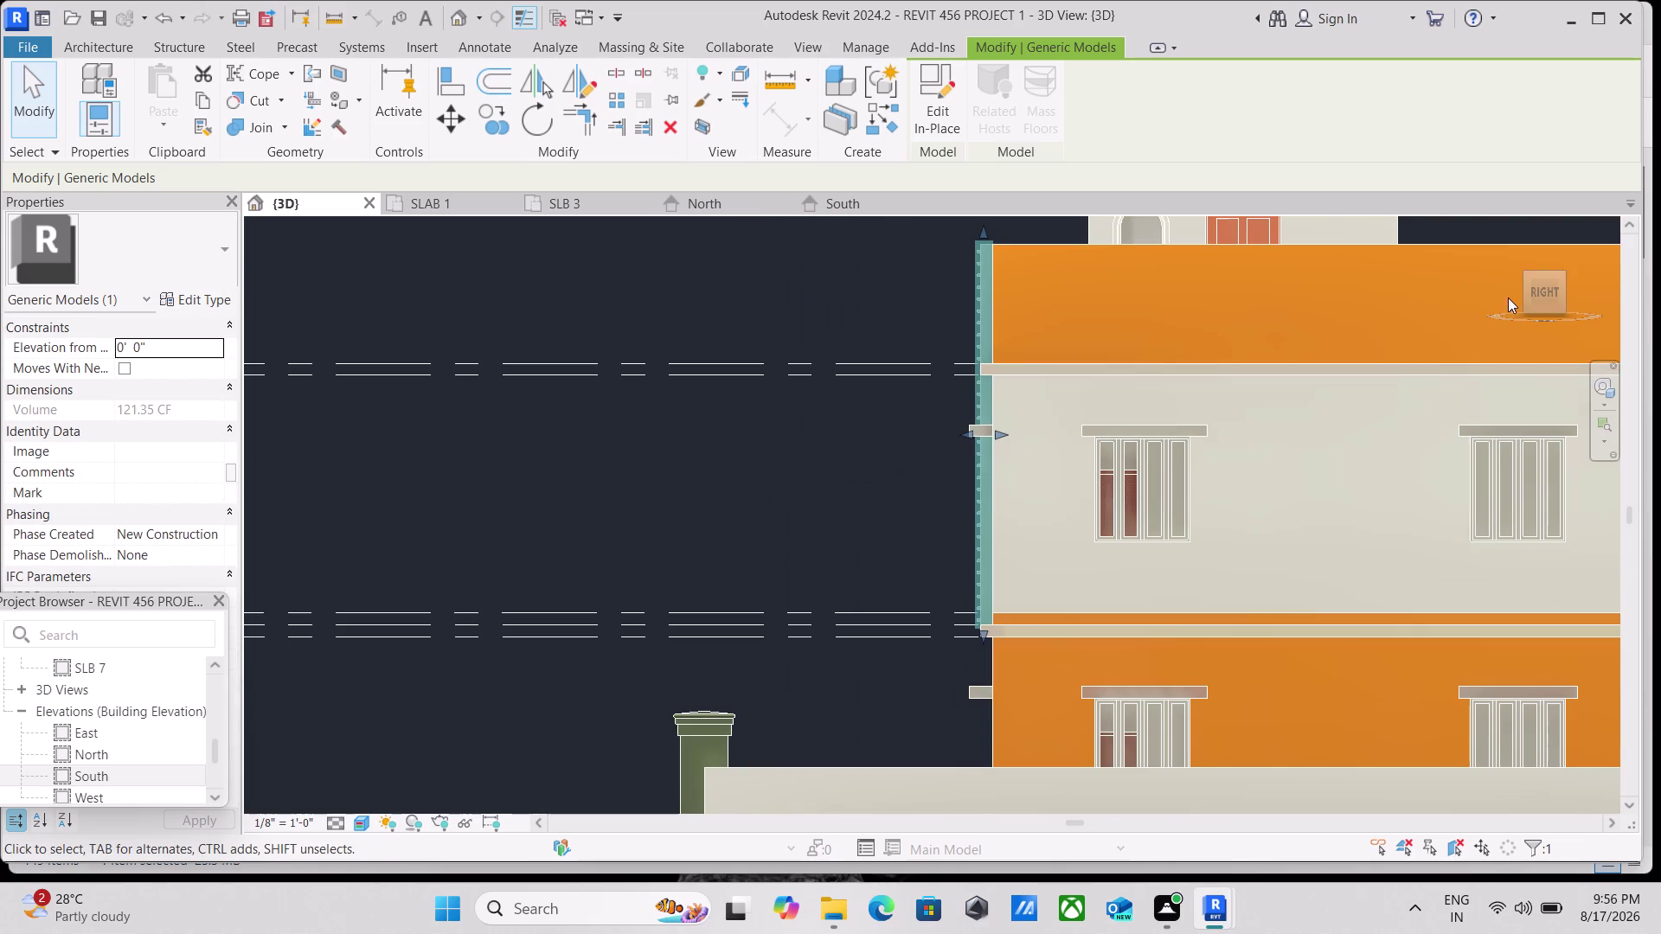
click(1529, 274)
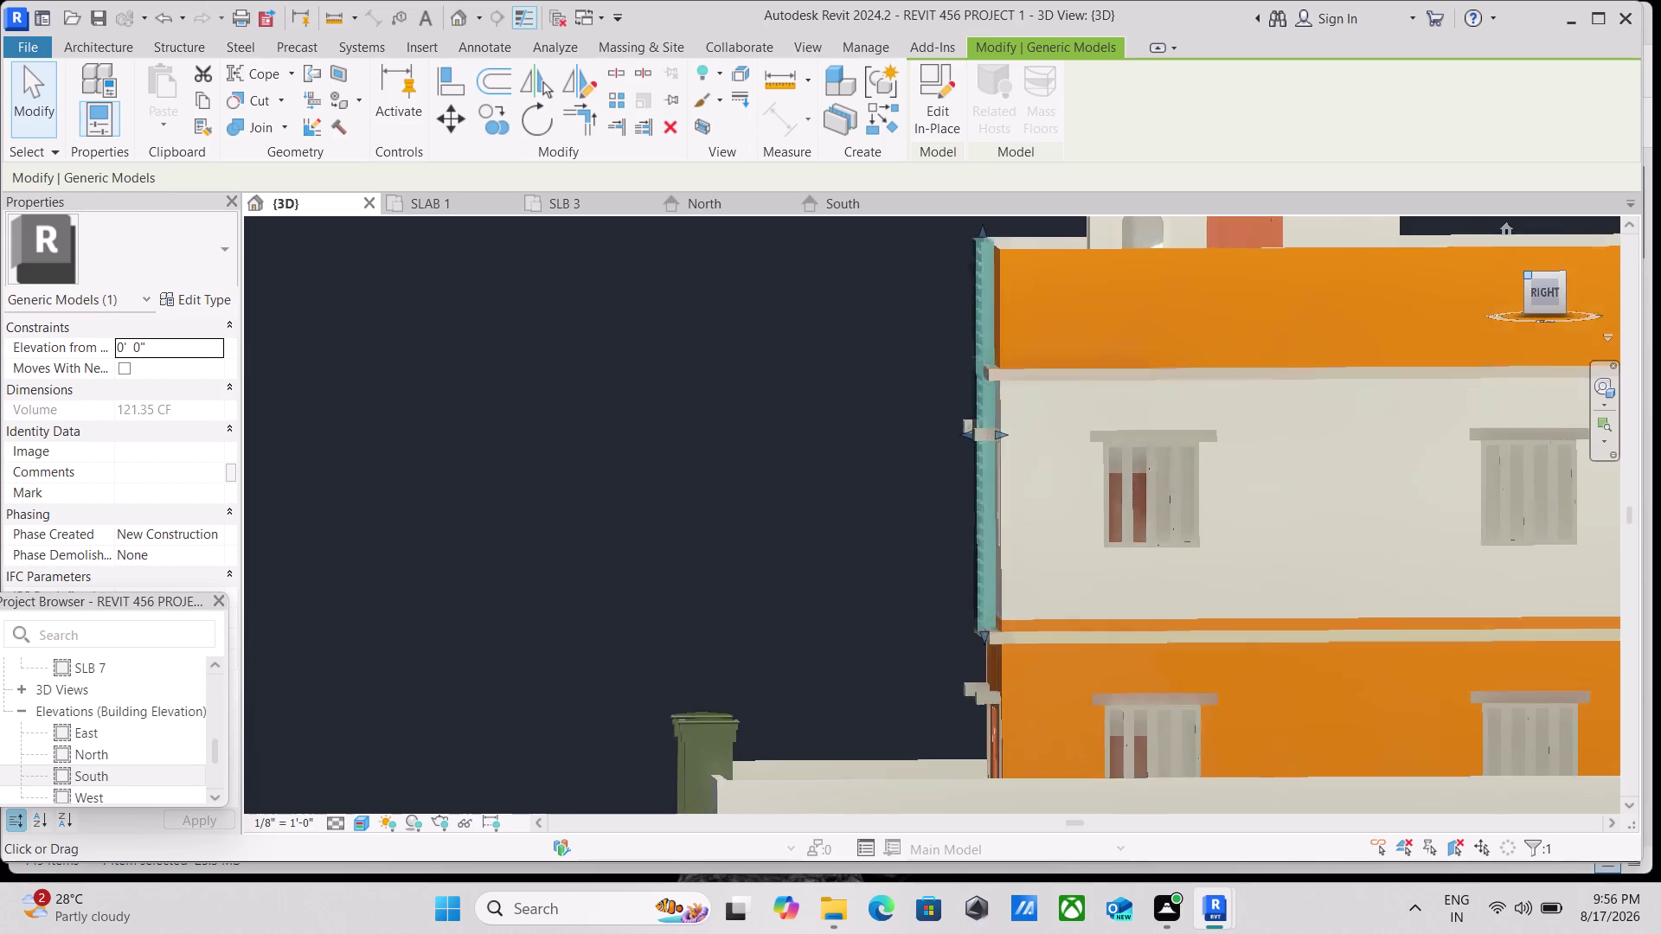
key(Escape)
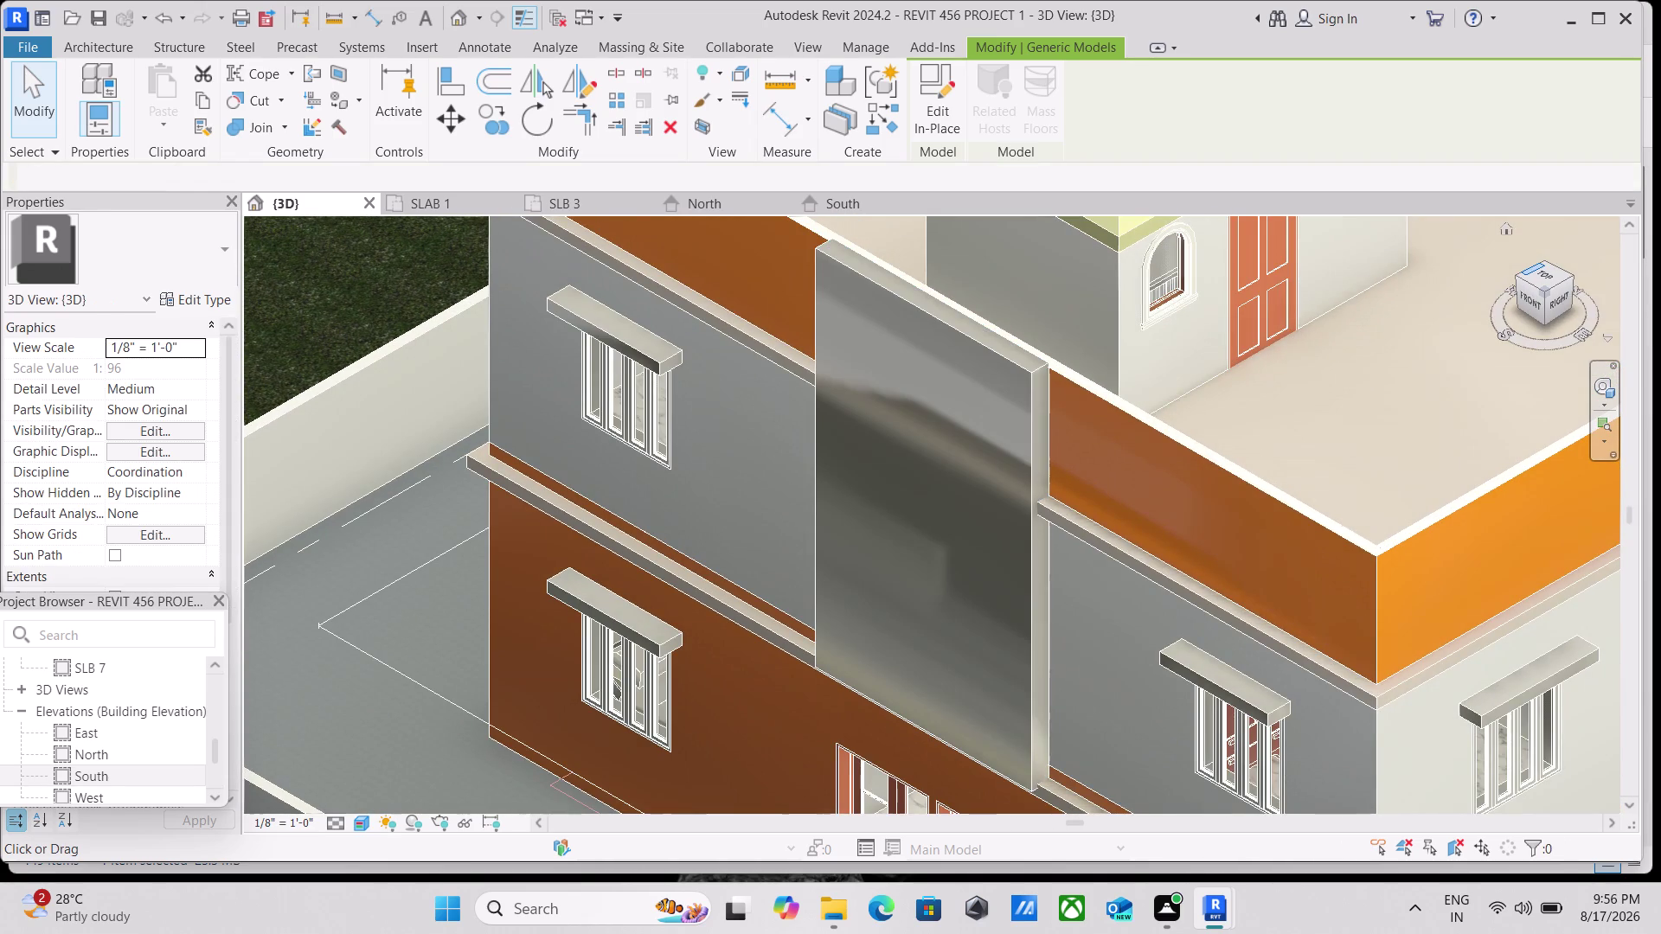
Select the facade louver generic model and enter Edit In-Place.
key(Escape)
scroll(down, 3)
scroll(down, 3)
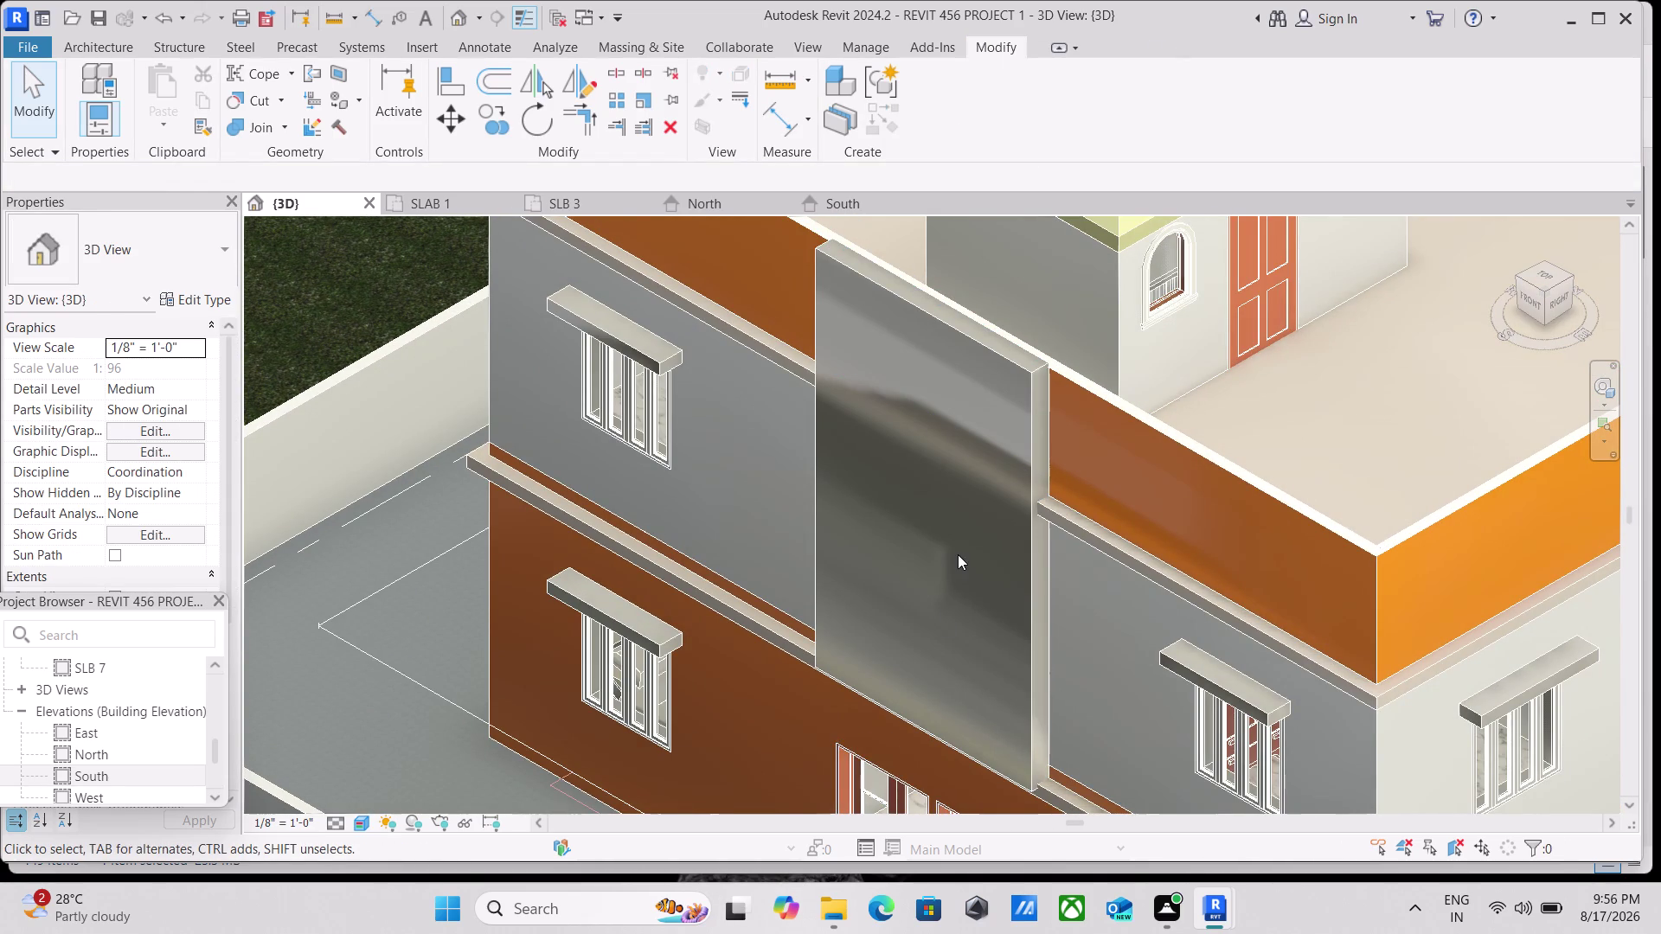
scroll(up, 3)
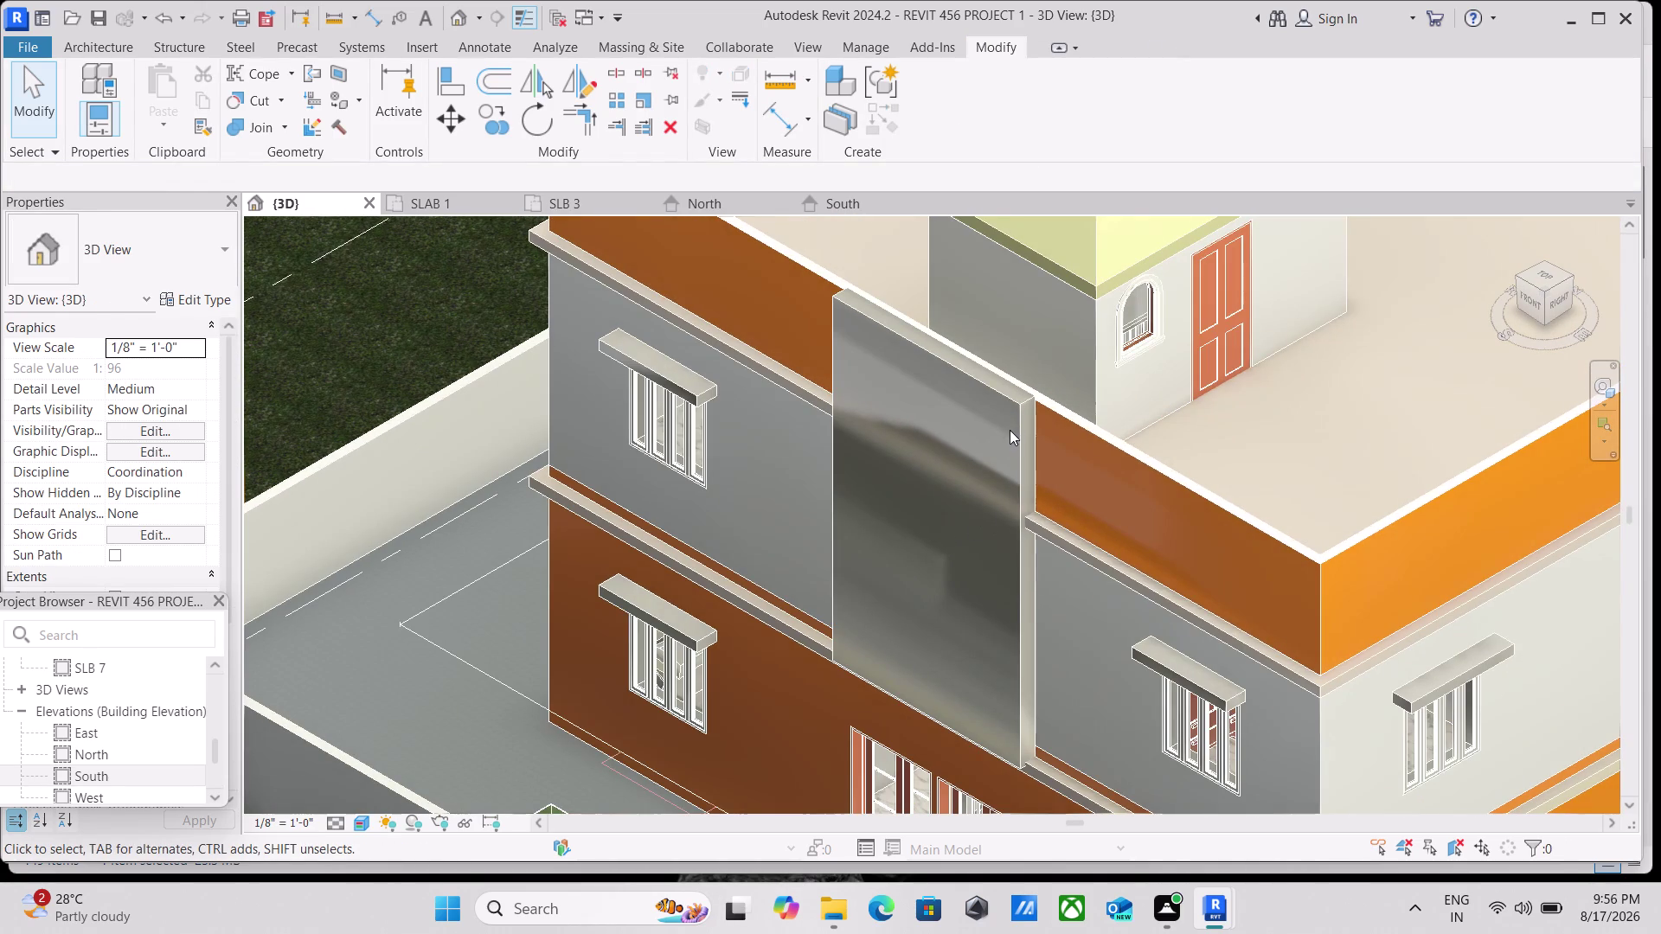
click(1018, 406)
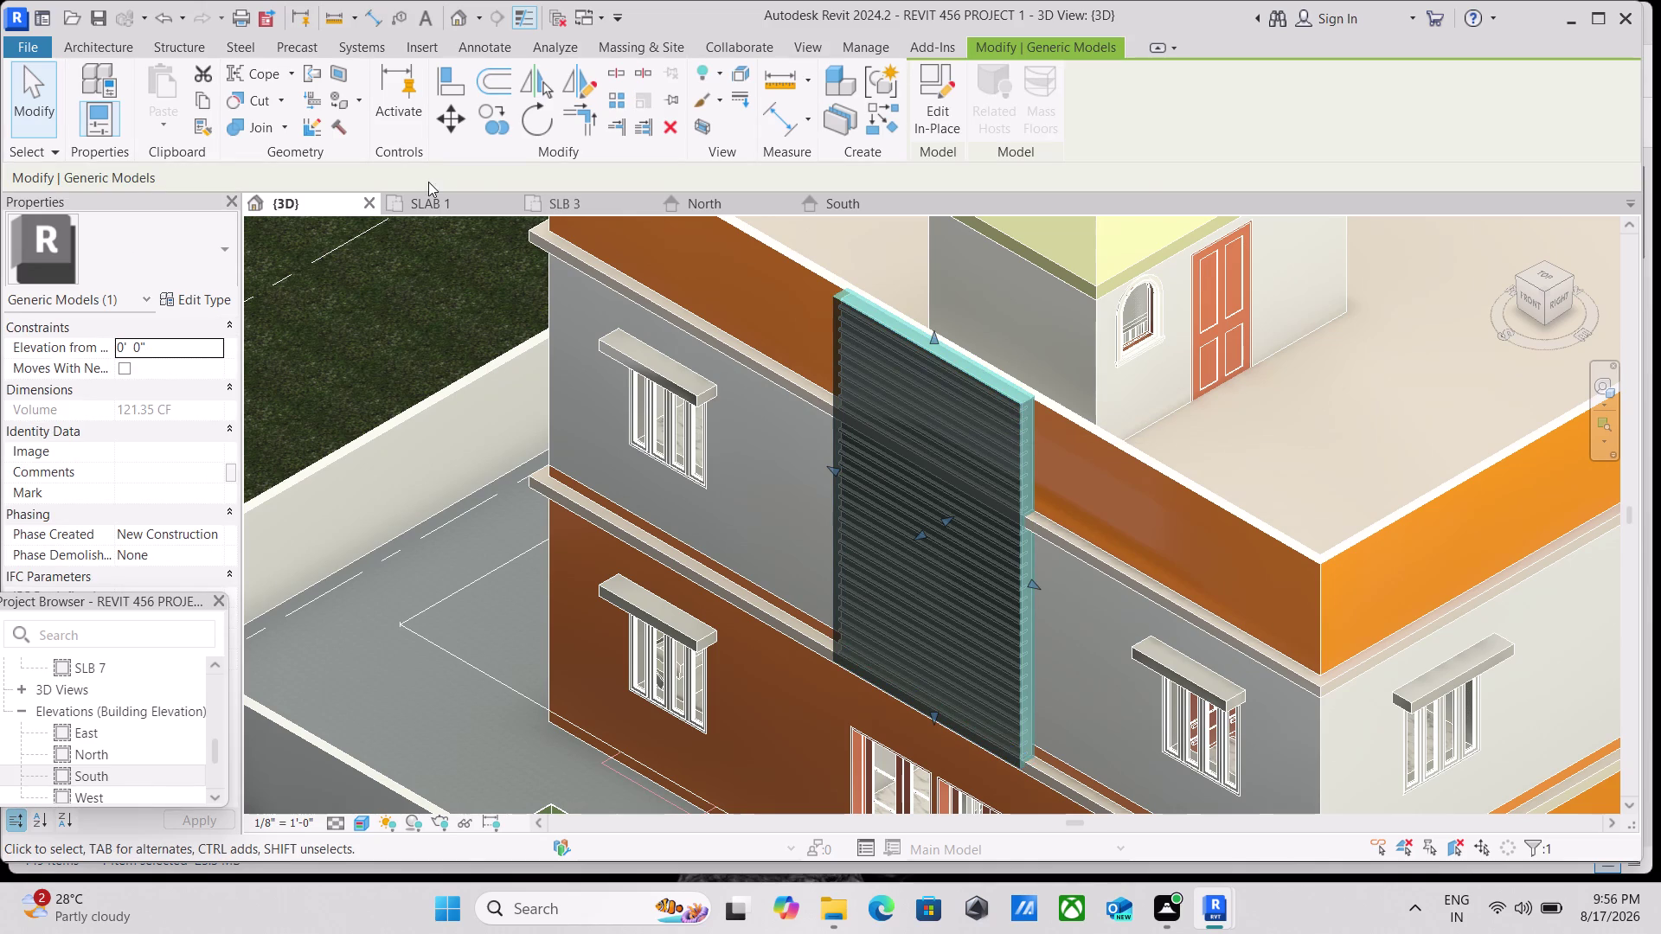
click(931, 106)
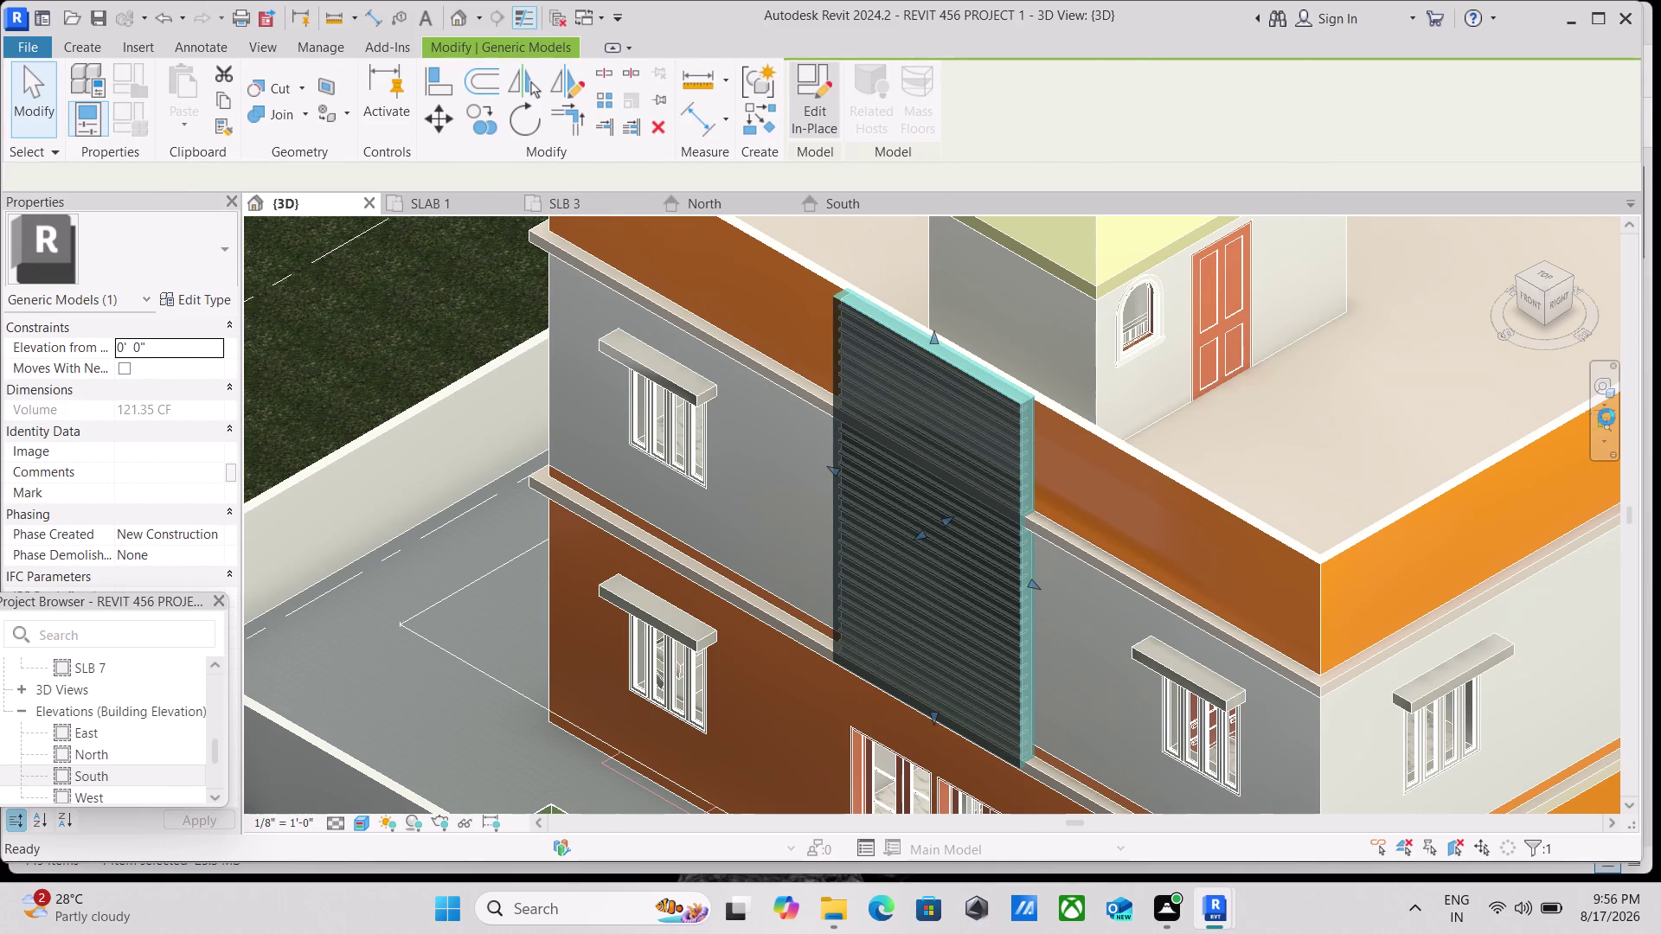
Face the house from the FRONT view and zoom into the facade.
click(1530, 308)
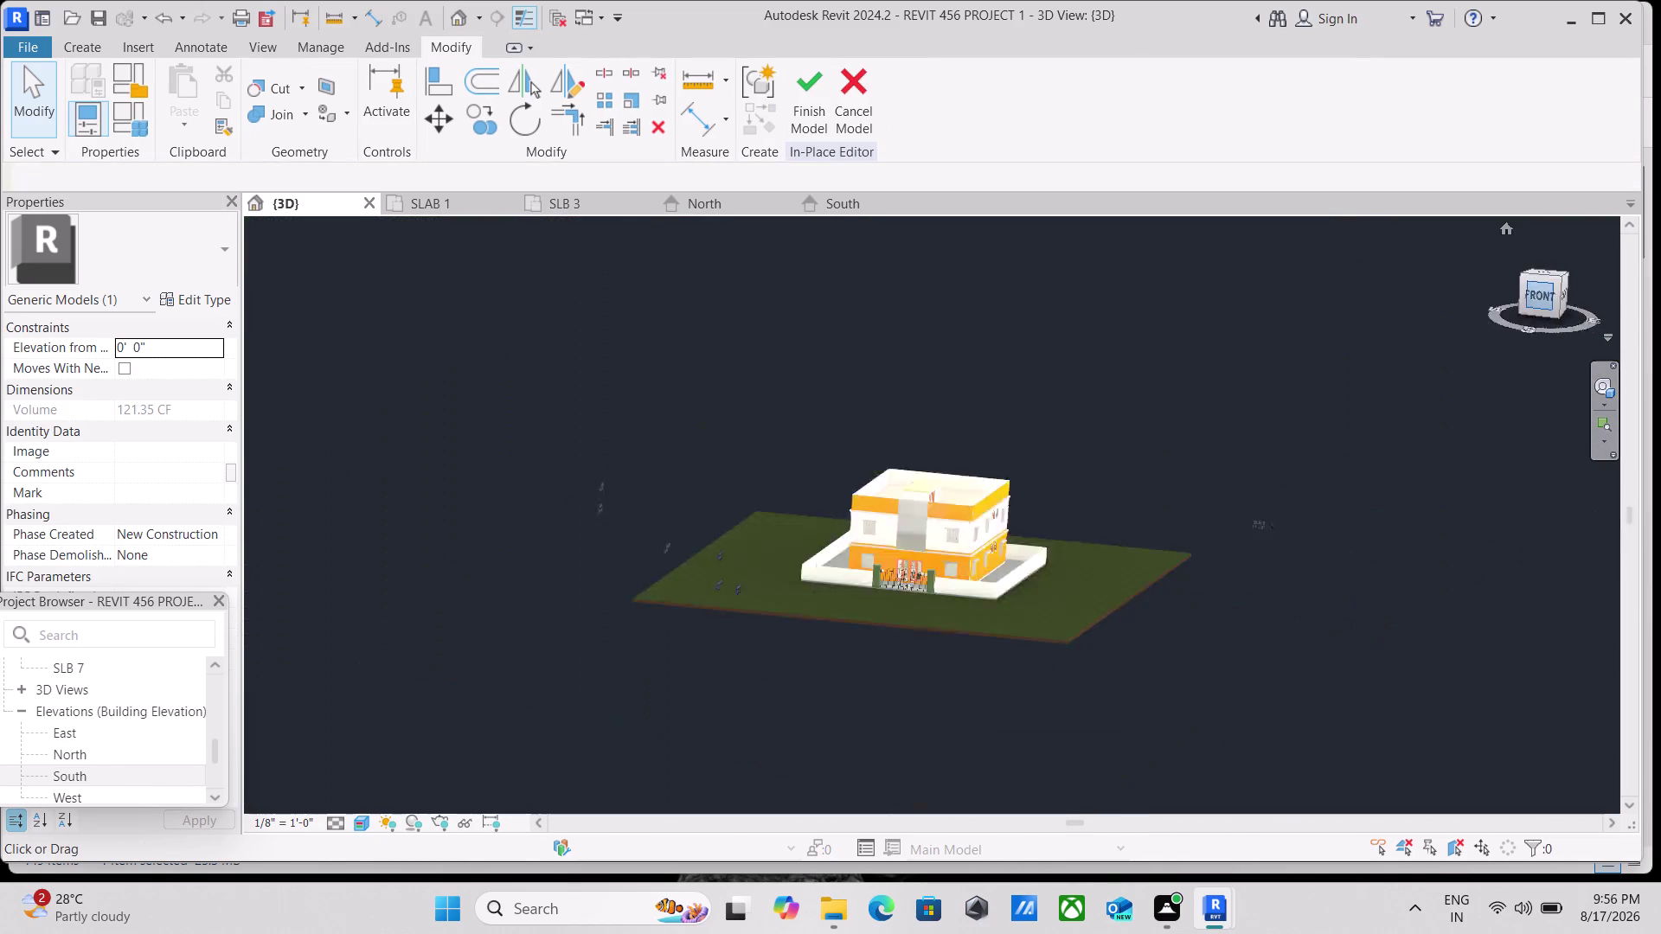
scroll(up, 3)
scroll(up, 3)
scroll(up, 3)
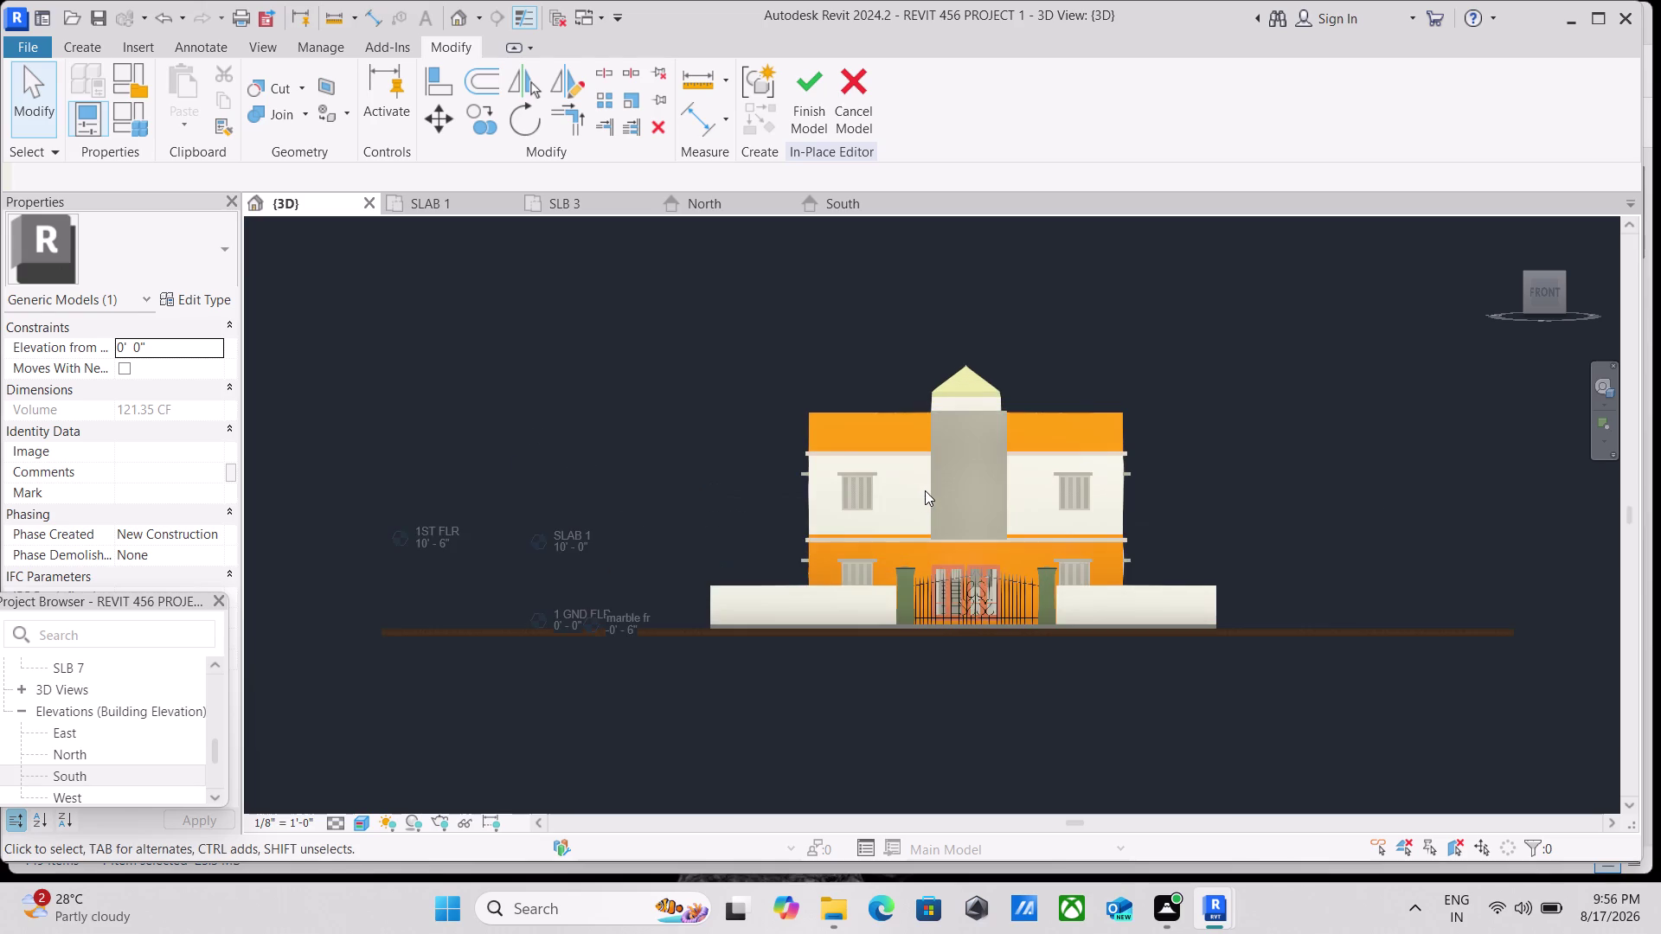
scroll(up, 3)
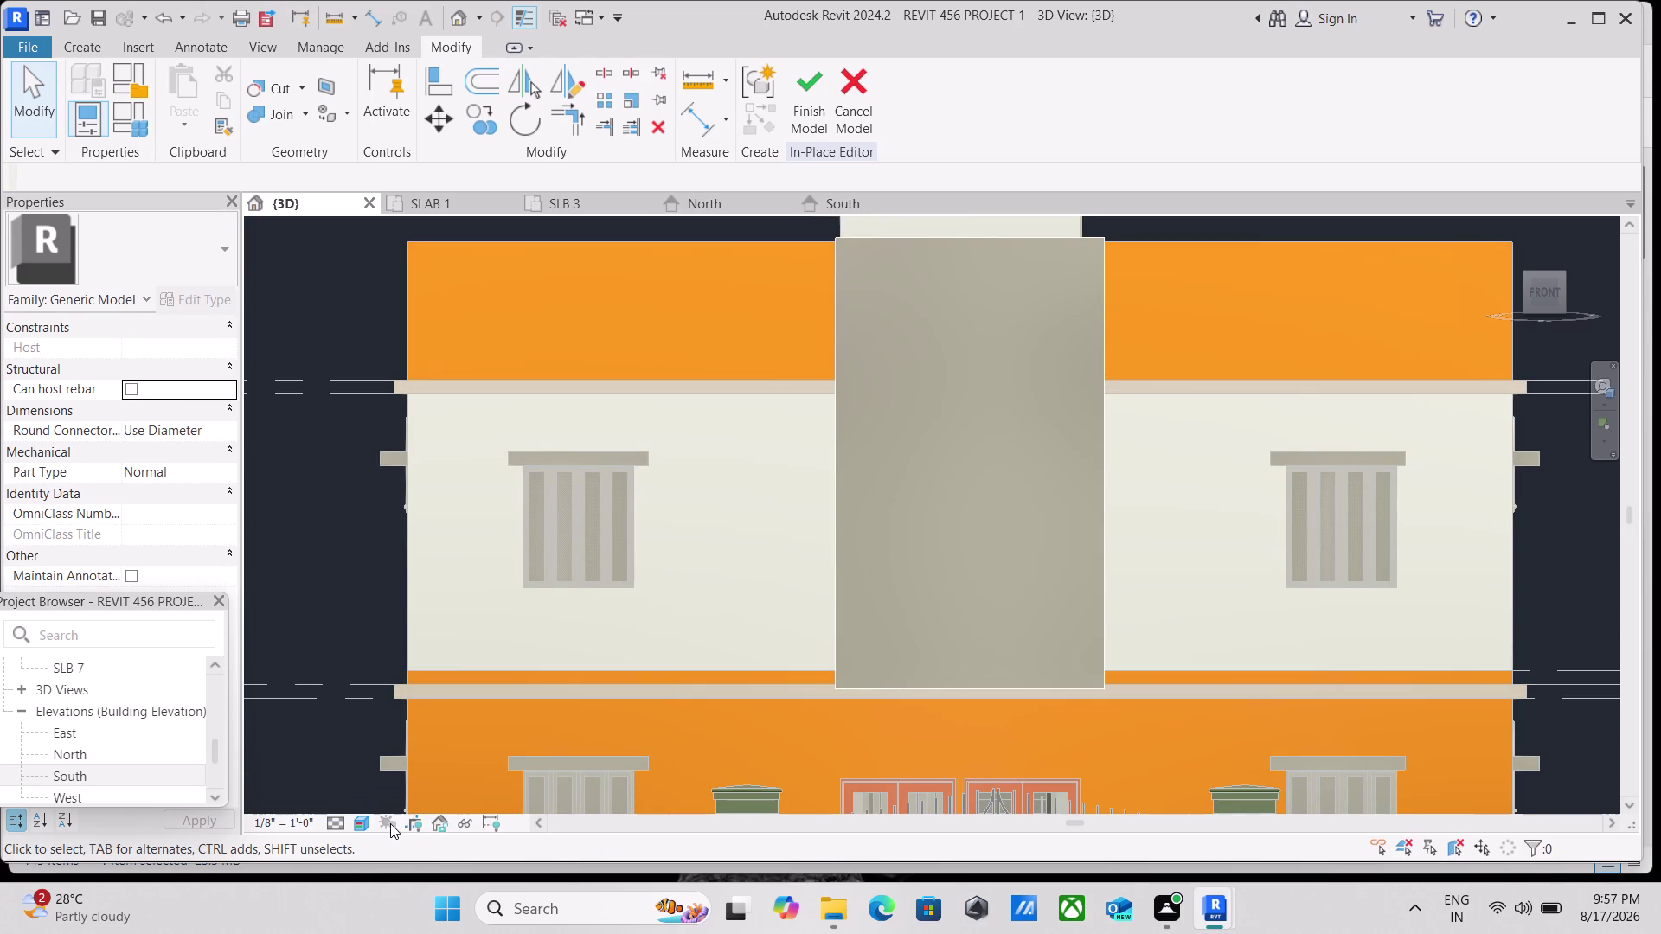
click(355, 824)
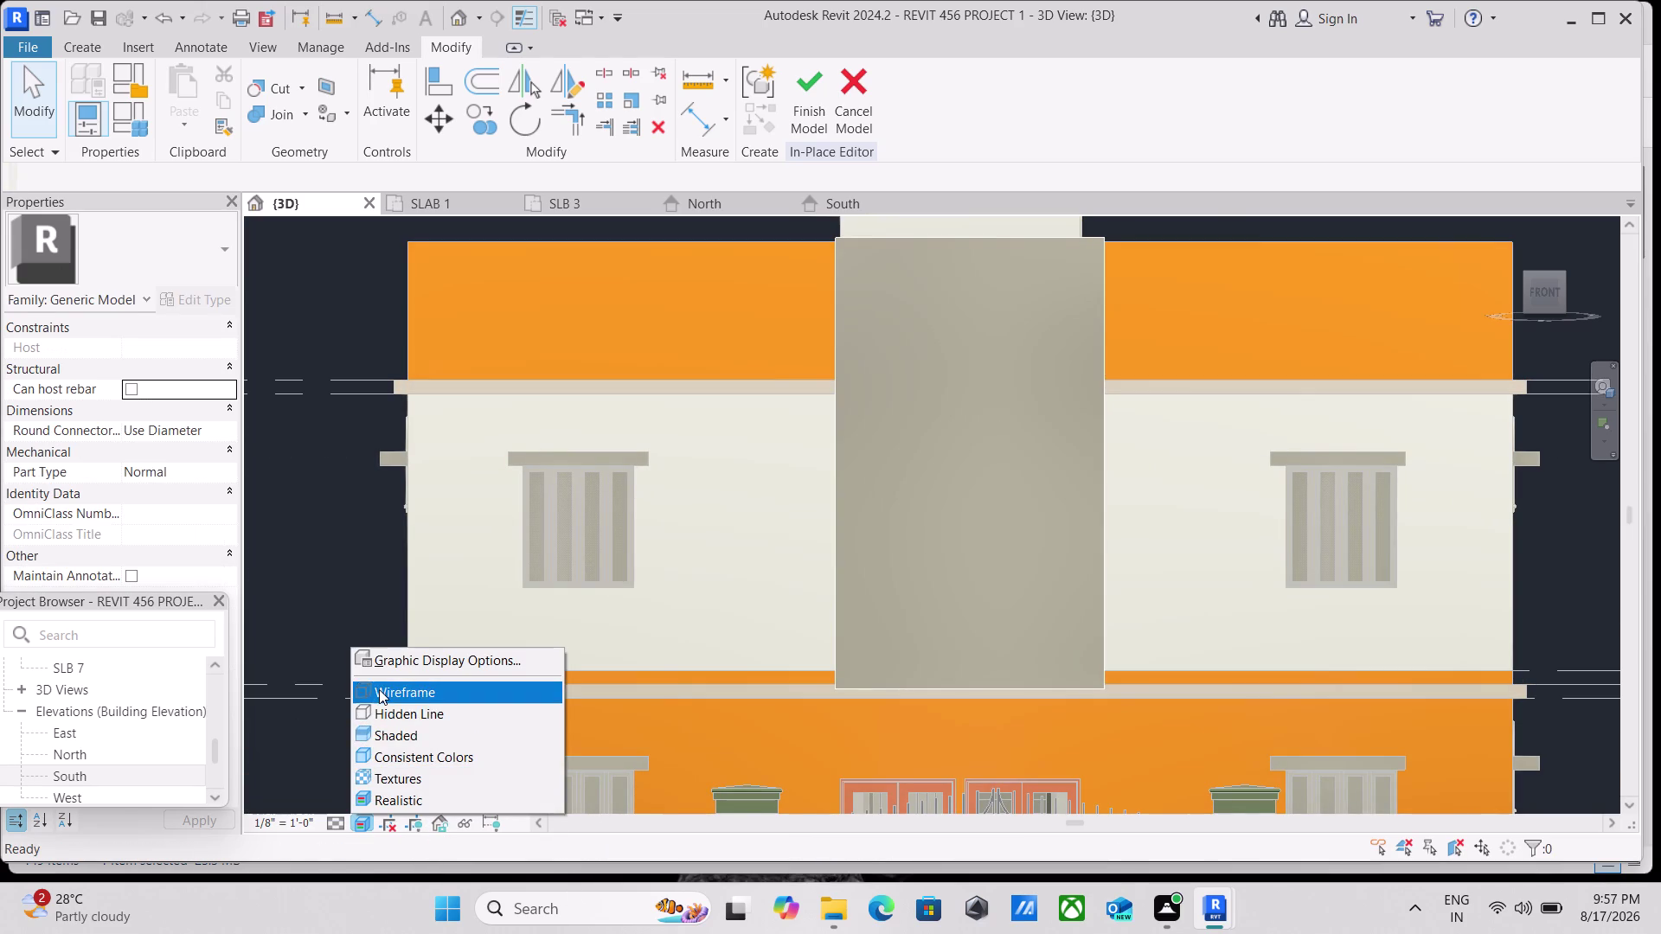
Display the house in Wireframe and start a new extrusion from the Create tab.
click(379, 689)
scroll(up, 3)
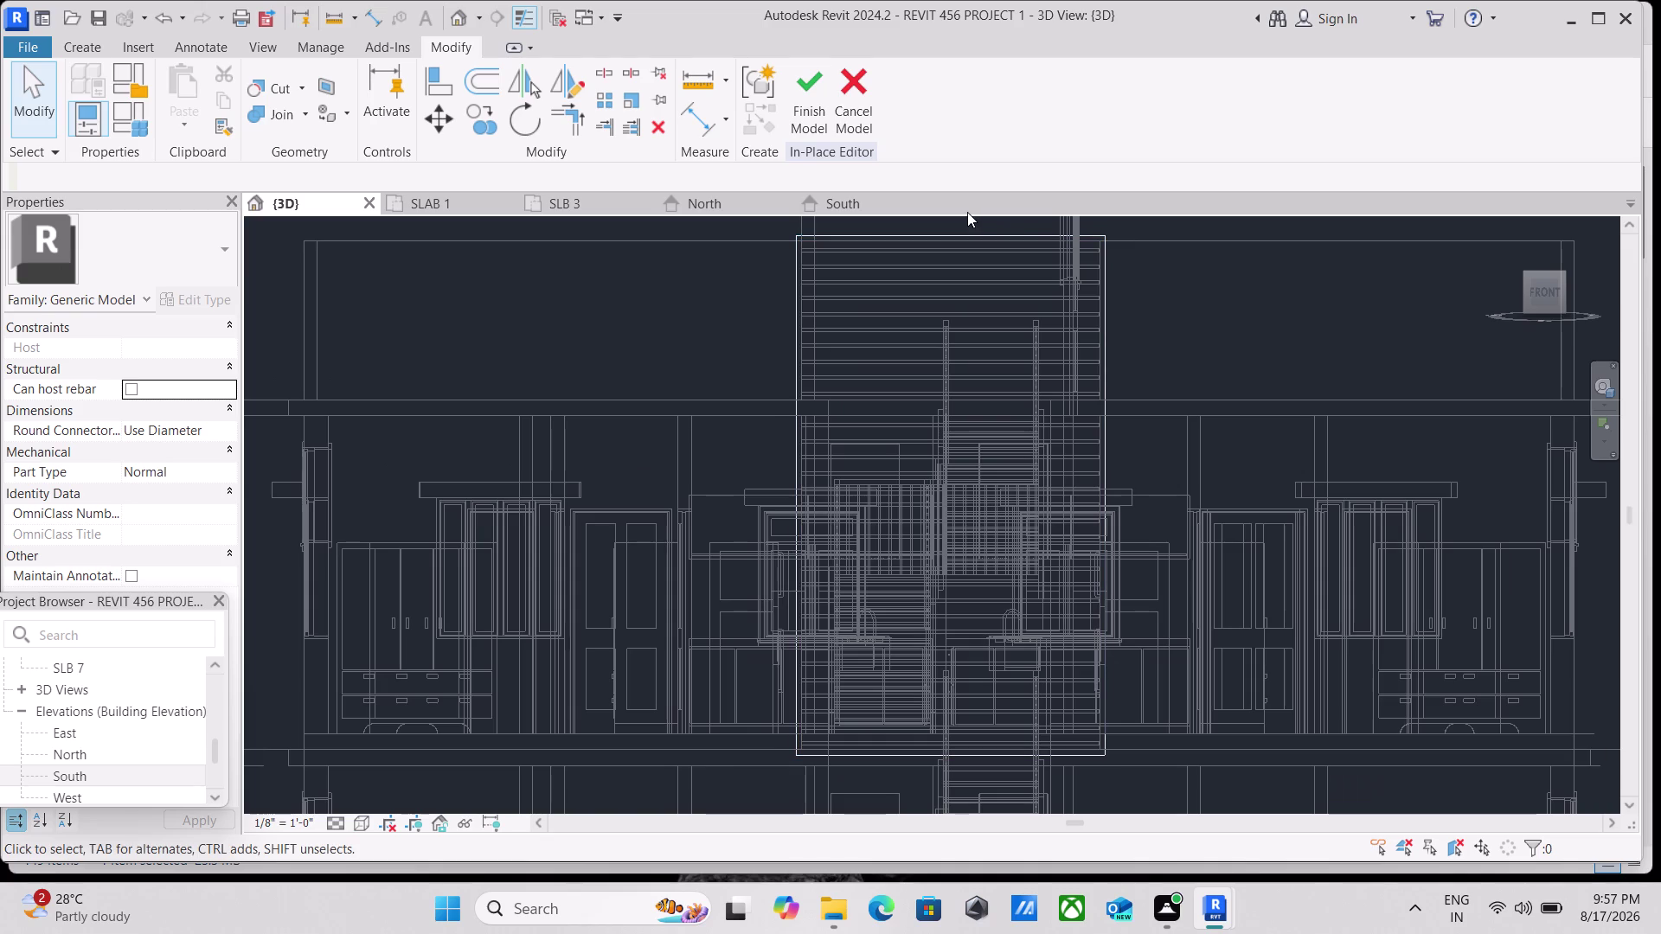
middle_drag(967, 212, 821, 245)
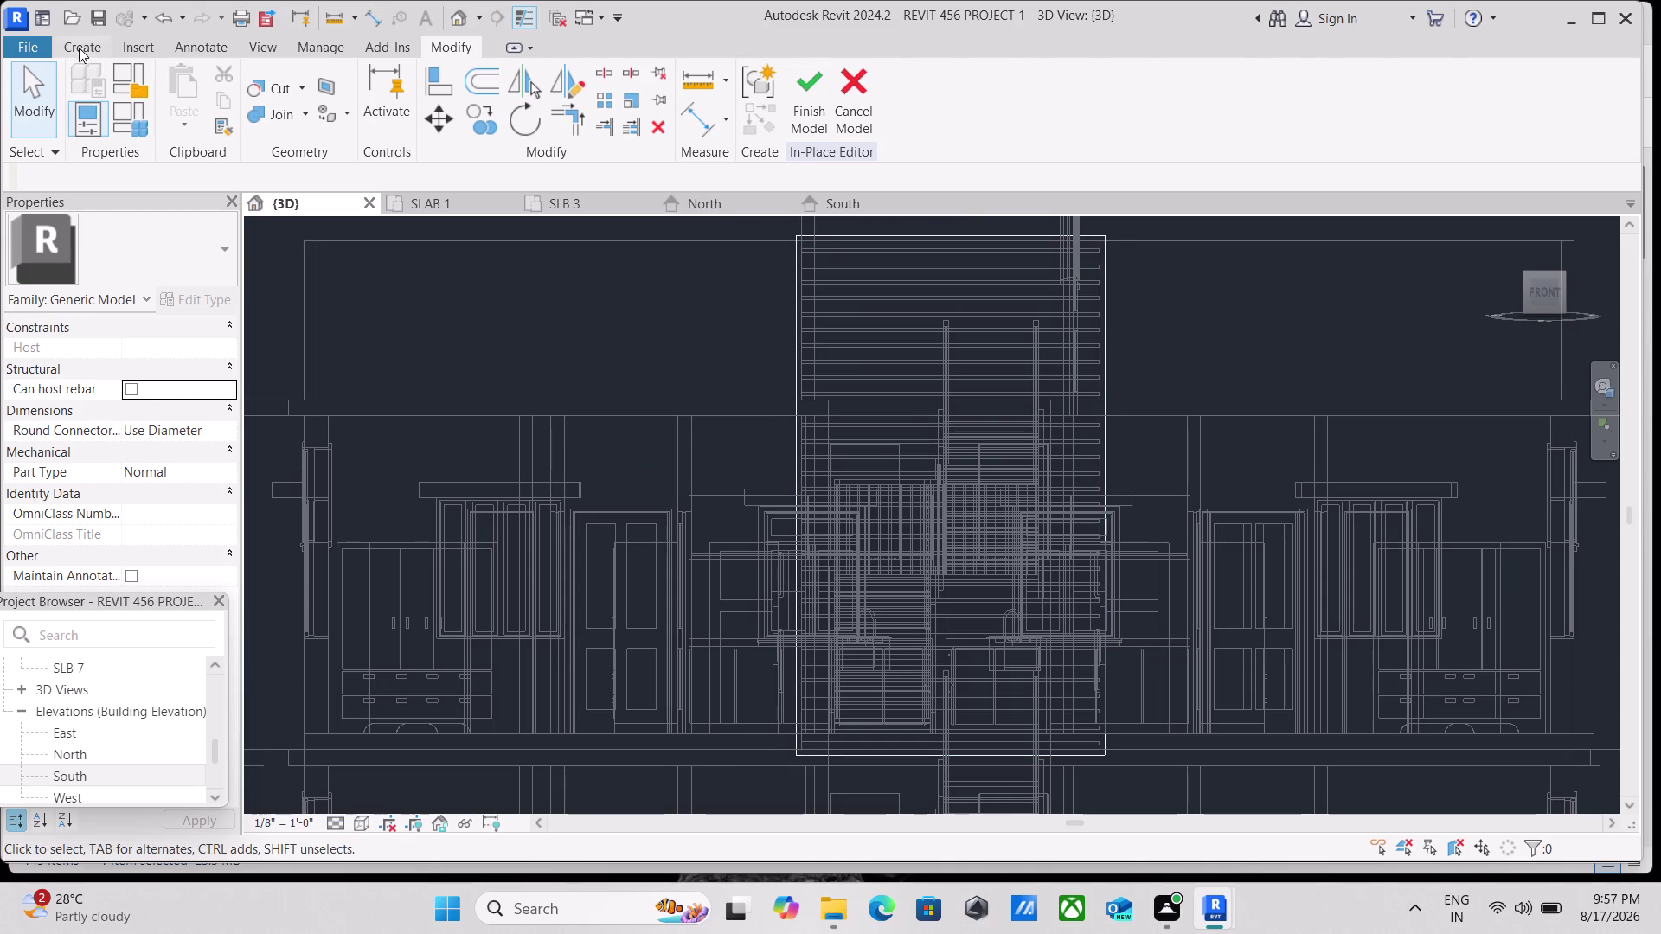
click(79, 47)
click(182, 99)
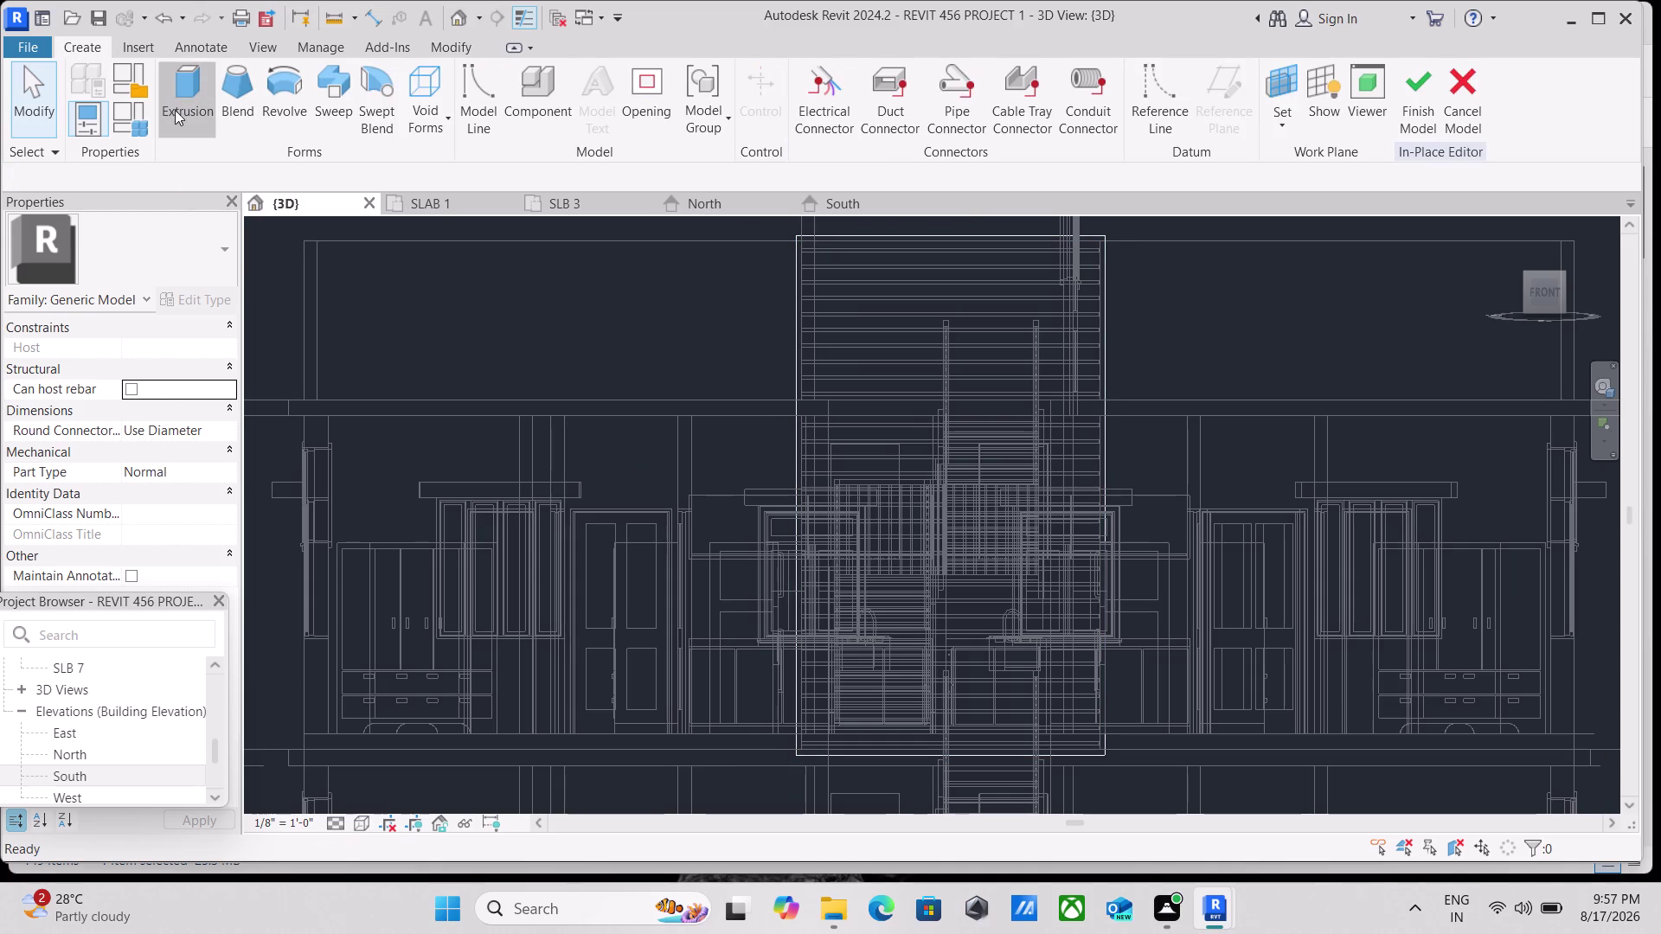
click(796, 236)
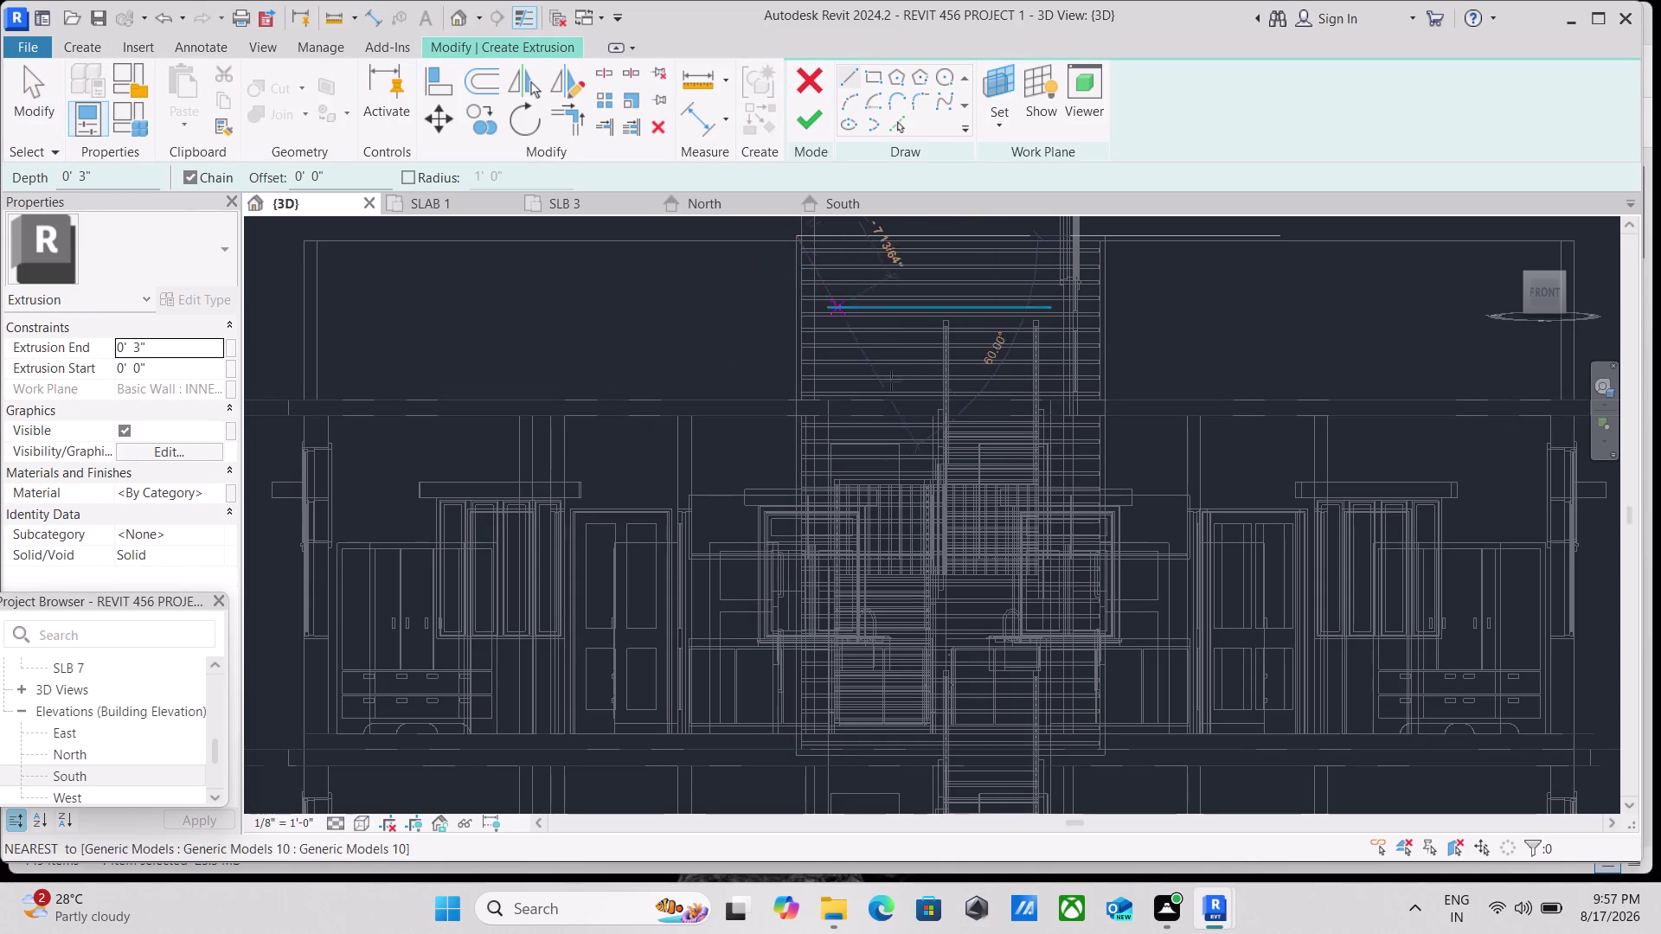
Pick the Rectangle draw tool with a 1' 0" offset and click the panel's top-left corner.
key(Escape)
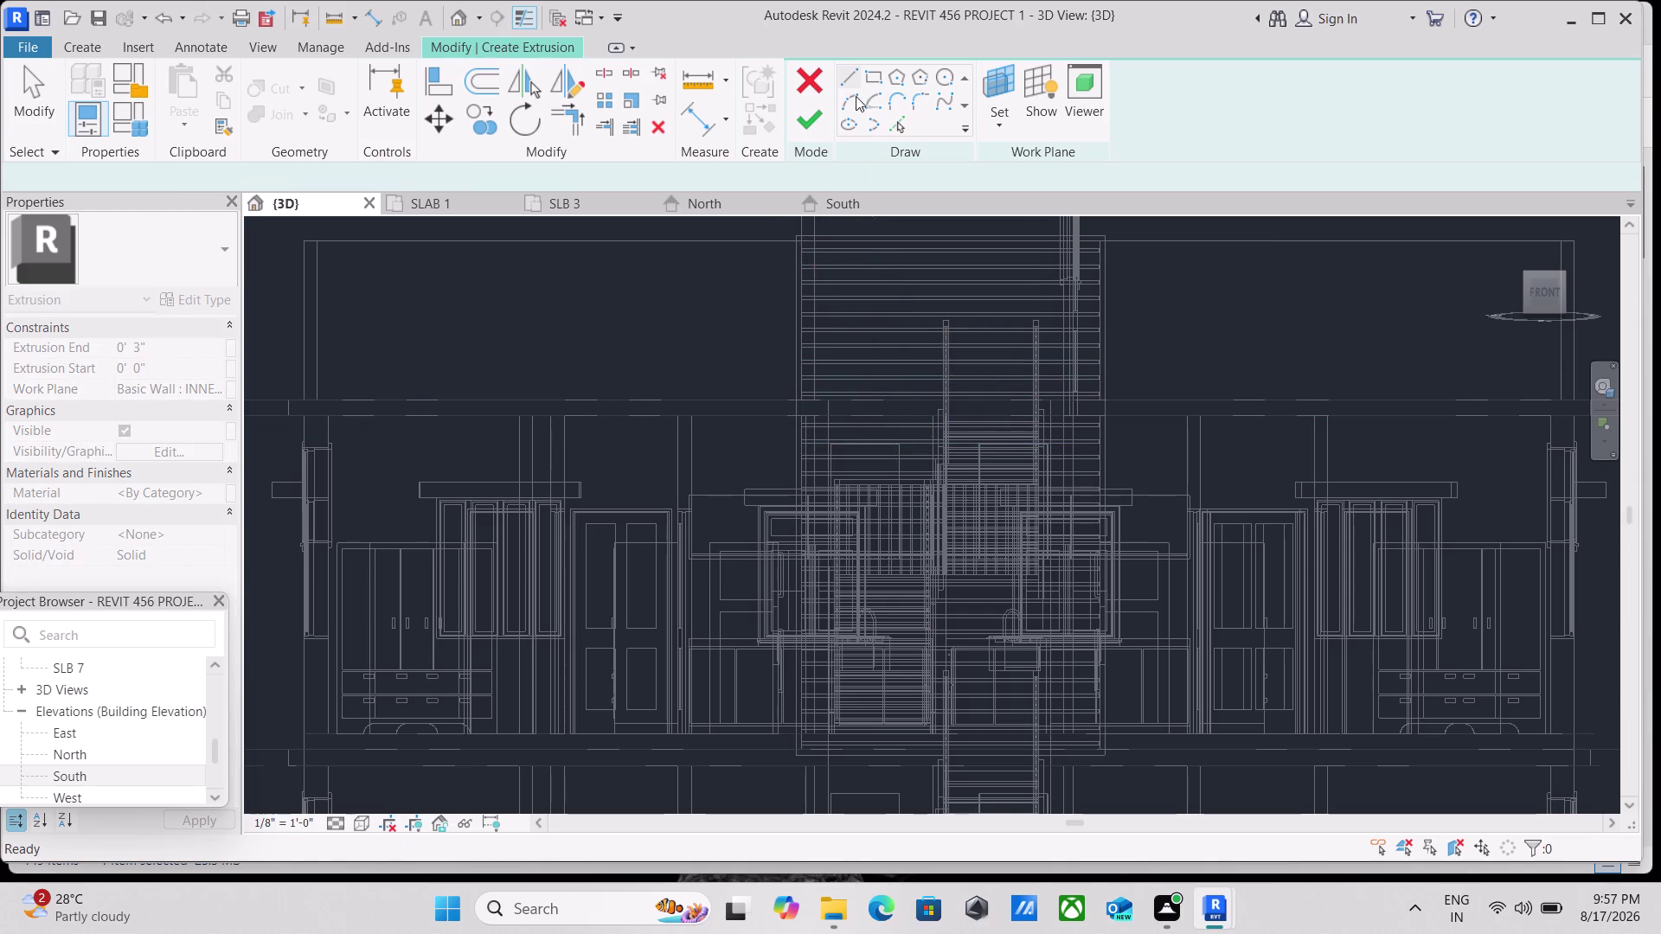
click(848, 77)
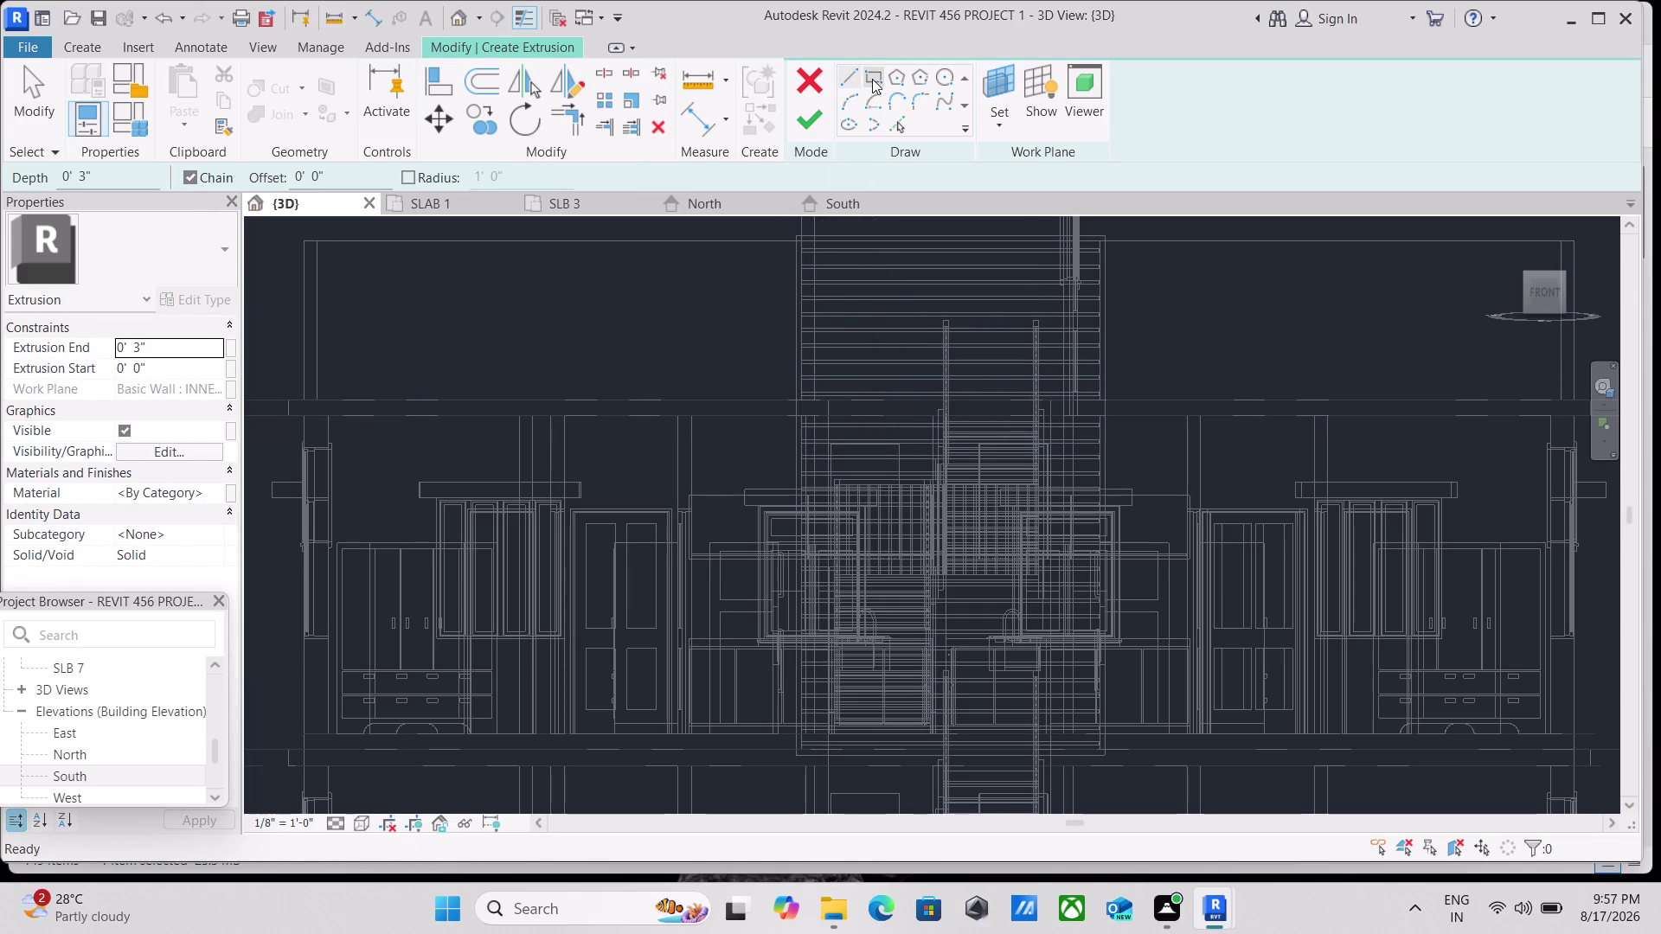
click(872, 78)
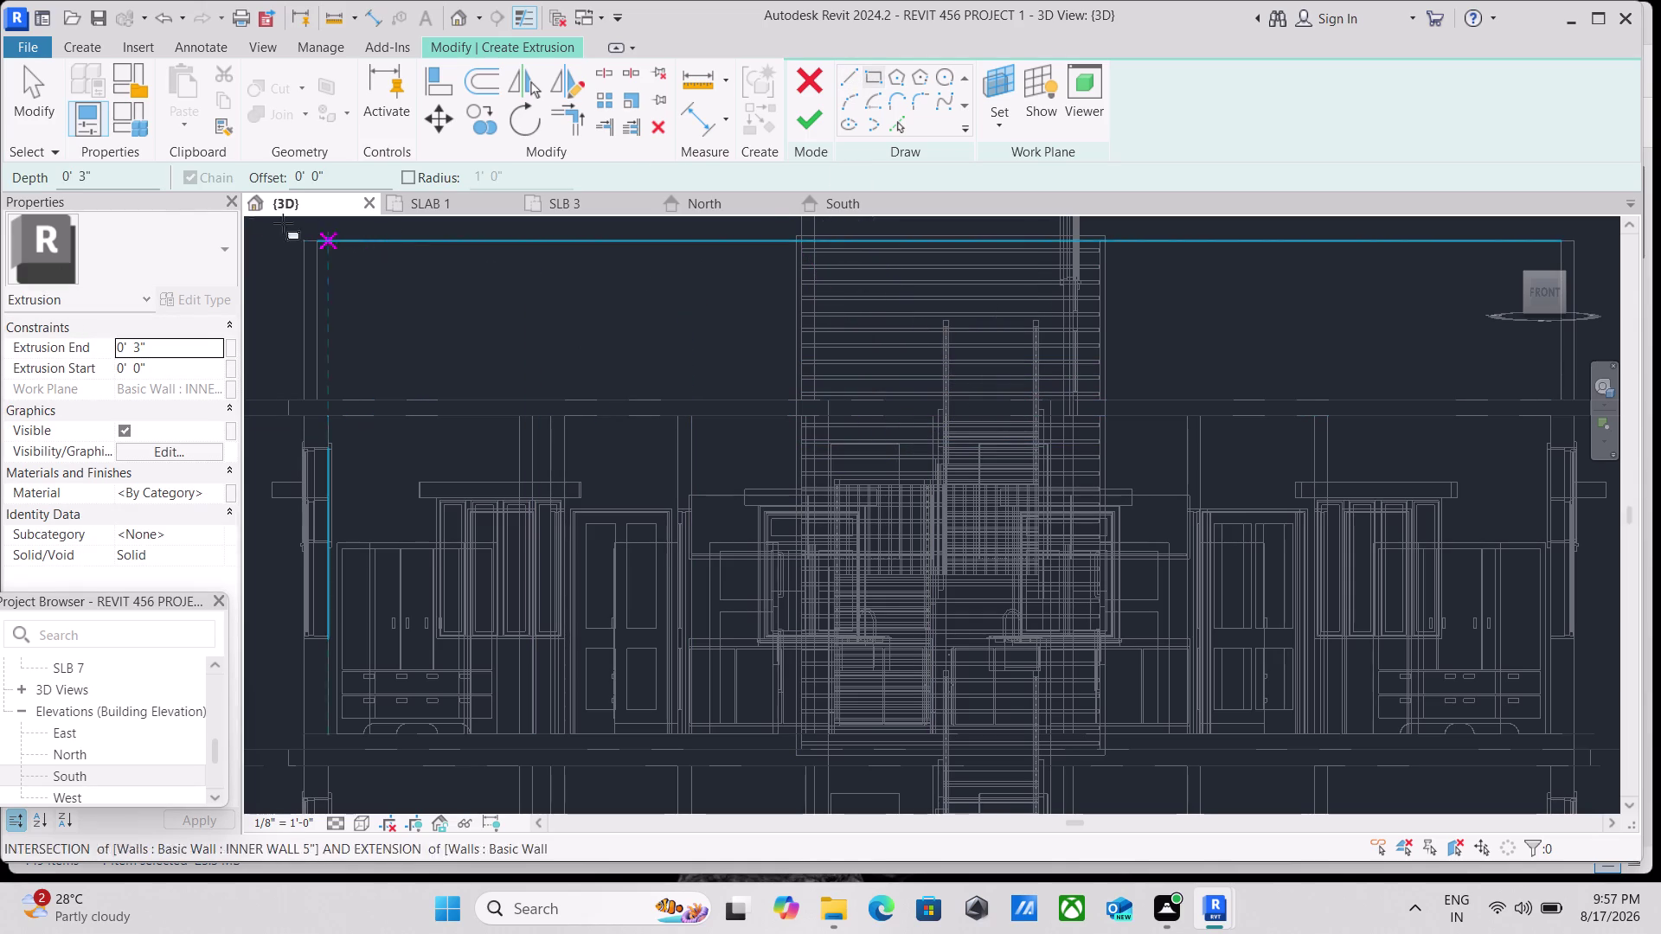
drag(335, 170, 271, 177)
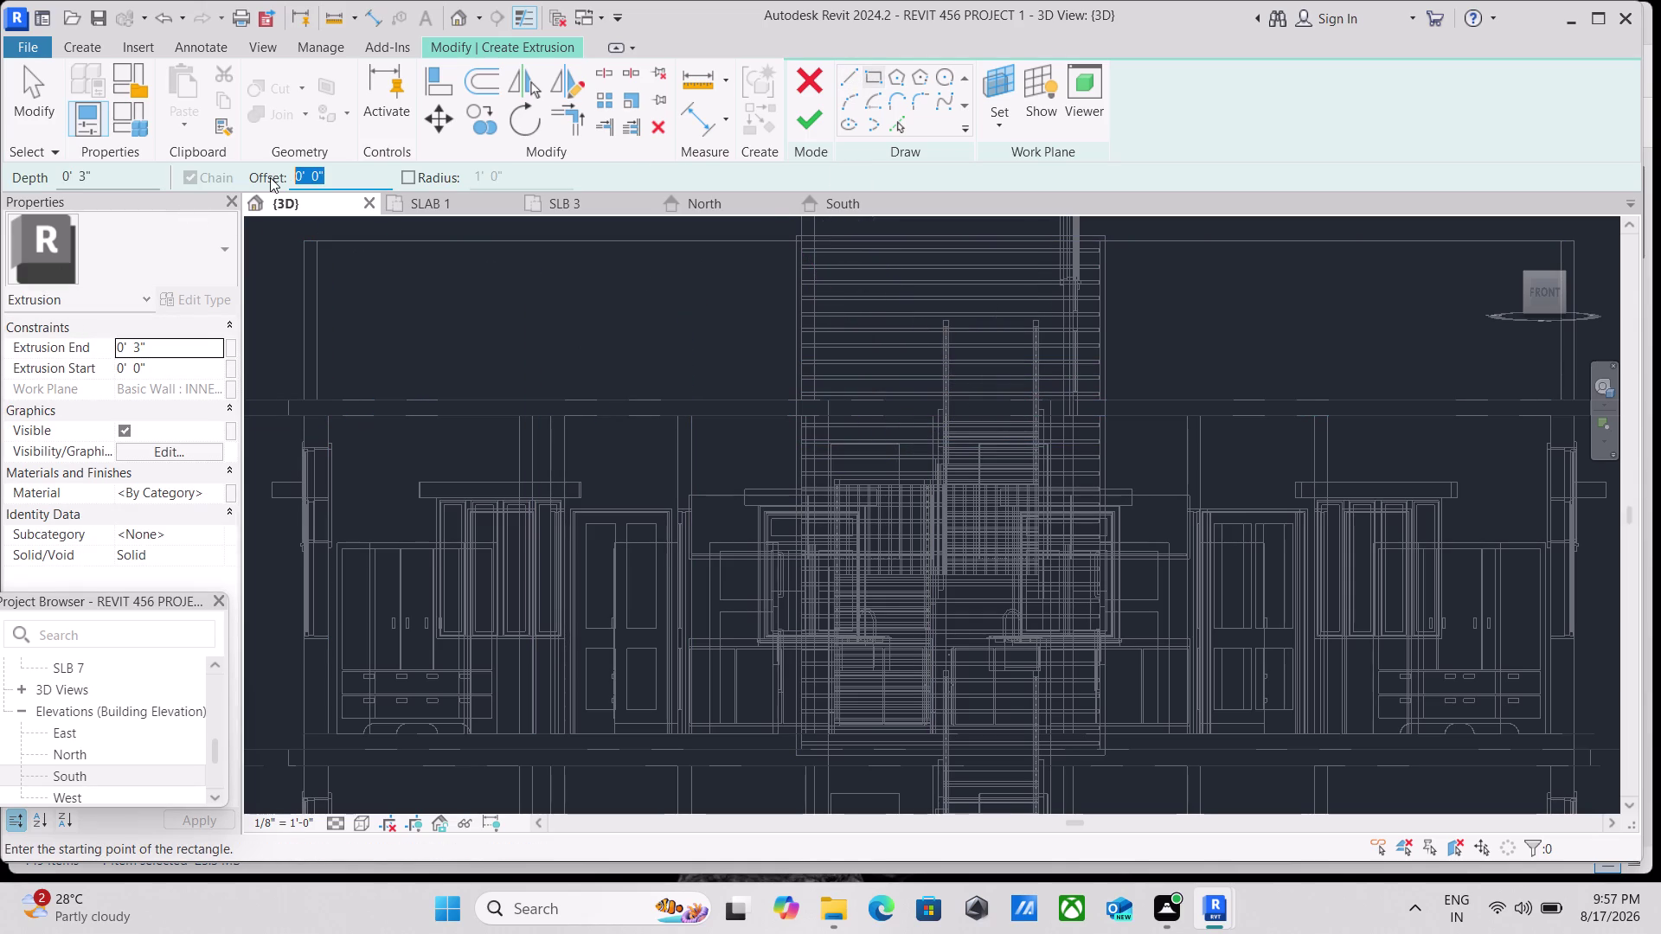
key(1)
key(apostrophe)
click(871, 74)
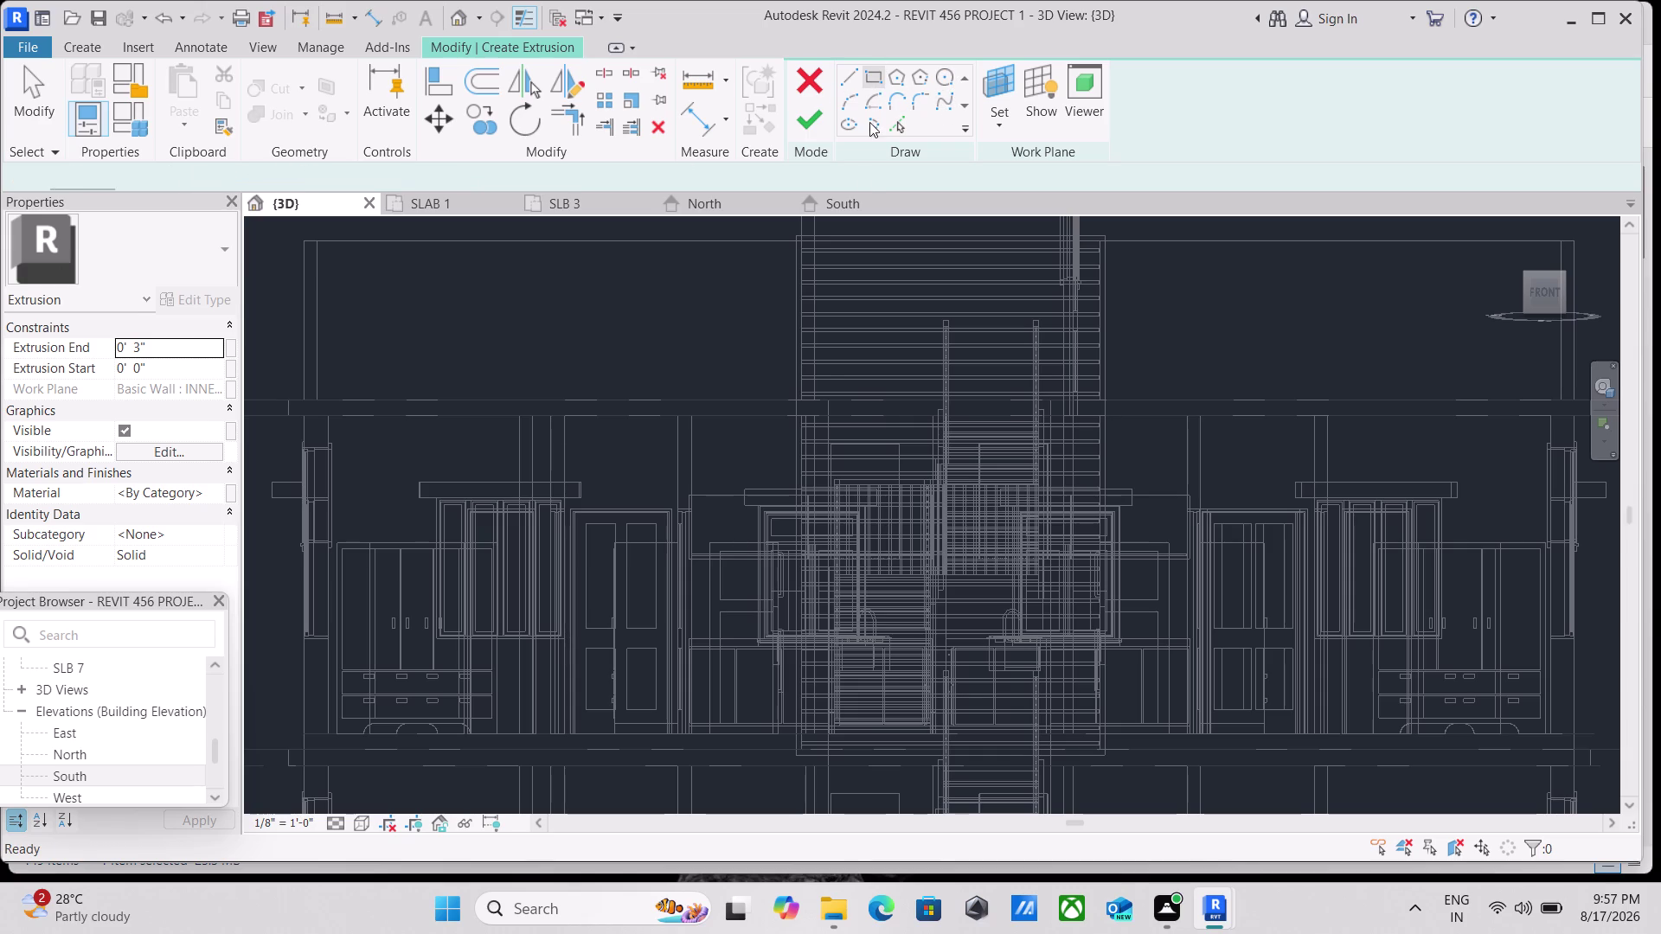
click(794, 233)
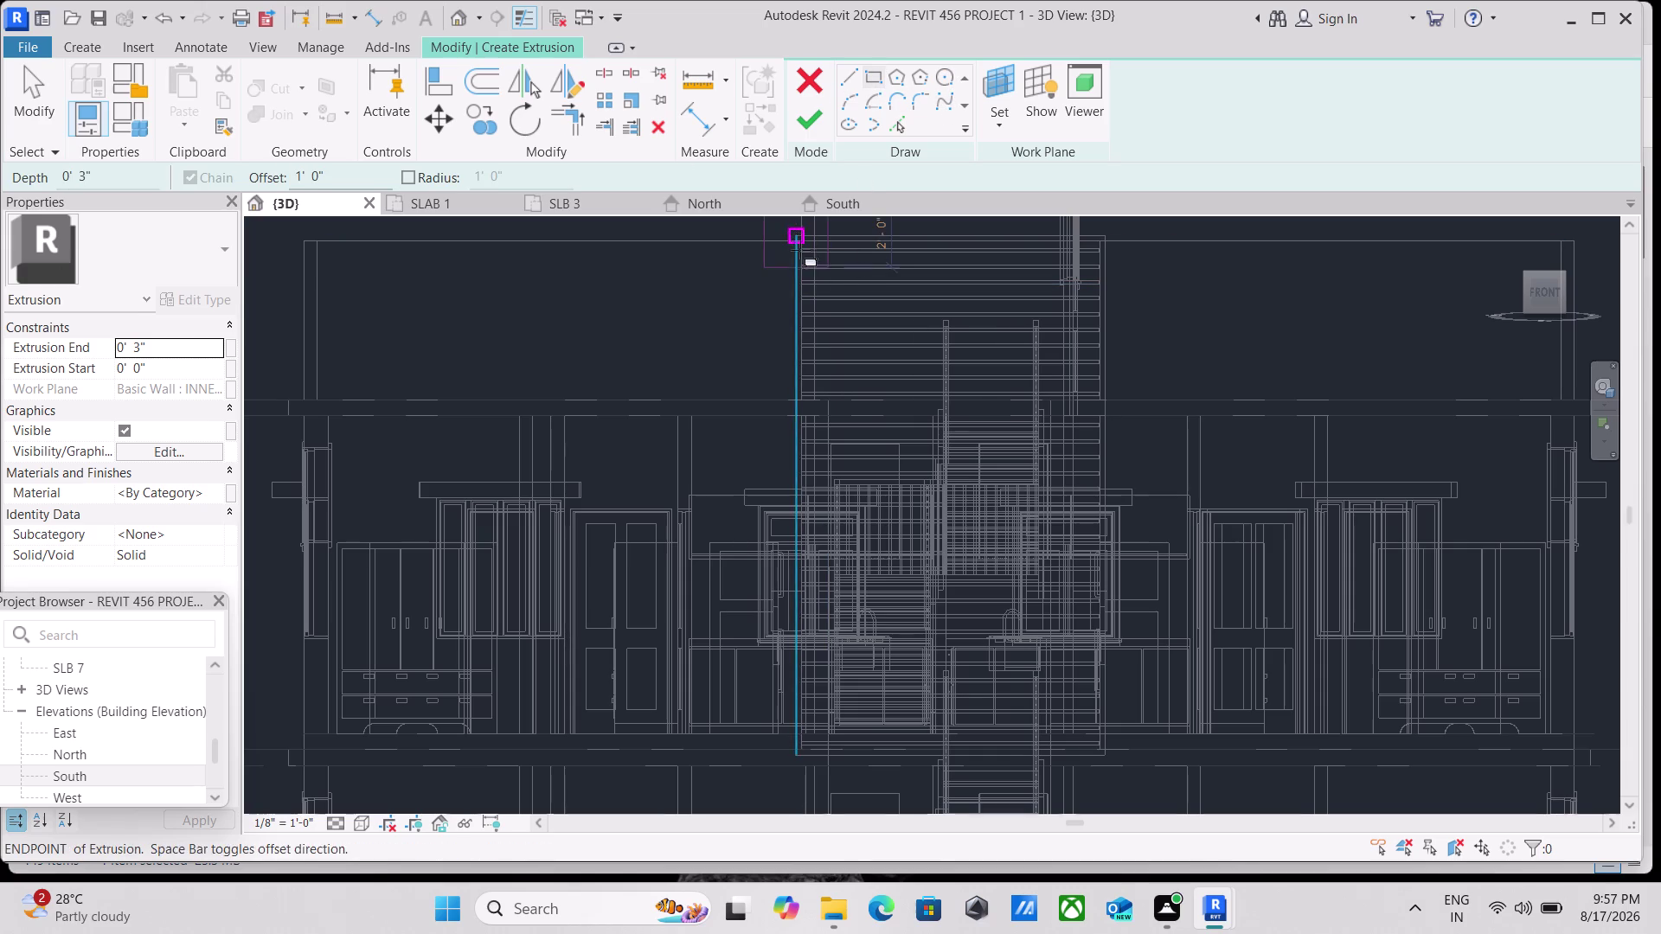
Pan up to the tower's gable and change the sketch offset to half an inch.
scroll(down, 3)
middle_drag(931, 492, 870, 520)
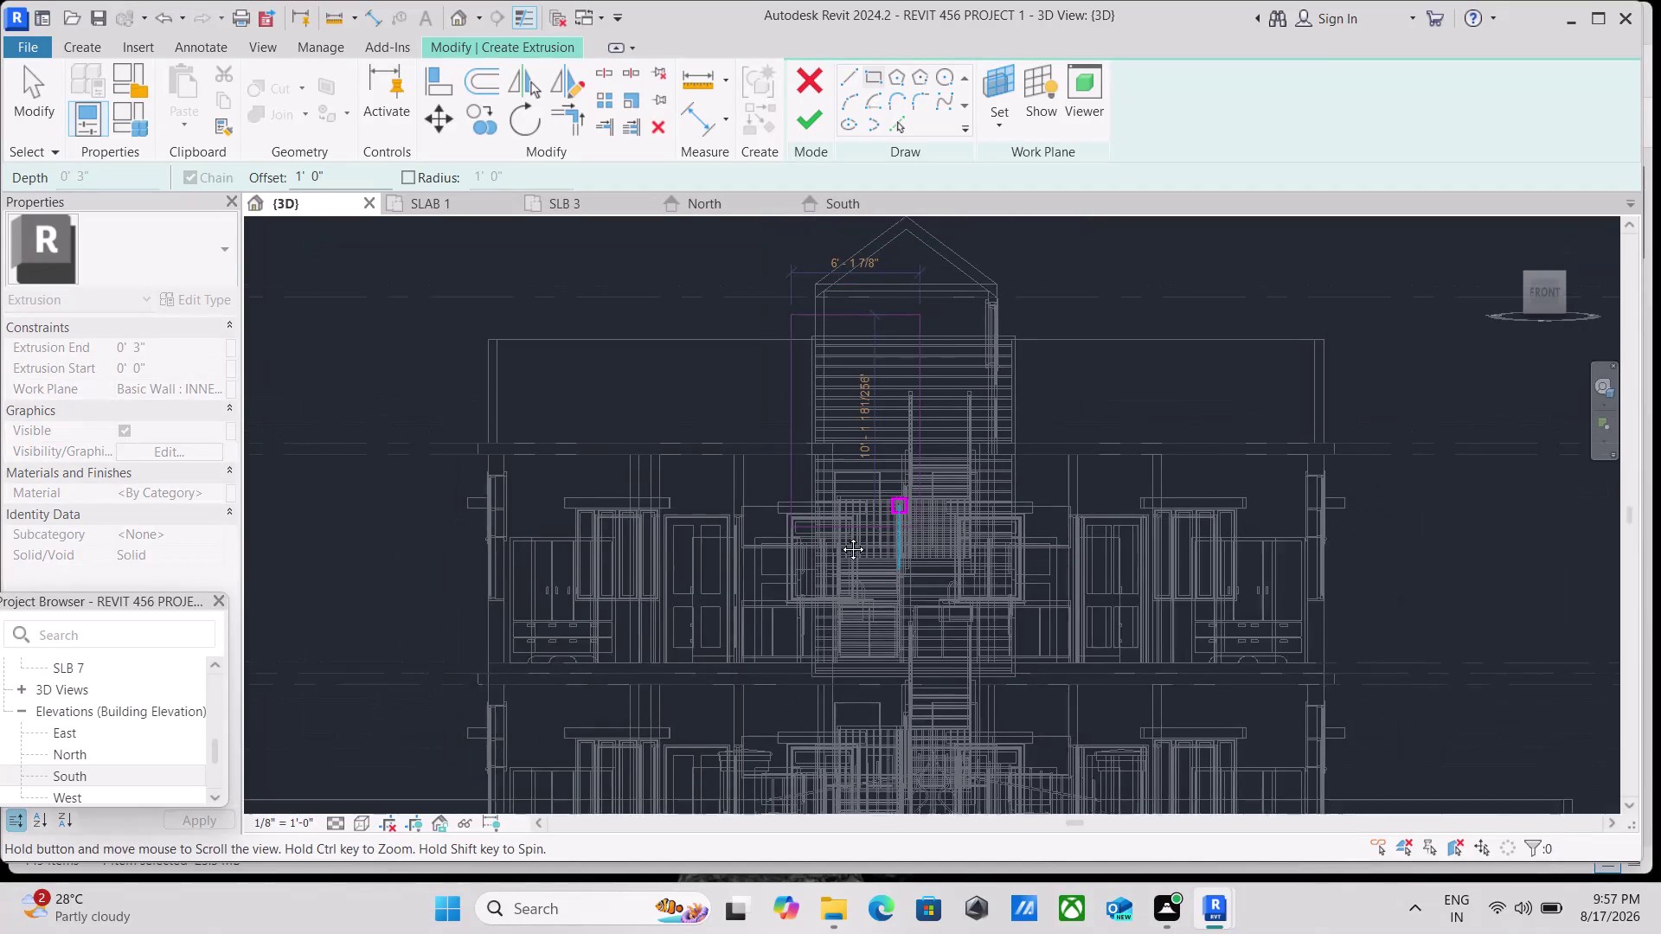
middle_drag(870, 520, 793, 587)
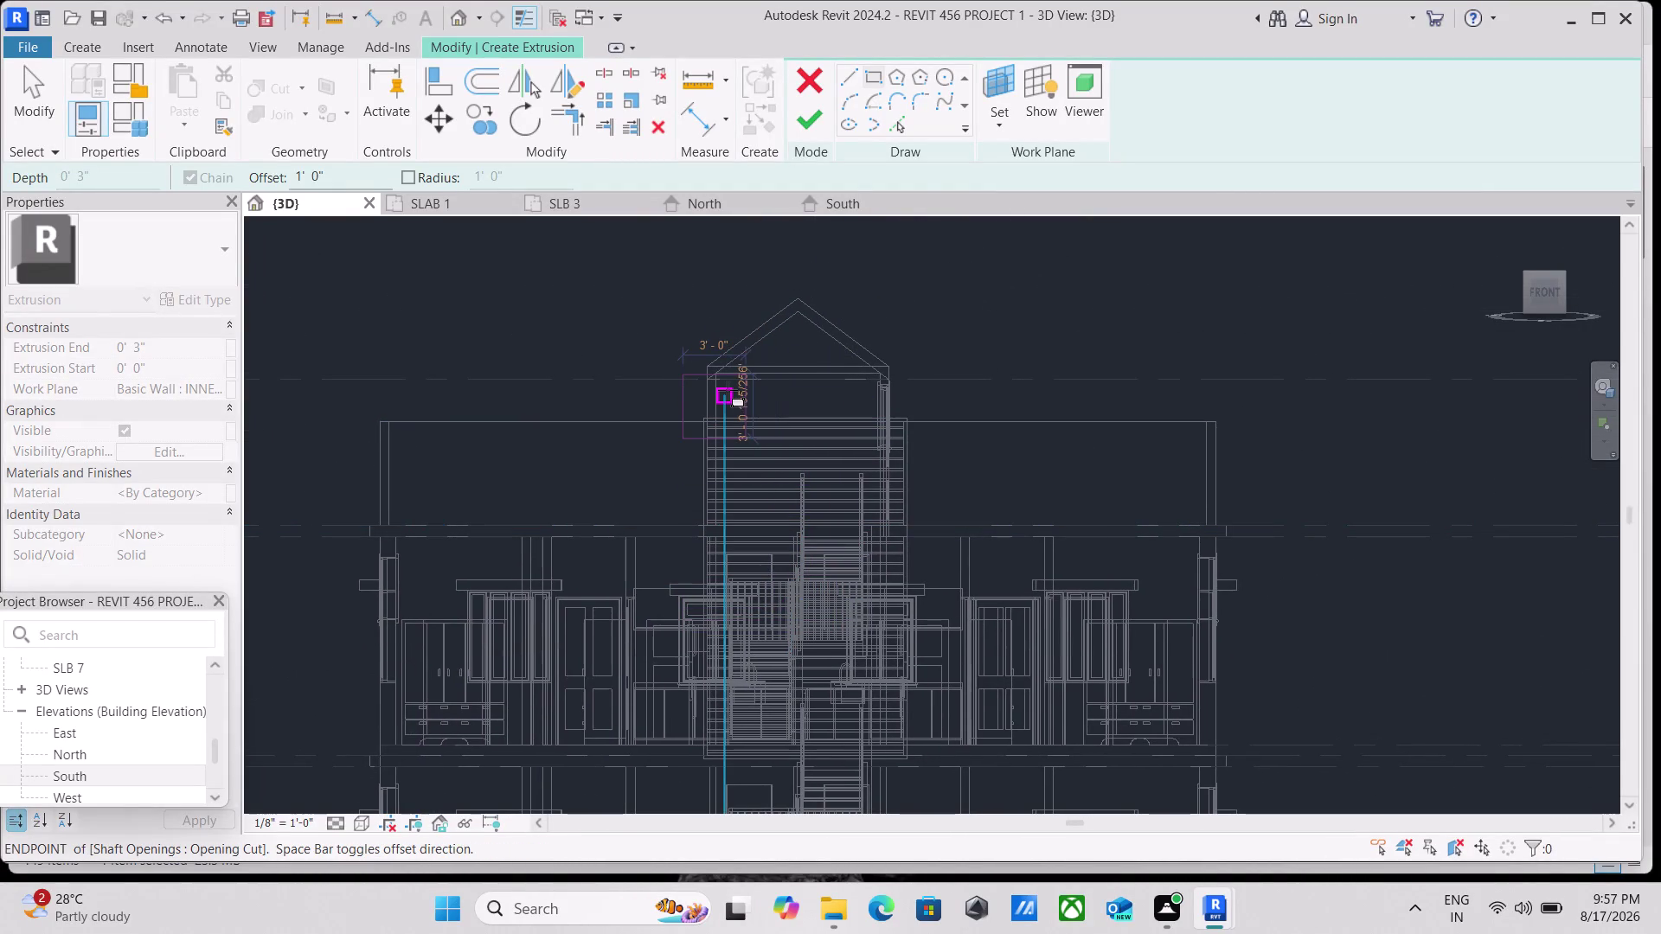
scroll(up, 3)
scroll(up, 3)
scroll(down, 3)
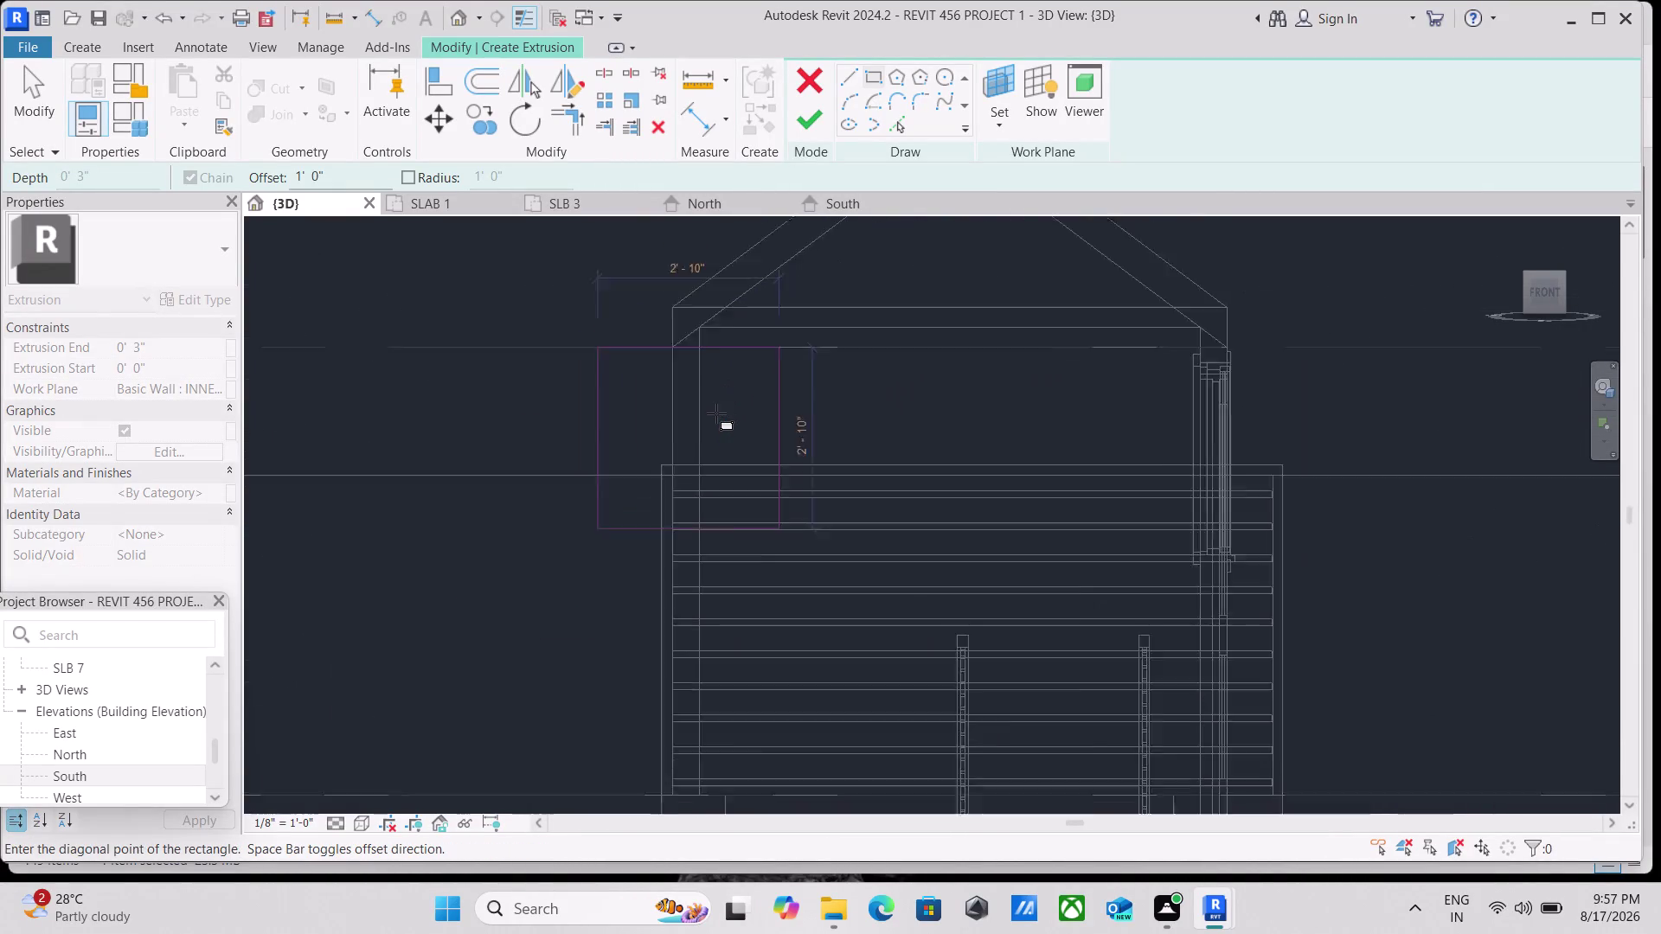
scroll(down, 3)
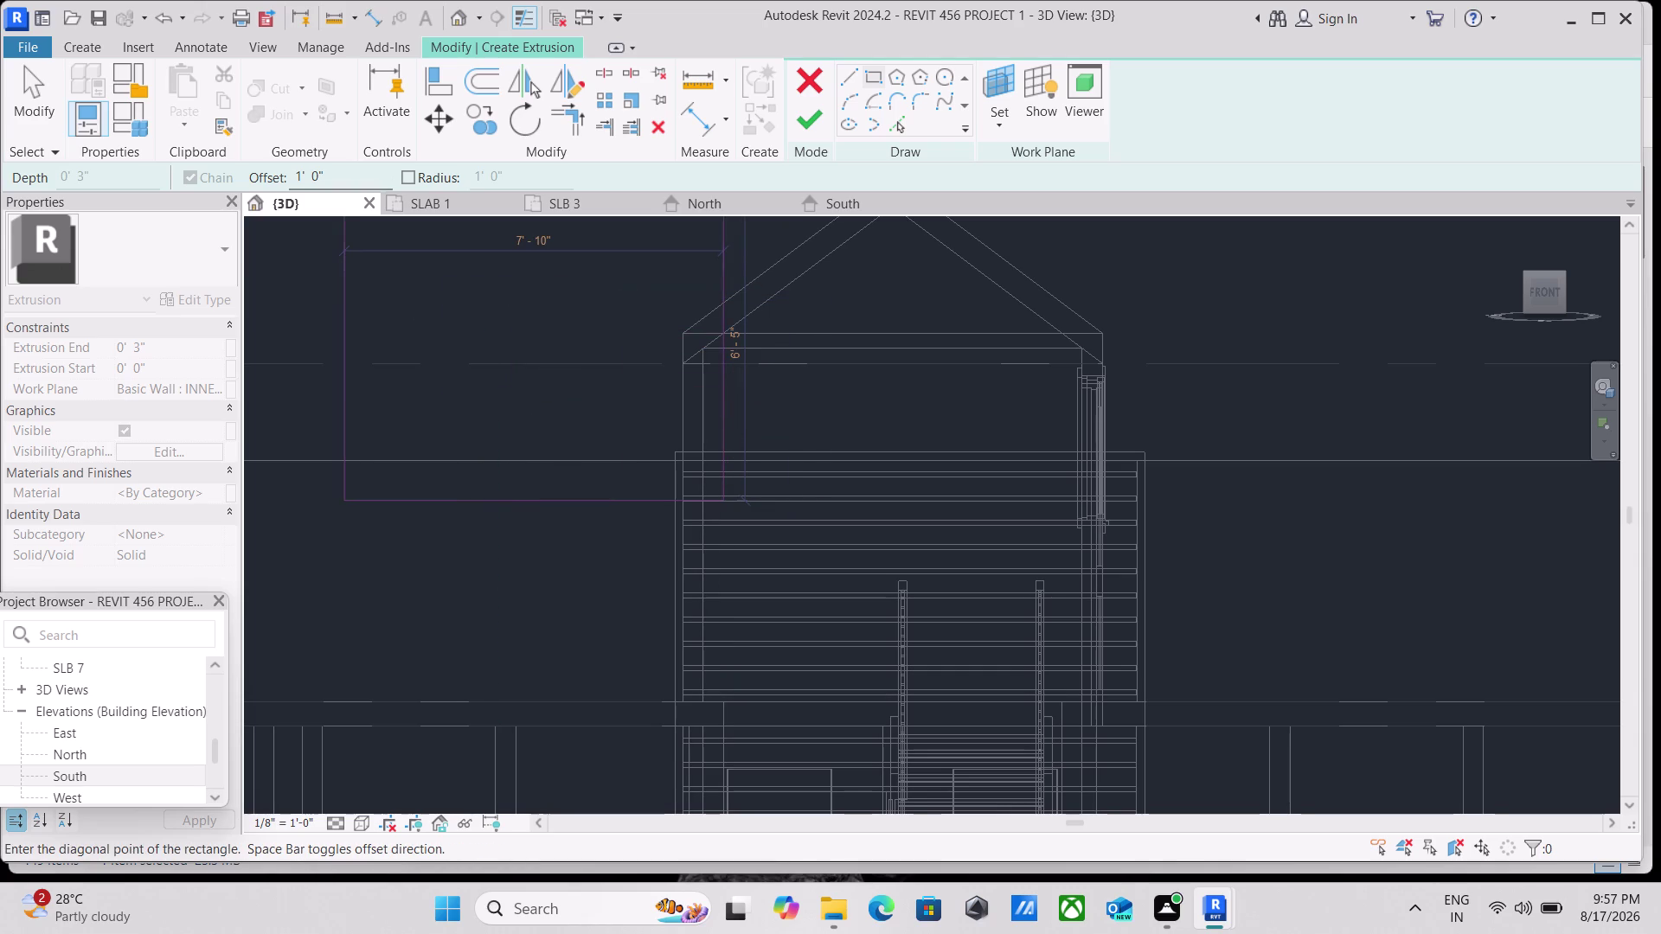
click(340, 170)
drag(340, 172, 289, 176)
drag(289, 177, 272, 177)
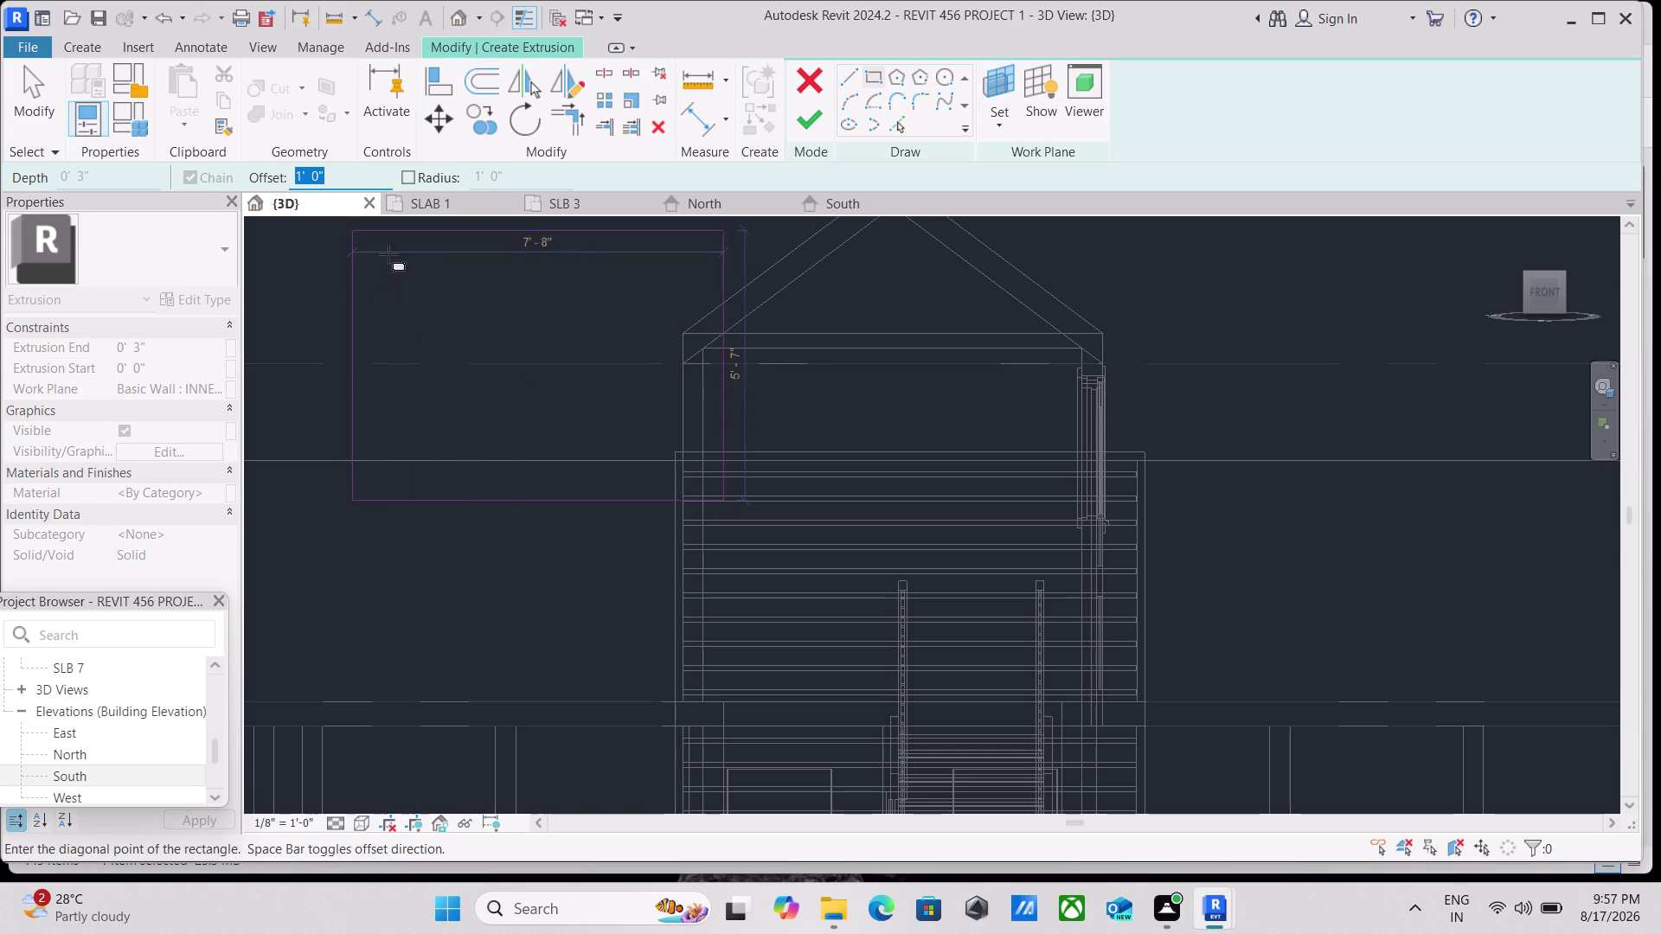
key(0)
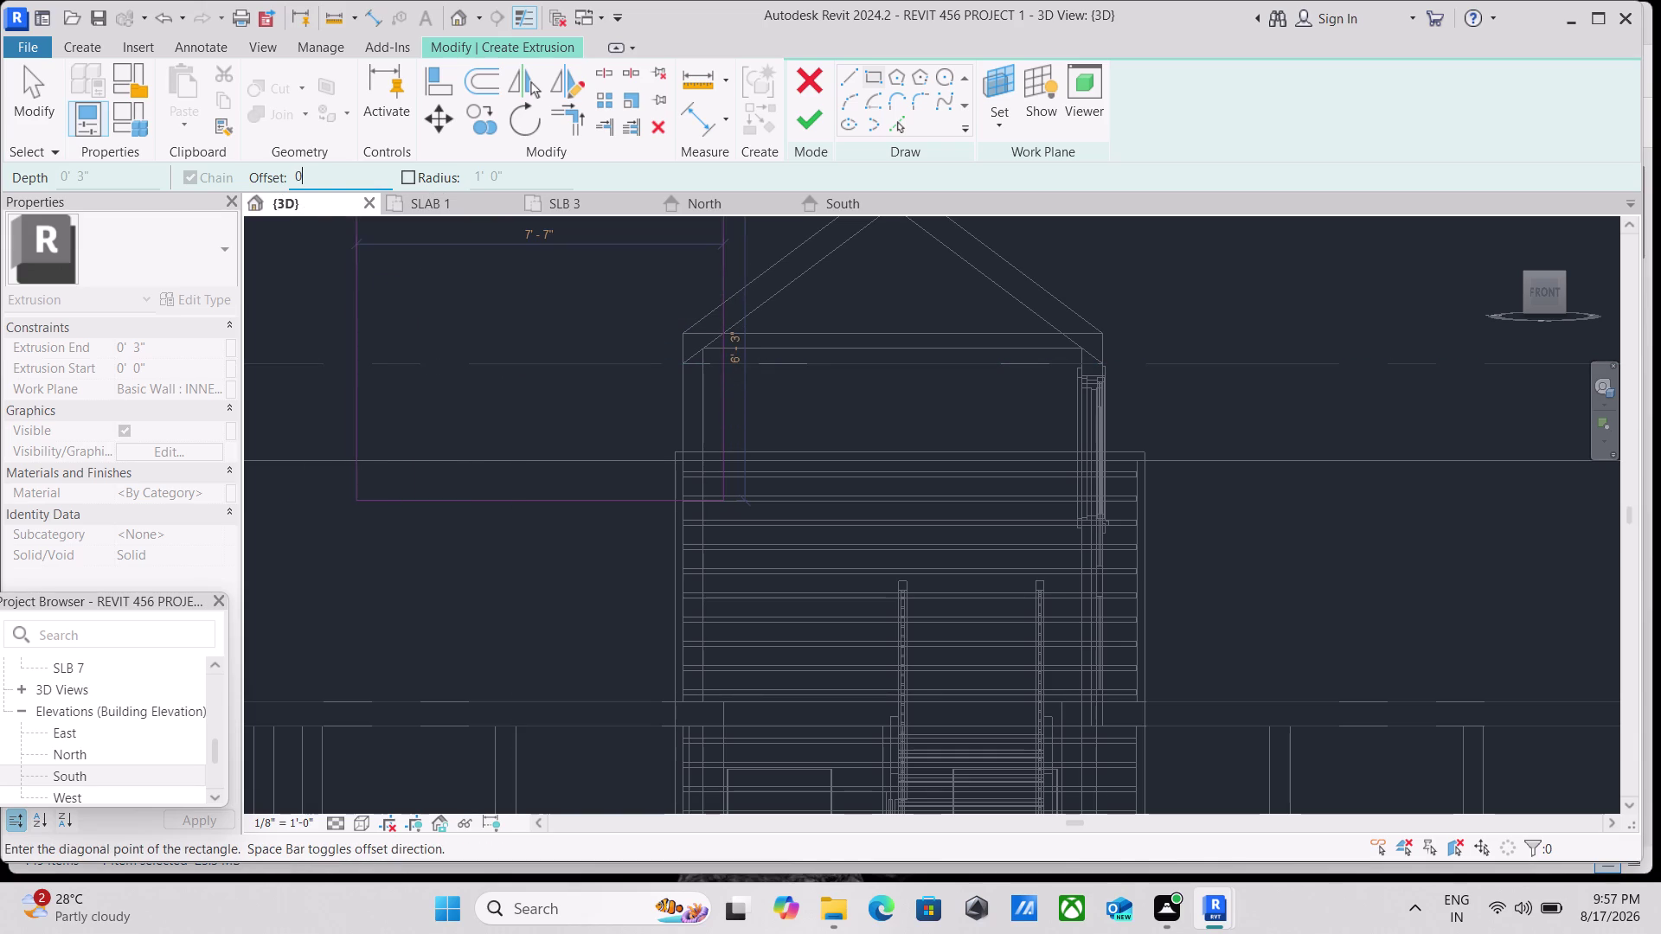
key(period)
key(5)
key(shift+quotedbl)
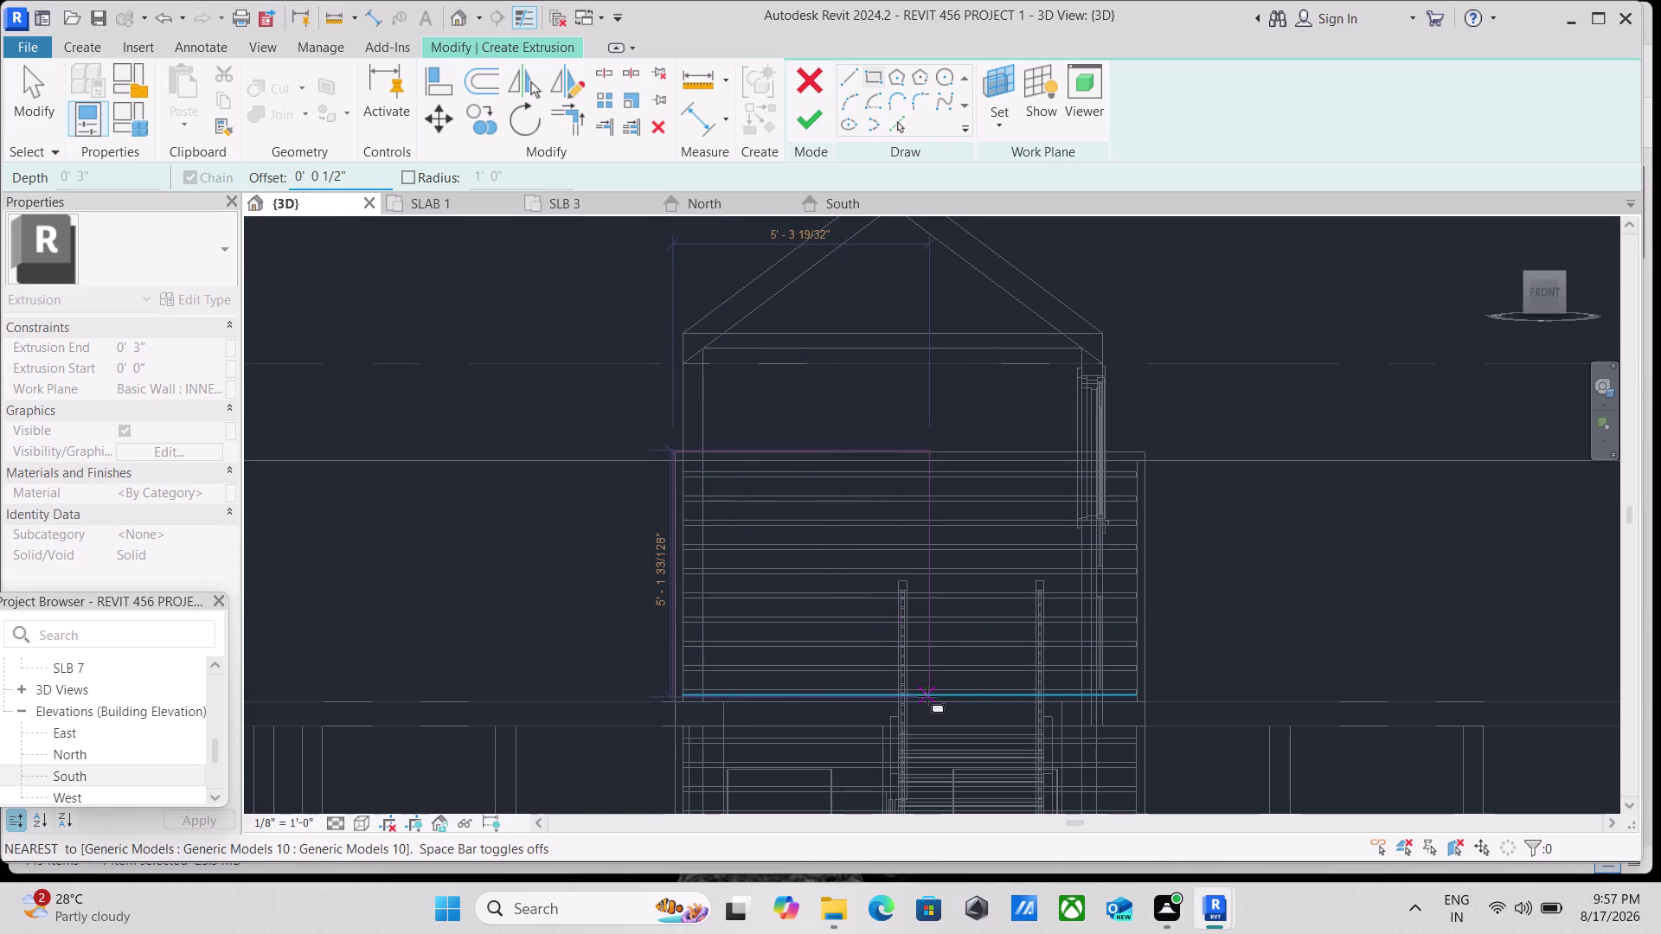
key(space)
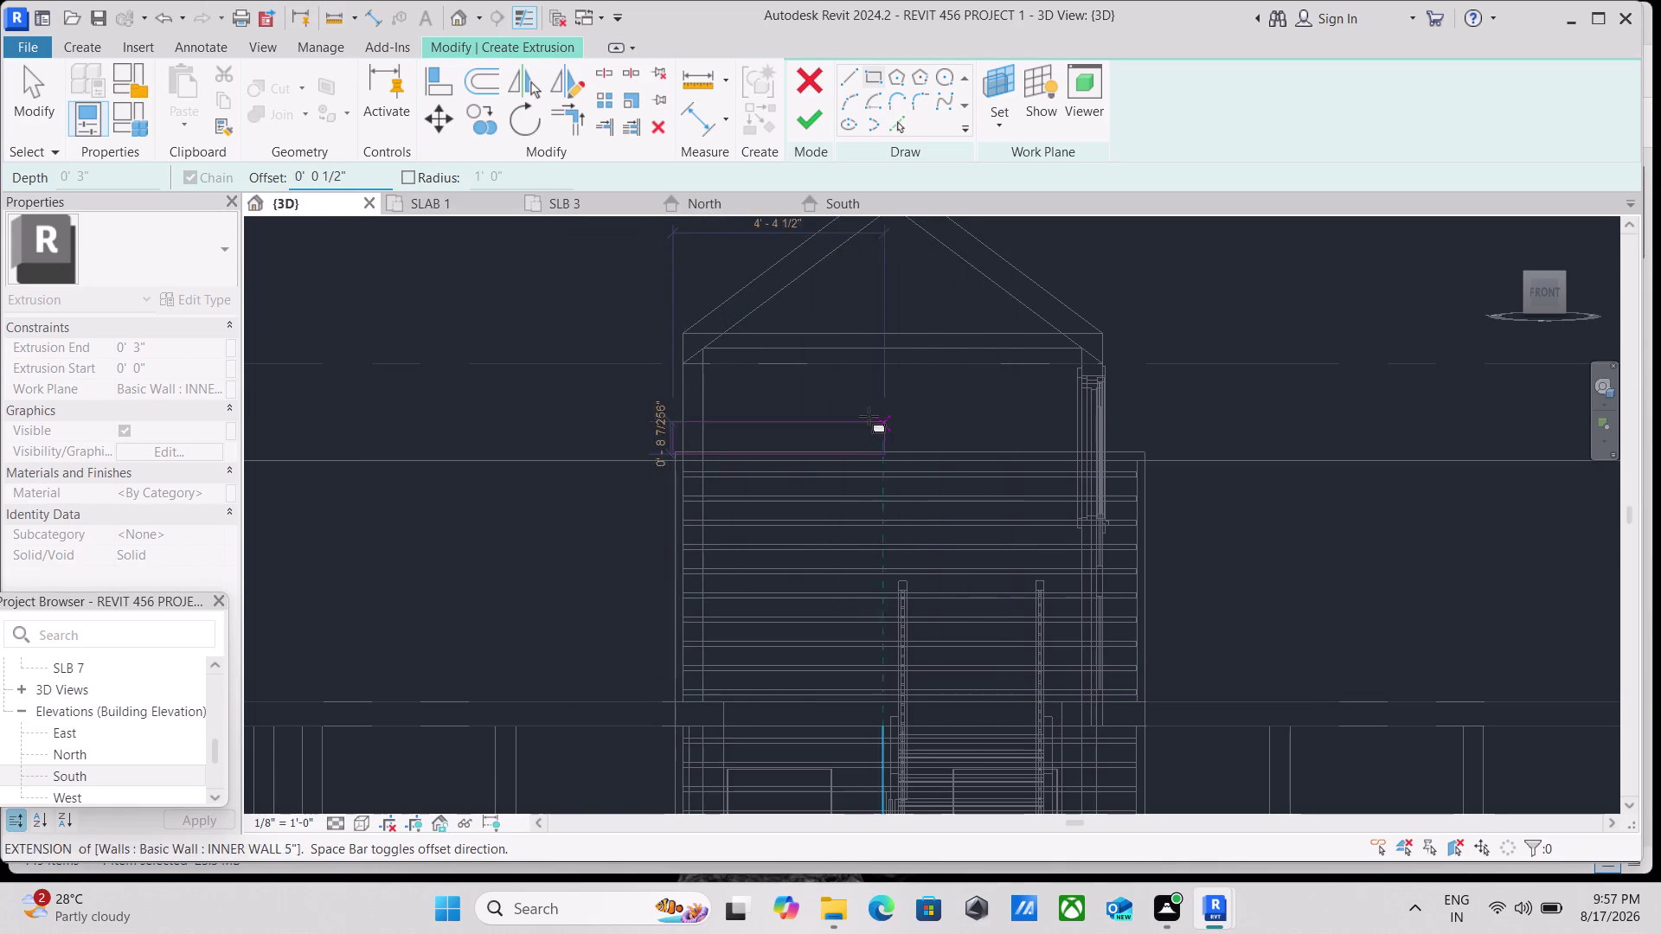
Pan down to the lower facade and switch the visual style from Shaded back to Wireframe.
scroll(down, 3)
scroll(up, 3)
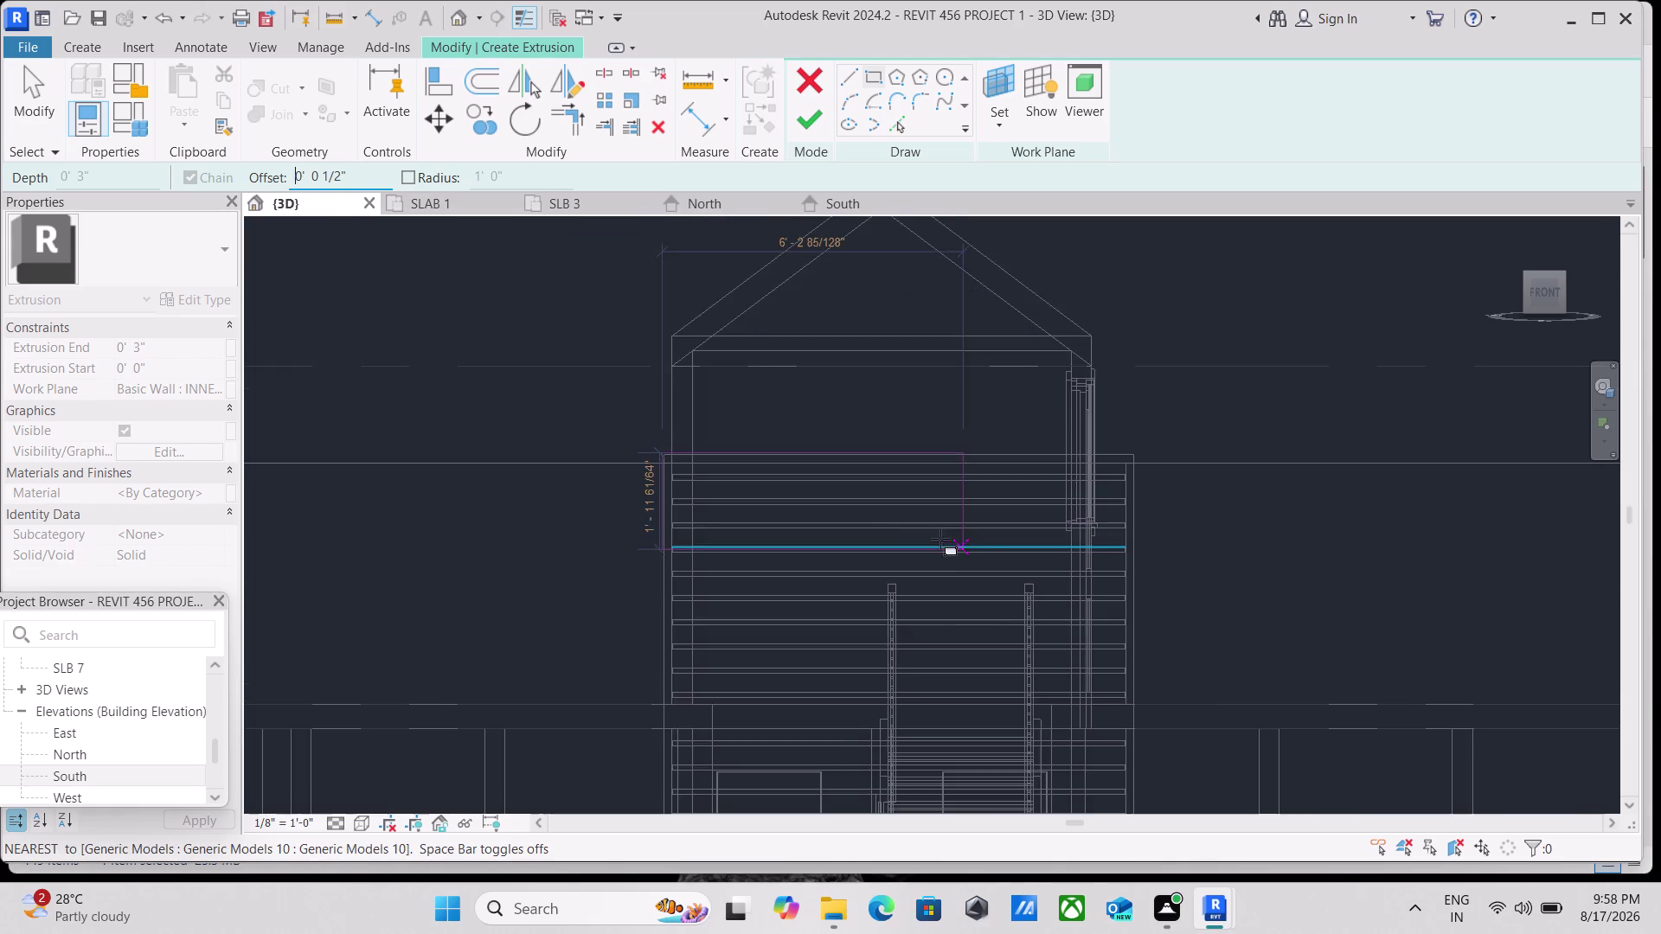
scroll(up, 3)
scroll(up, 3)
scroll(down, 3)
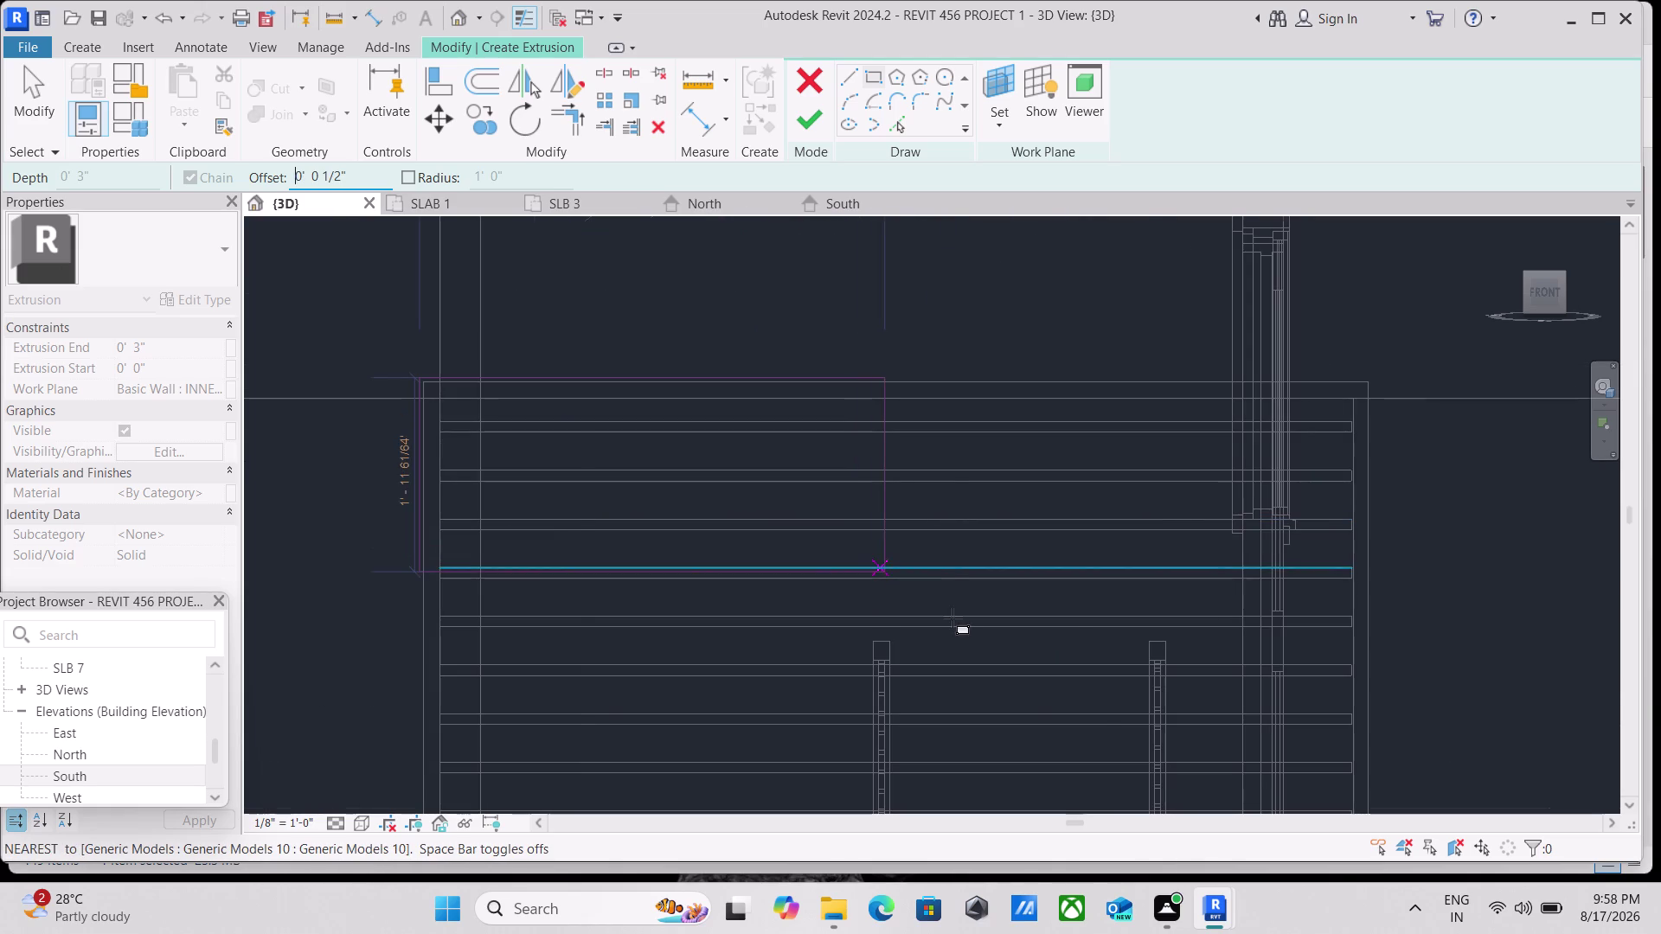
scroll(down, 3)
middle_drag(969, 616, 943, 242)
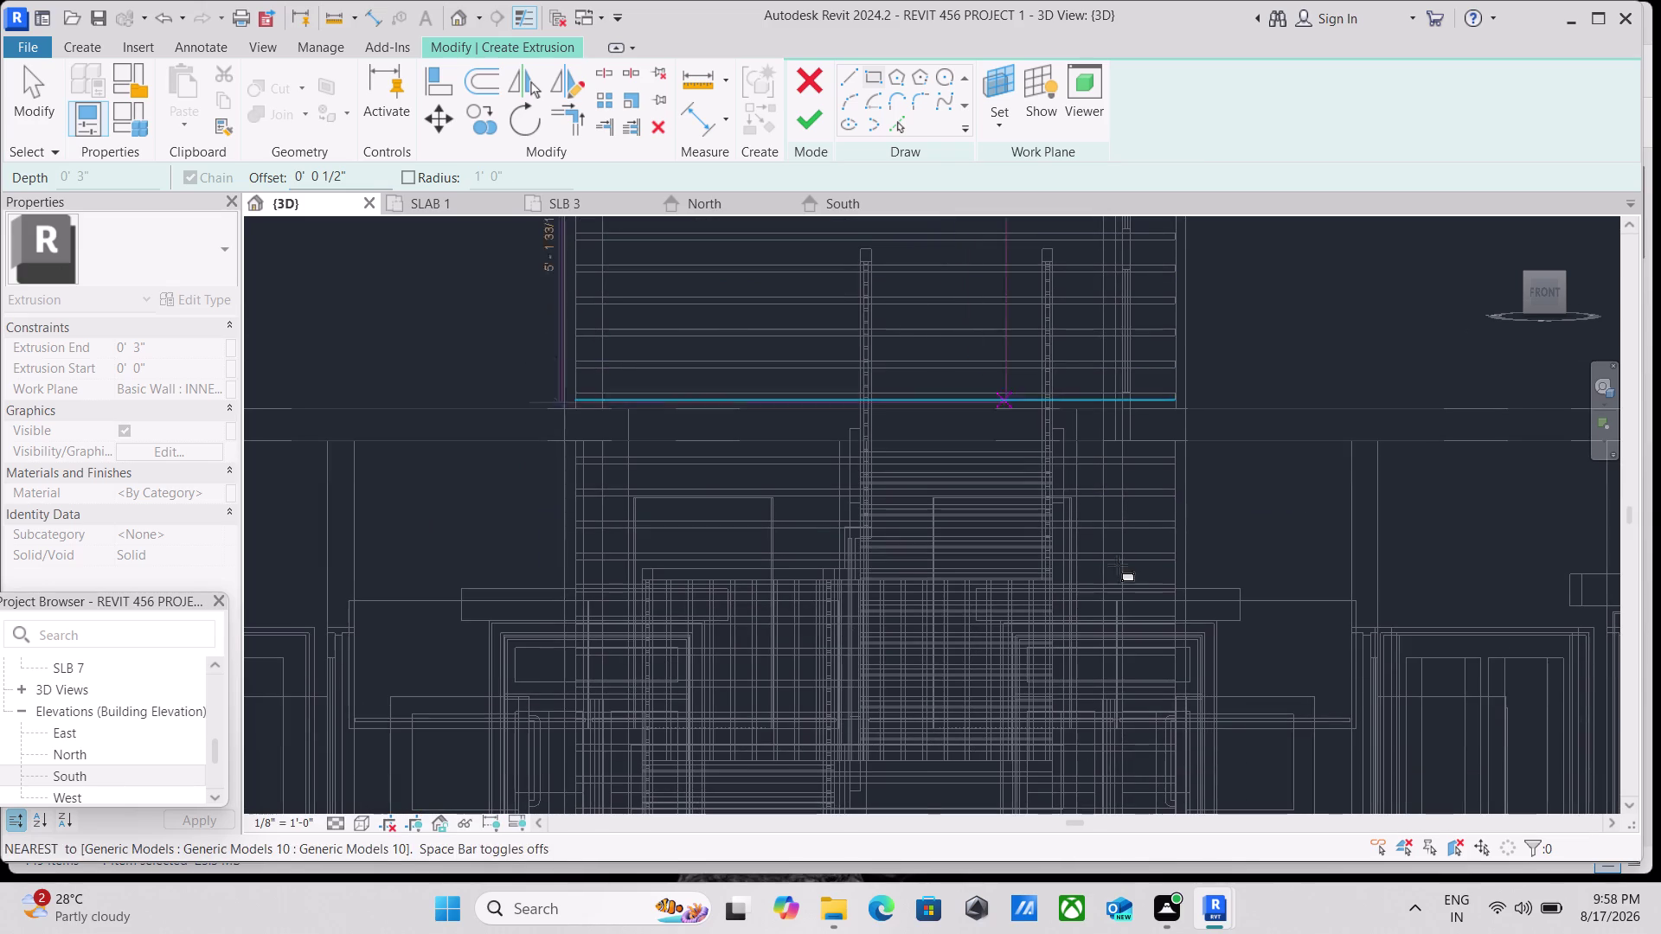
scroll(down, 3)
scroll(down, 3)
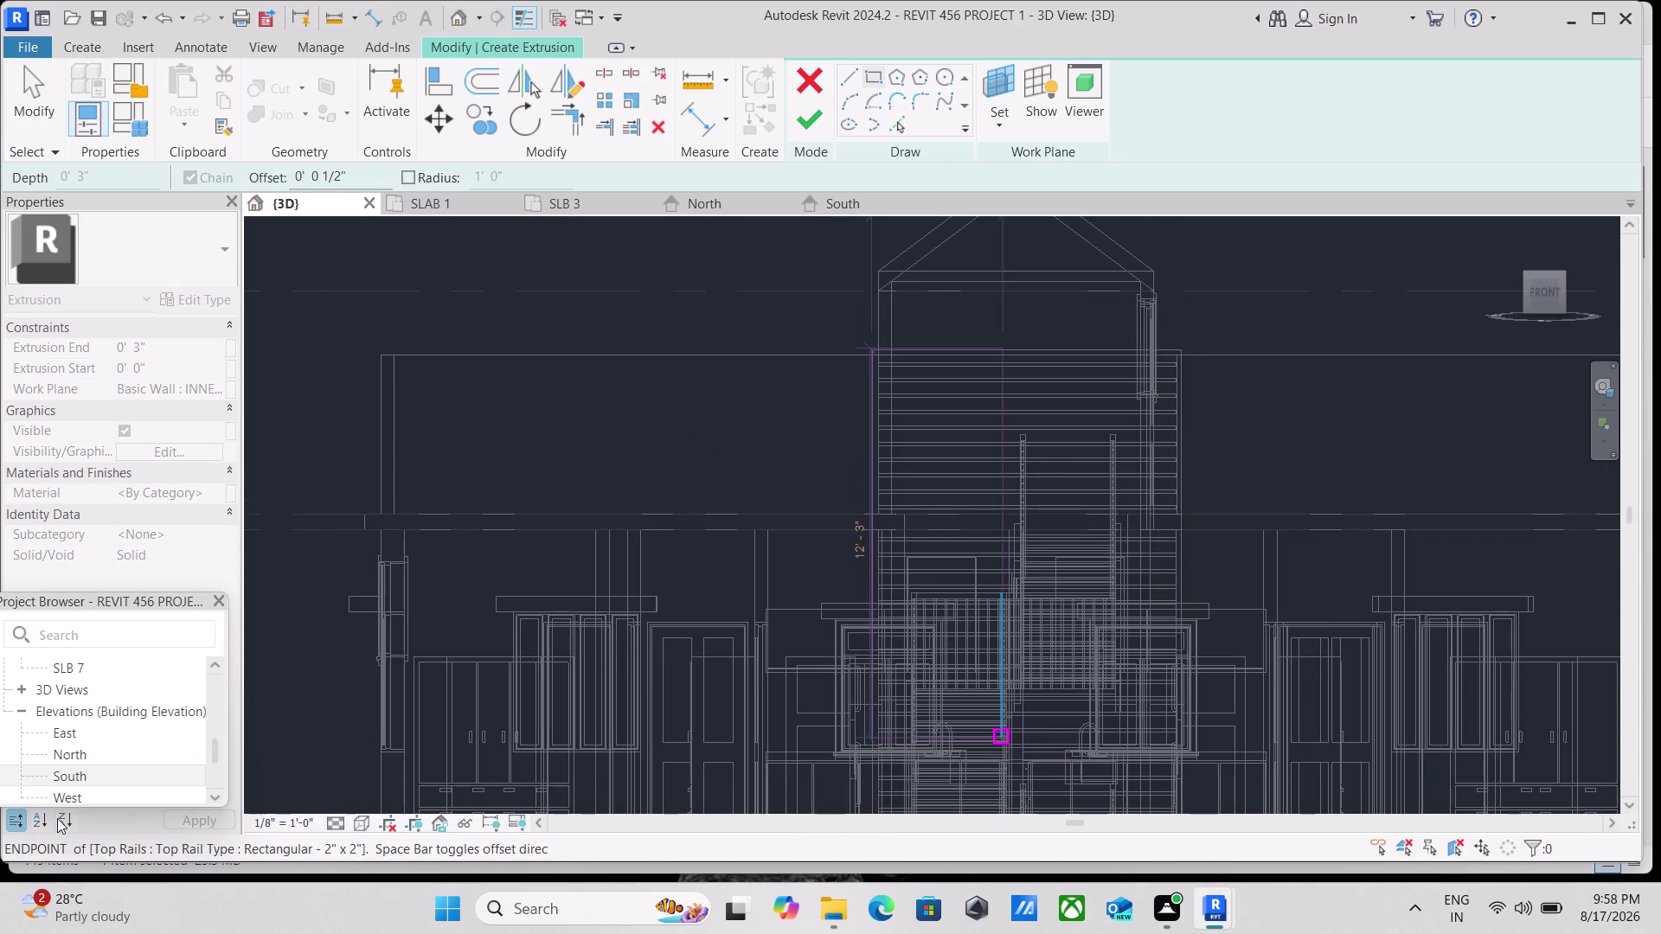
click(366, 823)
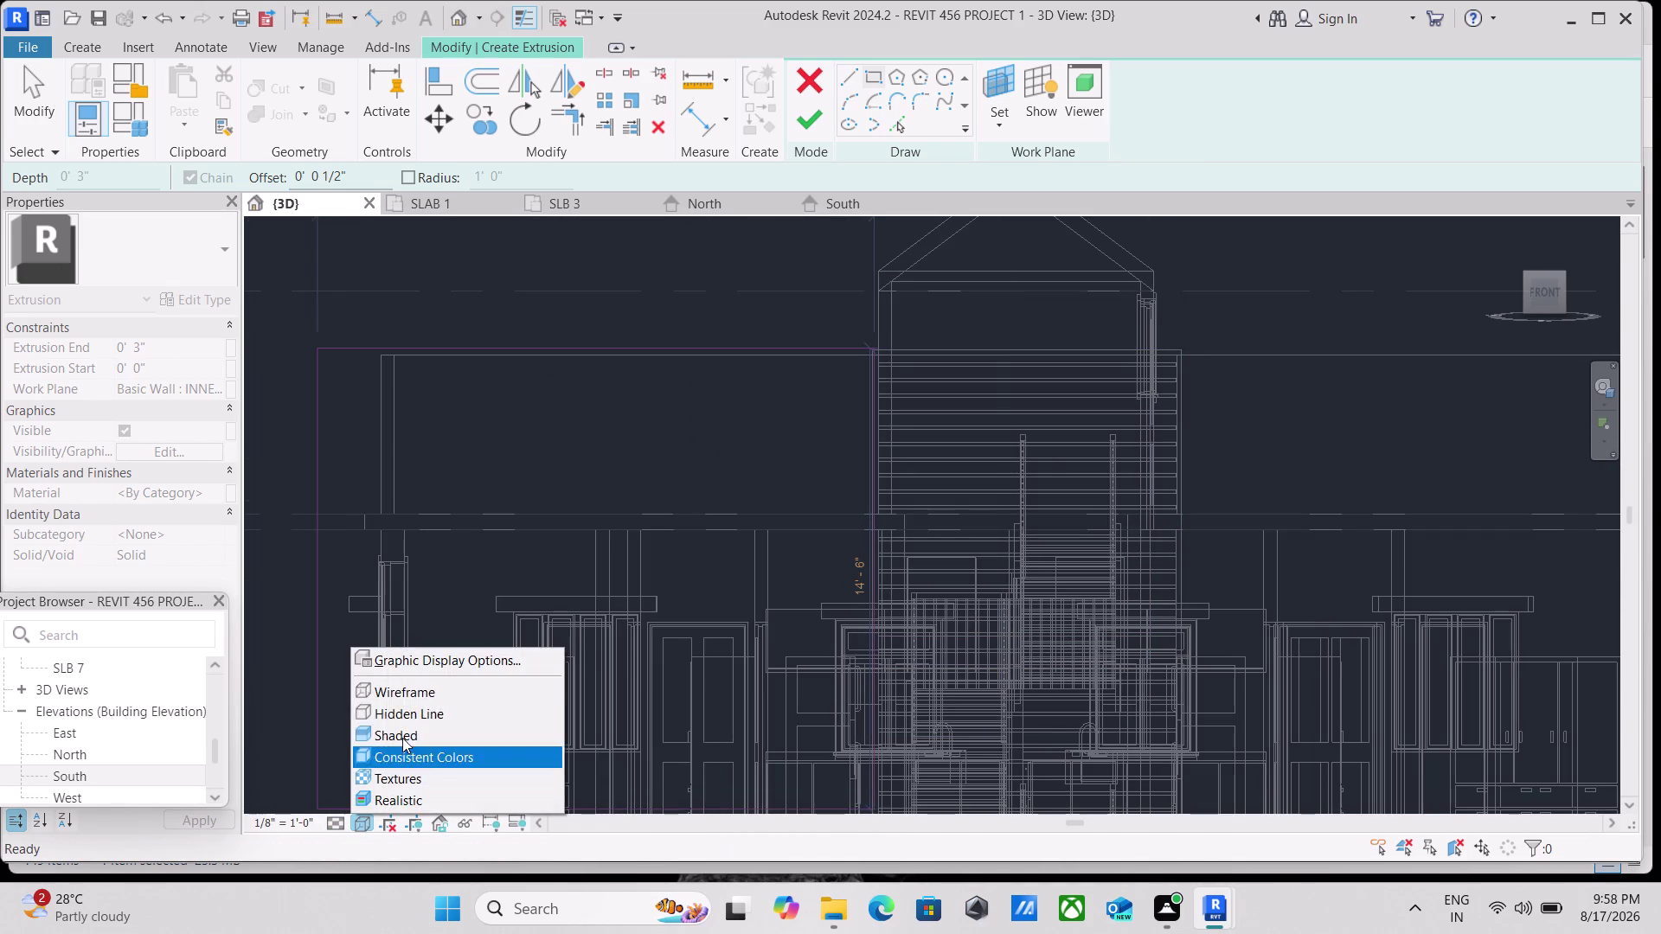
click(416, 735)
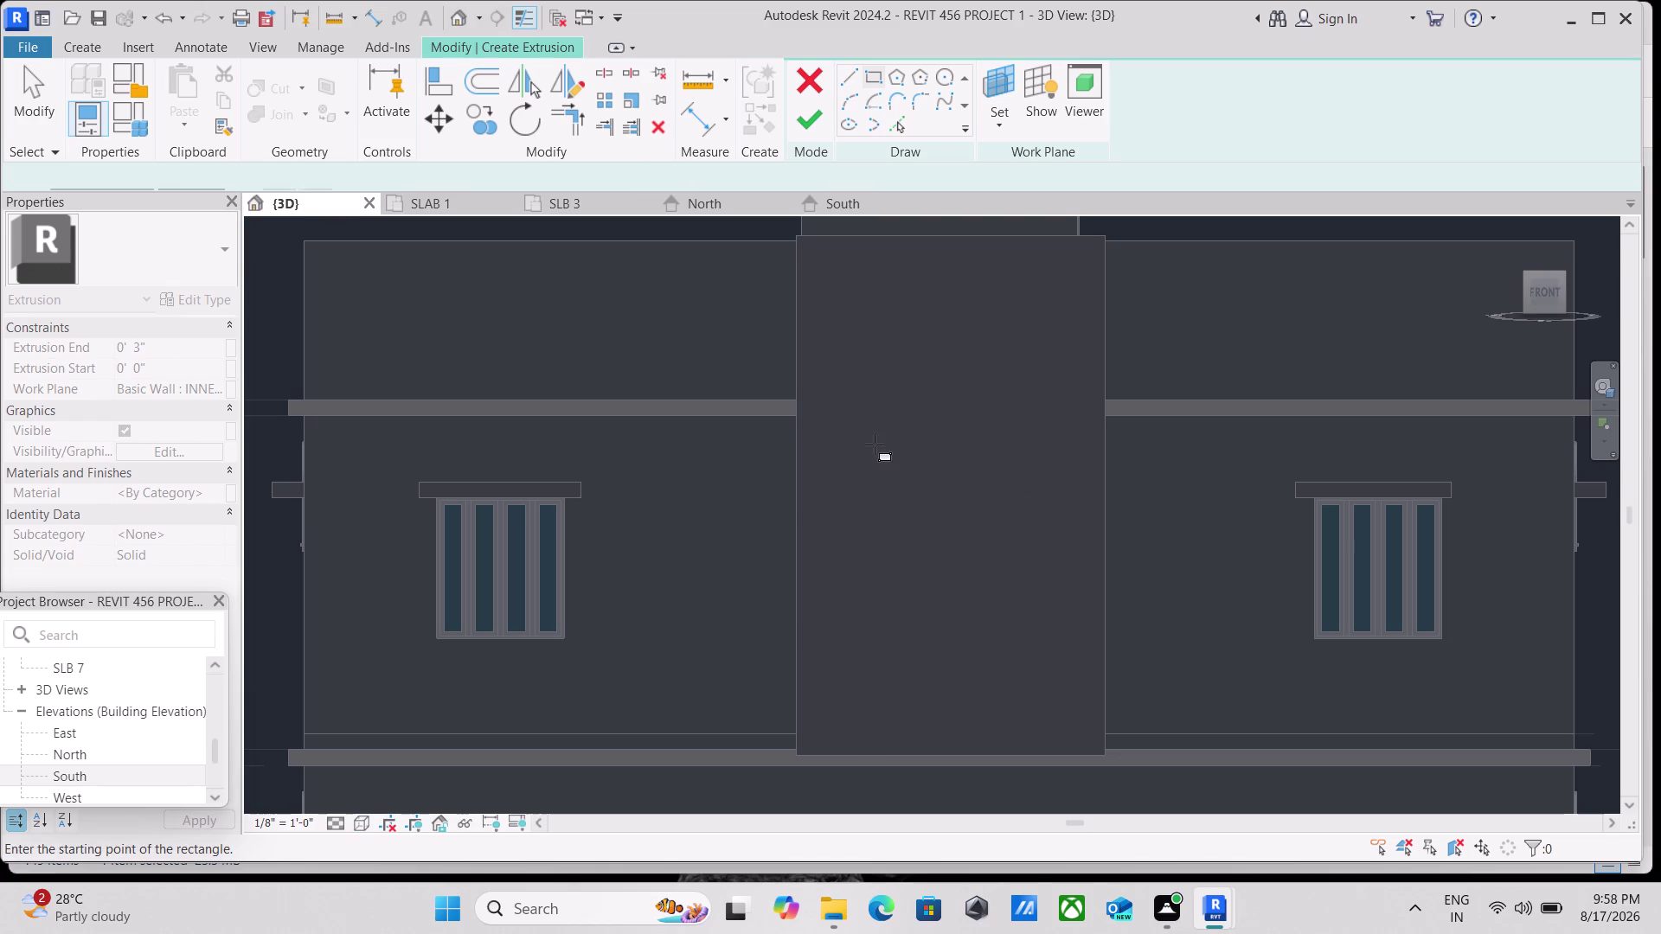
scroll(down, 3)
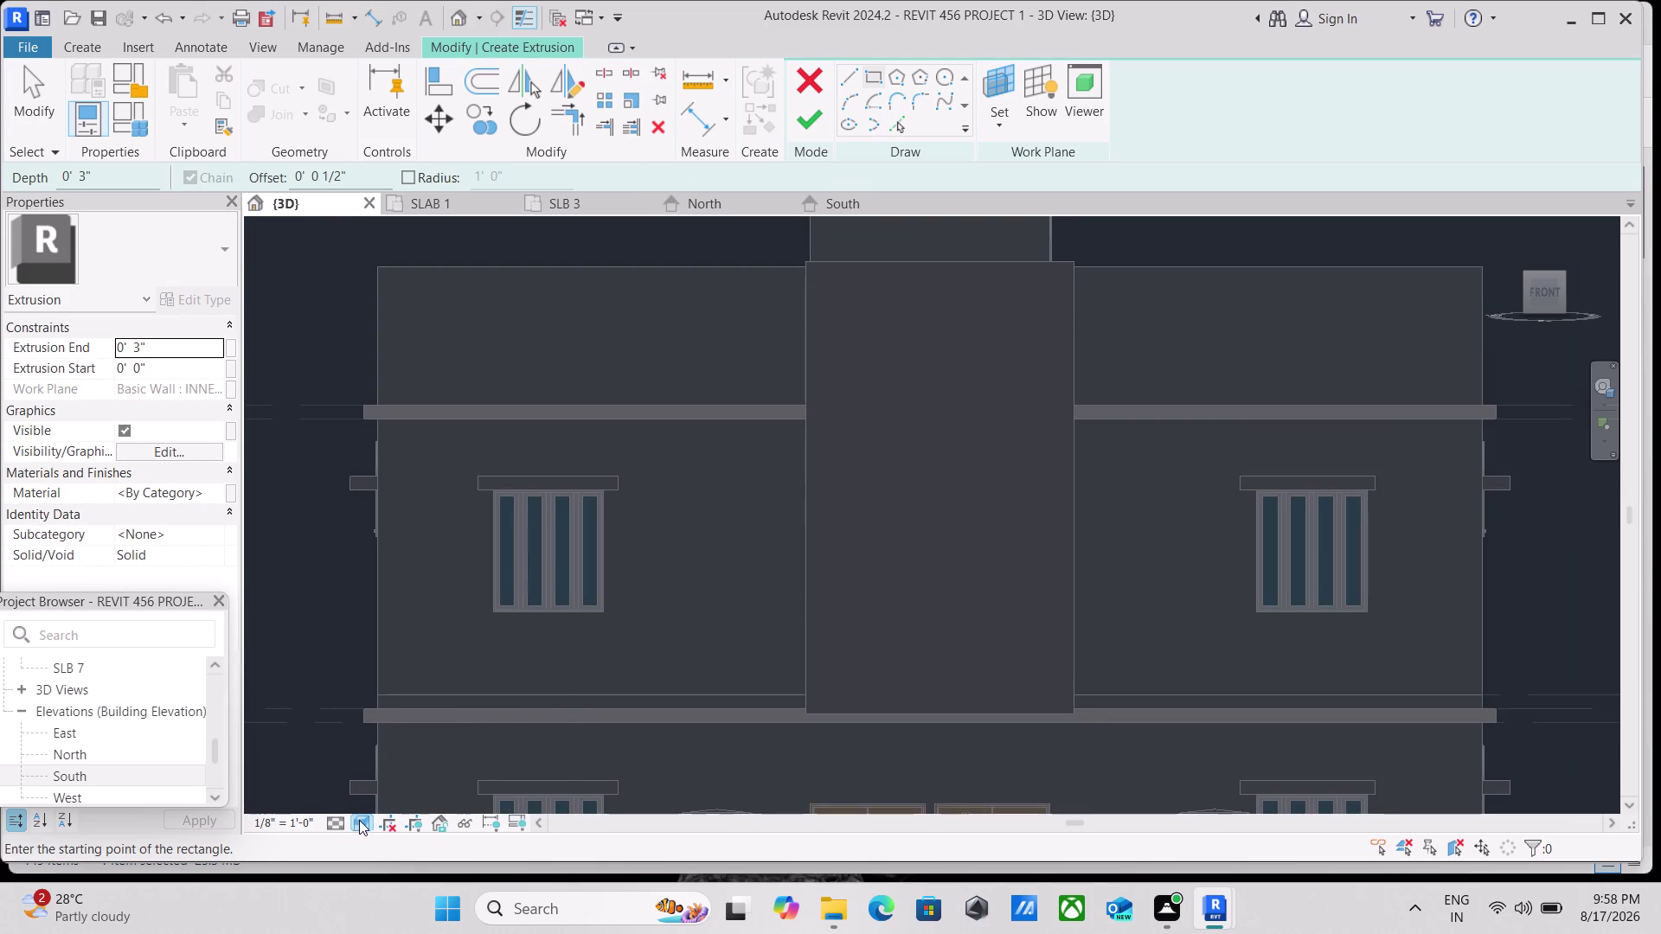
click(360, 820)
click(392, 693)
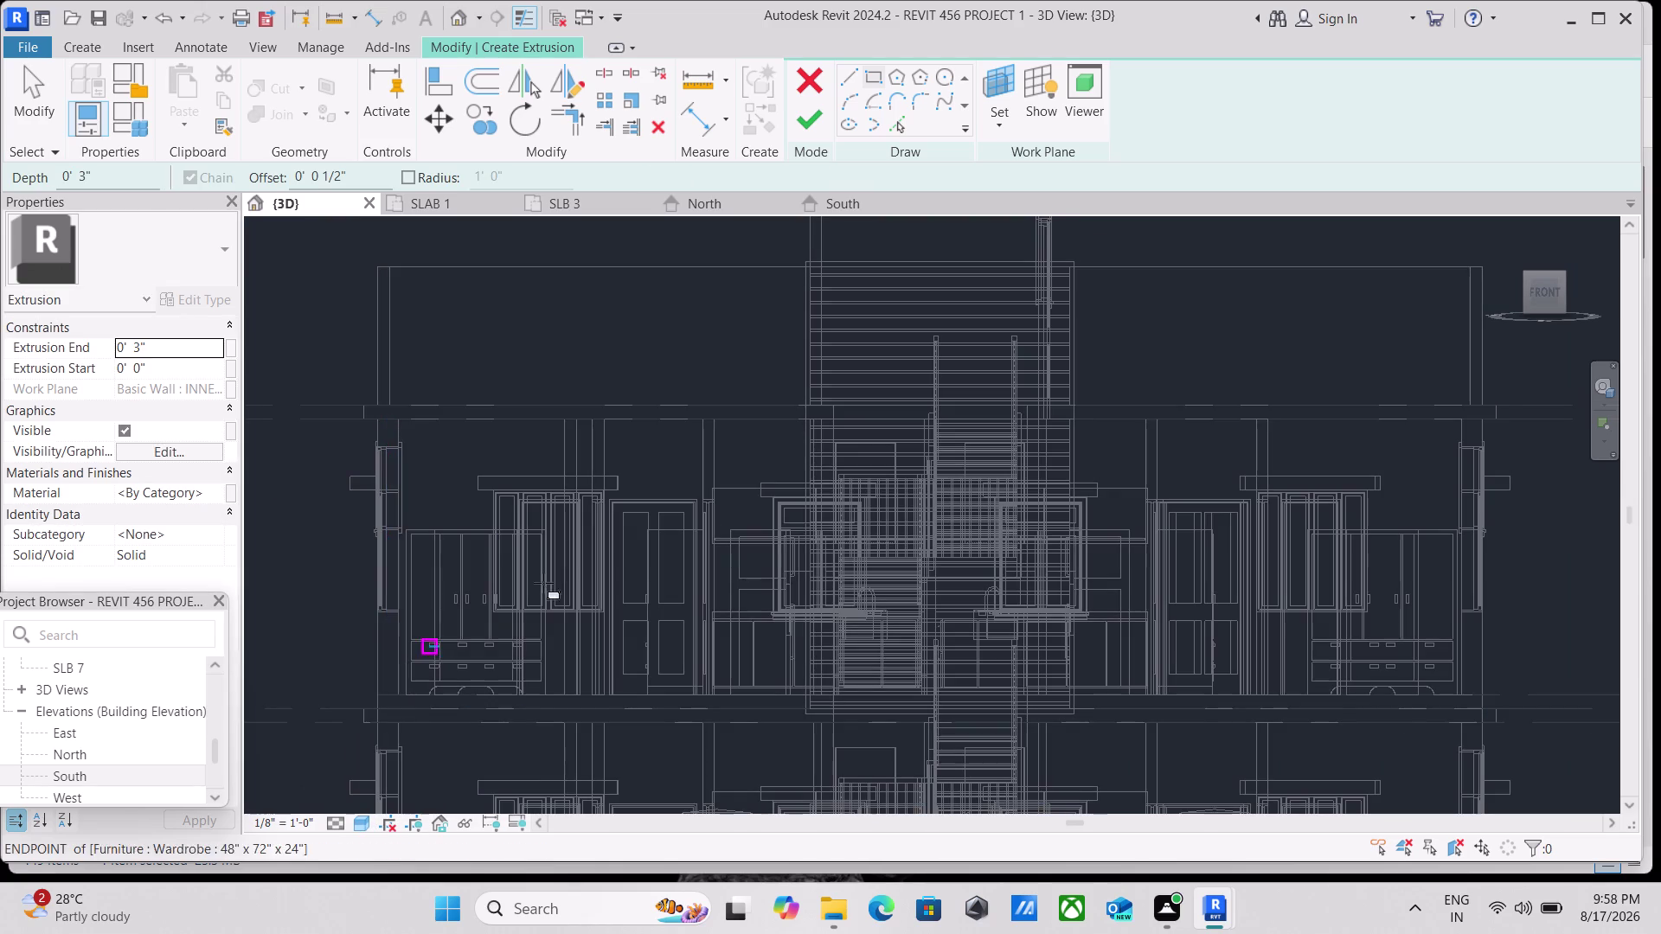
Draw the extrusion rectangle over the central facade strip by placing its two corners.
click(805, 265)
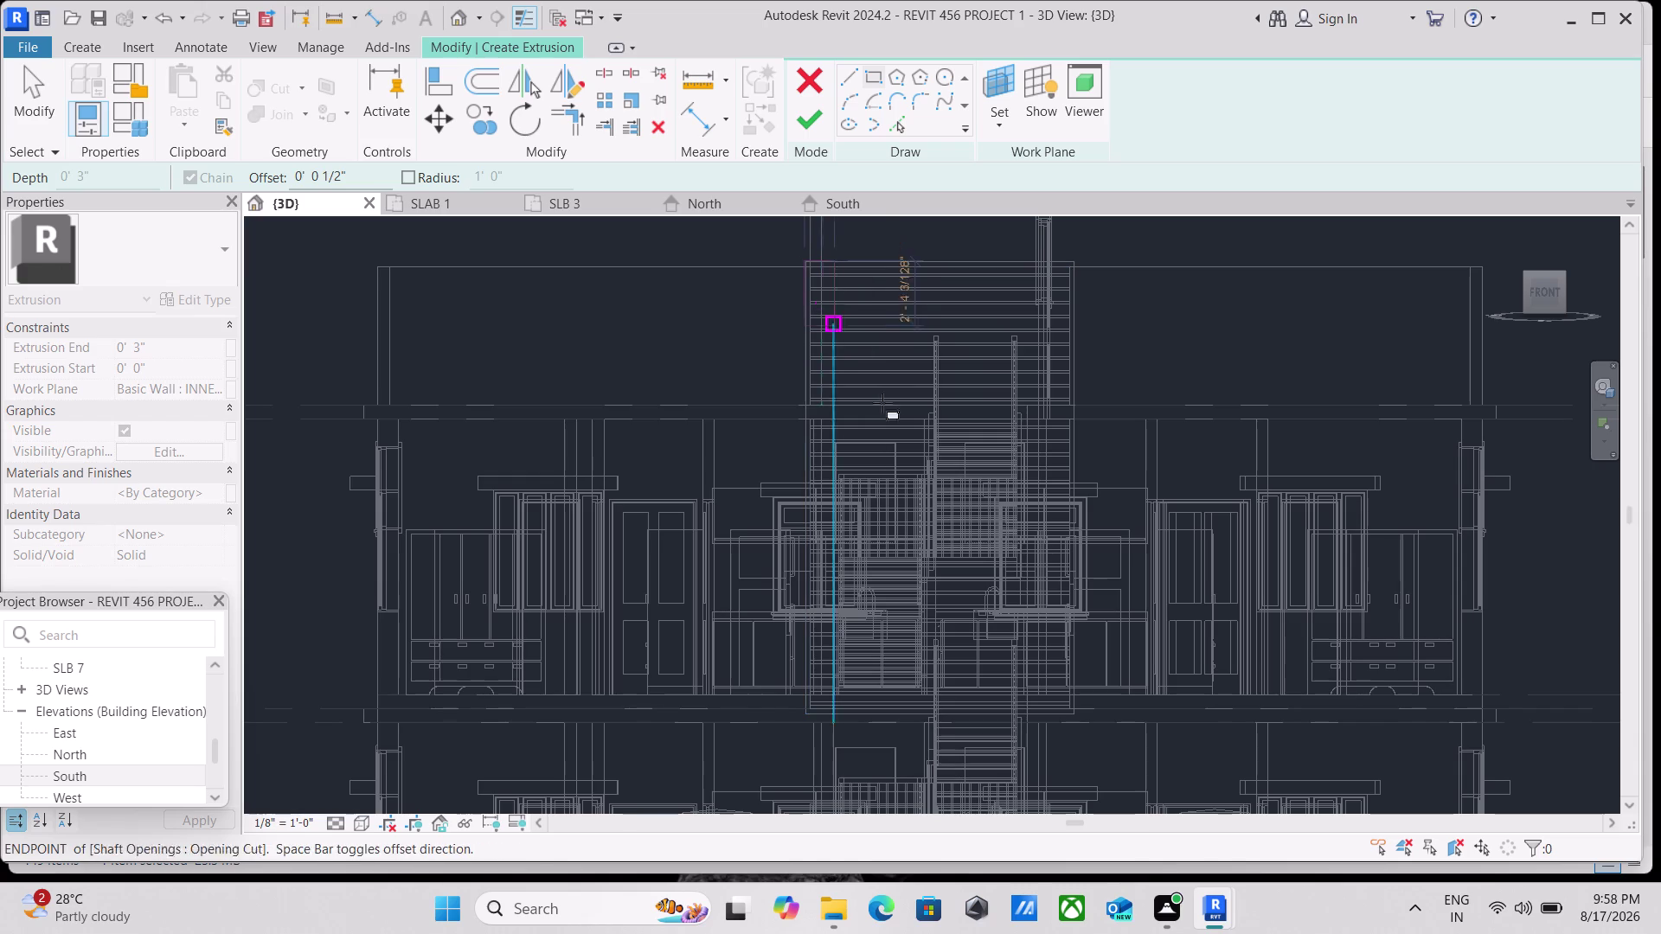
scroll(up, 3)
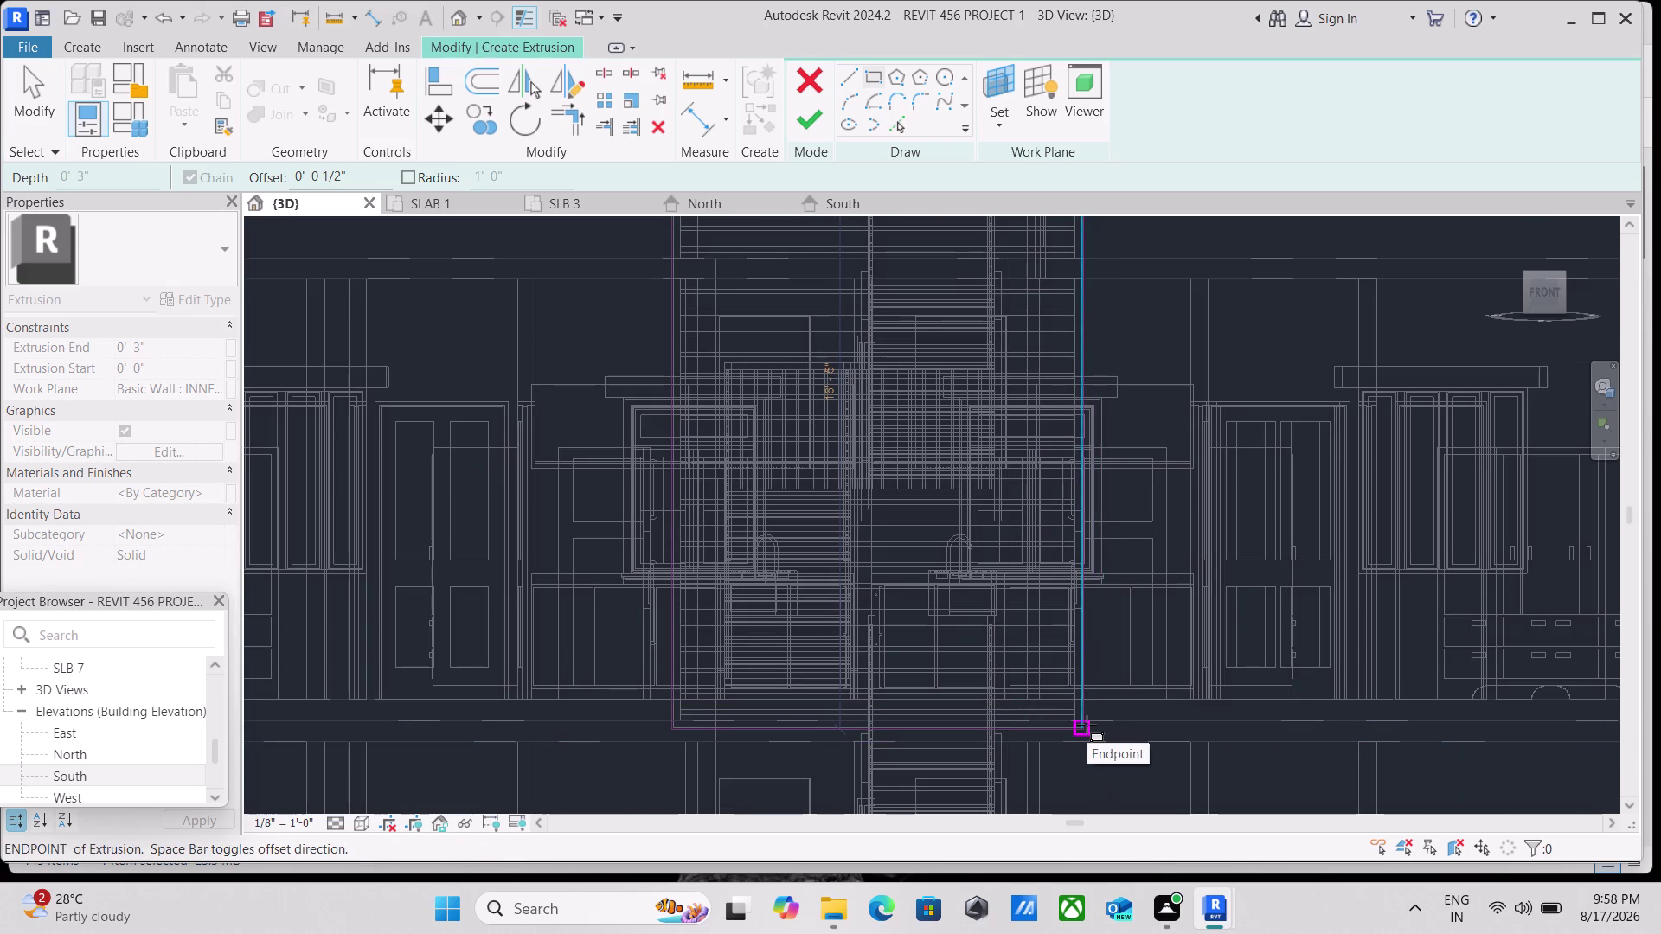
key(space)
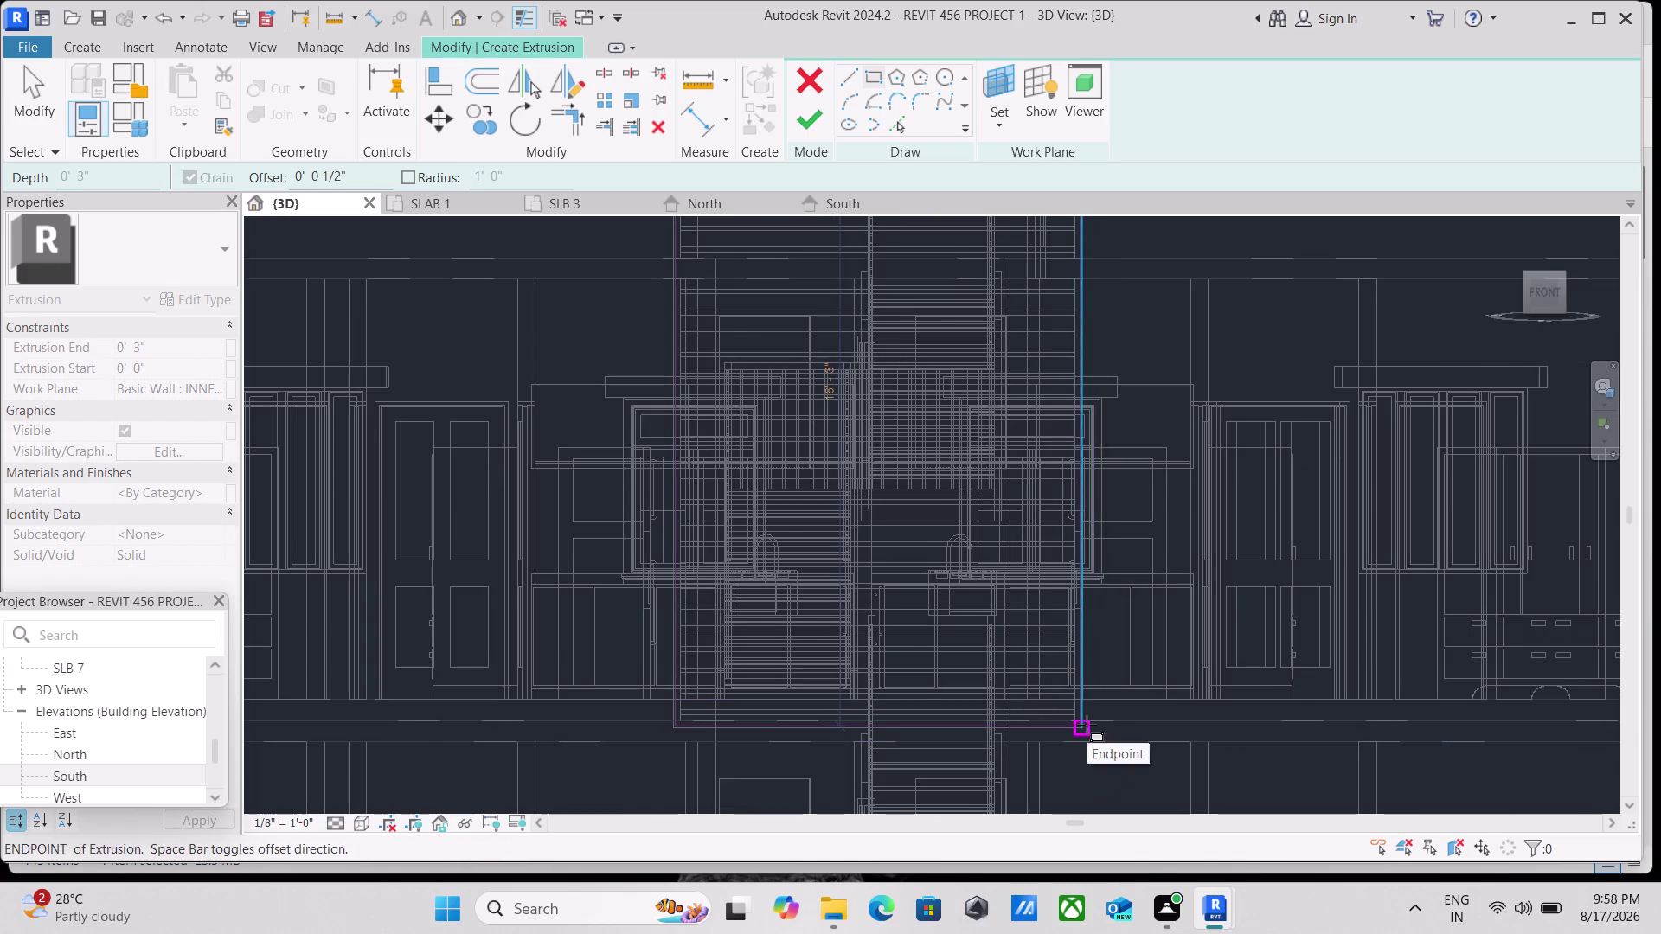
scroll(up, 3)
click(1081, 720)
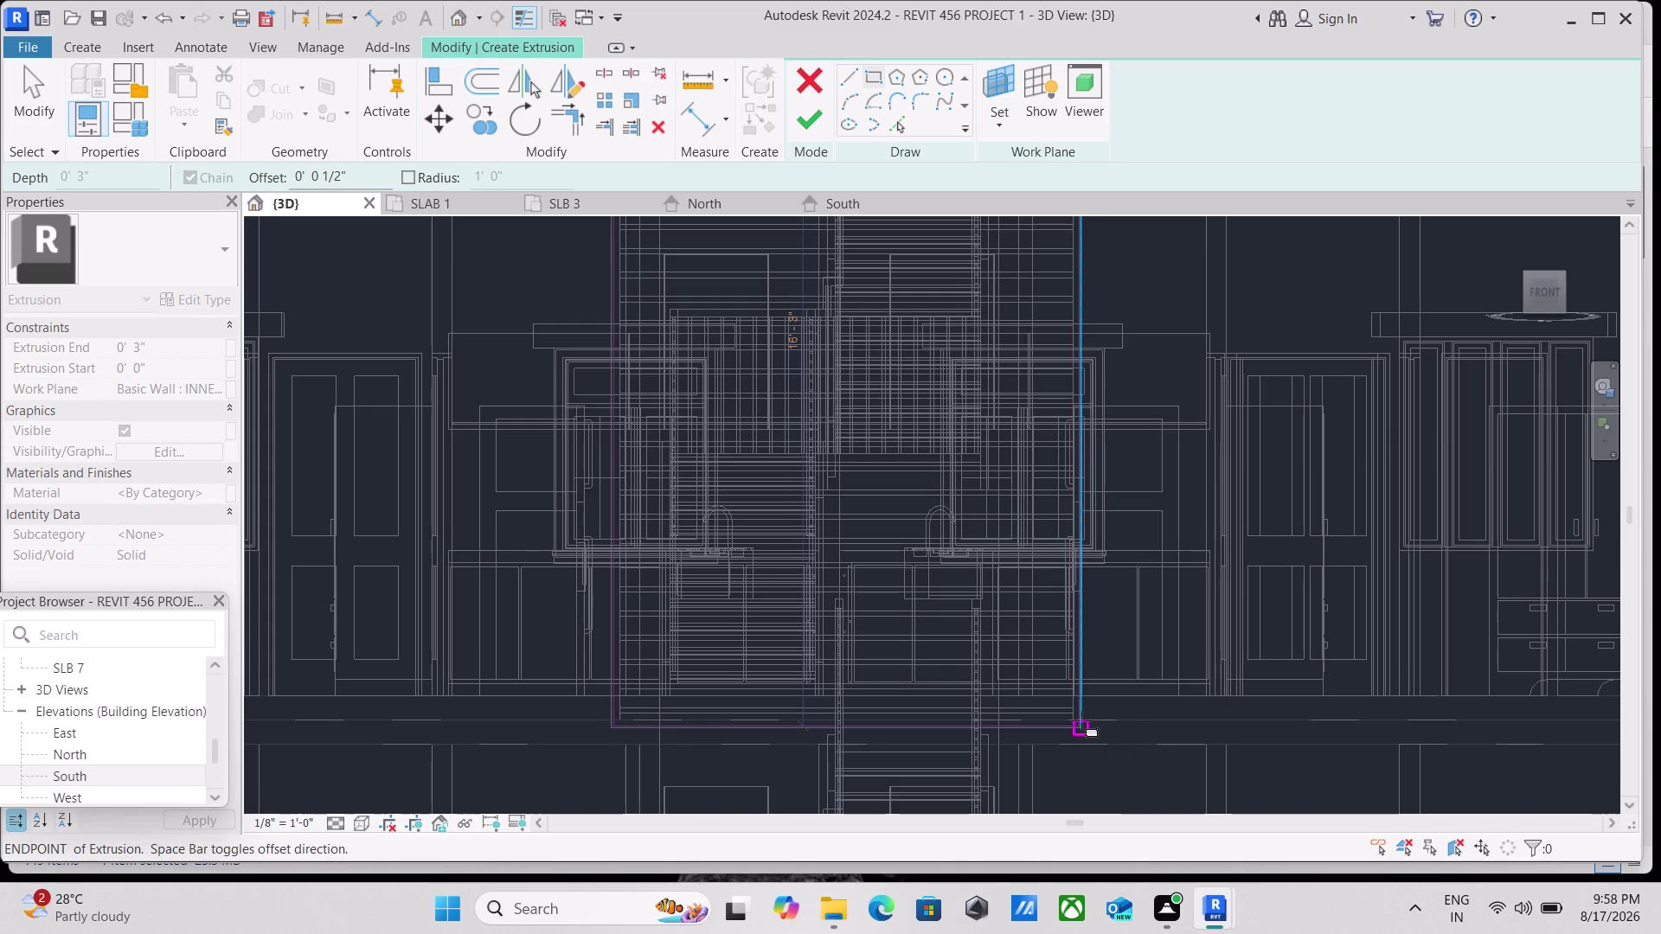
click(802, 111)
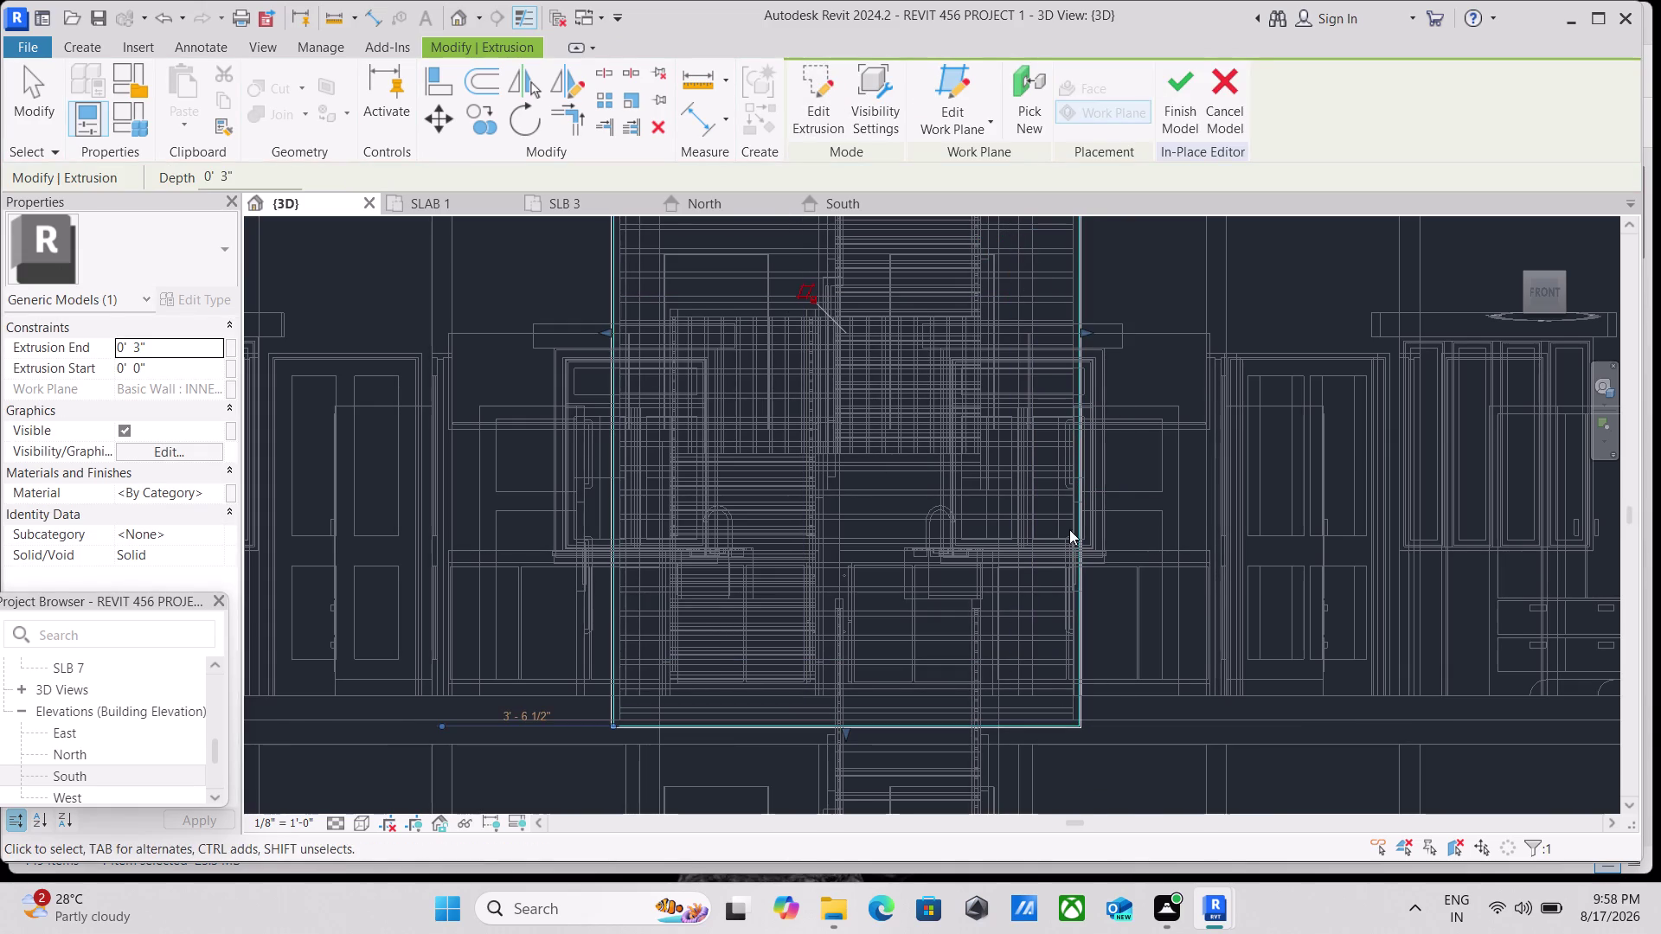
Frame the whole new three-inch panel in view and finish the in-place model.
scroll(down, 3)
scroll(down, 3)
middle_drag(1439, 366, 1353, 507)
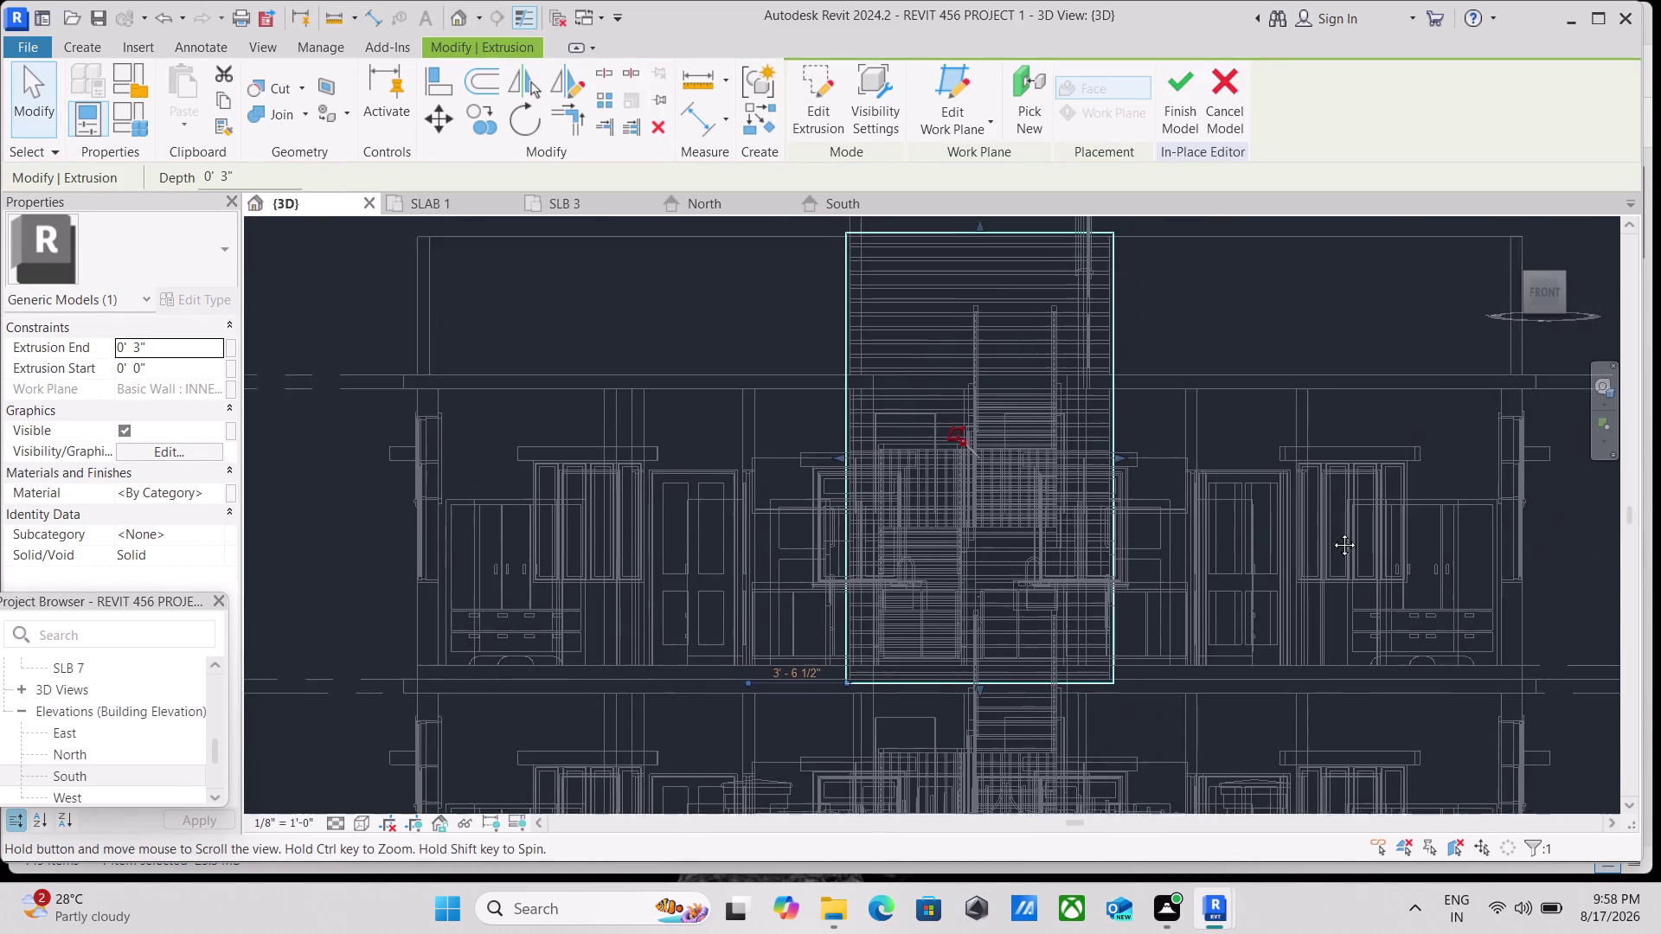
middle_drag(1352, 507, 1299, 572)
scroll(down, 3)
scroll(up, 3)
scroll(up, 3)
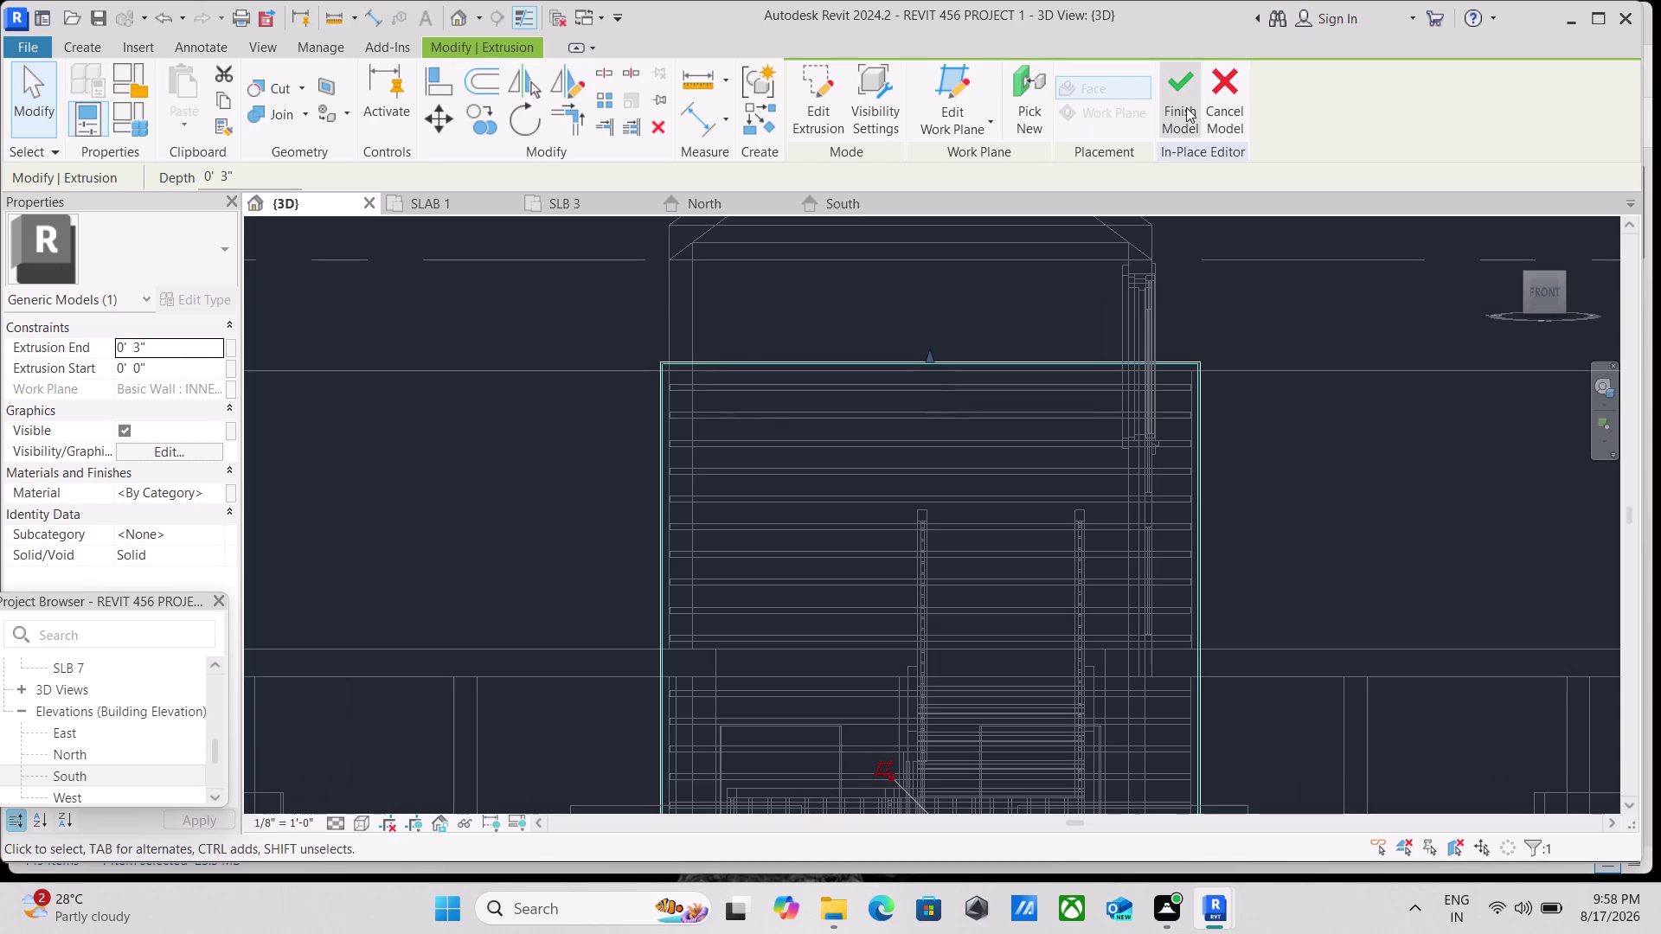
click(1186, 107)
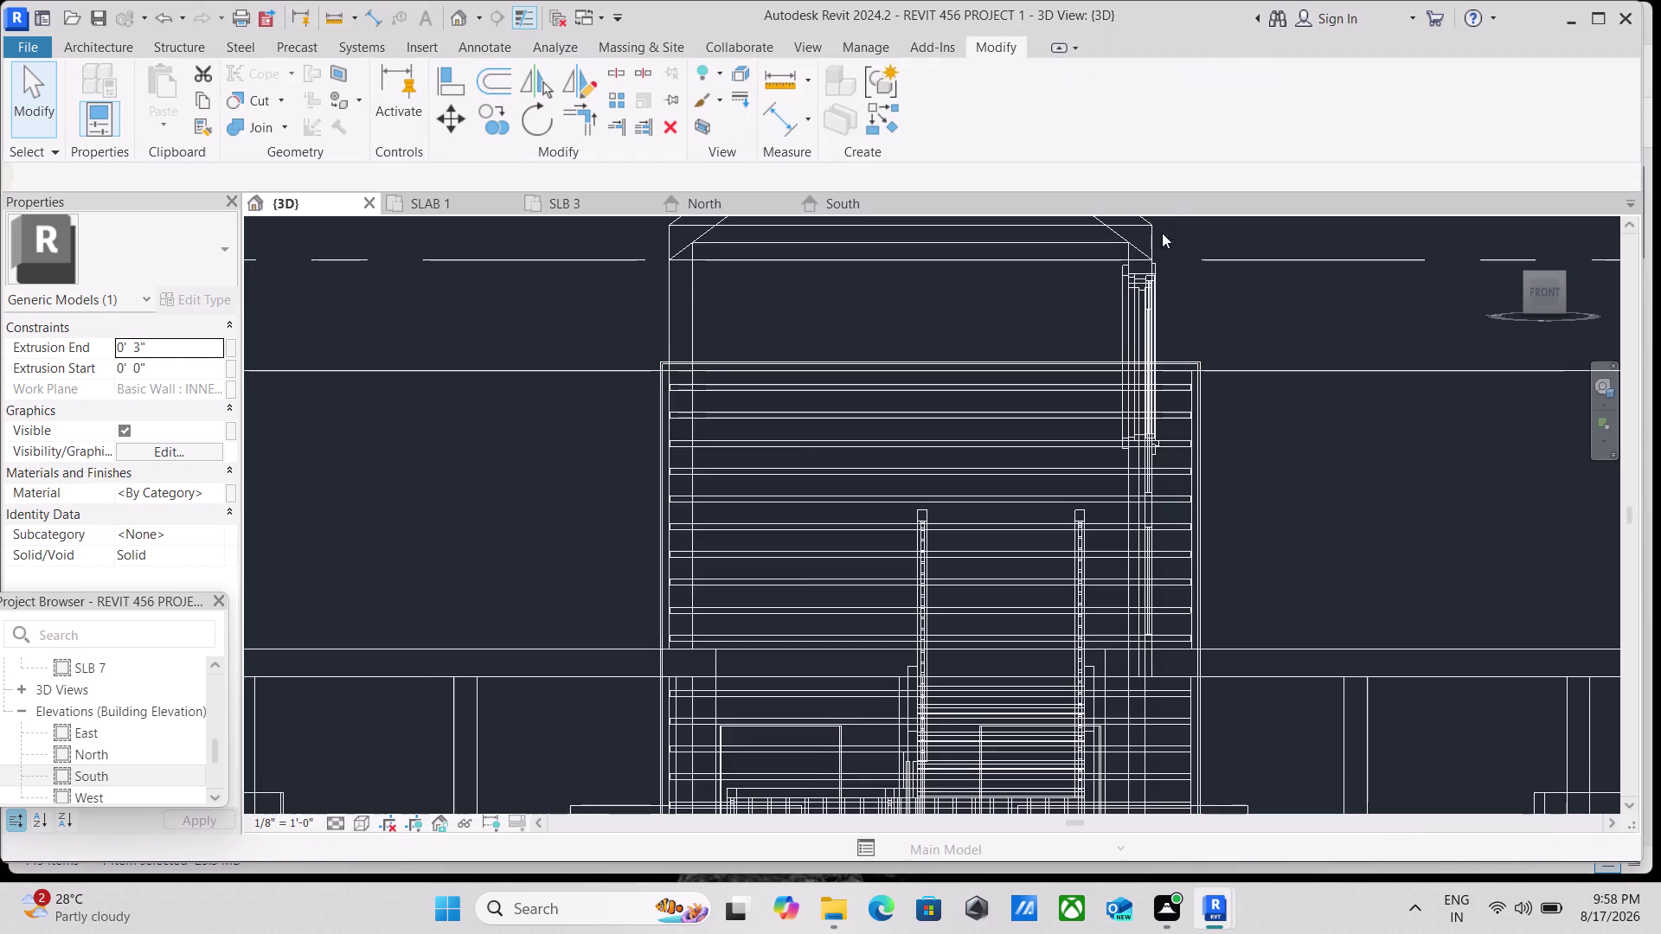
Set the visual style to Shaded, select the new louver panel, and dismiss its context menu.
scroll(down, 3)
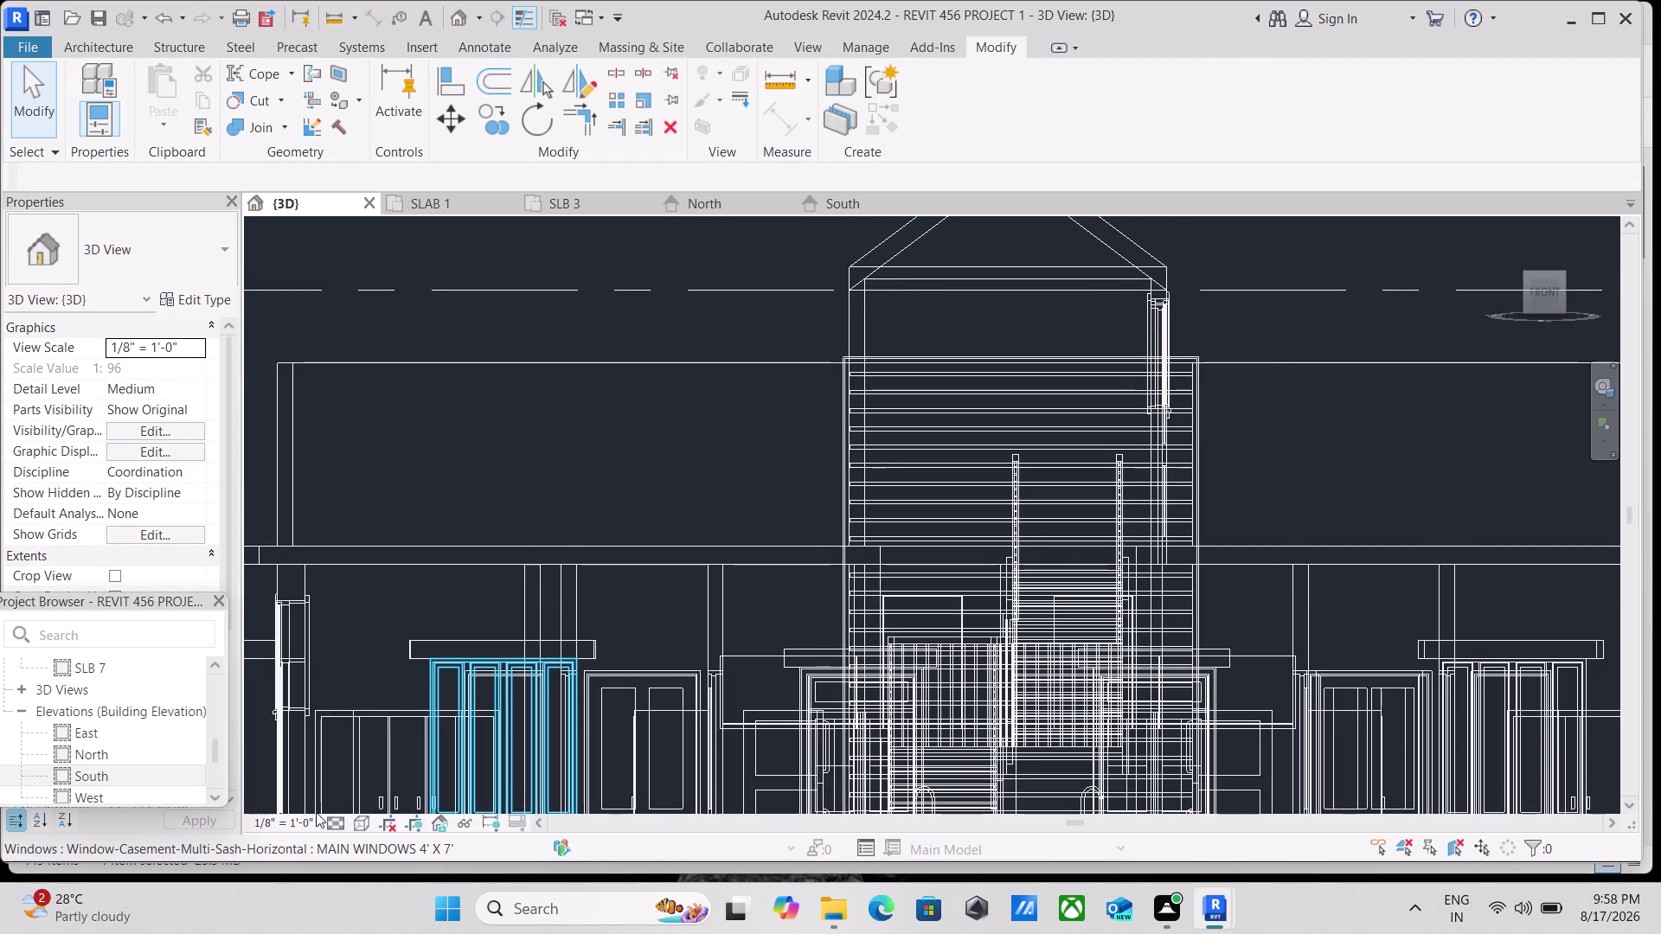
click(362, 829)
click(417, 732)
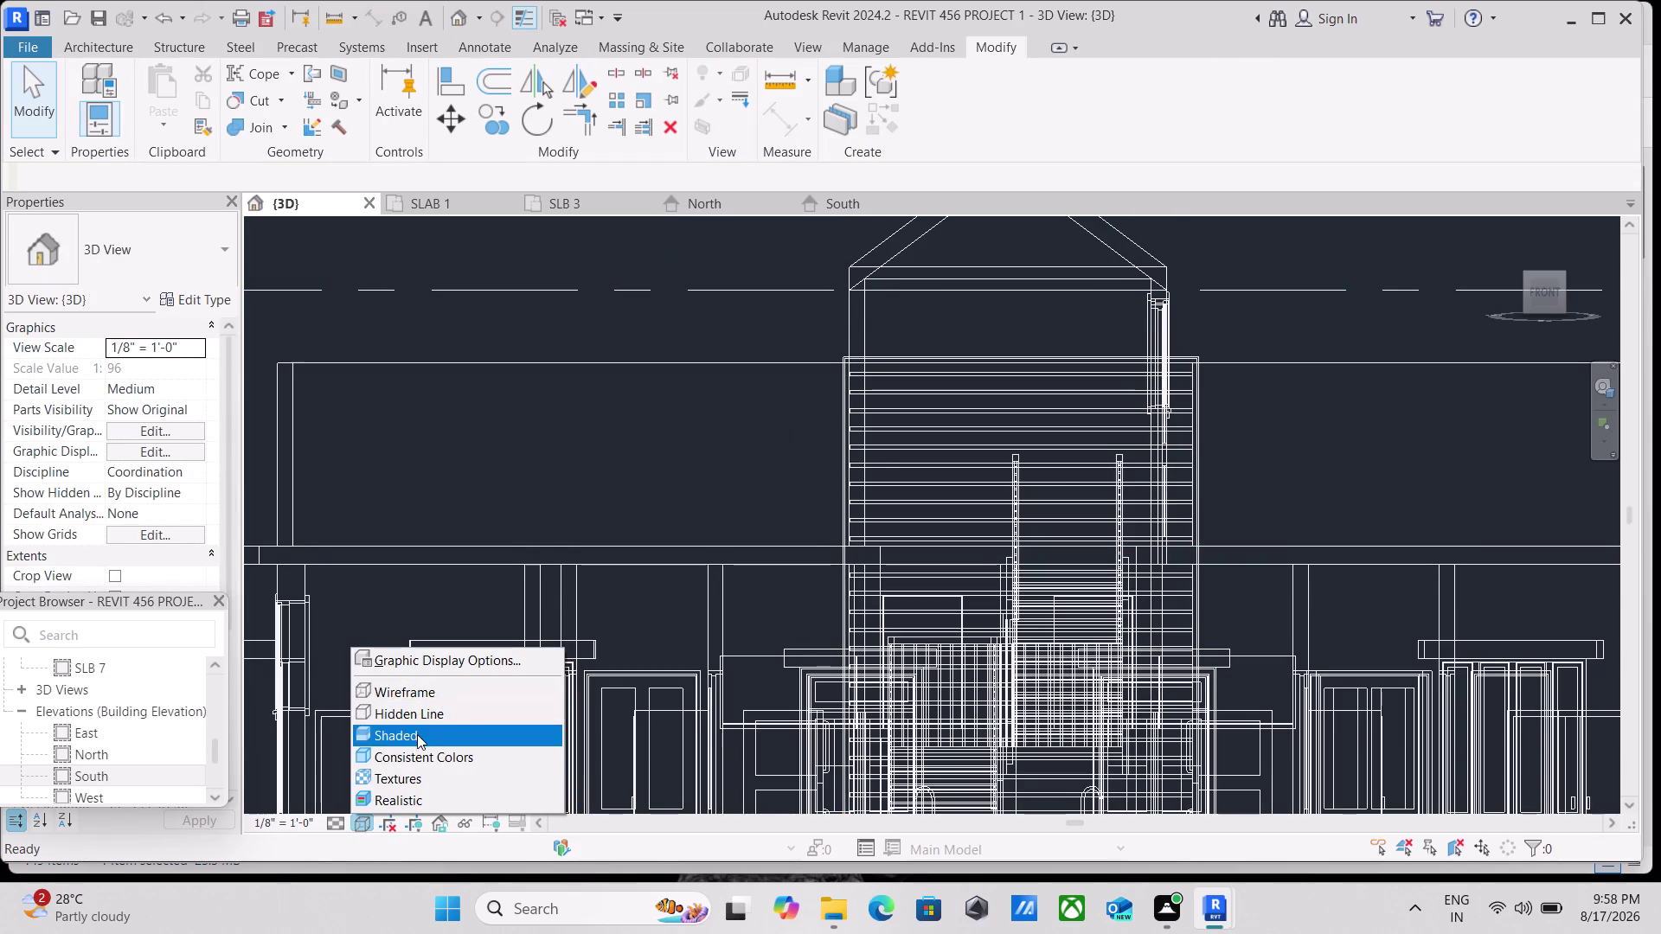
click(964, 378)
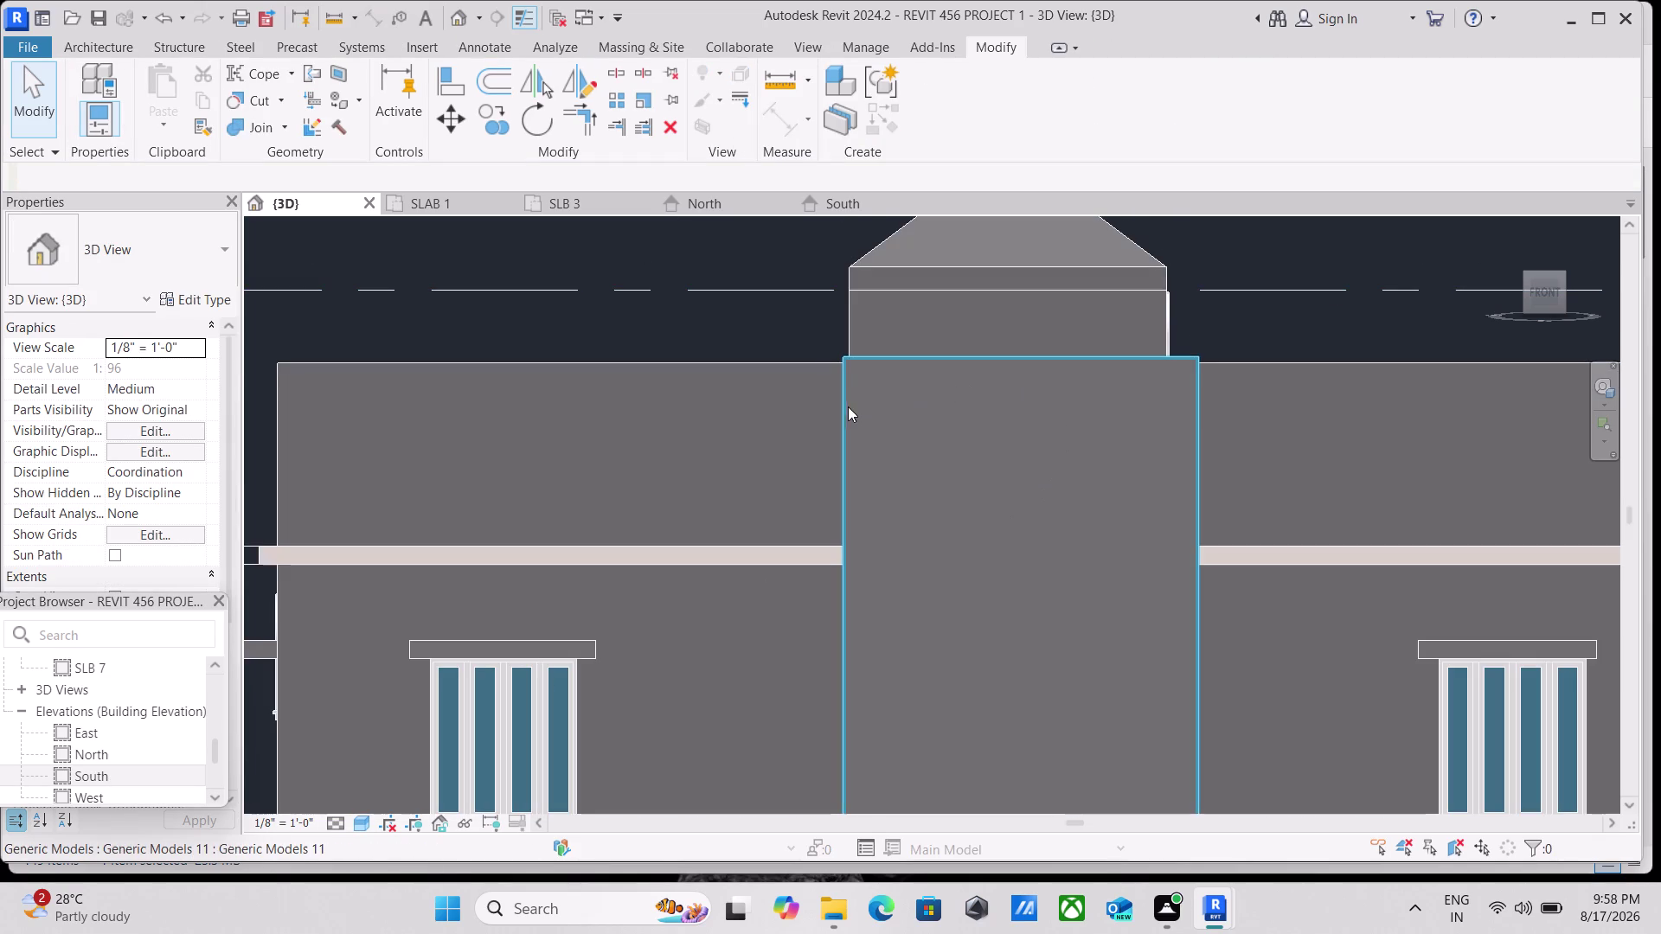
click(846, 398)
scroll(down, 3)
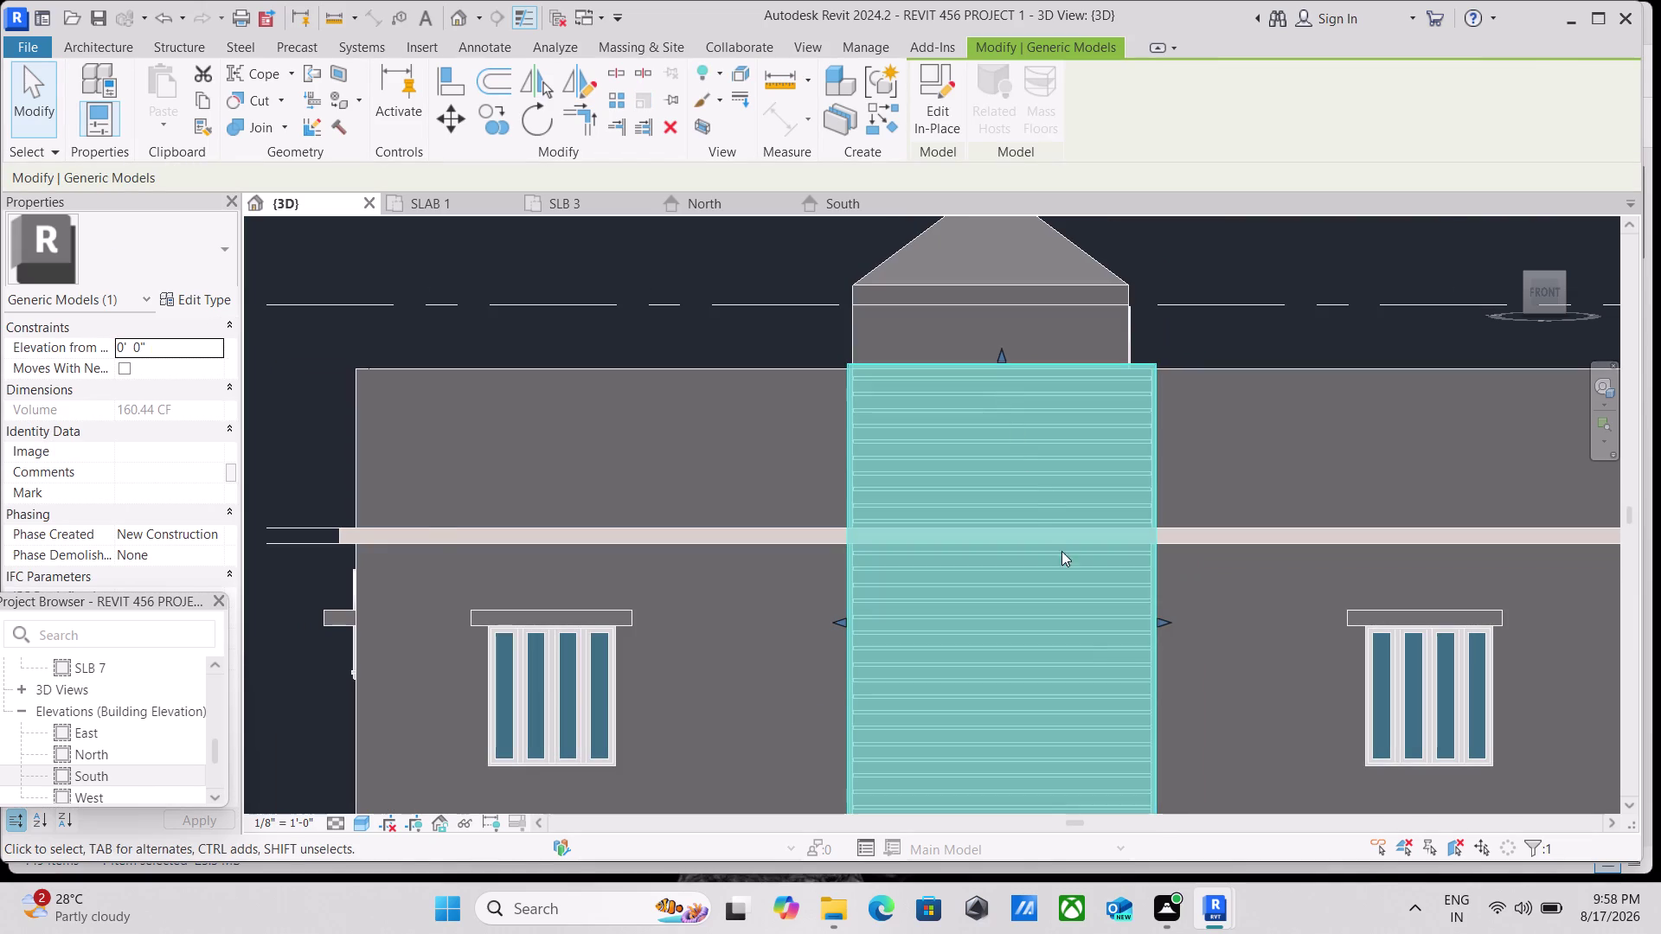
scroll(down, 3)
right_click(1121, 633)
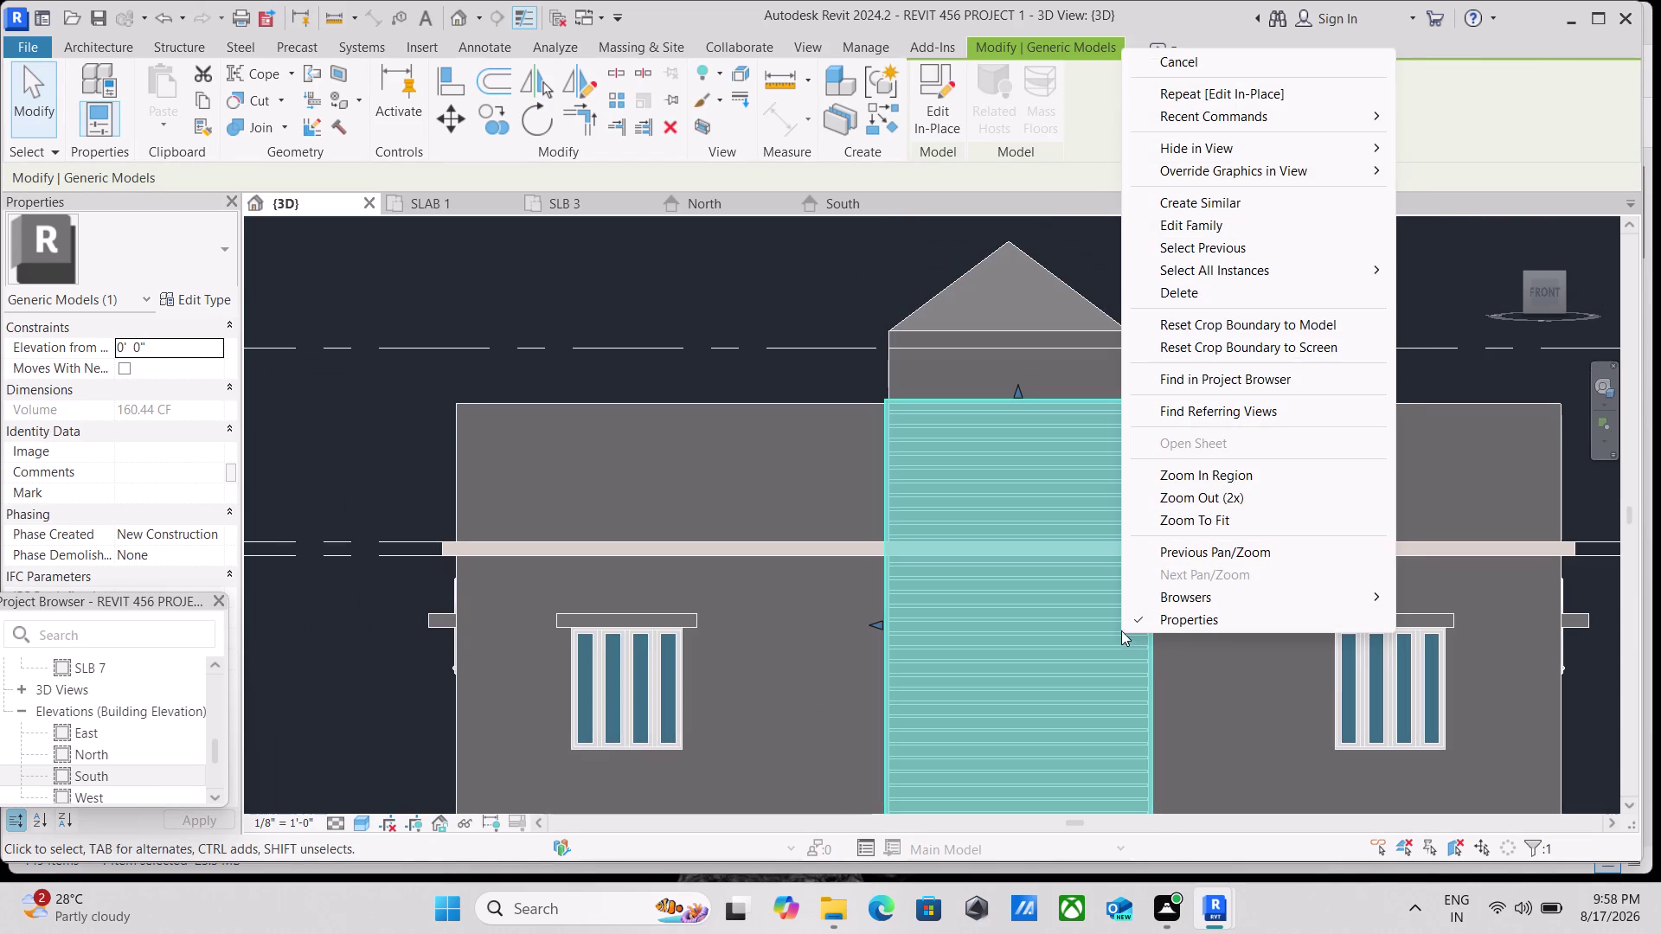
click(1182, 295)
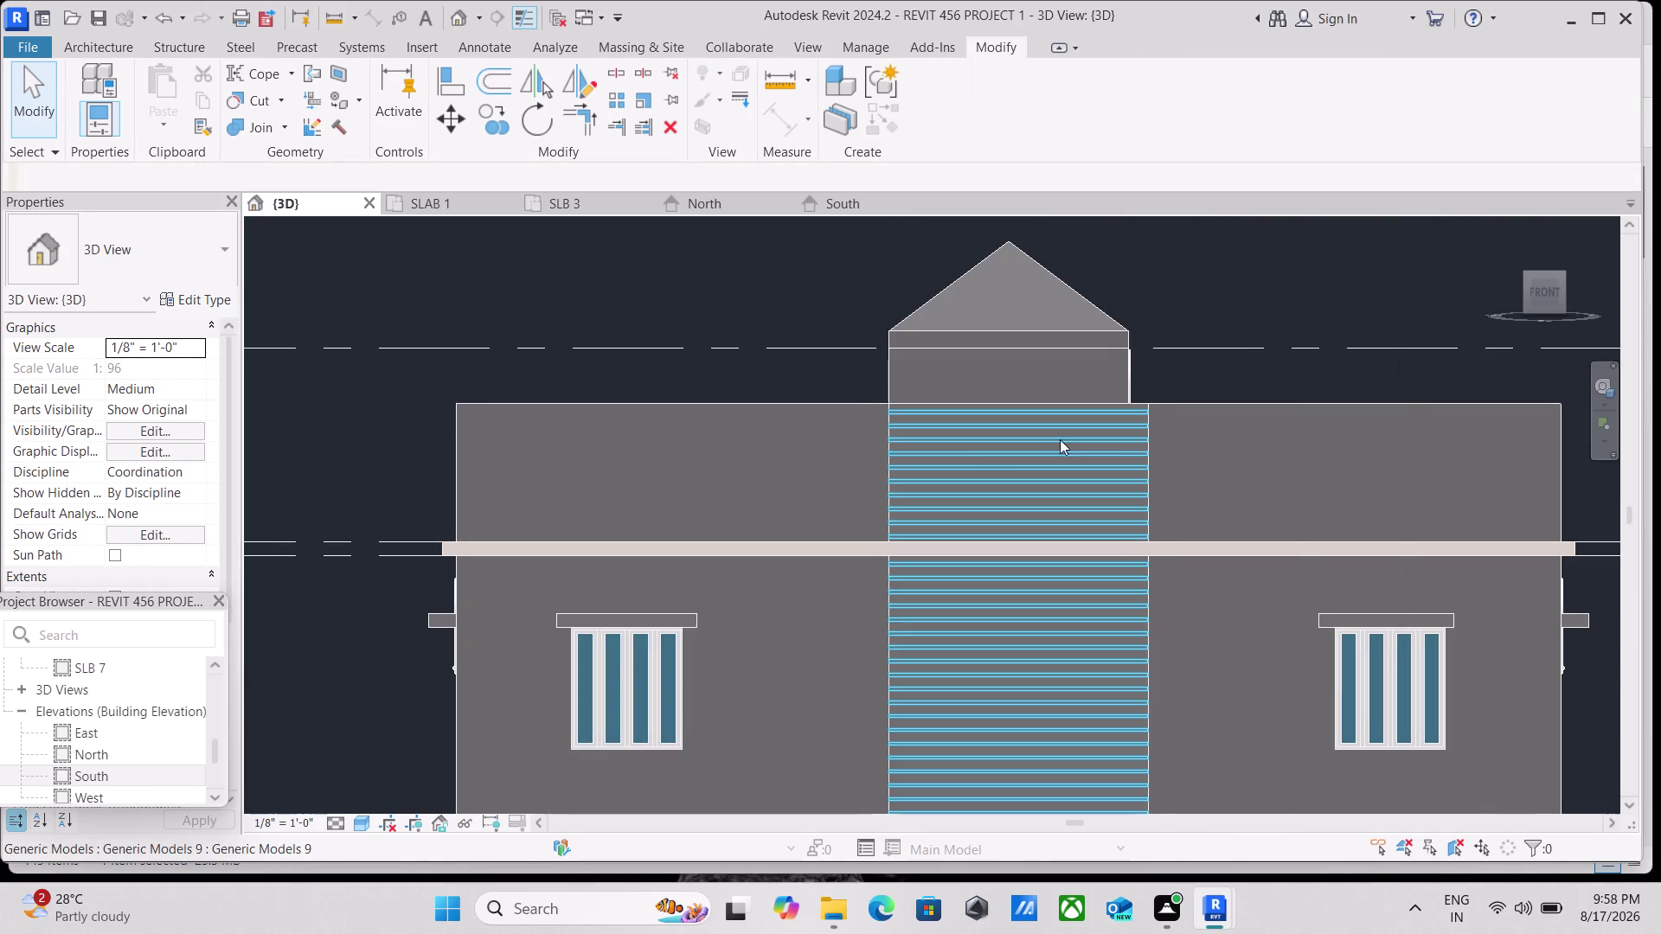
Pan across the house front and turn to an angled overhead view of the site.
scroll(up, 3)
scroll(up, 3)
scroll(down, 3)
scroll(down, 3)
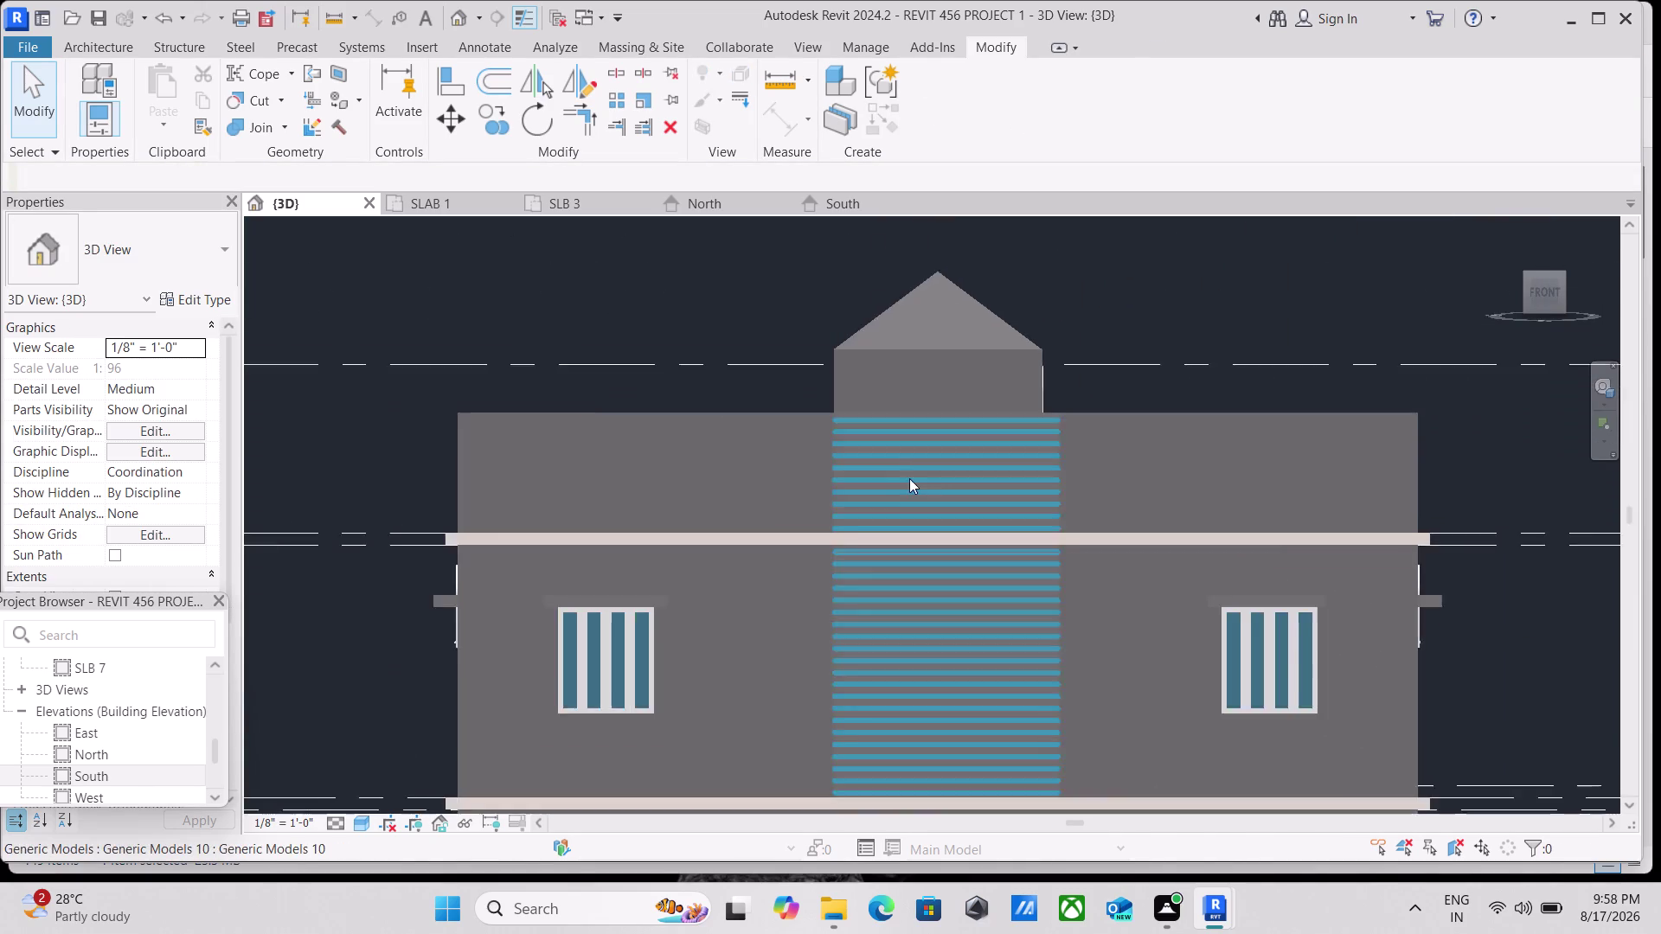
scroll(down, 3)
scroll(down, 3)
middle_drag(1086, 555, 1038, 548)
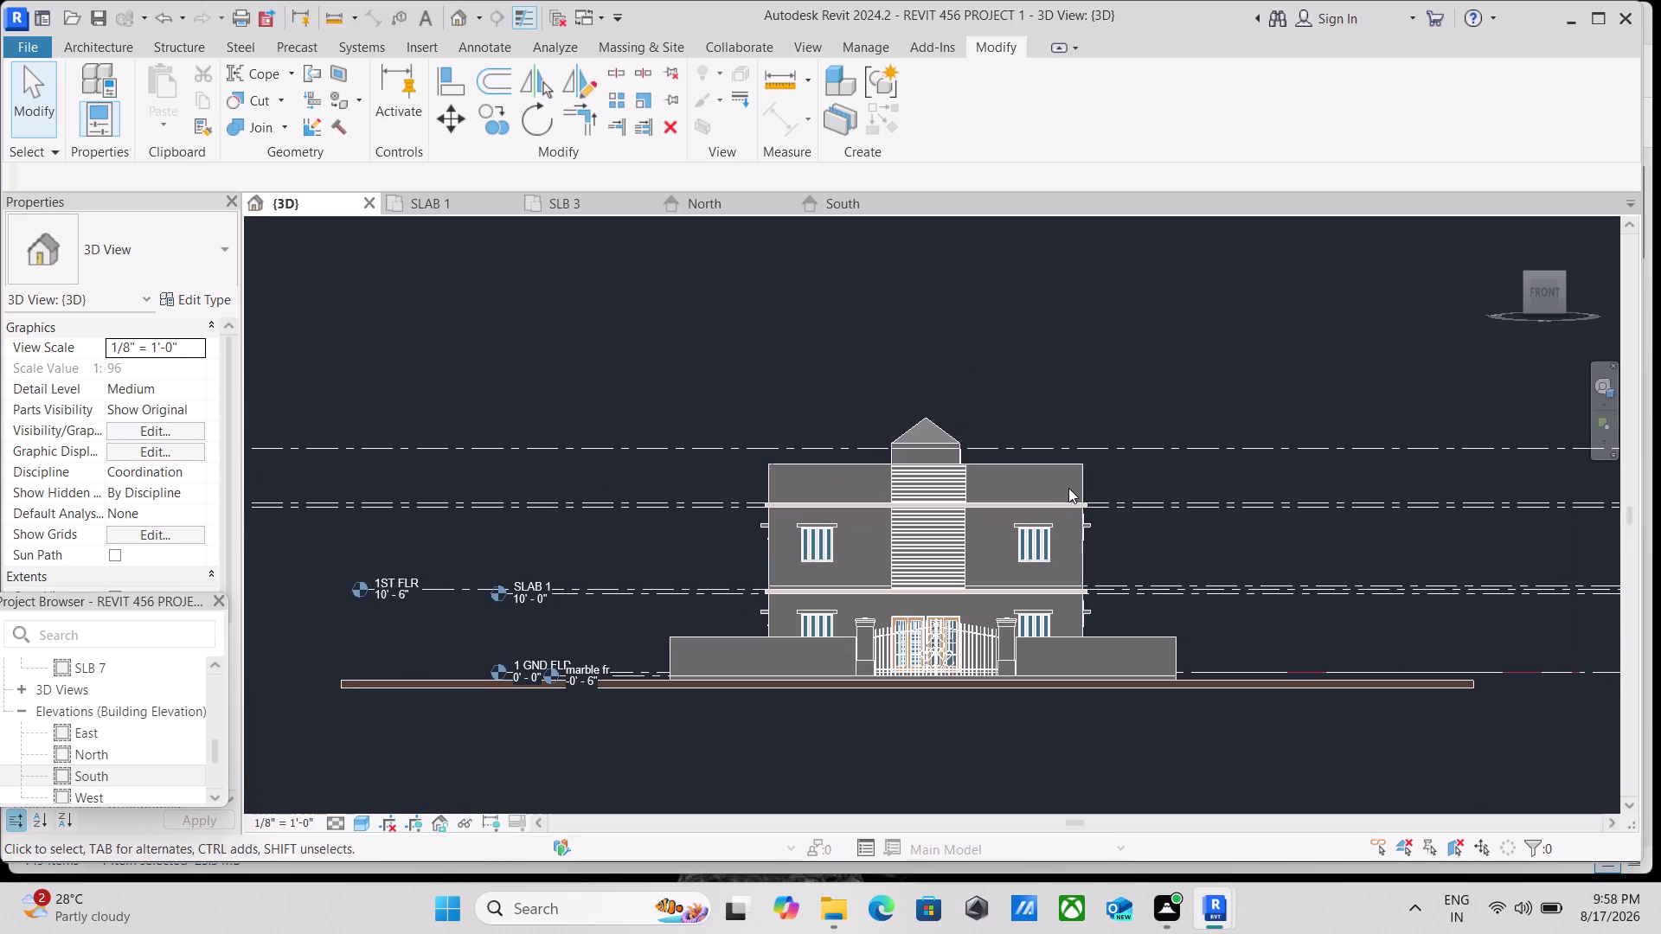
click(1564, 274)
scroll(up, 3)
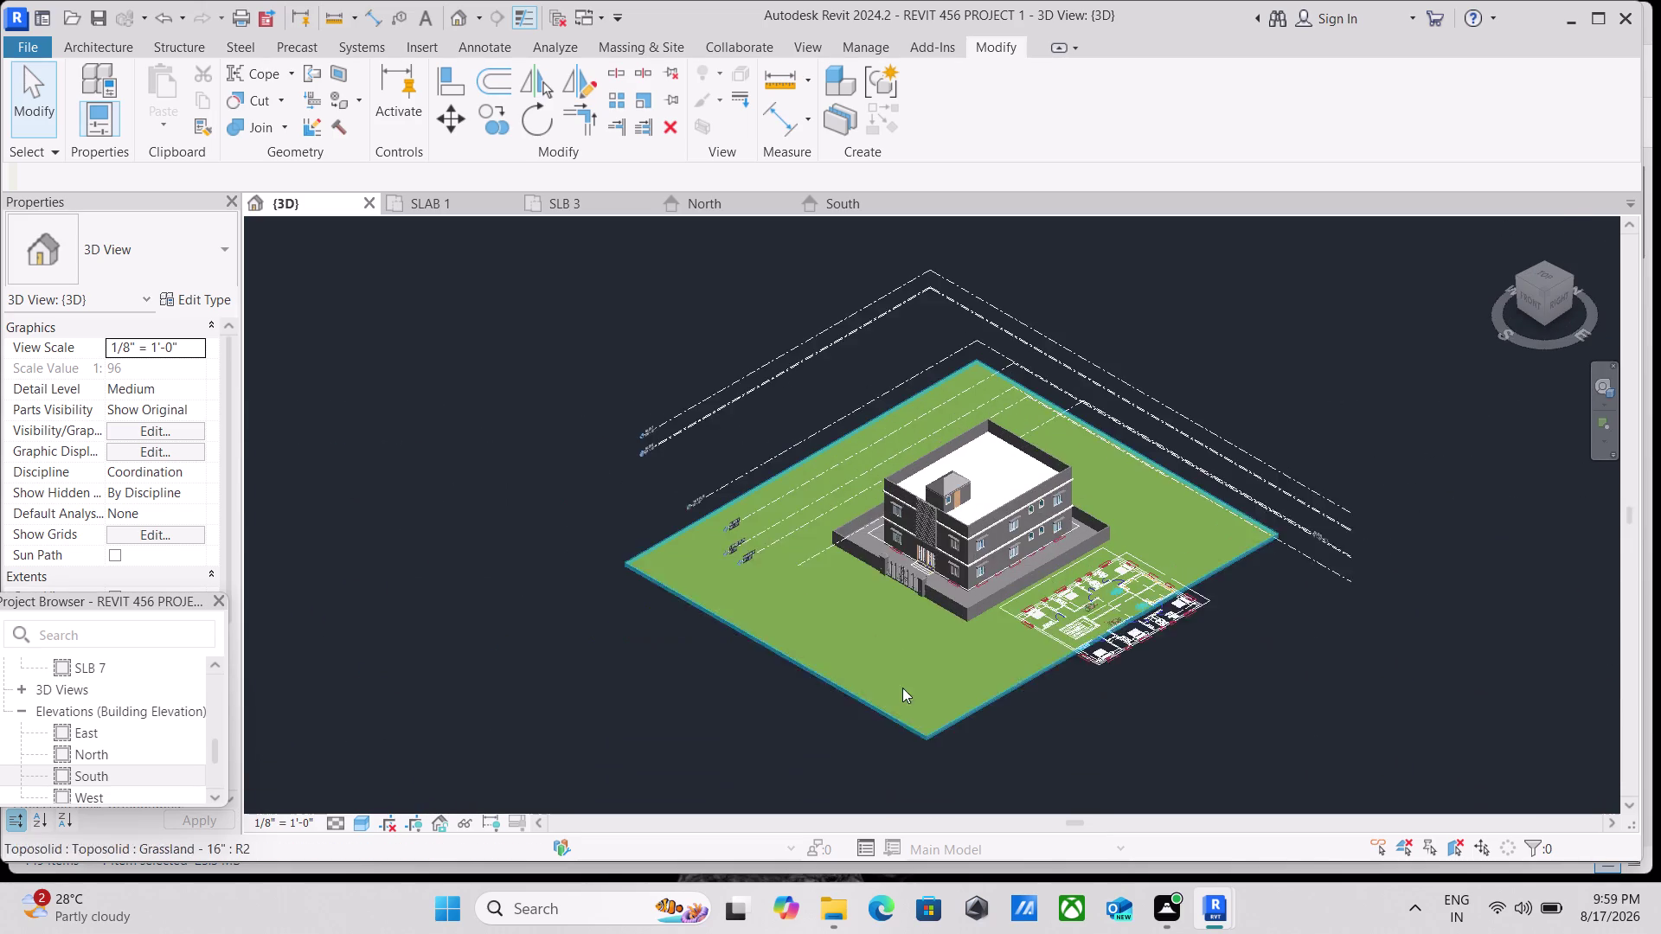
scroll(up, 3)
scroll(up, 3)
scroll(up, 3)
scroll(up, 3)
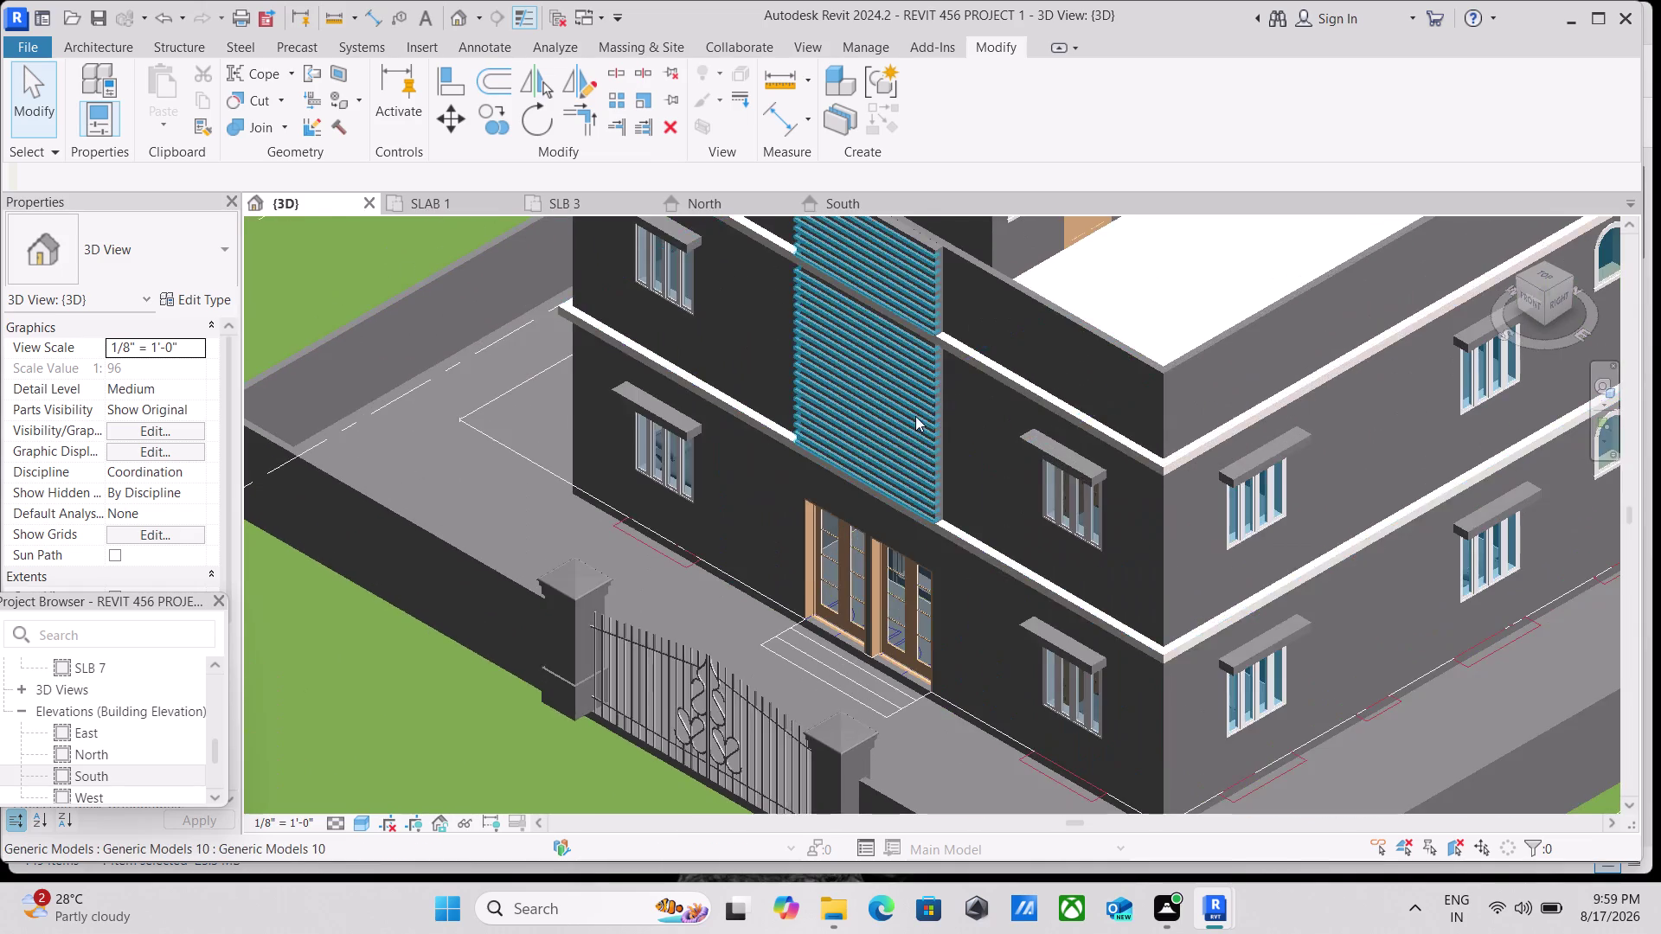
scroll(up, 3)
scroll(down, 3)
middle_drag(955, 429, 1007, 606)
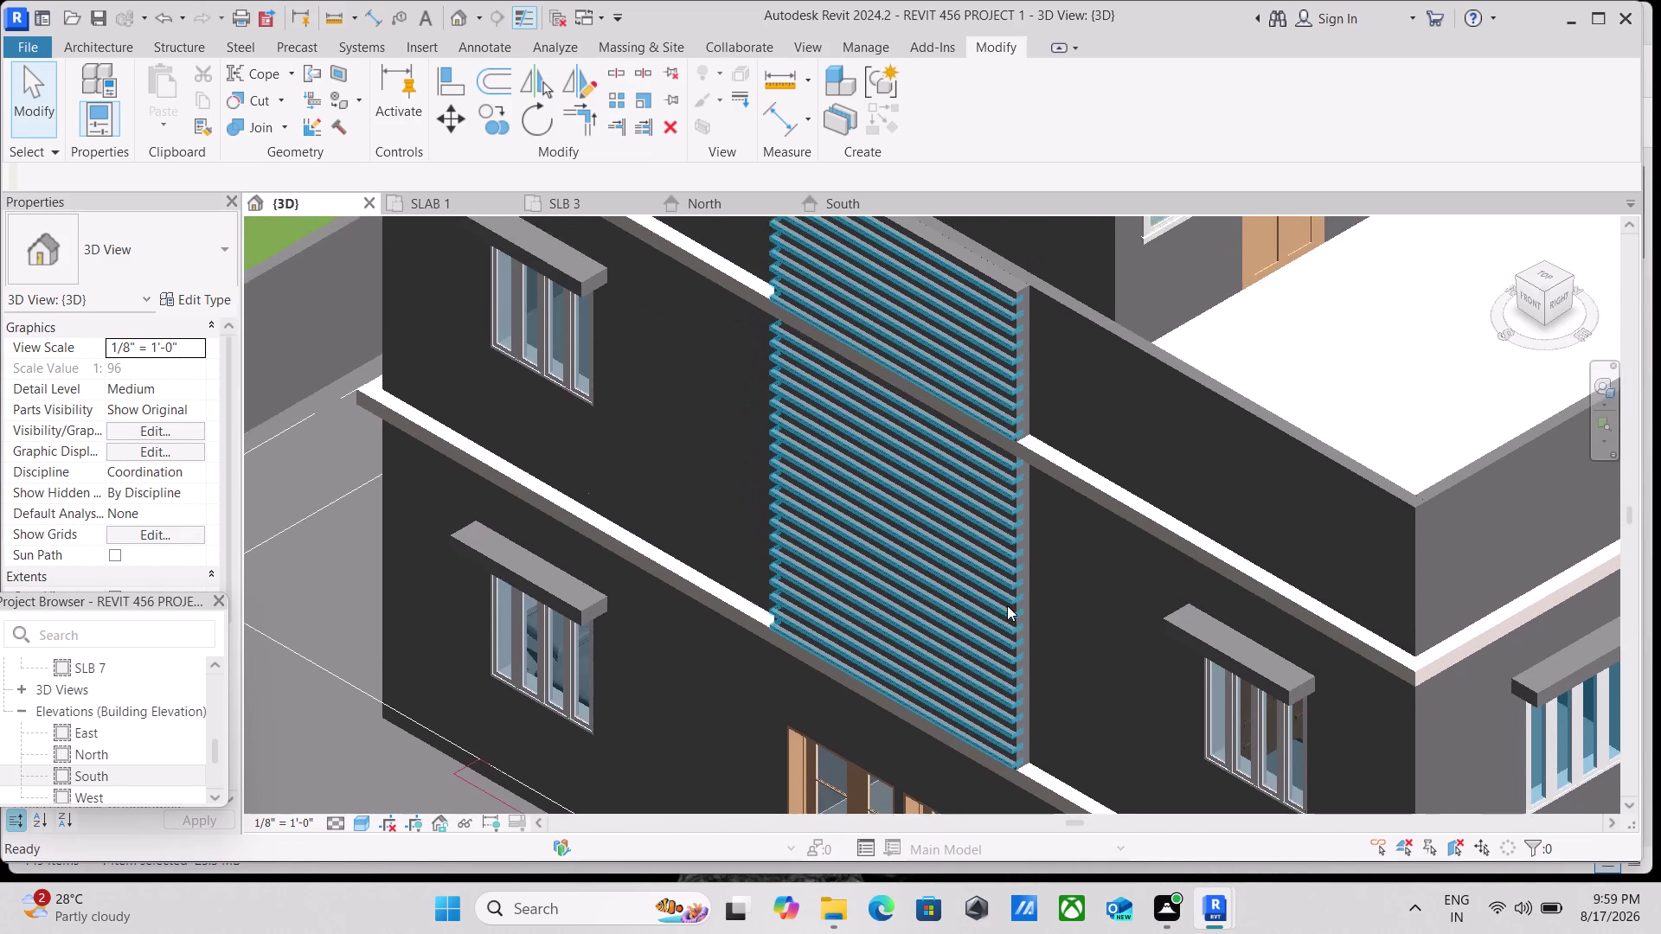
scroll(down, 3)
middle_drag(1007, 527, 1037, 680)
scroll(down, 3)
scroll(down, 3)
scroll(down, 3)
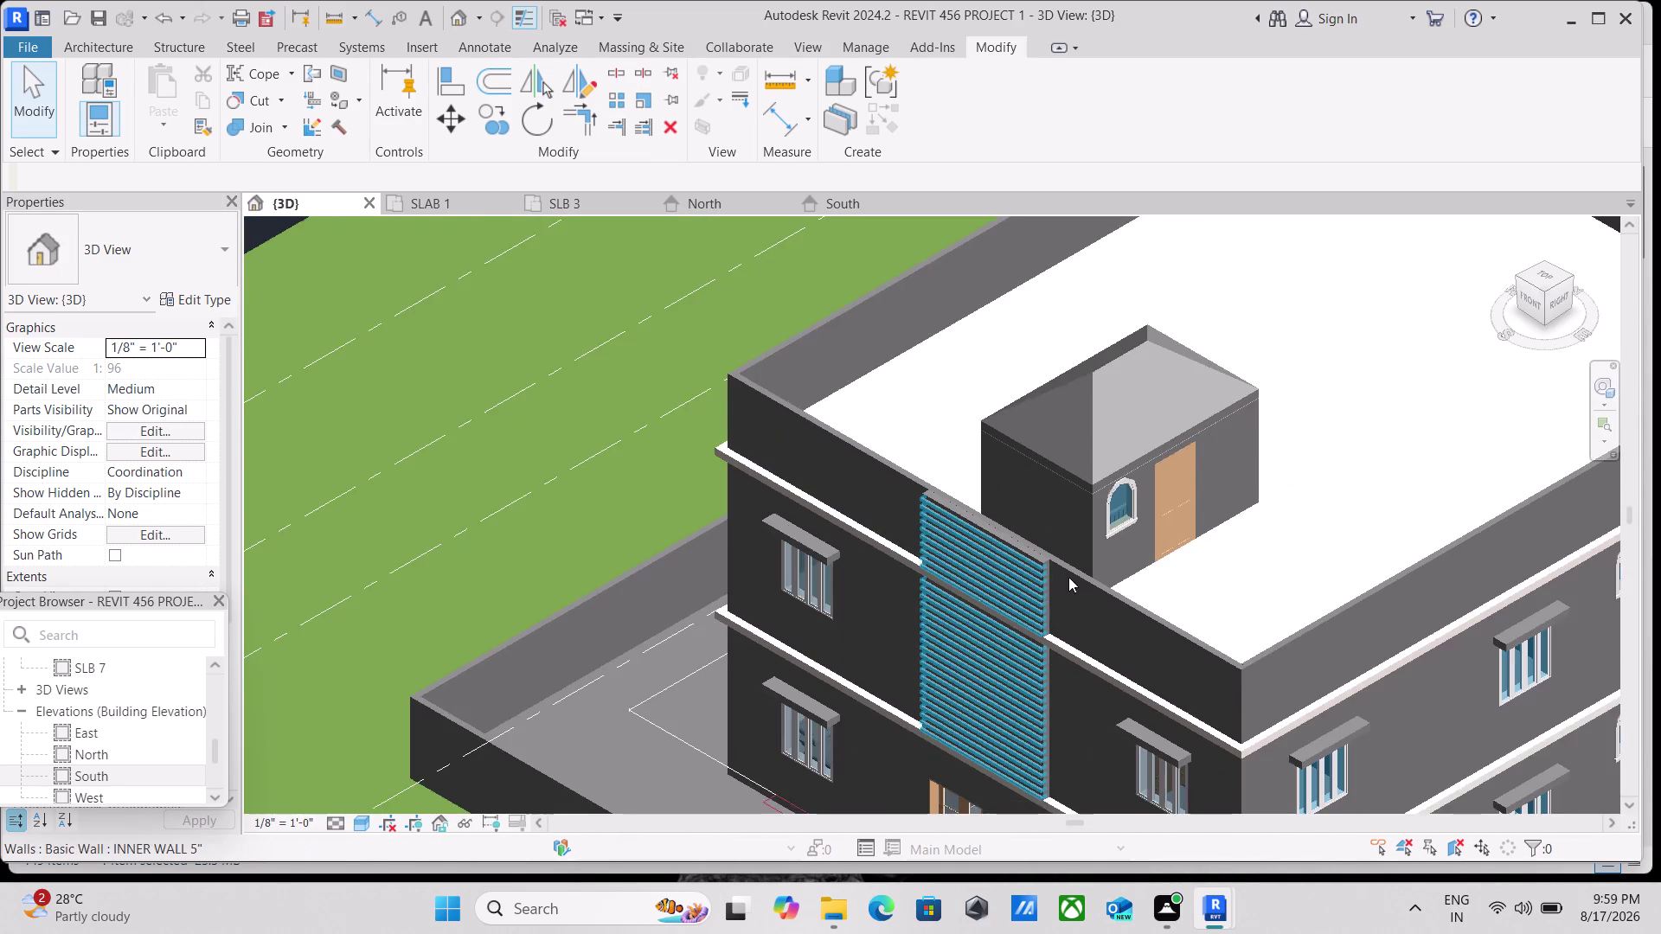
scroll(down, 3)
scroll(down, 3)
scroll(down, 3)
middle_drag(1101, 619, 1102, 619)
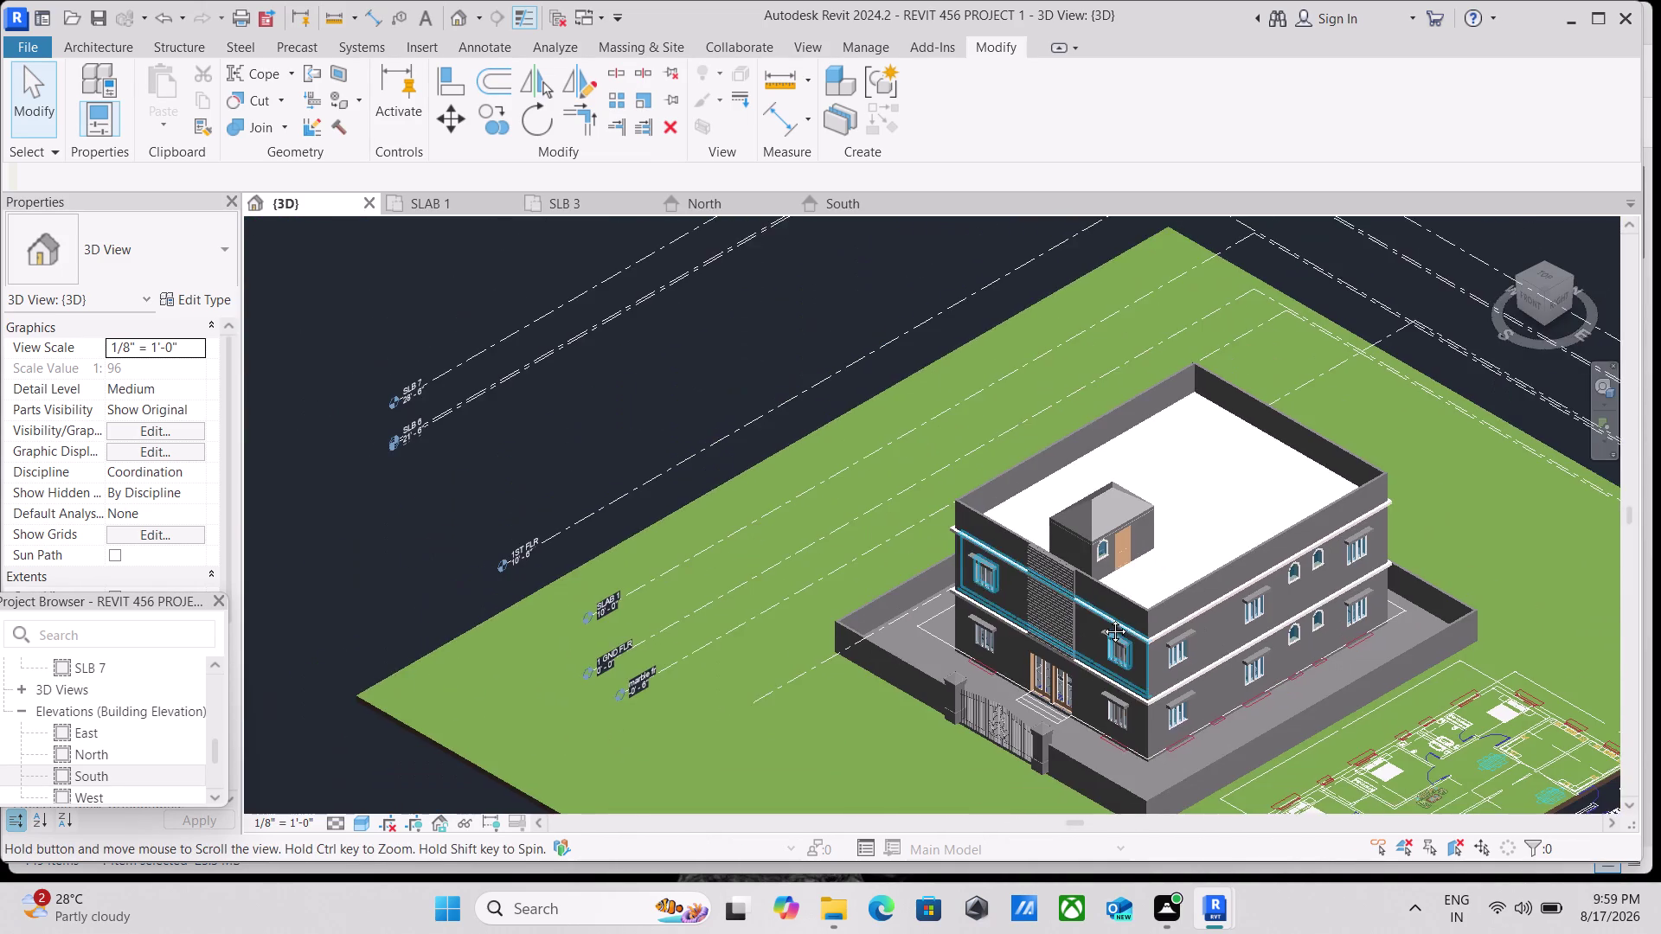
middle_drag(1102, 619, 1114, 492)
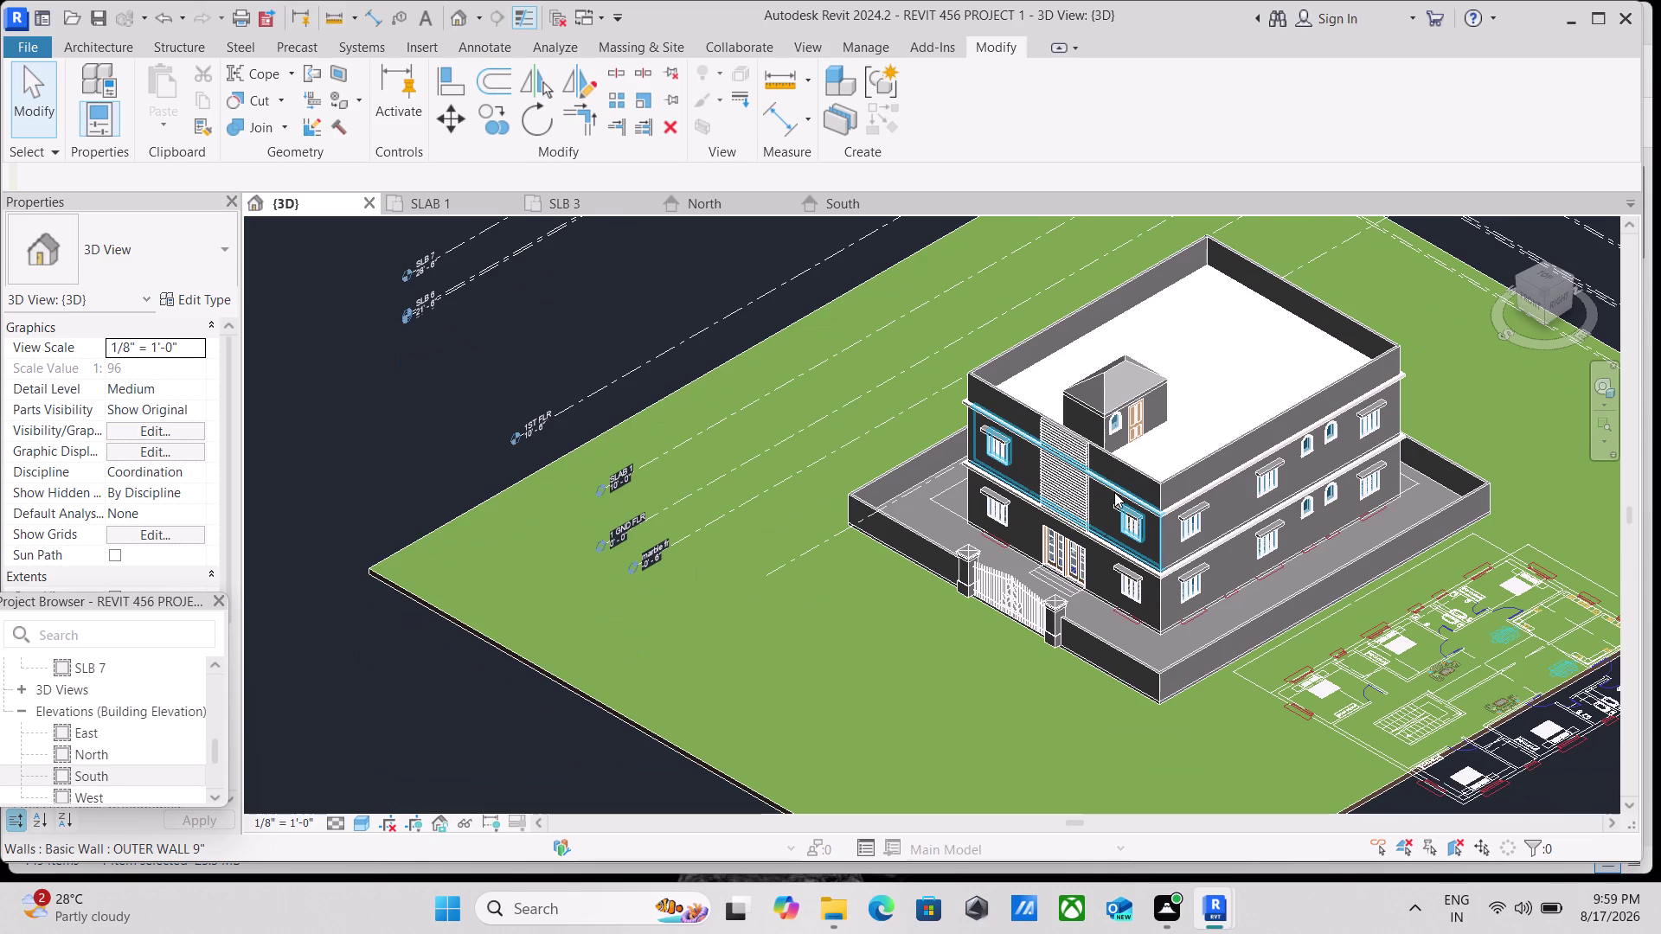
scroll(up, 3)
scroll(up, 3)
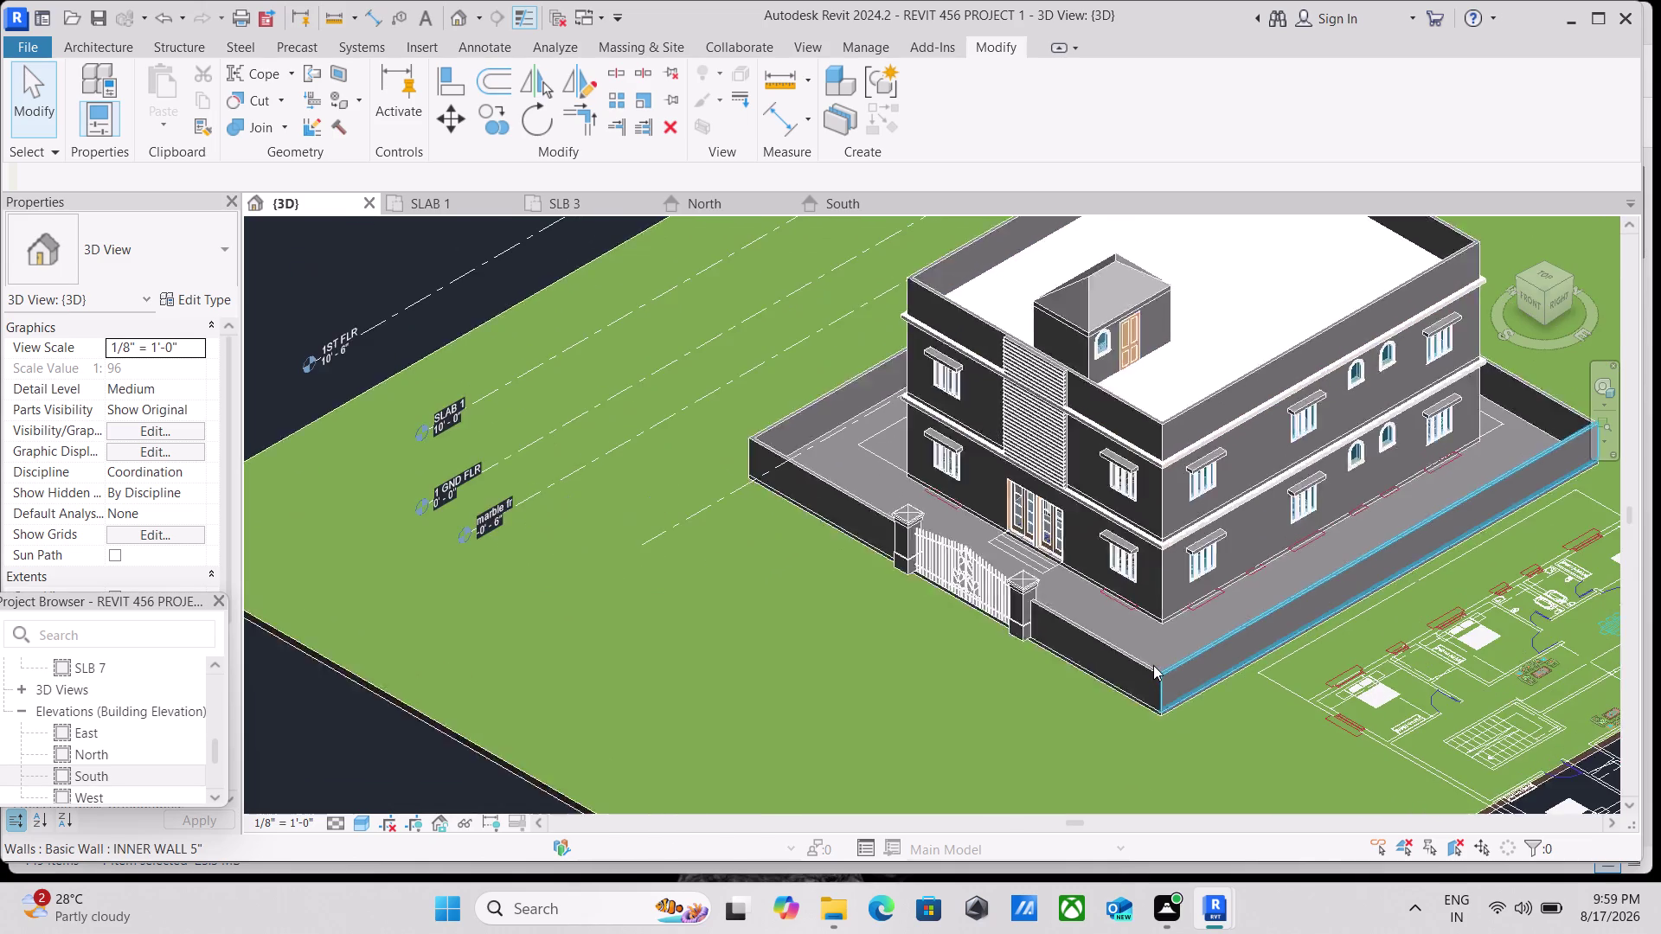
scroll(up, 3)
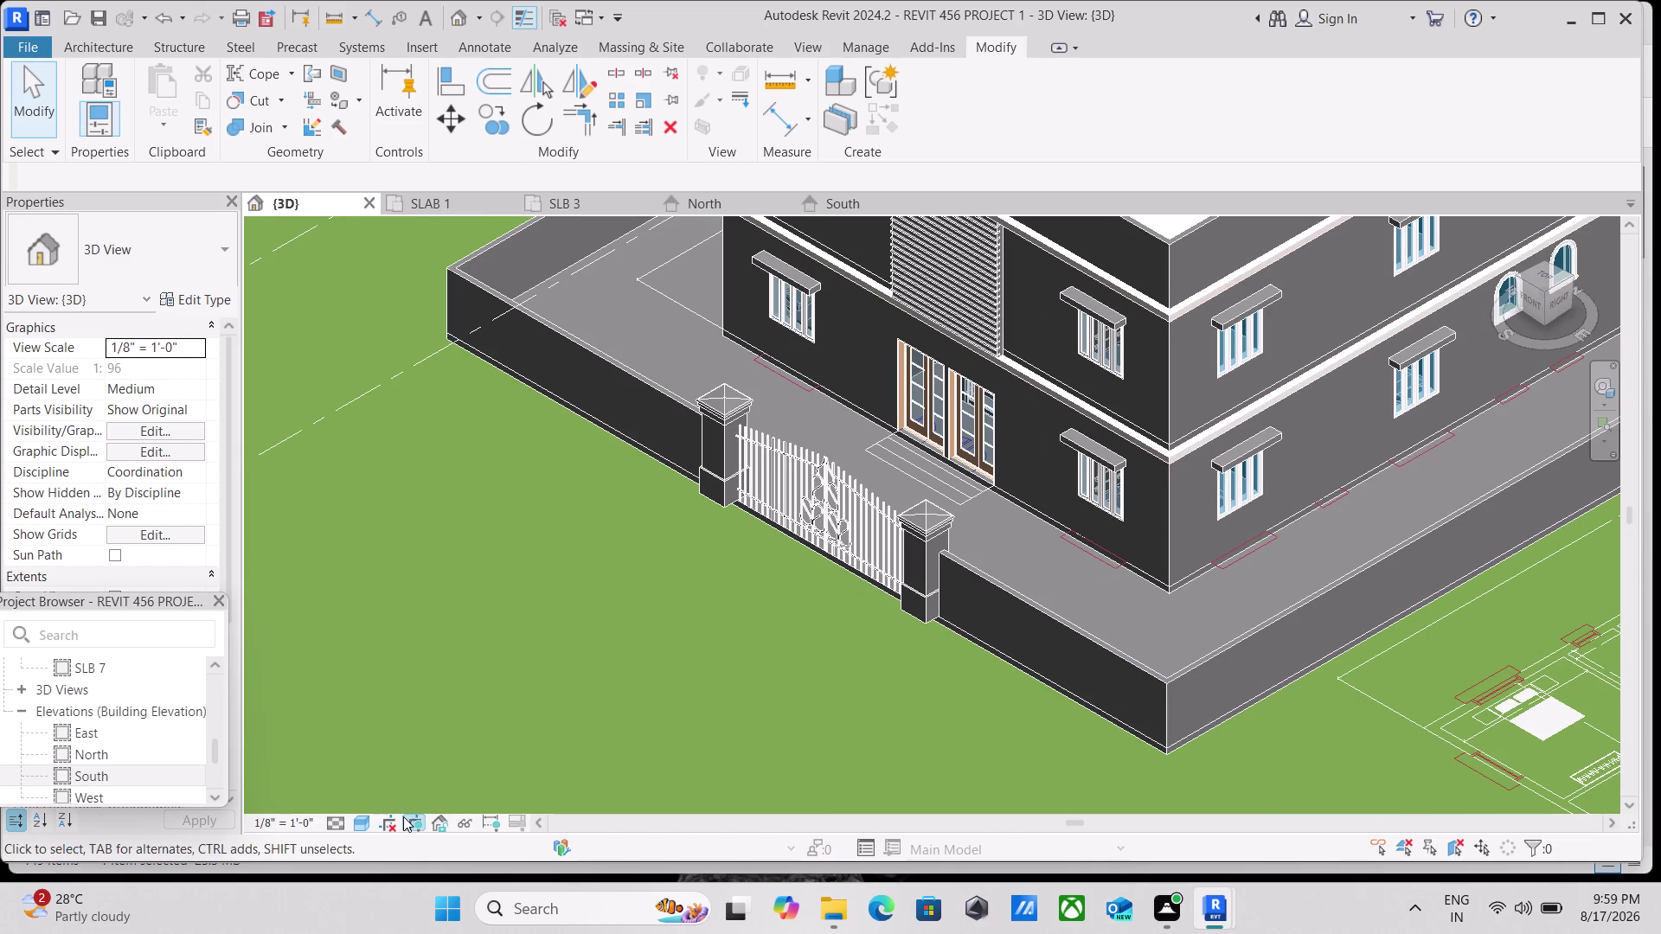
click(336, 834)
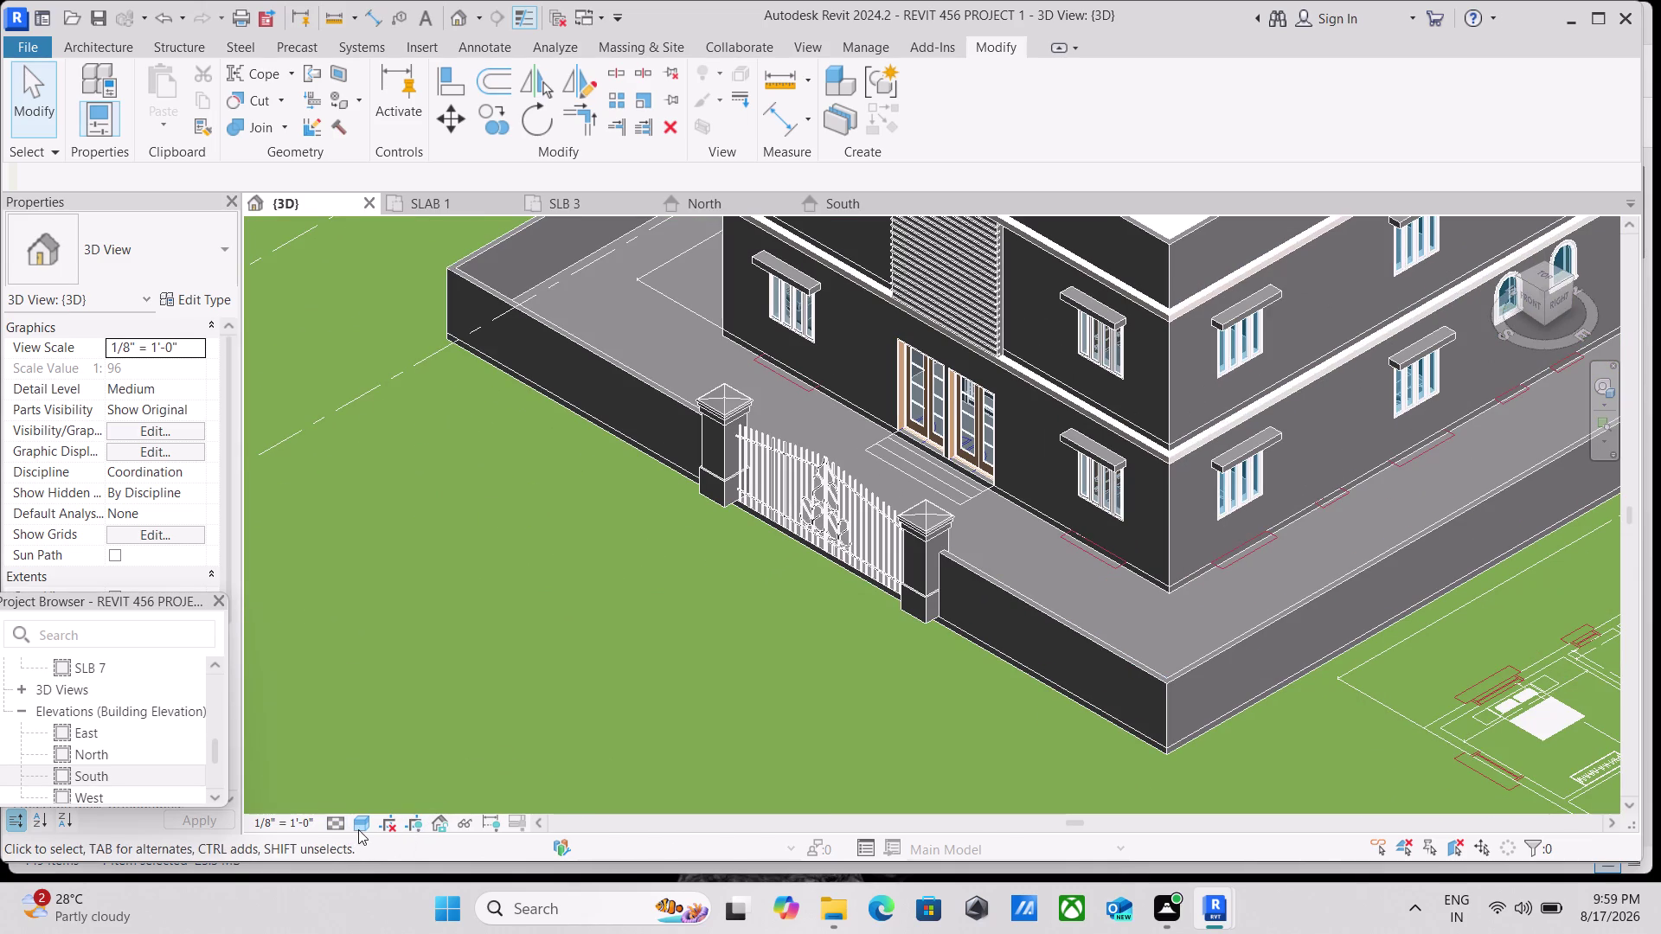
click(358, 830)
click(366, 791)
scroll(down, 3)
scroll(down, 3)
middle_drag(1102, 600, 1028, 699)
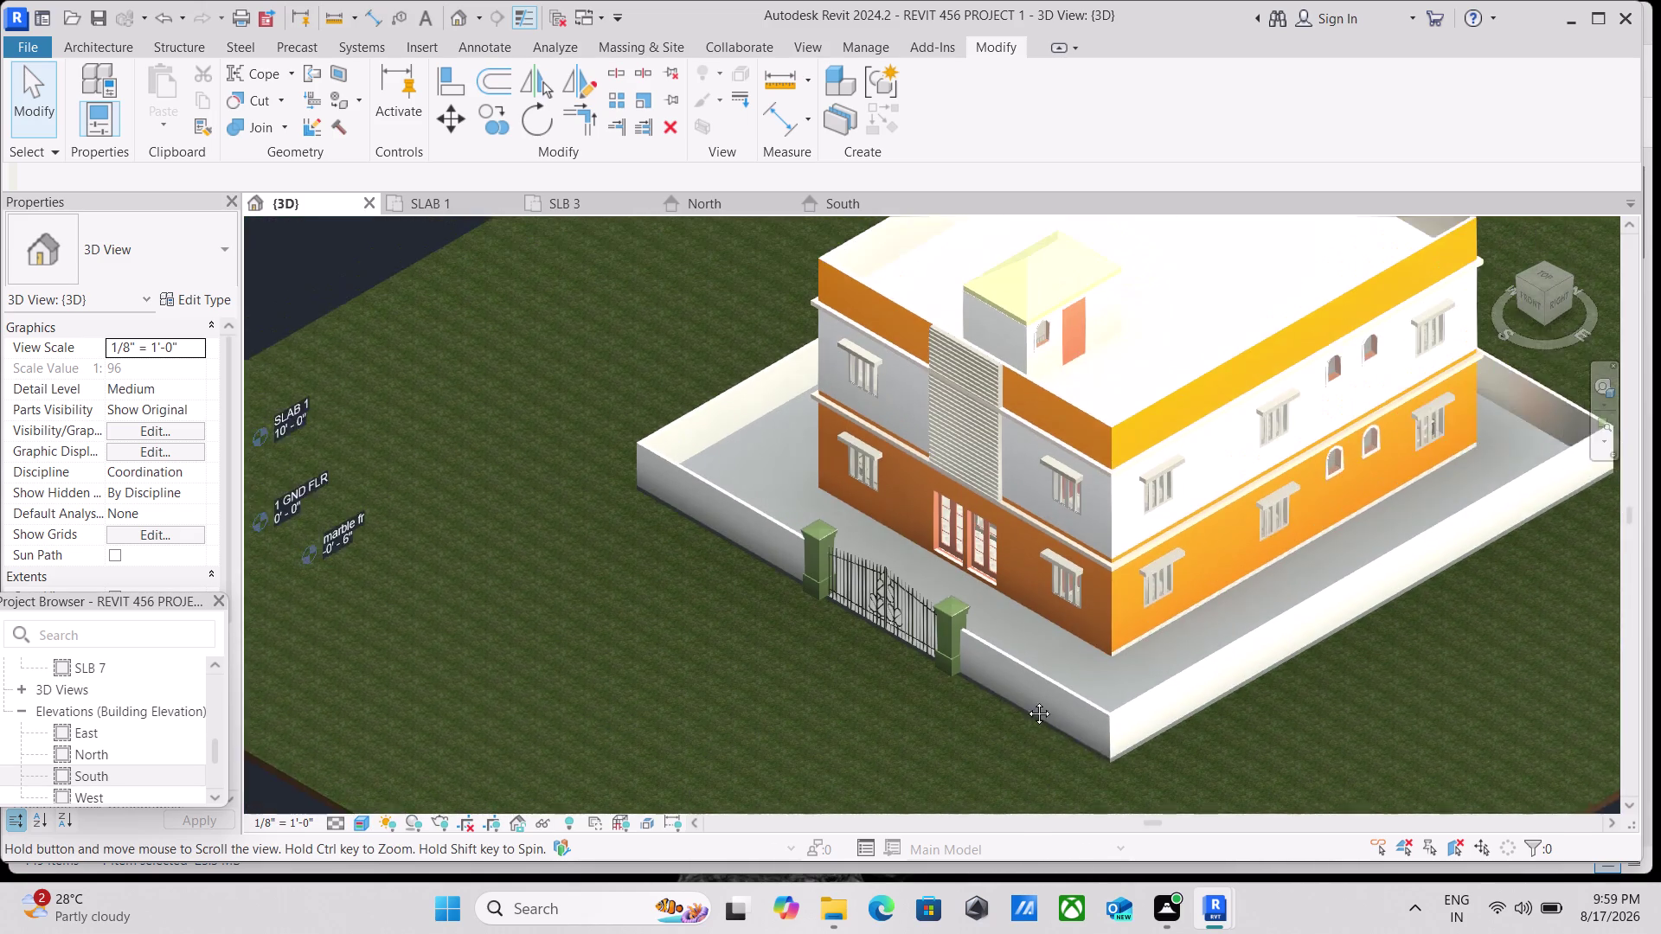
middle_drag(1029, 698, 1000, 721)
scroll(up, 3)
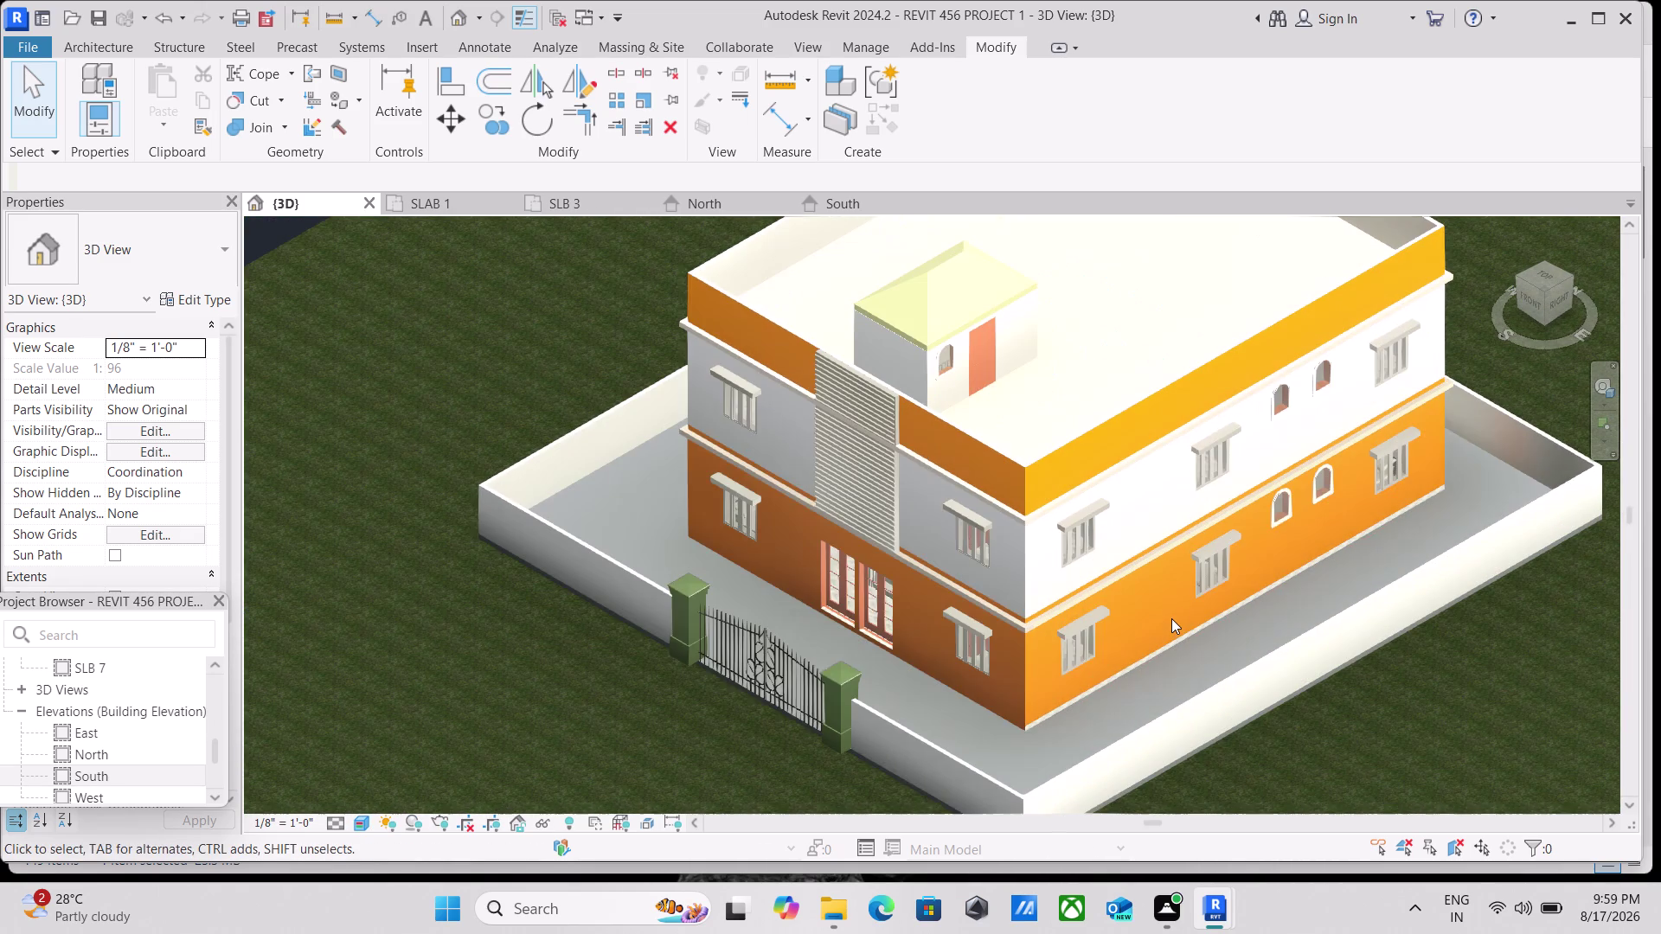
middle_drag(1172, 619, 1072, 735)
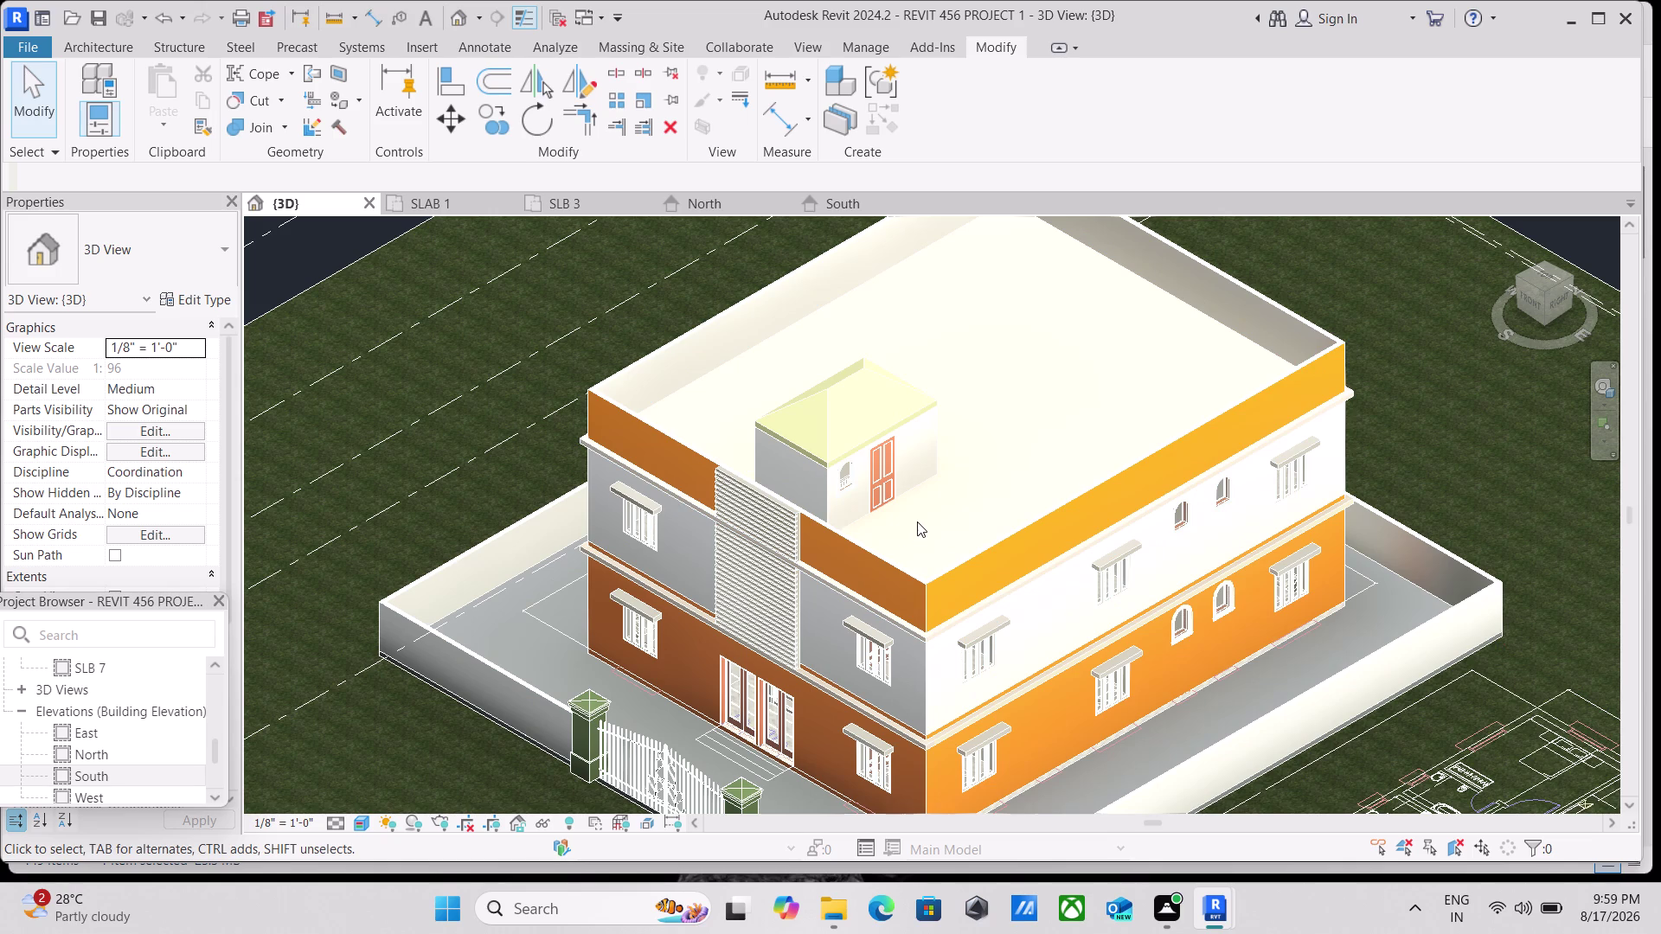
scroll(down, 3)
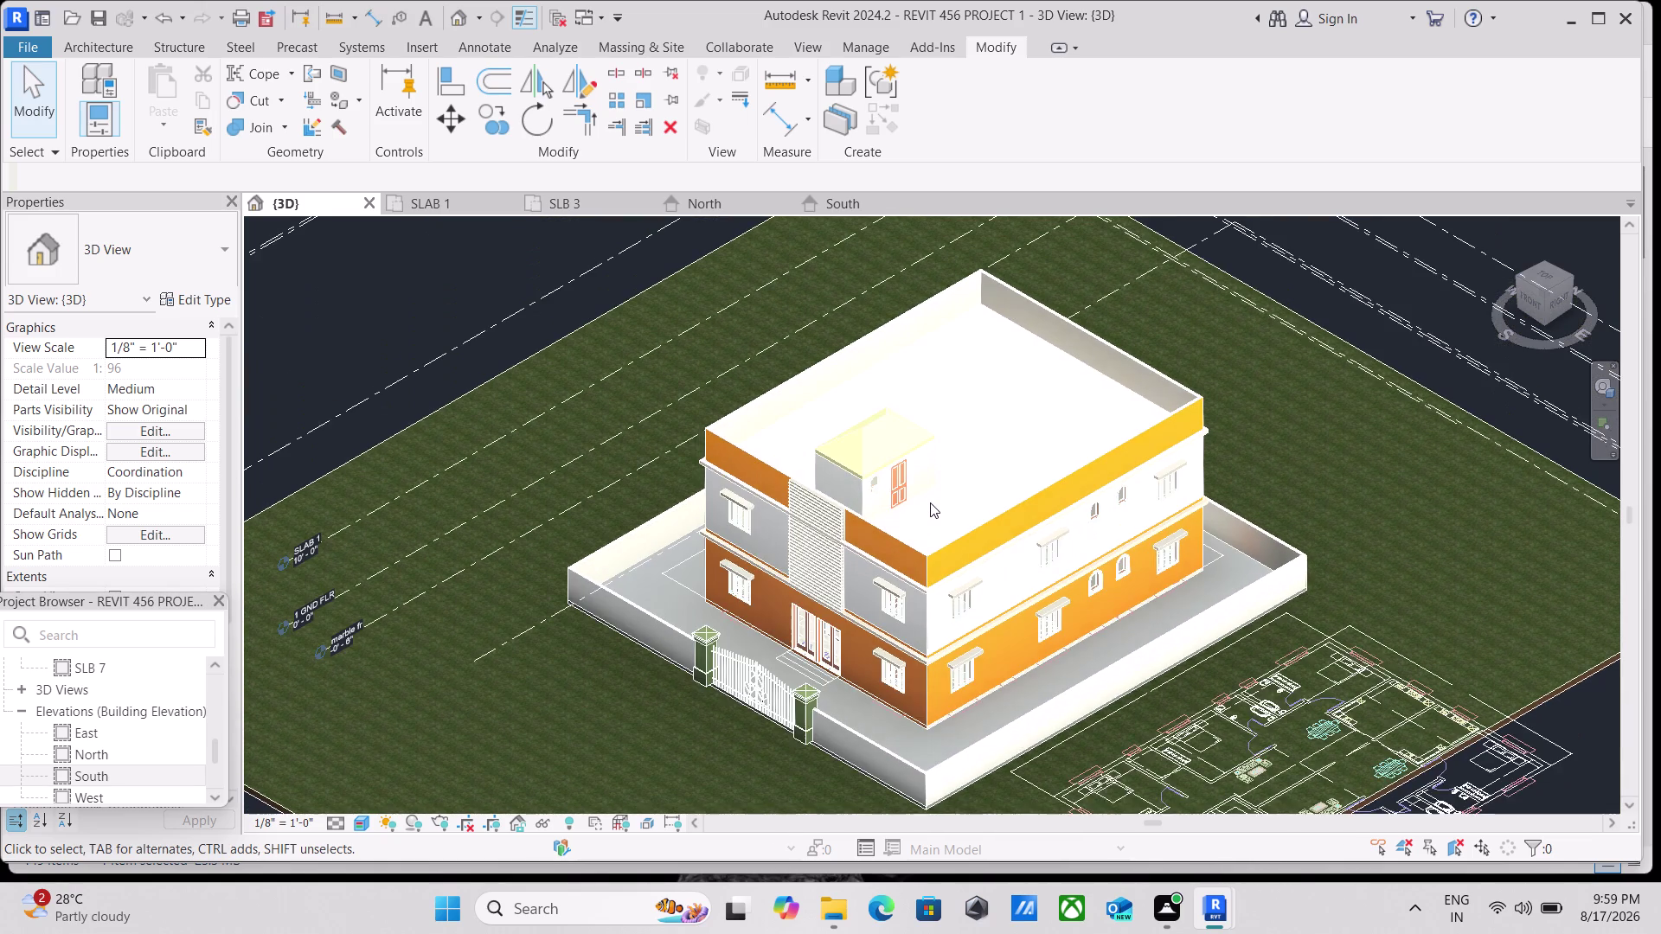
scroll(down, 3)
scroll(up, 3)
scroll(up, 3)
scroll(up, 3)
scroll(up, 3)
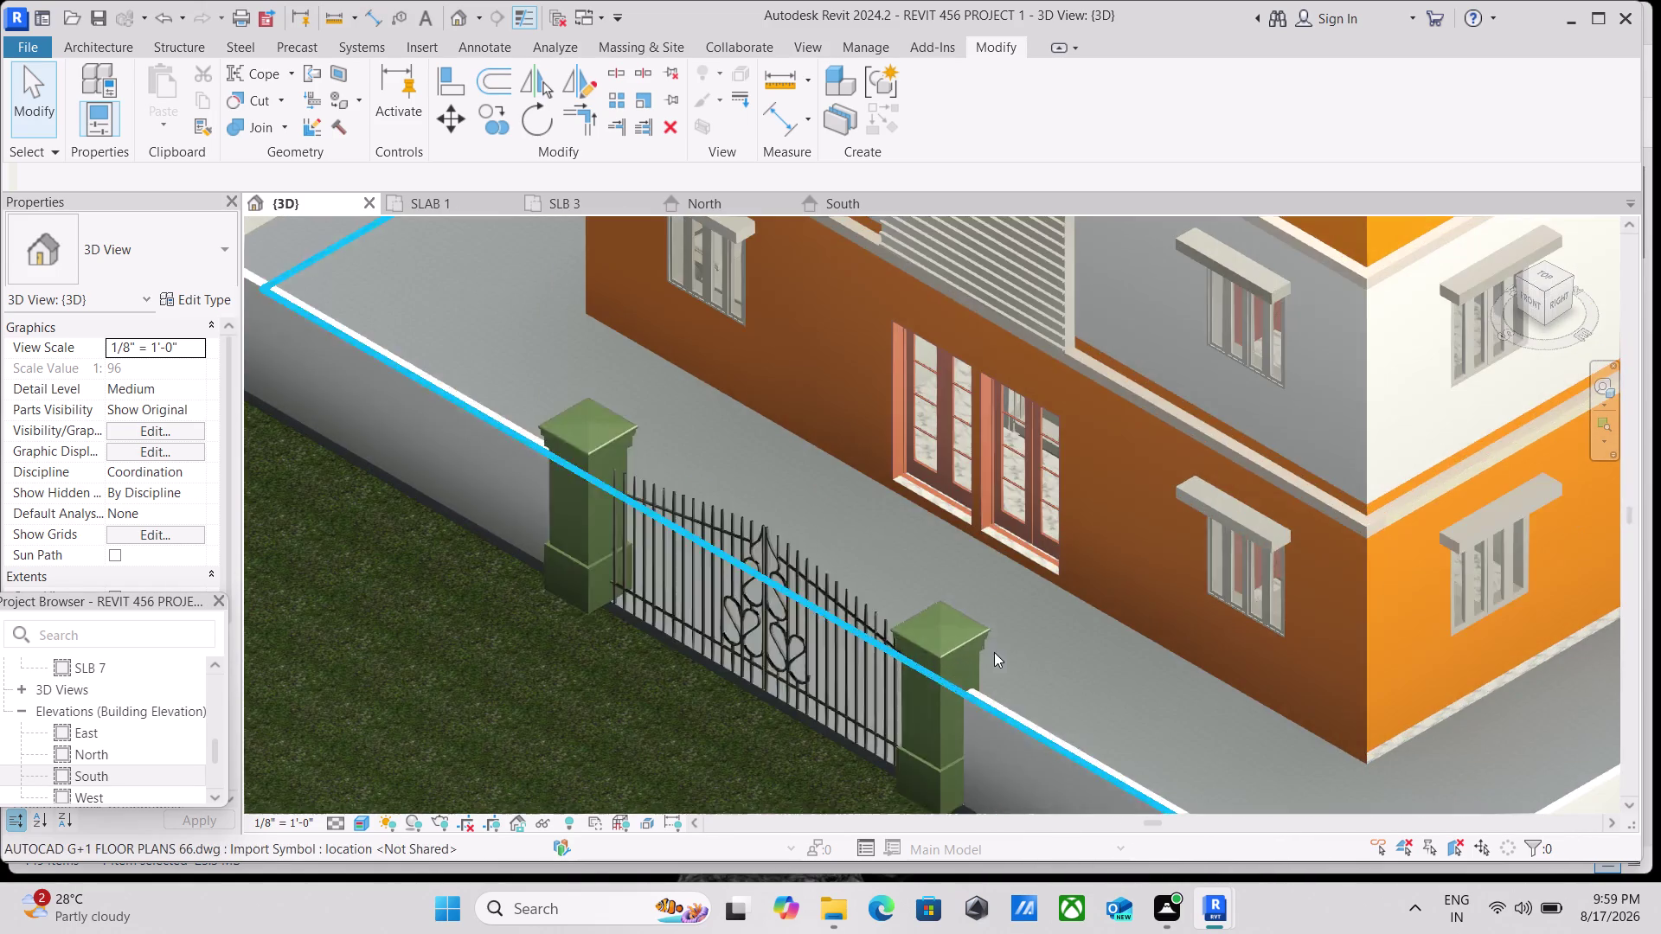
scroll(up, 3)
scroll(down, 3)
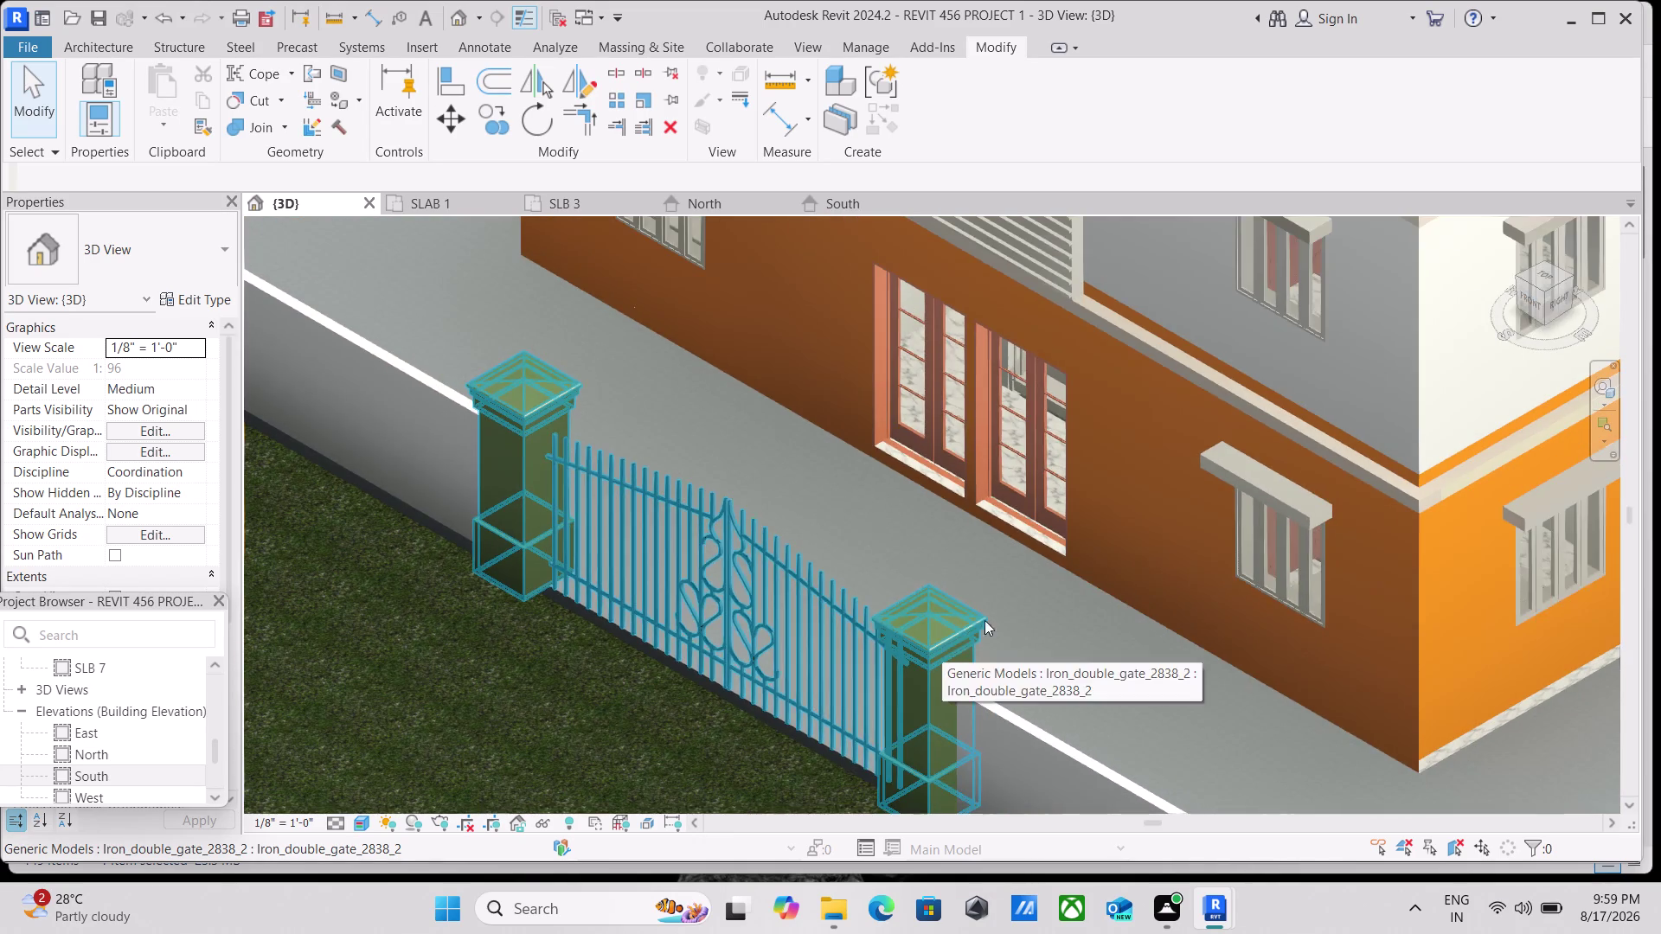
scroll(up, 3)
scroll(up, 3)
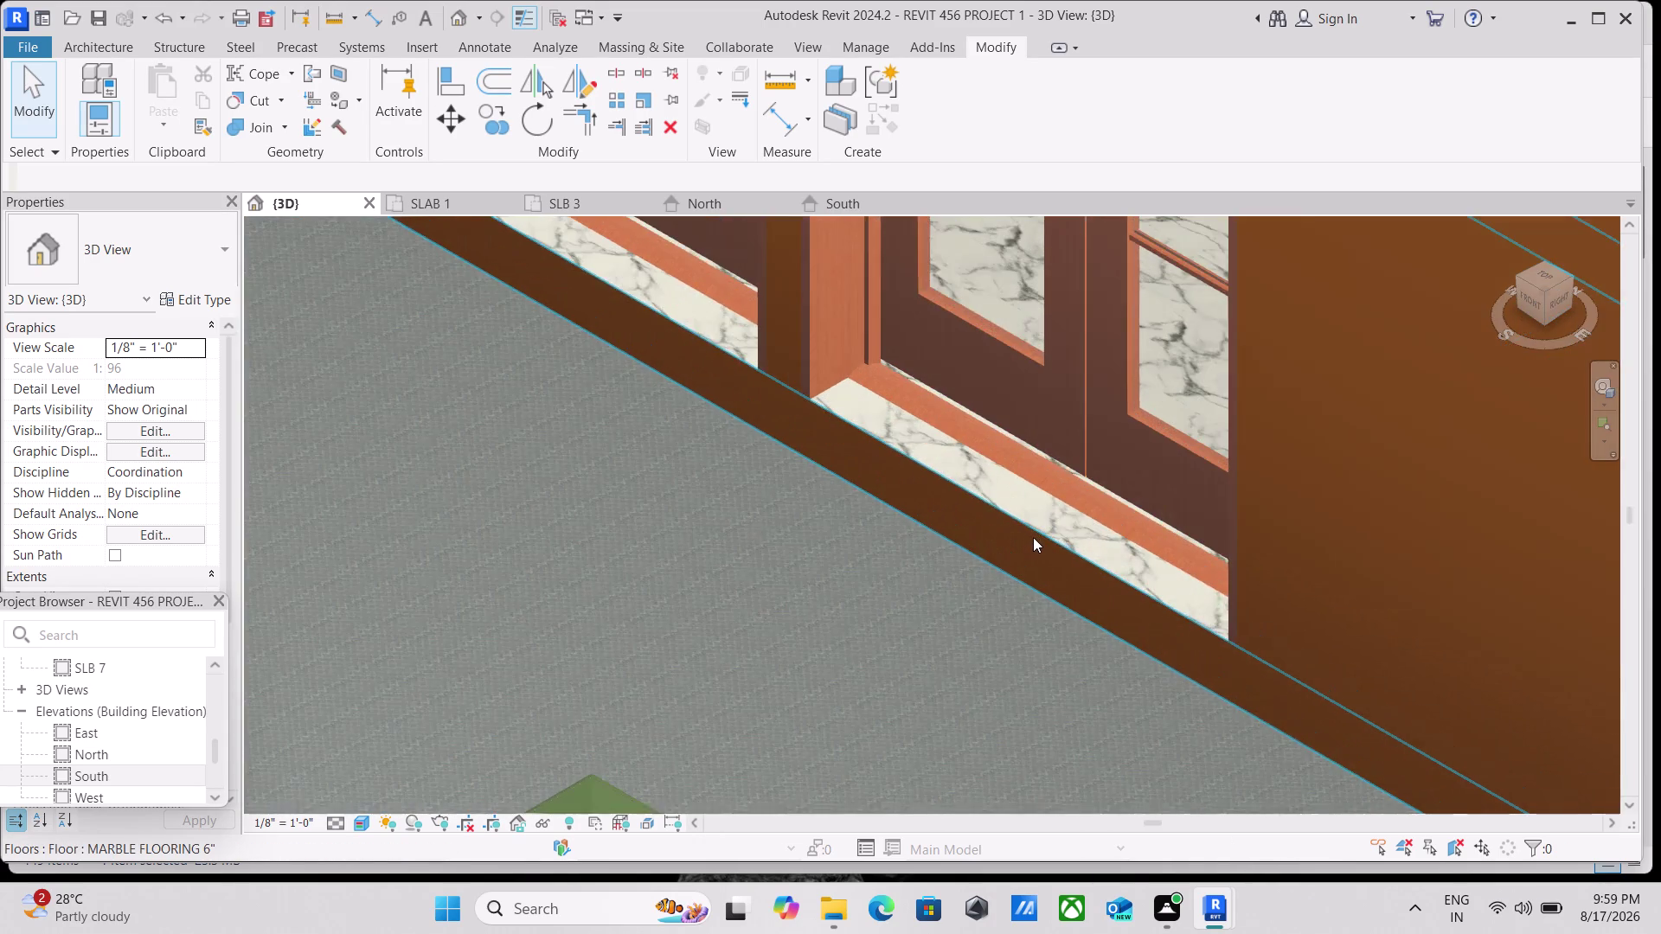
scroll(up, 3)
scroll(down, 3)
scroll(down, 3)
scroll(down, 3)
scroll(down, 3)
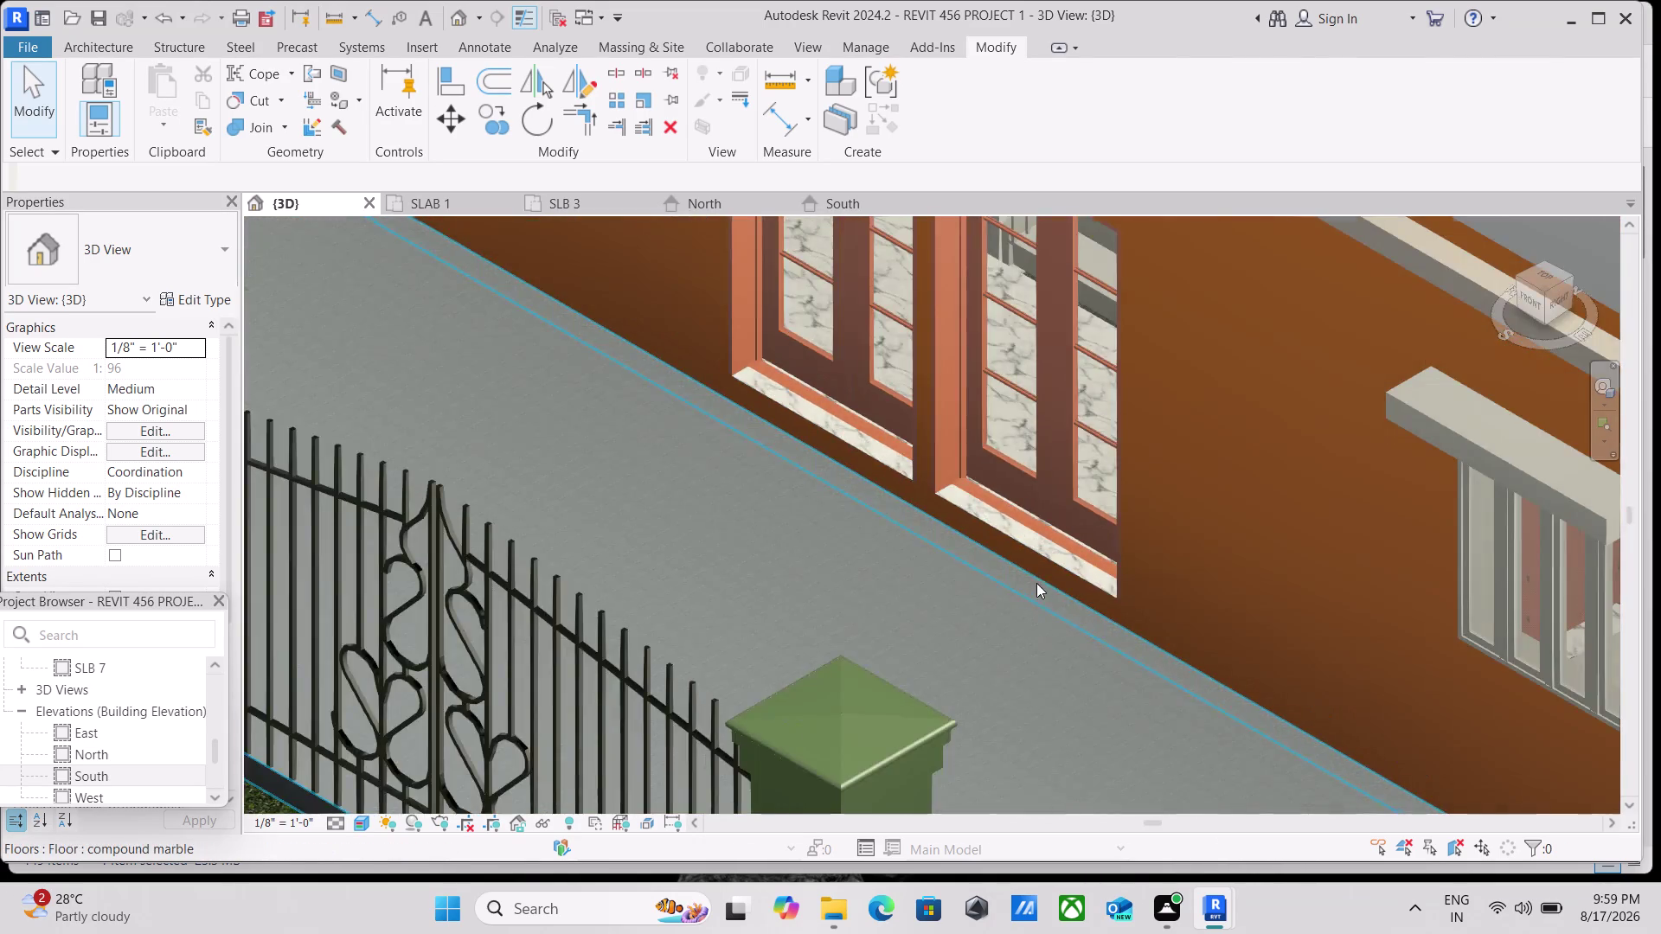
scroll(down, 3)
scroll(down, 3)
scroll(down, 3)
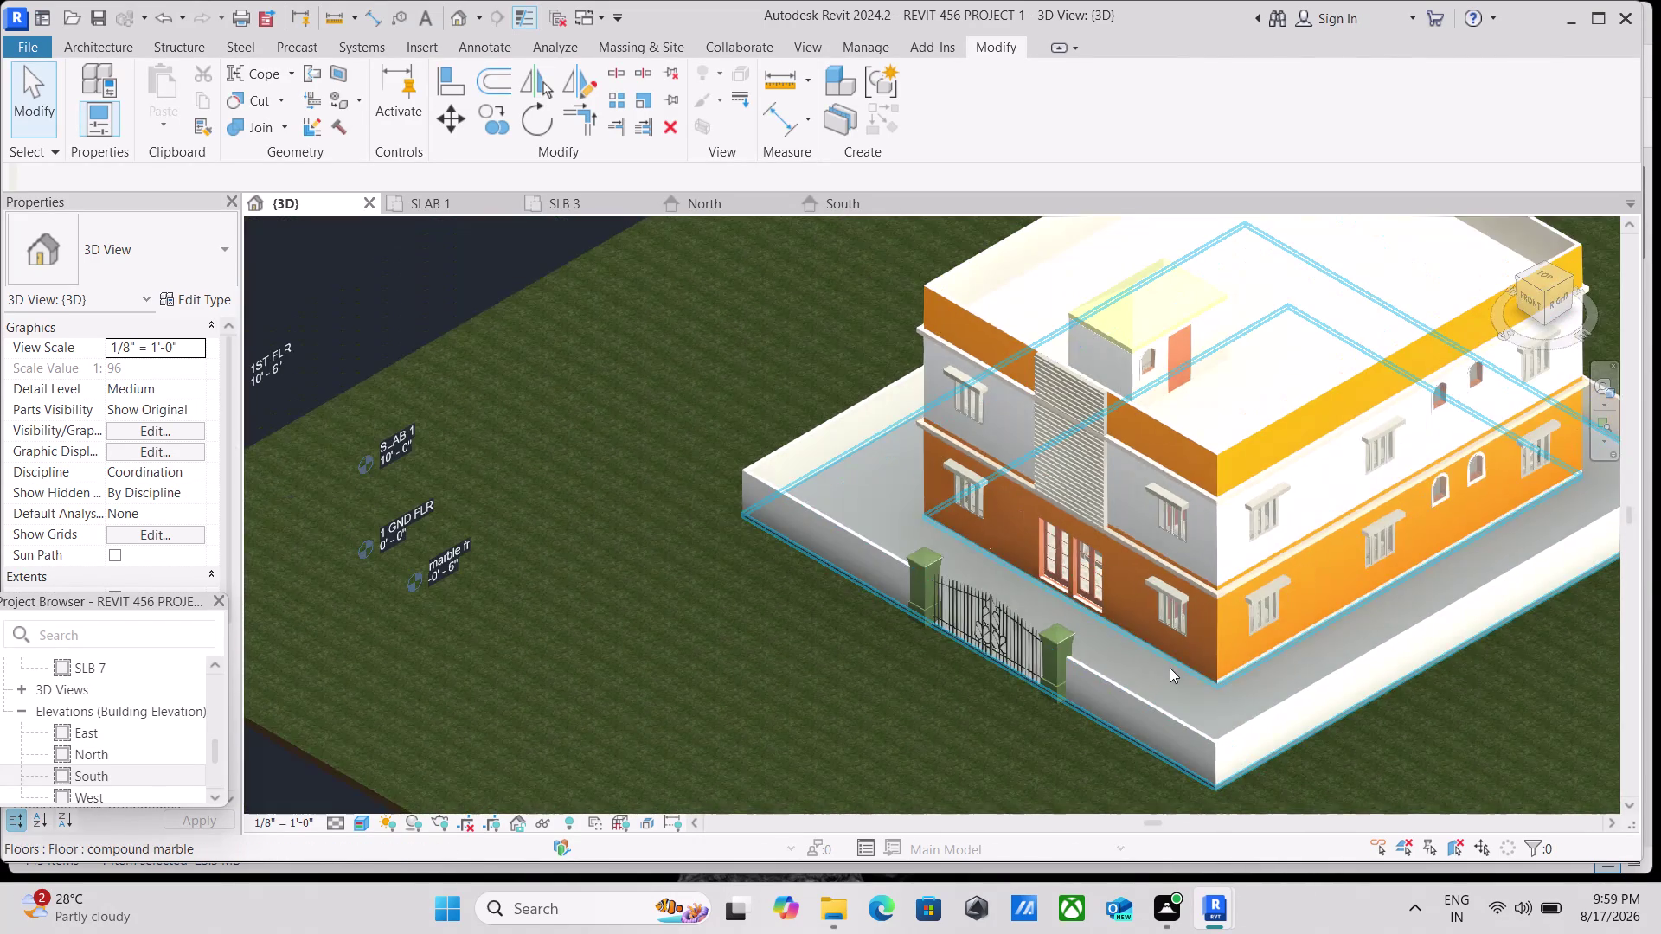
middle_drag(1170, 668, 1119, 727)
scroll(down, 3)
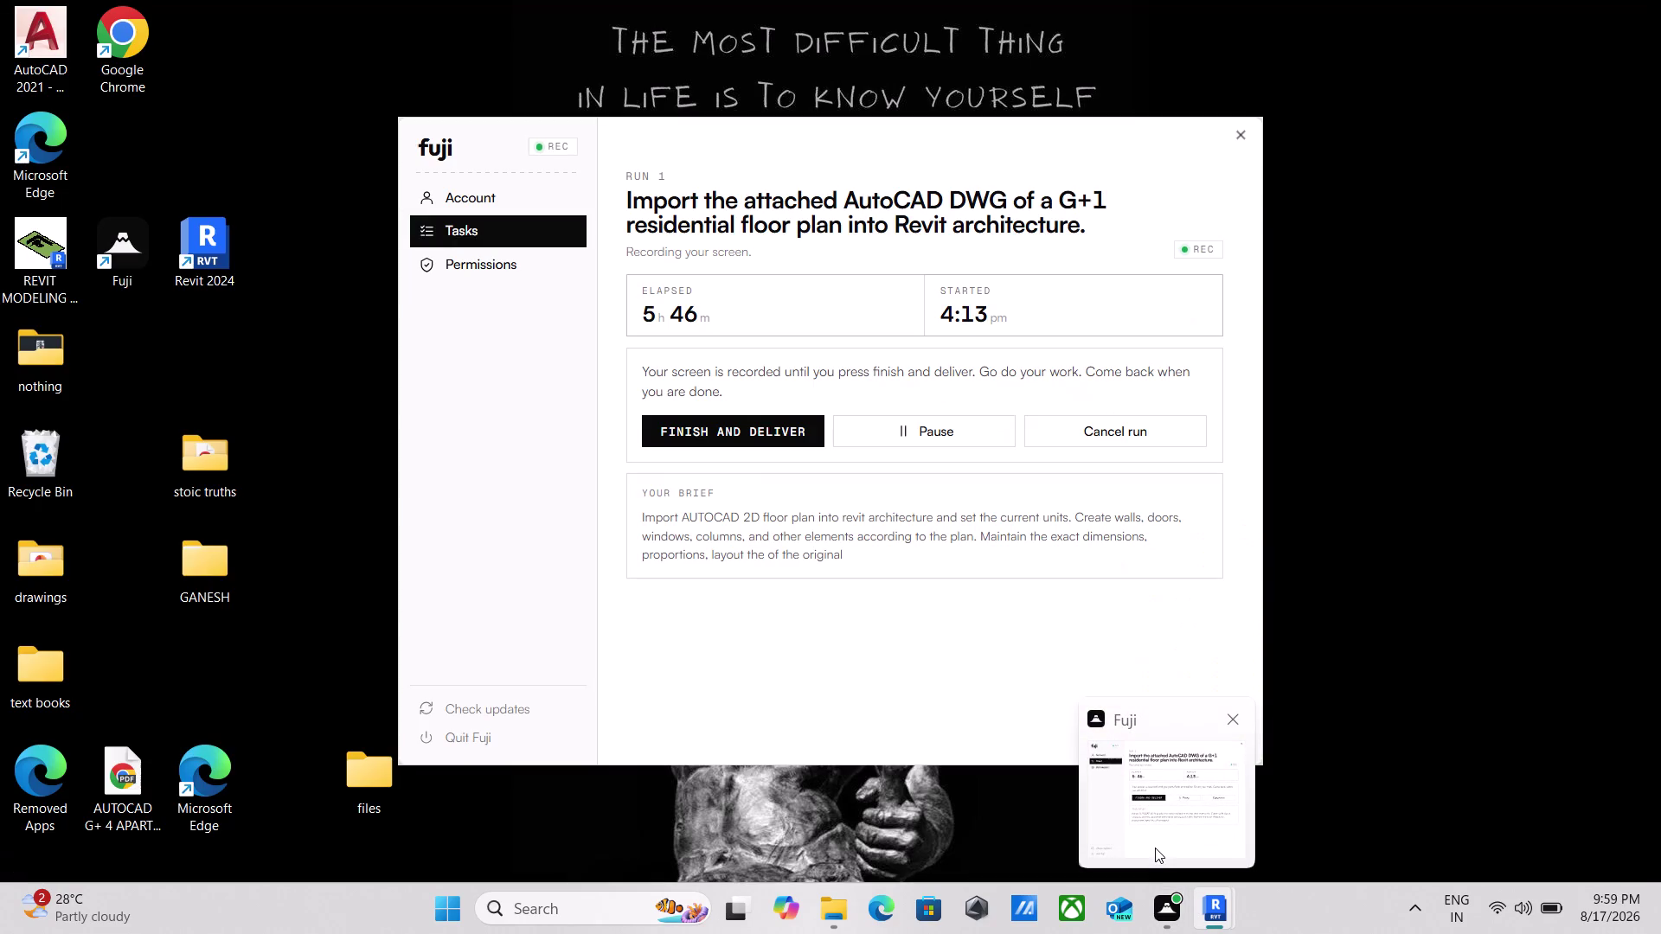
scroll(up, 3)
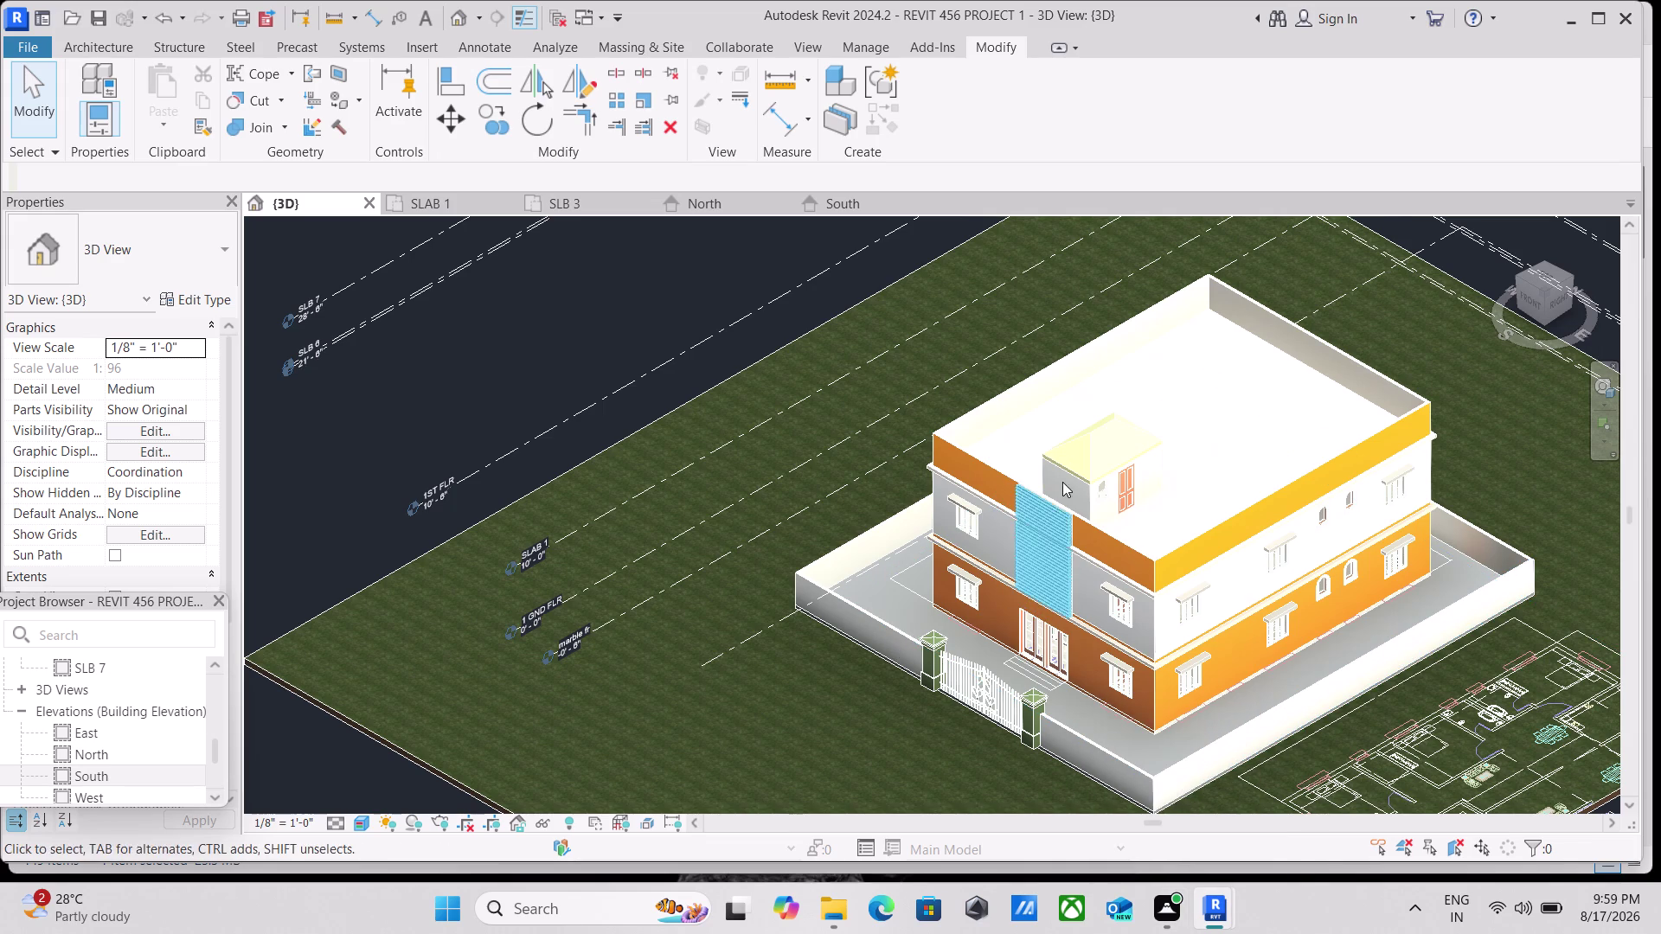
Pan and zoom around the house to inspect the rooftop, front facade and louvers.
scroll(up, 3)
scroll(up, 3)
middle_drag(1219, 535, 1218, 535)
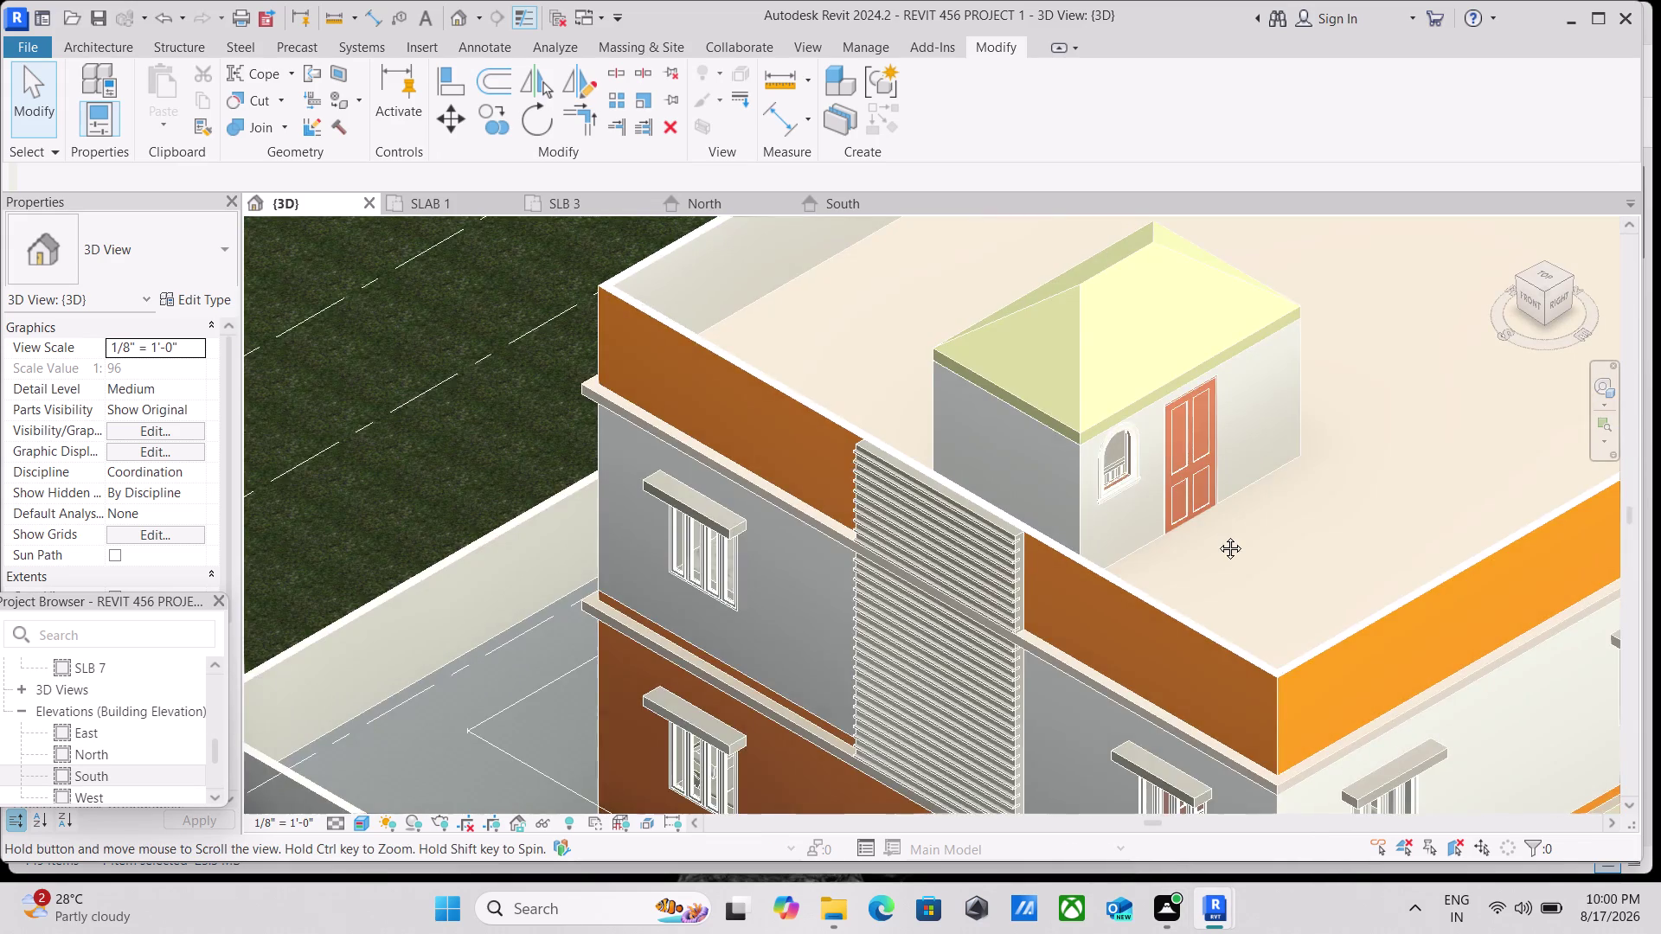
middle_drag(1218, 535, 834, 648)
scroll(down, 3)
scroll(down, 3)
scroll(down, 3)
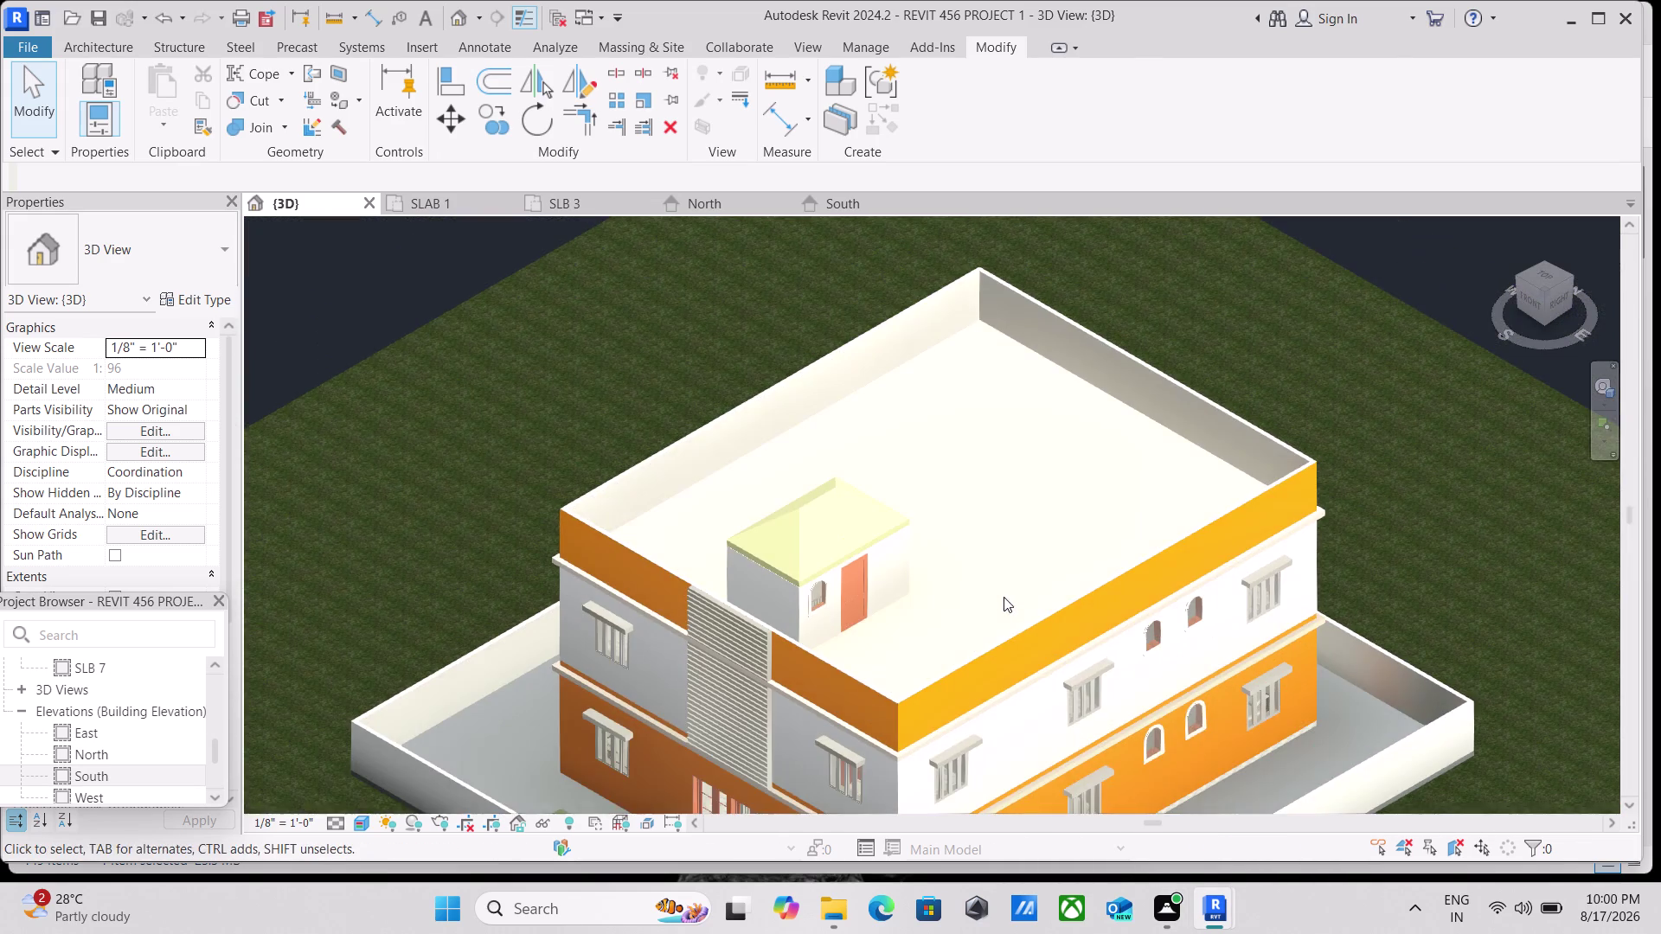
middle_drag(1005, 598, 972, 624)
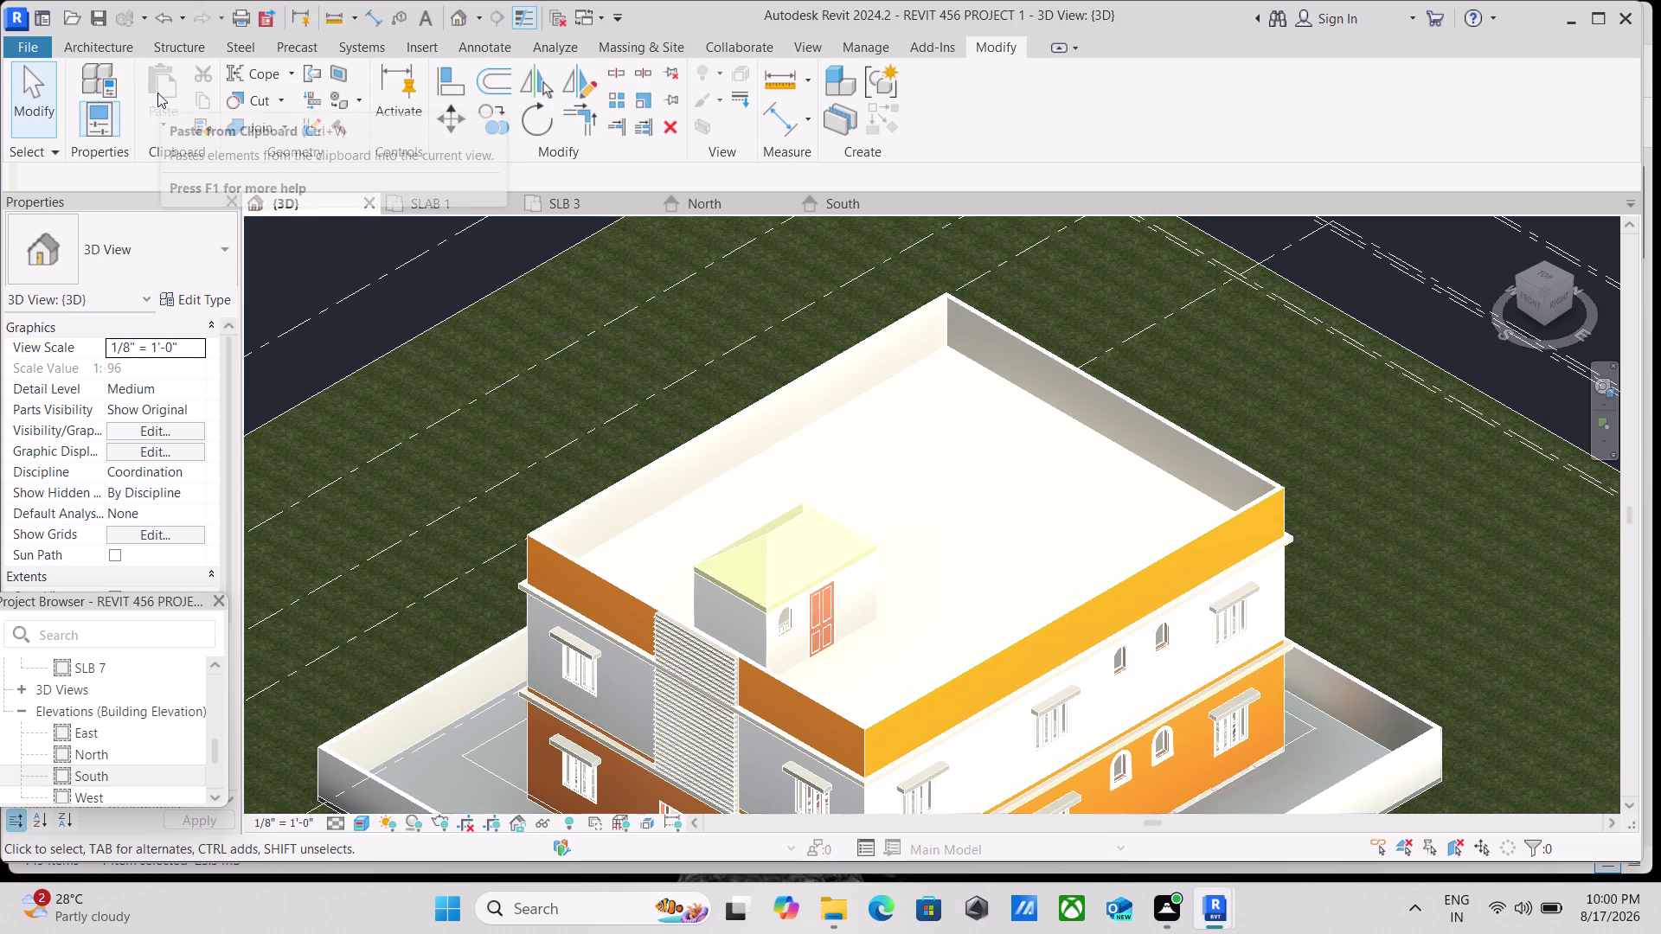
text(re)
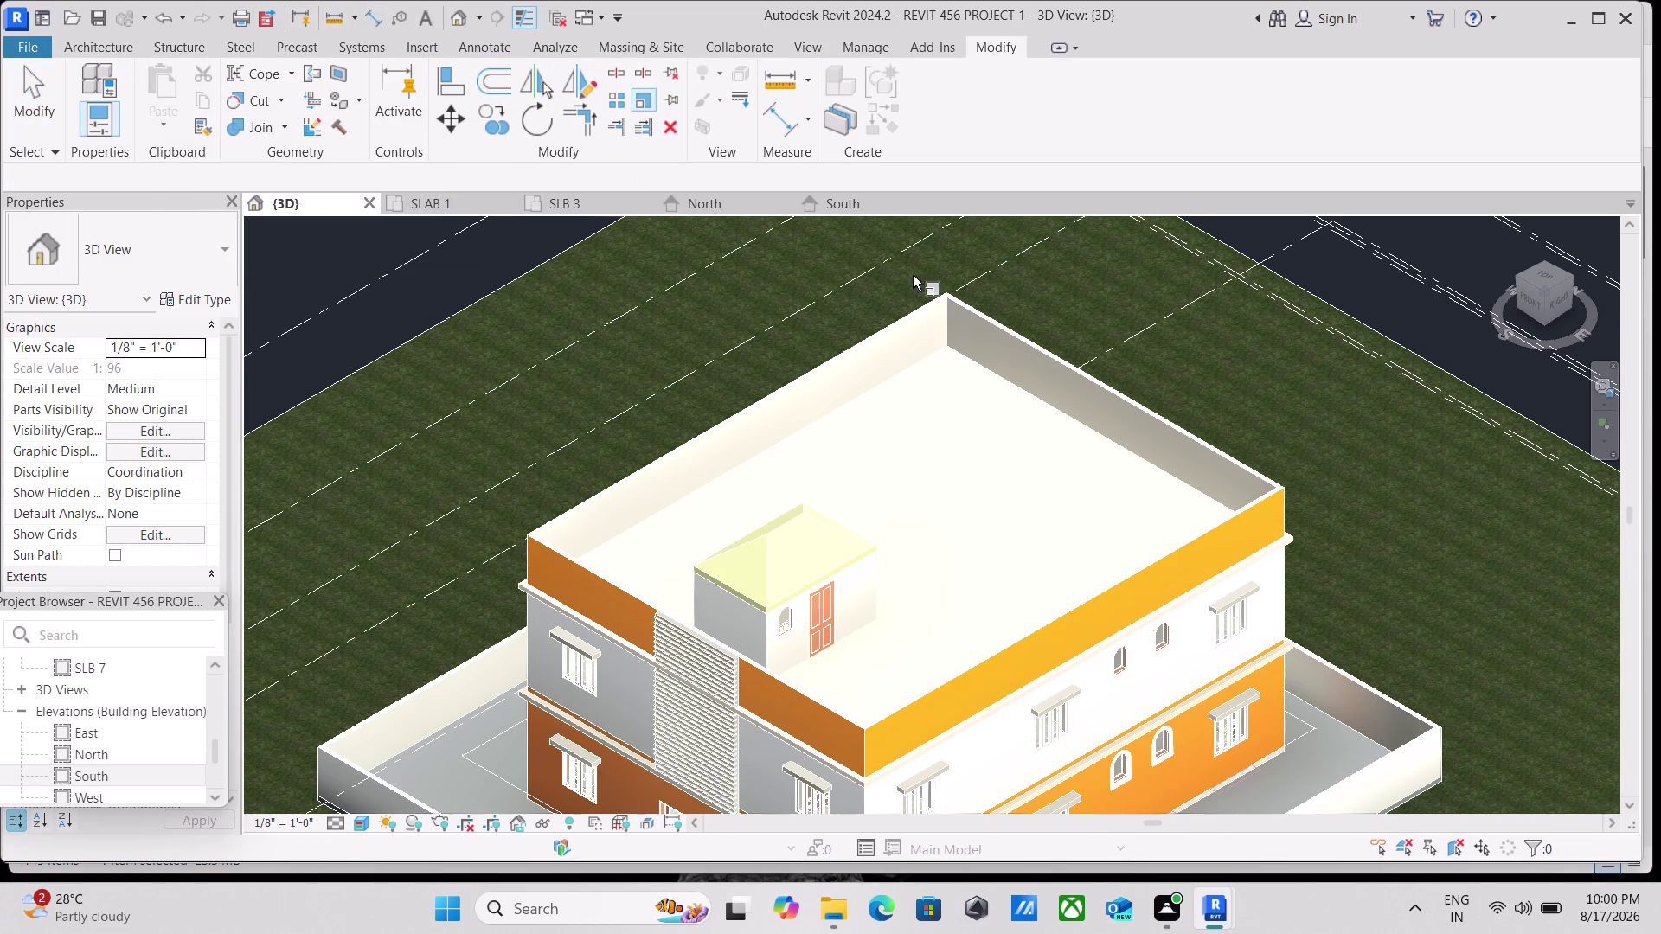
scroll(down, 3)
scroll(down, 3)
scroll(down, 3)
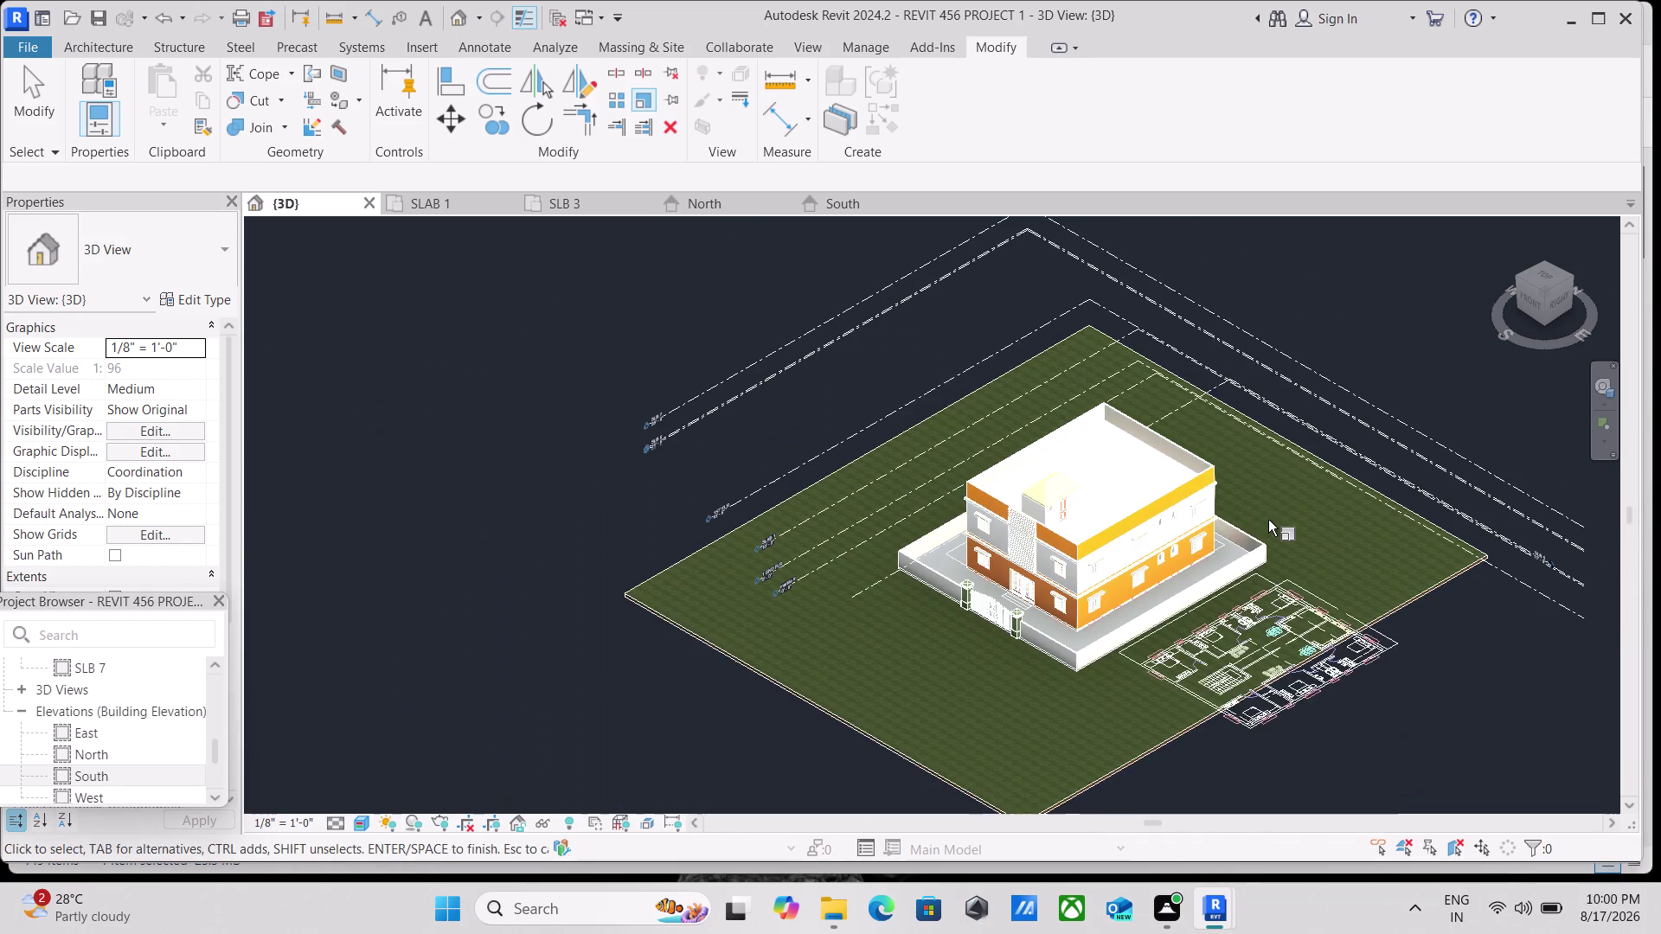
scroll(up, 3)
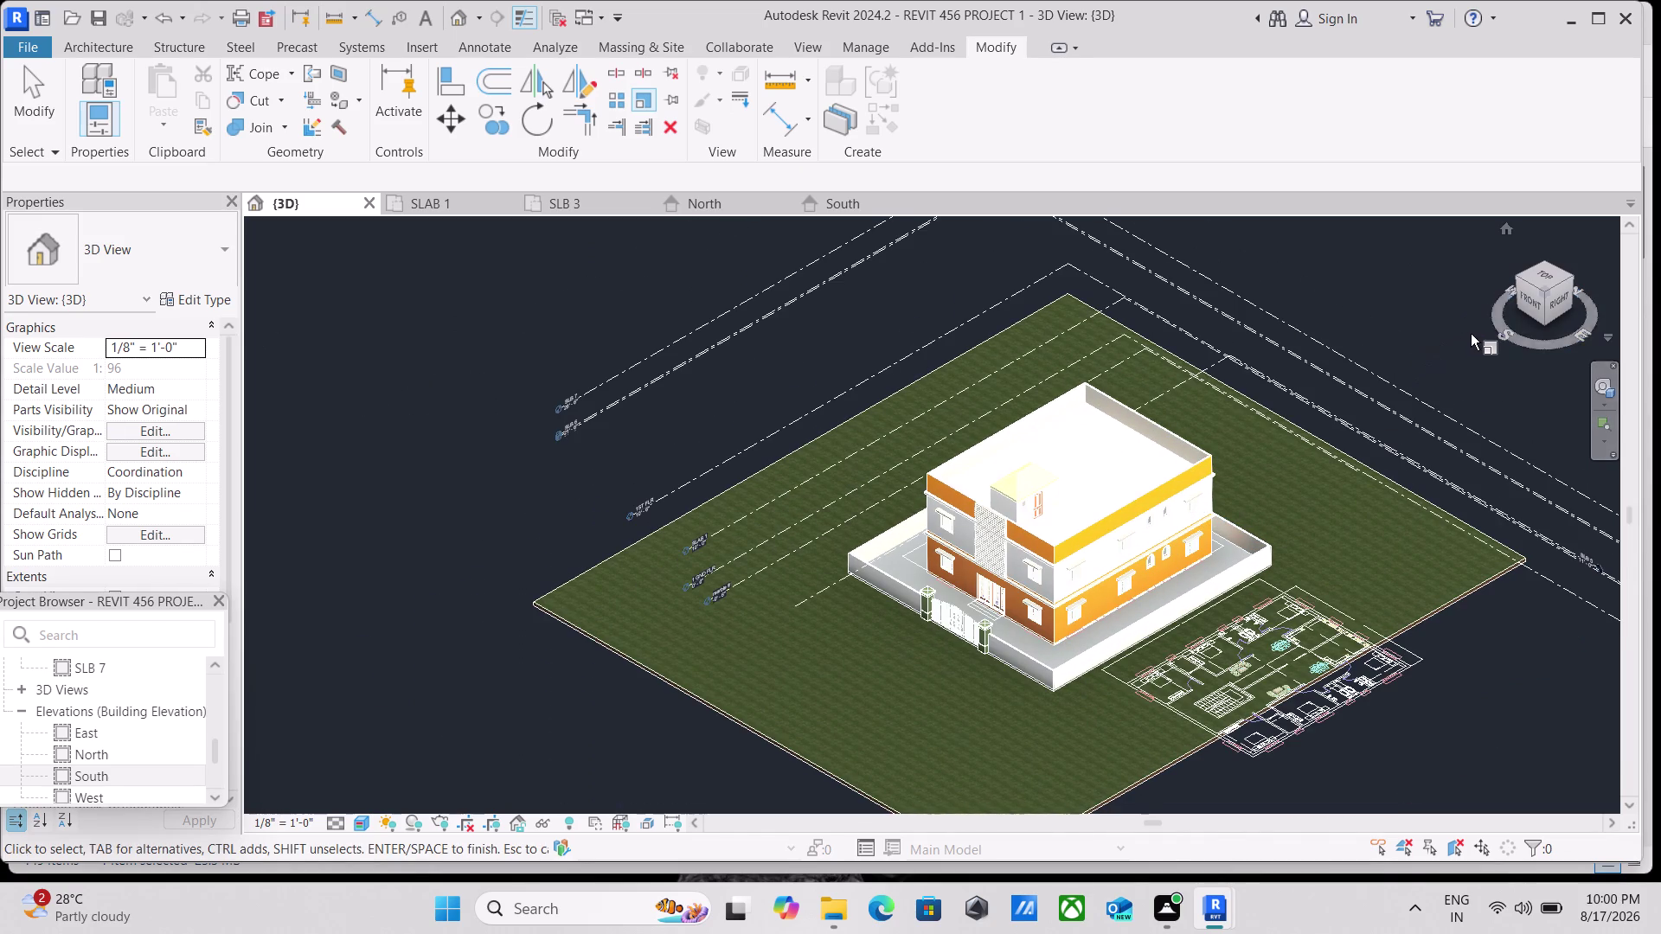
key(Escape)
key(Escape)
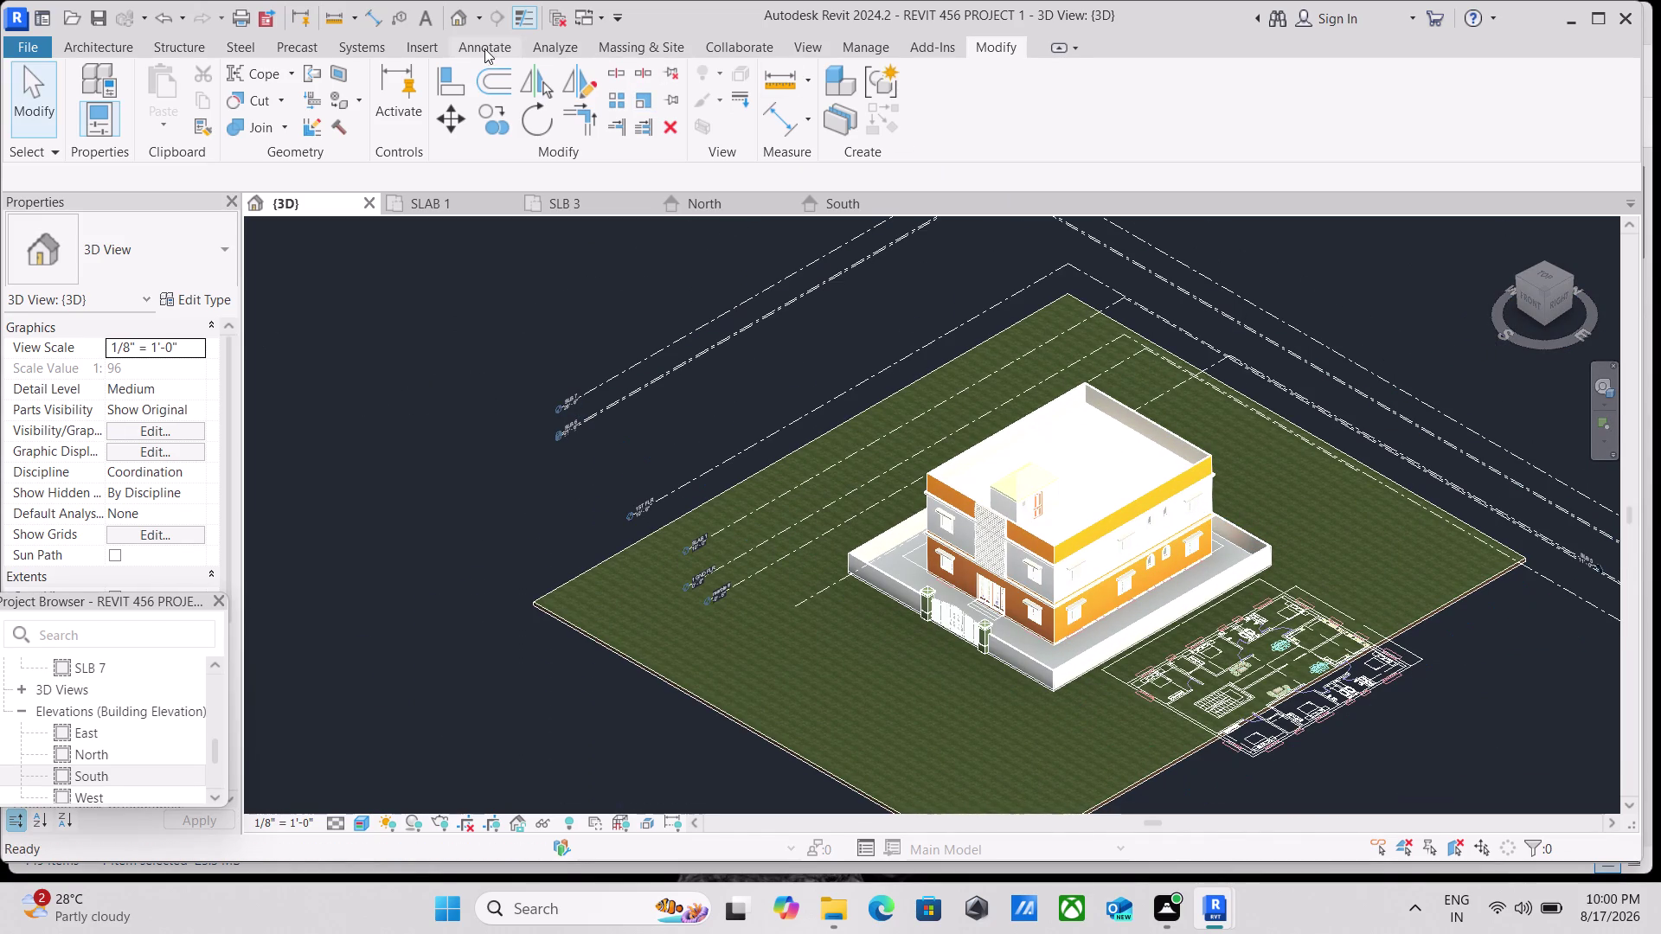
scroll(up, 3)
scroll(up, 3)
scroll(up, 3)
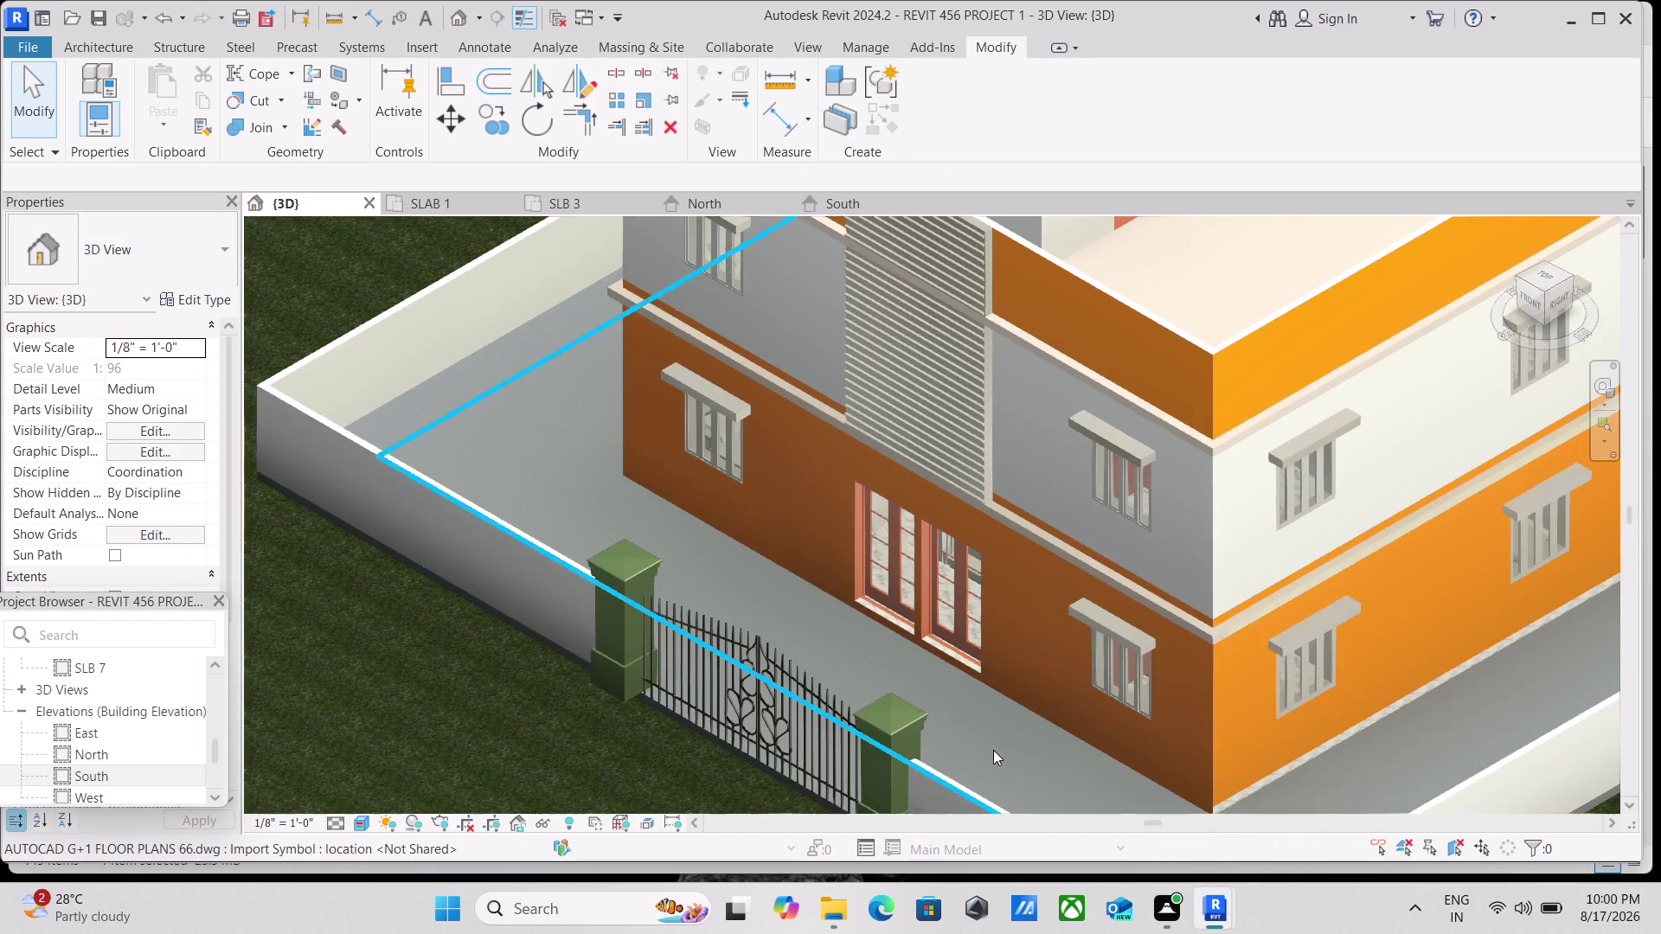
scroll(down, 3)
middle_drag(1042, 721, 1085, 790)
scroll(down, 3)
middle_drag(1122, 743, 1115, 797)
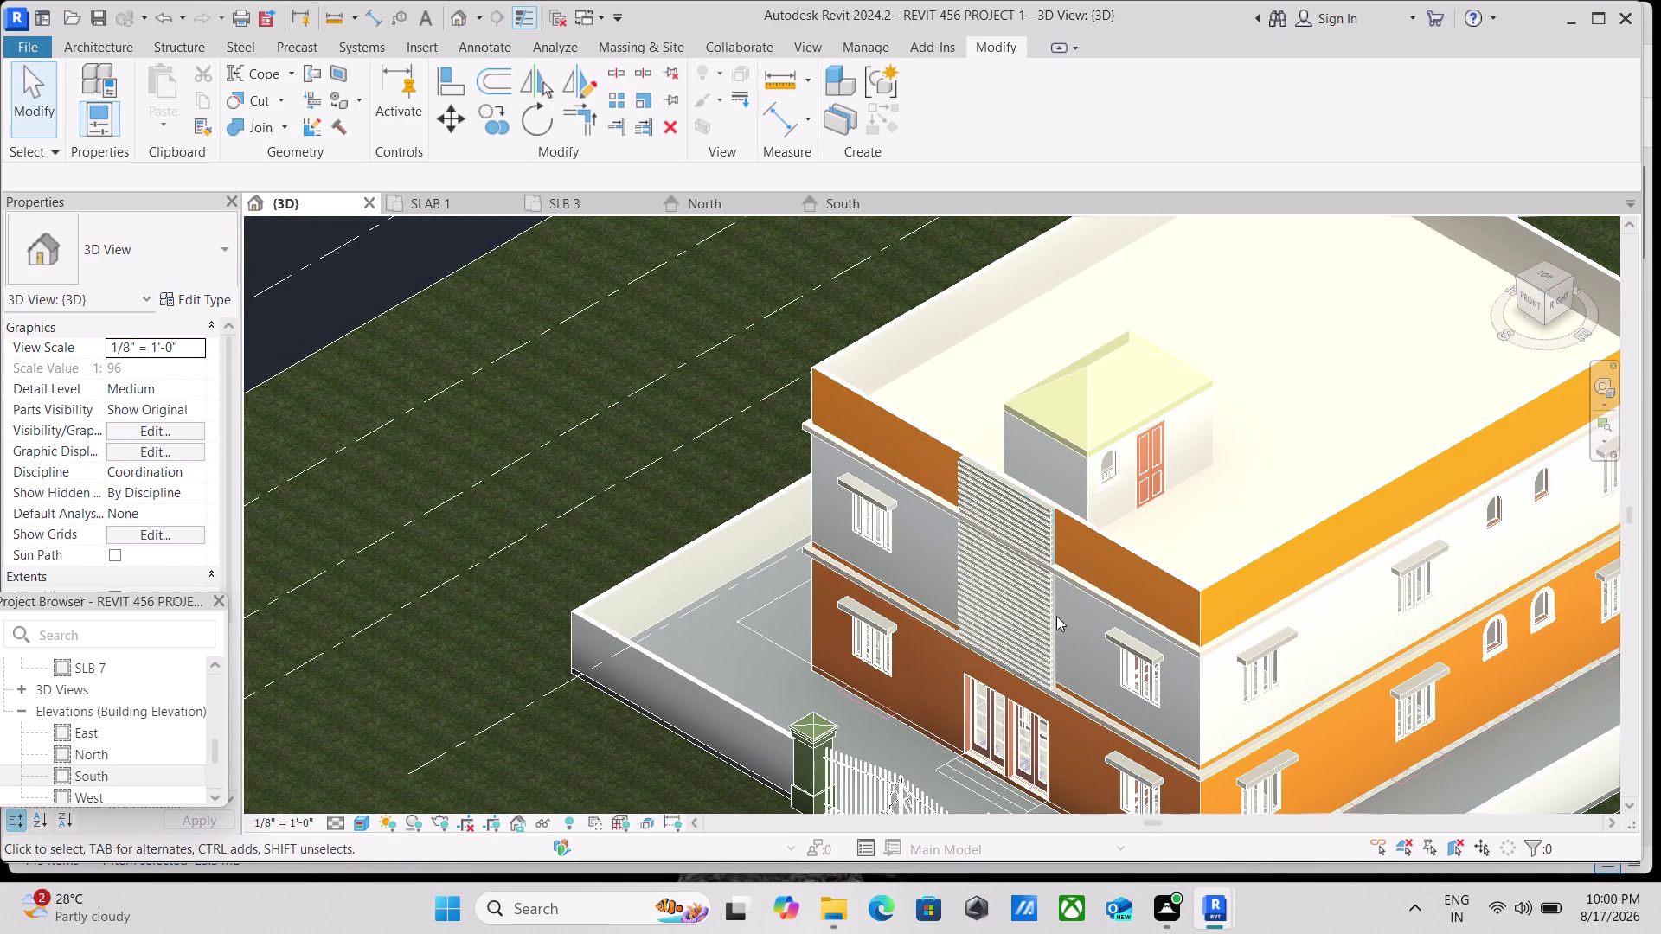
scroll(up, 3)
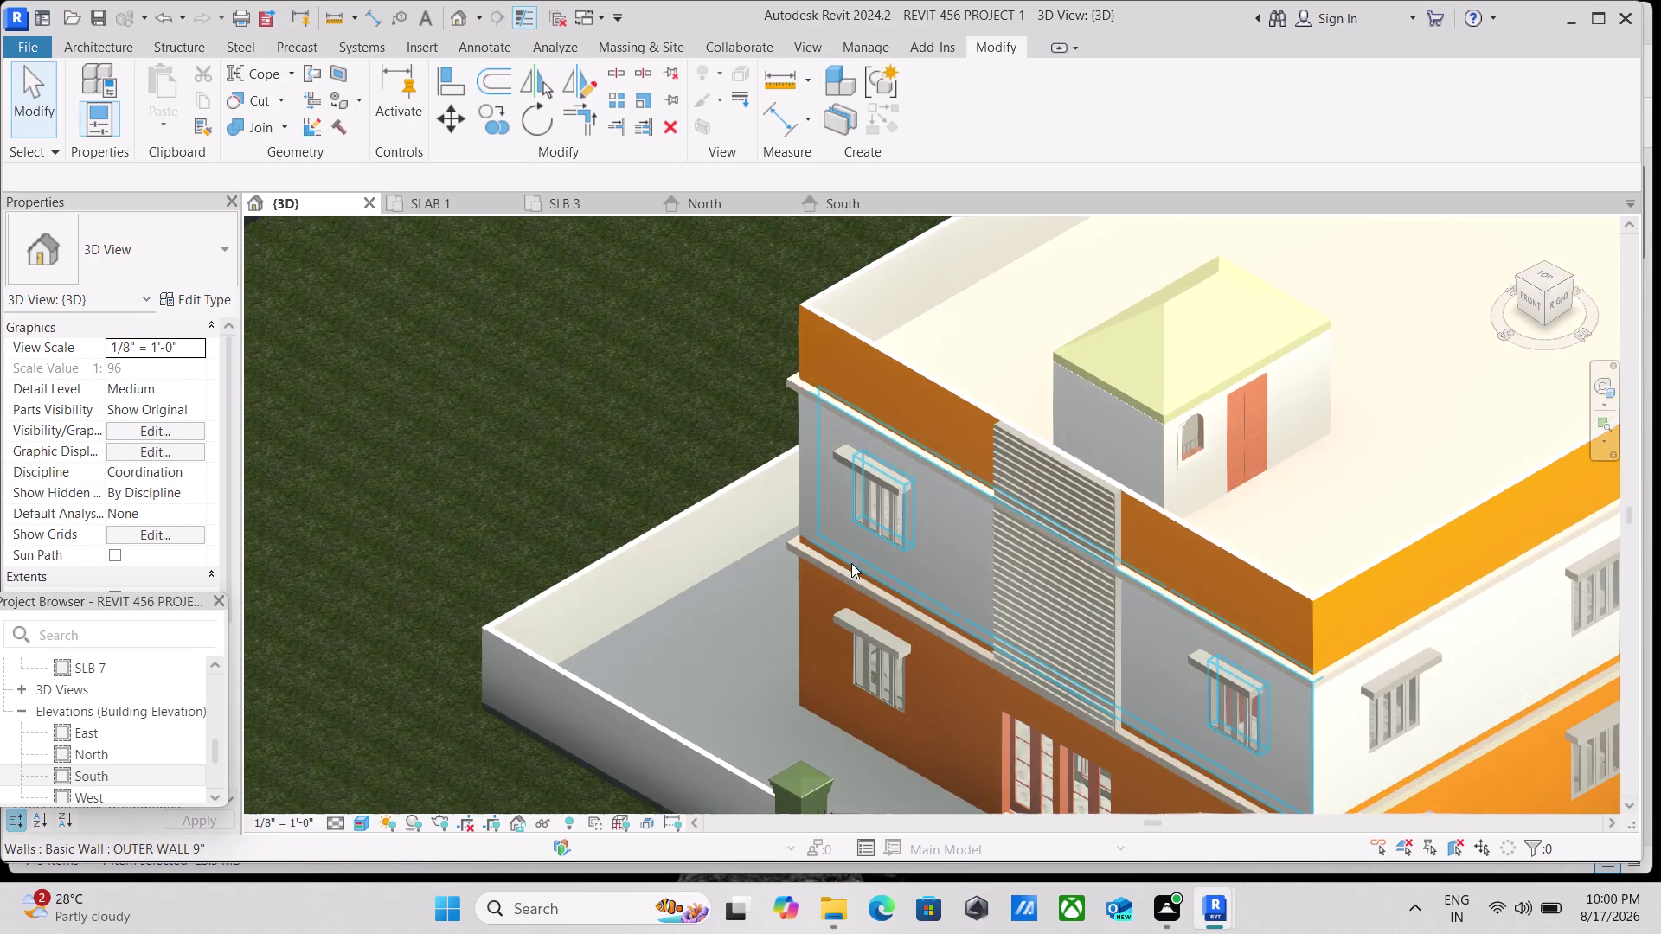
scroll(up, 3)
scroll(down, 3)
scroll(down, 3)
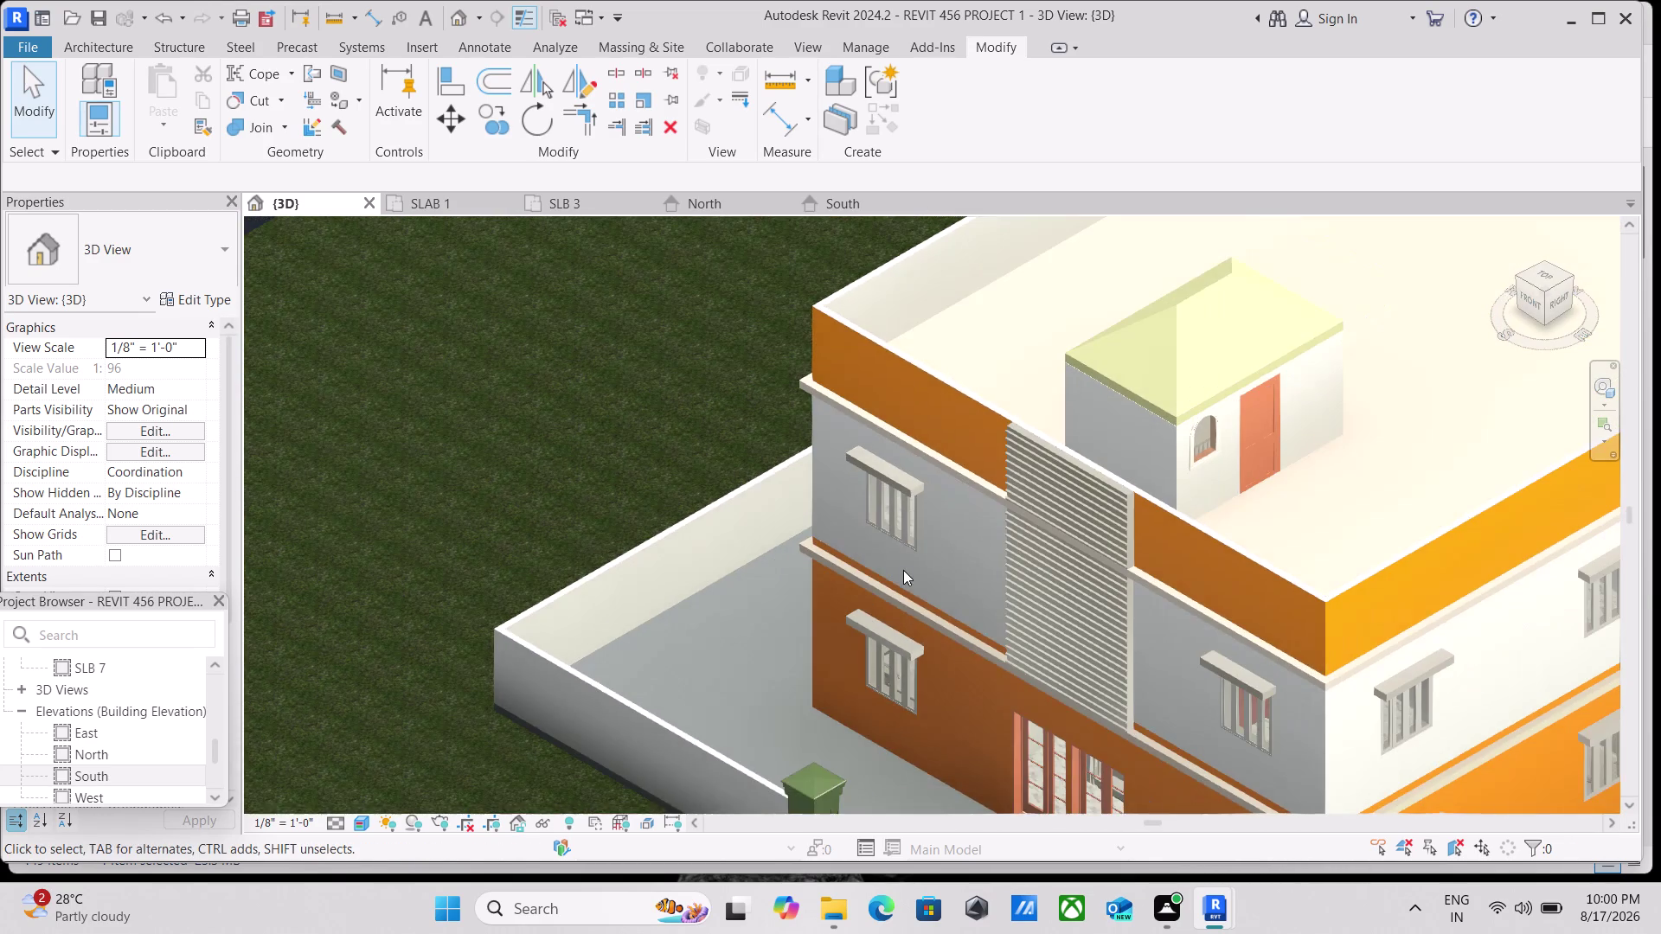
middle_drag(902, 575, 868, 608)
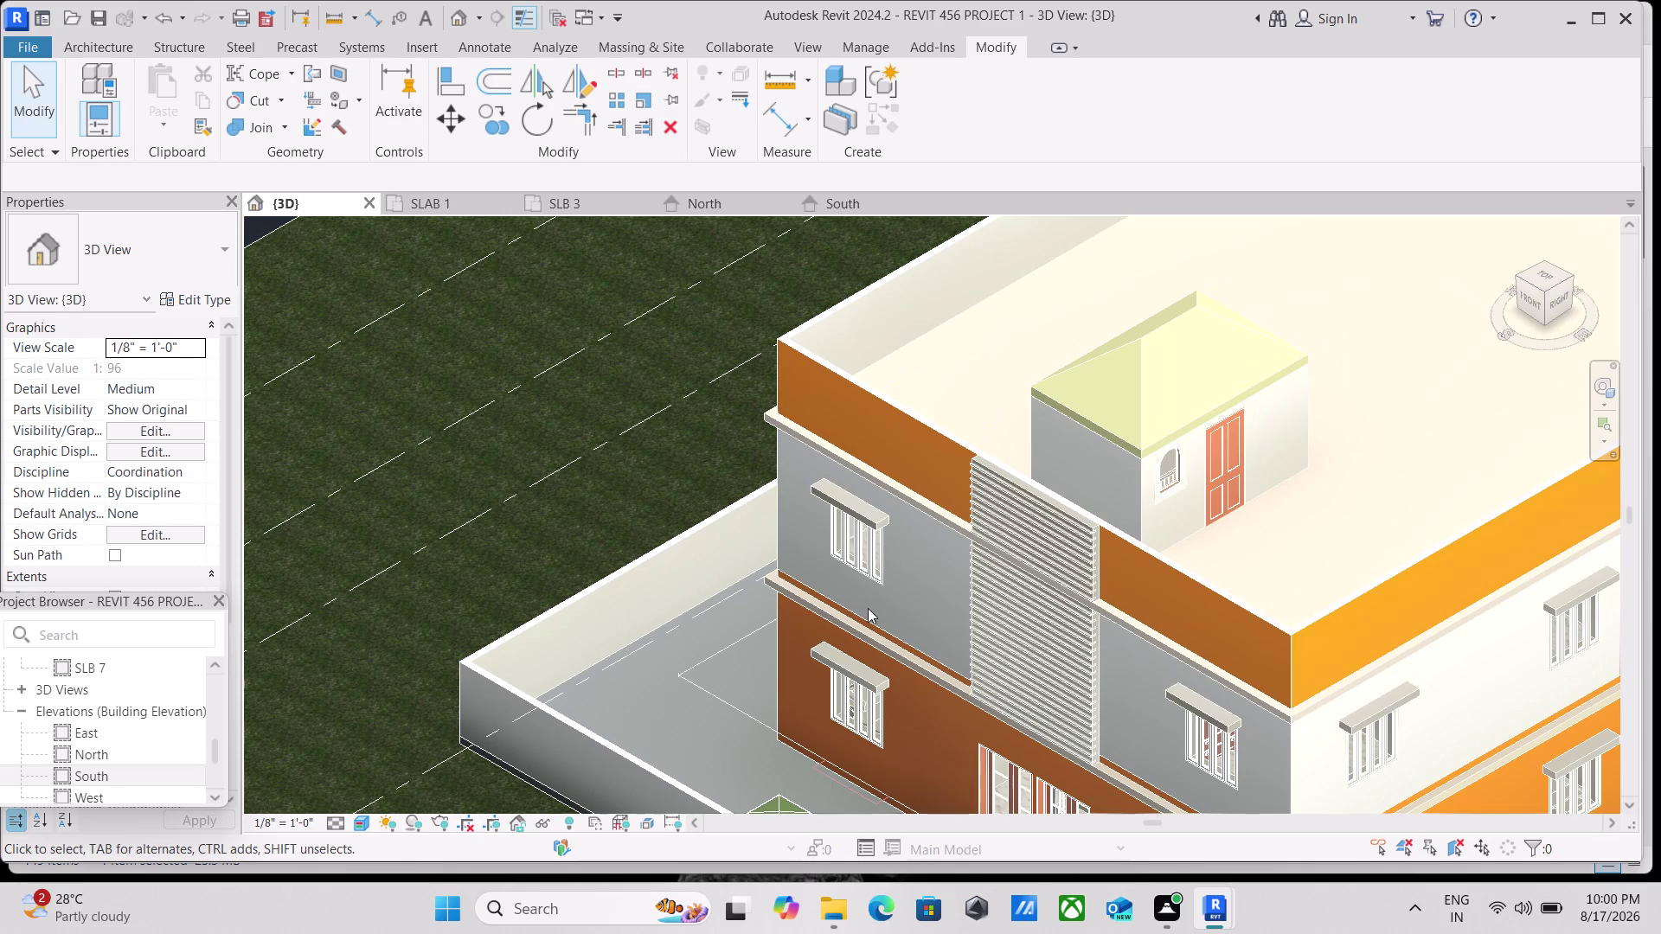
scroll(down, 3)
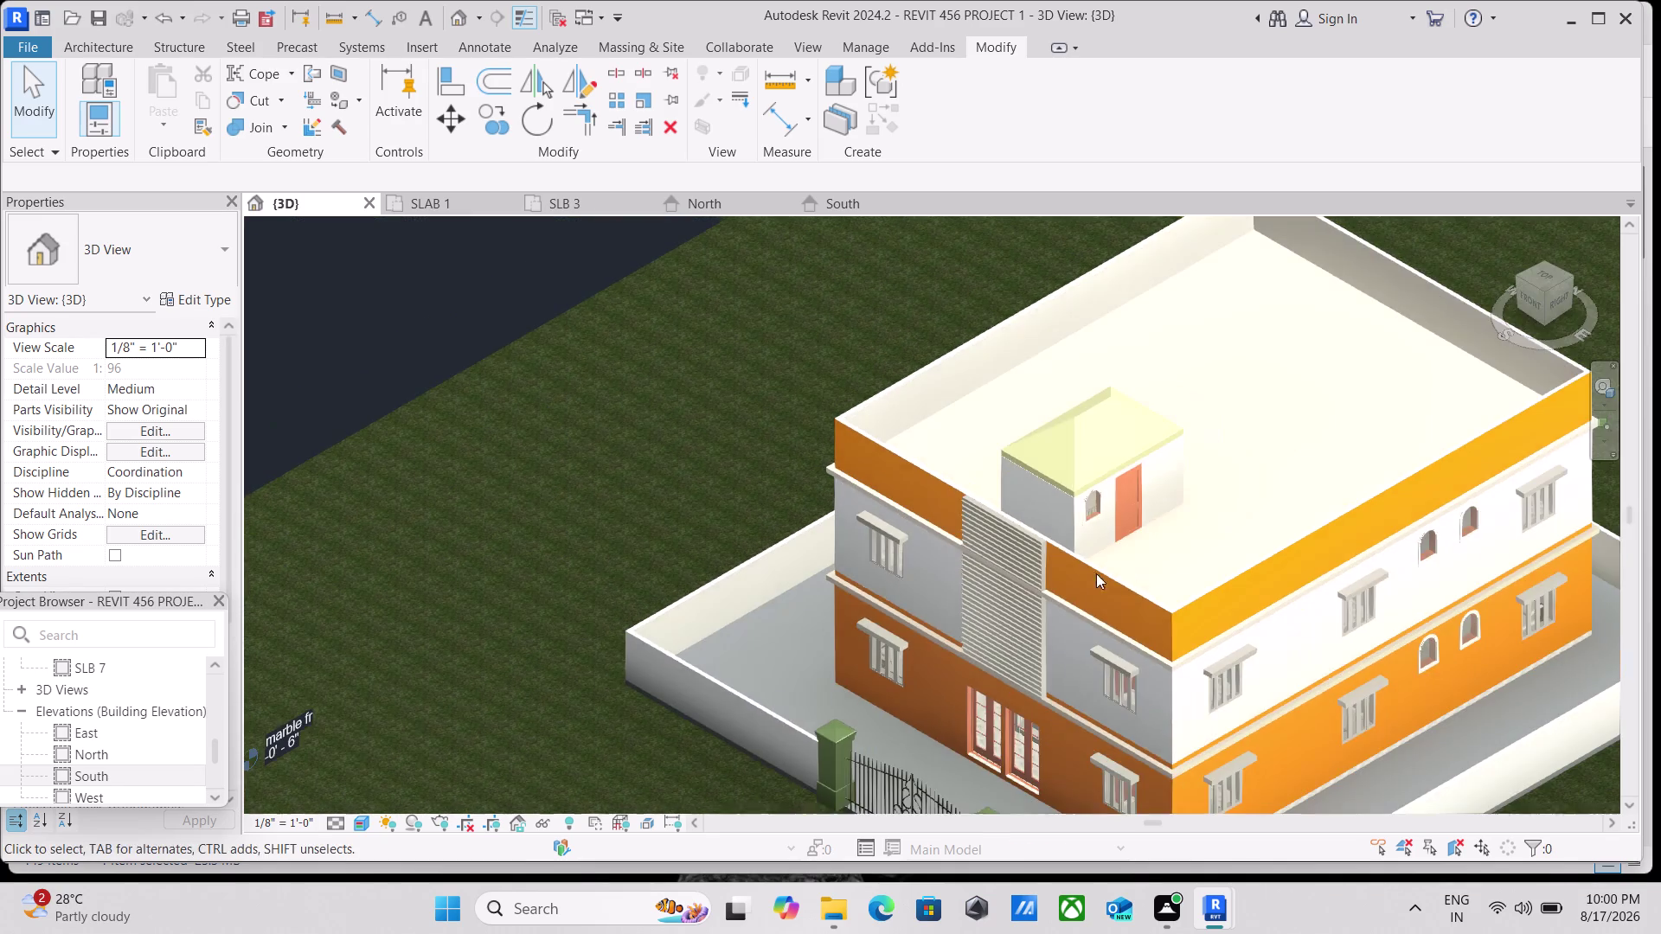
scroll(down, 3)
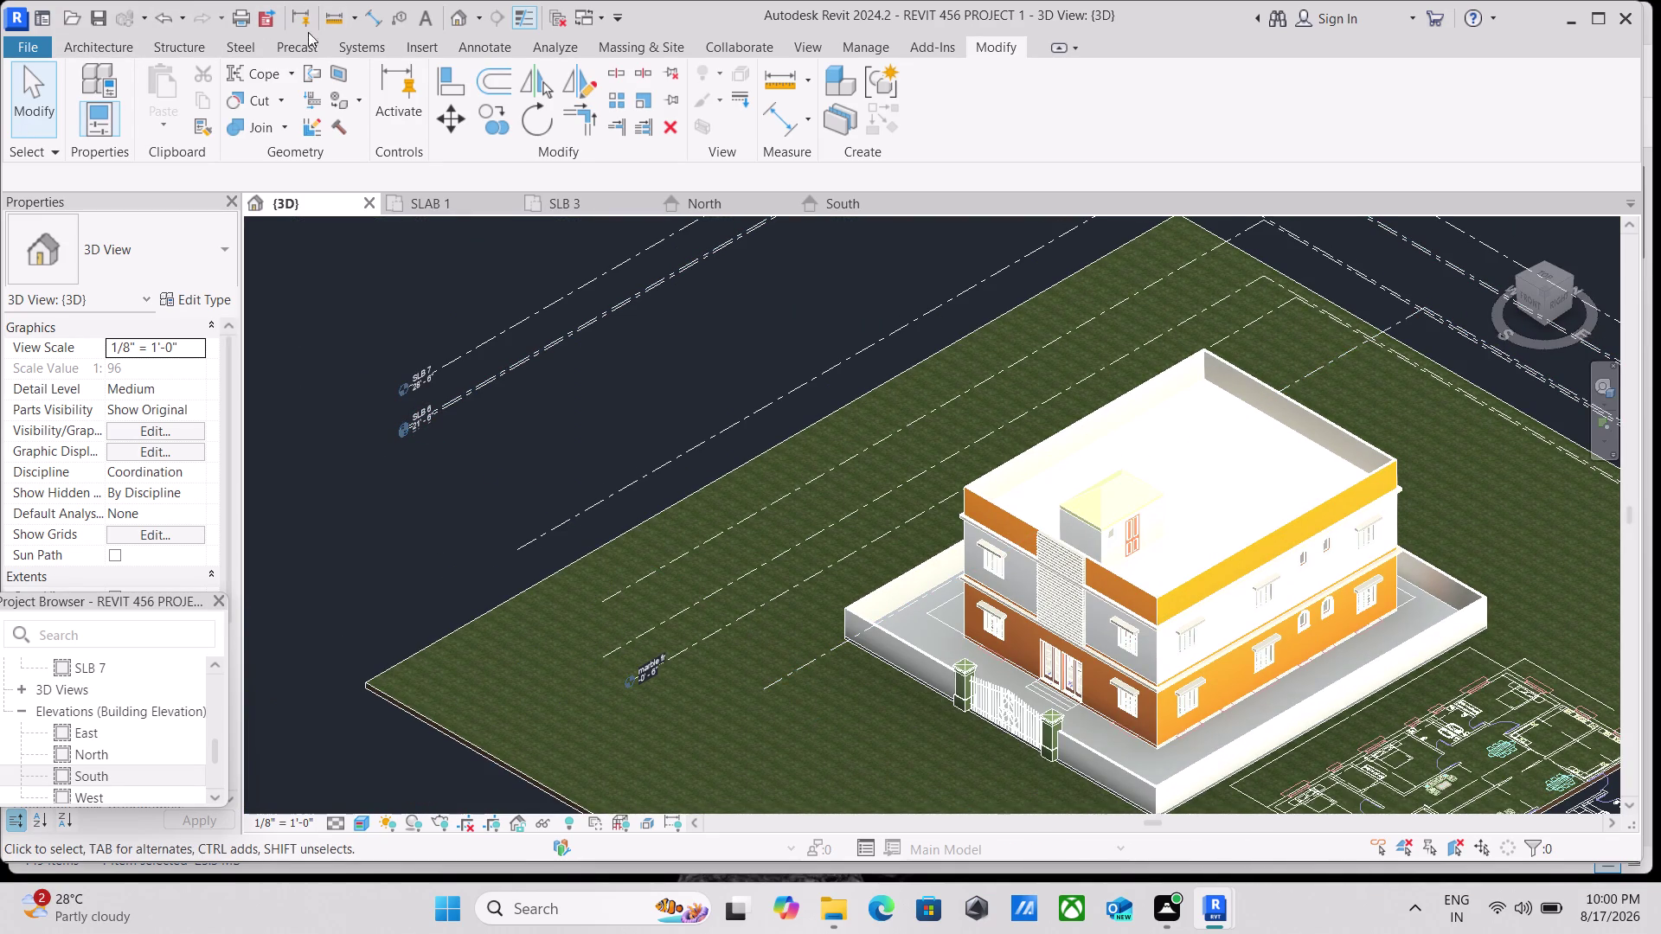
Switch to the Massing & Site tab and start the Site Component tool.
click(558, 50)
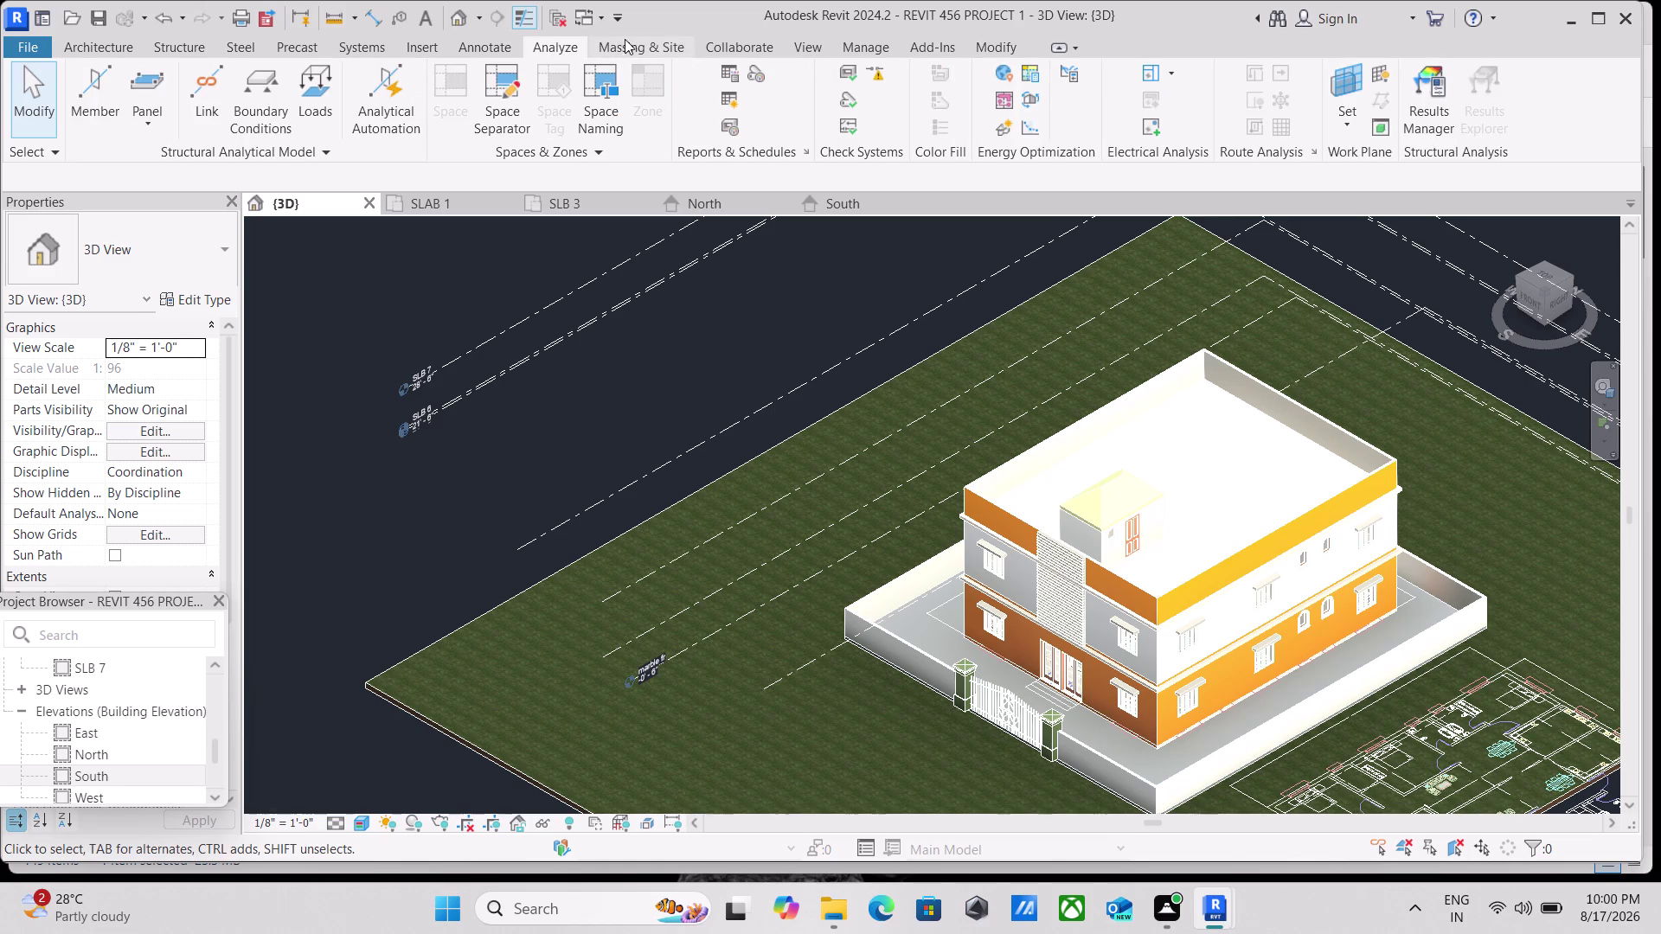
click(646, 42)
click(714, 41)
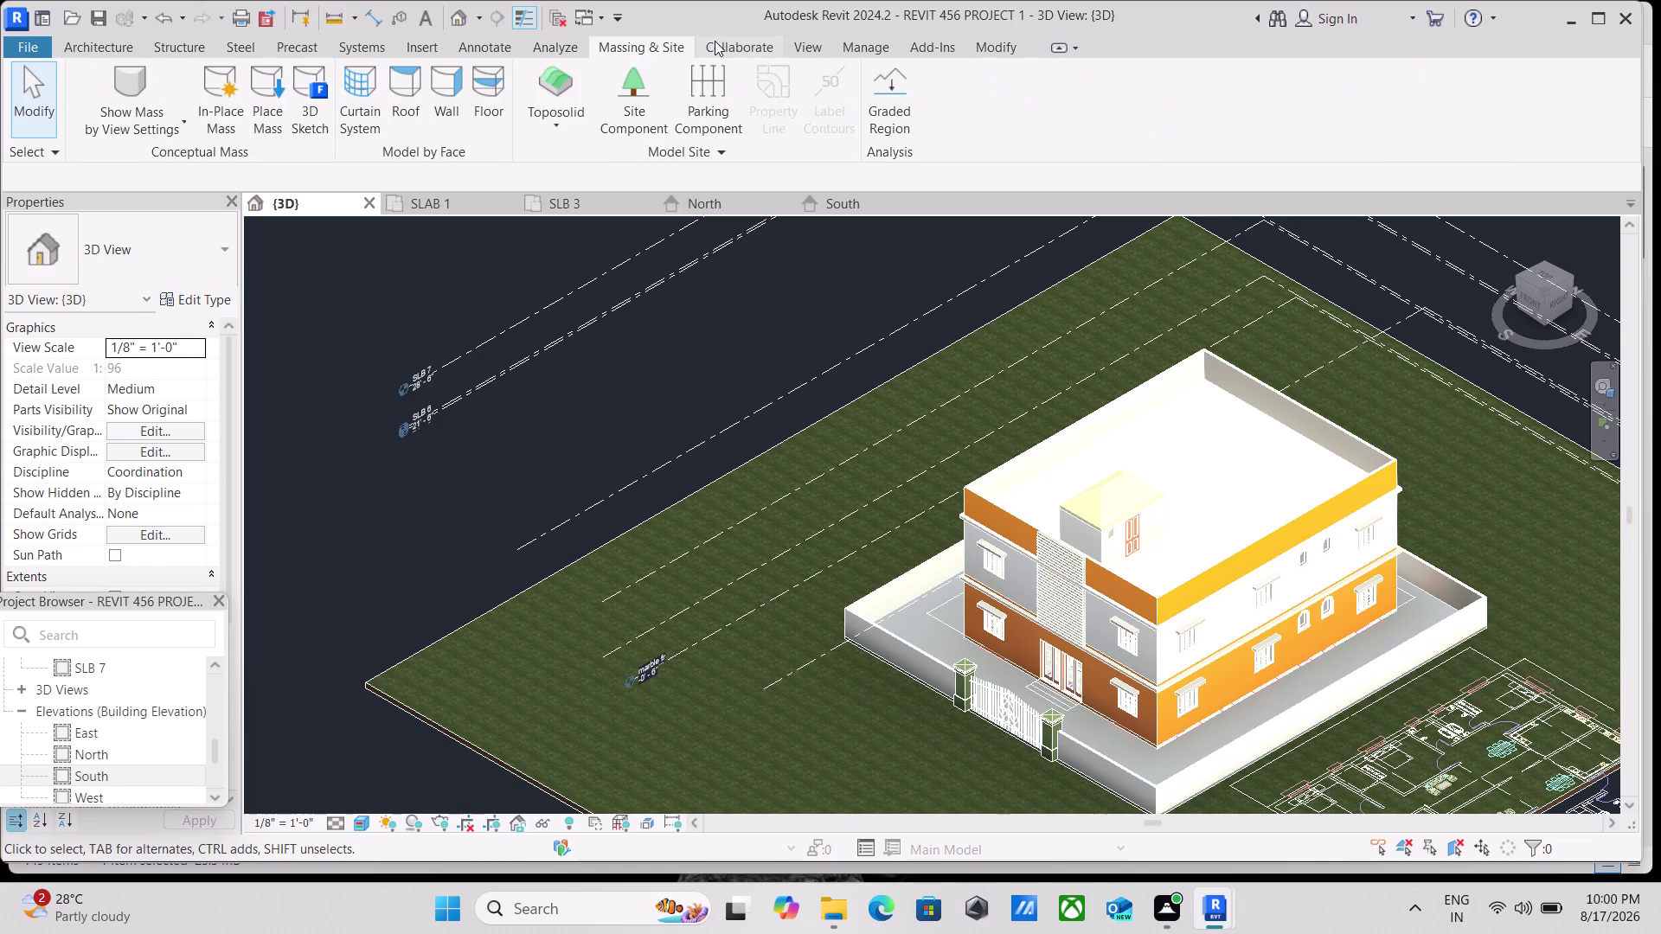
click(655, 41)
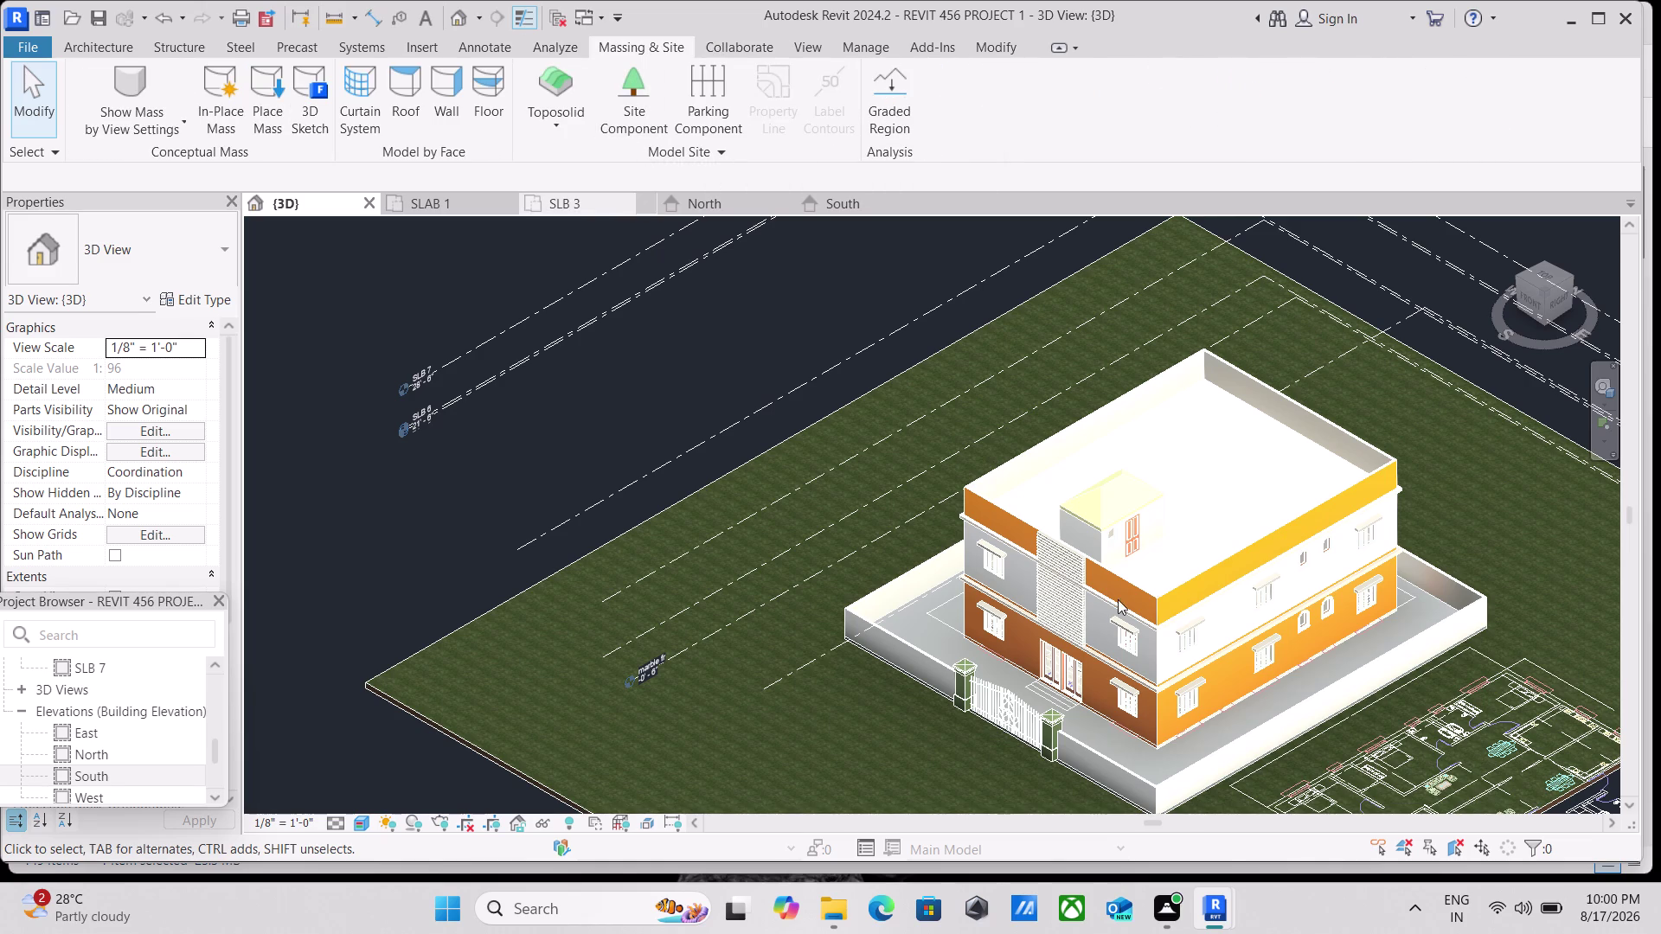
scroll(up, 3)
scroll(down, 3)
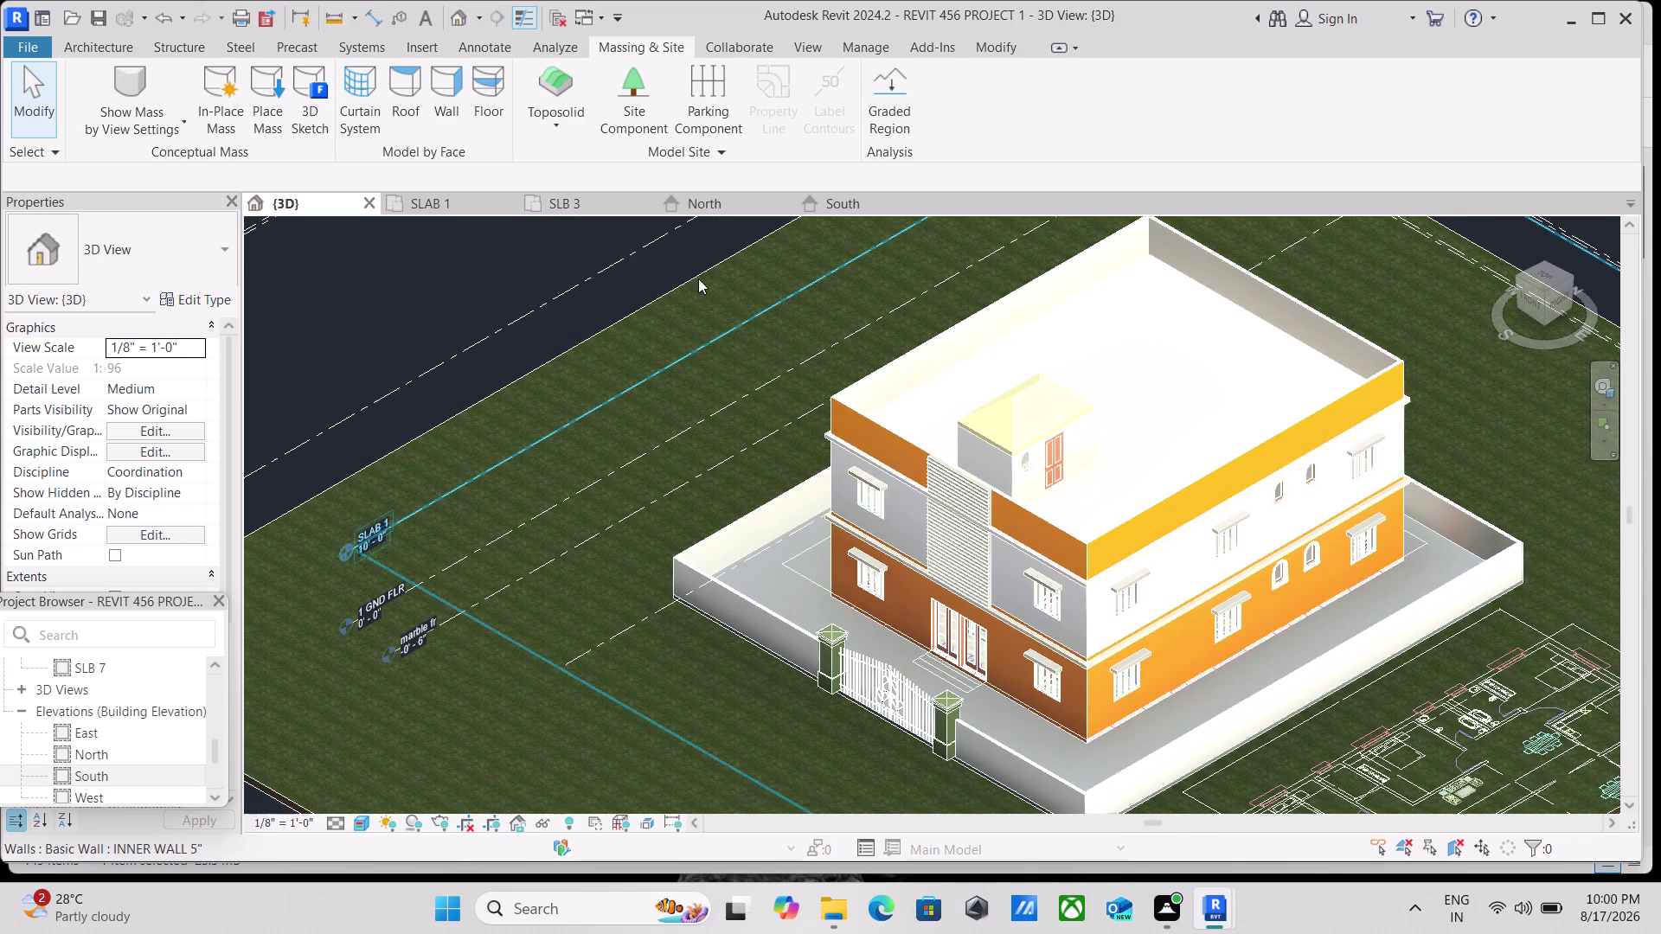
click(631, 136)
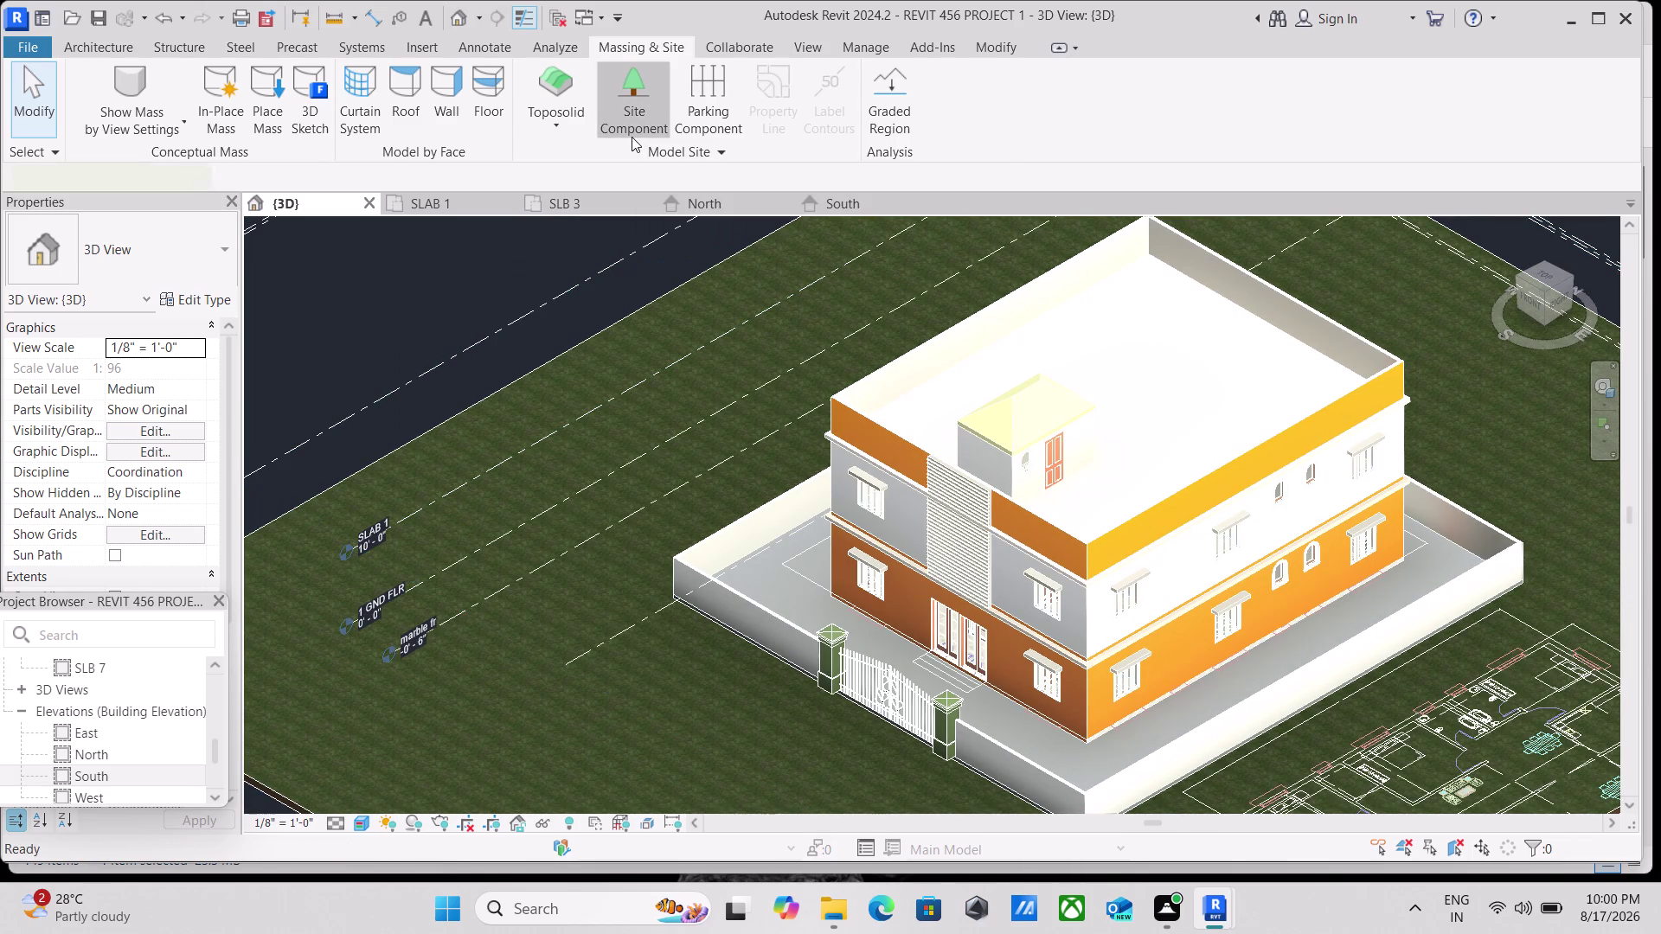
Place two Red Ash trees on the lawn beside the house.
scroll(down, 3)
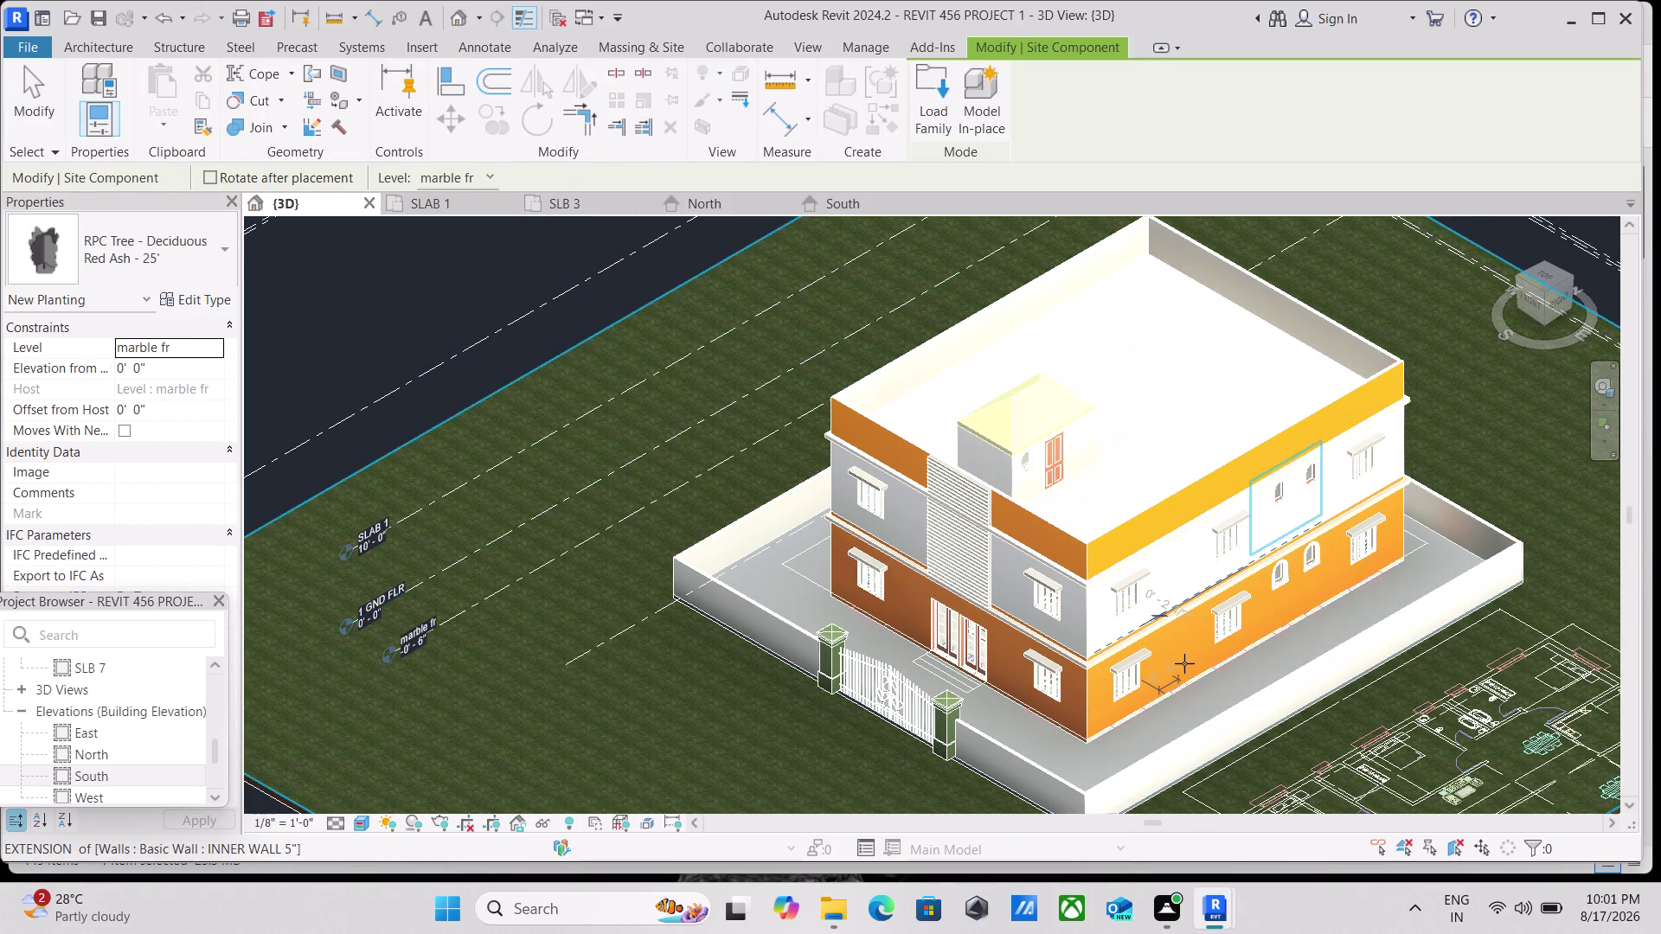
middle_drag(1247, 748, 1166, 567)
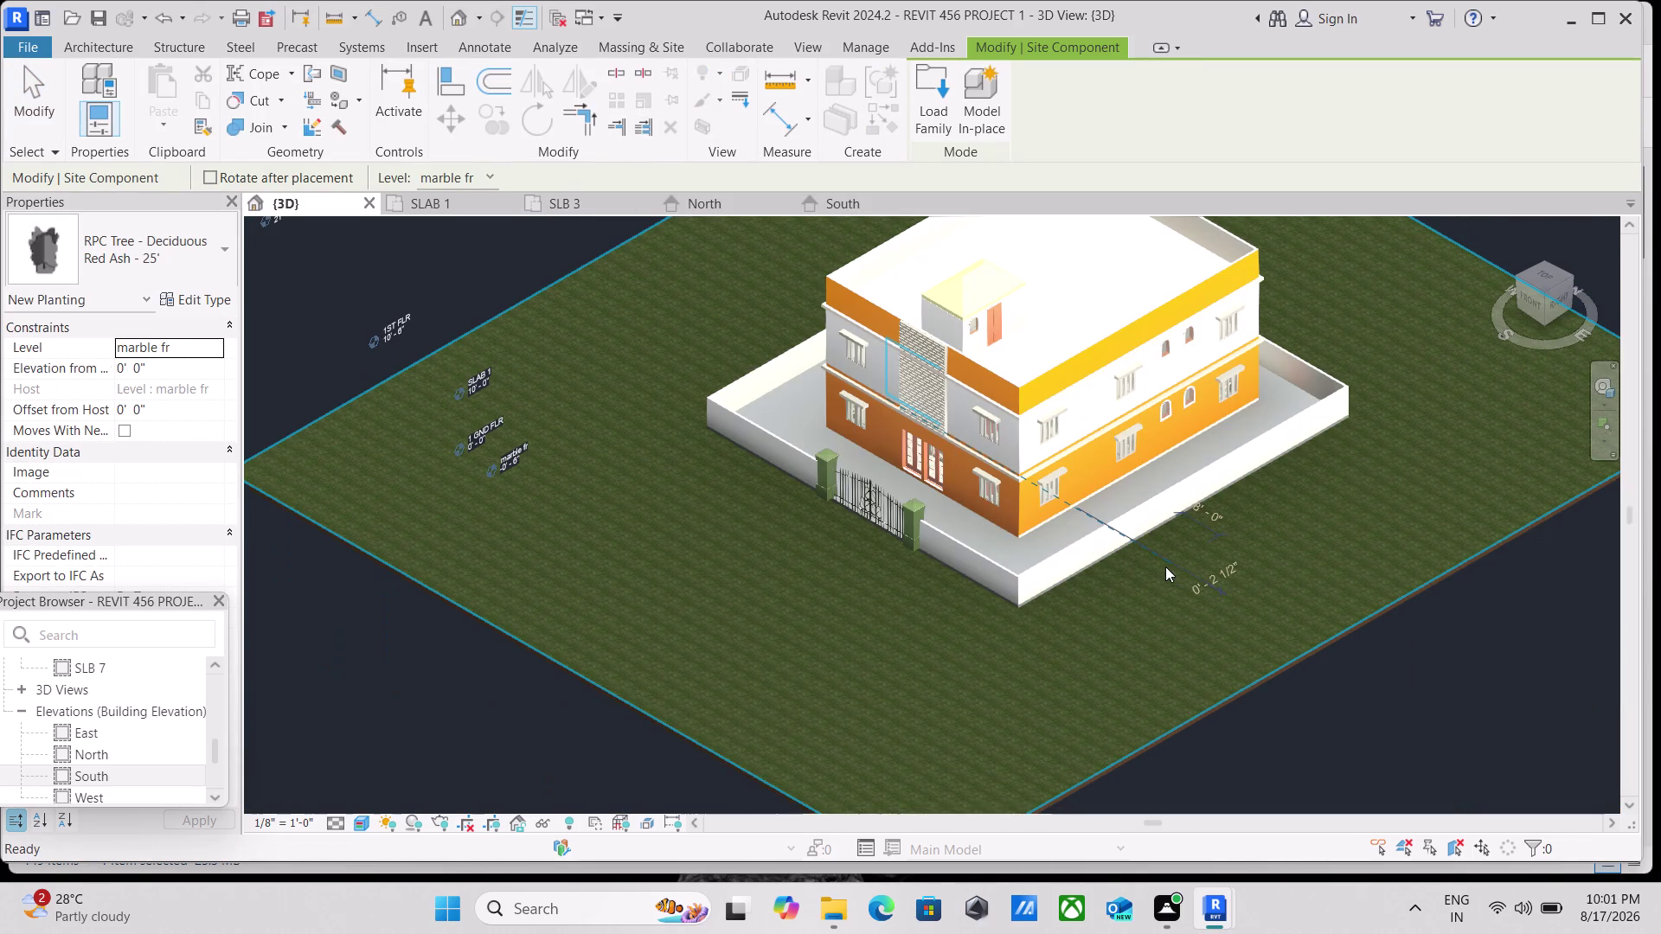
scroll(up, 3)
scroll(up, 3)
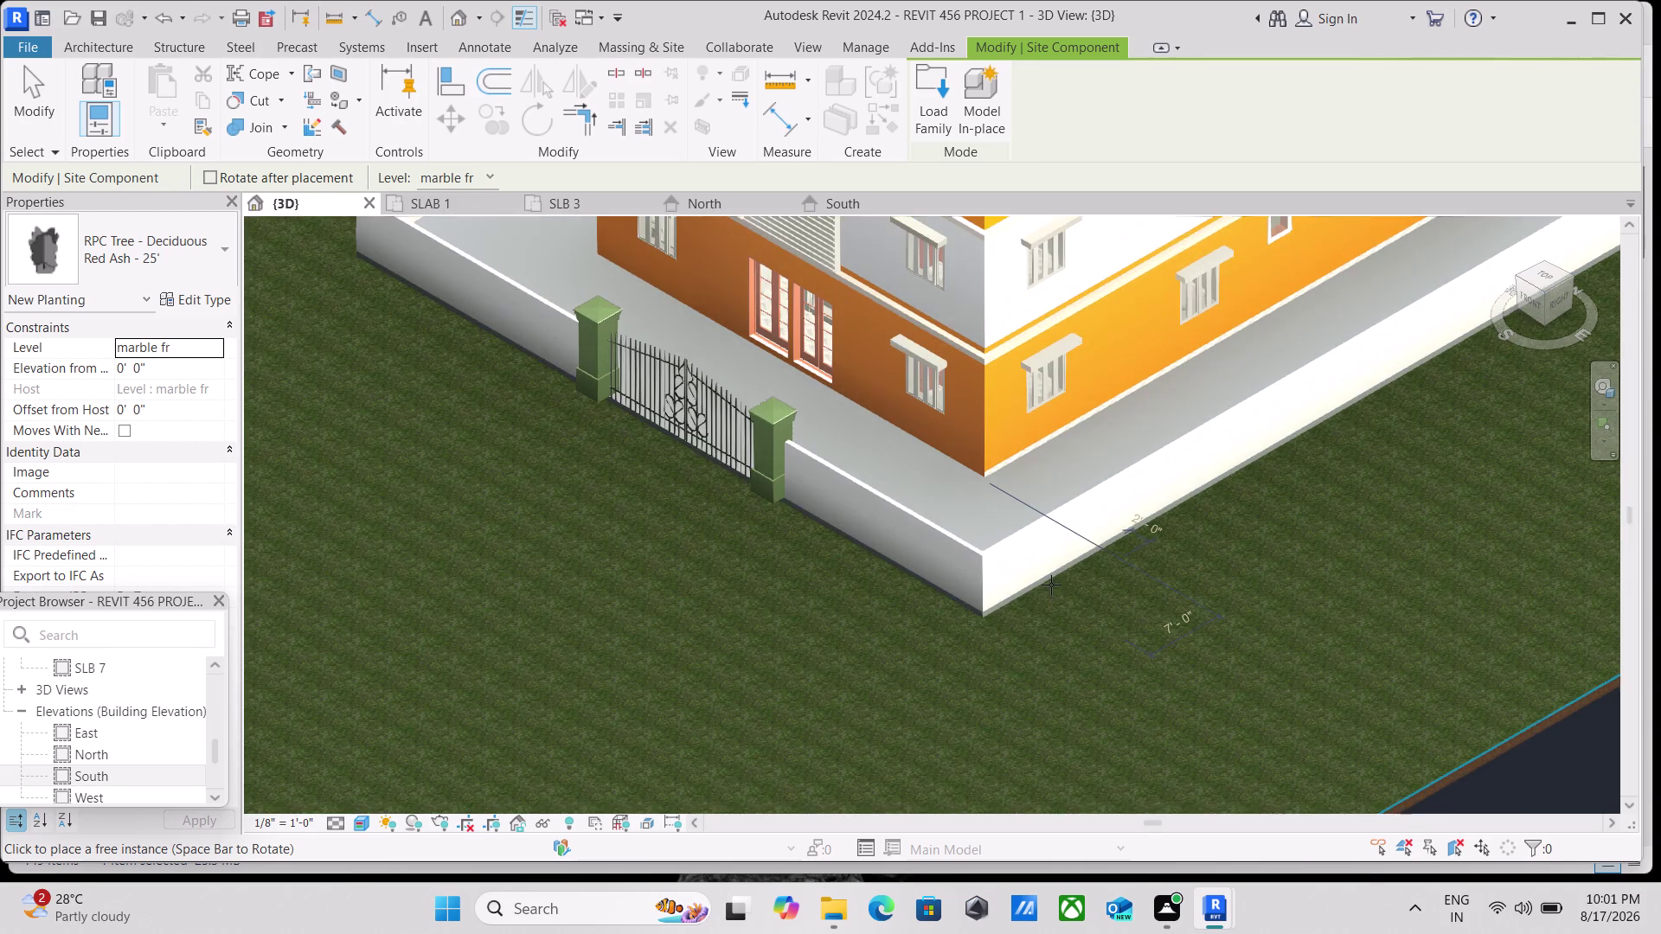
click(1064, 588)
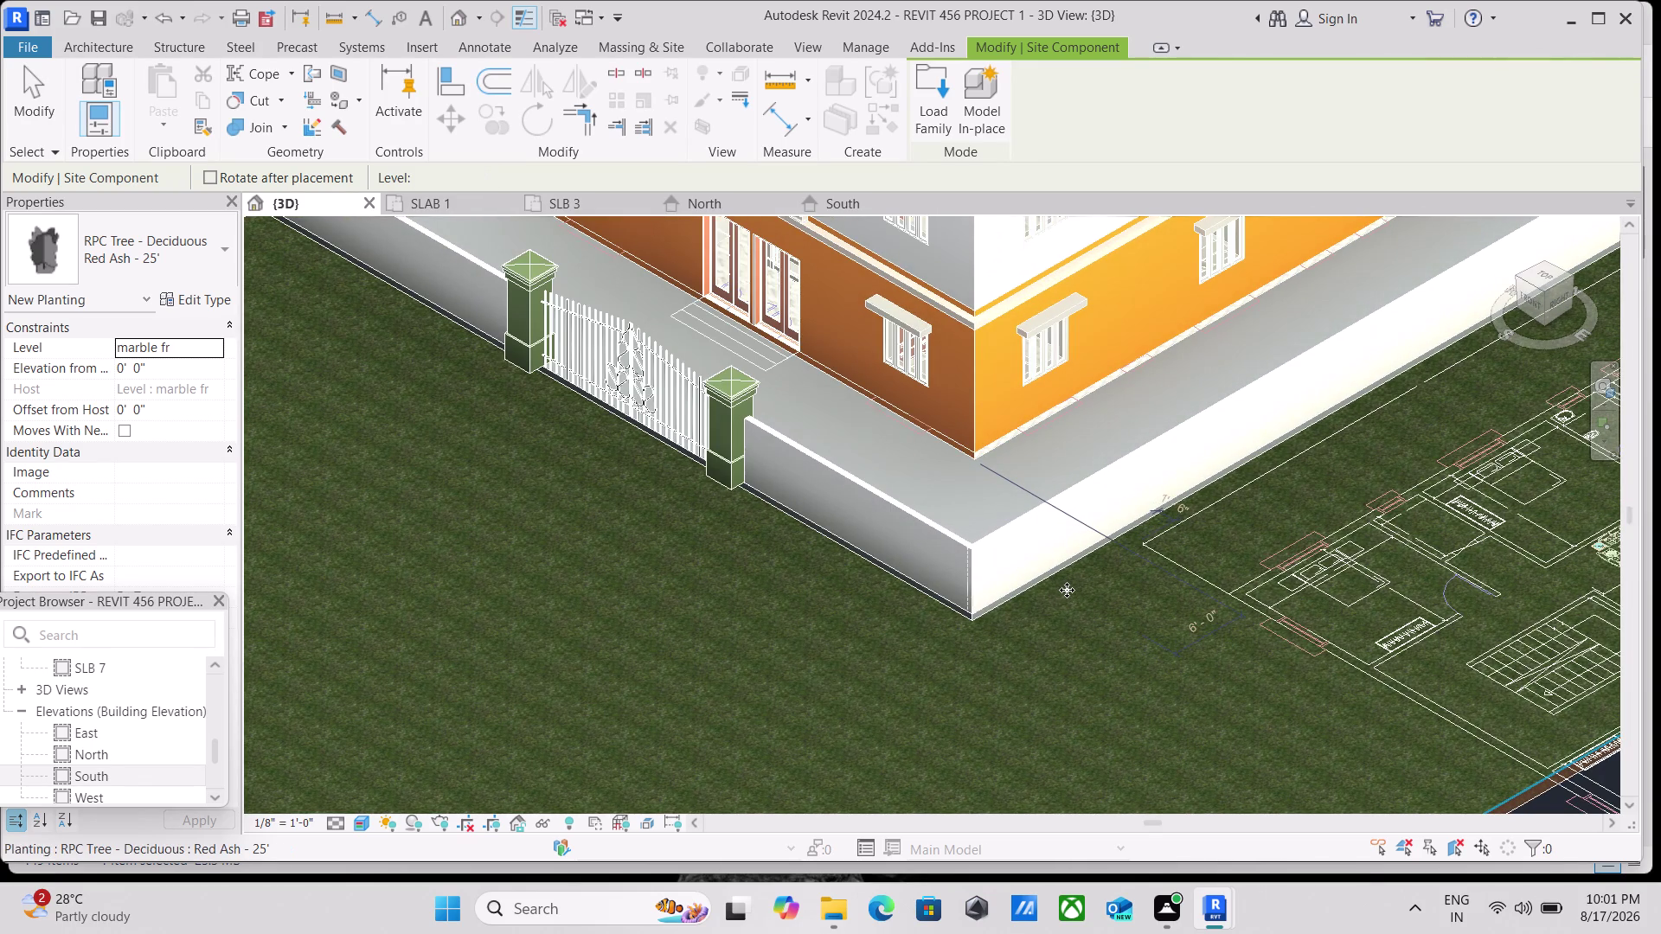
scroll(down, 3)
scroll(down, 3)
scroll(down, 3)
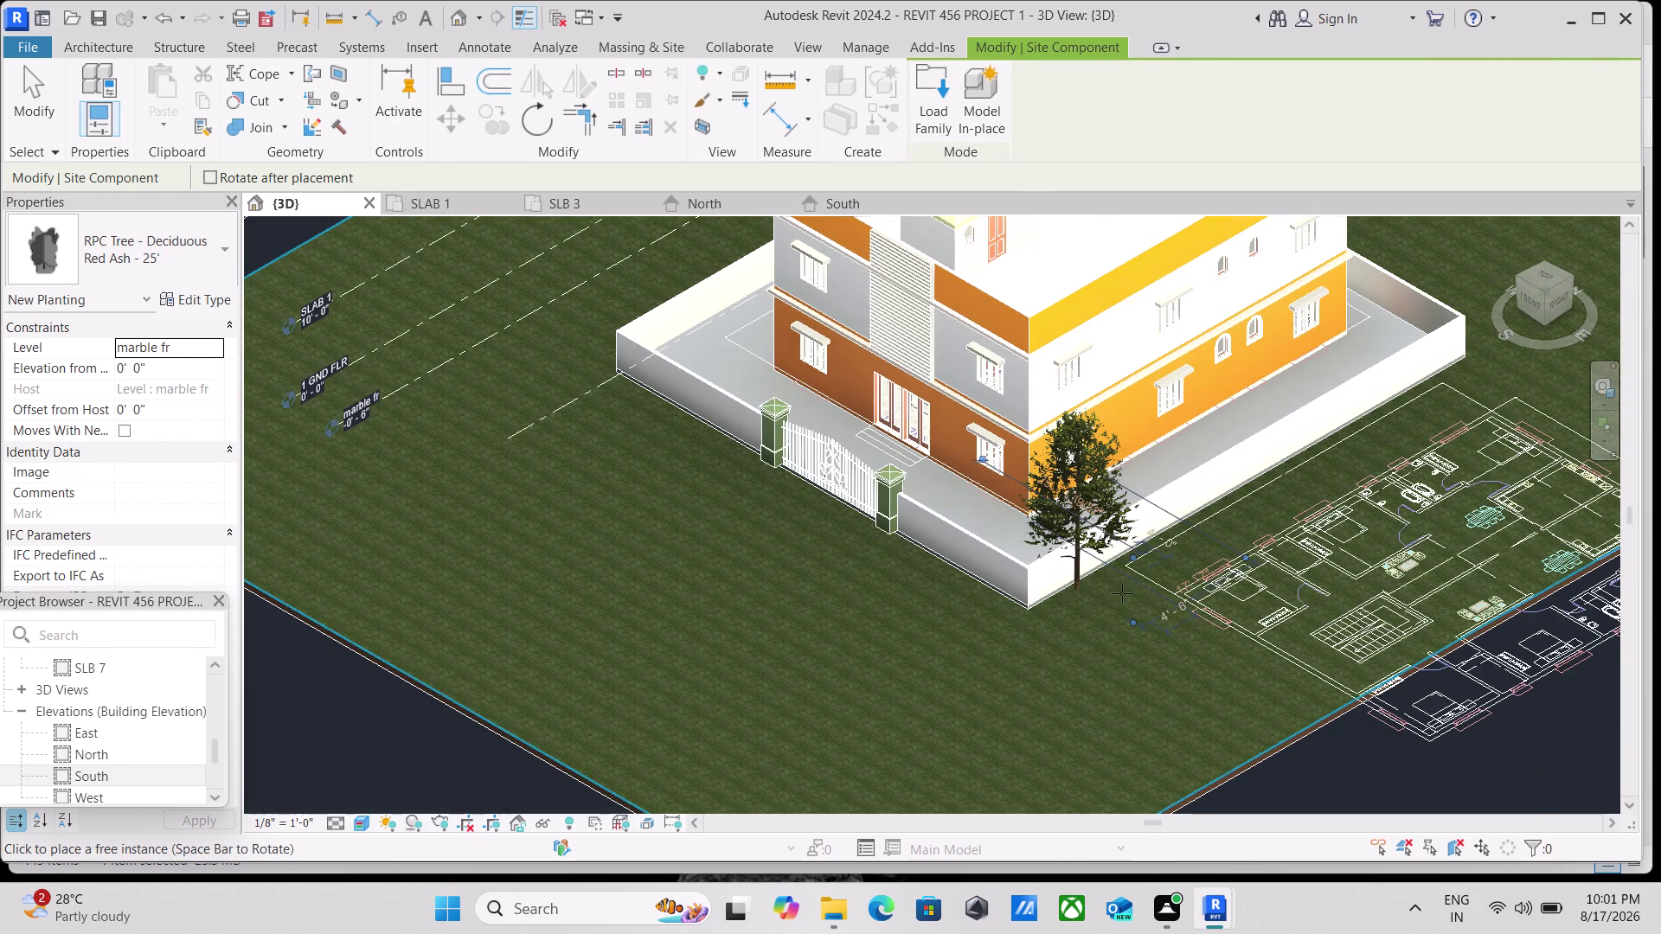
middle_drag(686, 570, 835, 769)
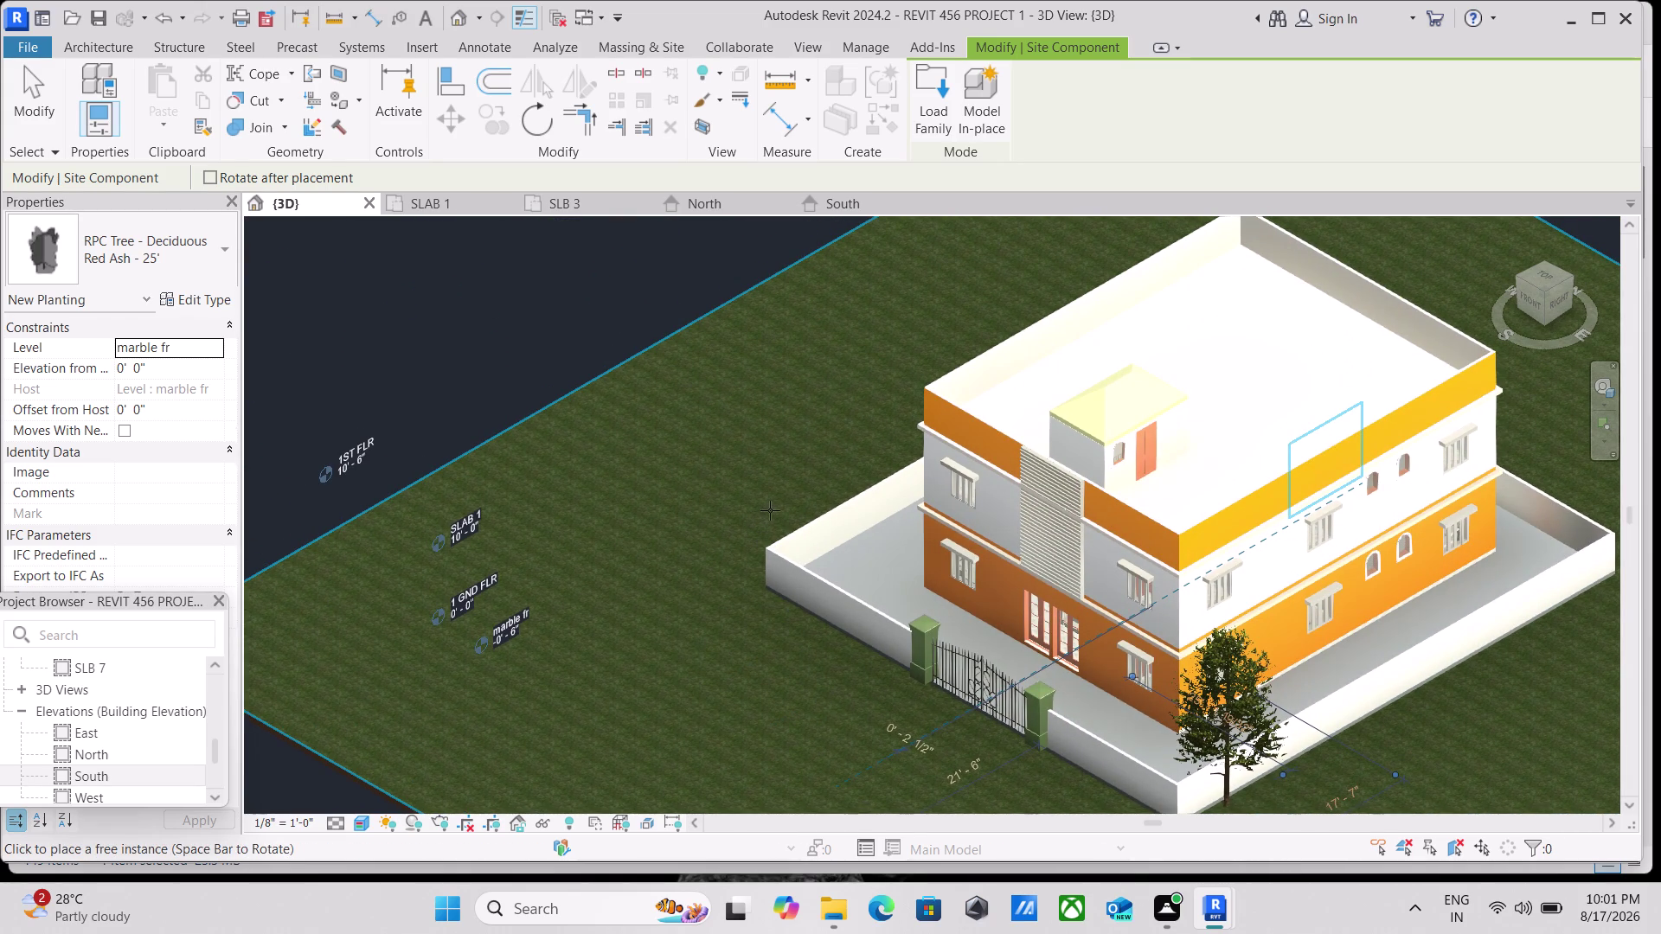
scroll(up, 3)
scroll(up, 3)
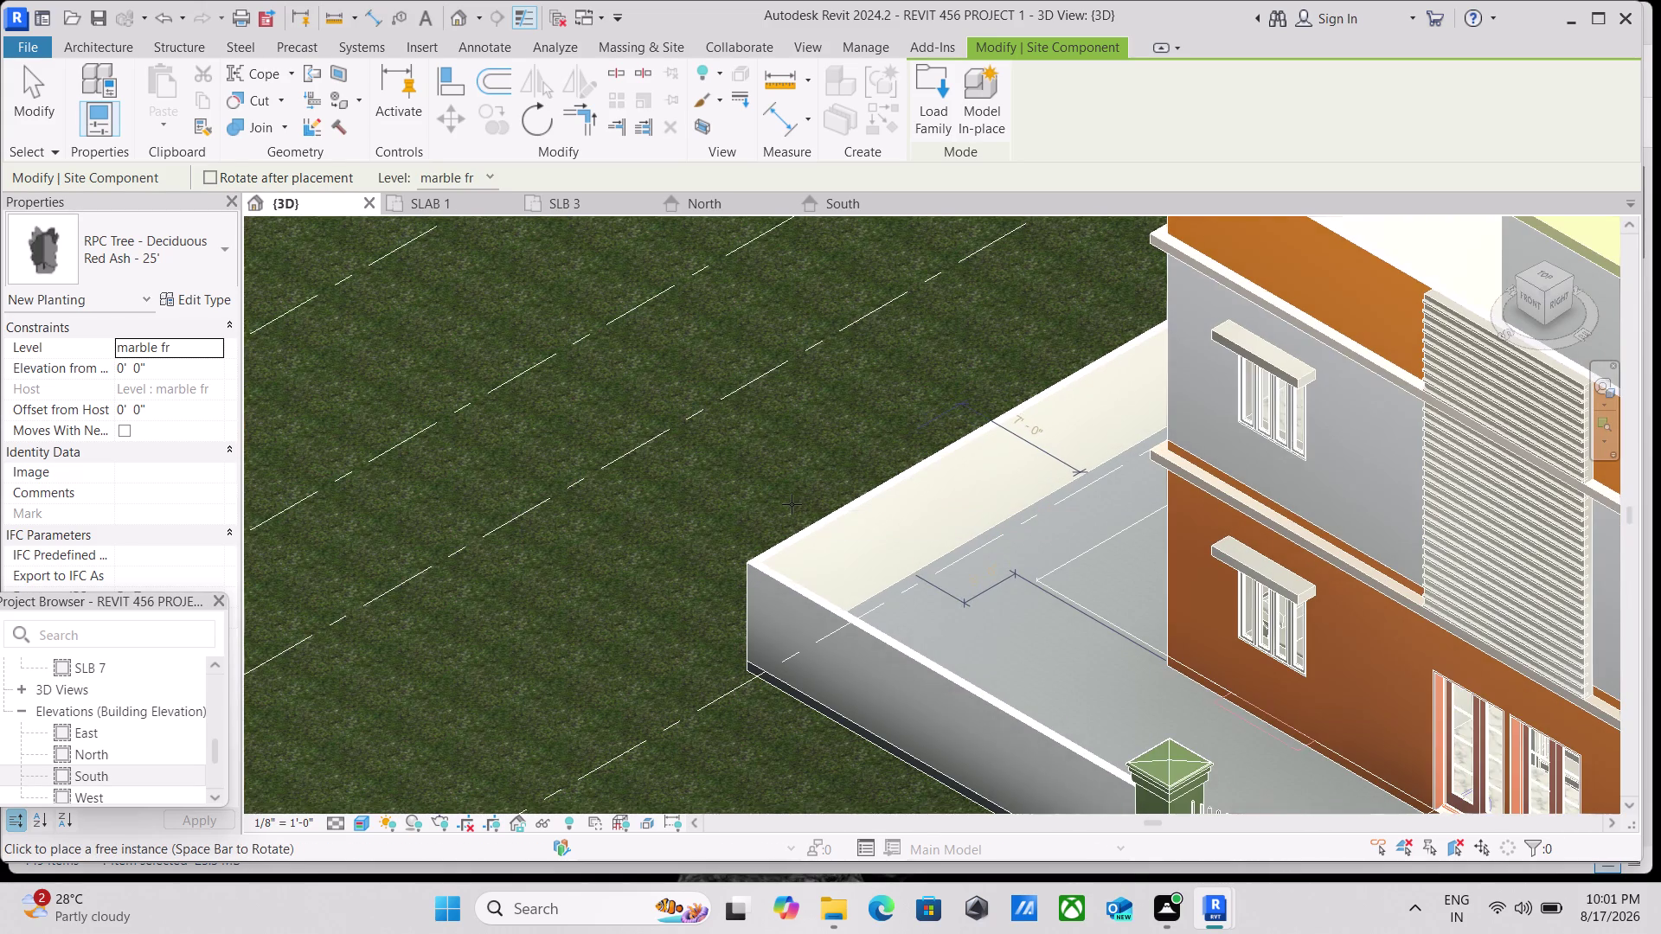
click(791, 505)
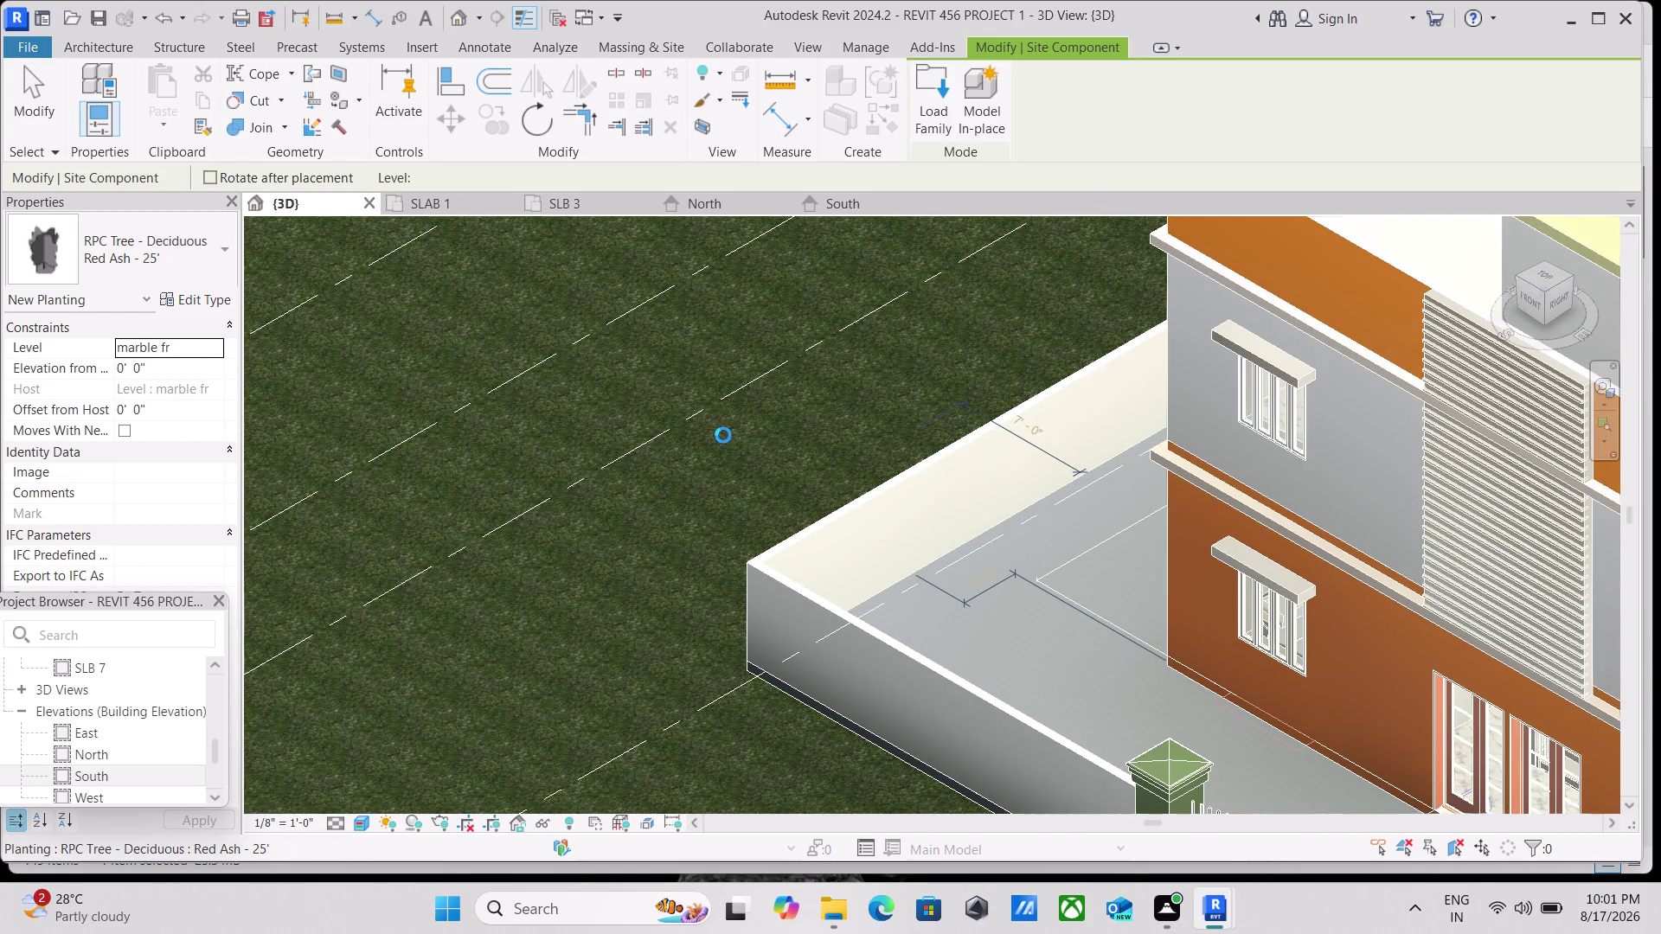
Place a third Red Ash tree beside the right boundary wall and end placement.
scroll(down, 3)
scroll(down, 3)
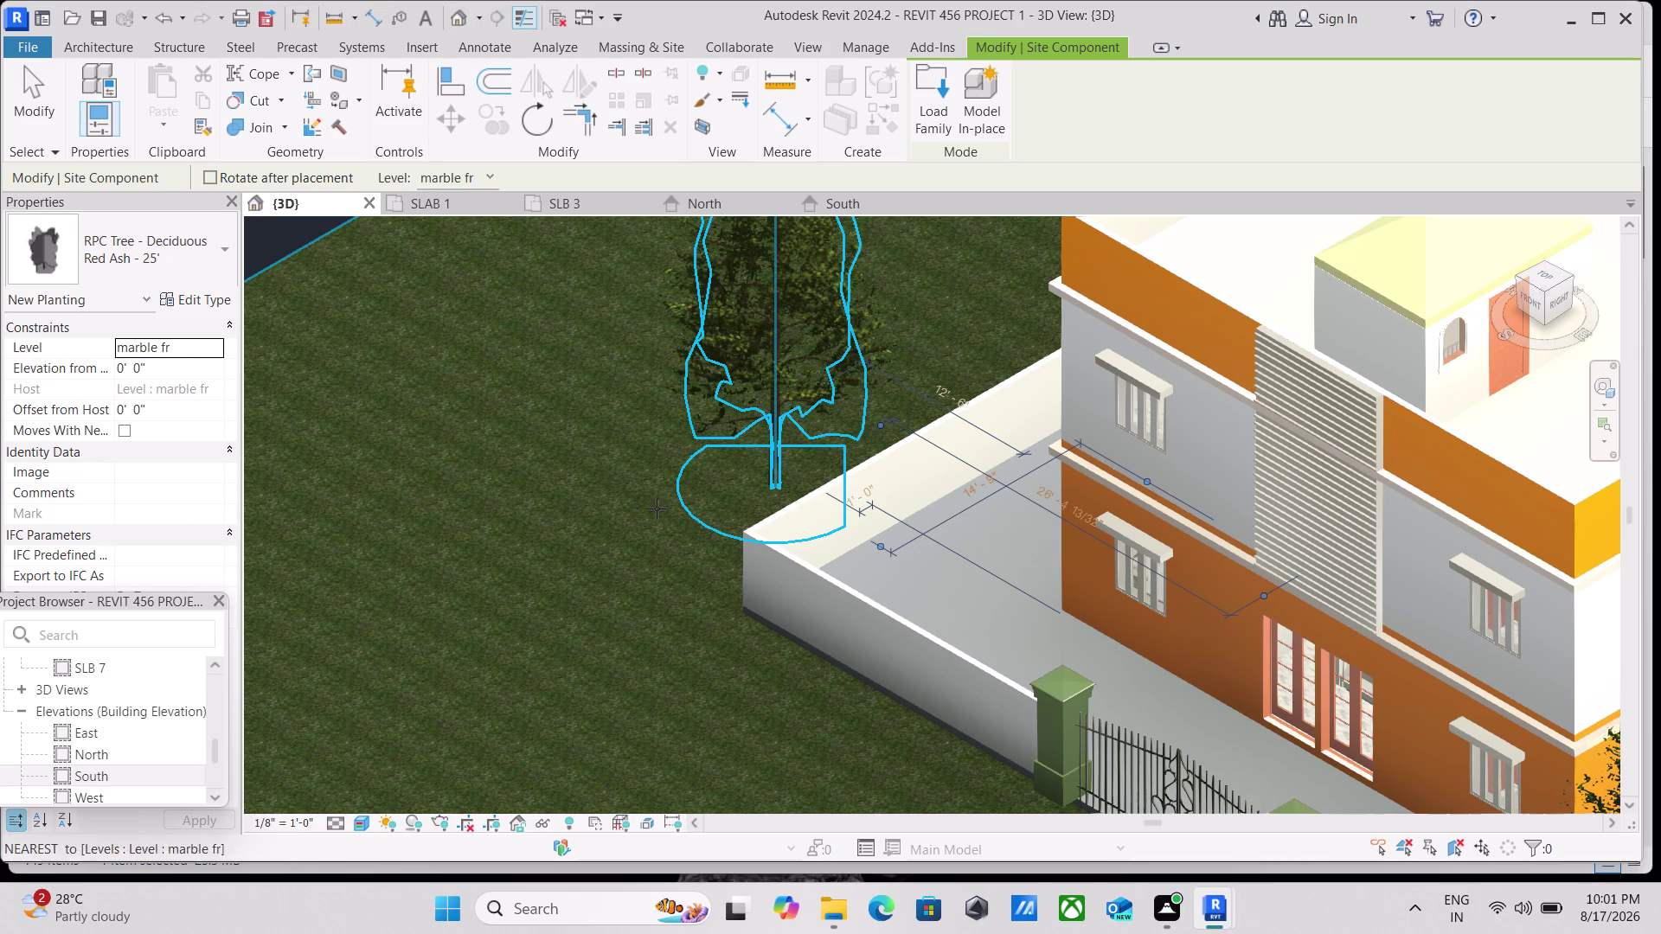
scroll(down, 3)
scroll(down, 3)
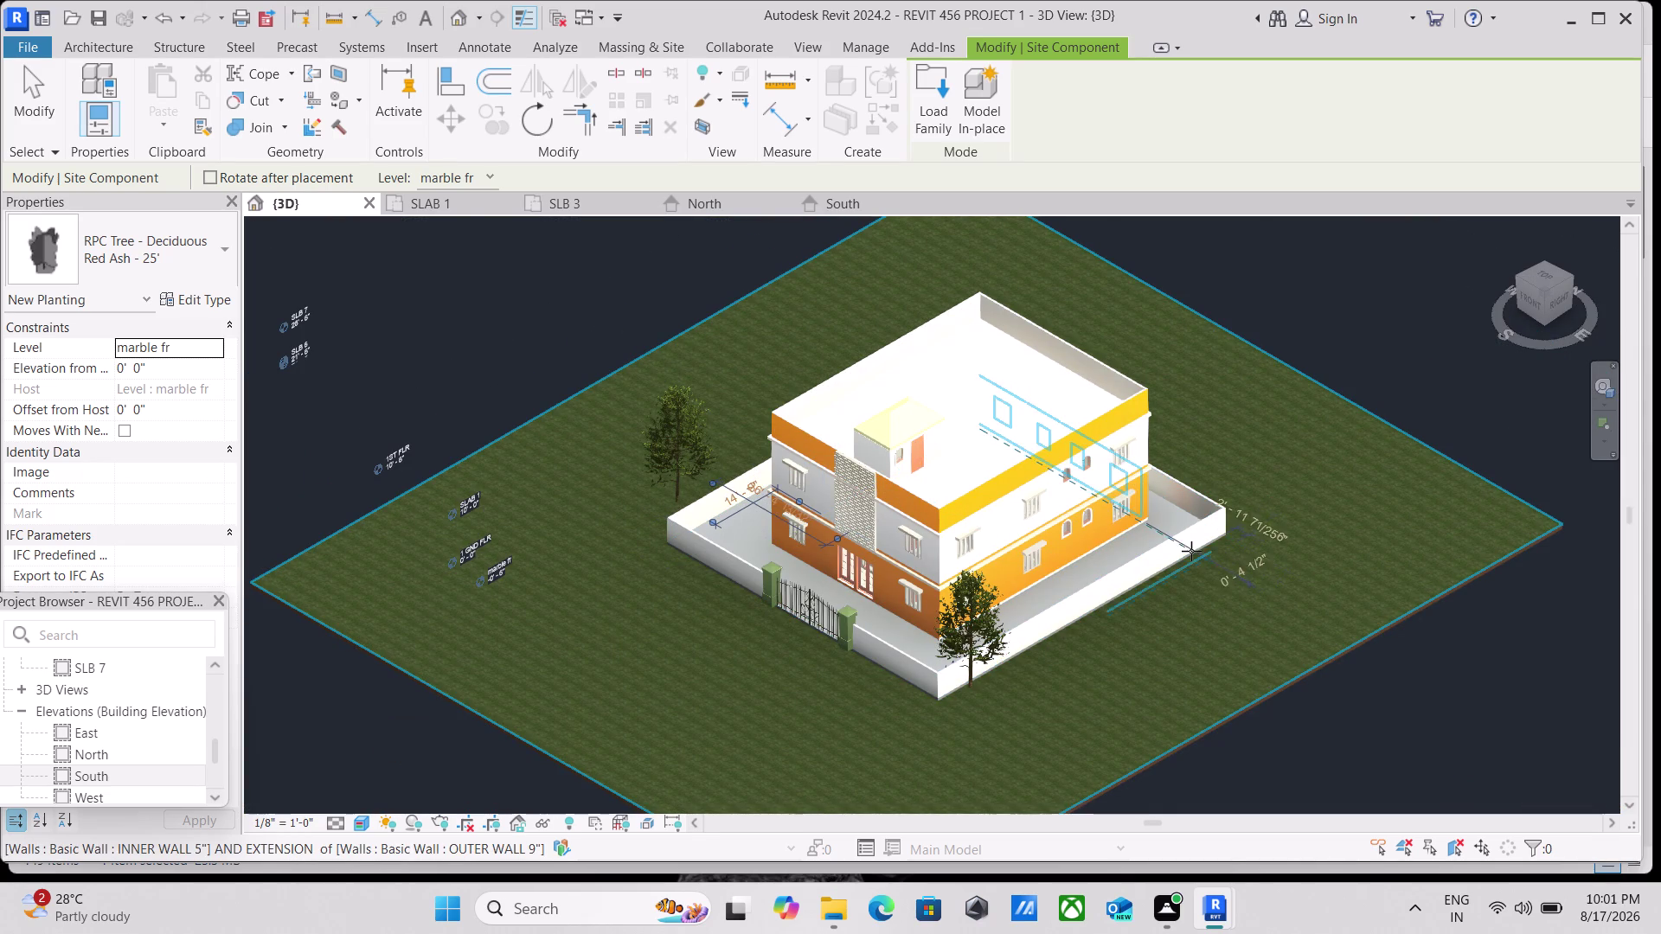
scroll(up, 3)
scroll(up, 3)
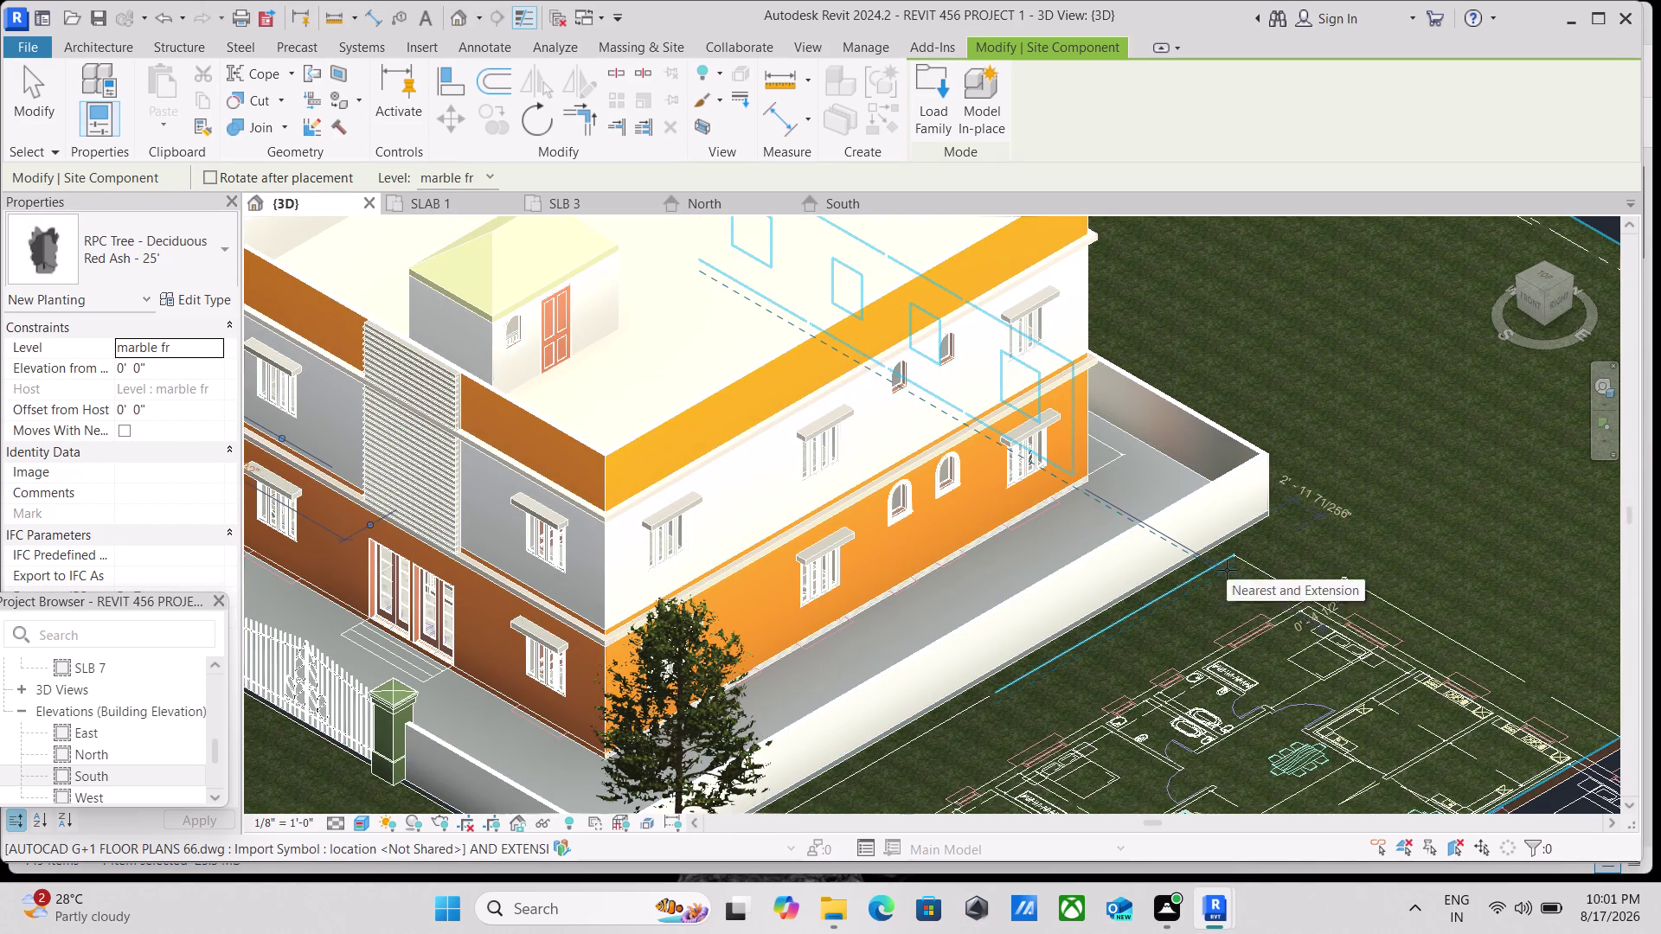
click(1227, 570)
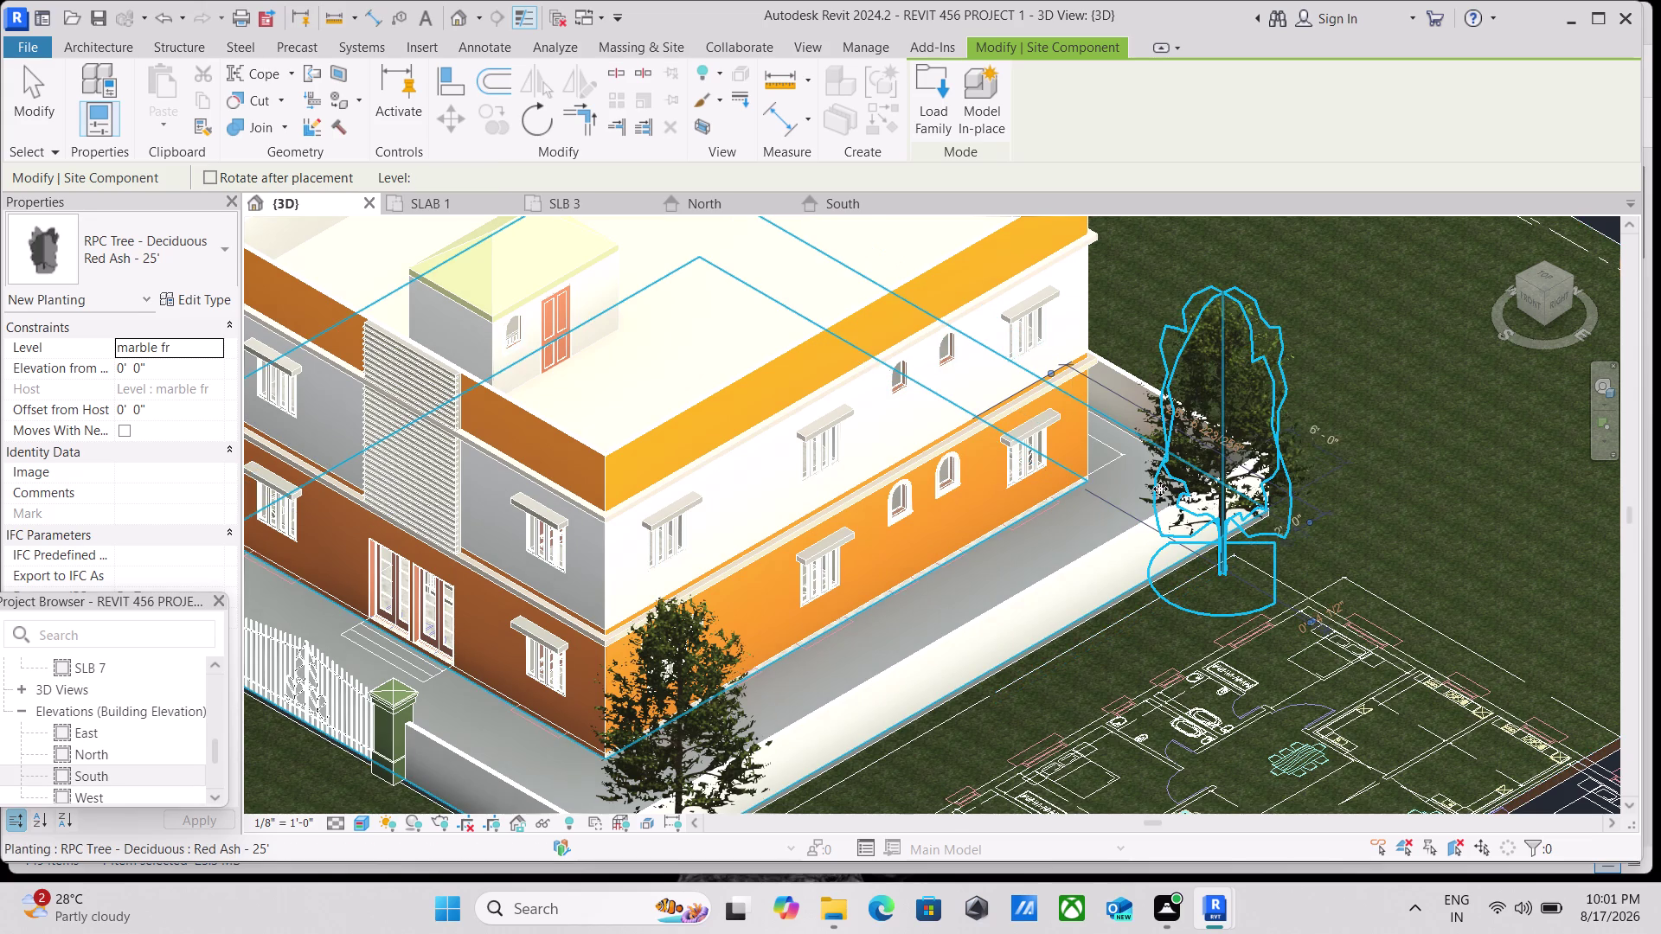
key(Escape)
key(Escape)
scroll(down, 3)
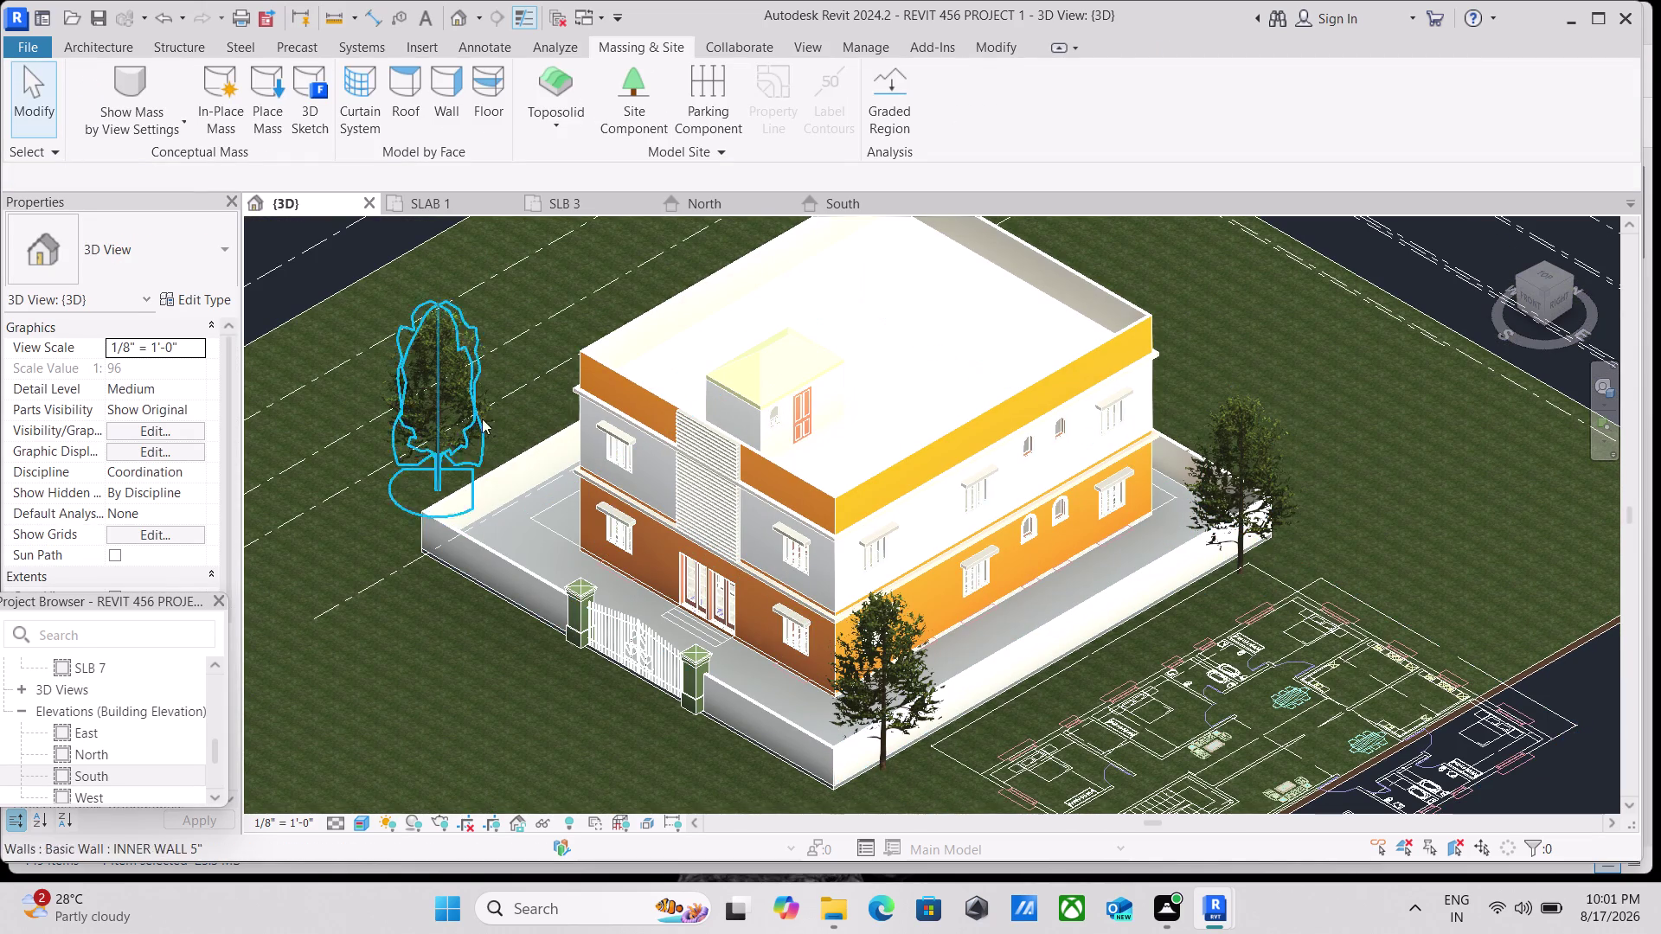
Place another Red Ash tree near the front corner of the house.
scroll(down, 3)
middle_drag(456, 384, 924, 651)
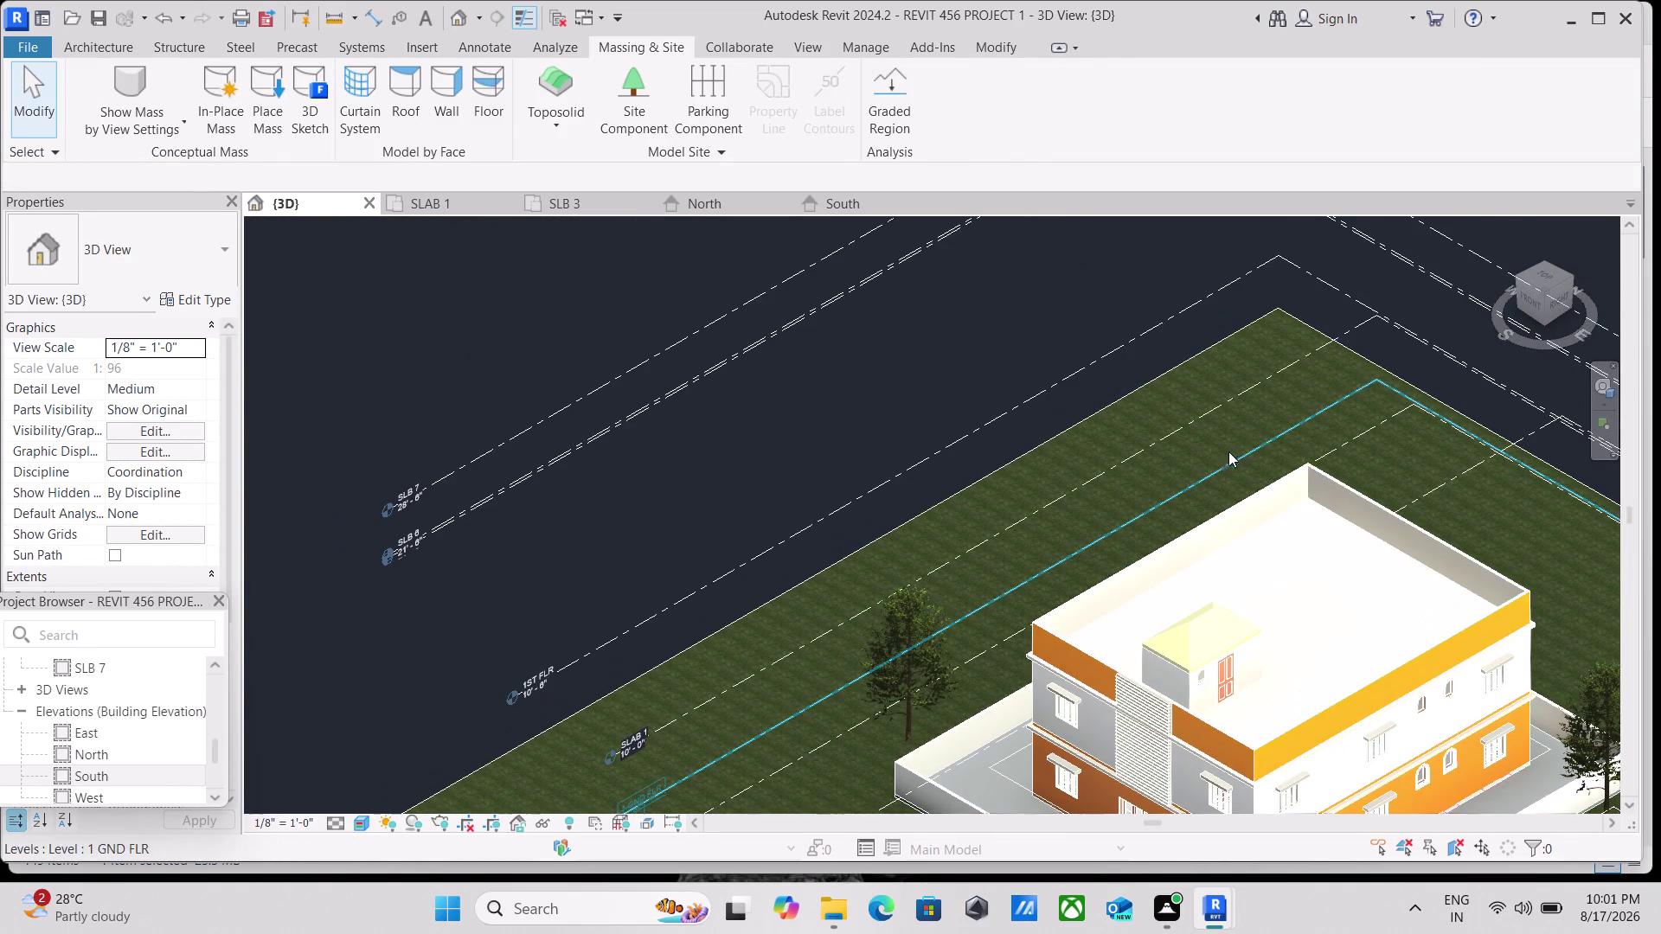
click(1544, 263)
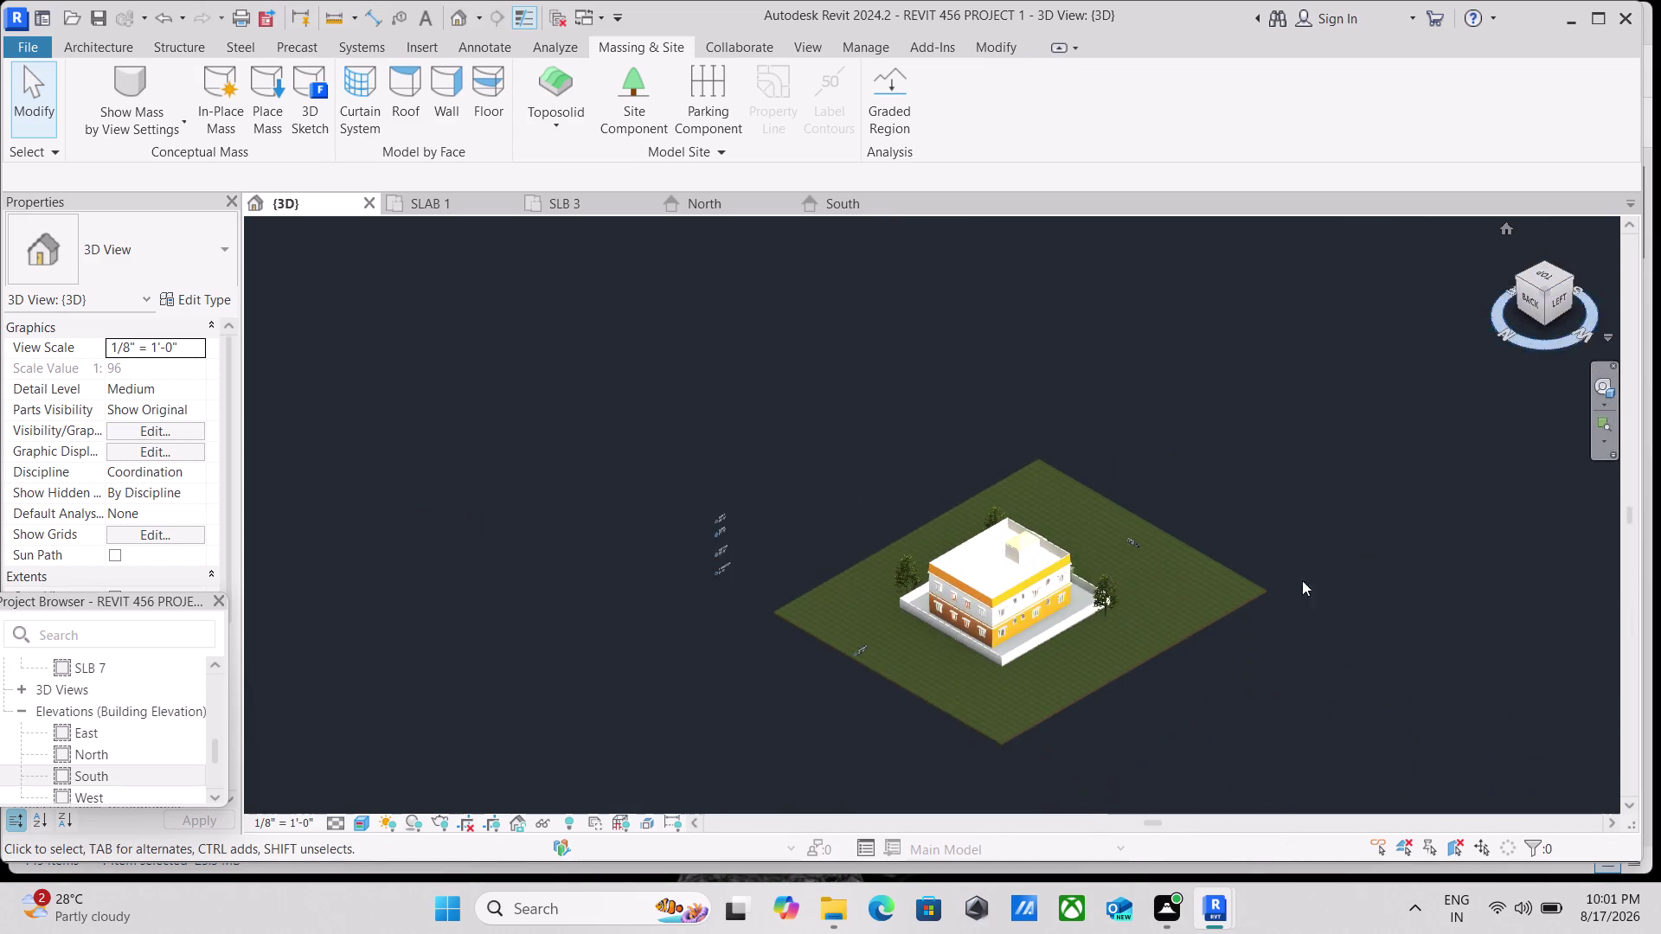
scroll(up, 3)
scroll(up, 3)
scroll(up, 3)
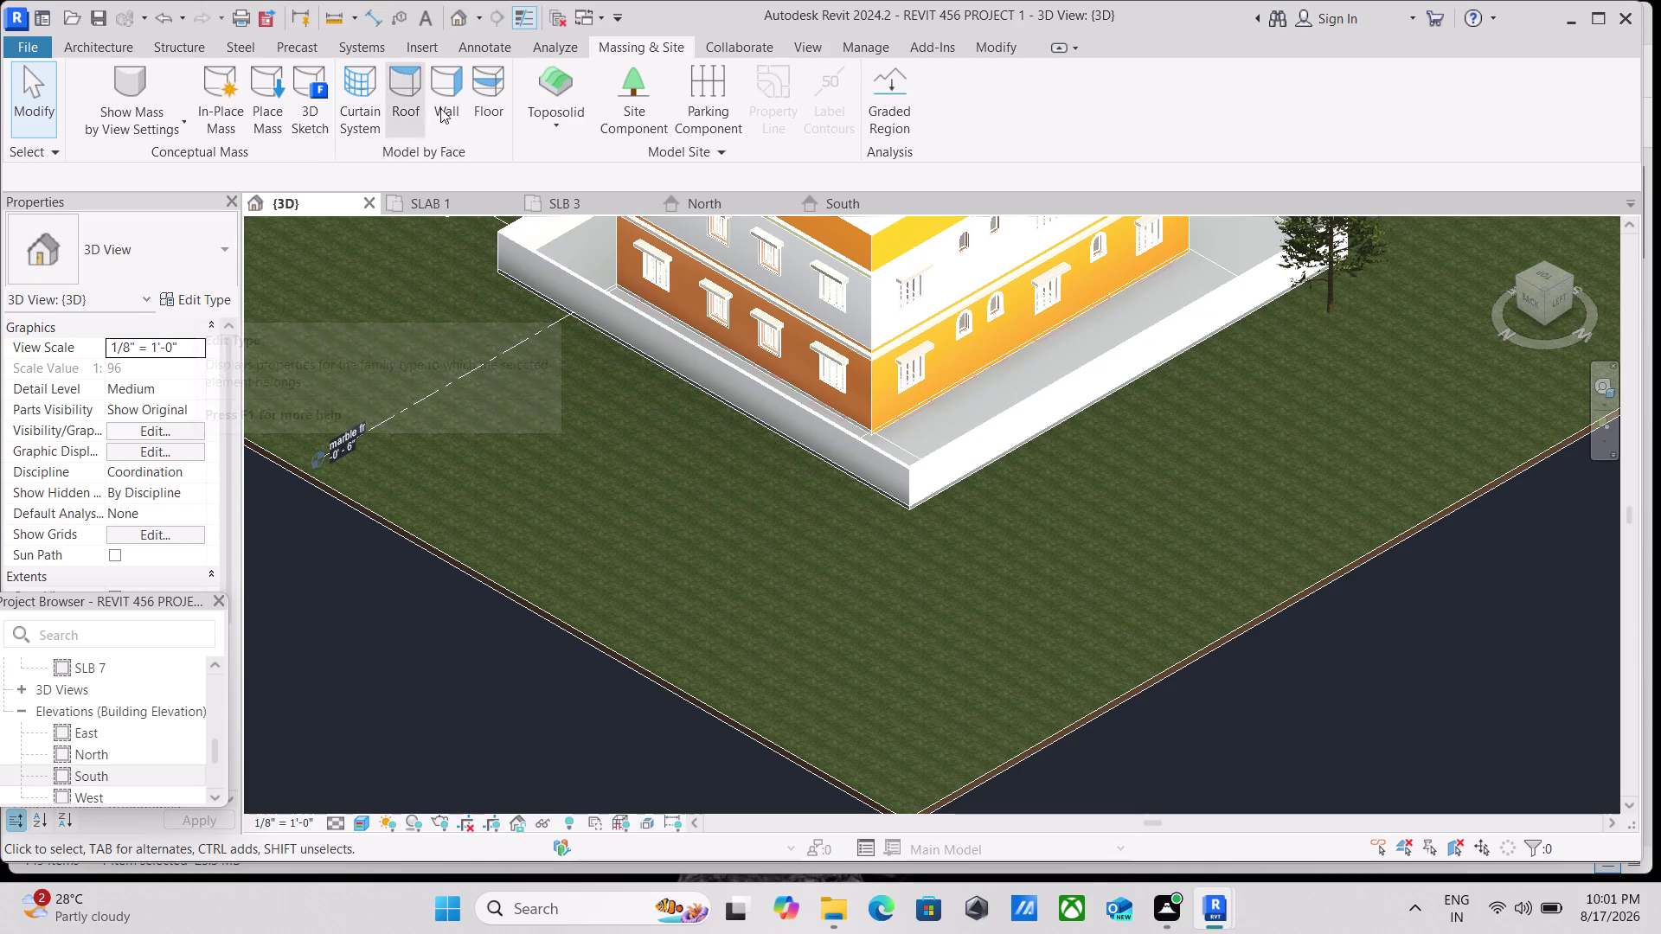
click(621, 134)
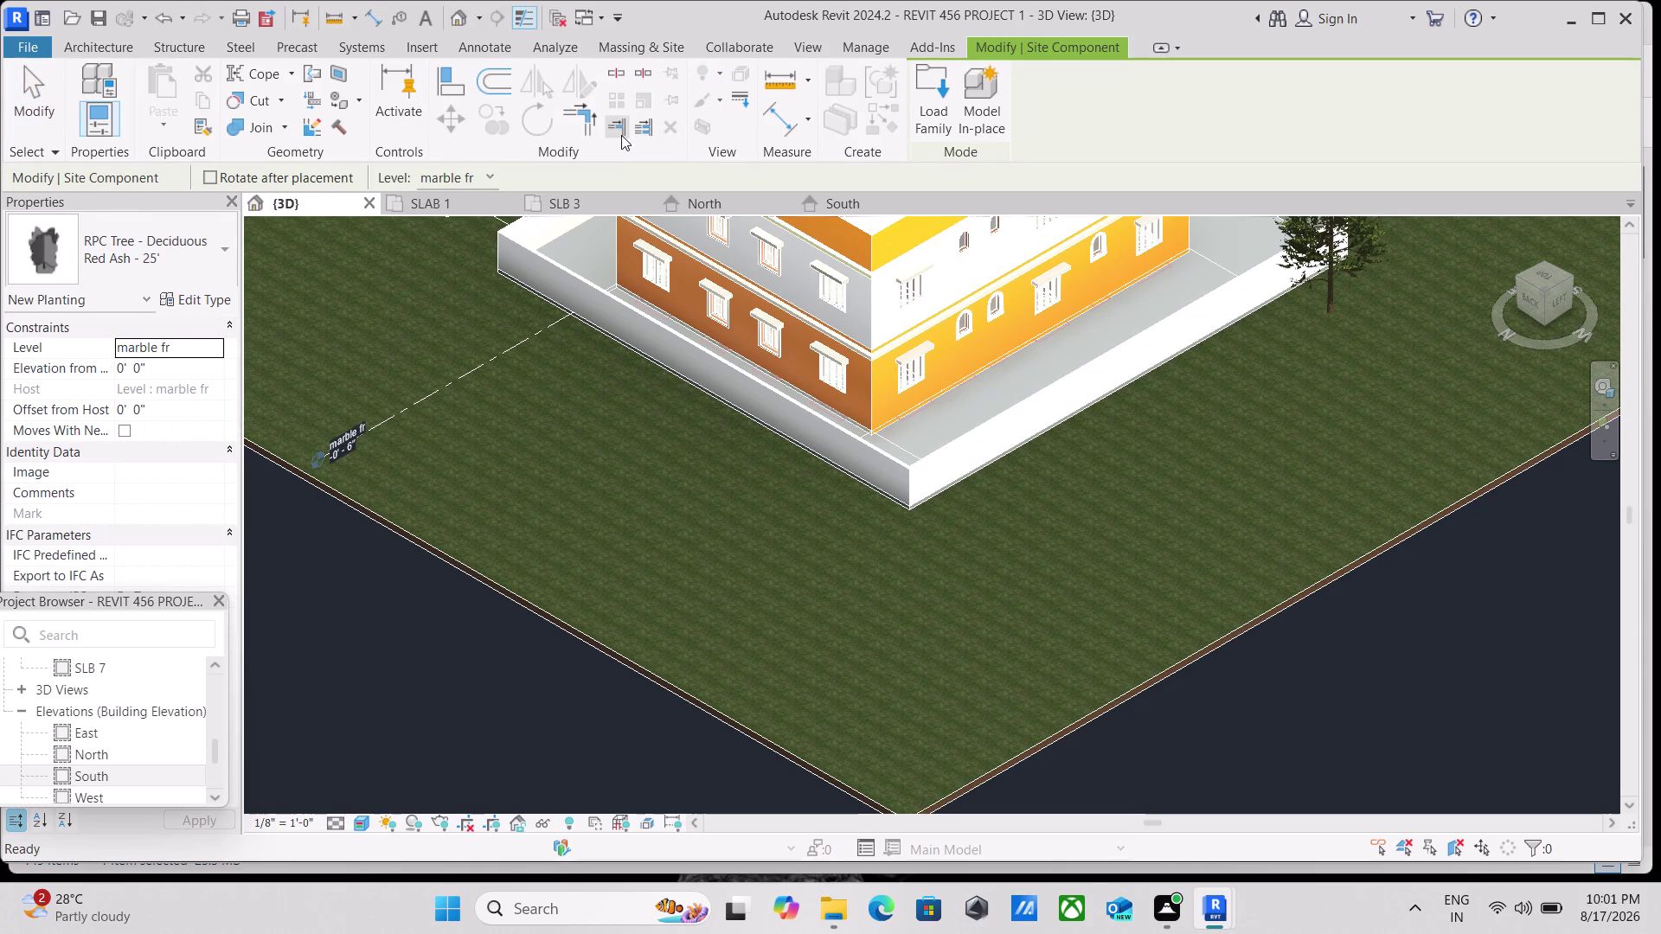
click(986, 493)
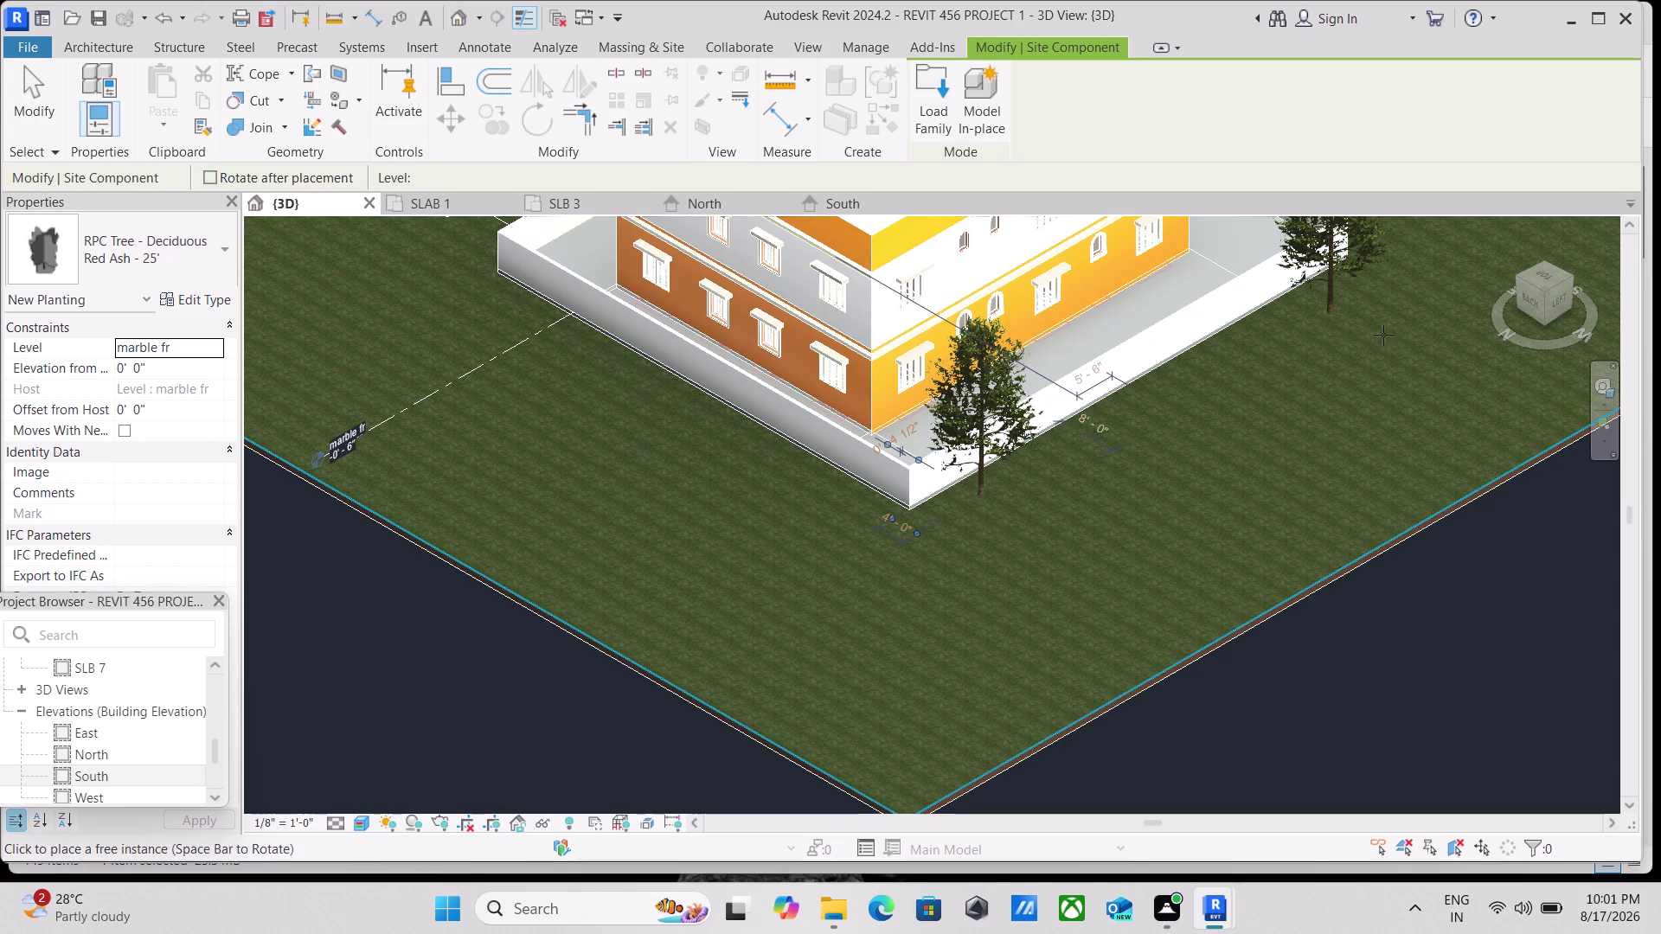
key(Escape)
scroll(up, 3)
middle_drag(1410, 327, 1343, 529)
key(Escape)
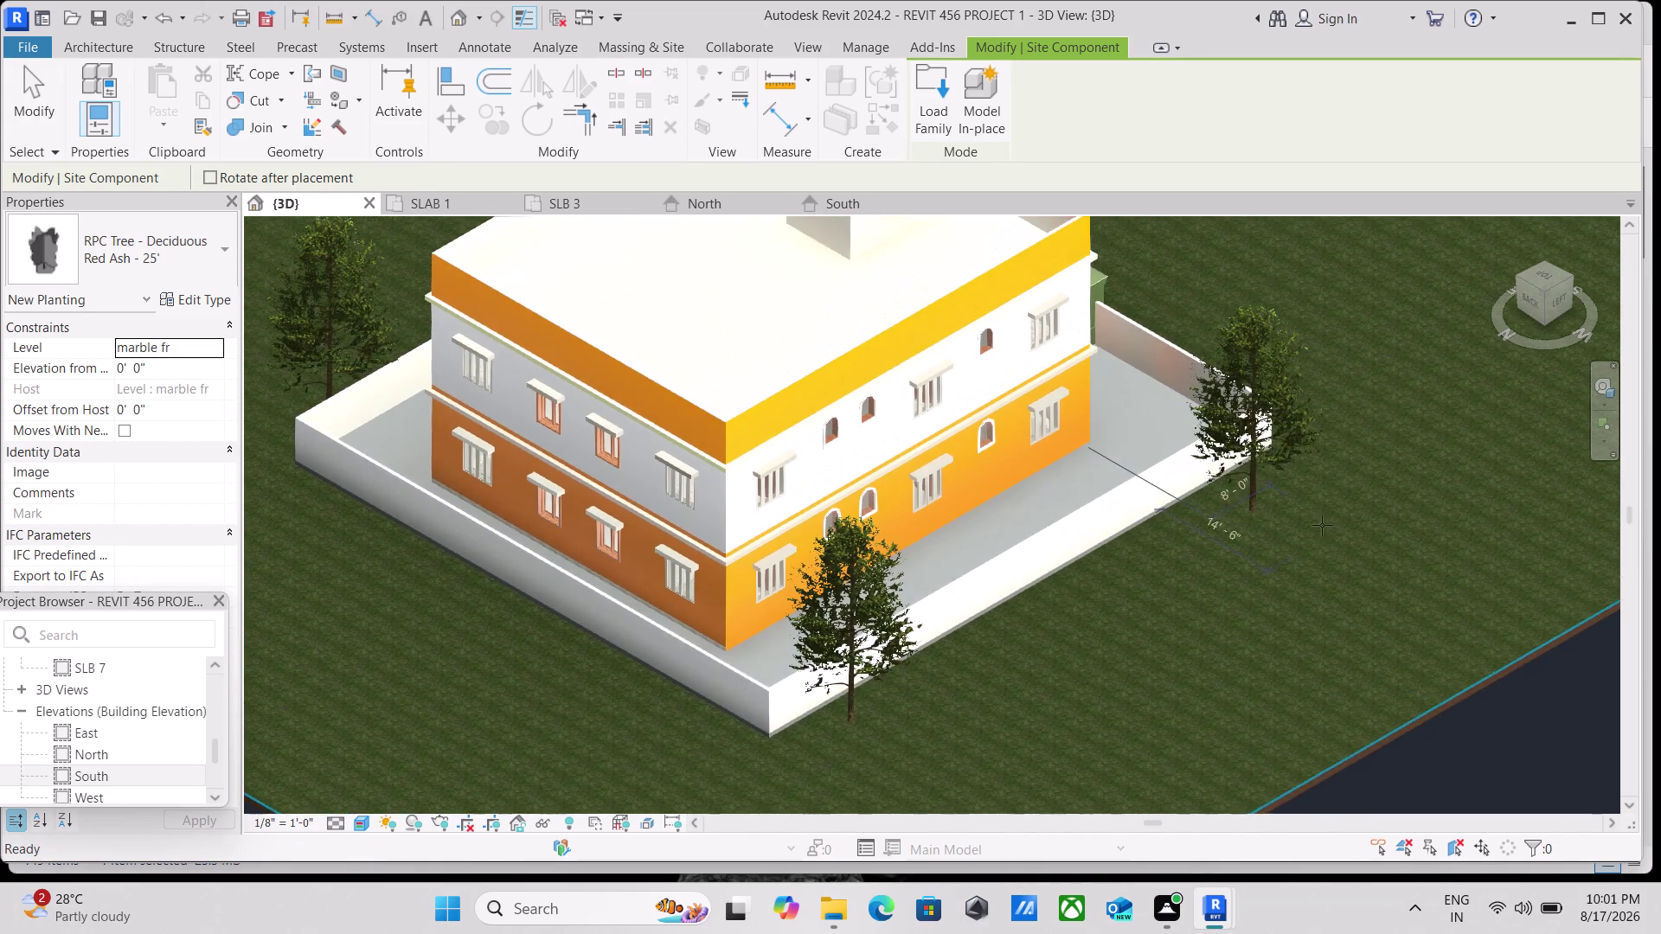
Nudge the tree beside the right wall up twice and left five times.
scroll(up, 3)
click(1275, 488)
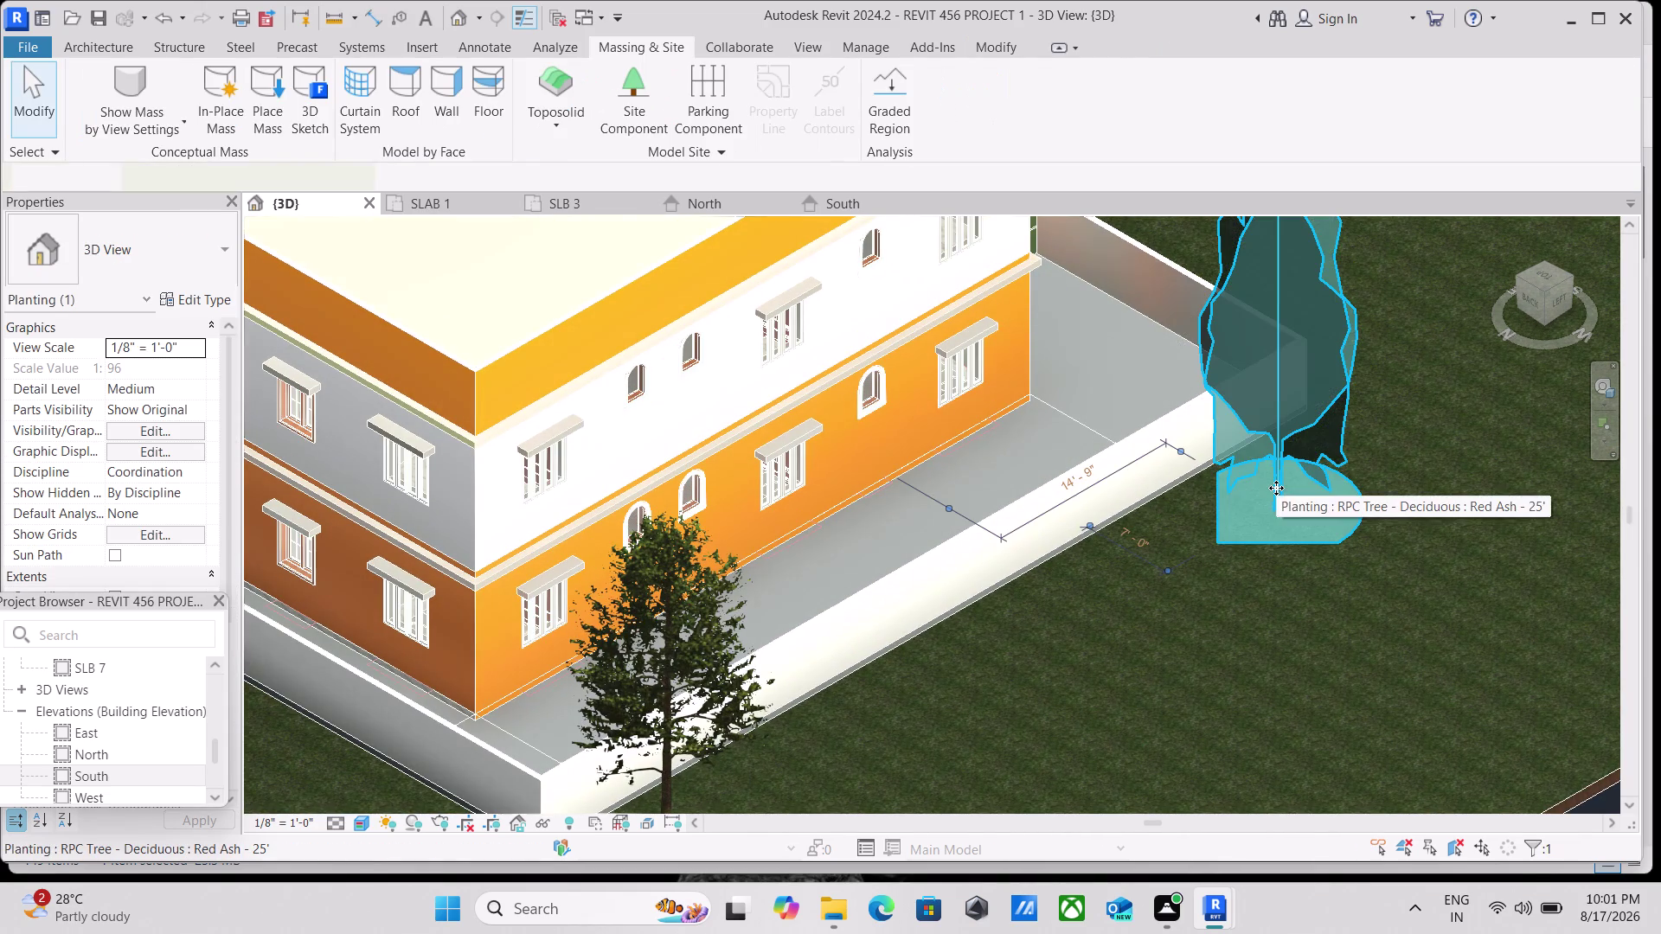
key(Up)
key(Up)
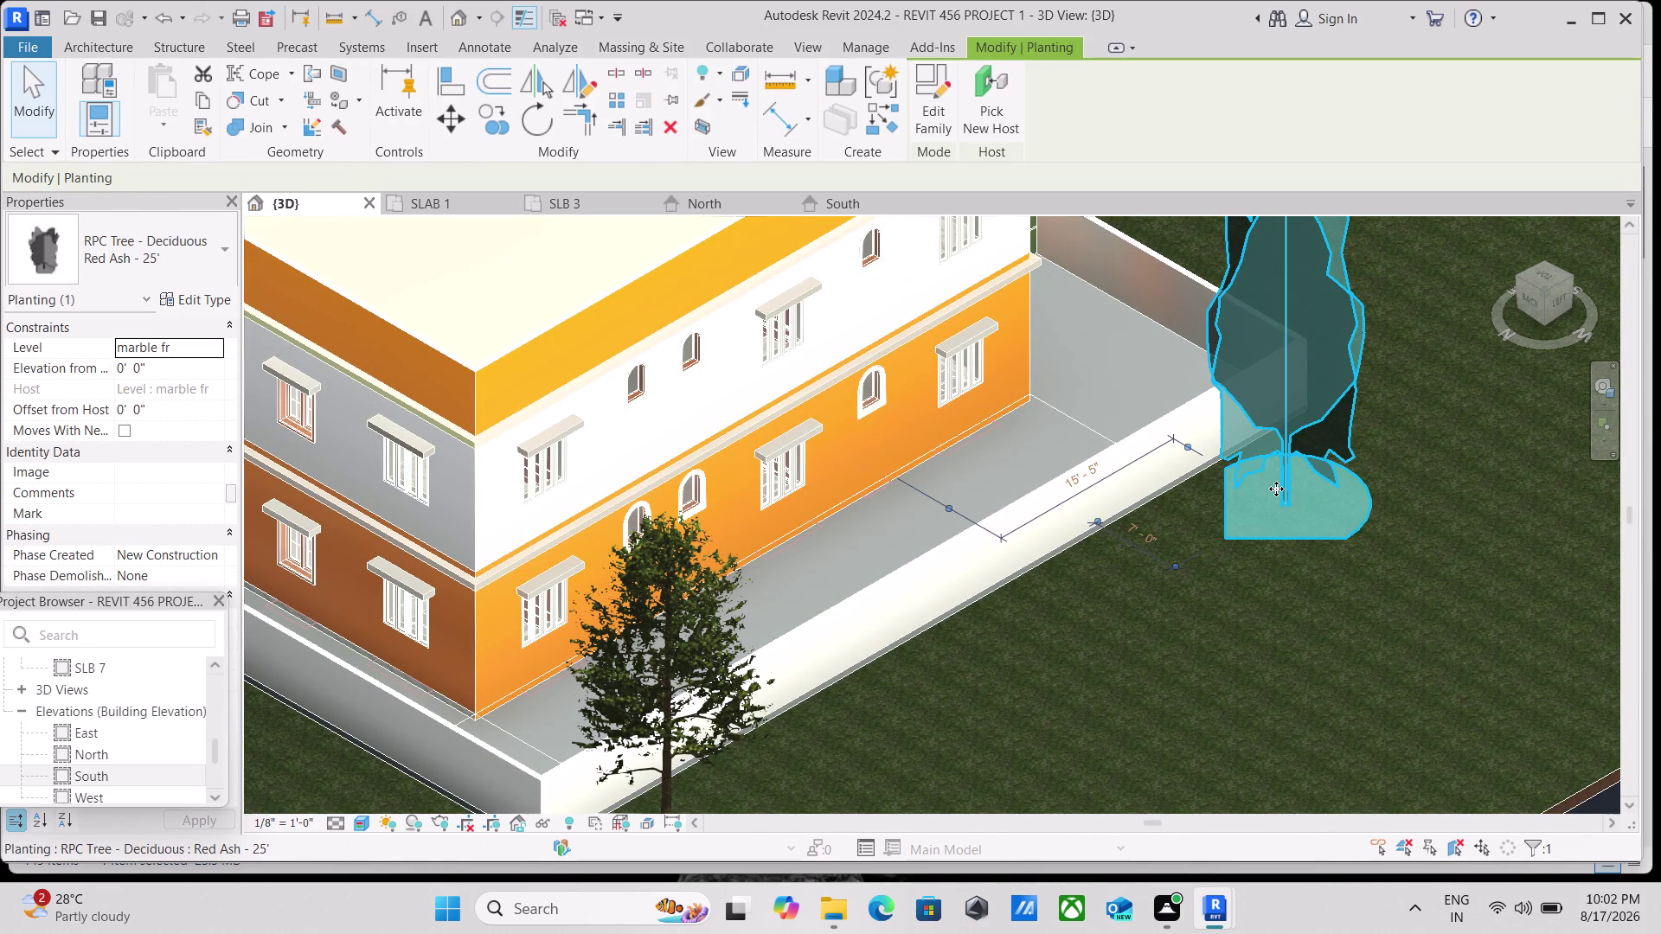
key(Left)
key(Left)
key(Left)
key(Left)
key(Left)
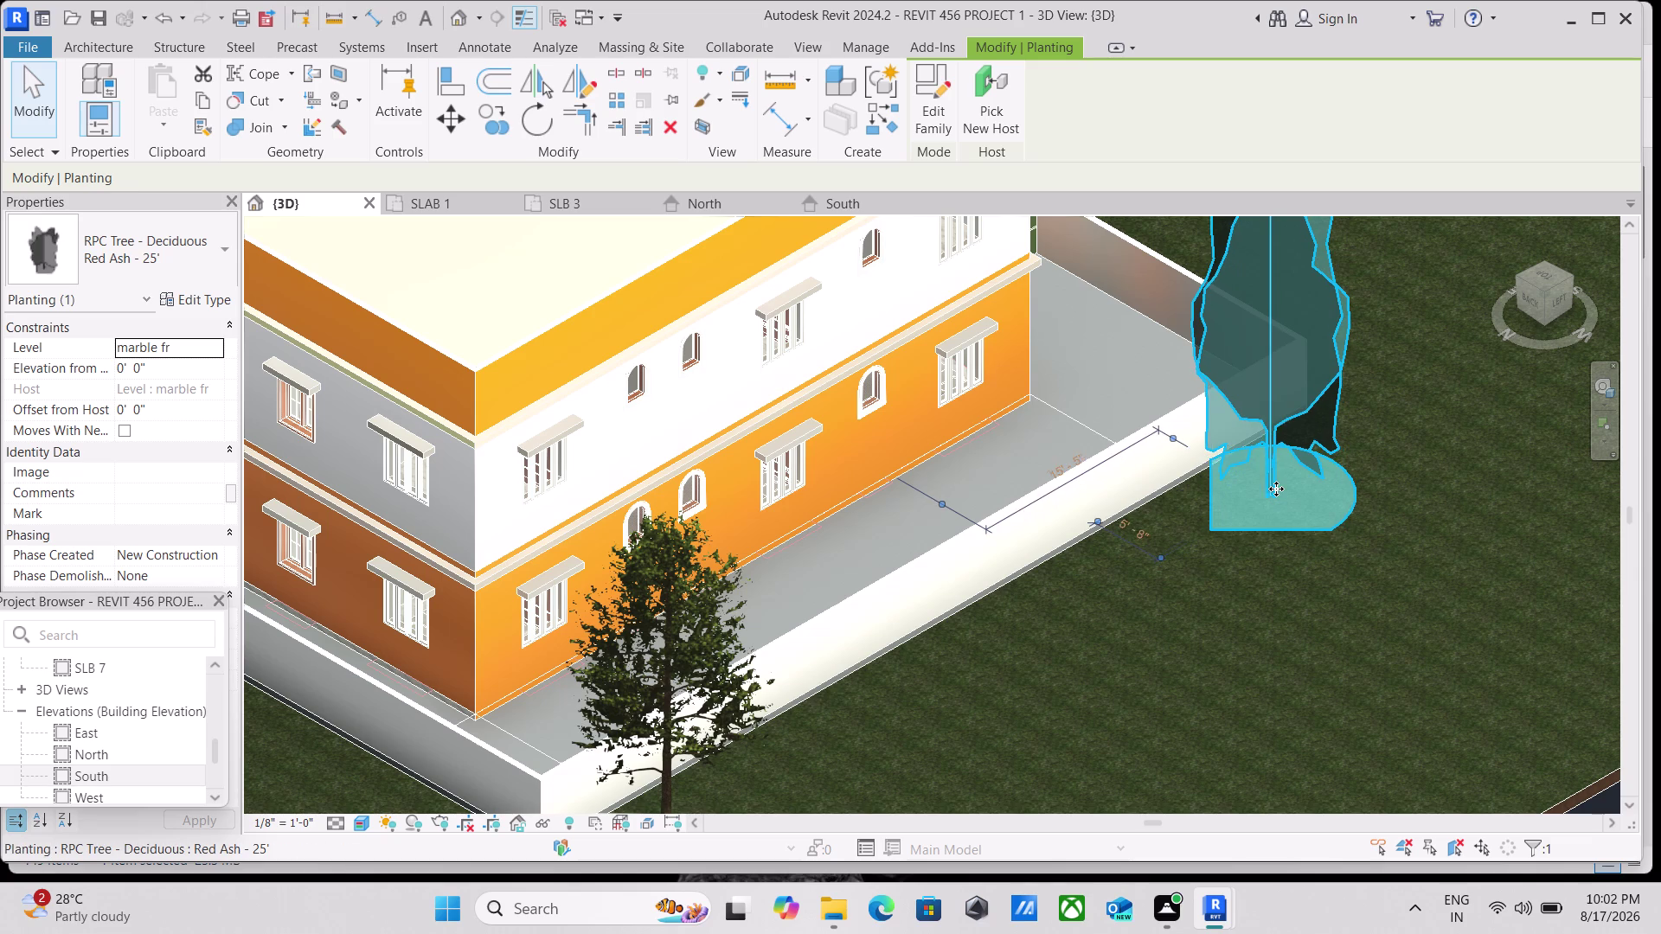
key(Escape)
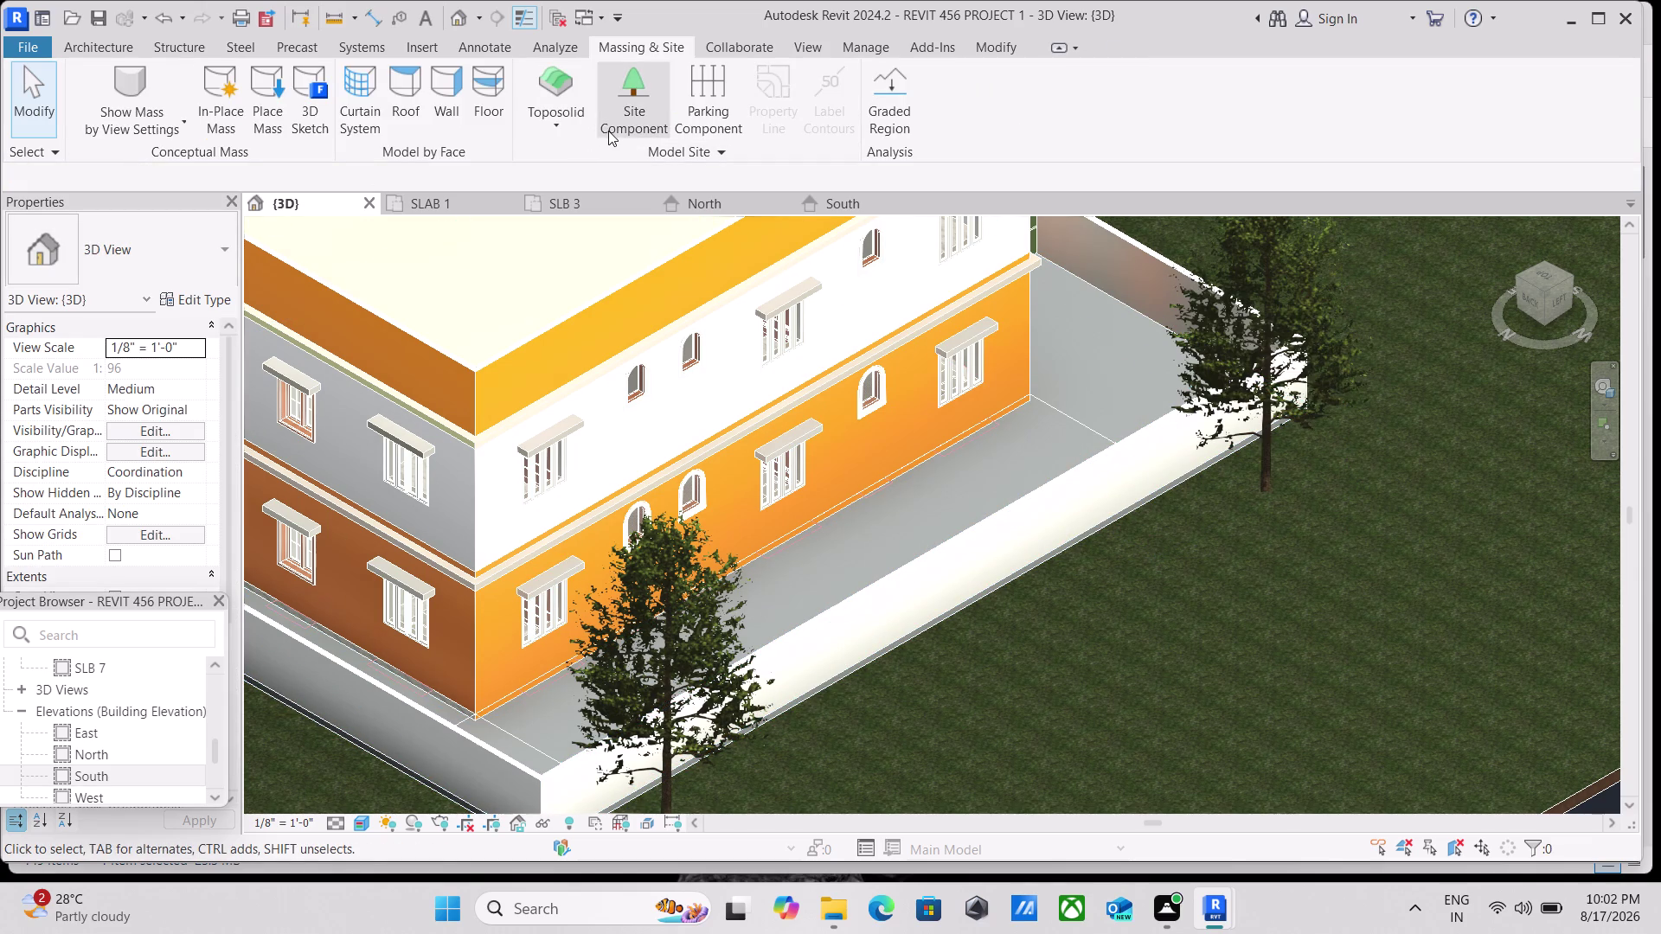
click(610, 130)
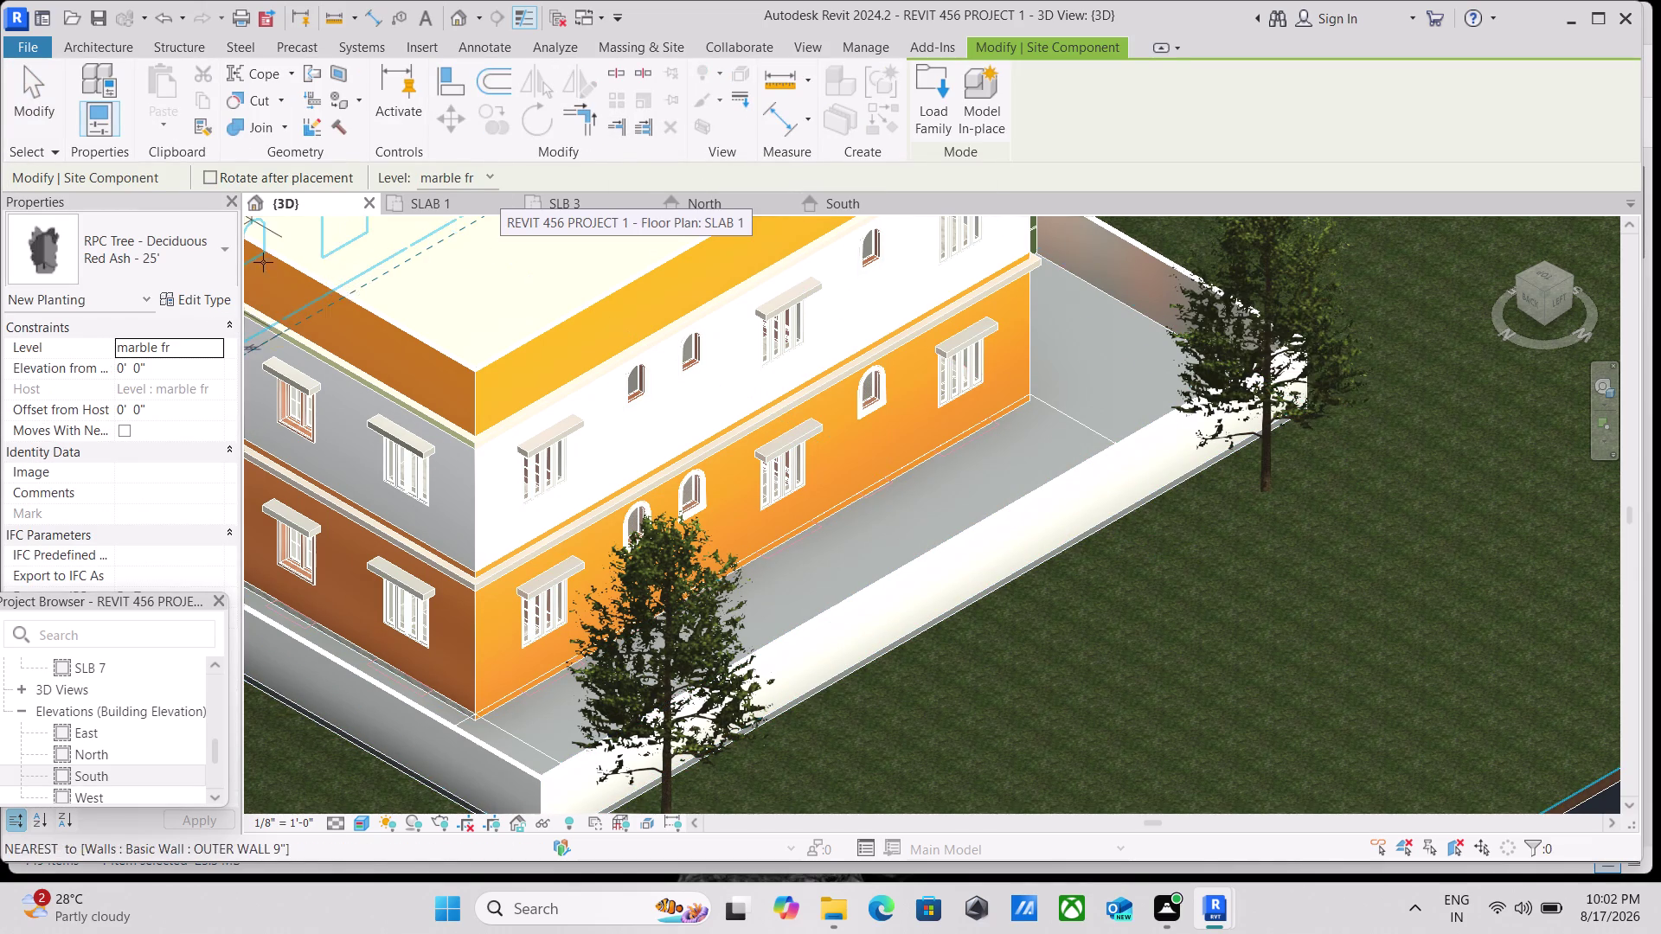
Browse the deciduous RPC tree types and keep Red Ash - 25' selected.
click(235, 259)
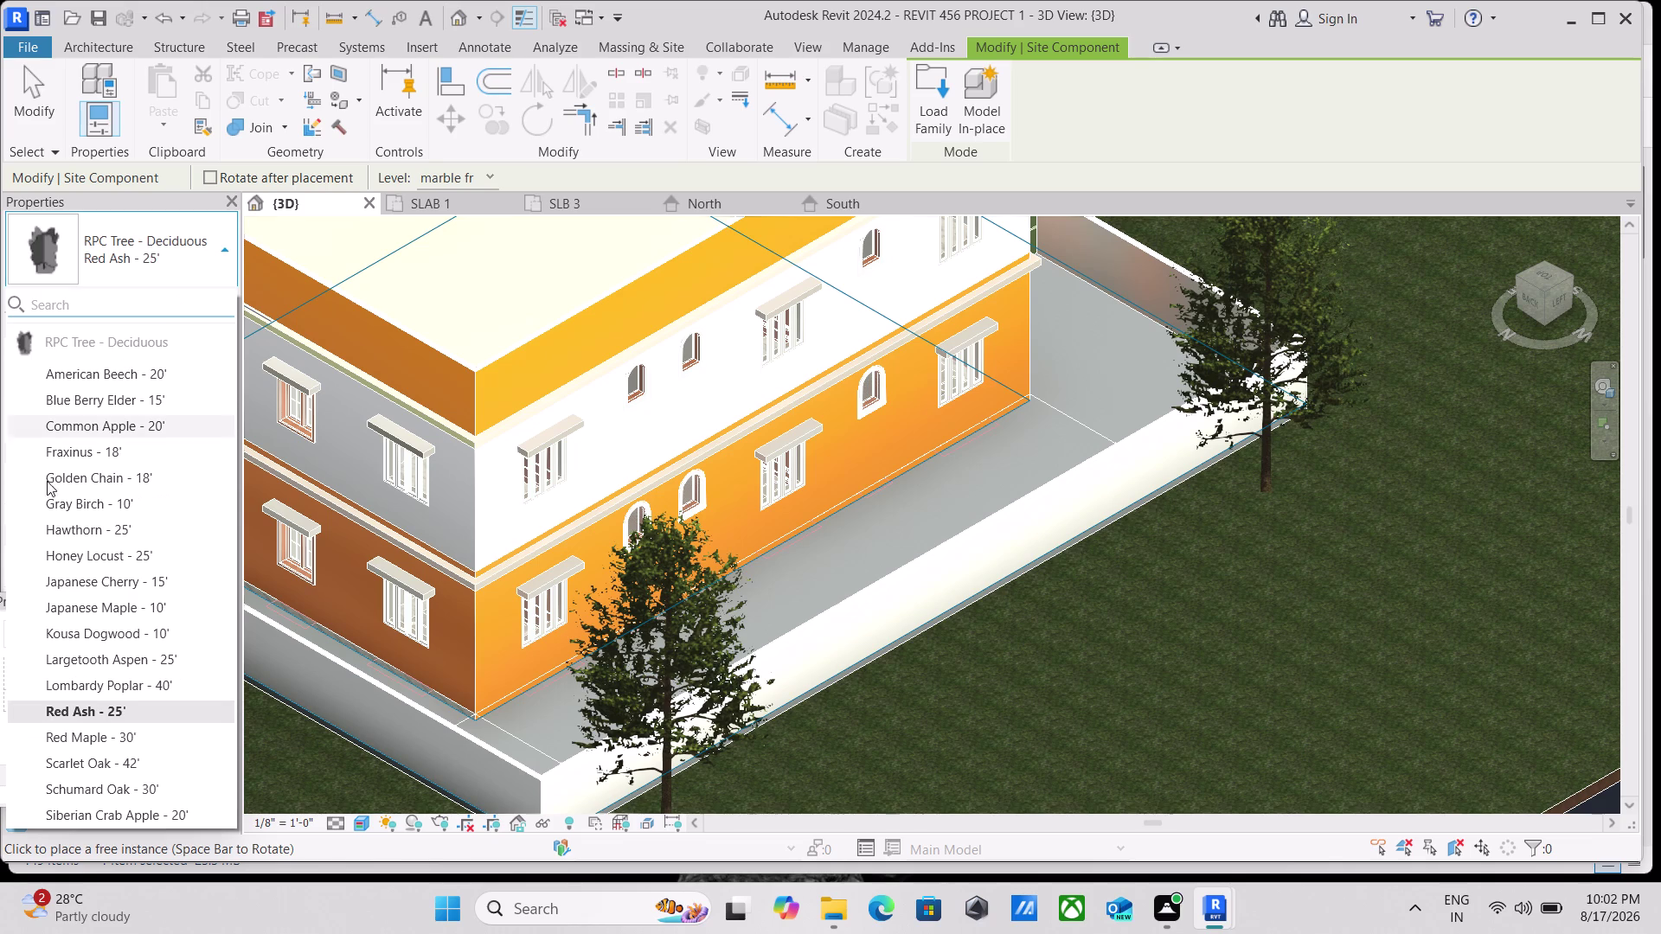
scroll(down, 3)
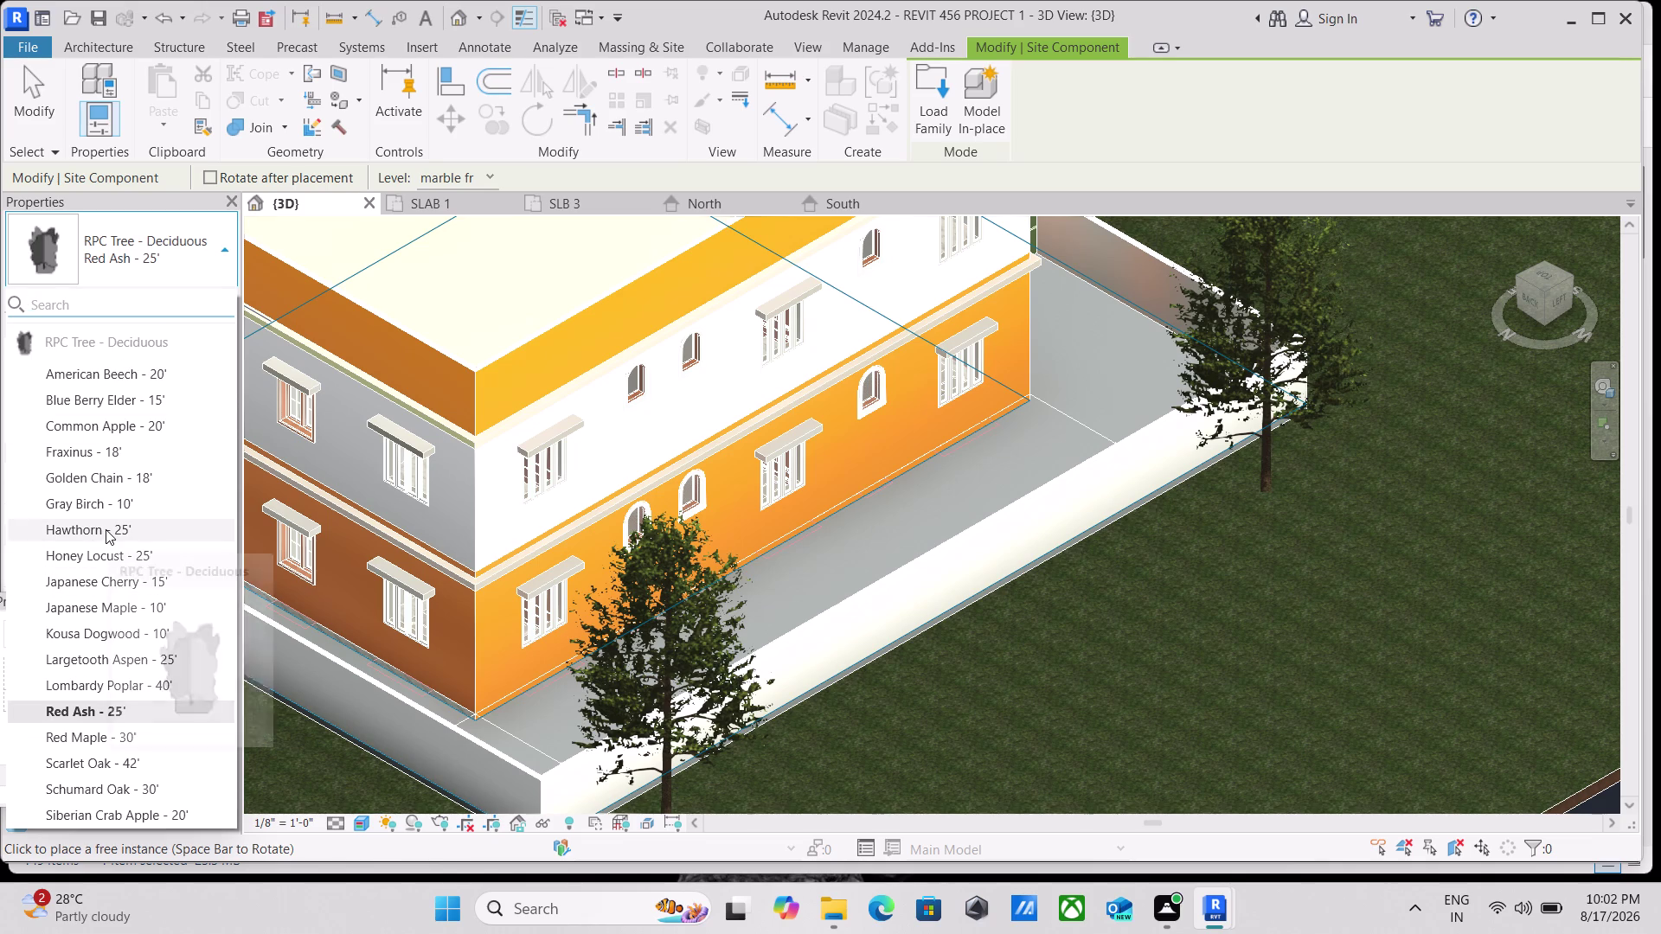
scroll(down, 3)
scroll(down, 3)
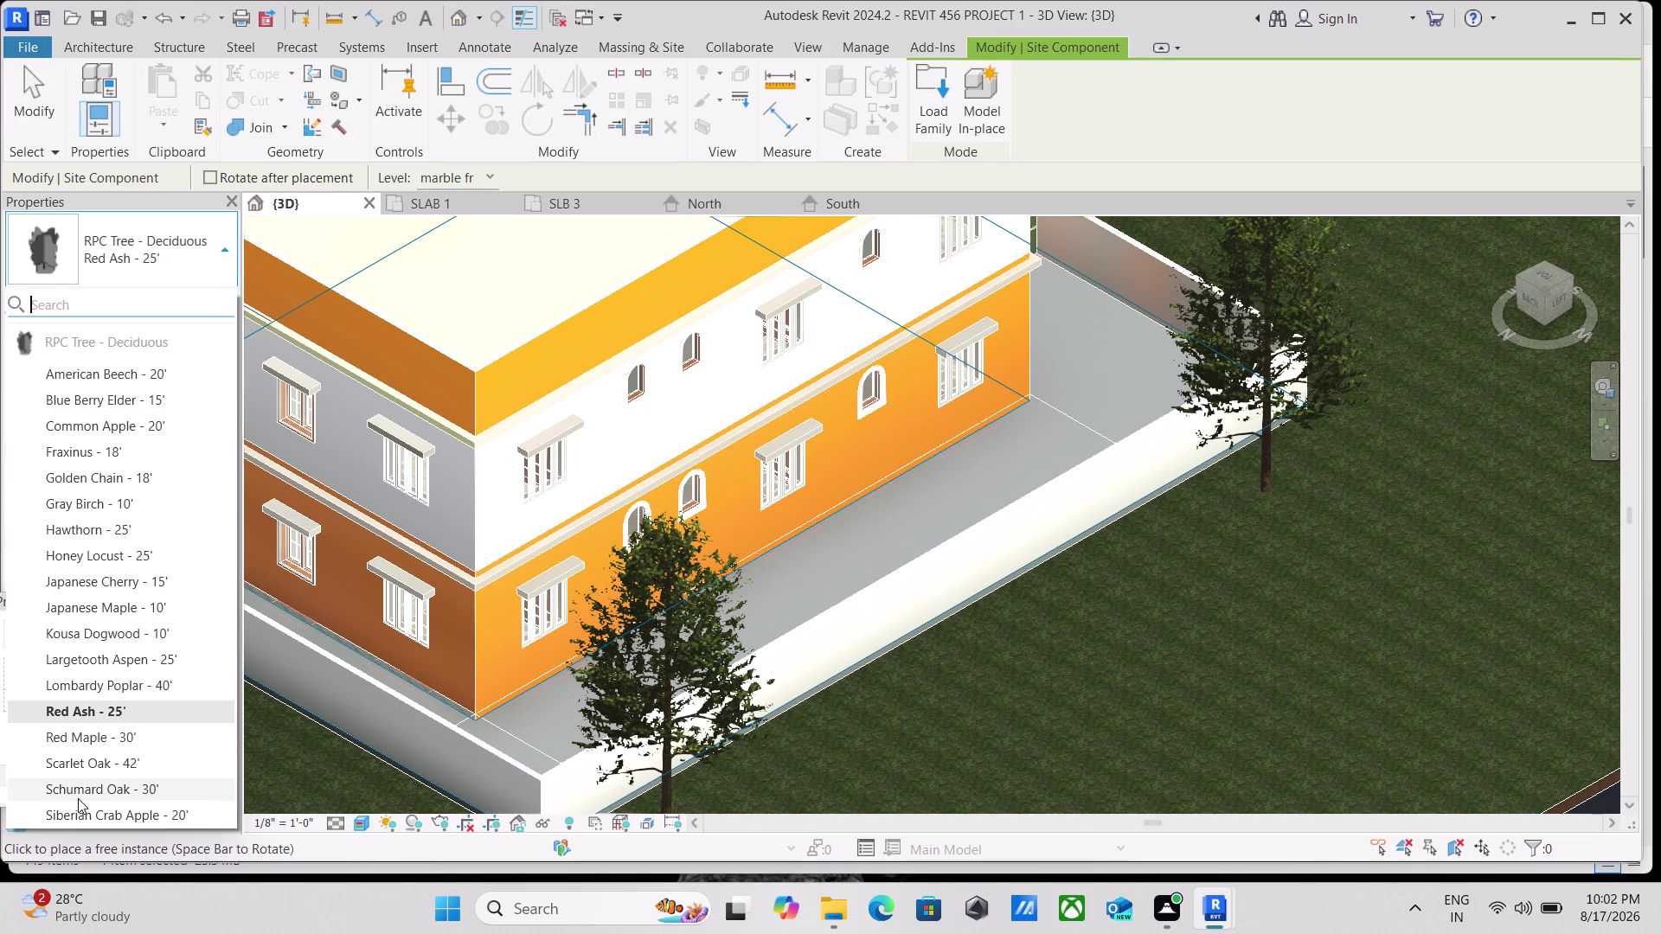
scroll(down, 3)
scroll(up, 3)
scroll(down, 3)
scroll(down, 3)
scroll(up, 3)
click(185, 234)
Zoom around the site near the front gate with tree placement still active.
scroll(down, 3)
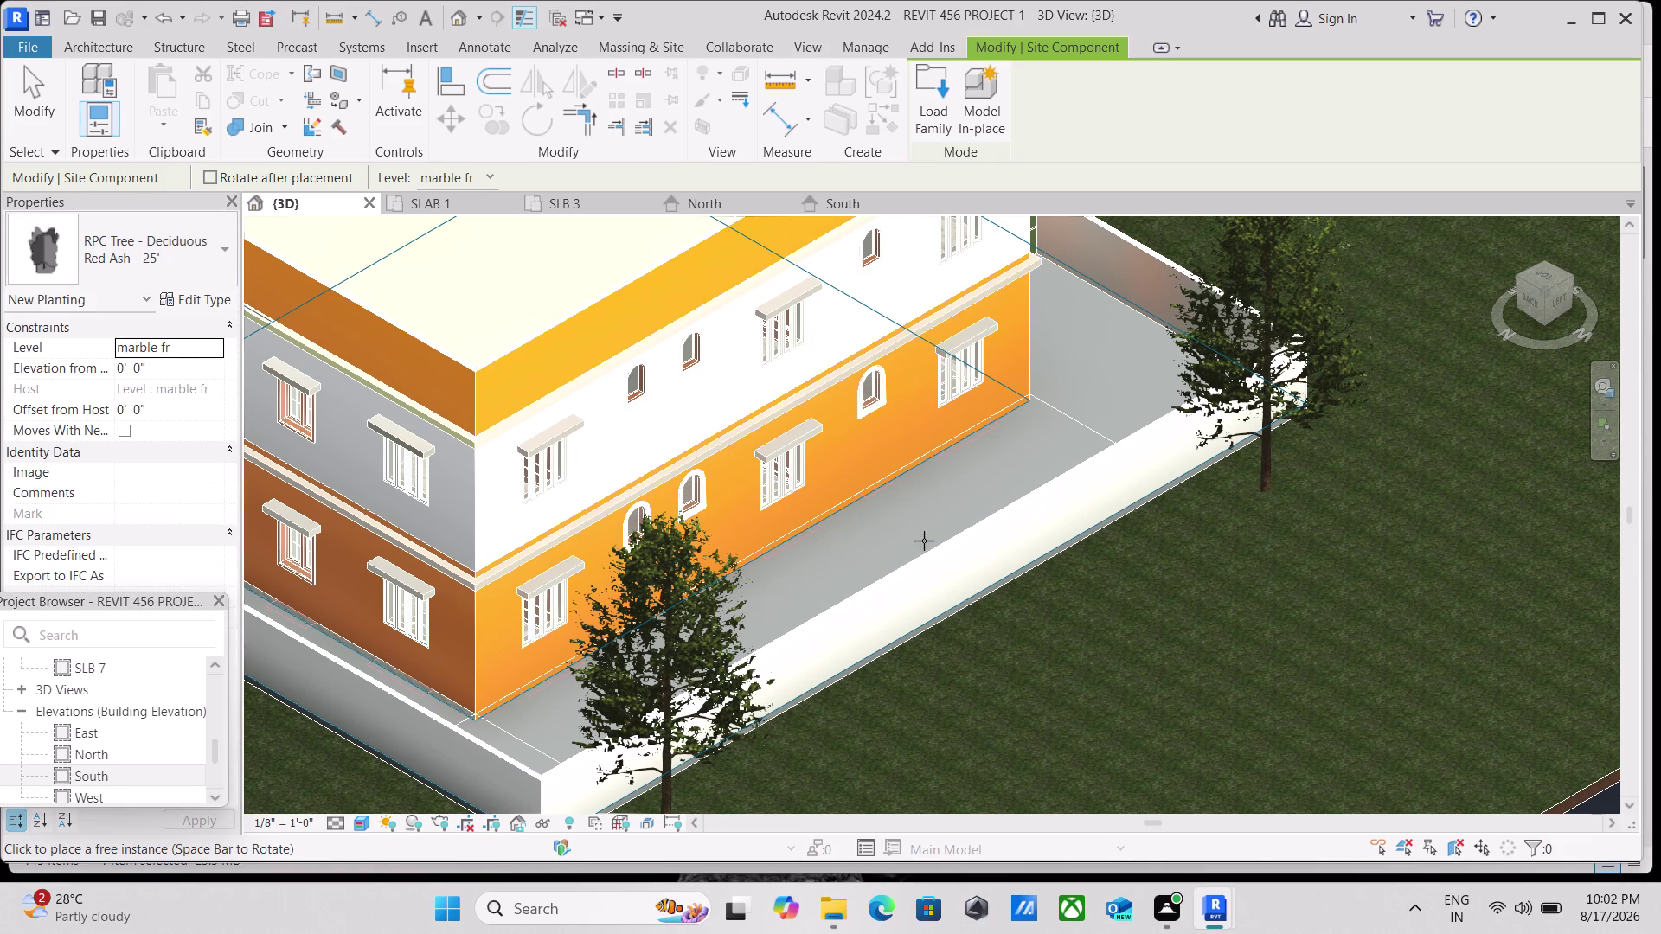
scroll(down, 3)
scroll(down, 3)
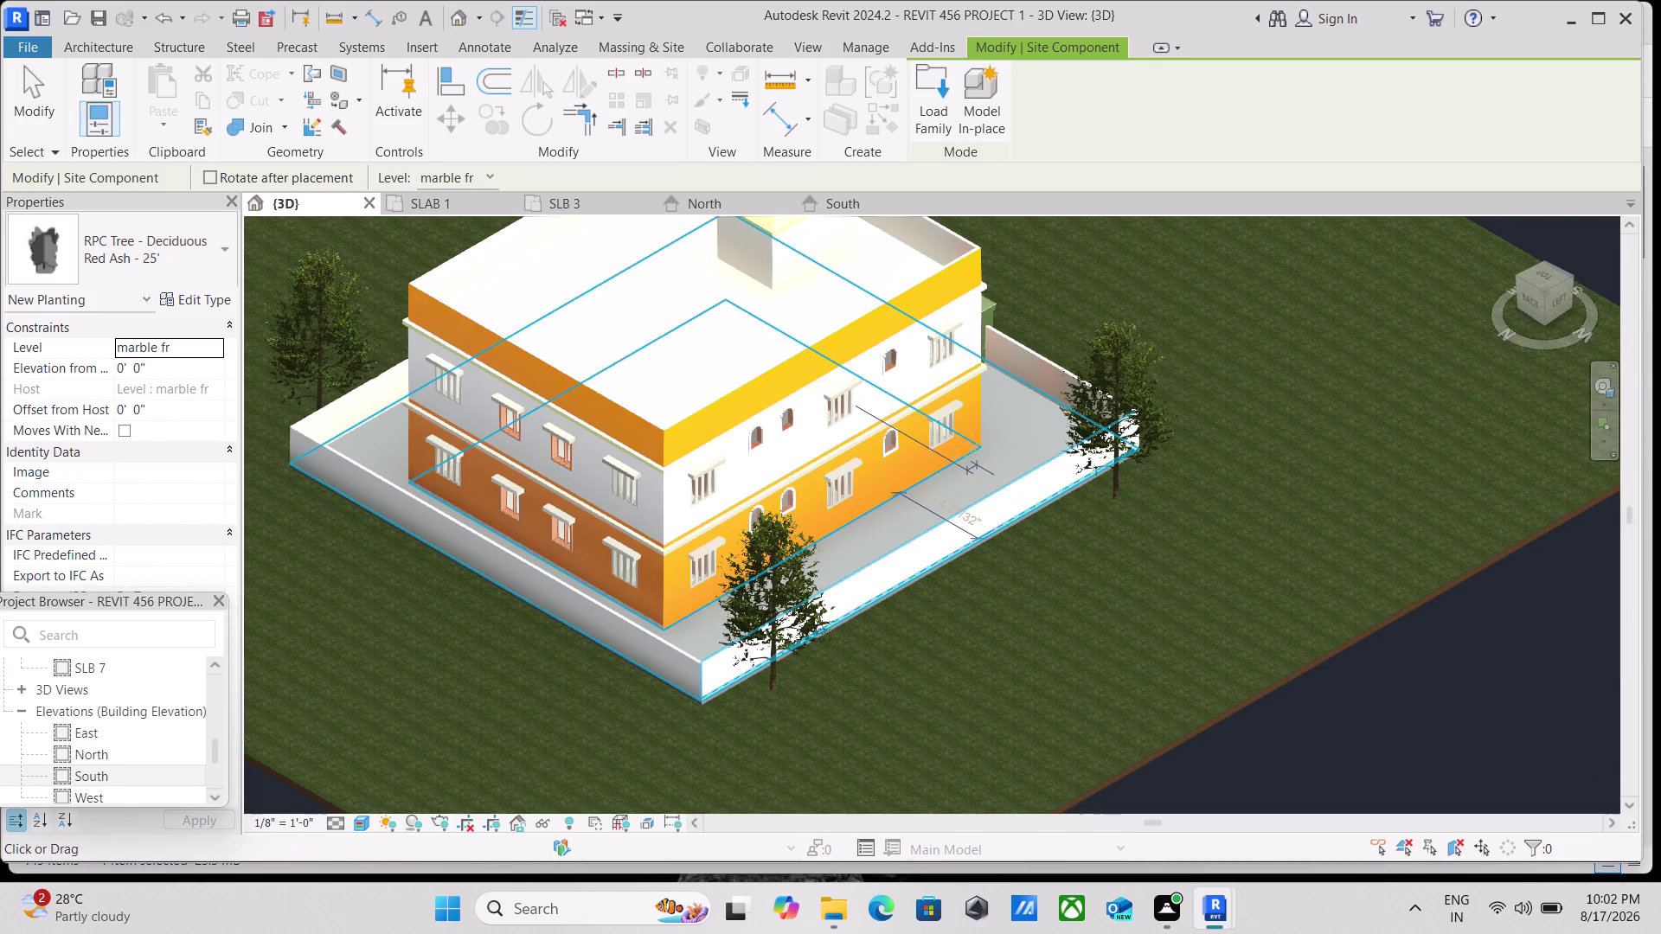
click(1571, 282)
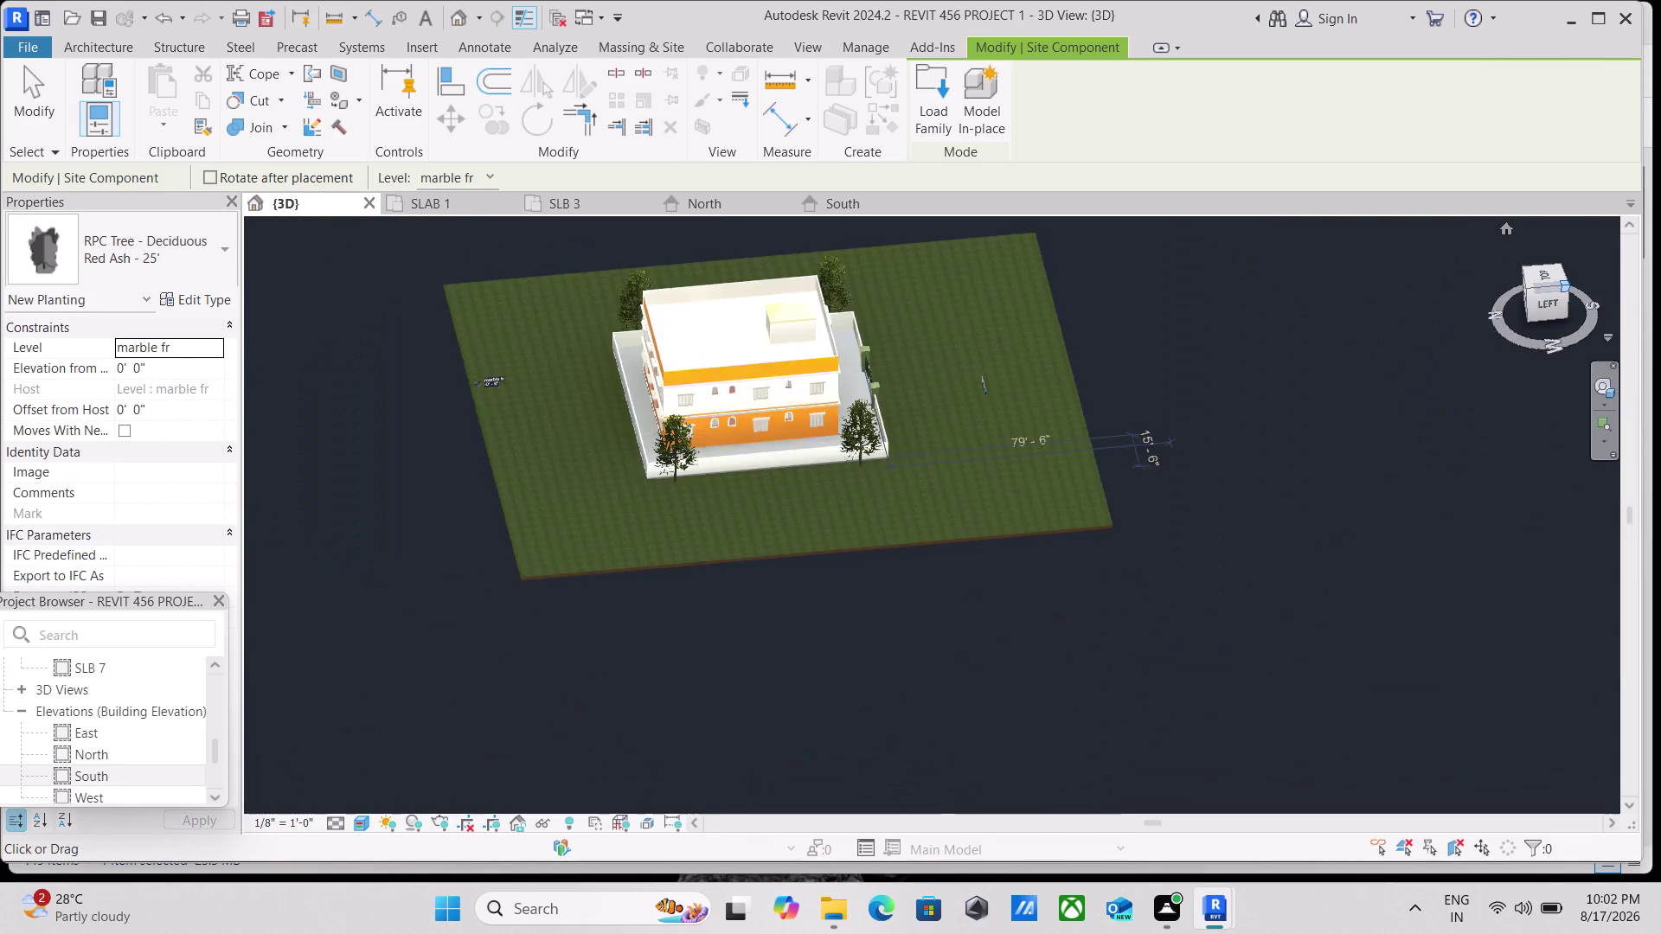
scroll(up, 3)
scroll(up, 3)
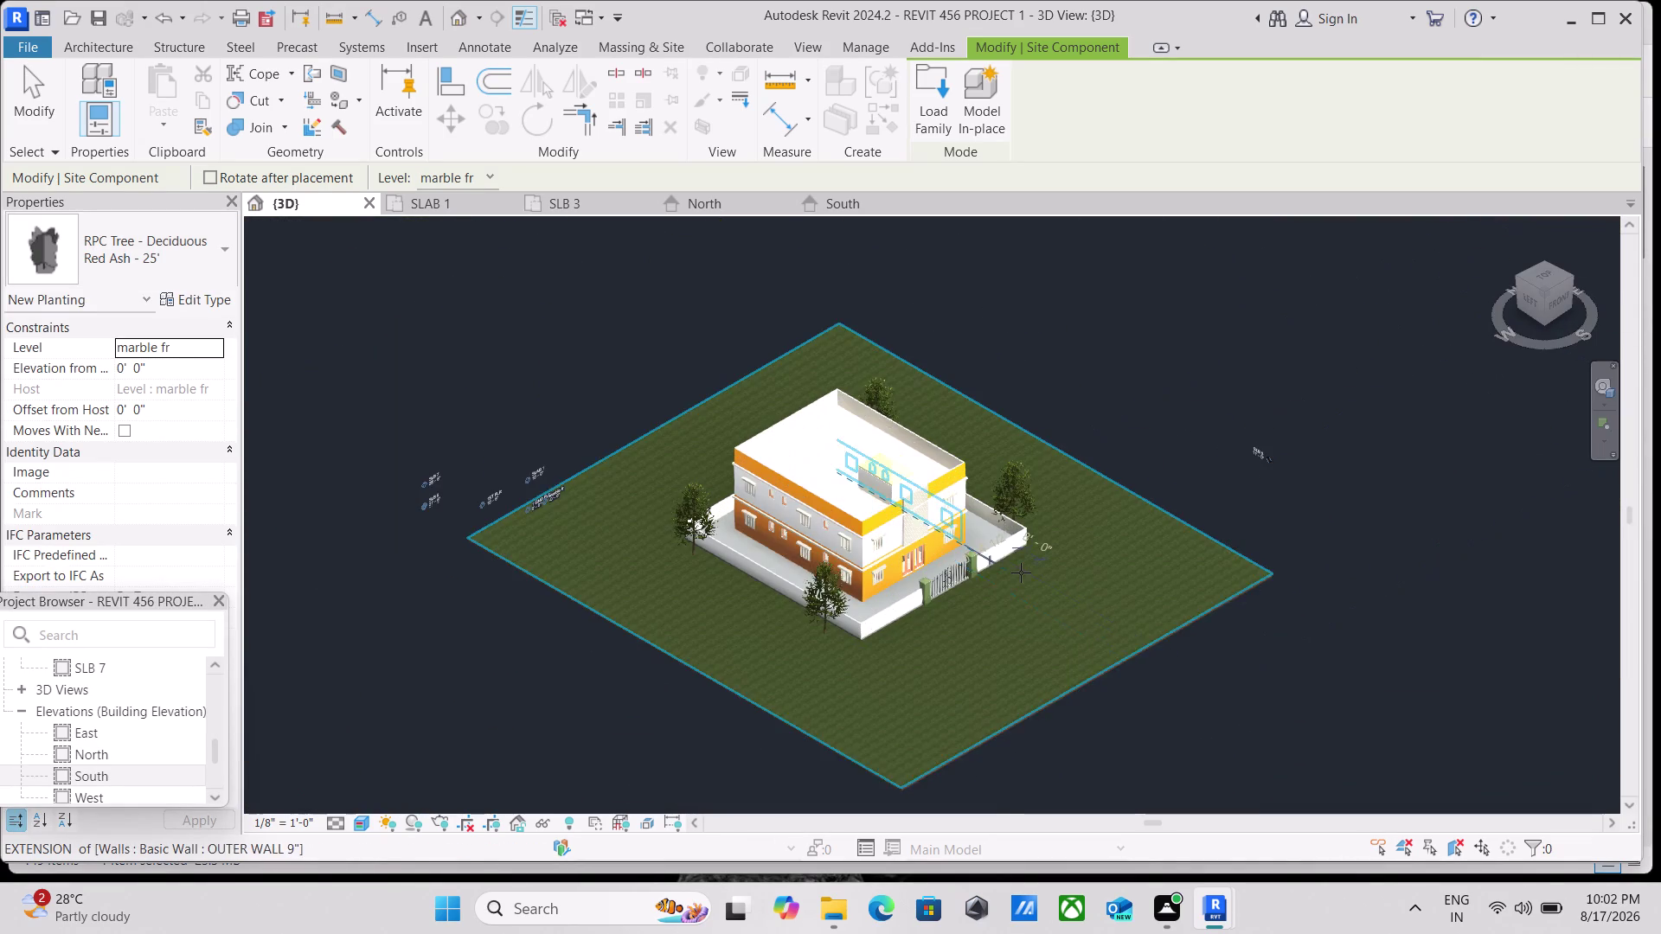
scroll(up, 3)
scroll(up, 3)
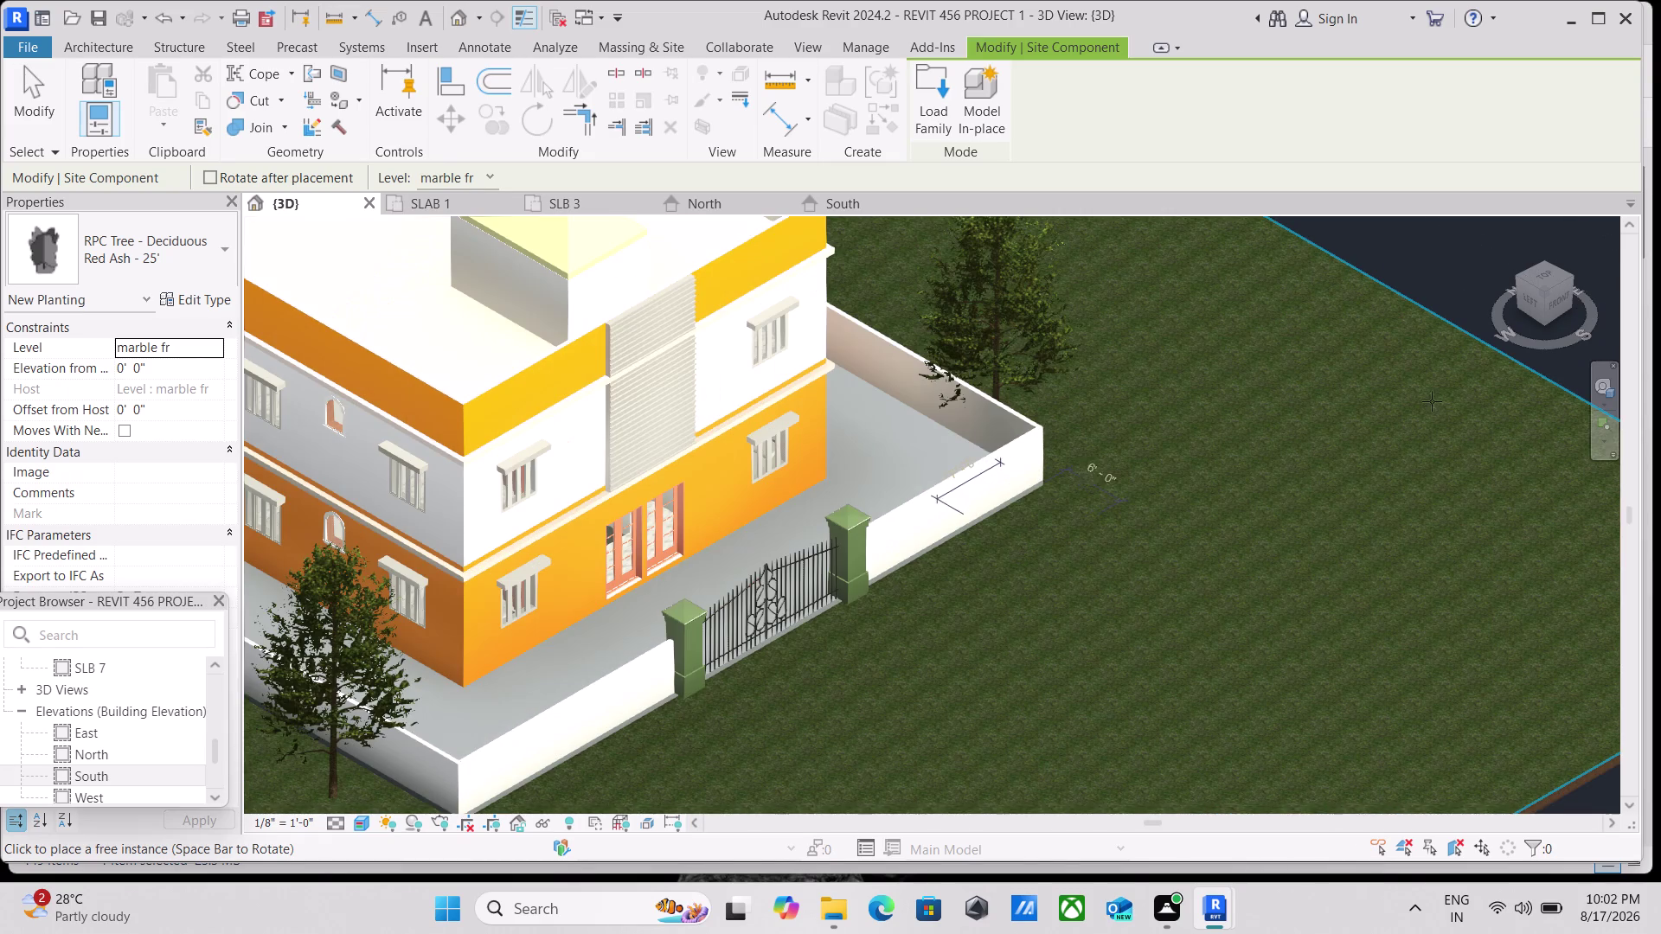